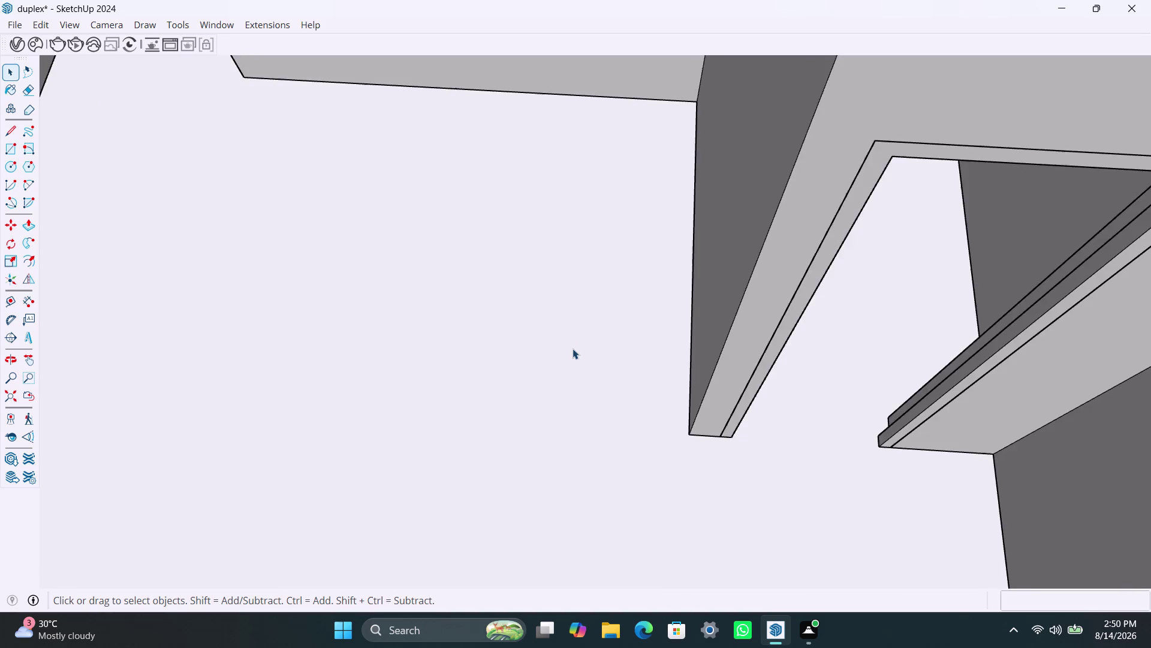
Zoom toward the staircase floor, then pick and delete an element there.
scroll(down, 3)
middle_drag(510, 198, 540, 232)
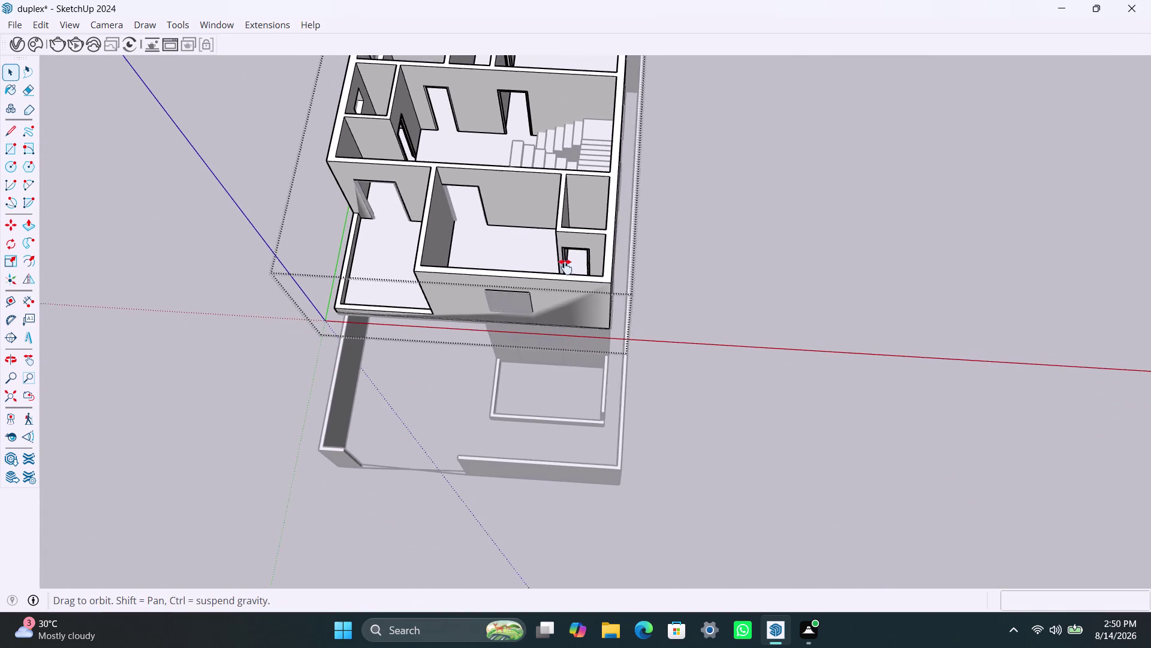
middle_drag(540, 232, 657, 521)
scroll(up, 3)
scroll(up, 3)
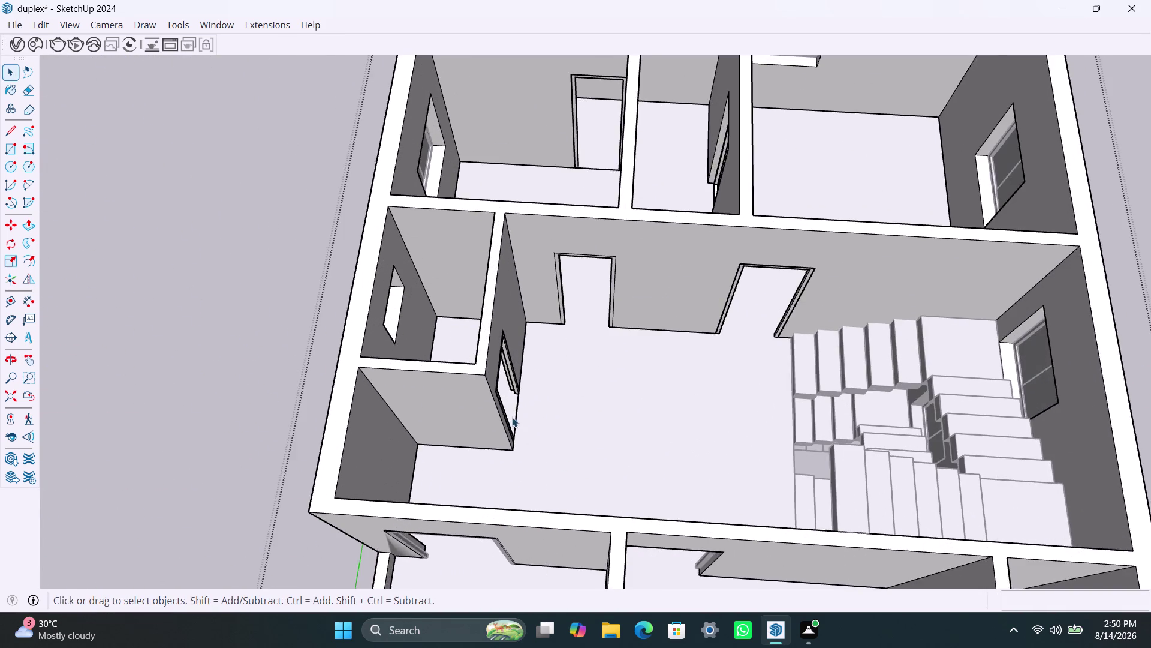
scroll(up, 3)
triple_click(535, 405)
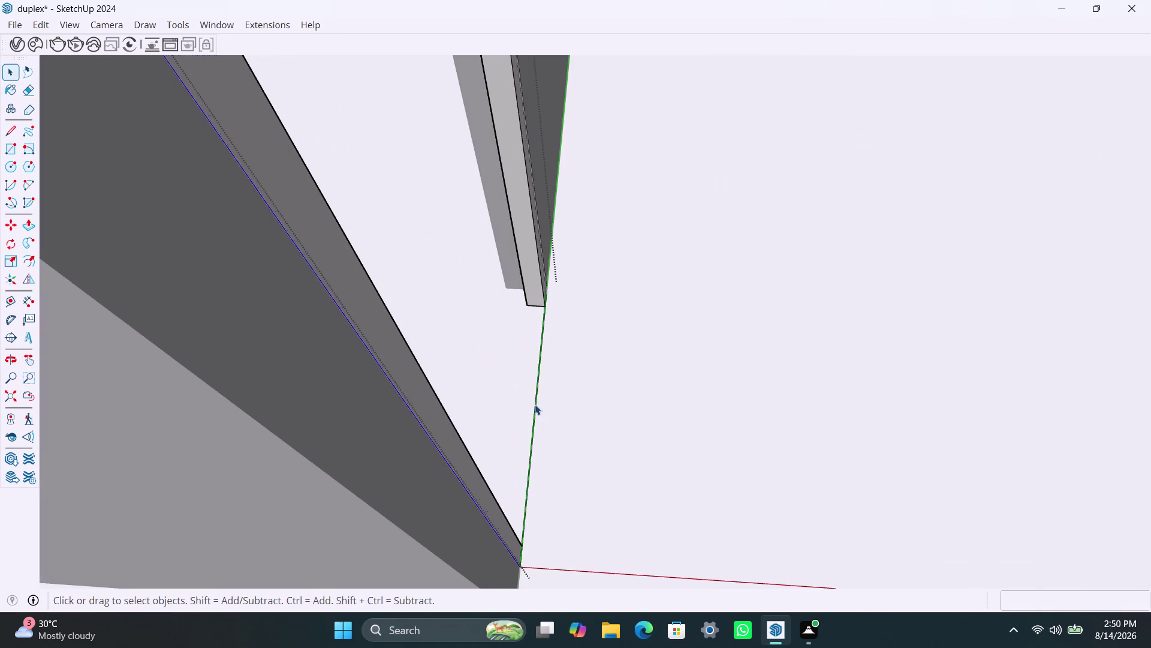
click(534, 404)
click(536, 407)
click(536, 407)
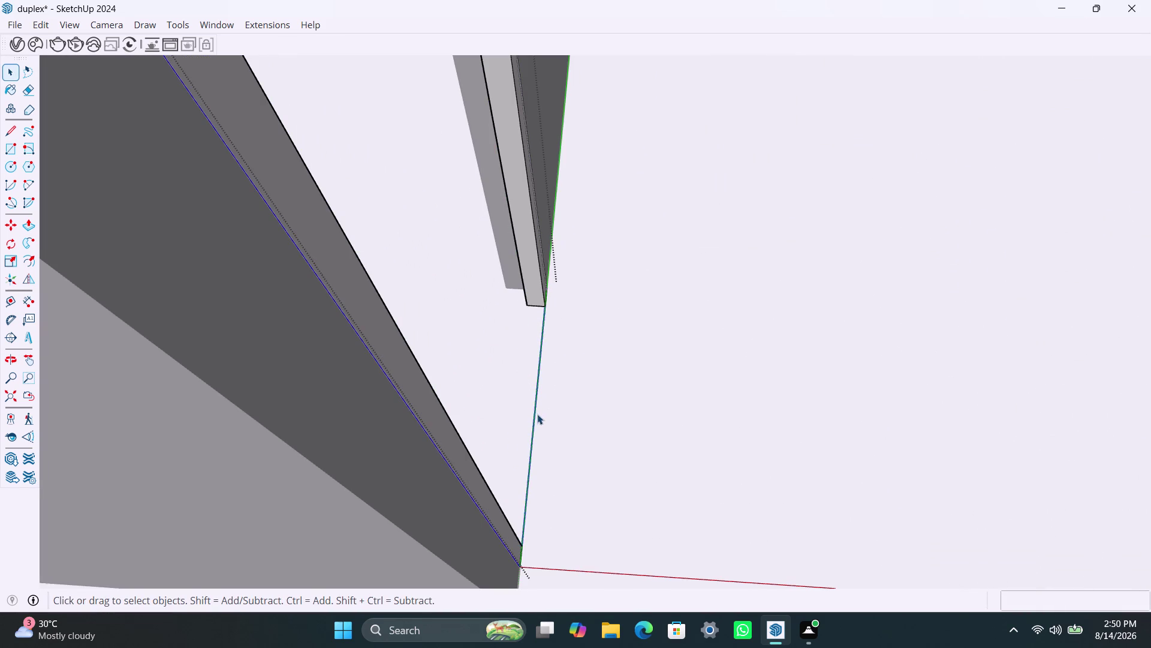
scroll(up, 3)
key(Delete)
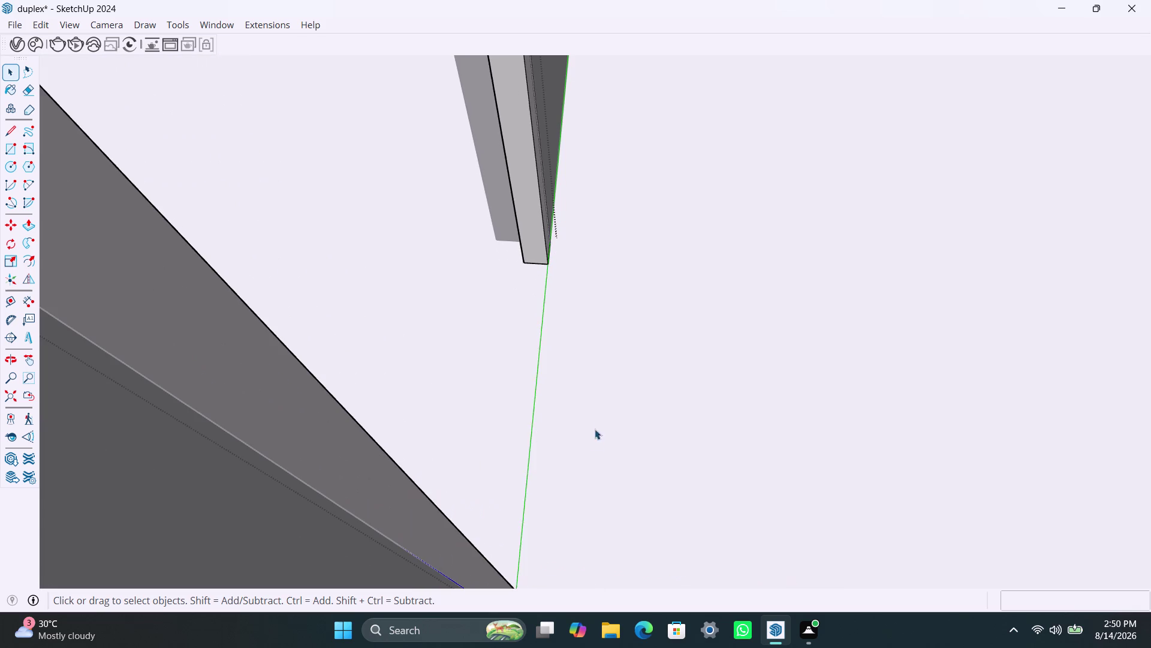
Delete the floor edge between the two wall ends in the upper rooms.
scroll(down, 3)
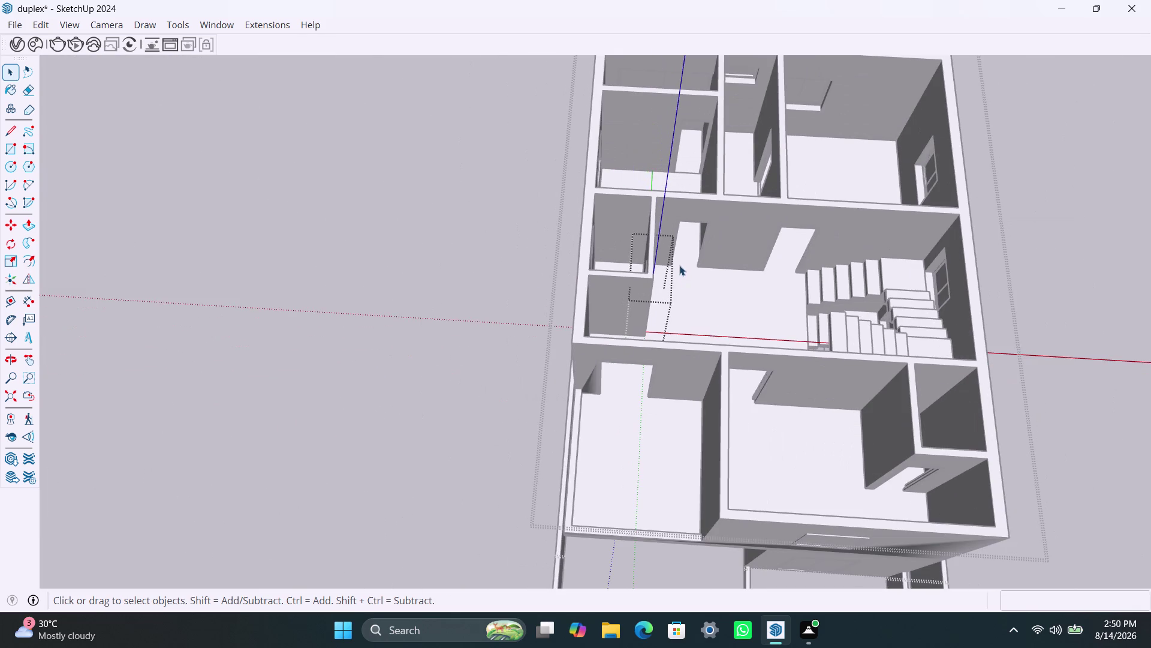
scroll(up, 3)
middle_drag(683, 245, 533, 431)
scroll(up, 3)
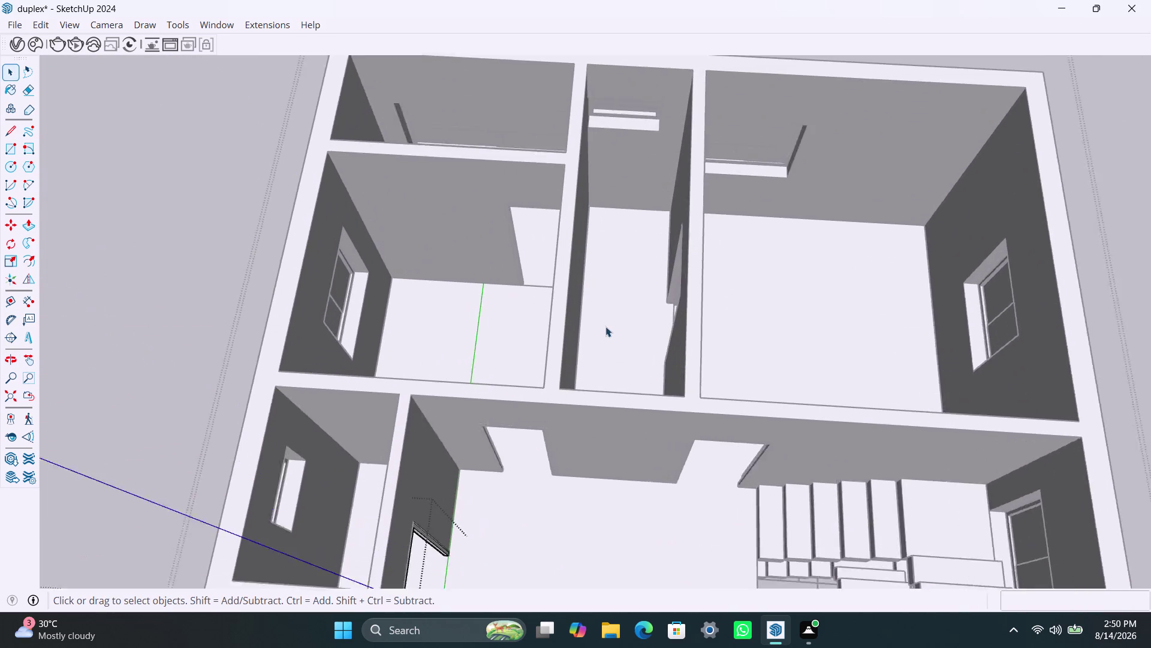
scroll(up, 3)
scroll(up, 3)
triple_click(502, 262)
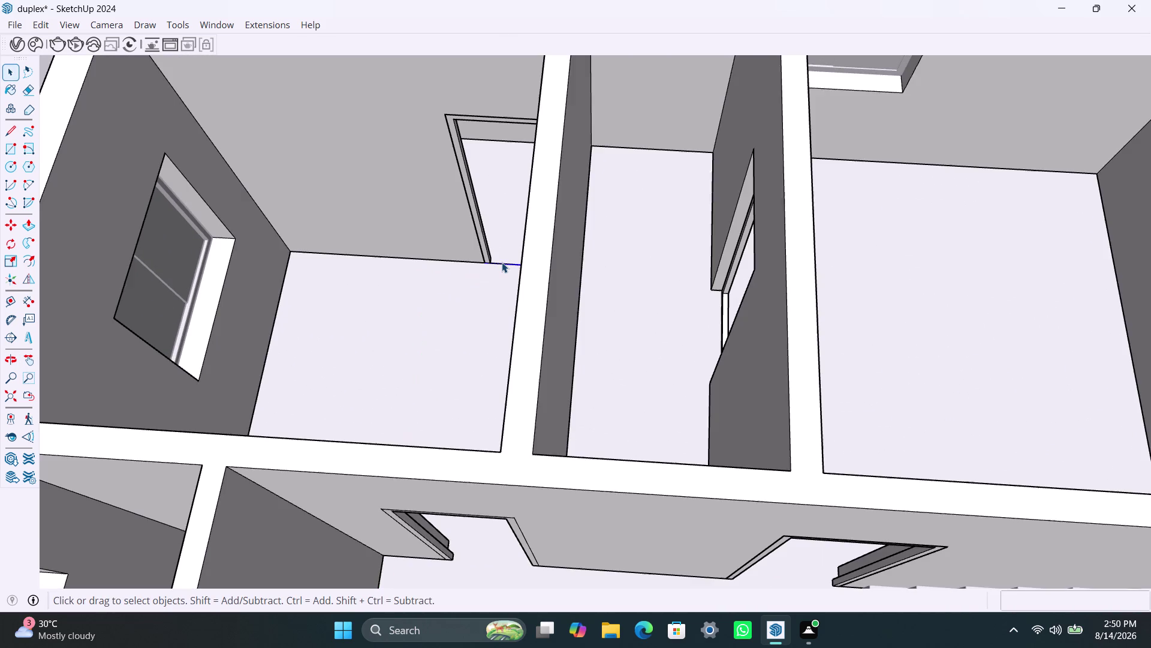
click(502, 262)
scroll(up, 3)
click(504, 264)
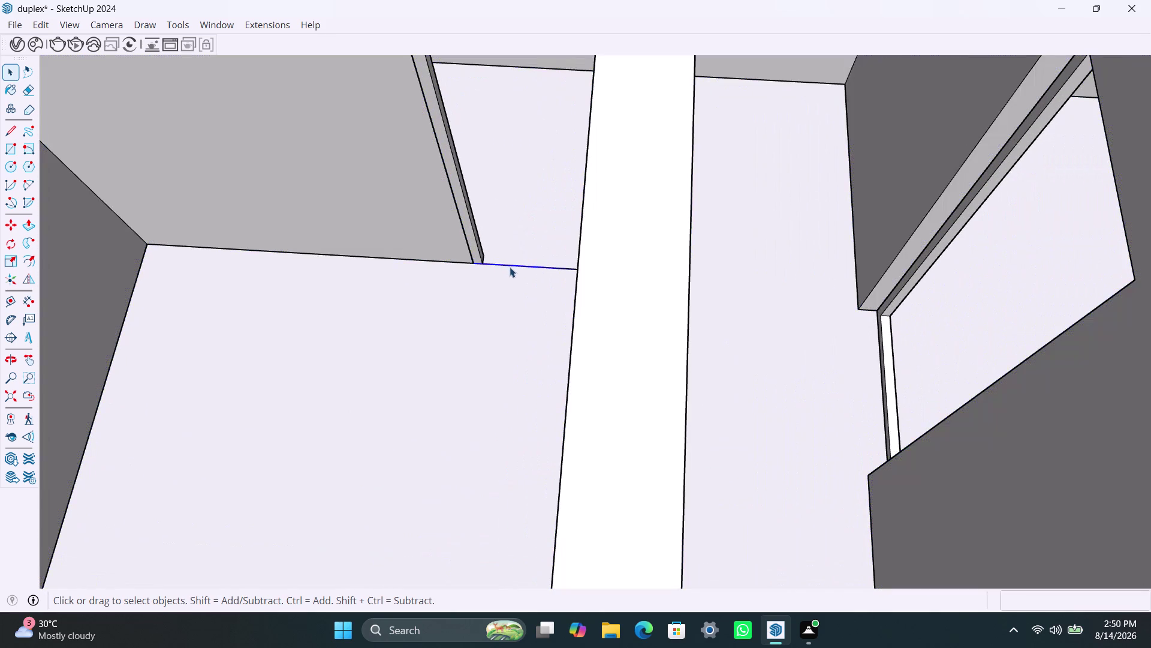
click(510, 267)
scroll(up, 3)
key(Delete)
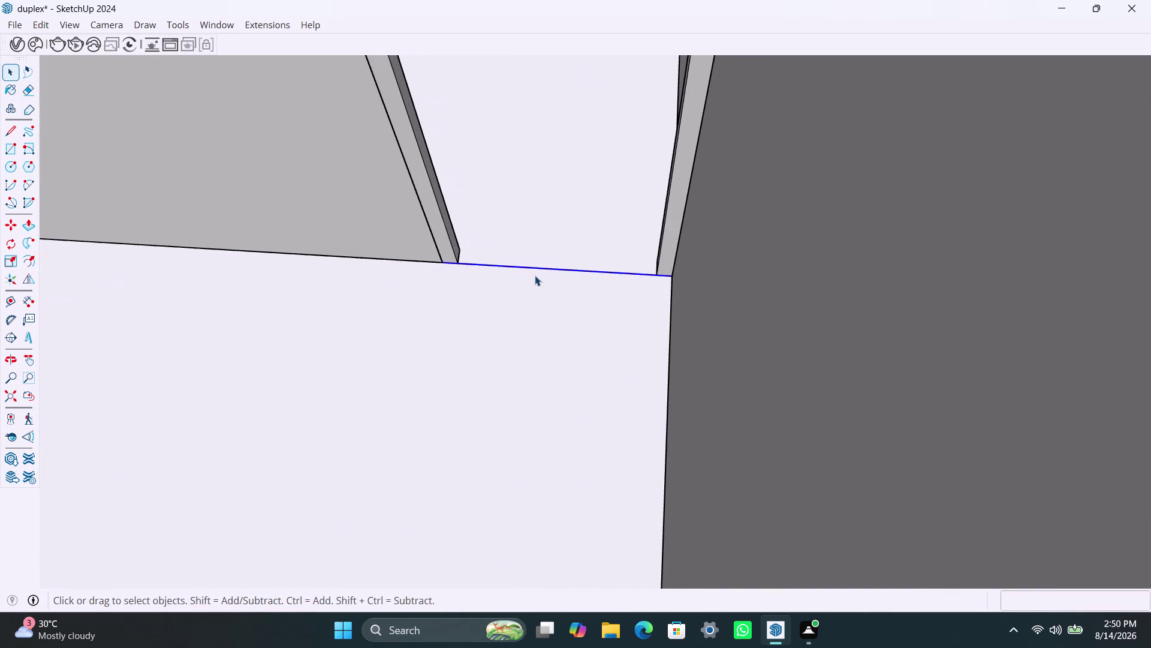
key(Delete)
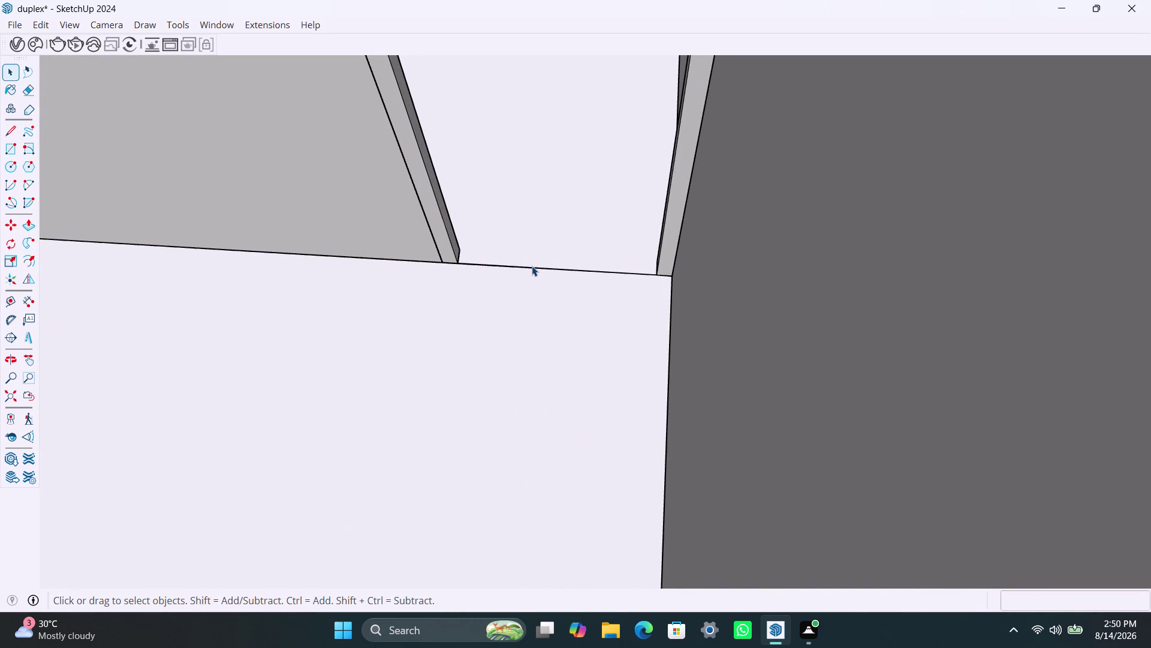
Delete the remaining floor edge pieces beside the connected wall faces.
click(532, 265)
triple_click(532, 266)
click(534, 270)
scroll(up, 3)
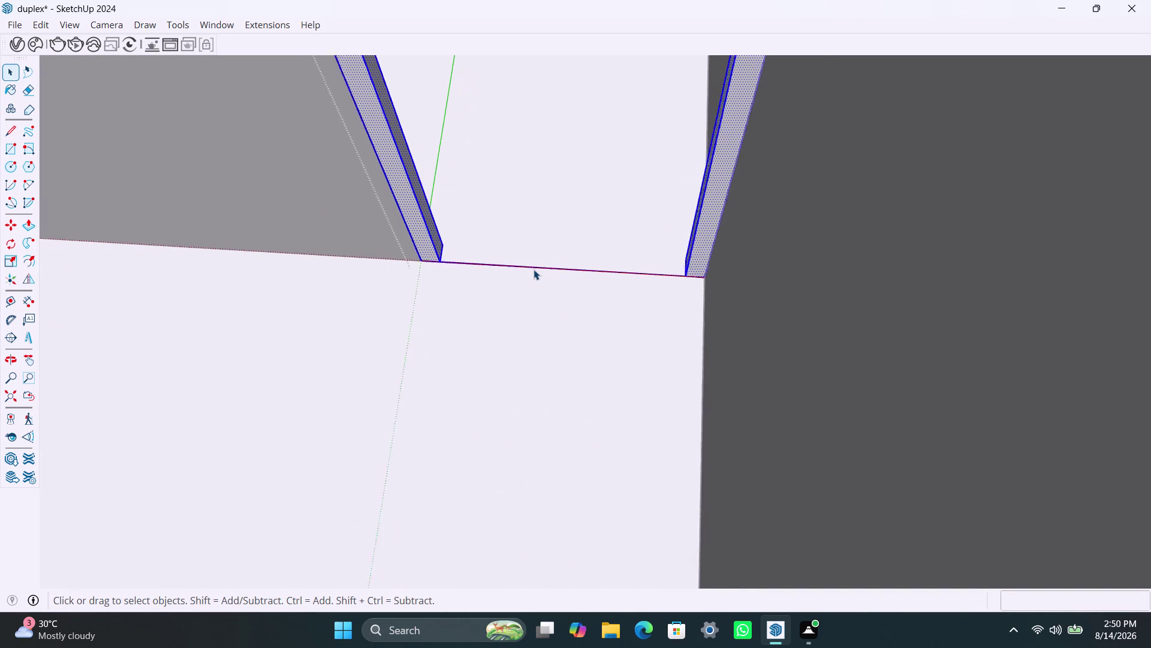
click(530, 269)
click(523, 267)
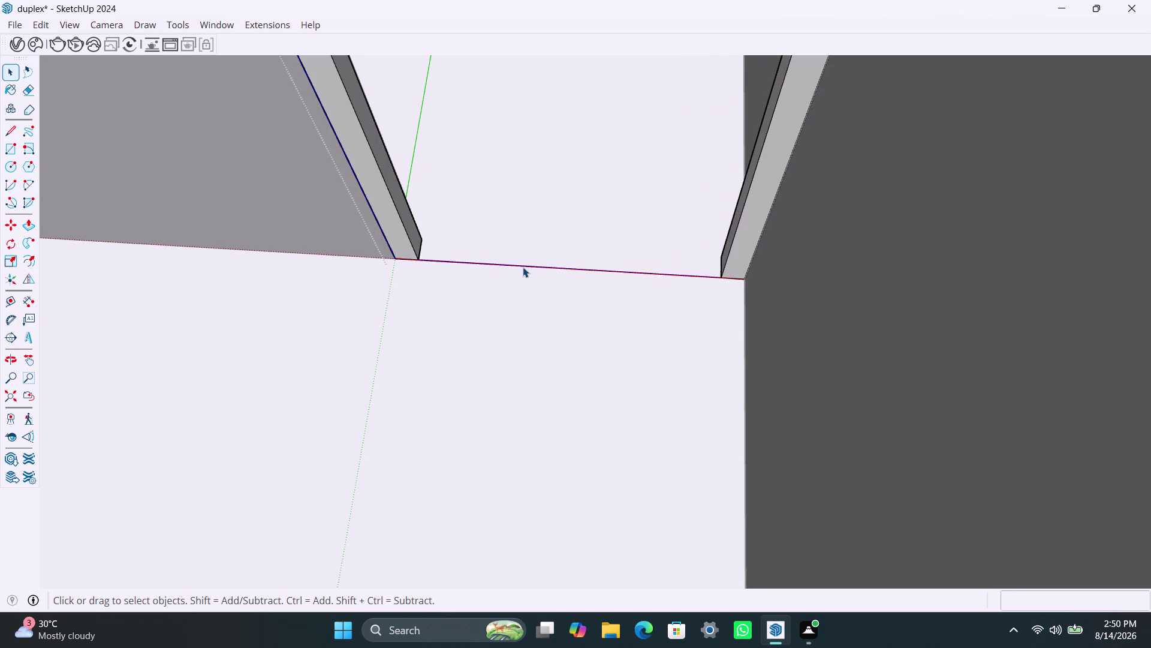
click(523, 266)
scroll(up, 3)
click(513, 262)
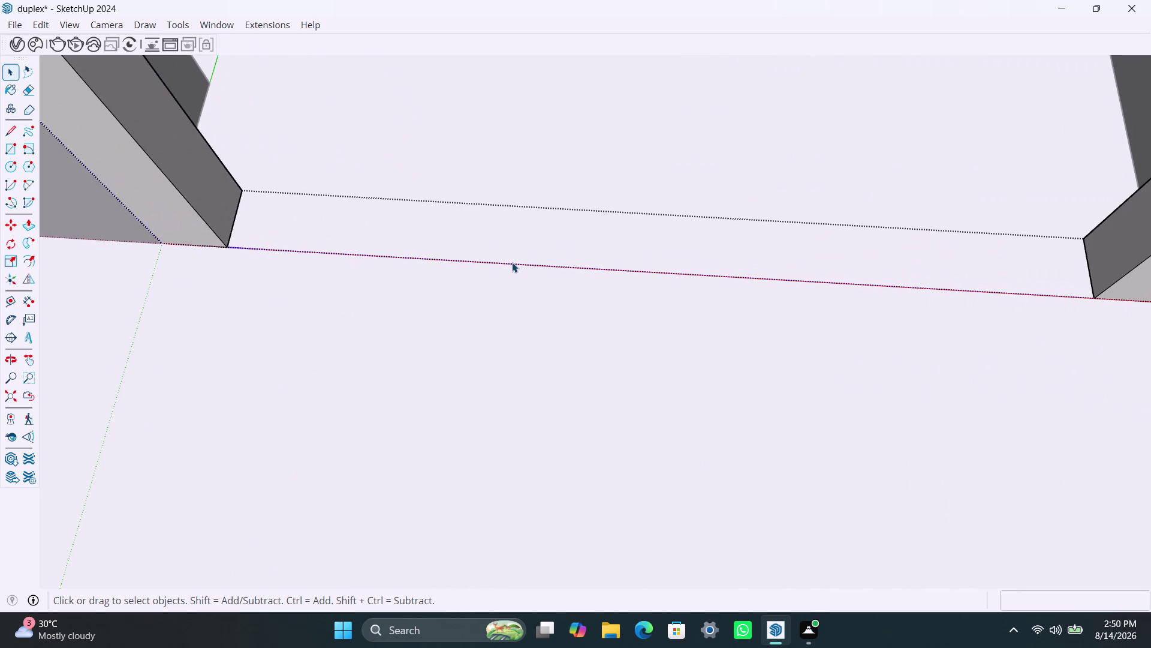
key(Delete)
Select the entire upper-floor wall group from the floor plan, then clear the selection.
scroll(down, 3)
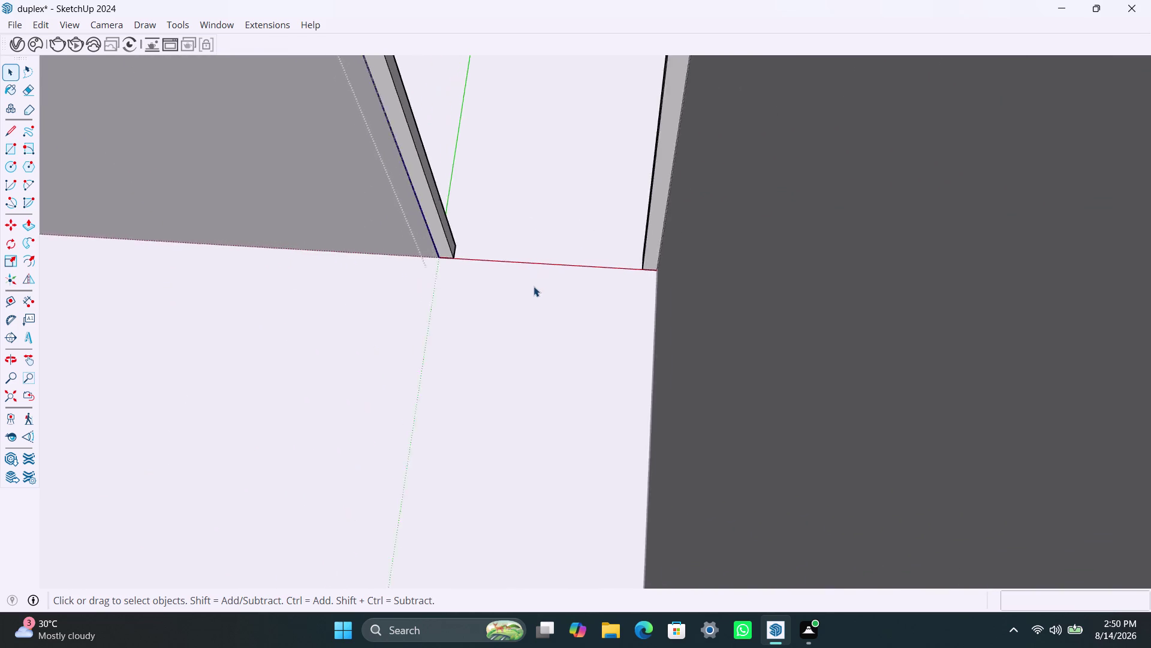
scroll(down, 3)
scroll(down, 3)
scroll(down, 3)
middle_drag(604, 314, 586, 331)
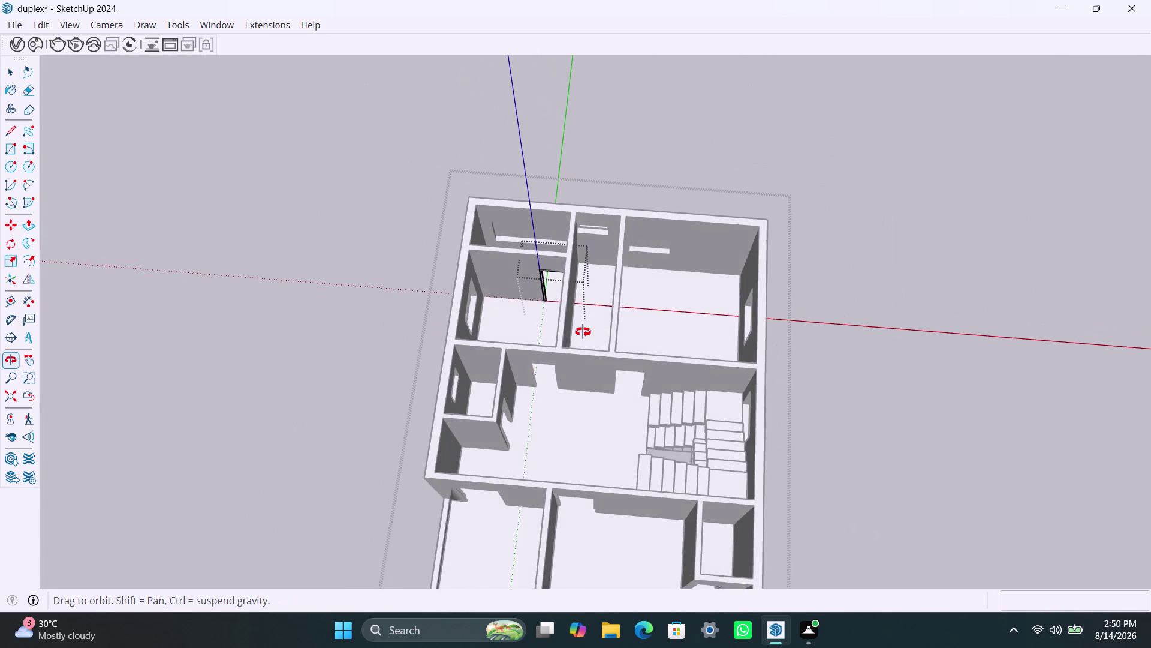
middle_drag(585, 331, 74, 368)
scroll(up, 3)
scroll(up, 3)
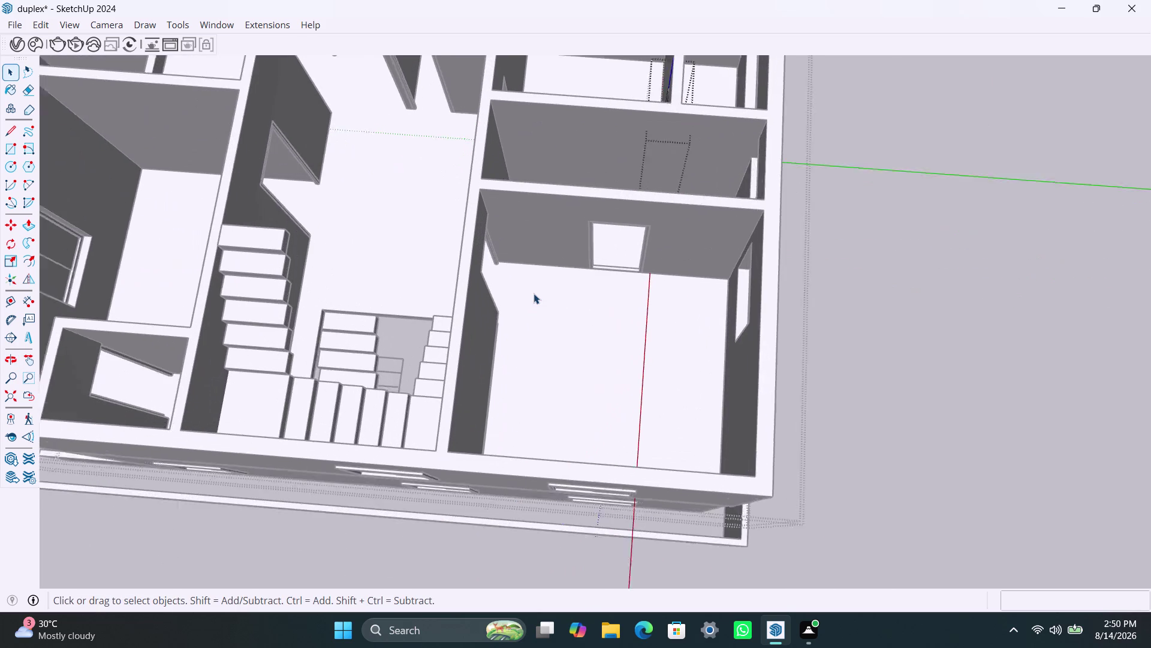
scroll(up, 3)
click(537, 291)
scroll(down, 3)
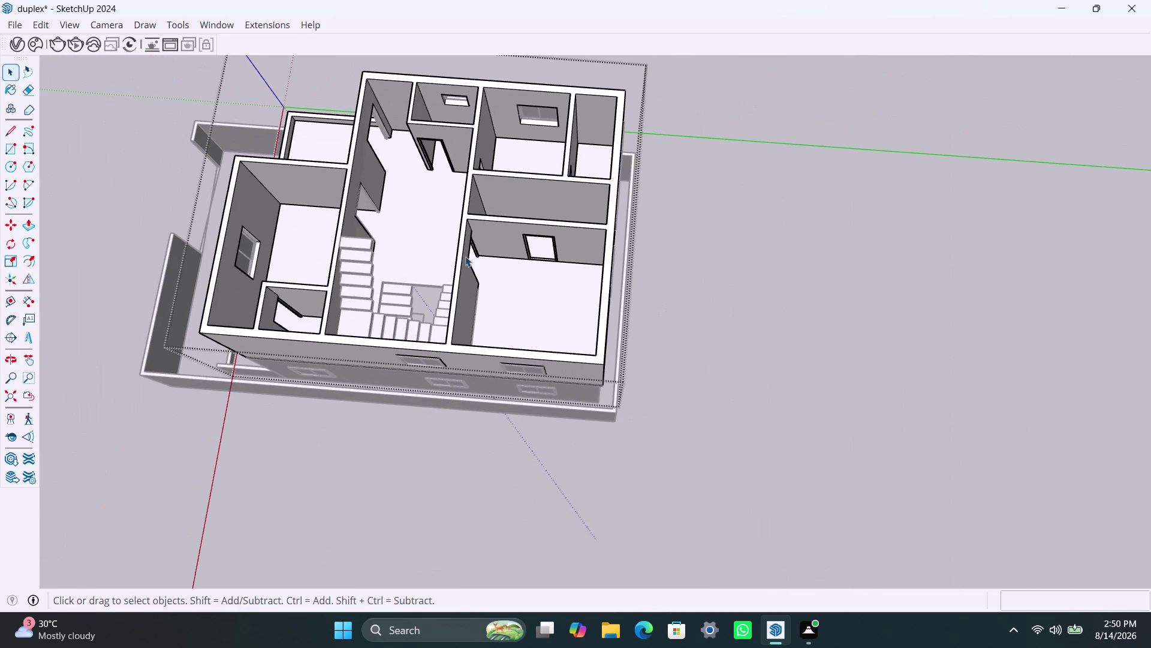
triple_click(597, 333)
click(596, 332)
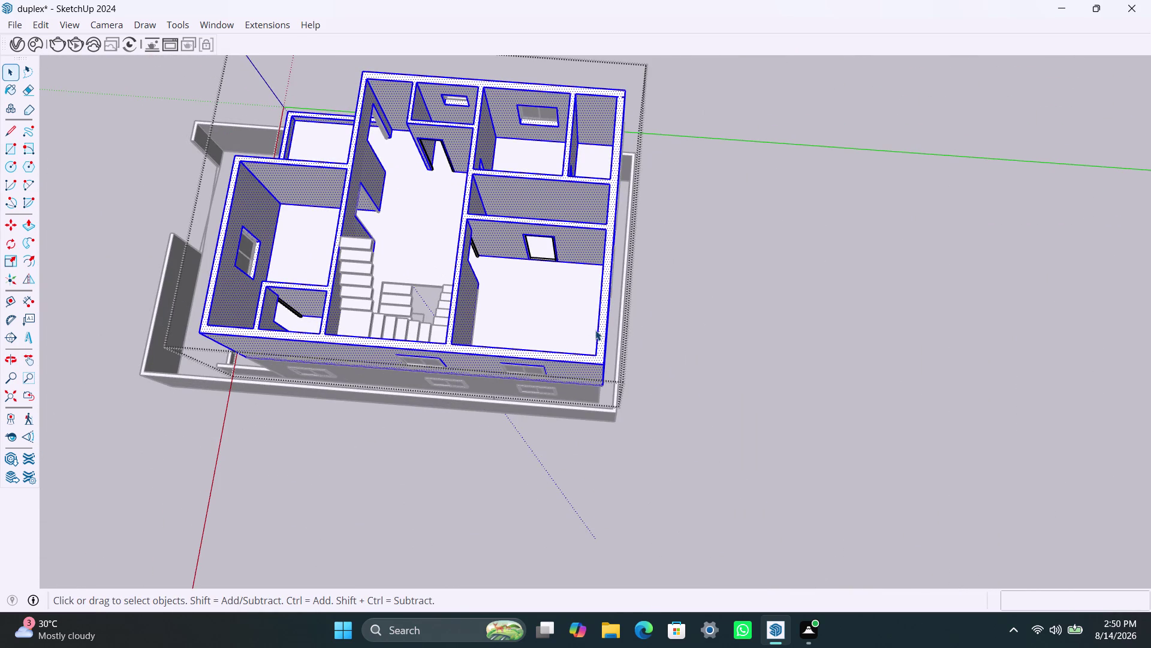
click(811, 297)
click(807, 296)
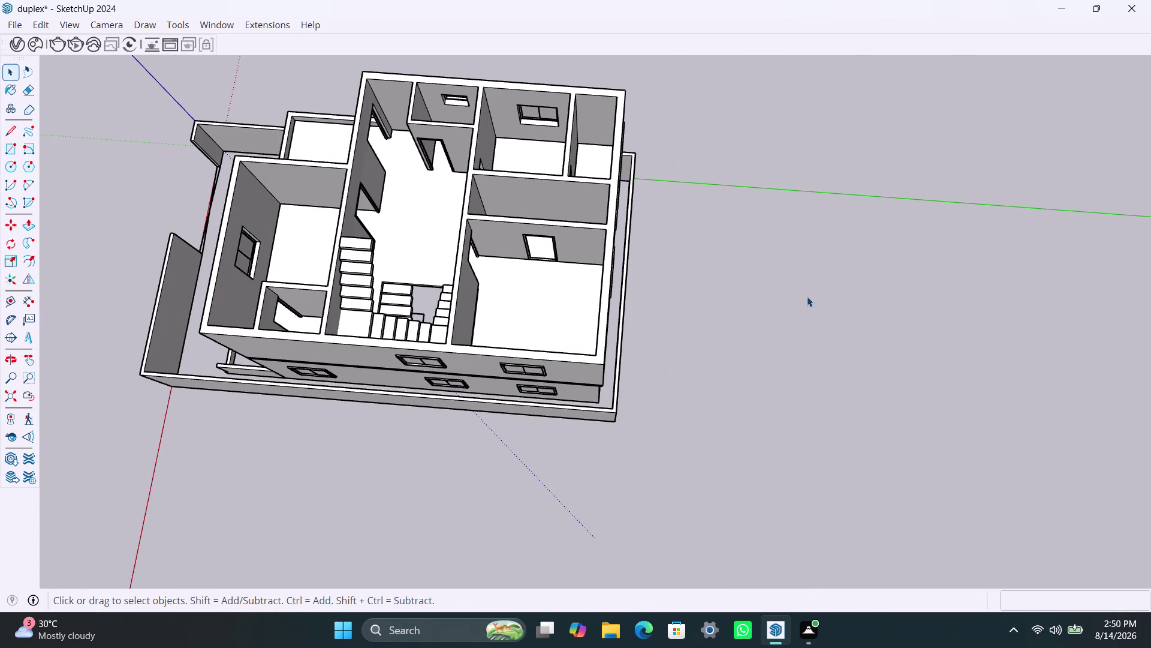
click(807, 296)
Orbit around the house to inspect the plan, front facade and balcony underside.
scroll(down, 3)
middle_drag(313, 449, 709, 352)
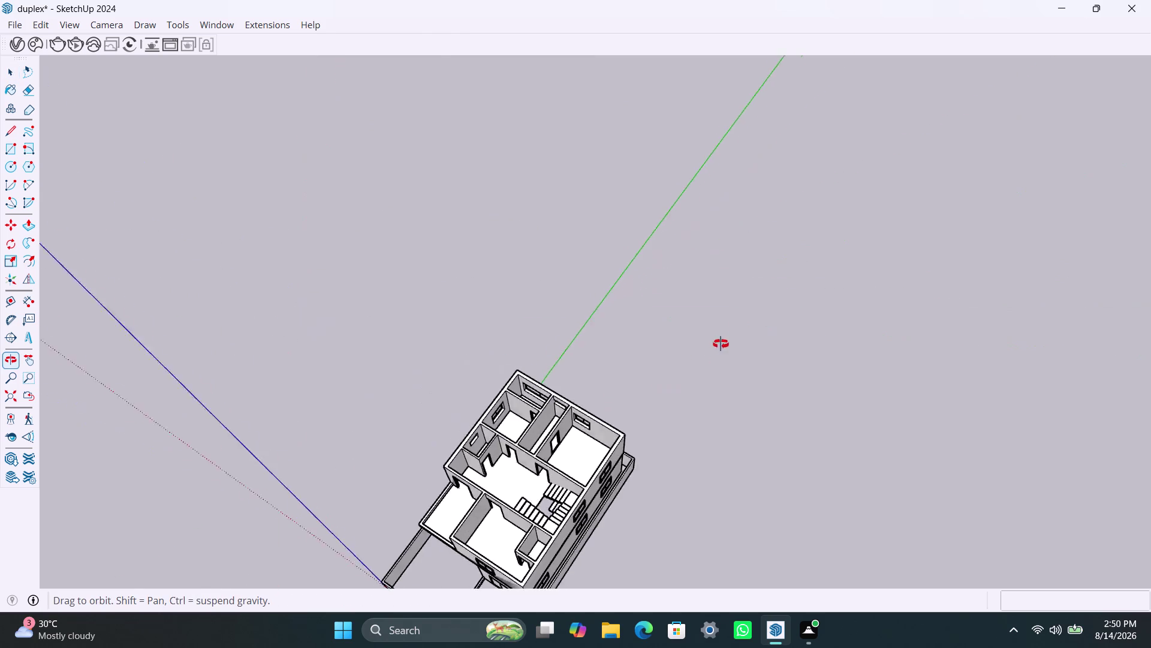
middle_drag(709, 352, 795, 293)
scroll(down, 3)
middle_drag(521, 474, 621, 444)
scroll(up, 3)
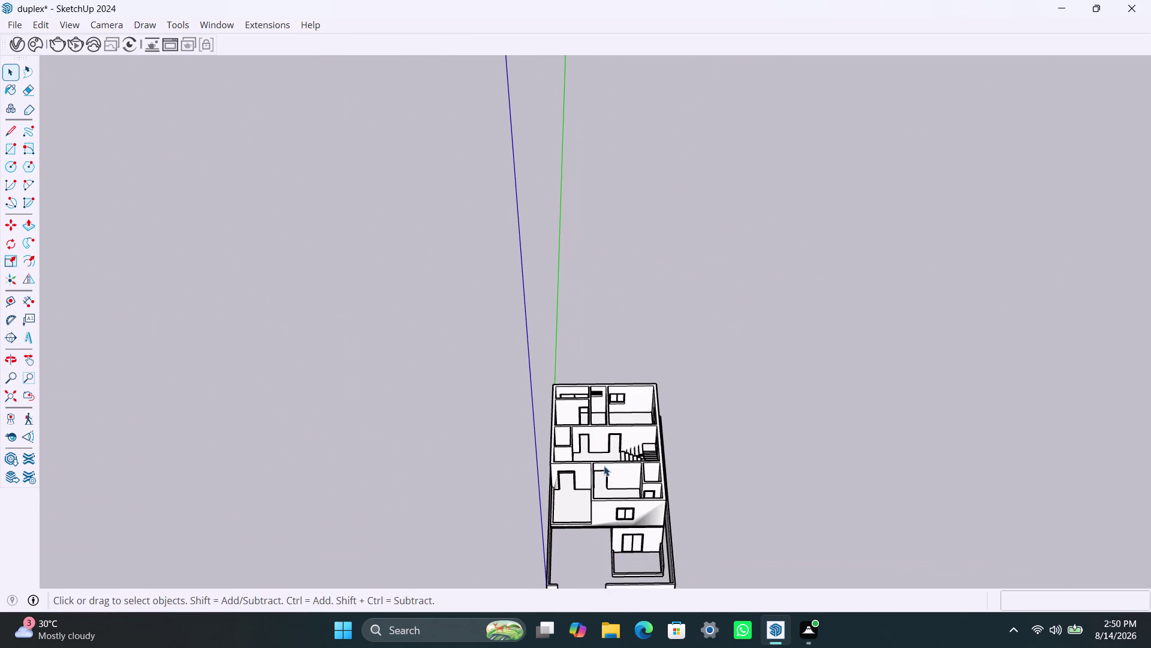
middle_drag(603, 465, 560, 251)
scroll(up, 3)
middle_drag(576, 325, 603, 509)
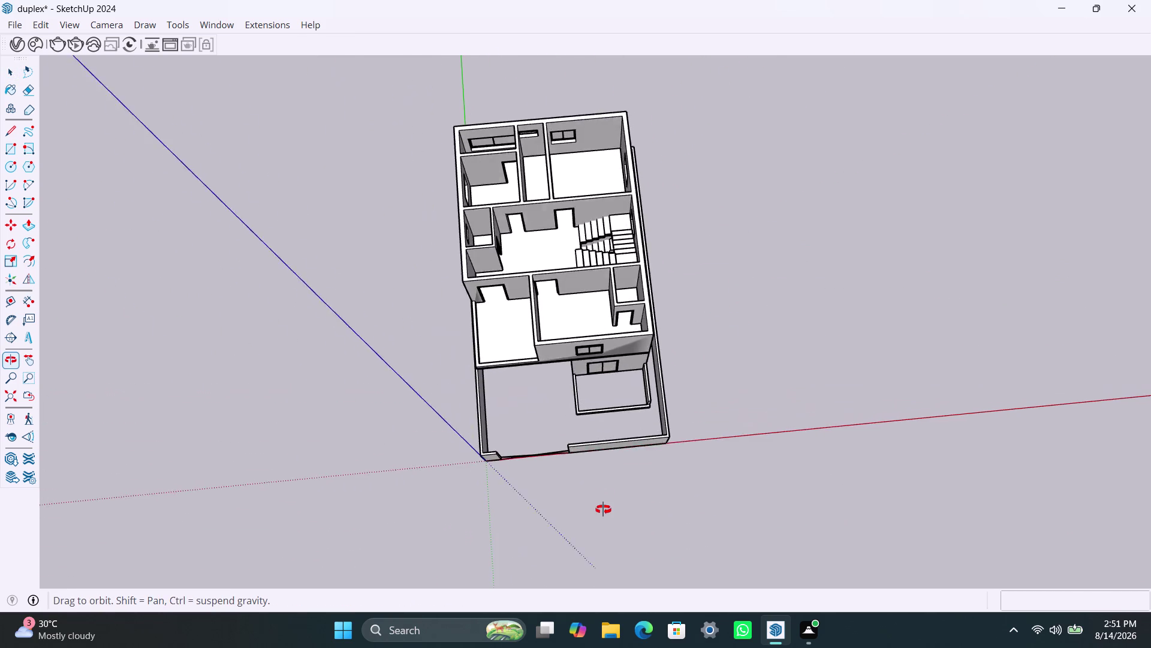
middle_drag(603, 509, 626, 216)
scroll(up, 3)
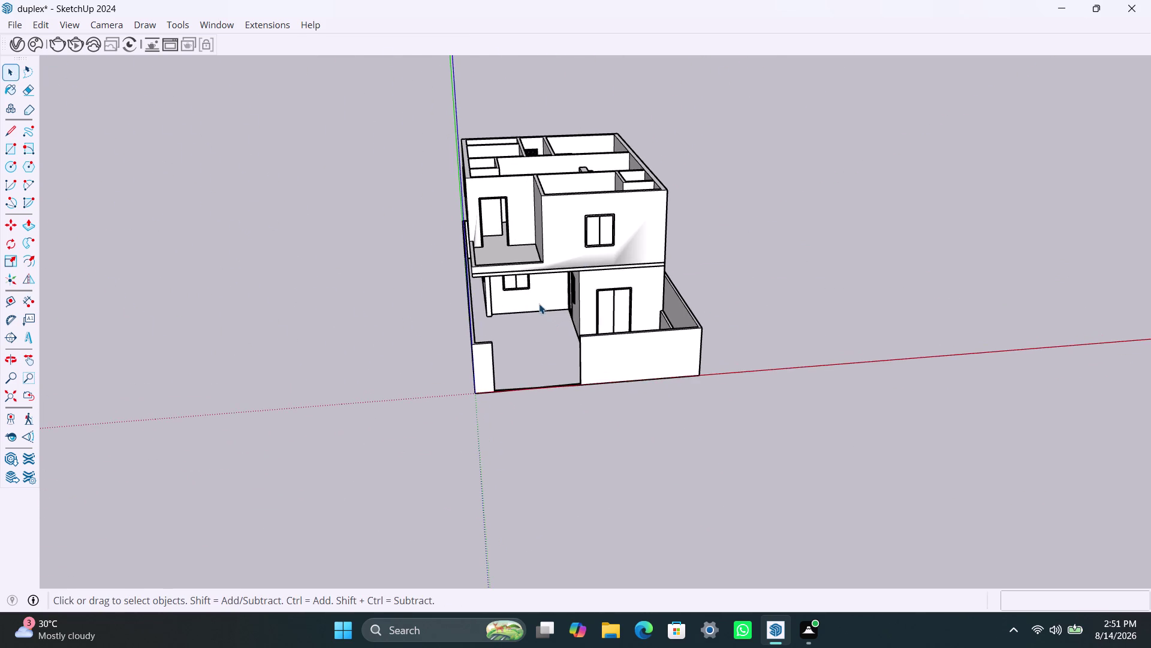
scroll(up, 3)
middle_drag(506, 285, 569, 166)
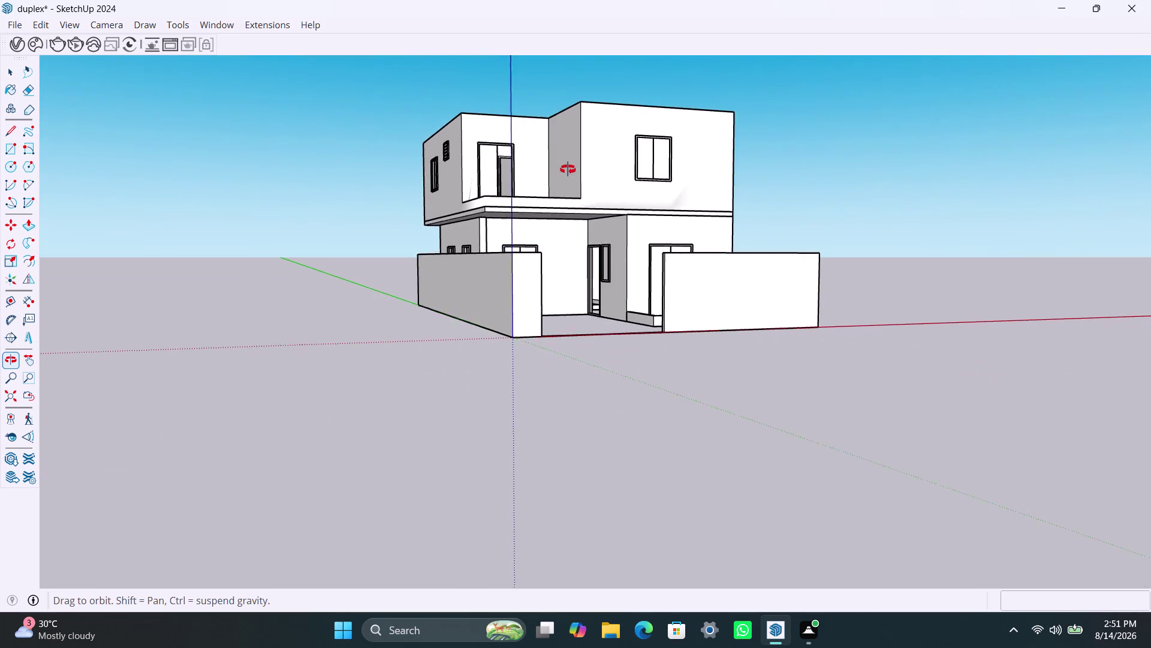
middle_drag(569, 167, 467, 206)
scroll(up, 3)
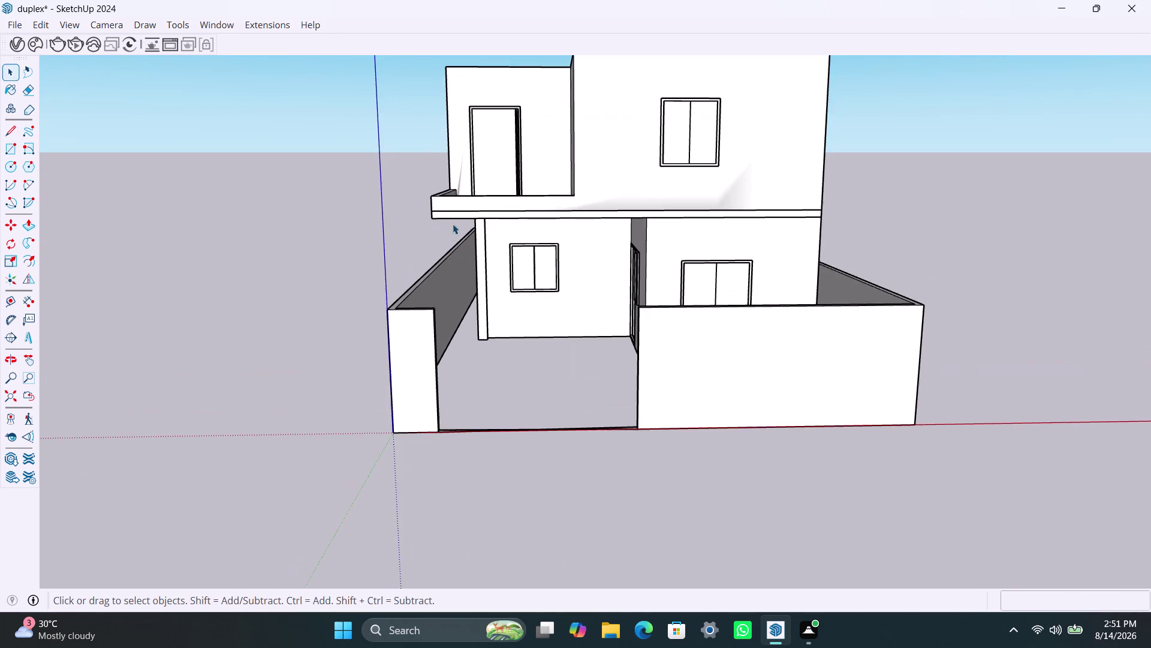
middle_drag(455, 221, 589, 163)
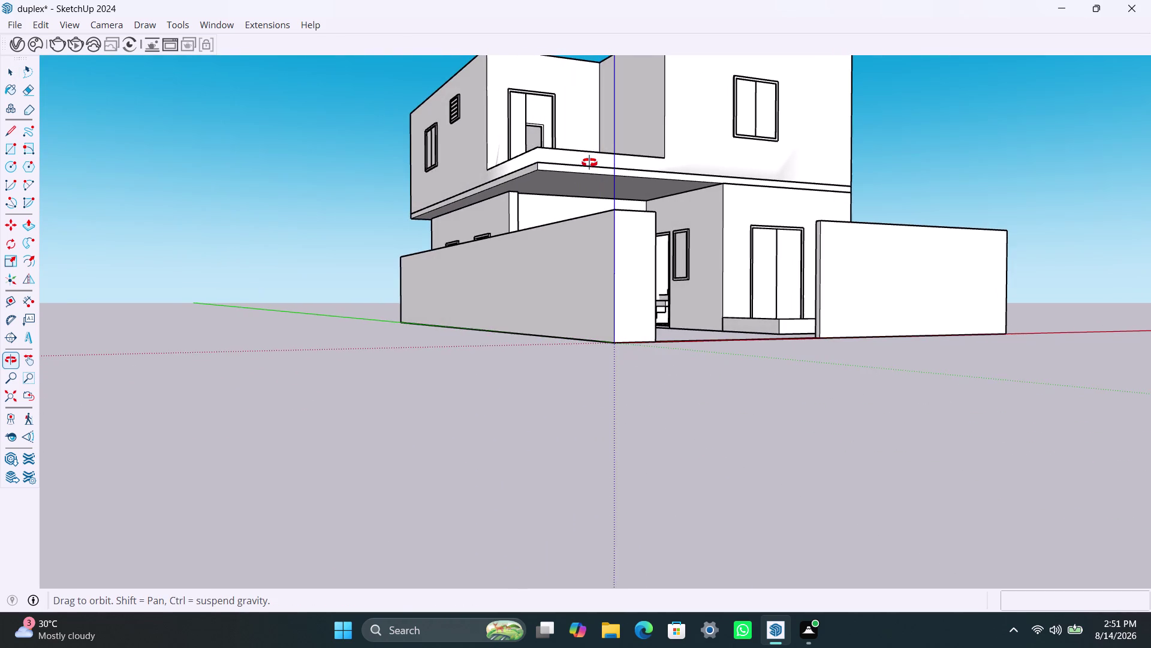
middle_drag(590, 162, 708, 161)
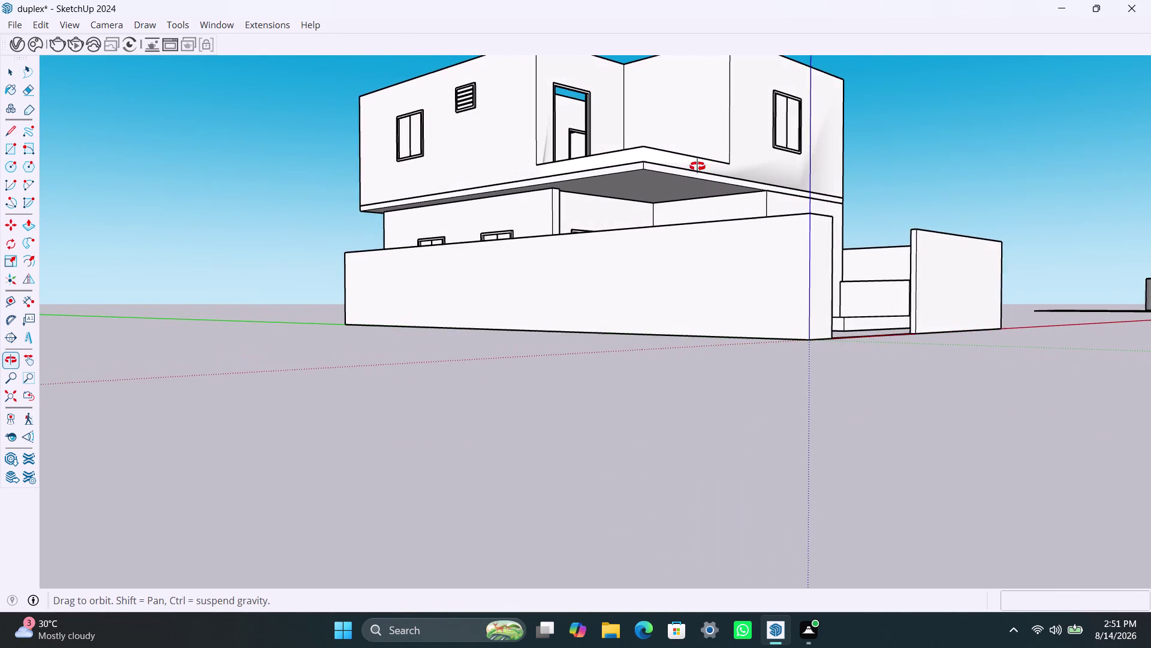
middle_drag(709, 161, 413, 257)
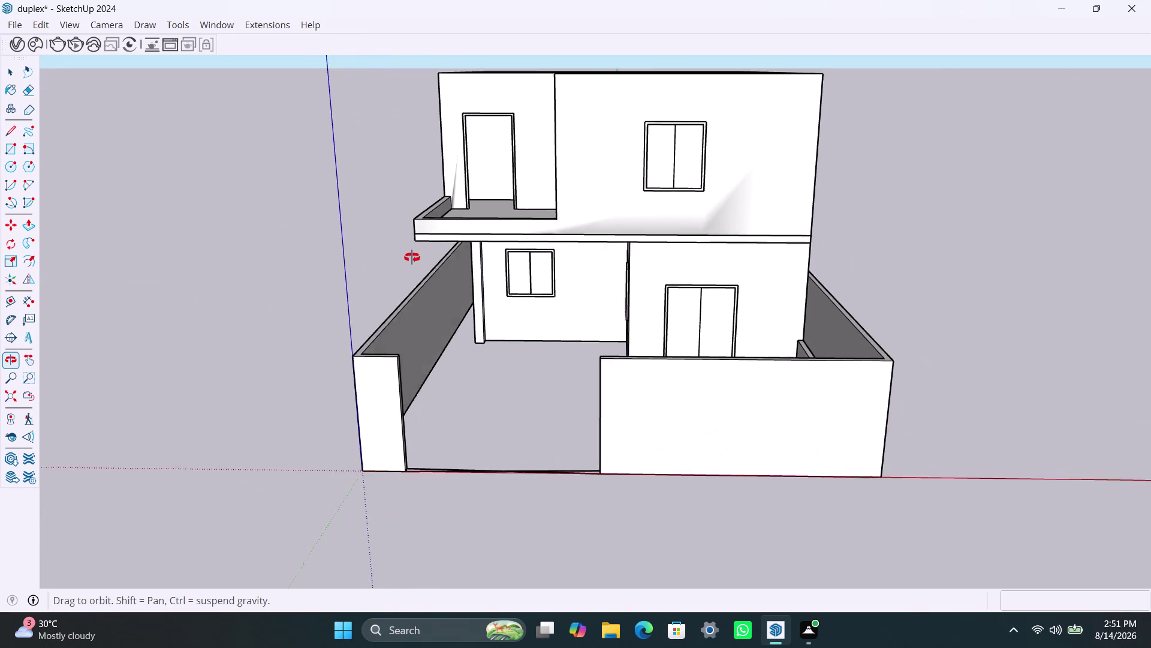
middle_drag(412, 257, 412, 256)
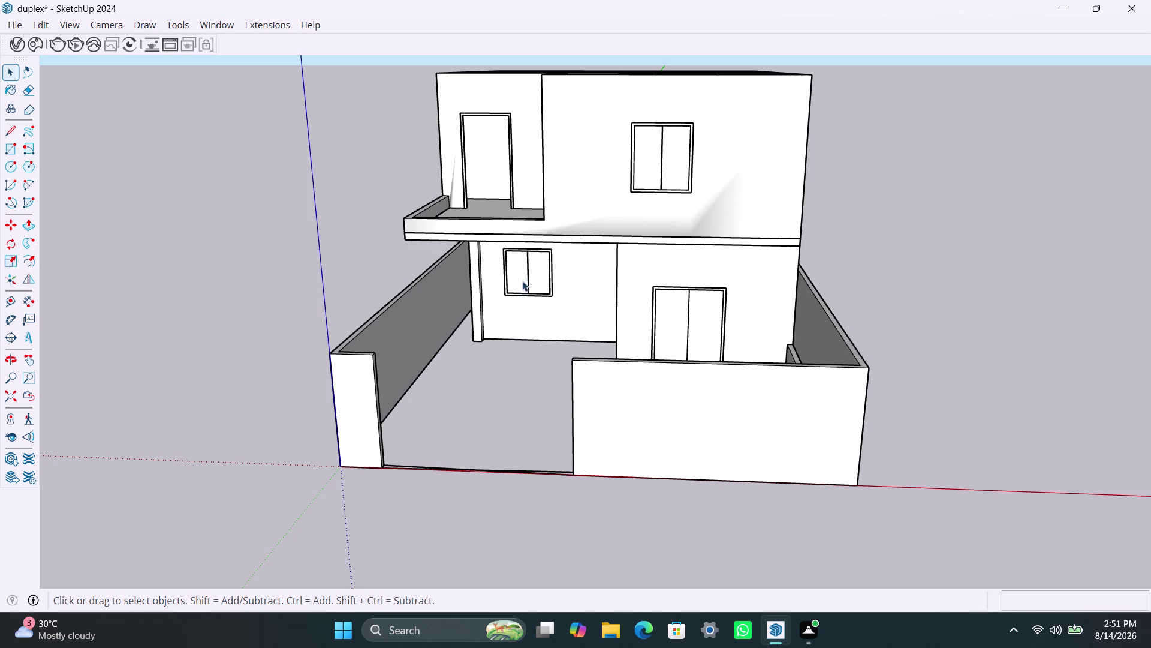
Look down into the upper-floor stairwell, framing the wall beside the top steps.
scroll(down, 3)
middle_drag(556, 308, 579, 505)
scroll(up, 3)
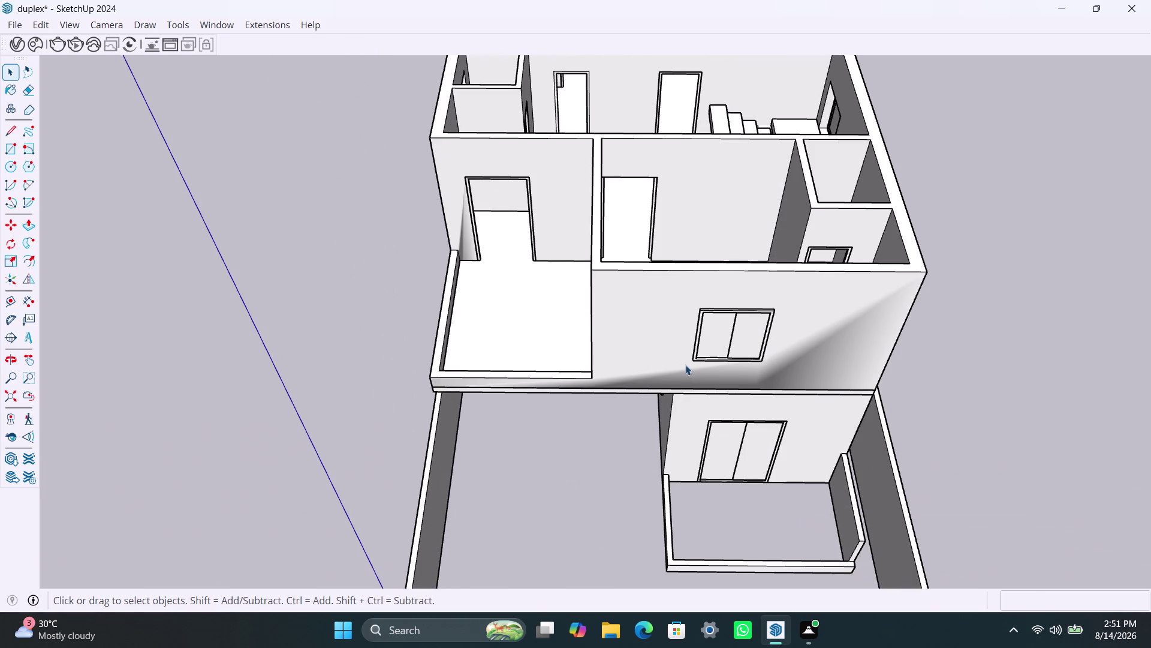
scroll(down, 3)
middle_drag(616, 363, 605, 409)
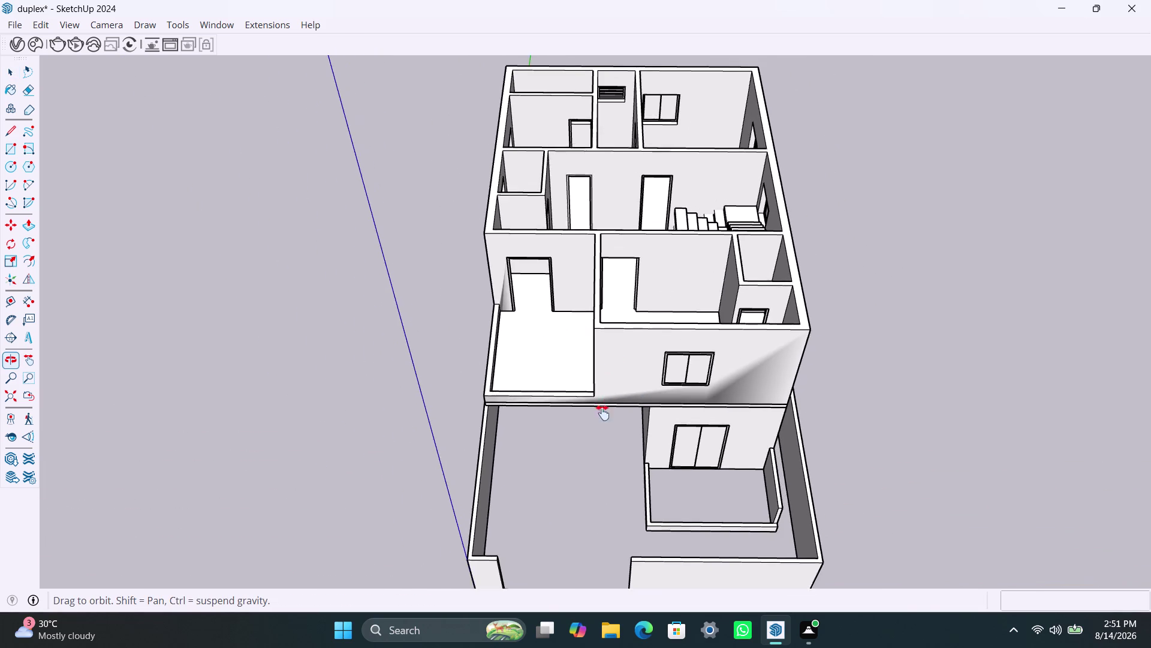
middle_drag(604, 408, 586, 452)
click(847, 343)
scroll(up, 3)
scroll(up, 3)
middle_drag(676, 268, 682, 298)
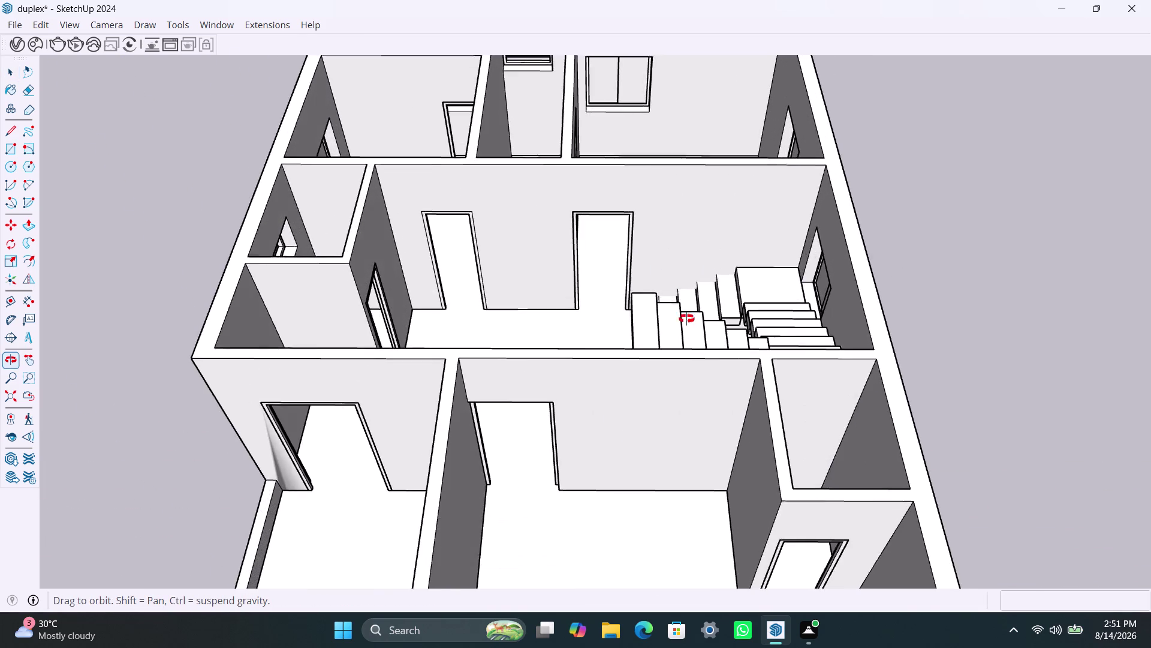
middle_drag(682, 298, 894, 400)
scroll(up, 3)
middle_drag(689, 435, 898, 447)
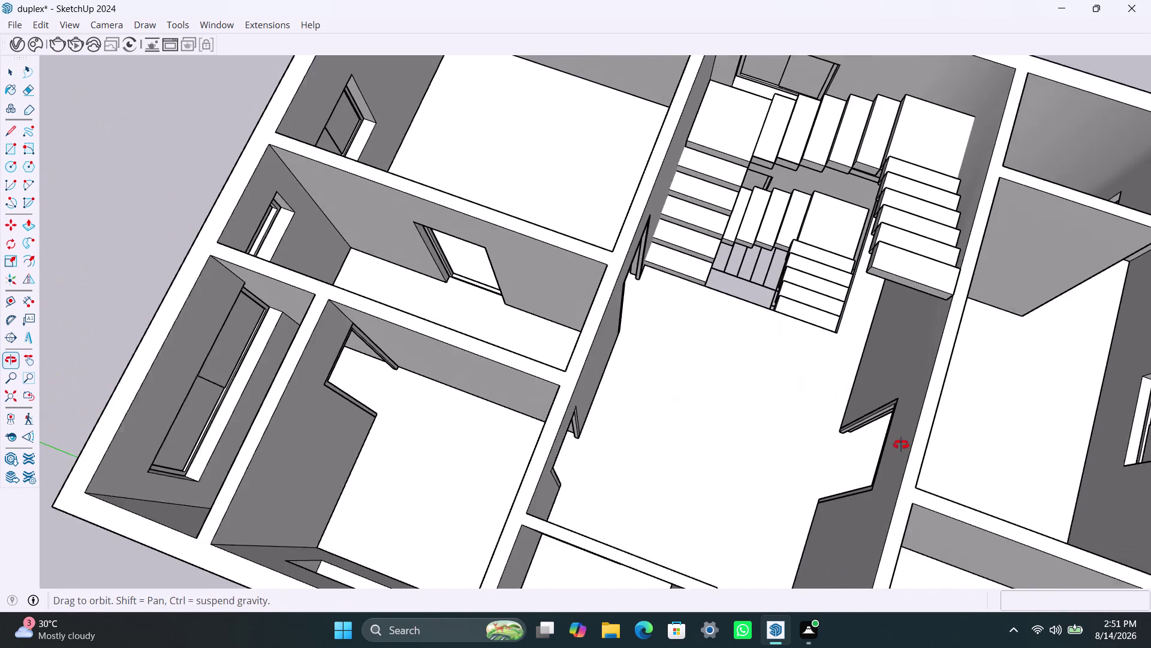
middle_drag(898, 446, 903, 444)
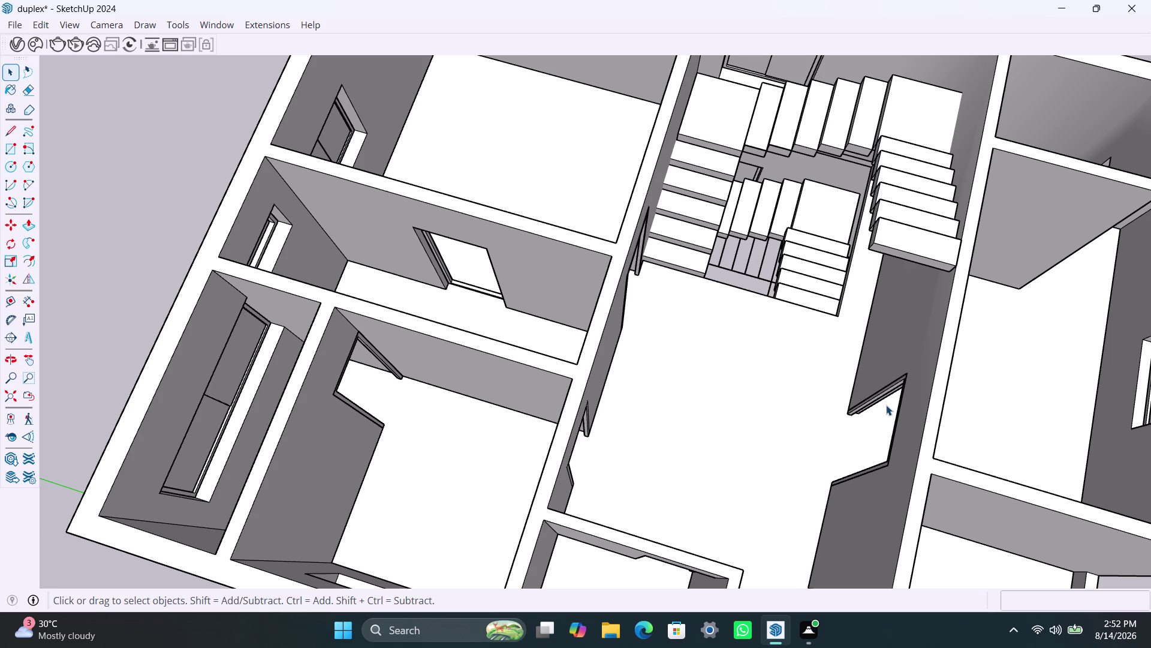
scroll(down, 3)
scroll(down, 3)
middle_drag(810, 441, 473, 362)
scroll(up, 3)
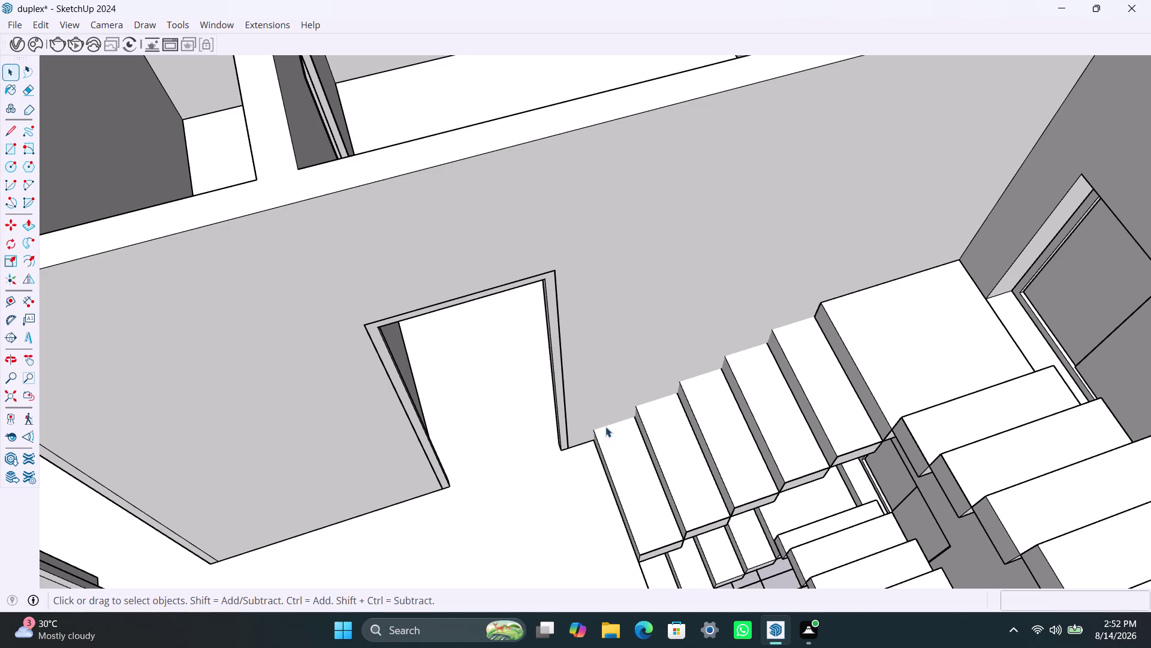
Start the stepped line at the wall corner, with a 6-inch first tread segment.
key(l)
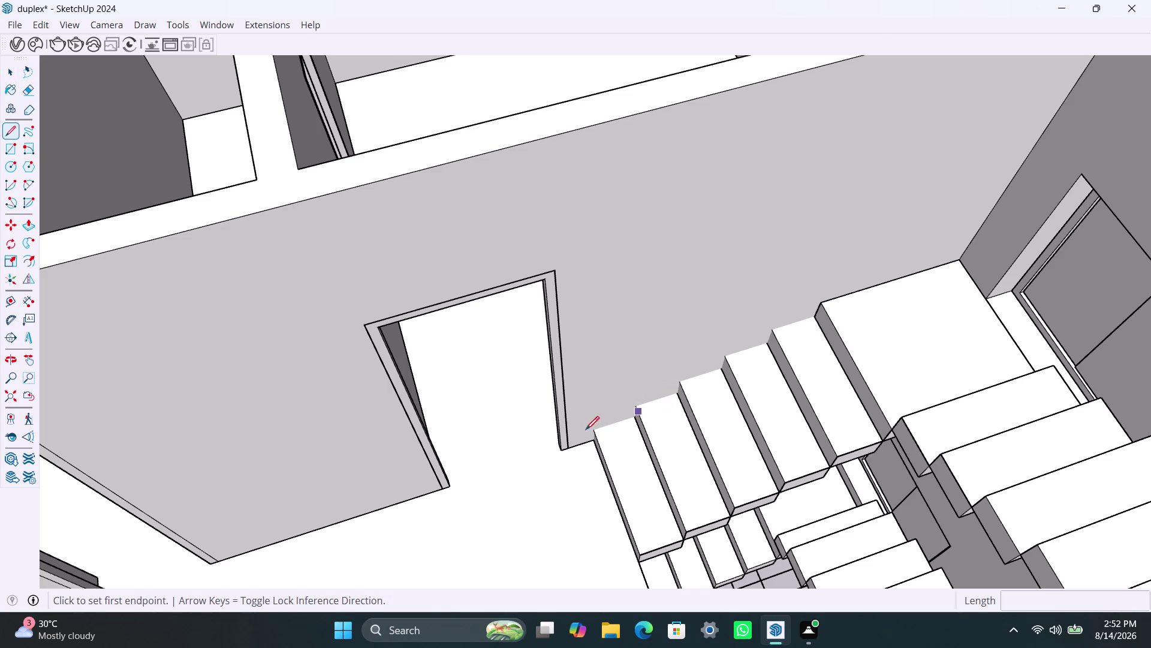
click(591, 413)
click(636, 404)
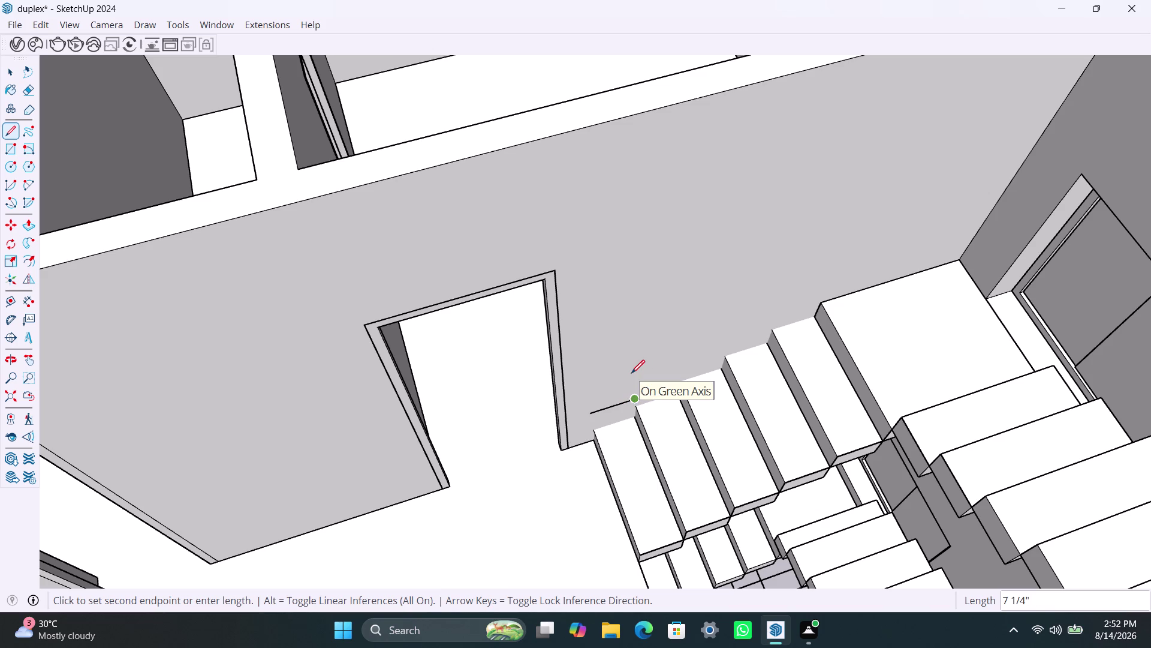
key(6)
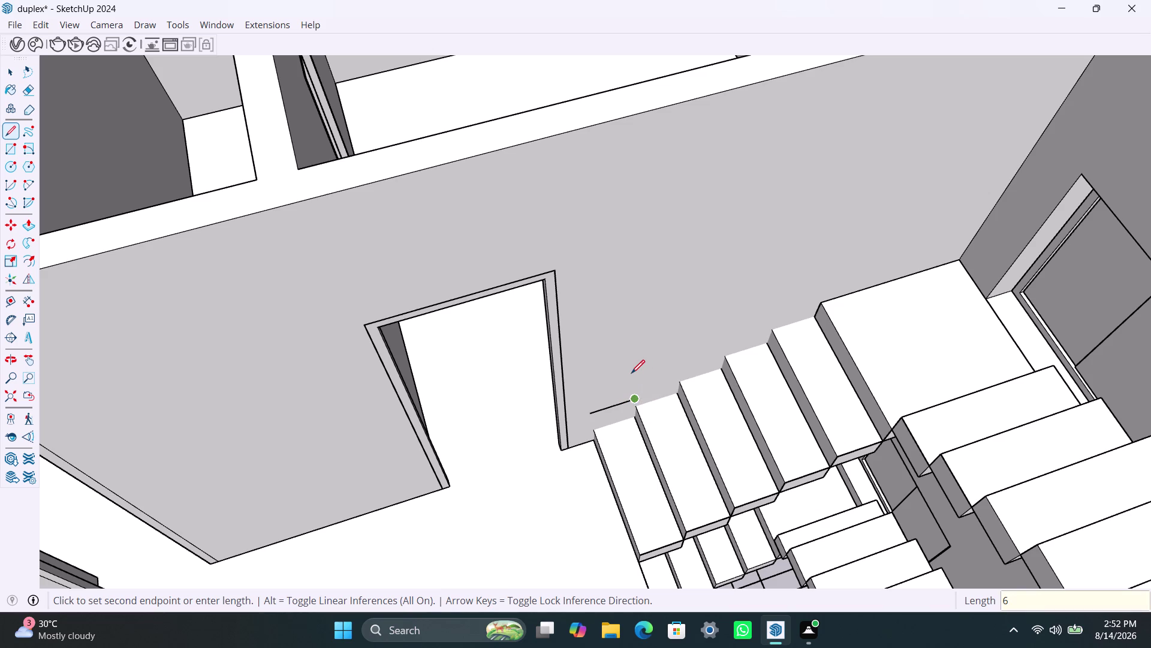
key(shift+quotedbl)
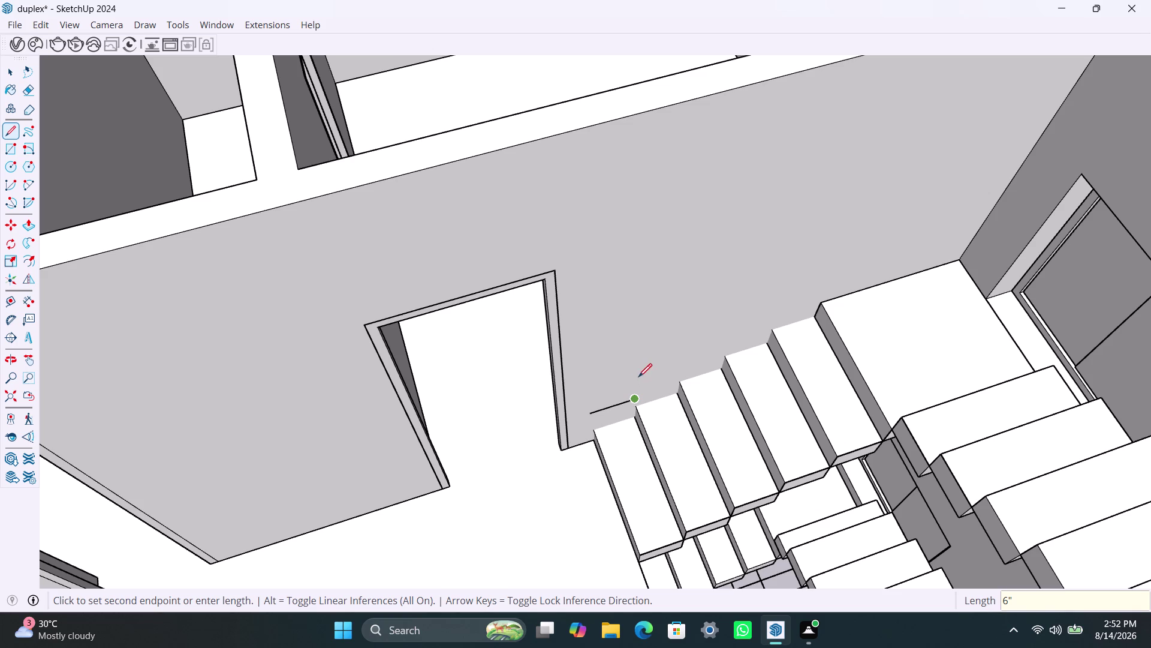
click(637, 371)
click(628, 376)
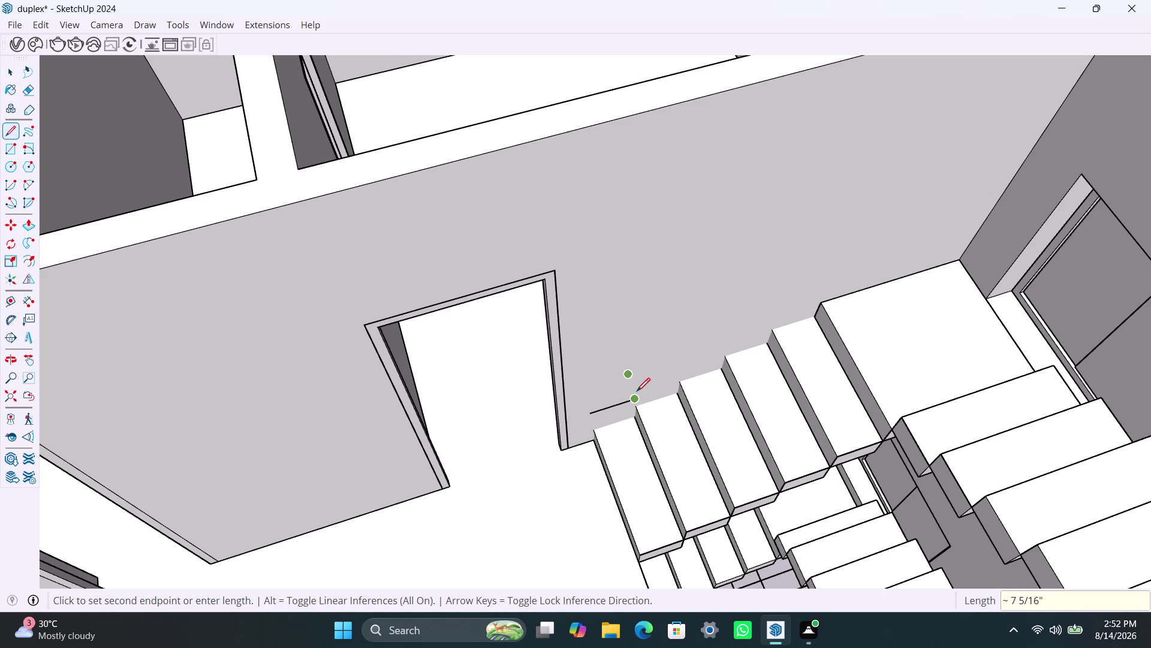
click(637, 394)
click(631, 369)
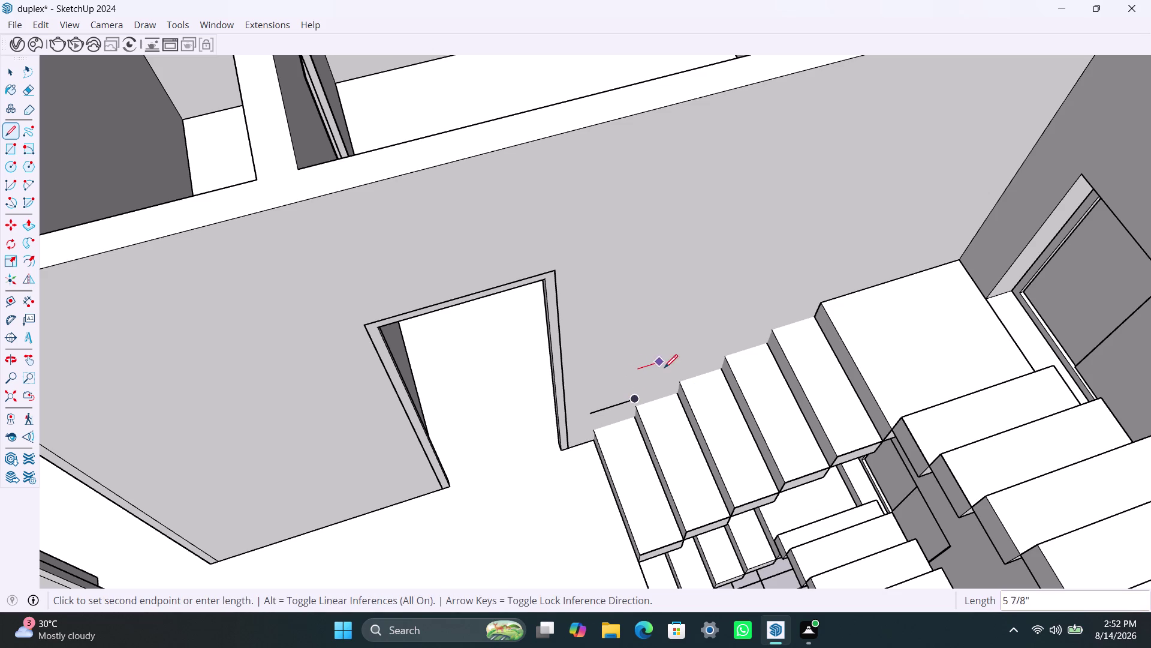
click(685, 357)
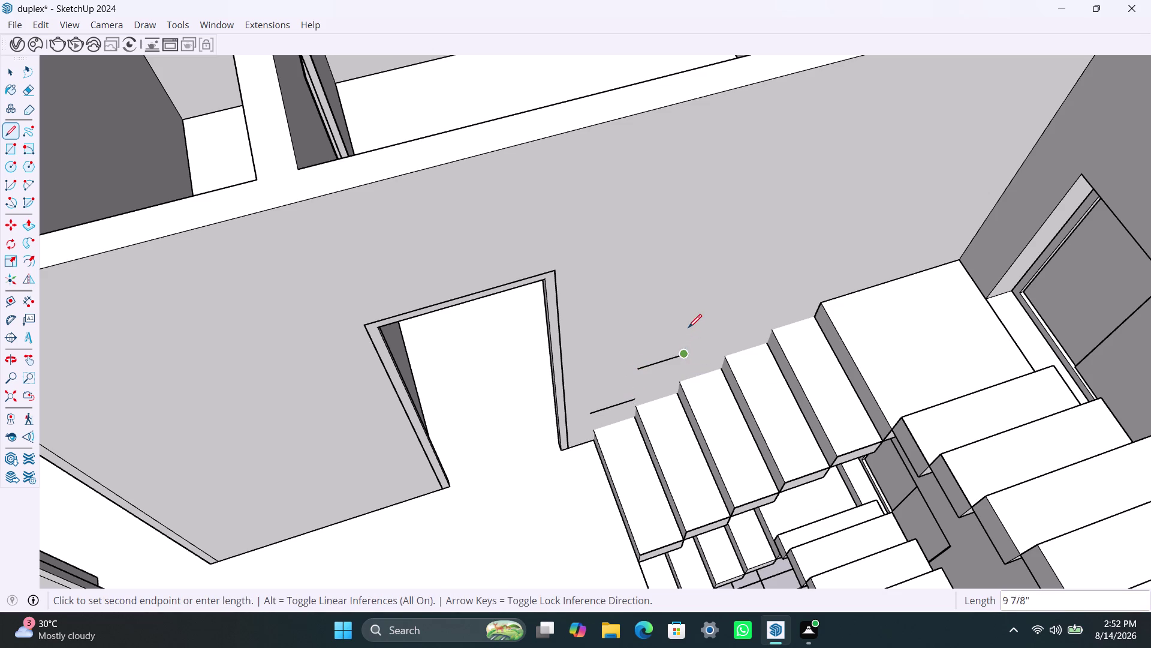
Trace the remaining steps on the wall and run the line to the far corner.
click(689, 324)
click(736, 312)
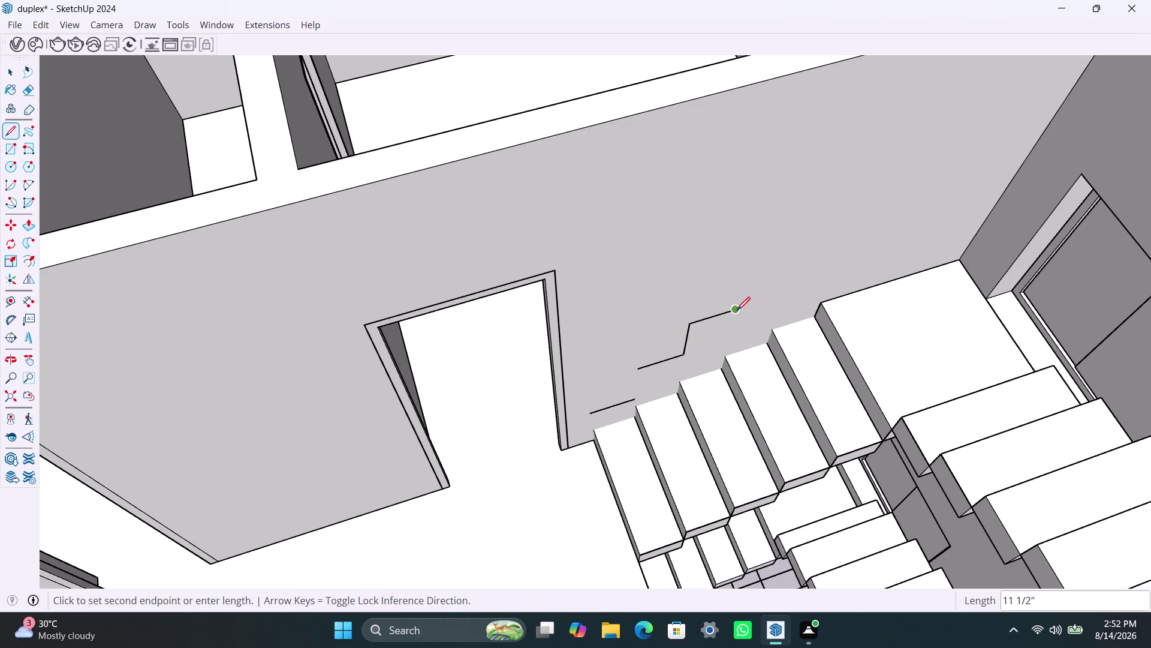
click(748, 280)
click(796, 269)
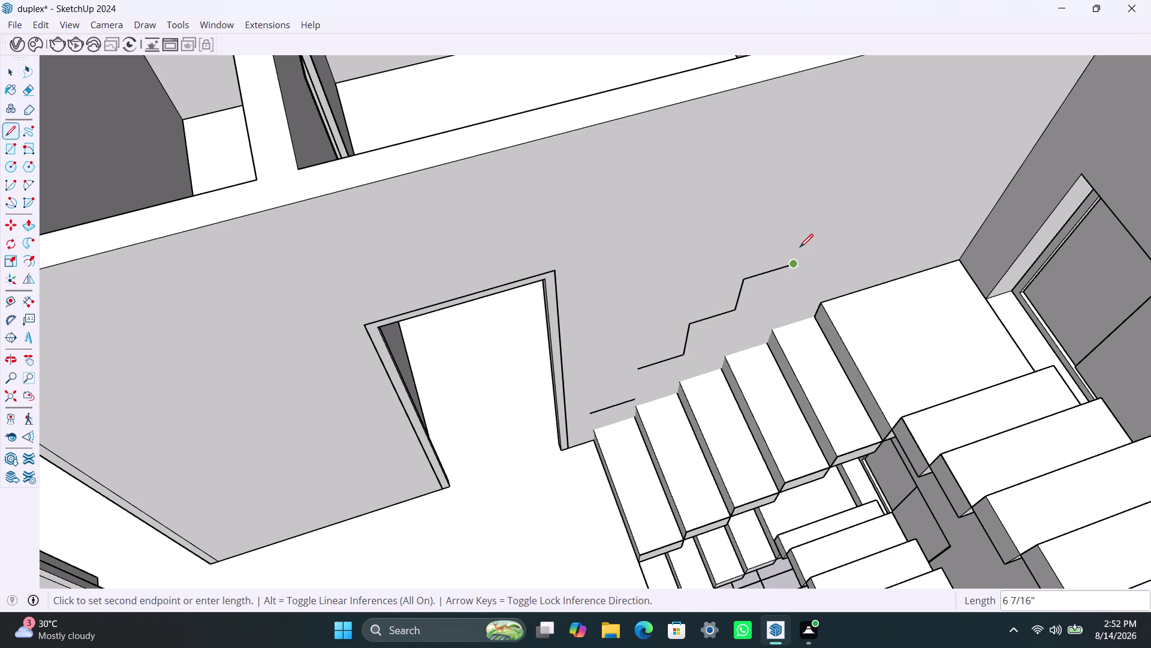
click(799, 241)
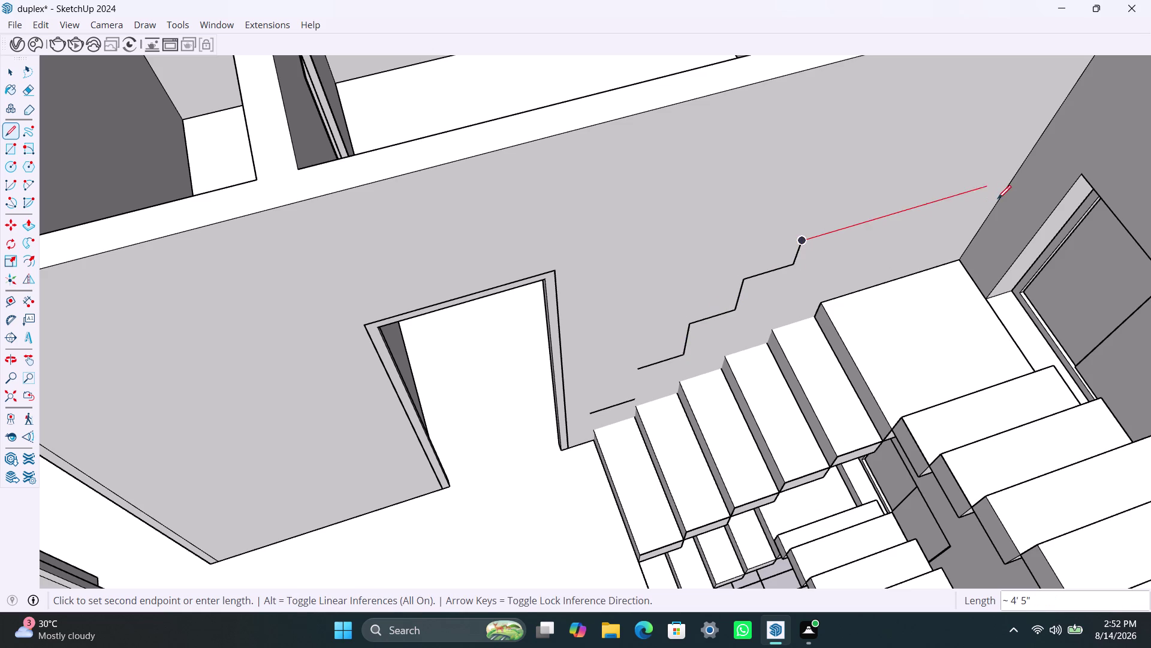
click(1011, 180)
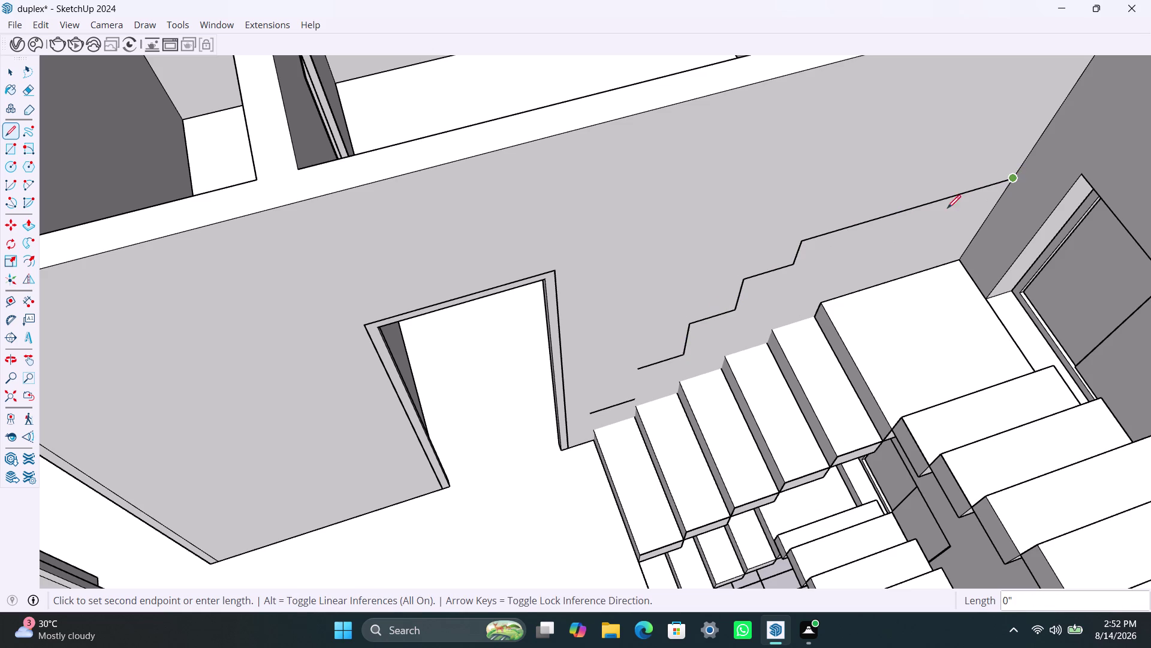
key(space)
Draw a sloping line back down the wall, then exit the Line tool.
click(641, 369)
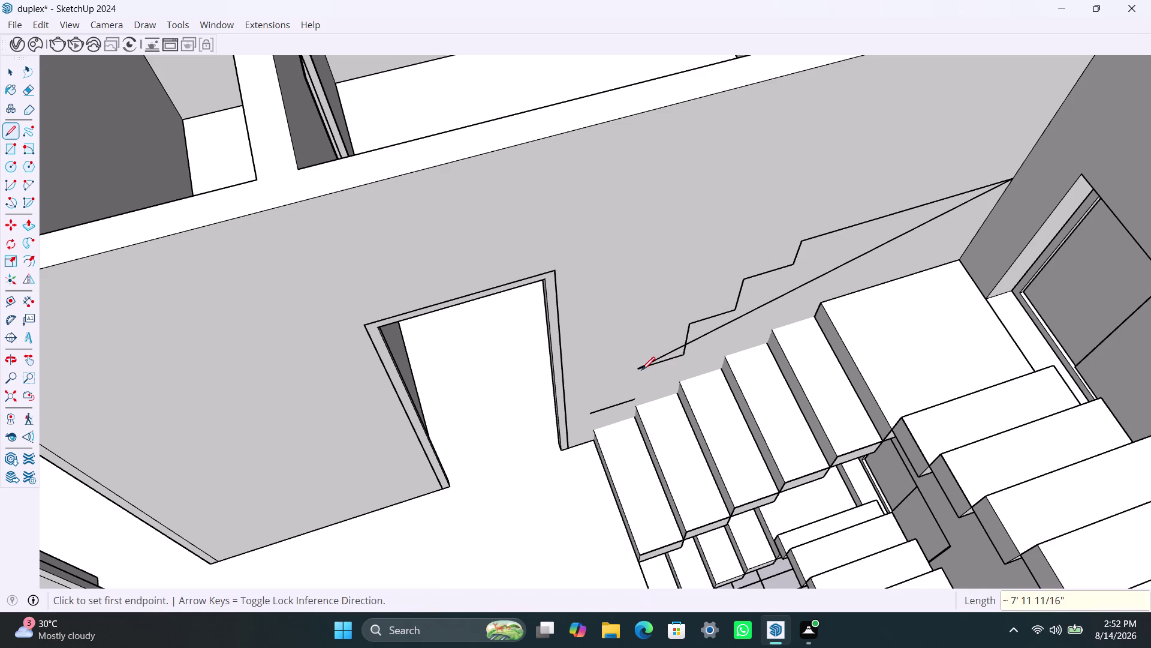
click(632, 400)
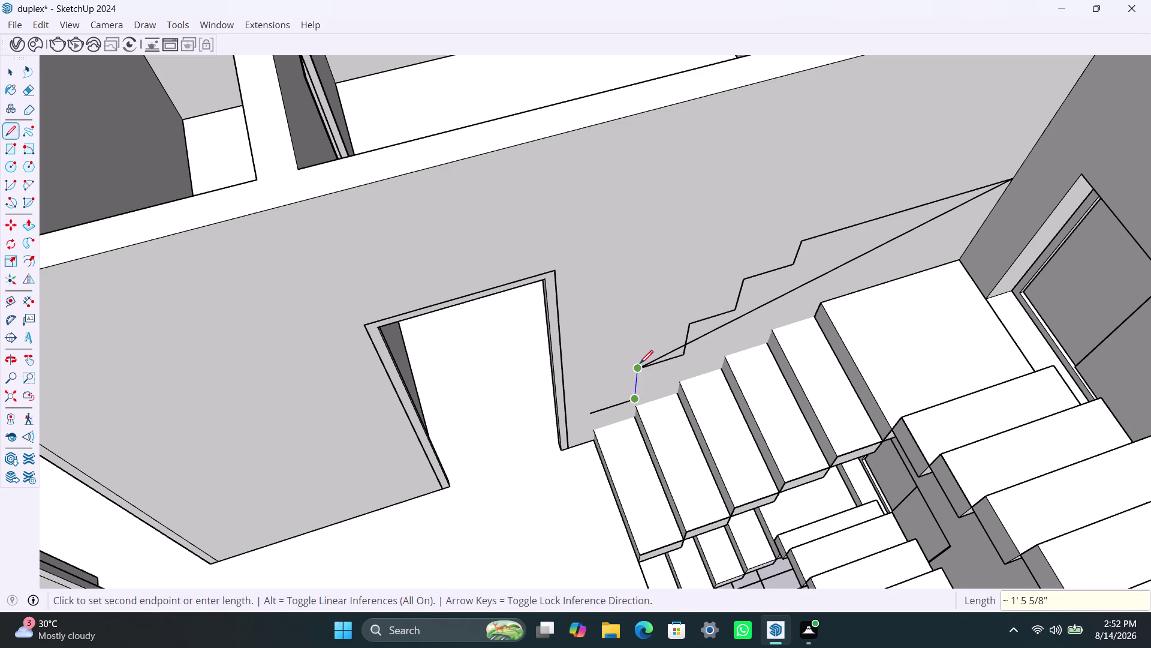
click(640, 364)
key(space)
key(space)
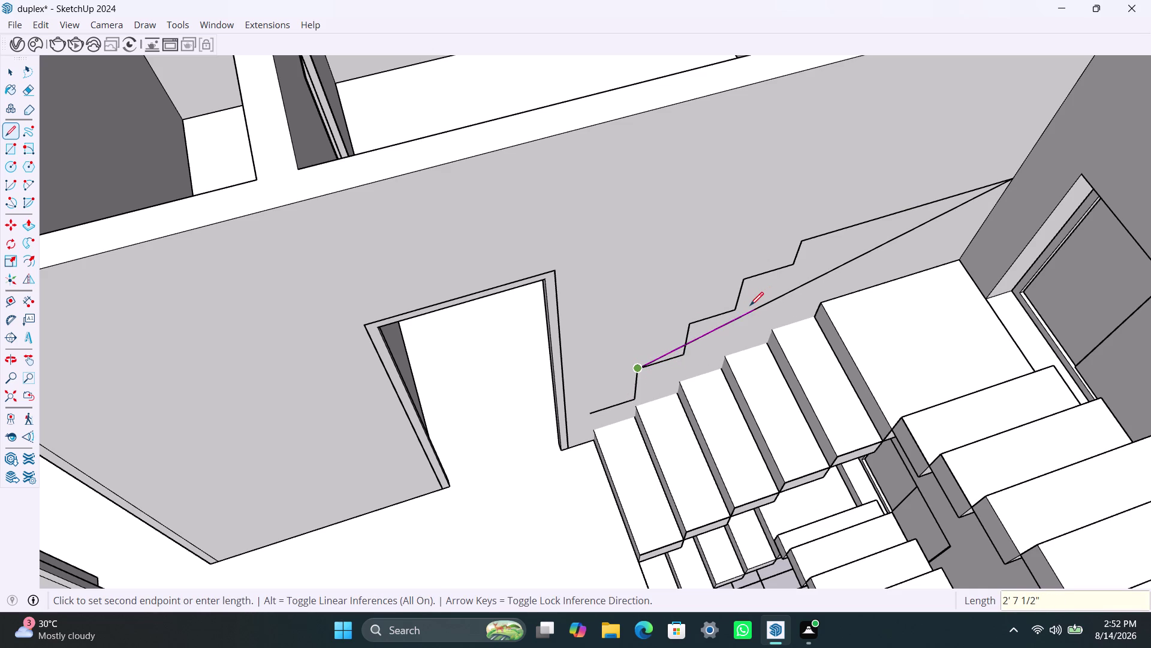
key(space)
key(space)
key(space)
key(space)
key(space)
key(Escape)
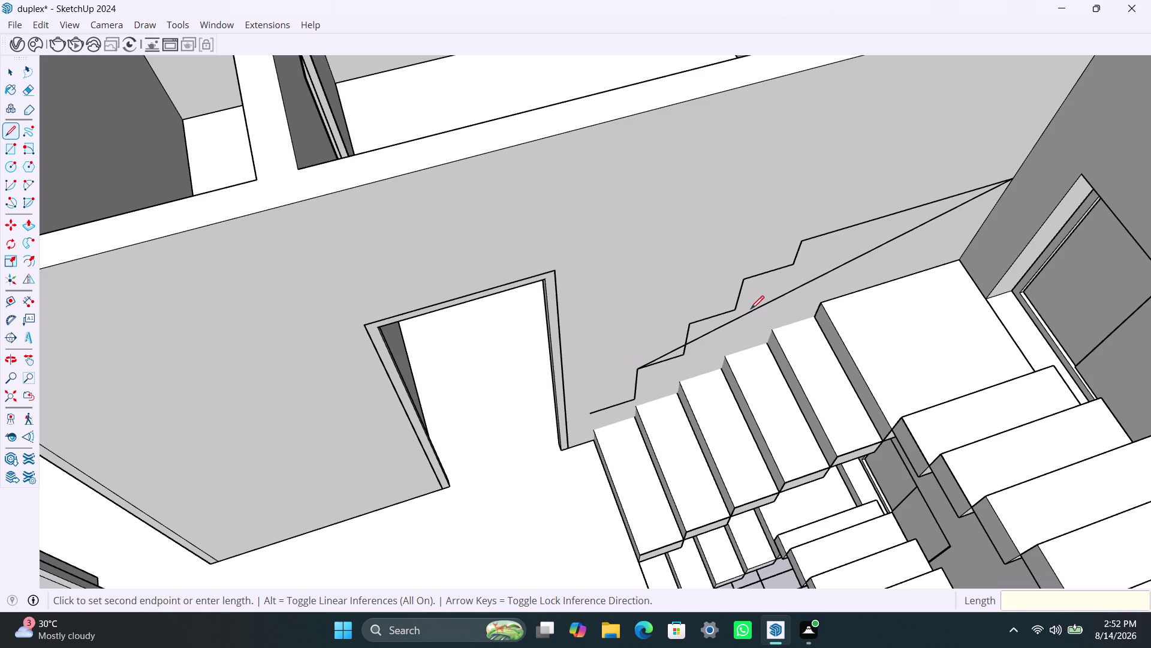
key(Escape)
key(Escape)
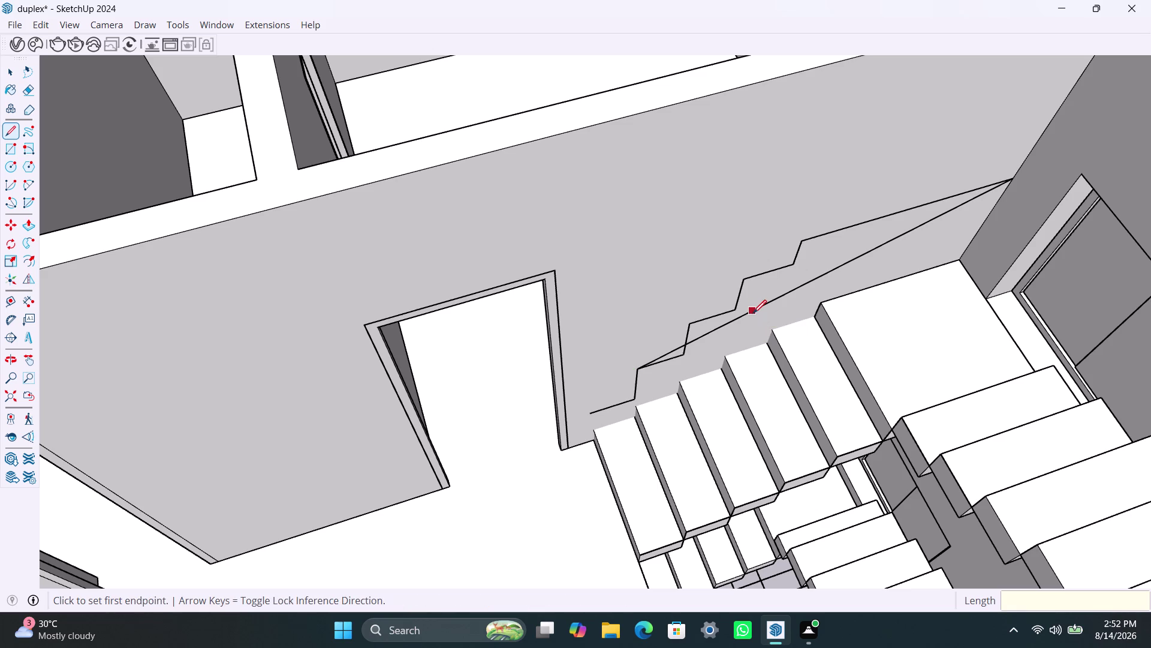
key(Escape)
key(space)
key(space)
key(space)
key(space)
key(space)
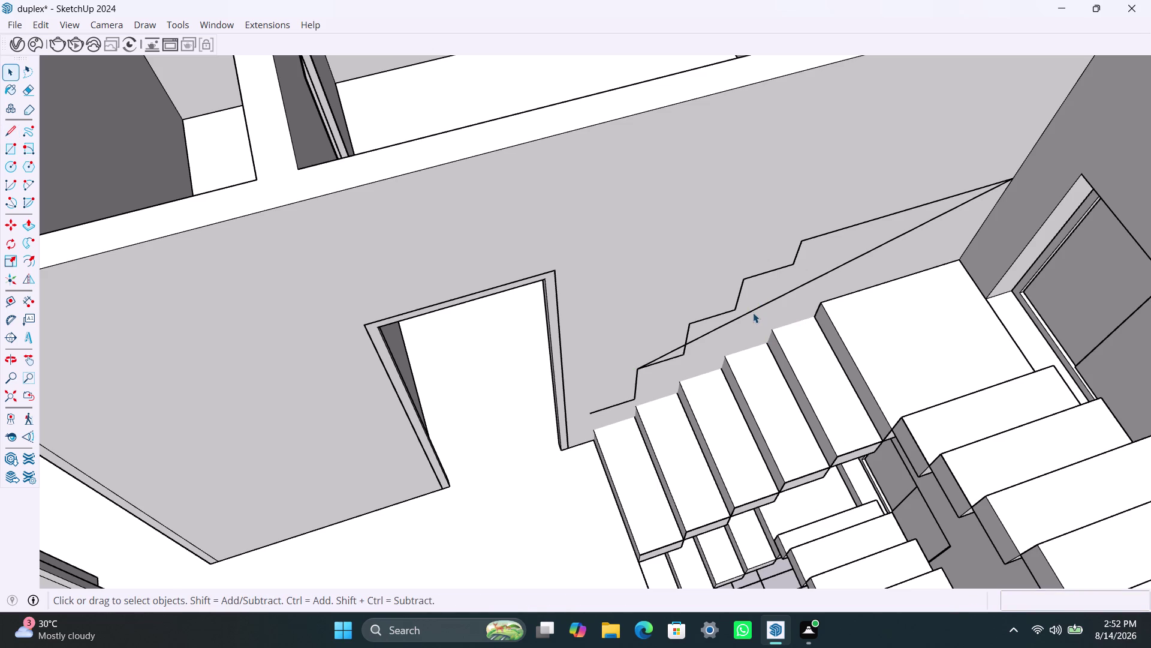
Delete the long sloping line and the short stray diagonal line from the wall.
click(753, 310)
key(Delete)
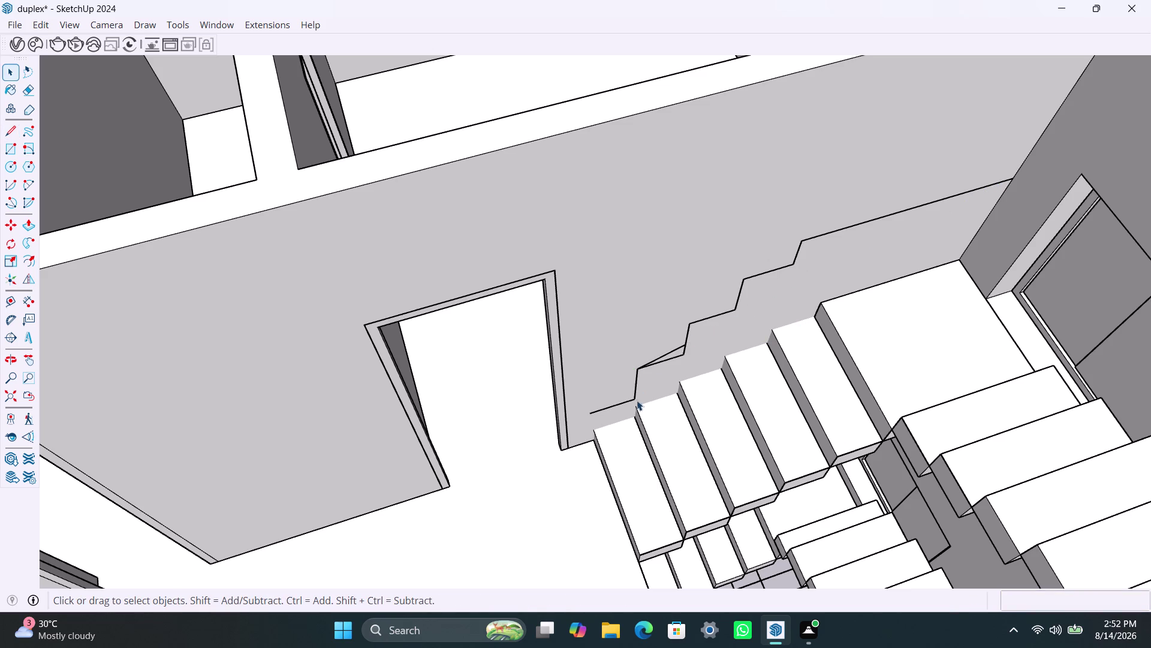
scroll(up, 3)
click(672, 353)
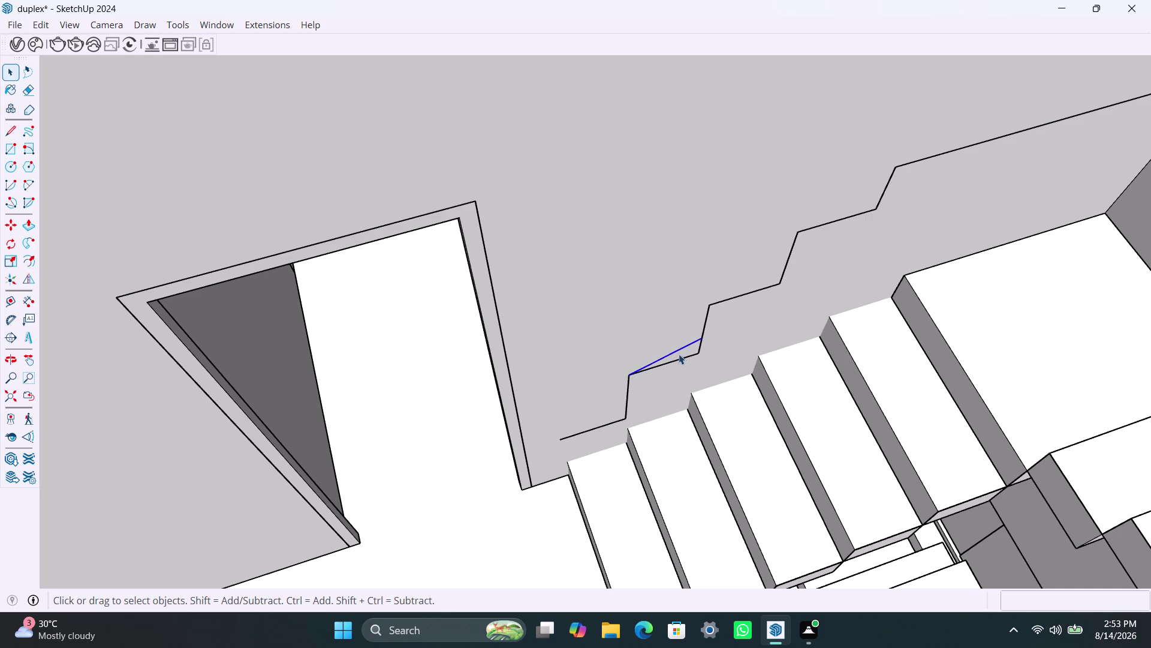
key(Delete)
click(559, 436)
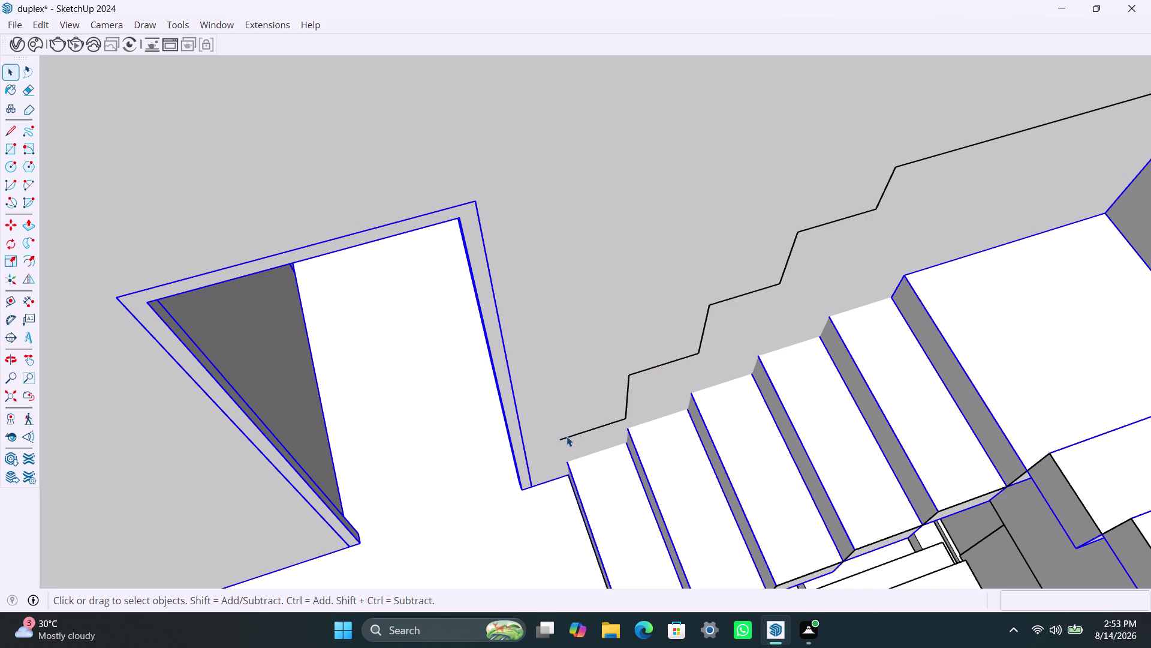
Start the railing outline with a vertical line from the bottom step up beside the doorway.
click(567, 436)
click(575, 436)
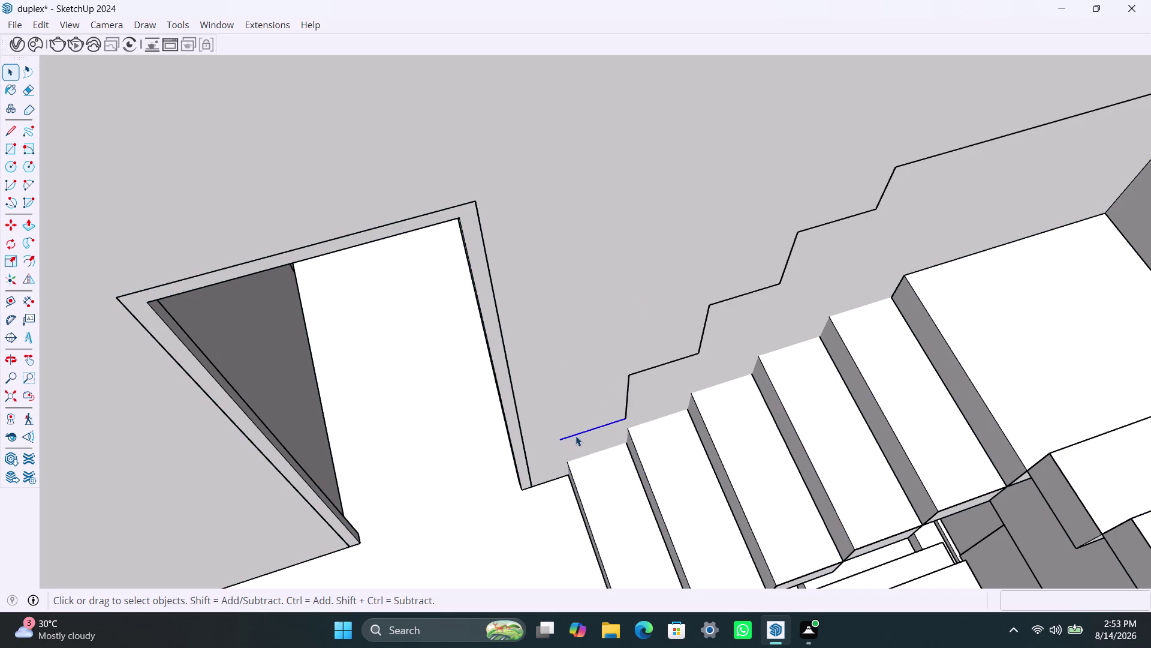
key(l)
click(563, 435)
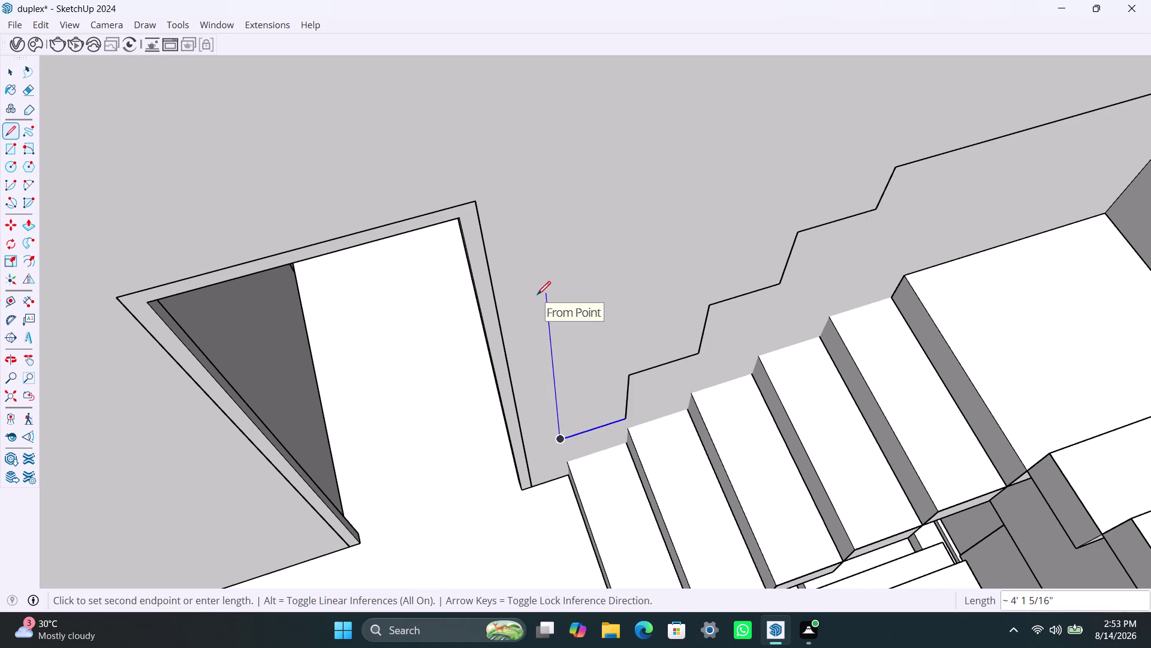
click(537, 275)
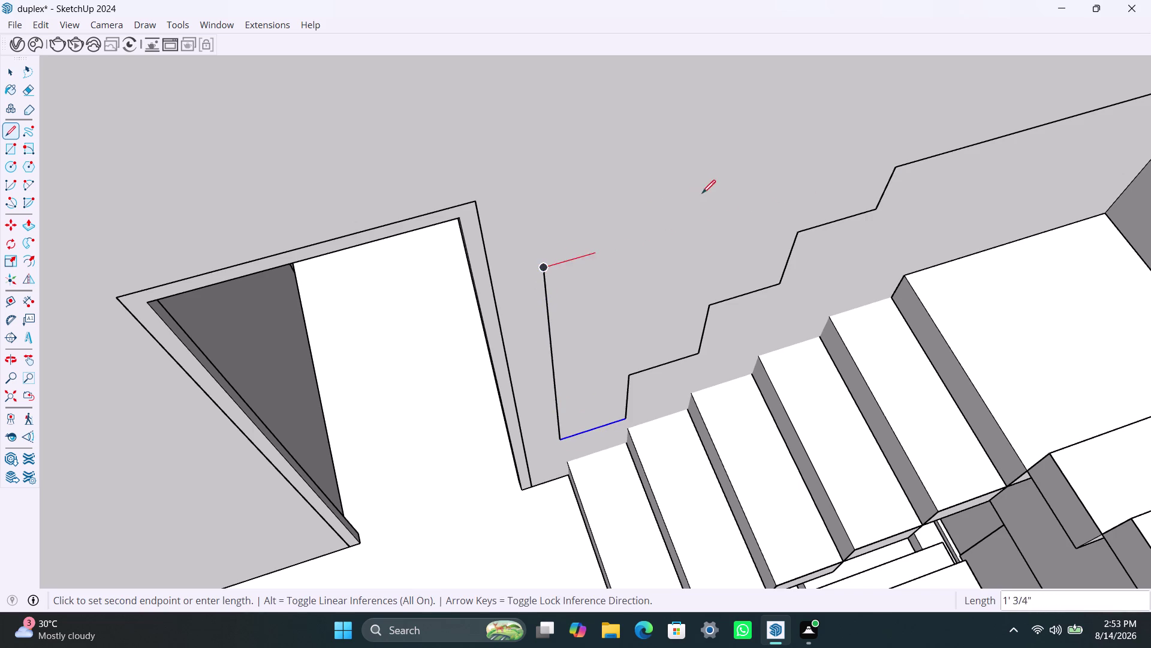
Add the sloping top edge to the far wall corner, close the outline, and select the new face.
scroll(down, 3)
scroll(down, 3)
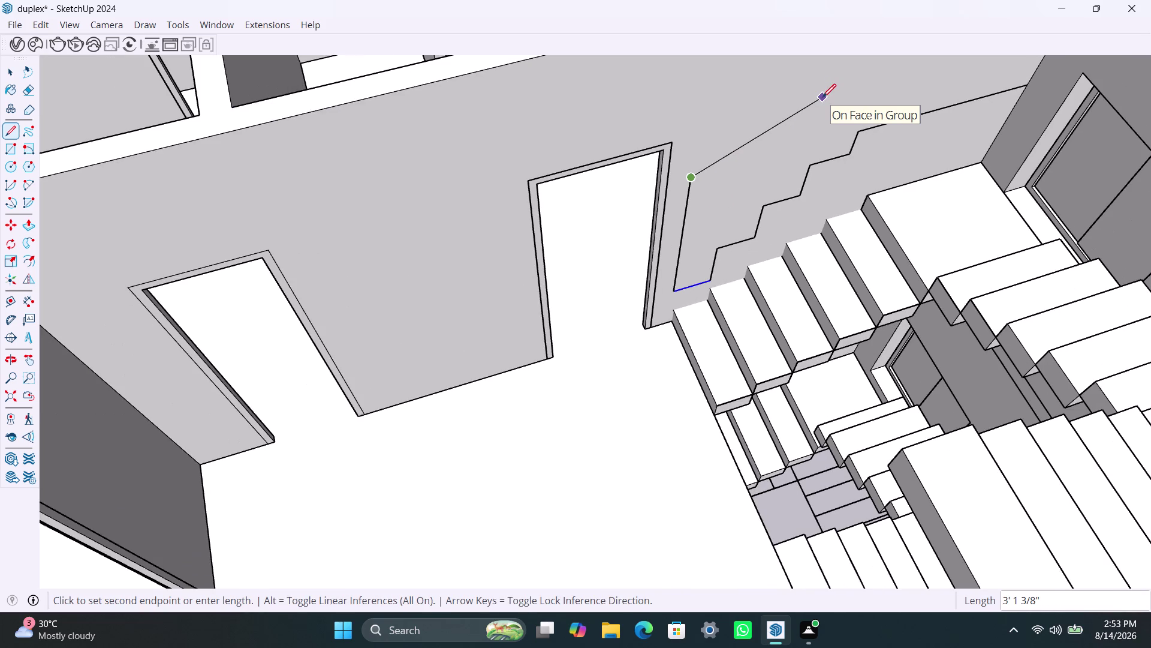
middle_drag(823, 97, 608, 279)
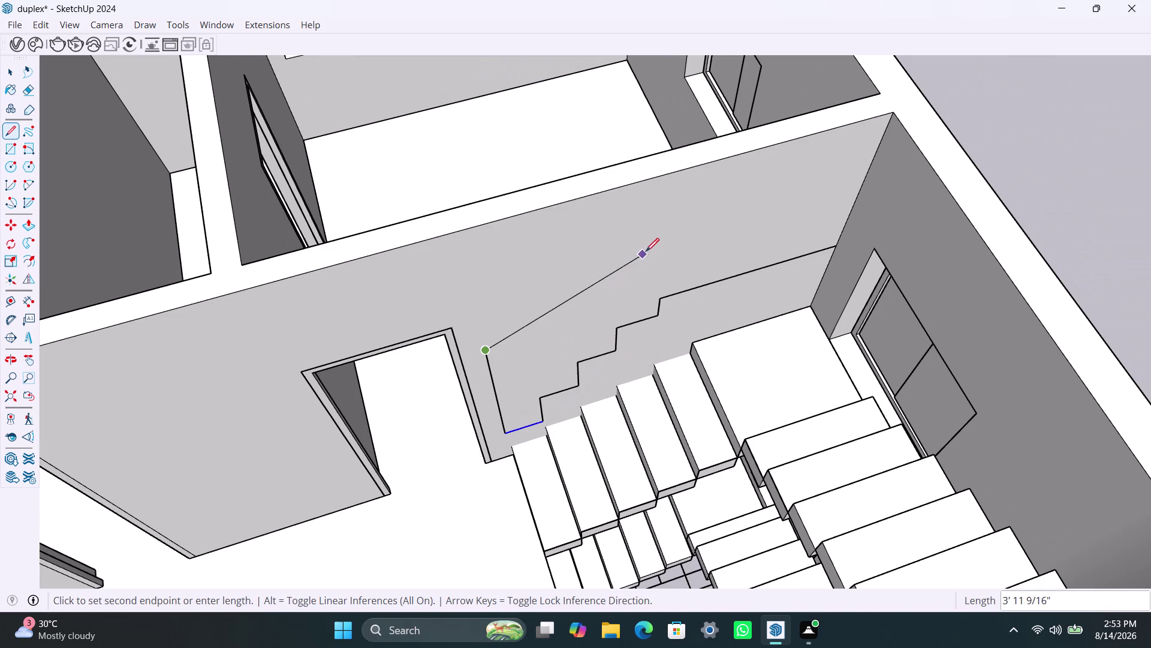
click(650, 244)
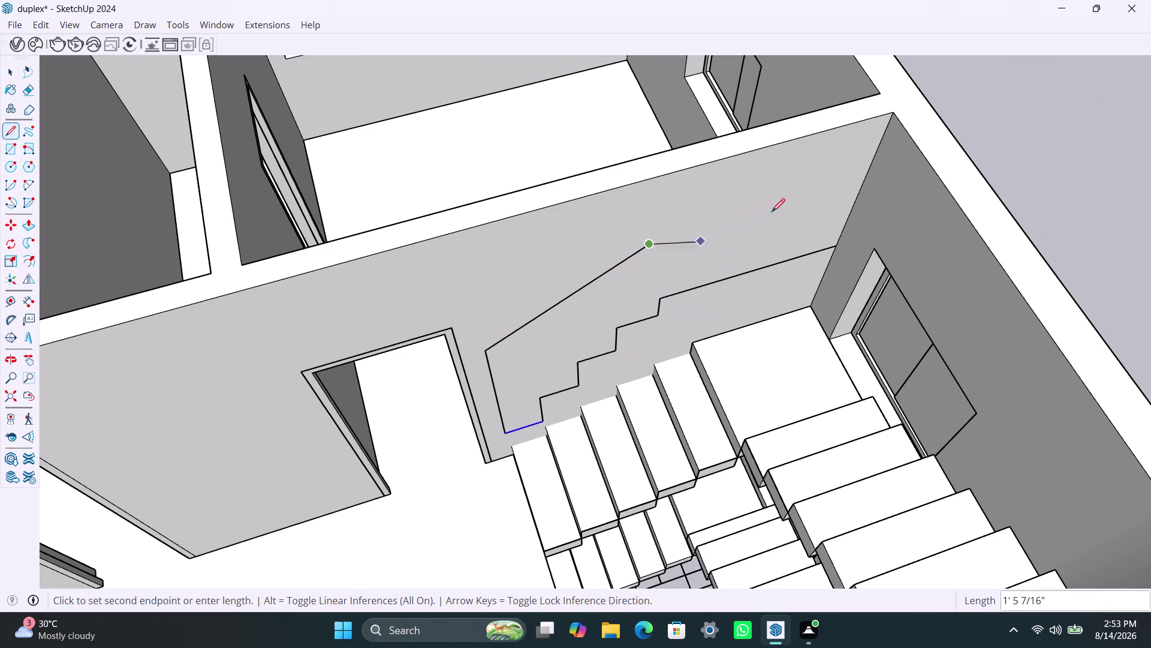
click(855, 190)
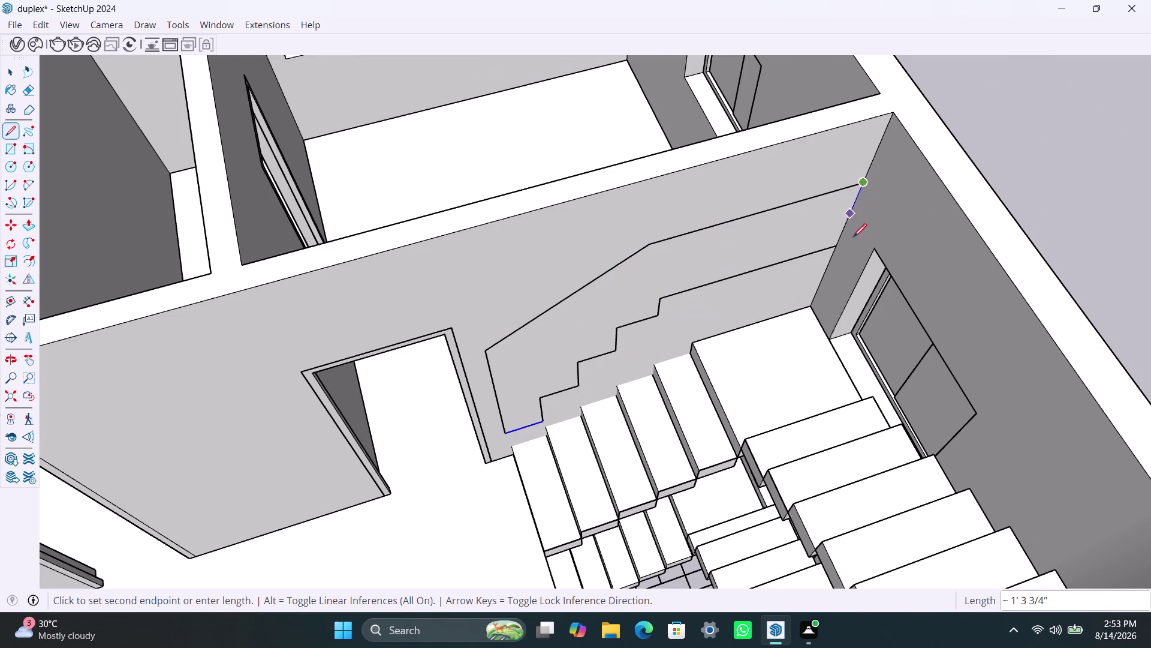
click(838, 244)
key(space)
click(777, 238)
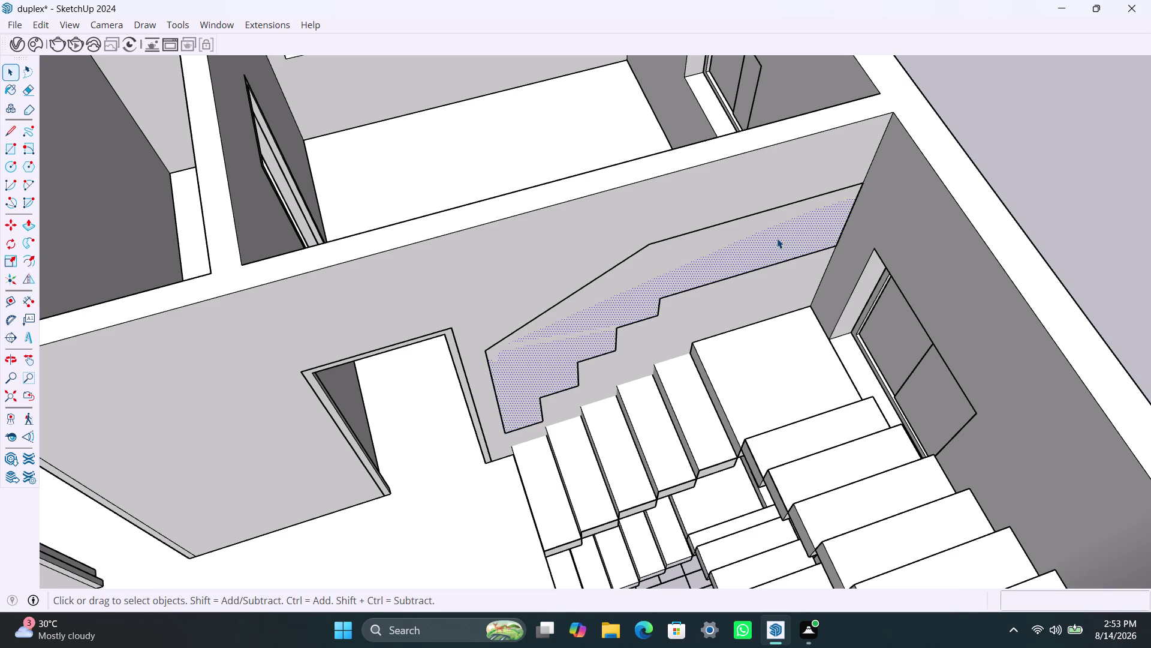
Push/pull the stepped face into a 2 1/2-inch-thick panel.
right_click(776, 238)
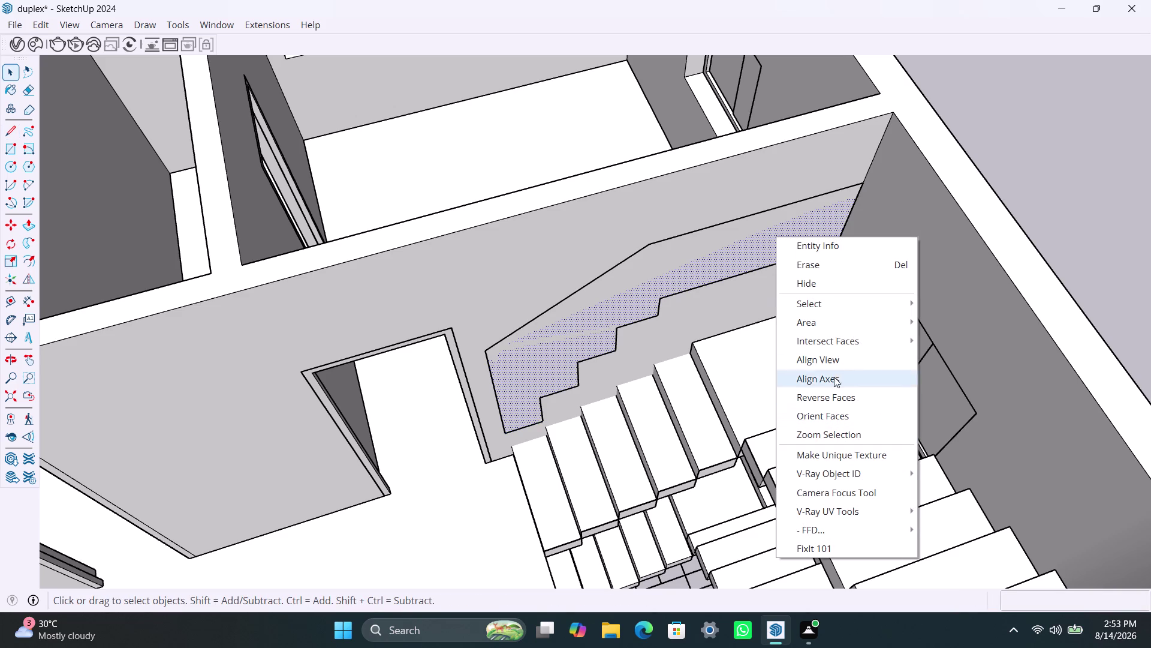
key(p)
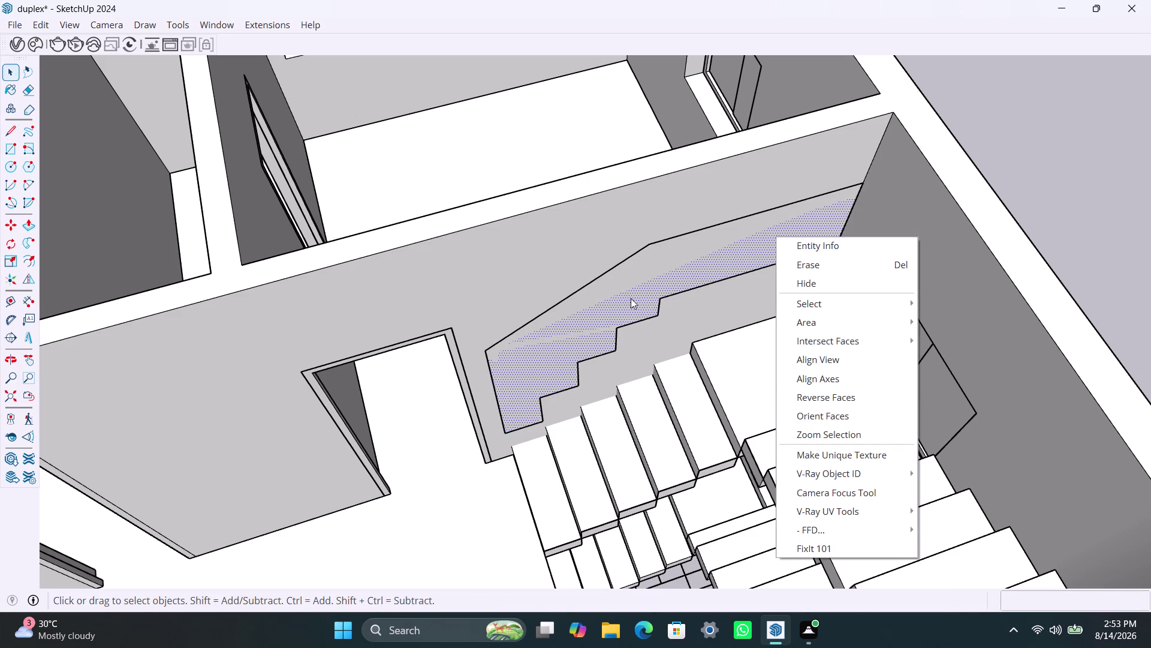
click(628, 295)
double_click(639, 301)
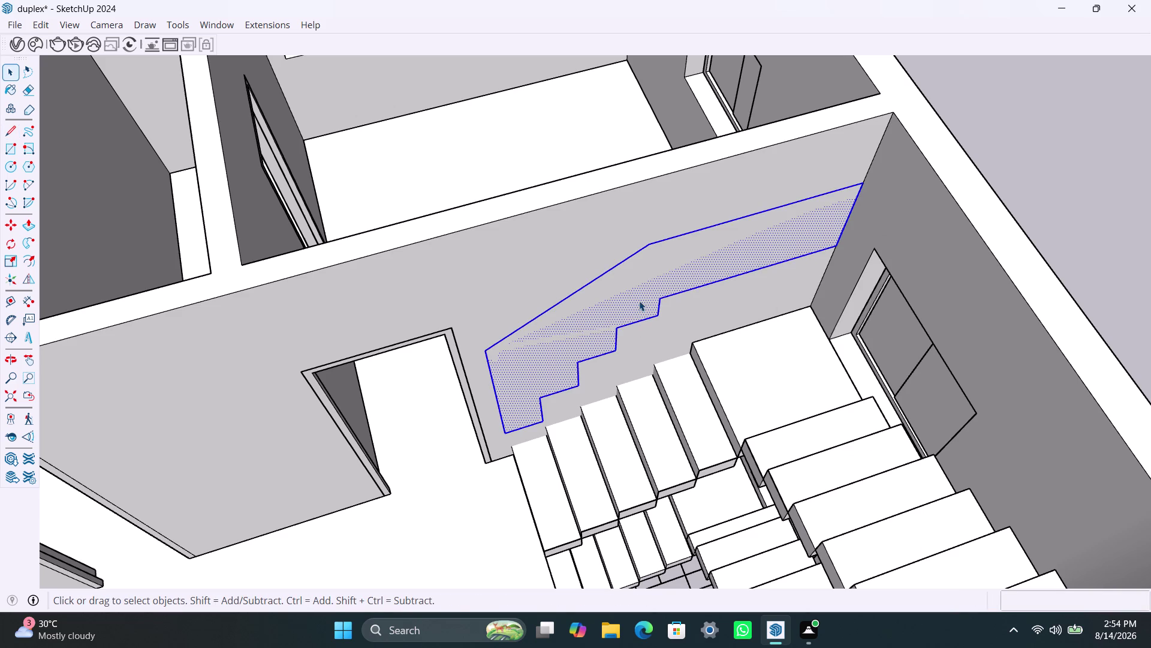
key(p)
click(639, 300)
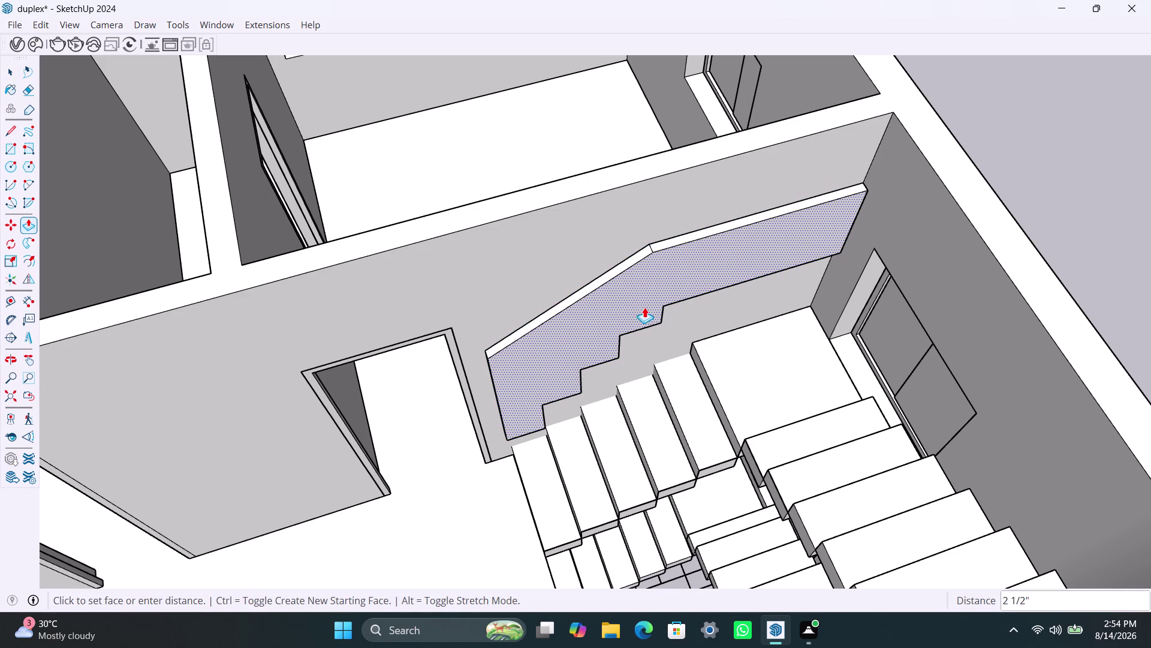
click(645, 307)
key(space)
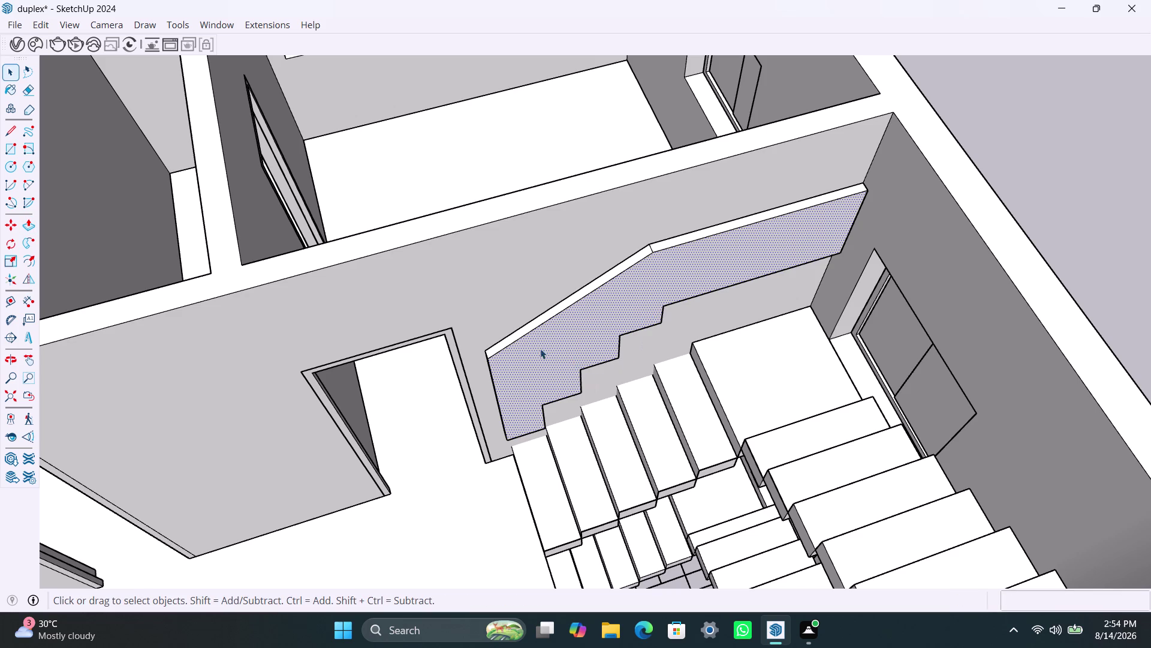
Select the whole panel solid and pick it up to move it off the wall.
click(510, 346)
double_click(506, 346)
triple_click(510, 351)
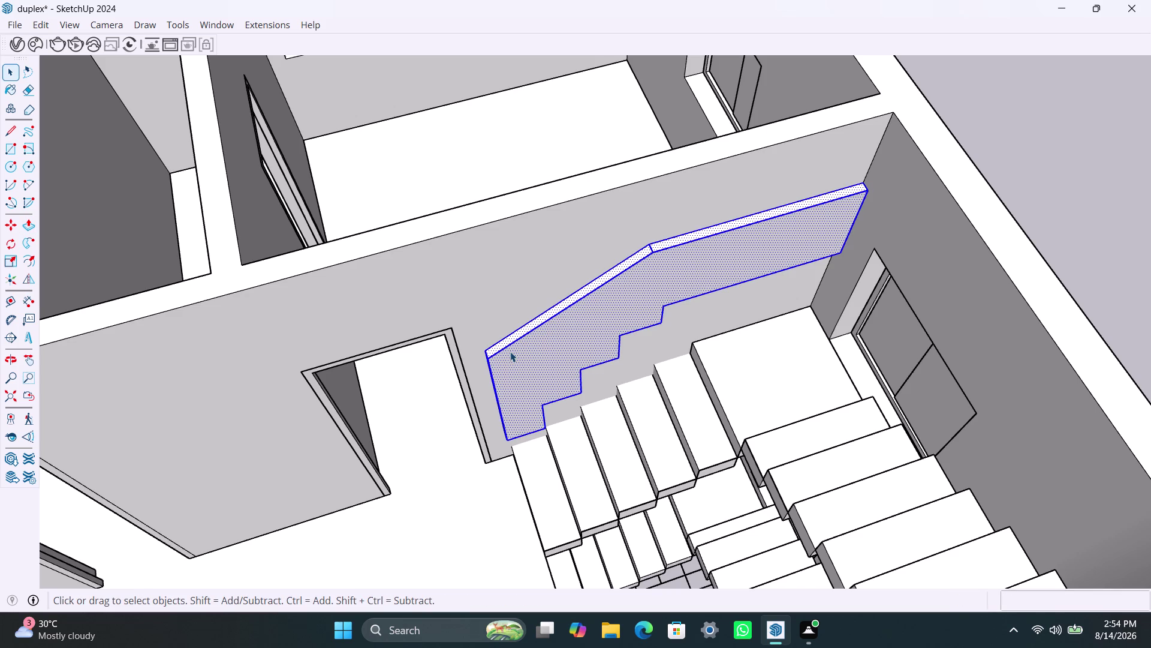
key(m)
click(511, 353)
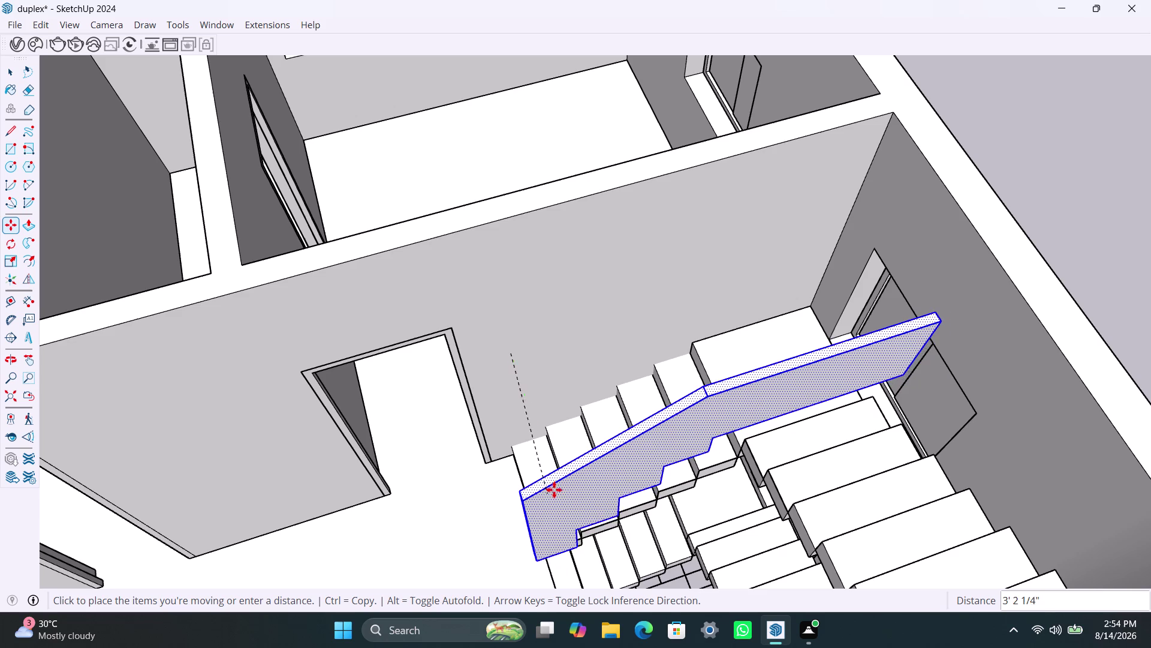
Drop the panel out over the stairs and orbit in on its lower end.
click(555, 481)
key(space)
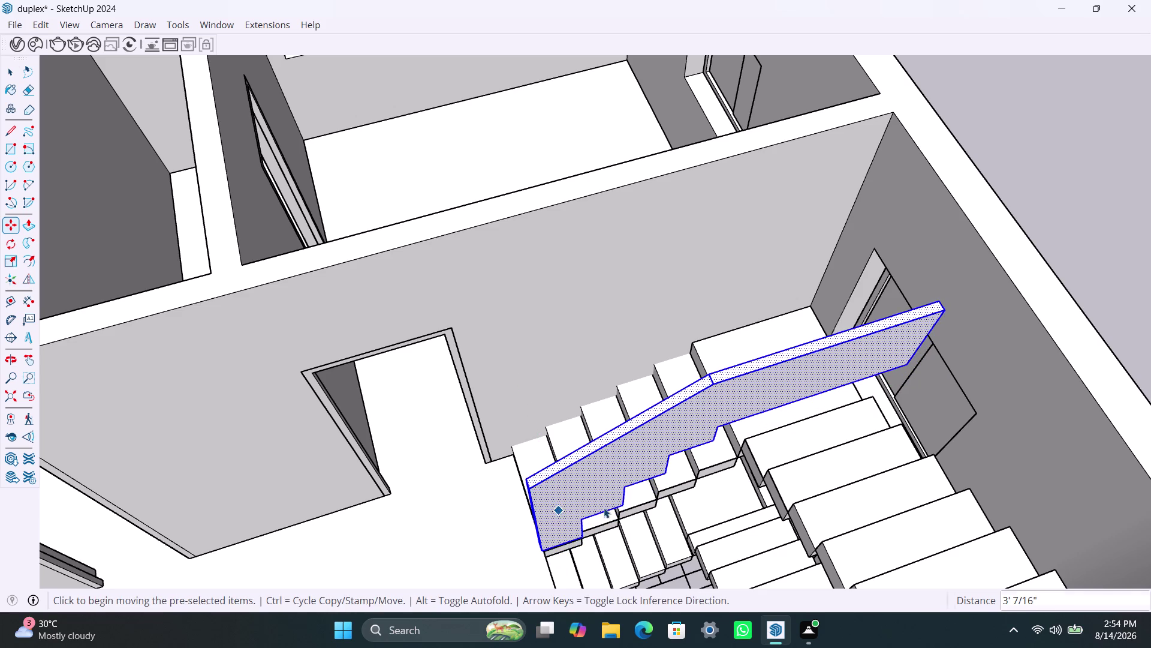
scroll(up, 3)
middle_drag(606, 517, 507, 382)
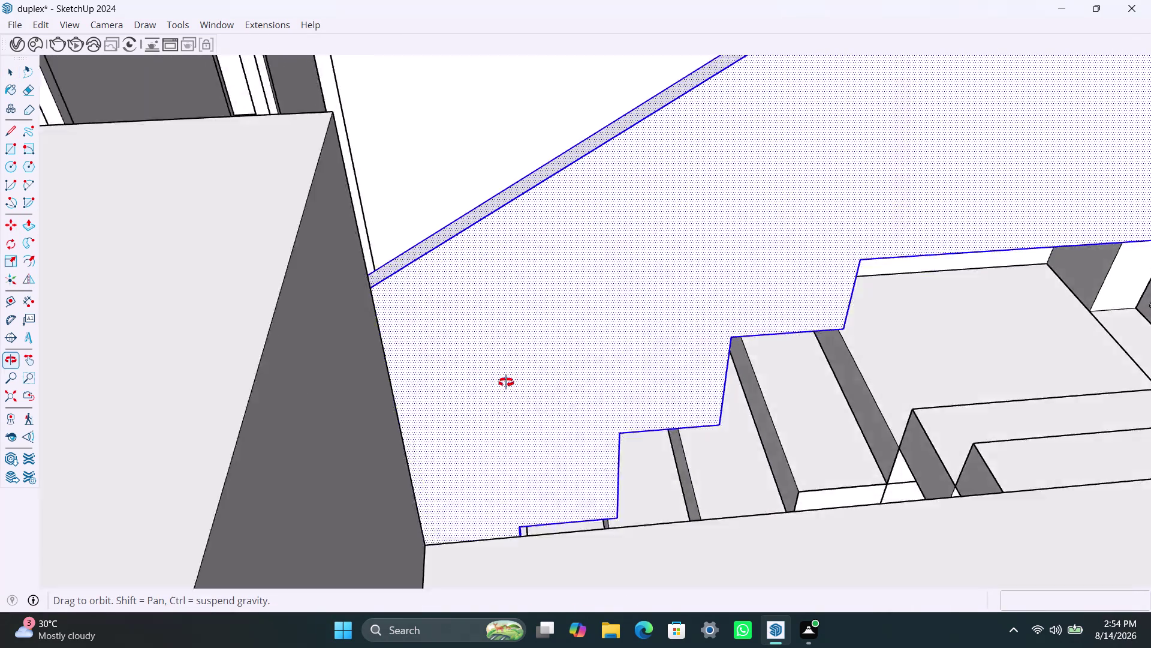
middle_drag(508, 382, 506, 382)
middle_drag(575, 313, 813, 470)
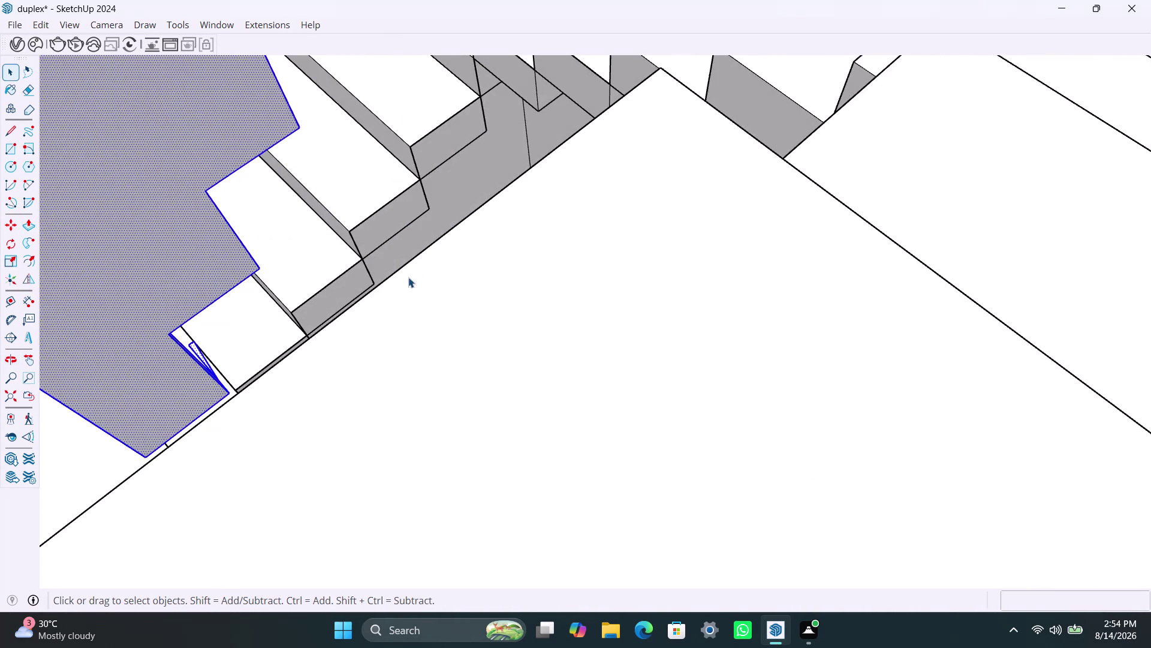
scroll(down, 3)
middle_drag(294, 294, 606, 292)
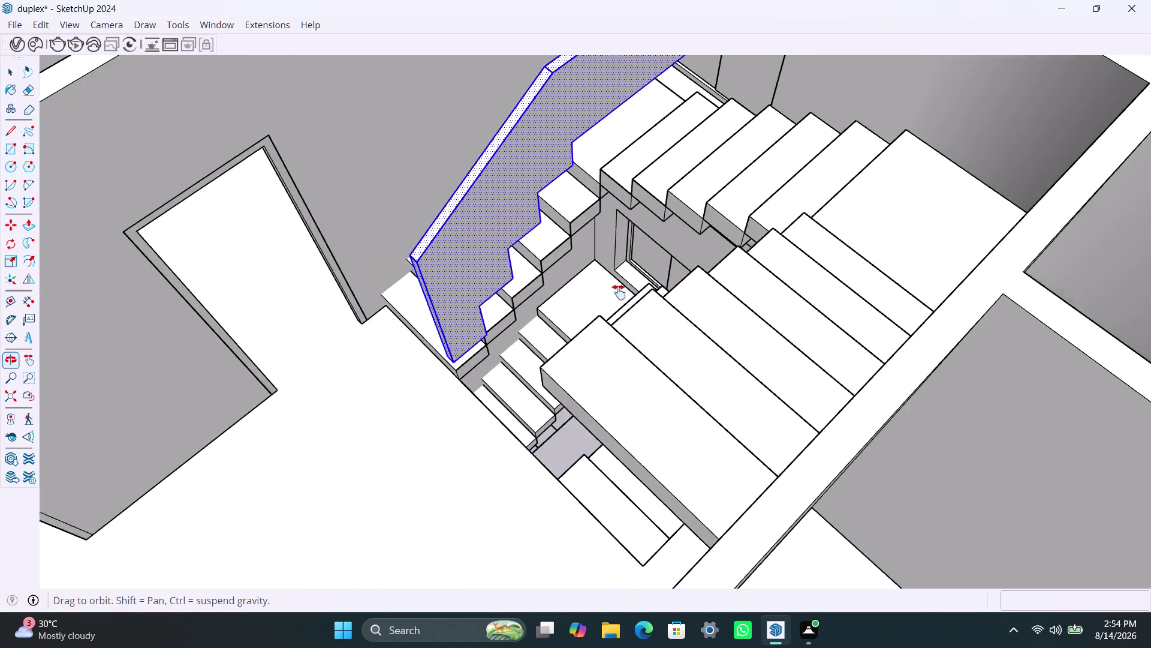
middle_drag(607, 292, 653, 292)
scroll(up, 3)
scroll(up, 3)
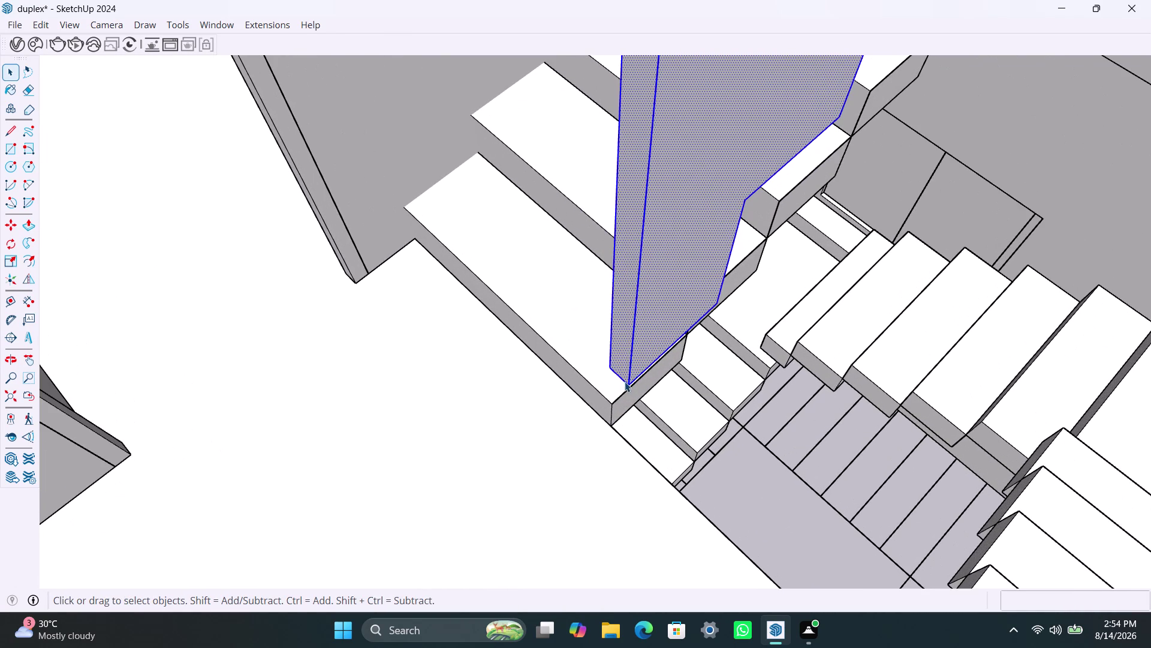
Snap the panel's bottom corner onto the stair edge and orbit around to check its position.
key(m)
click(629, 386)
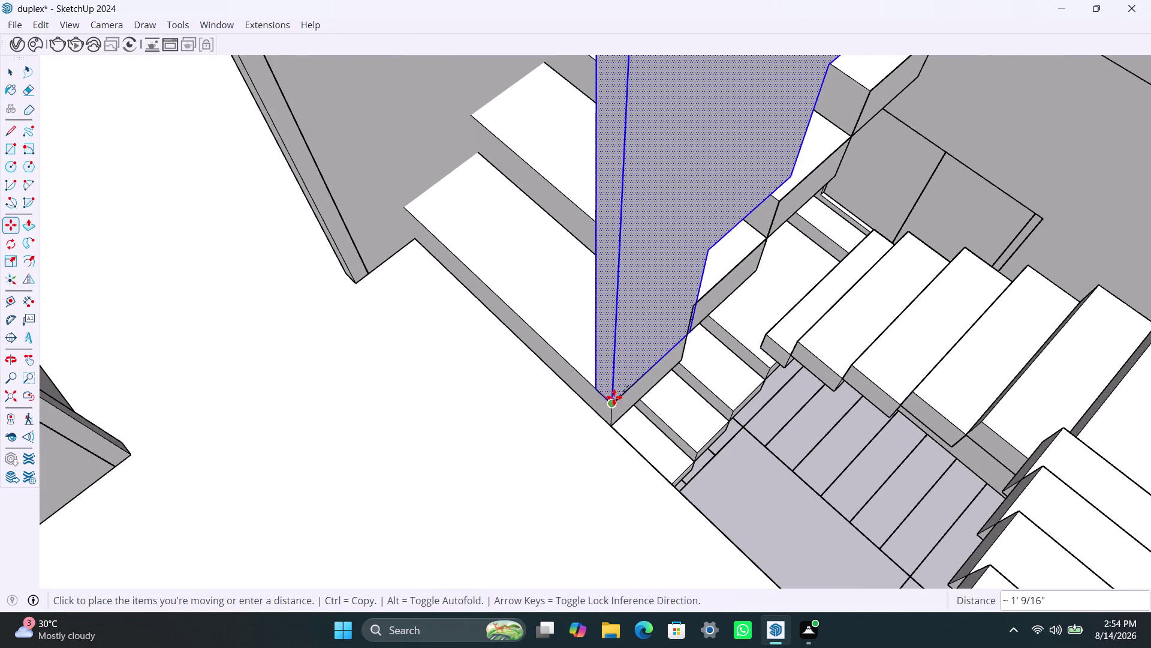
click(614, 397)
key(space)
scroll(down, 3)
middle_drag(704, 319, 552, 299)
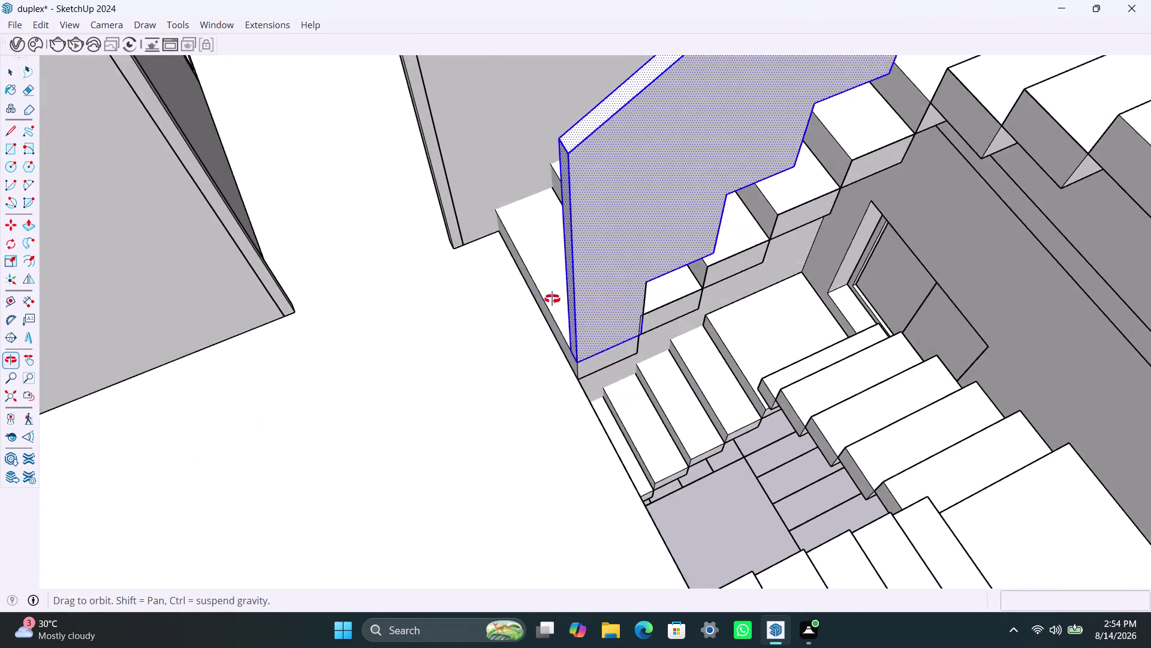
middle_drag(553, 299, 391, 340)
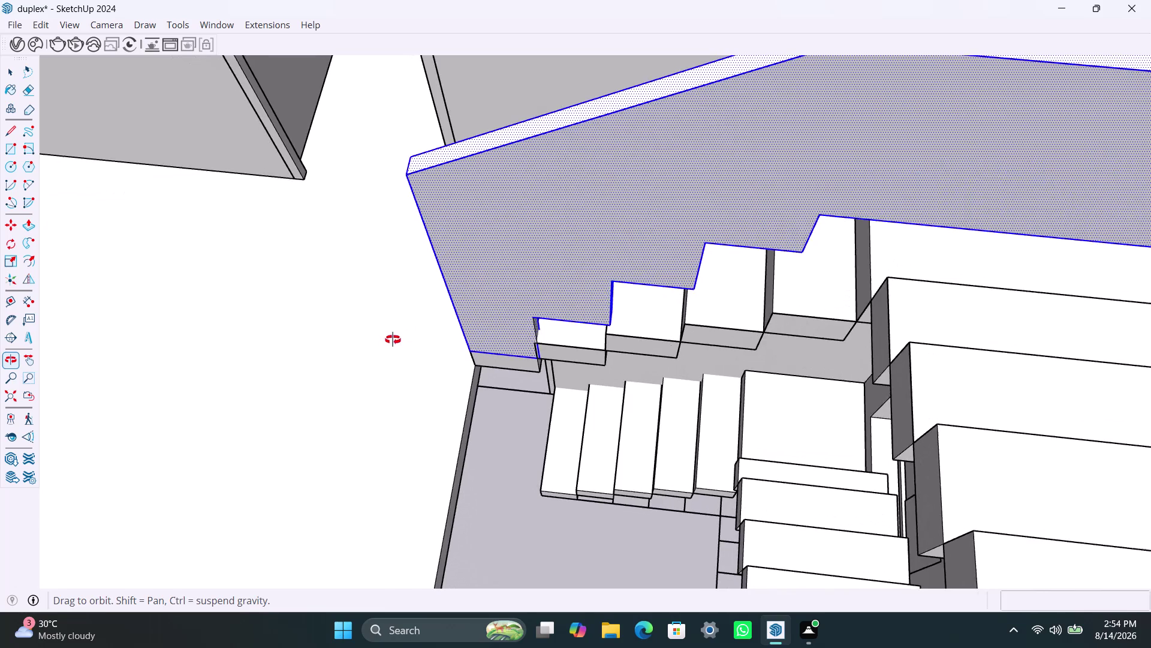
middle_drag(391, 339, 396, 339)
scroll(up, 3)
scroll(up, 3)
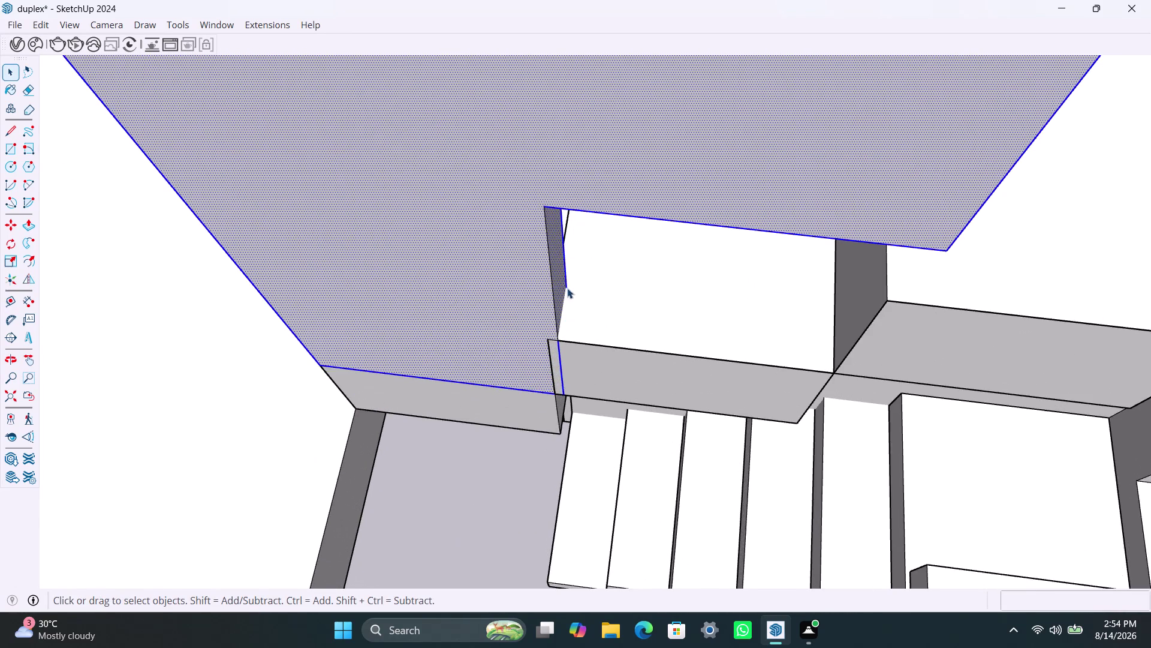
middle_drag(570, 289, 523, 291)
click(568, 275)
Push/pull the panel's narrow end face, then orbit along the stair steps to inspect it.
double_click(564, 273)
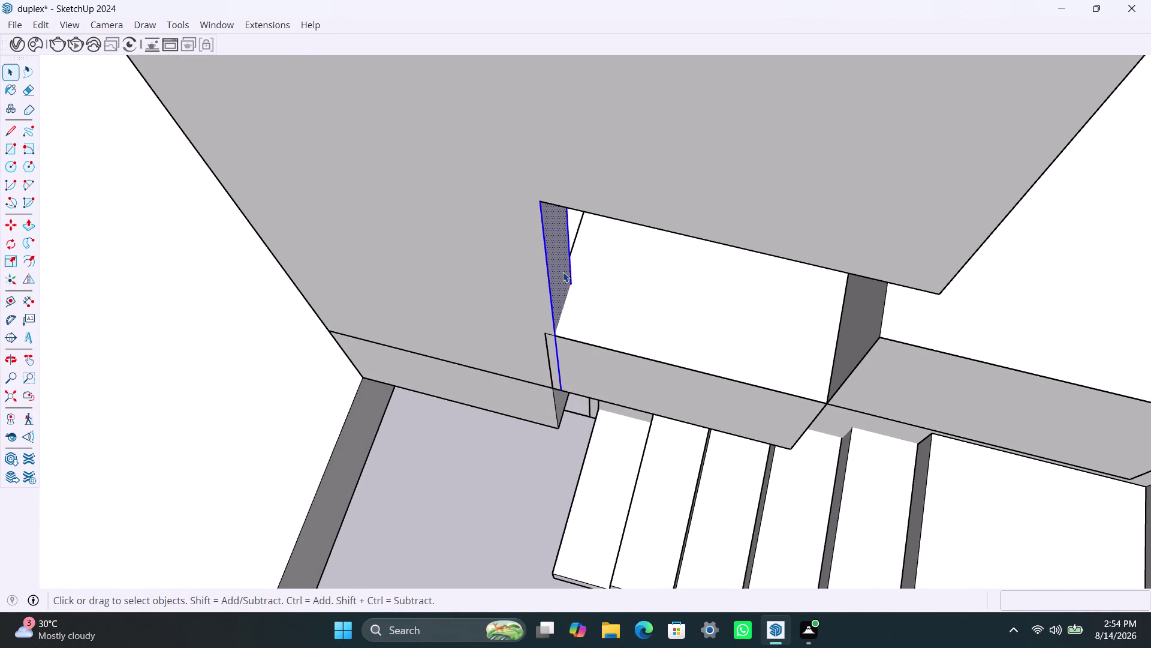
key(p)
click(563, 272)
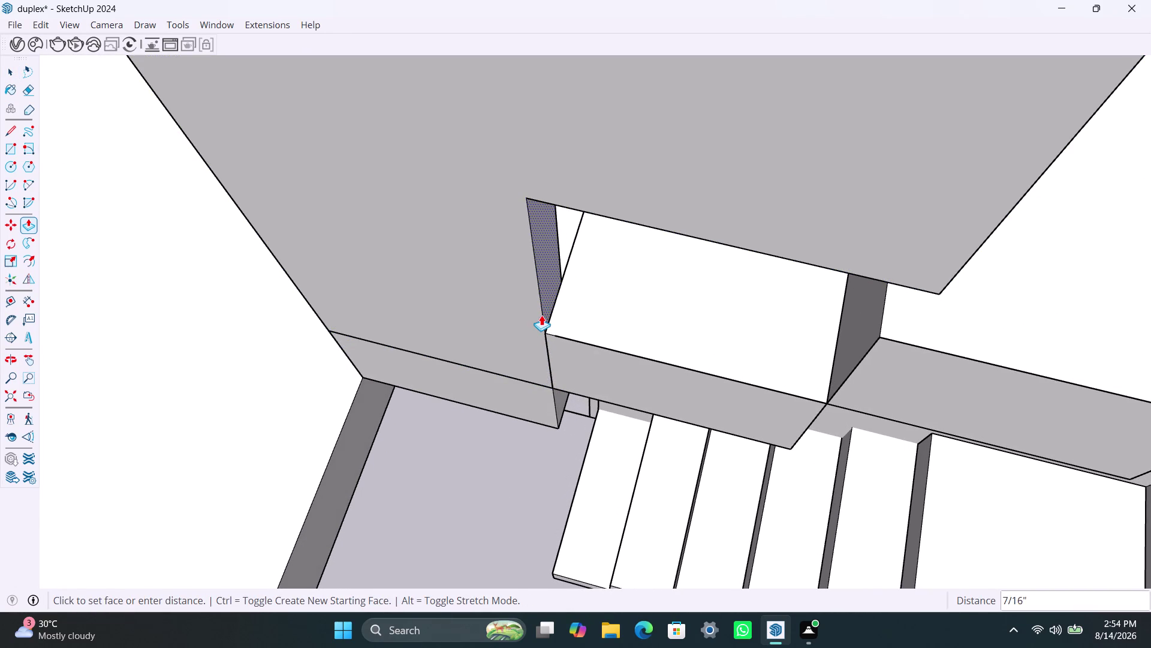
click(543, 345)
middle_drag(650, 266, 665, 186)
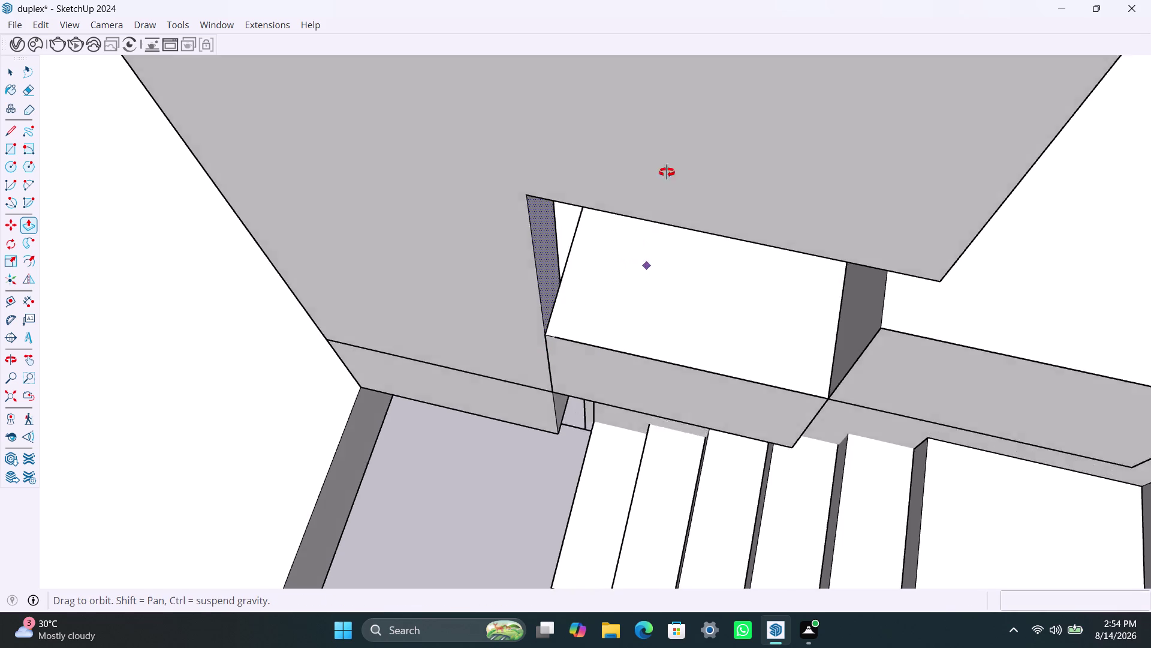
middle_drag(665, 185, 700, 0)
scroll(up, 3)
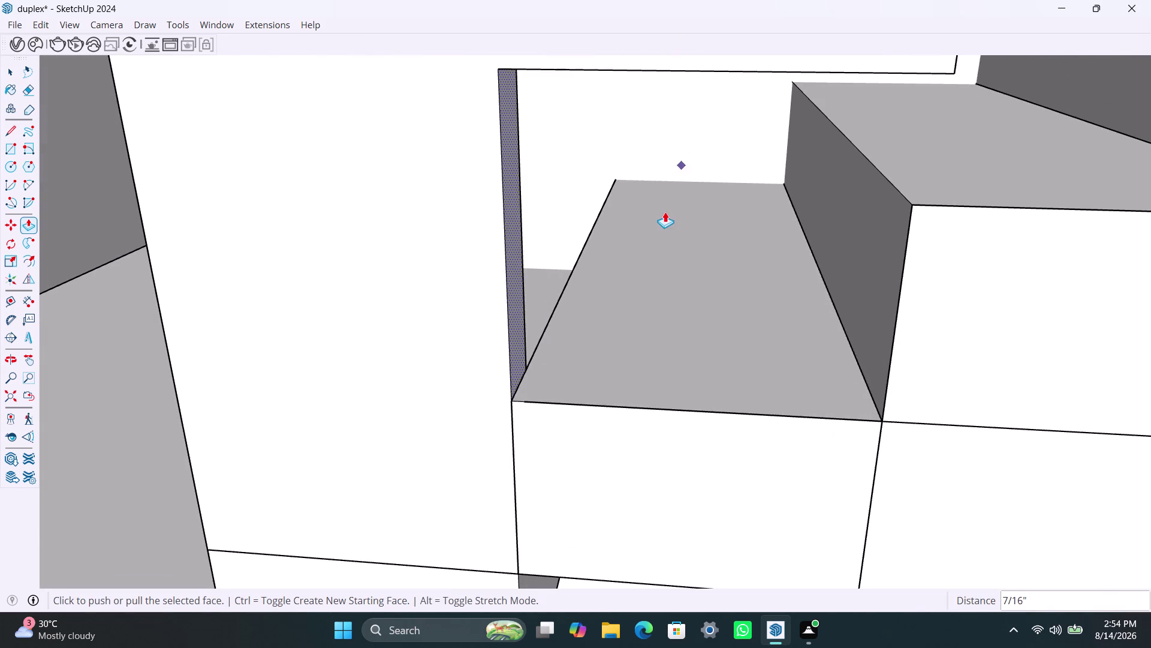
scroll(down, 3)
scroll(down, 3)
scroll(down, 3)
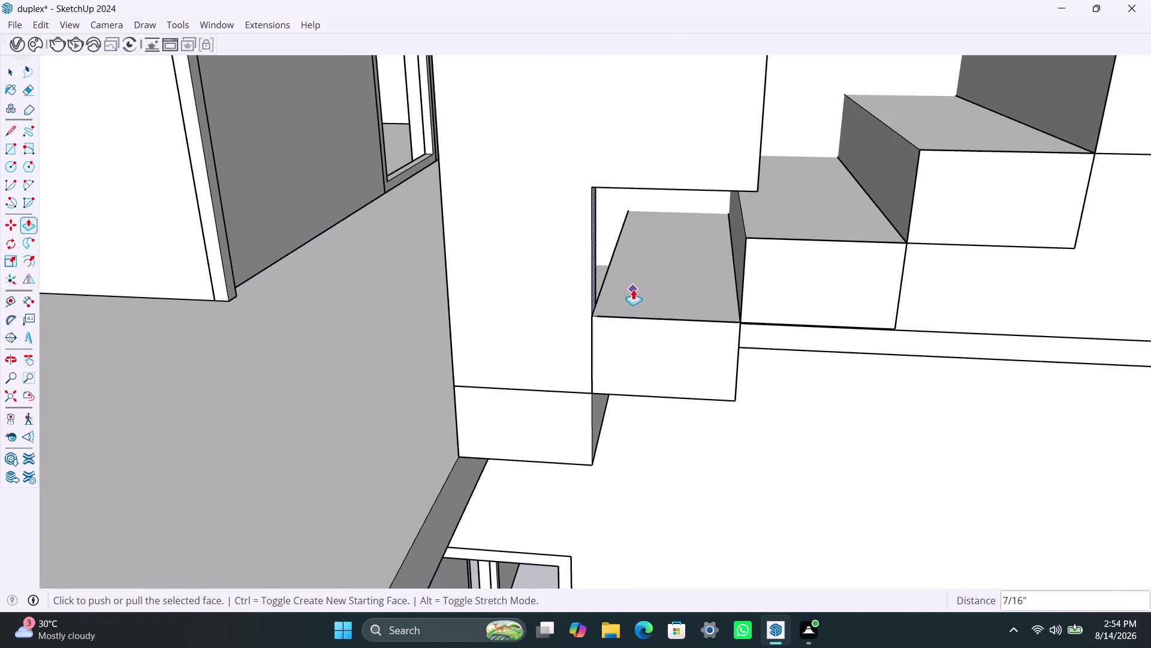
middle_drag(634, 289, 567, 402)
scroll(up, 3)
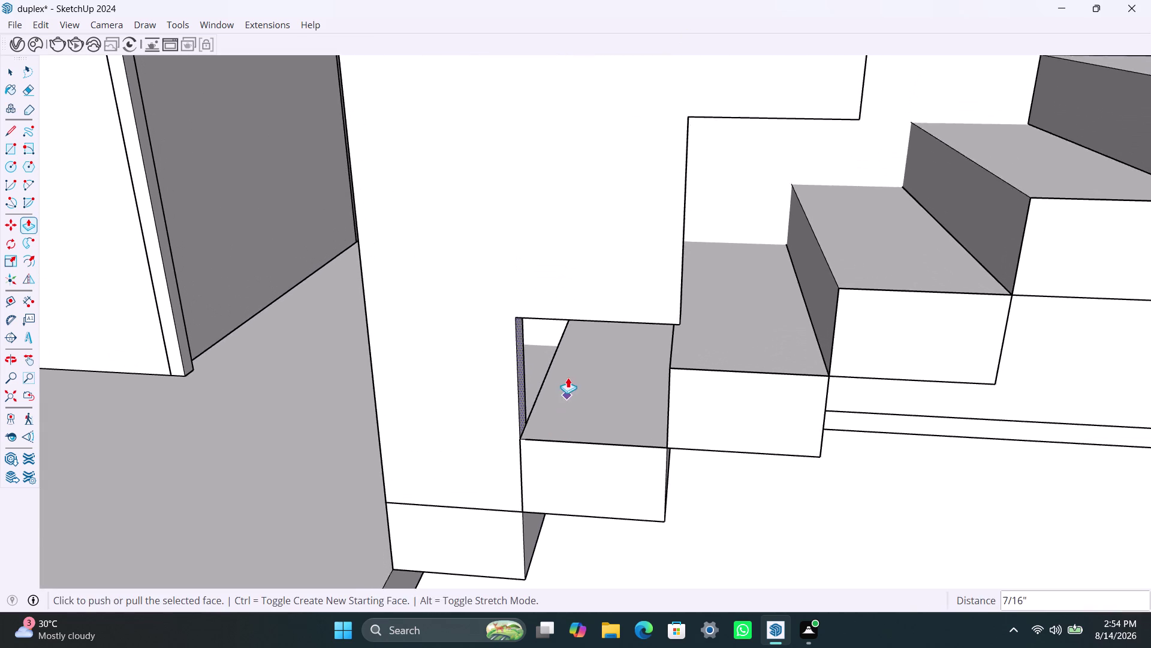
middle_drag(571, 365, 636, 182)
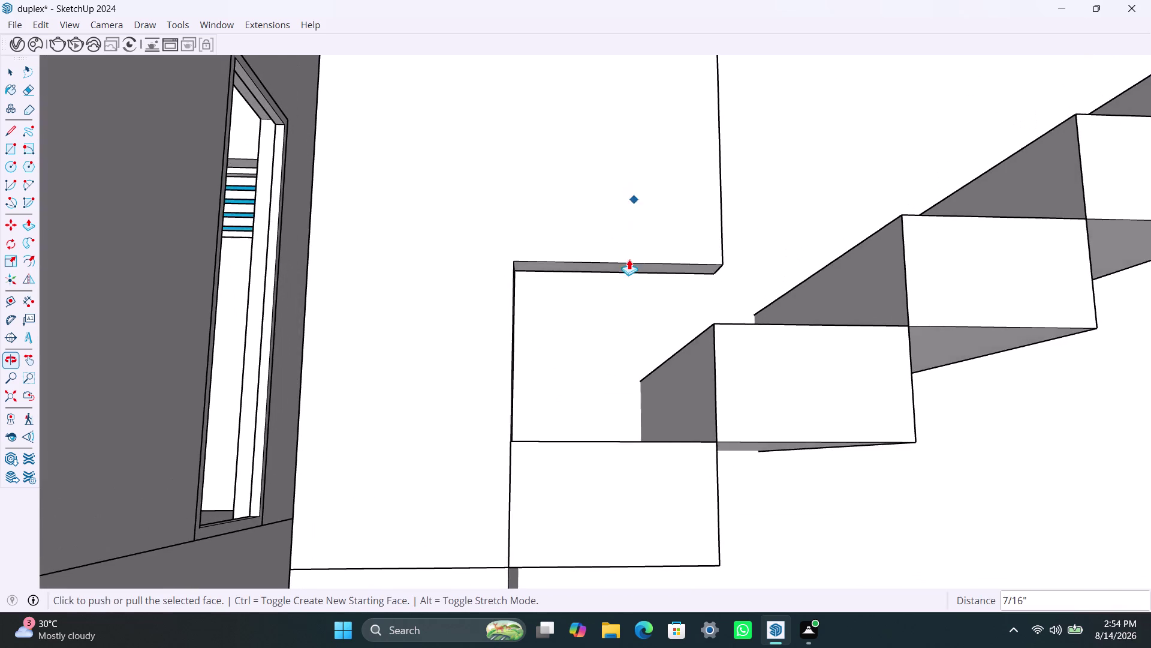
scroll(up, 3)
scroll(up, 3)
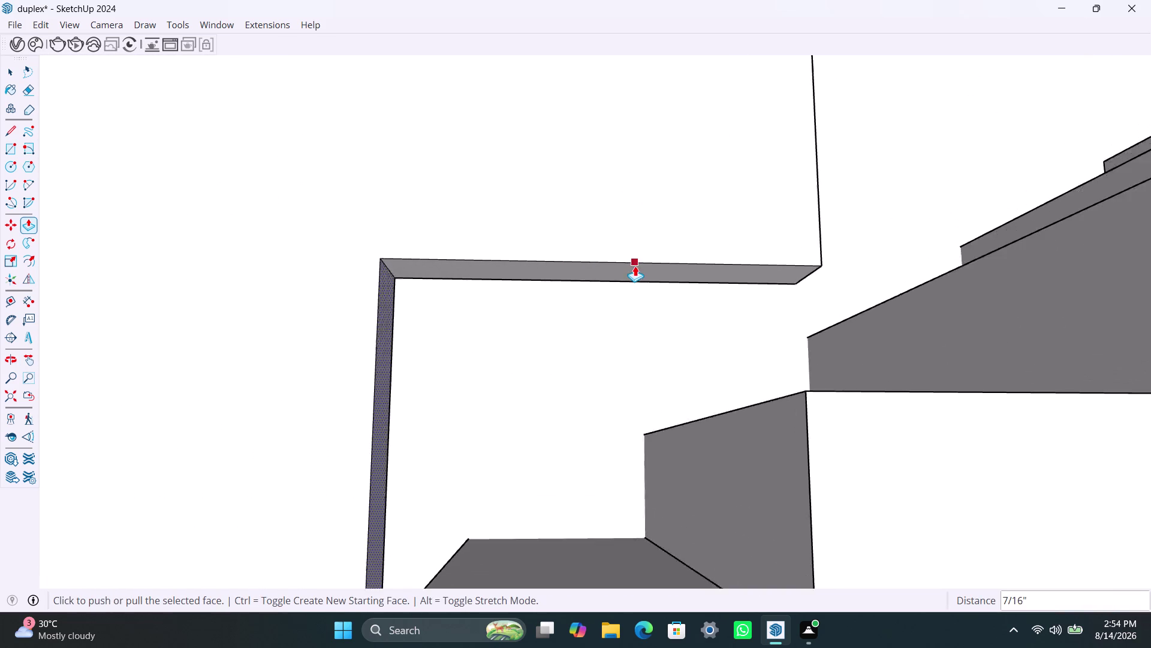
scroll(up, 3)
Select the panel's thin cap face and pull it further outward.
key(space)
click(688, 271)
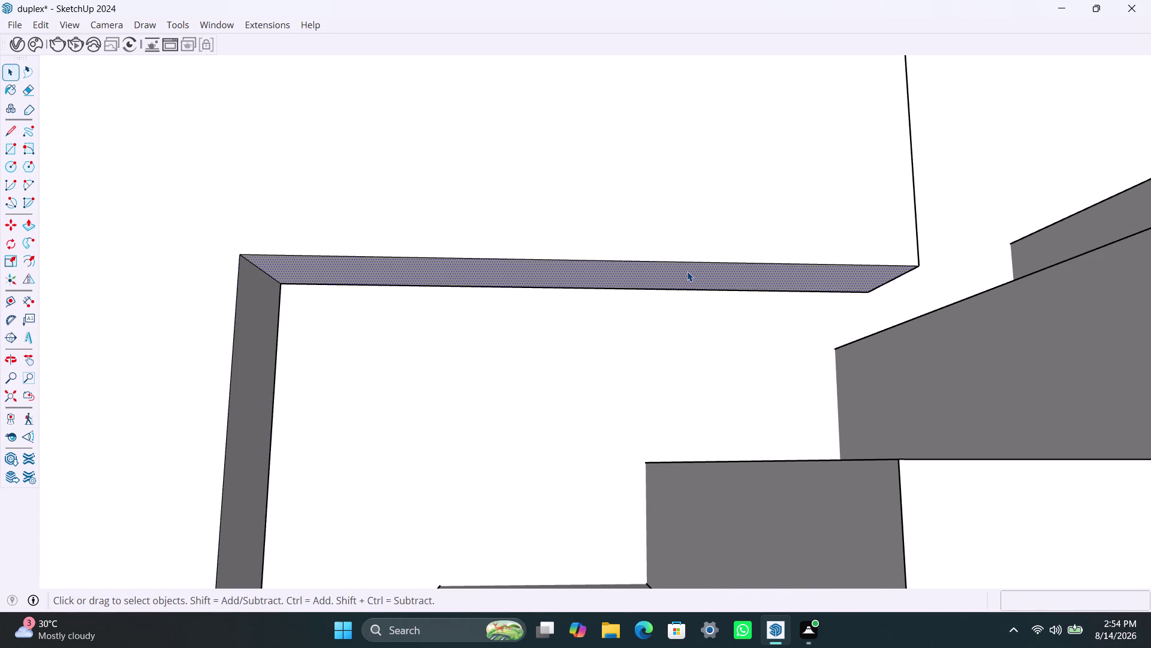
key(p)
click(684, 276)
scroll(down, 3)
scroll(down, 3)
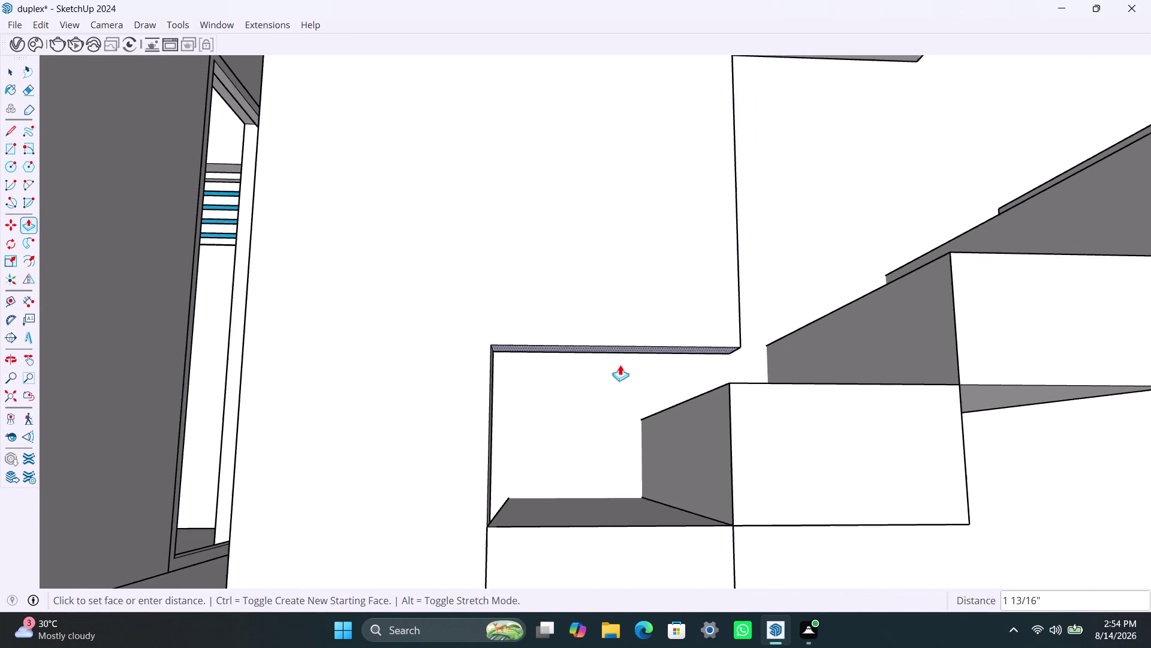
scroll(down, 3)
click(613, 481)
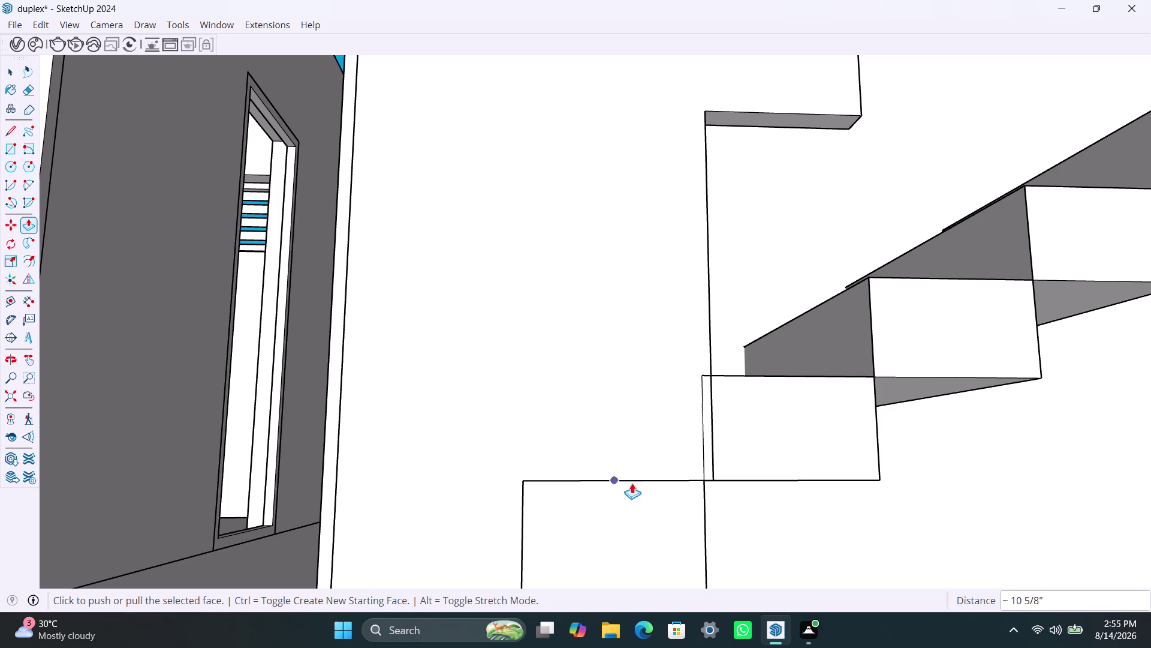
key(space)
Reframe the view back onto the house and zoom into the stairwell.
scroll(down, 3)
middle_drag(752, 357, 747, 368)
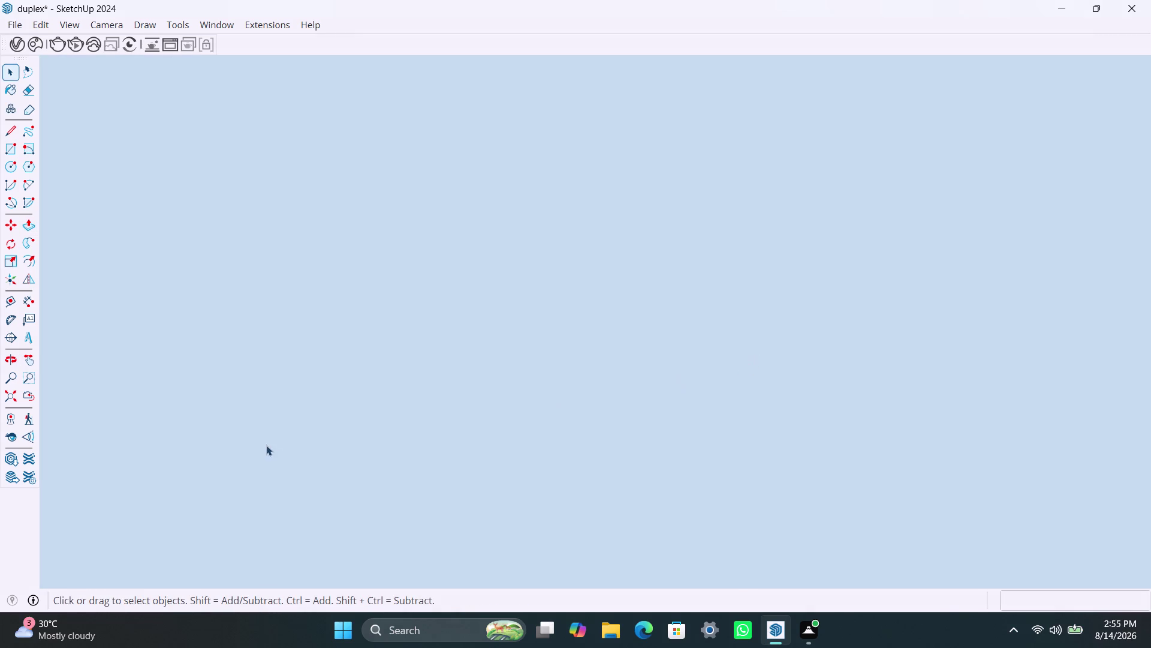
click(7, 392)
scroll(down, 3)
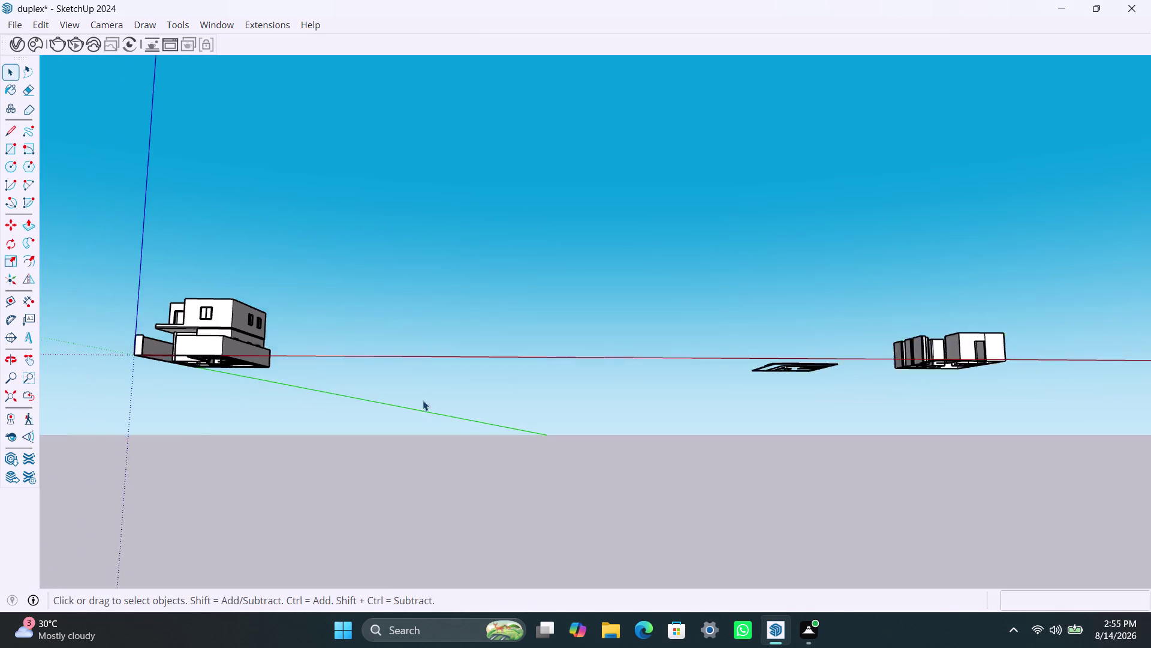
middle_drag(354, 381, 341, 640)
scroll(up, 3)
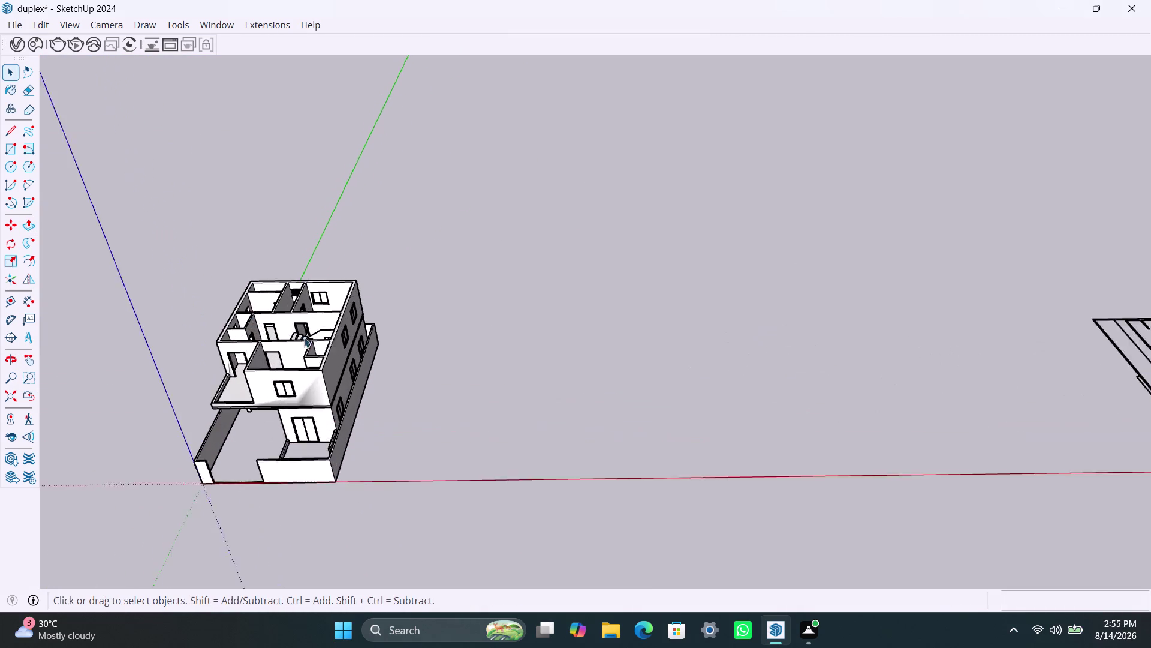
scroll(up, 3)
middle_drag(299, 367, 368, 476)
scroll(up, 3)
scroll(up, 3)
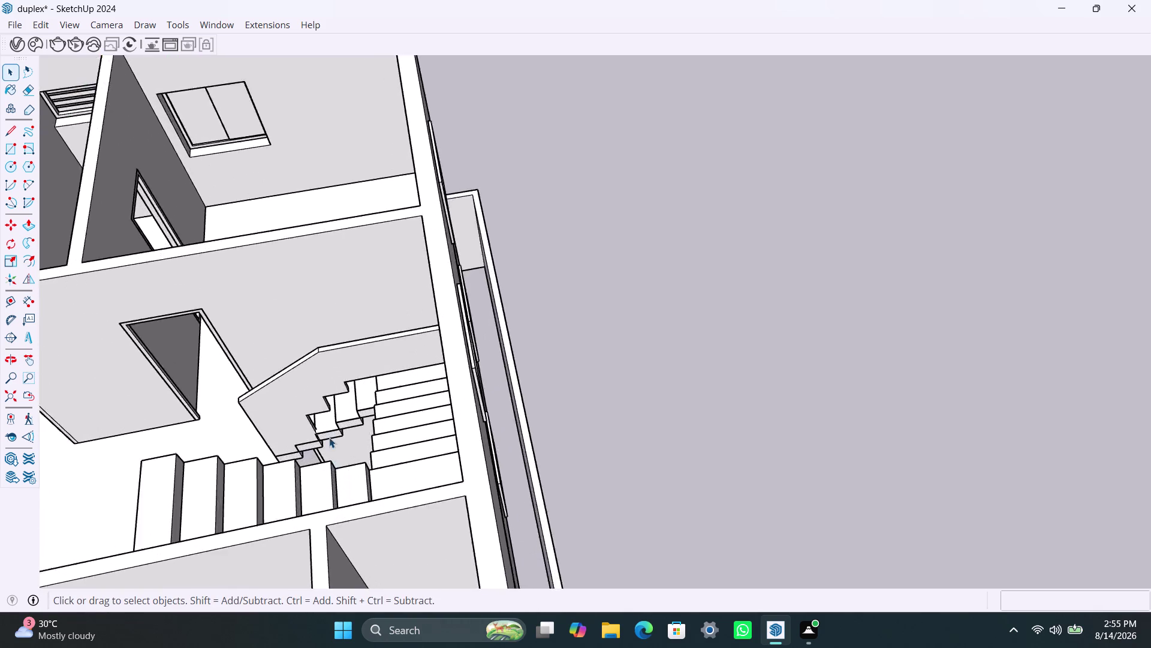
scroll(up, 3)
middle_drag(321, 404, 331, 439)
scroll(up, 3)
Extend the panel's angled end face 5/8" to the steps, then select its top face.
click(275, 410)
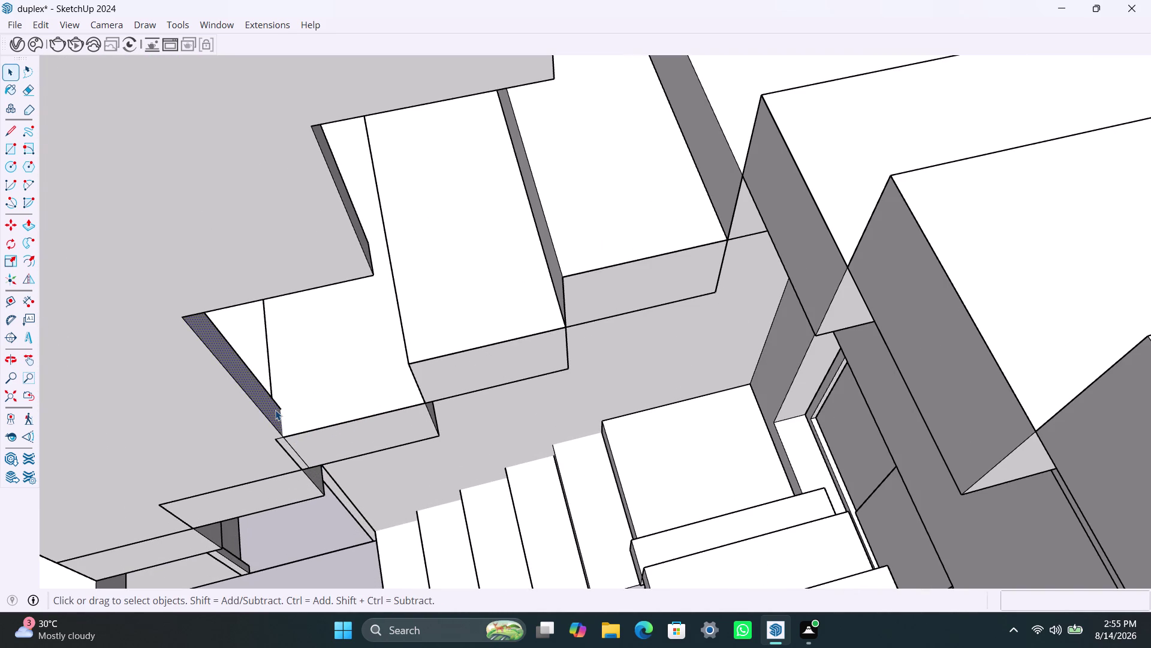
key(p)
click(275, 410)
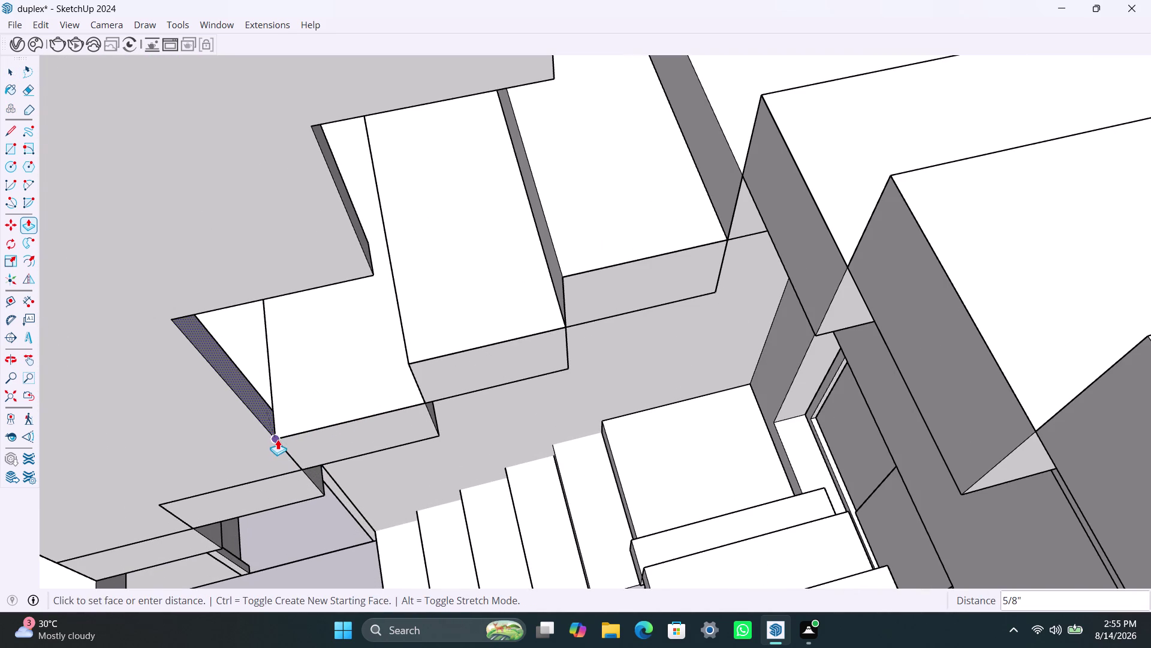
click(278, 439)
middle_drag(285, 335, 175, 157)
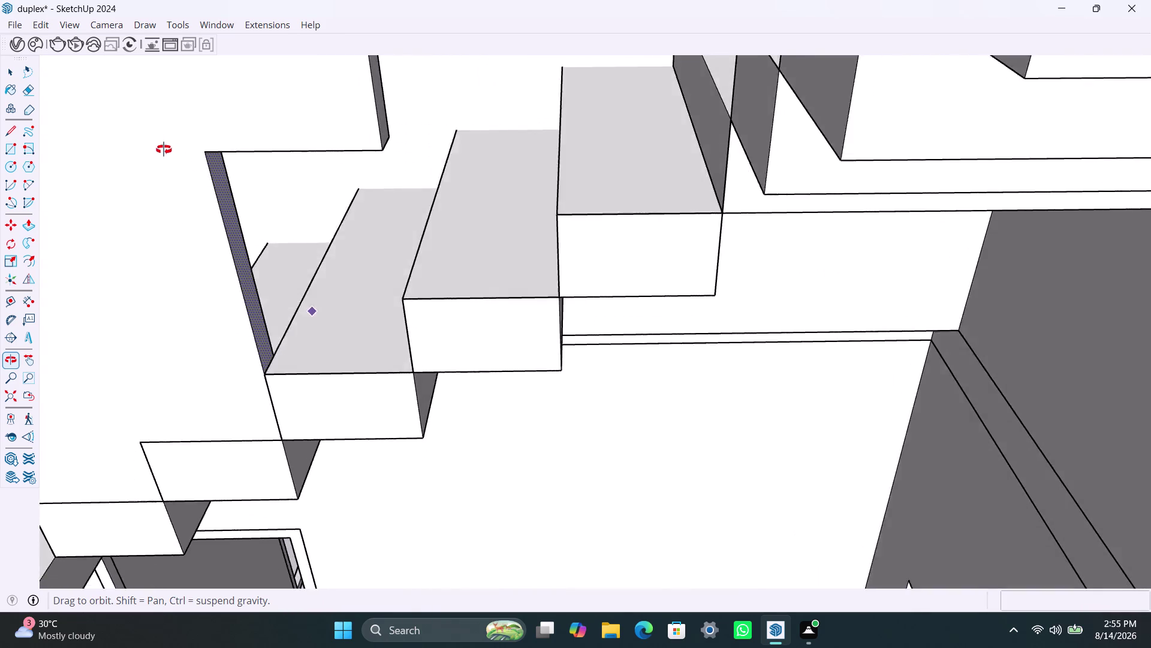
middle_drag(175, 157, 196, 53)
scroll(up, 3)
middle_drag(308, 135, 332, 81)
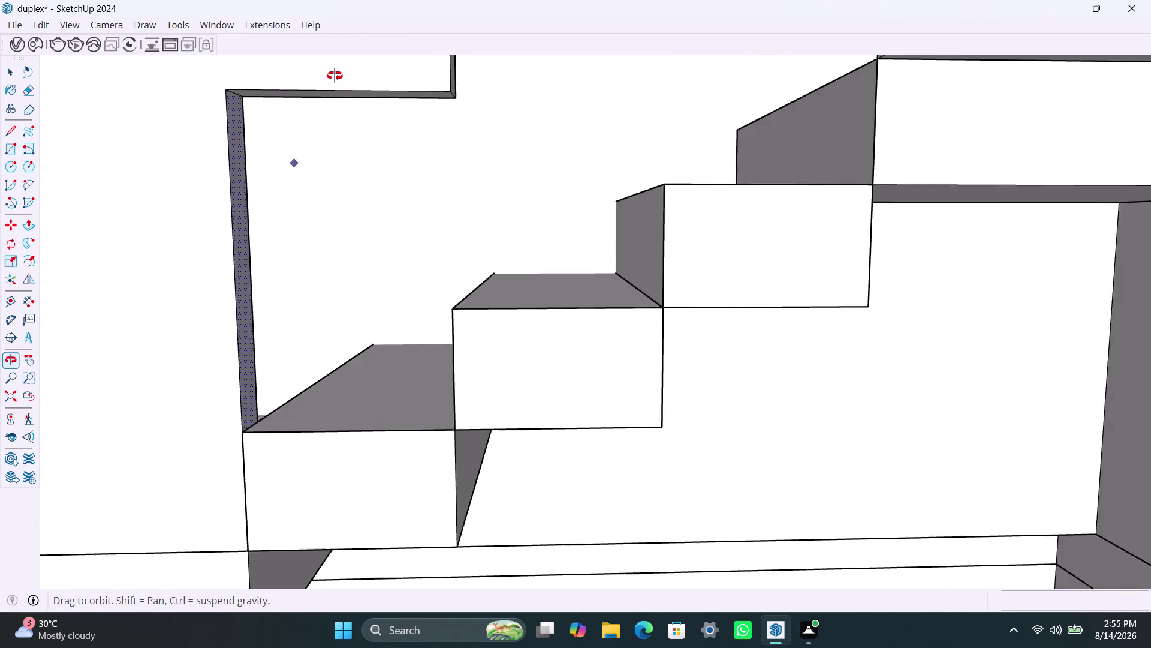
middle_drag(333, 81, 336, 71)
scroll(up, 3)
key(space)
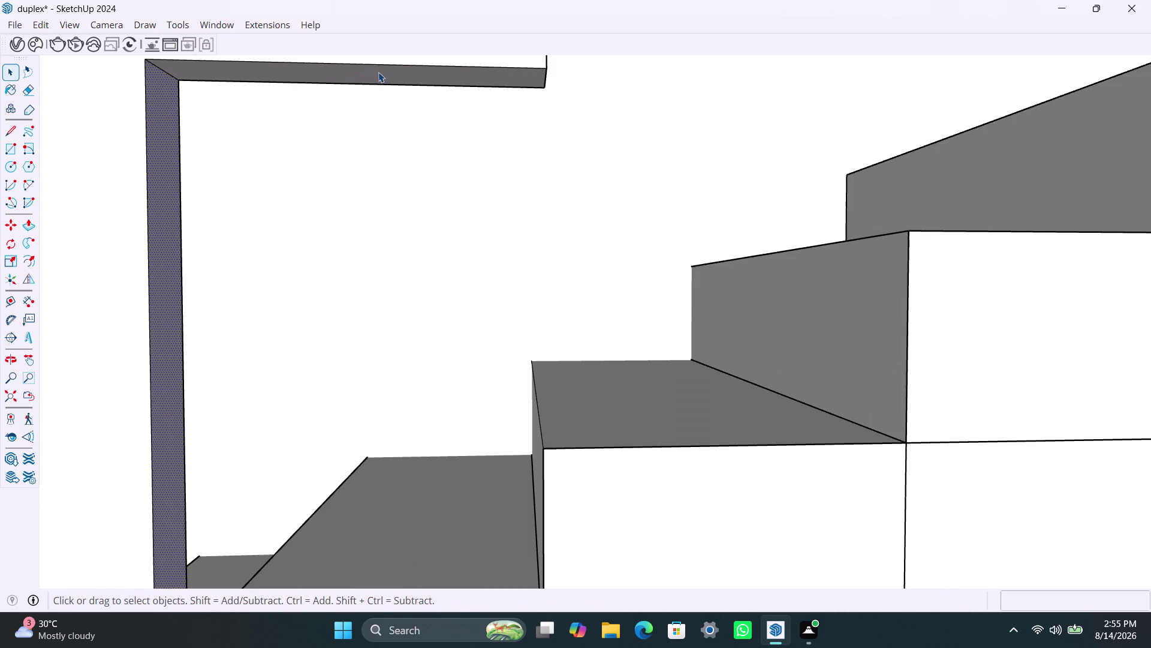
click(378, 72)
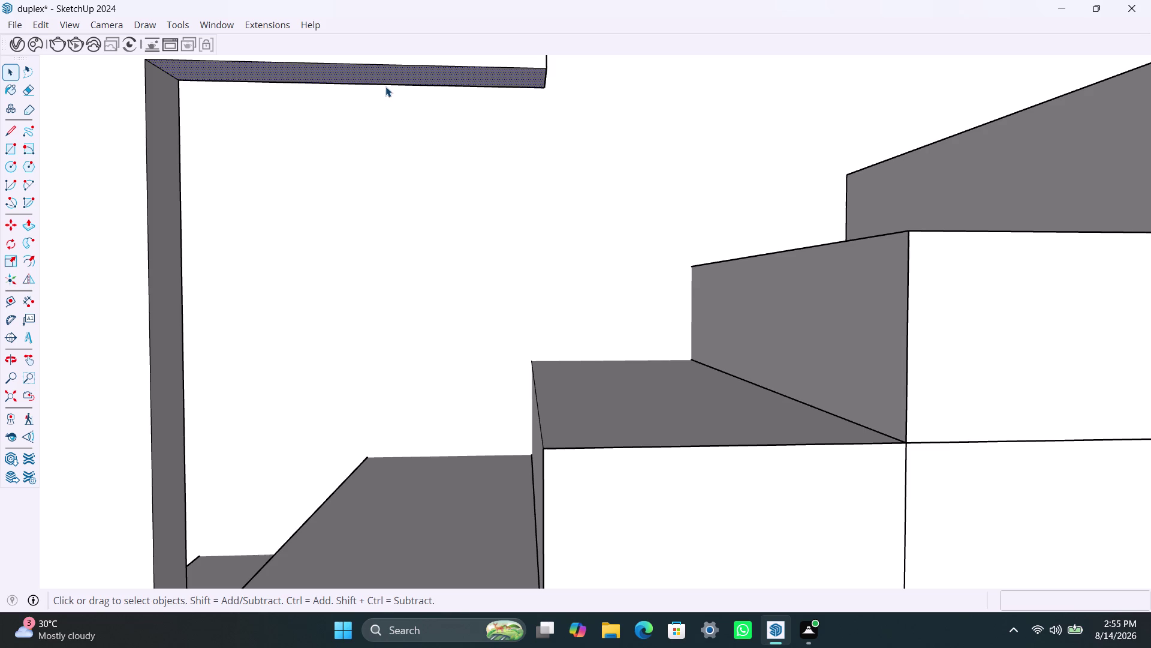
Push the railing panel's top face down to line up with the stair steps.
key(p)
click(377, 70)
scroll(down, 3)
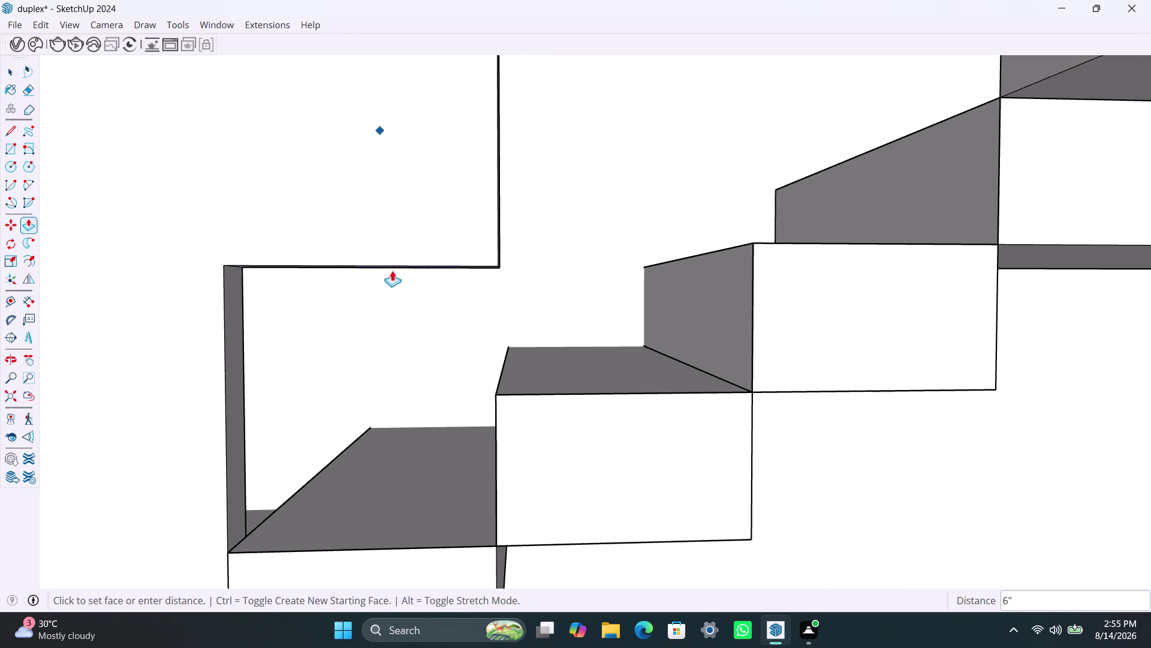
click(380, 548)
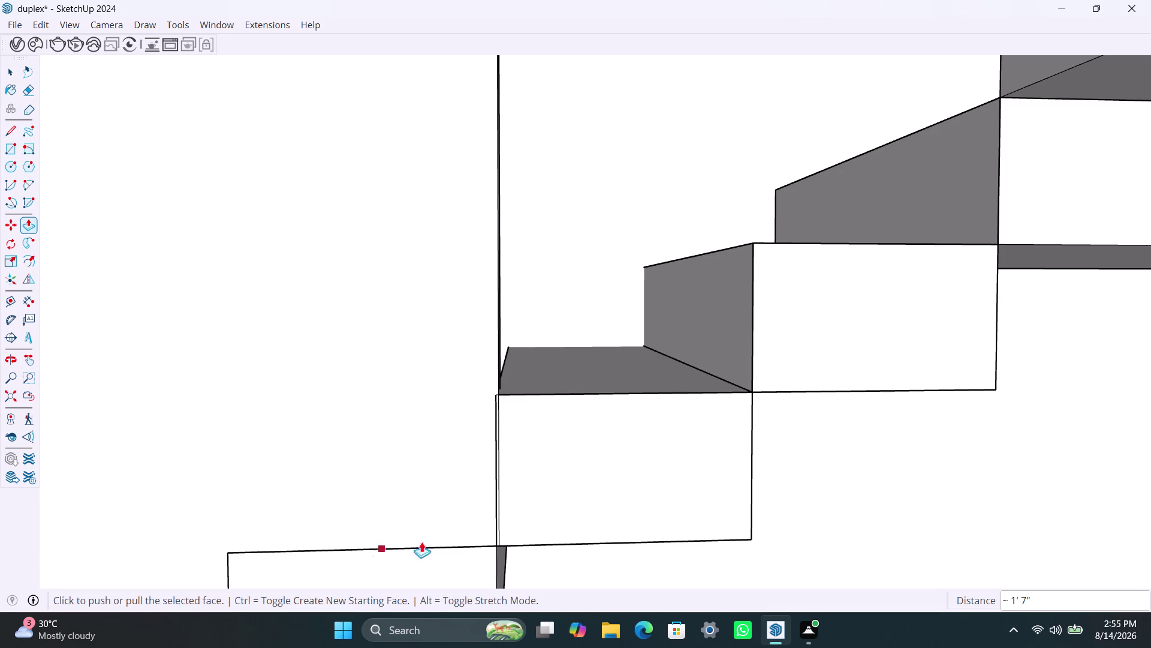
scroll(down, 3)
middle_drag(568, 379, 426, 408)
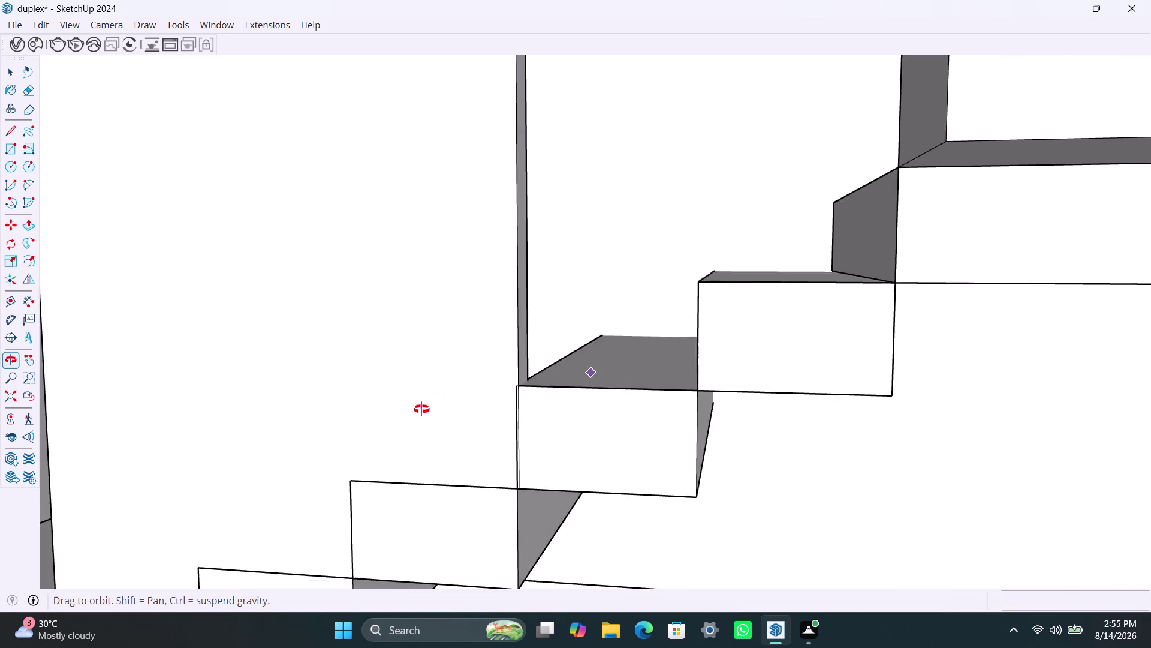
middle_drag(426, 409, 368, 417)
Pull the panel's thin vertical face out 1/8".
key(space)
click(543, 335)
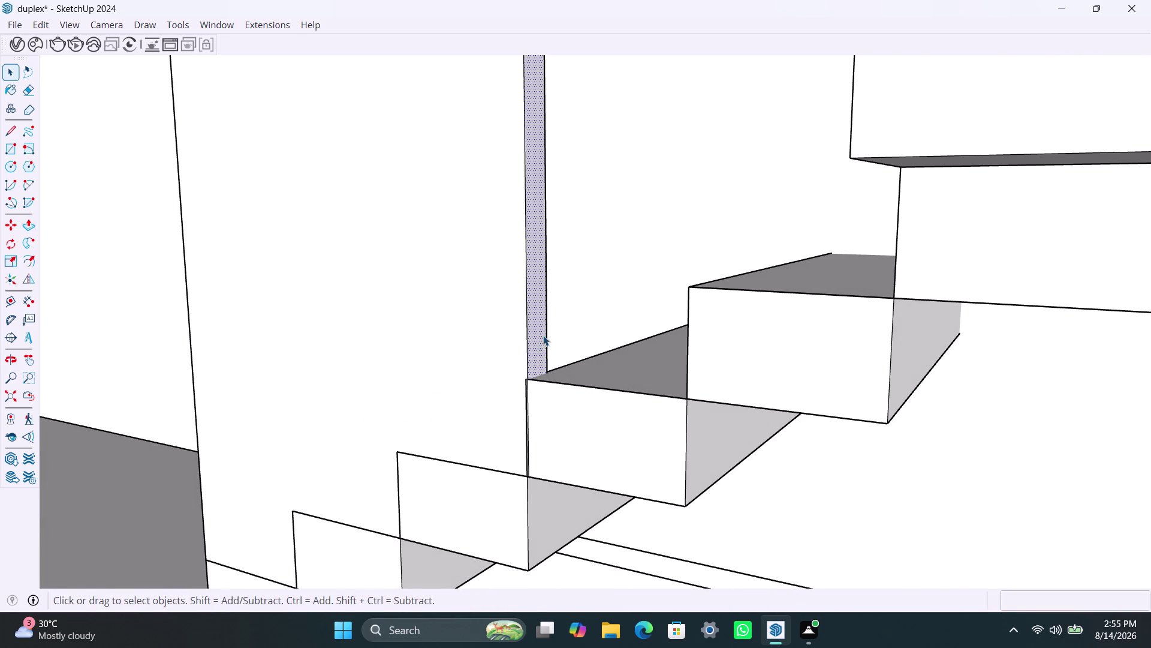
key(p)
click(536, 340)
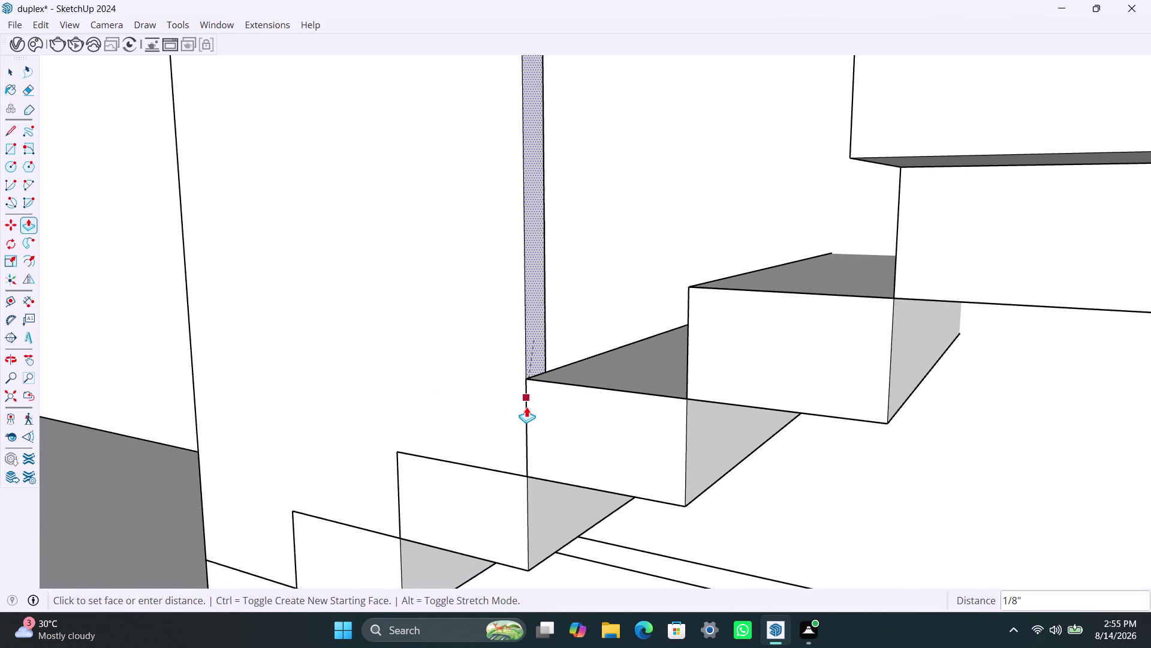
click(526, 414)
scroll(down, 3)
Orbit around the whole house and down into the stairwell toward the railing.
middle_drag(545, 346, 559, 355)
scroll(up, 3)
click(6, 390)
scroll(down, 3)
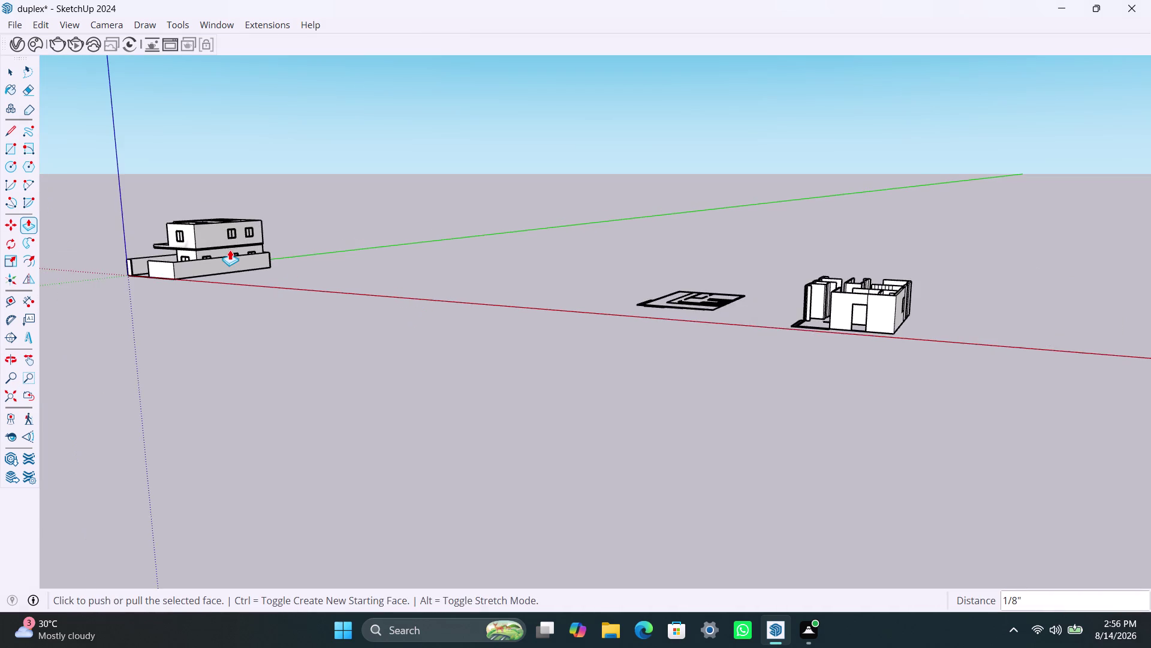
scroll(up, 3)
middle_drag(204, 239, 361, 370)
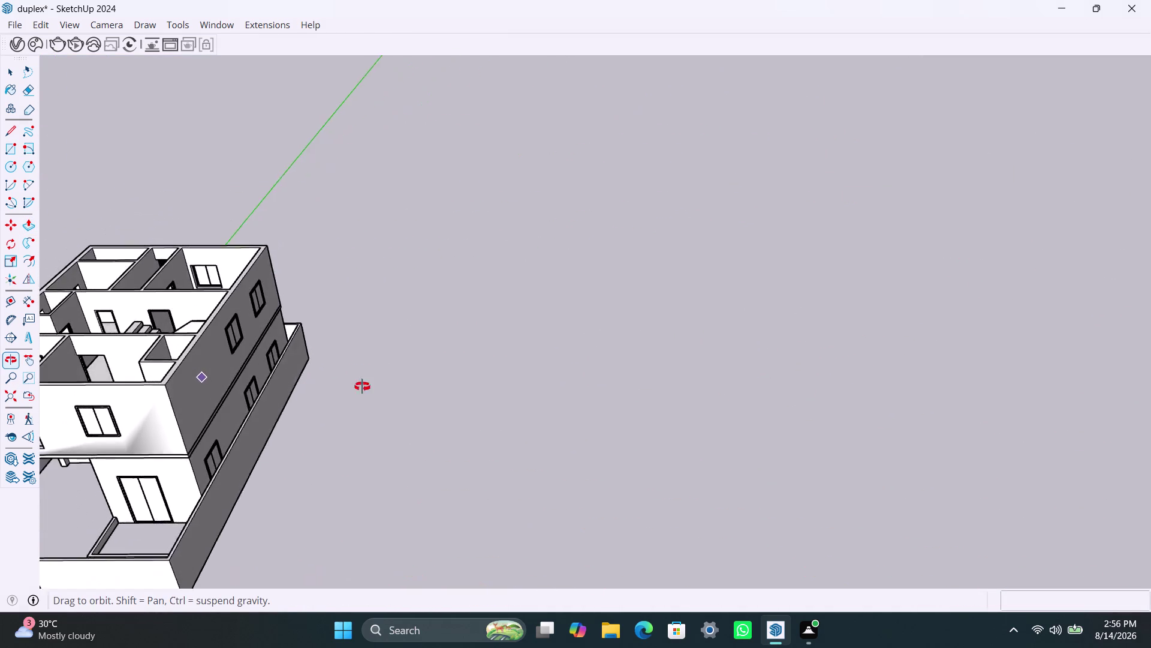
middle_drag(361, 370, 505, 507)
scroll(up, 3)
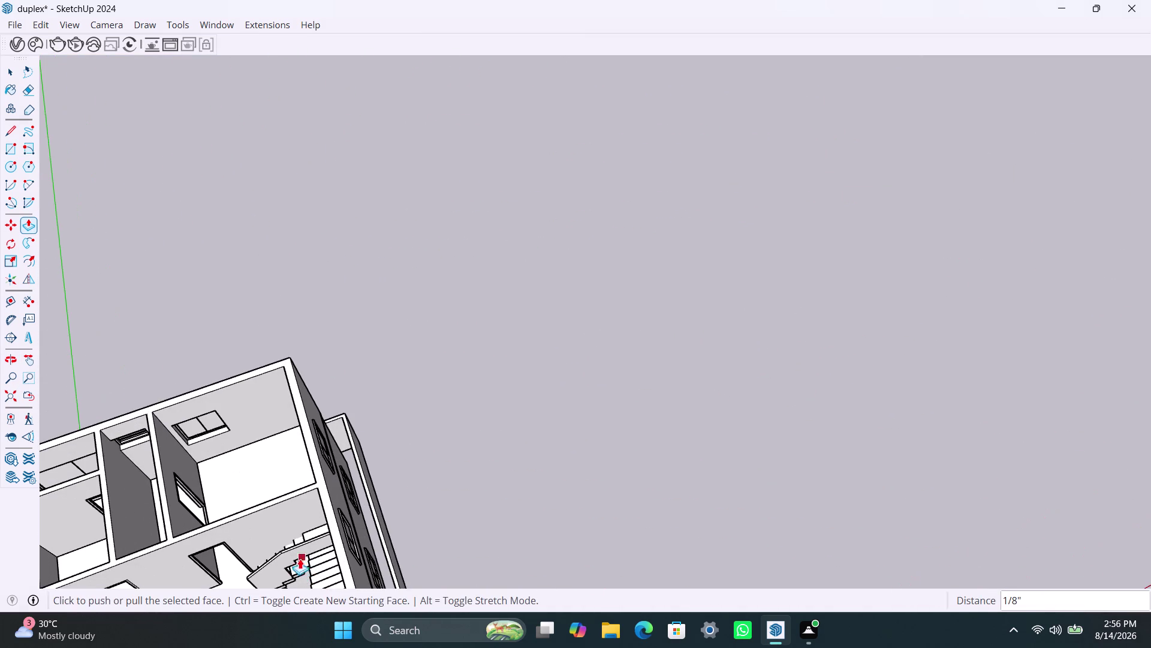
middle_drag(285, 542, 478, 459)
scroll(up, 3)
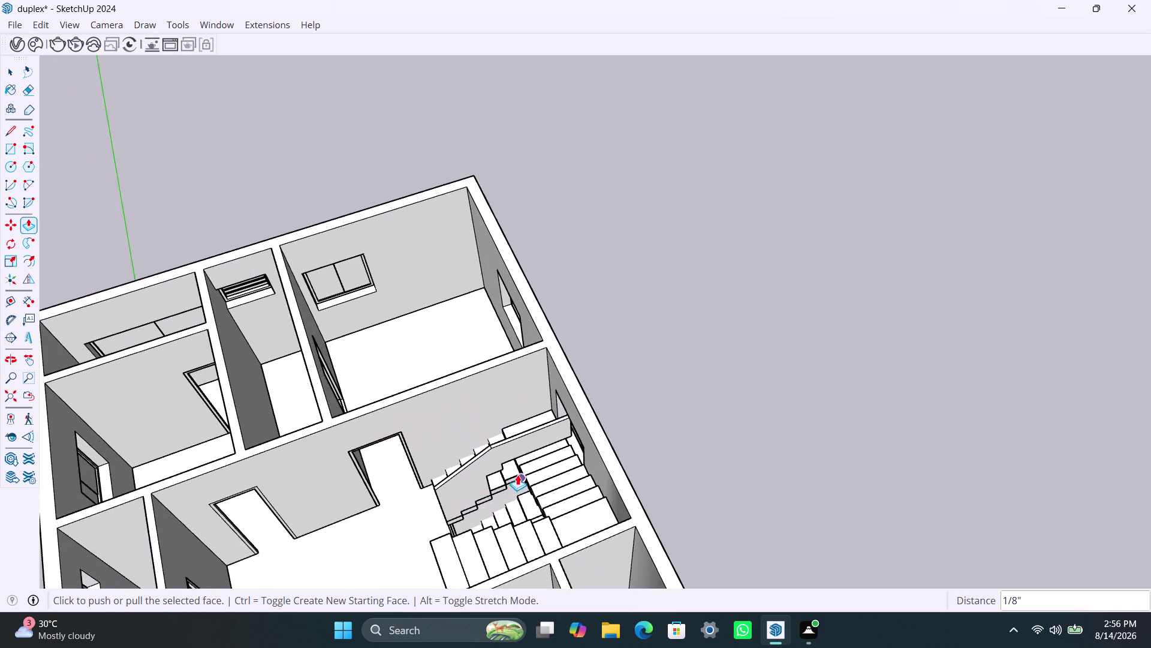
scroll(up, 3)
middle_drag(489, 483, 413, 469)
scroll(up, 3)
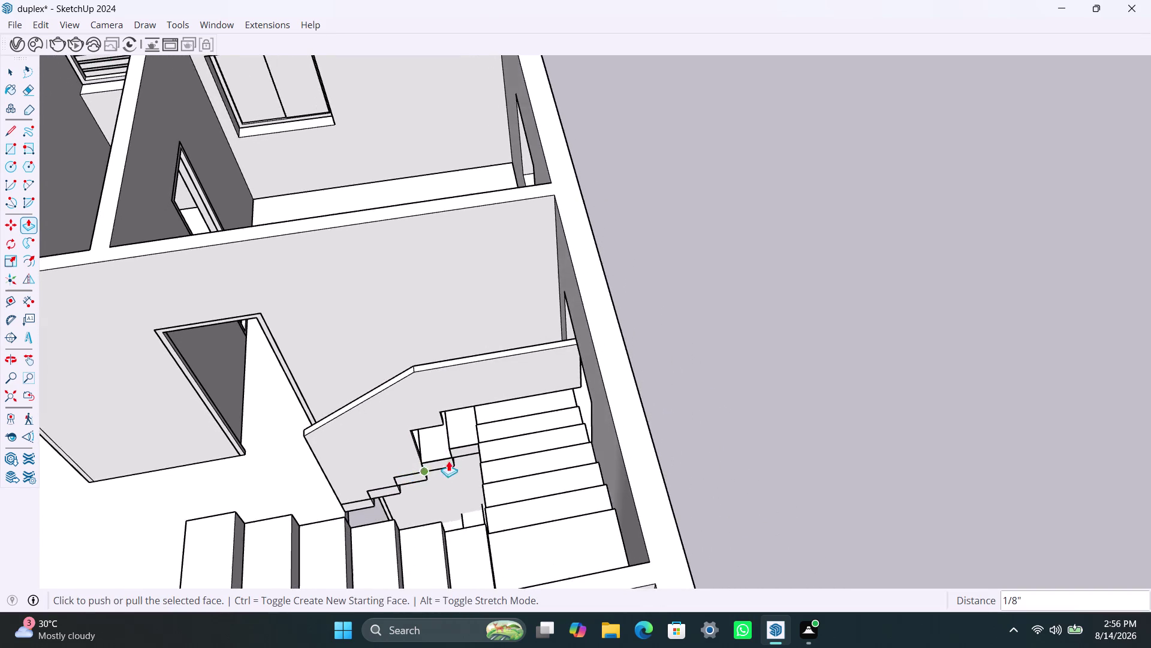
scroll(up, 3)
scroll(up, 3)
scroll(up, 3)
Orbit in to face the panel's top edge beside the steps, back in Select.
middle_drag(425, 416, 427, 402)
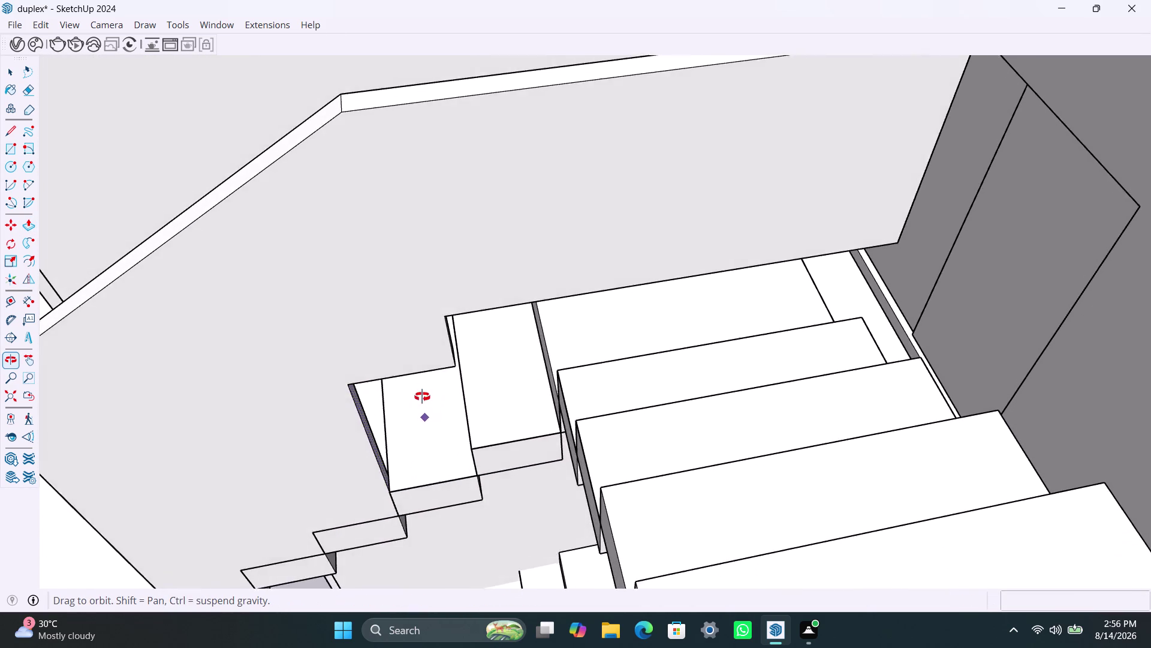
middle_drag(427, 403, 401, 386)
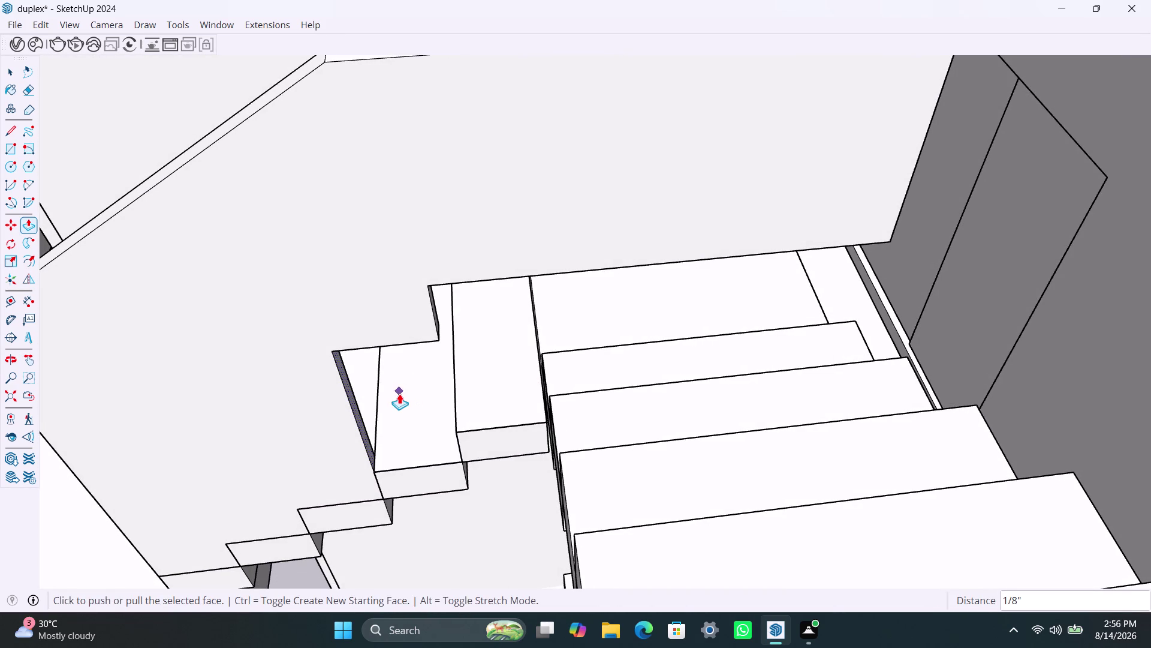
scroll(up, 3)
middle_drag(387, 369, 373, 283)
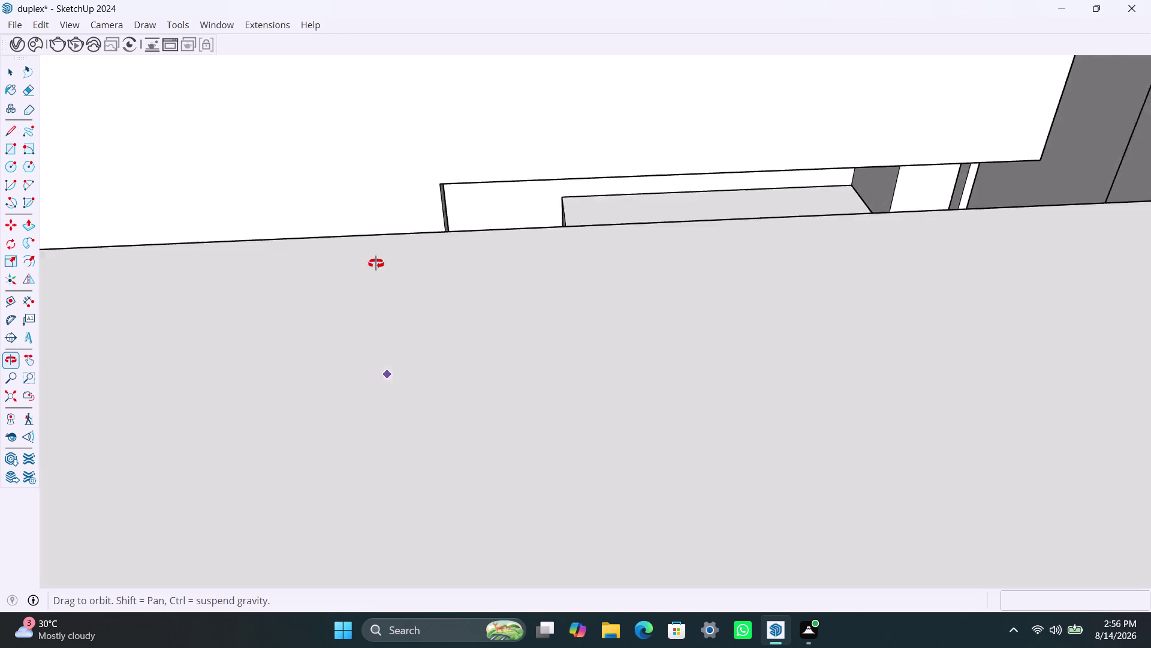
middle_drag(373, 284, 325, 287)
scroll(up, 3)
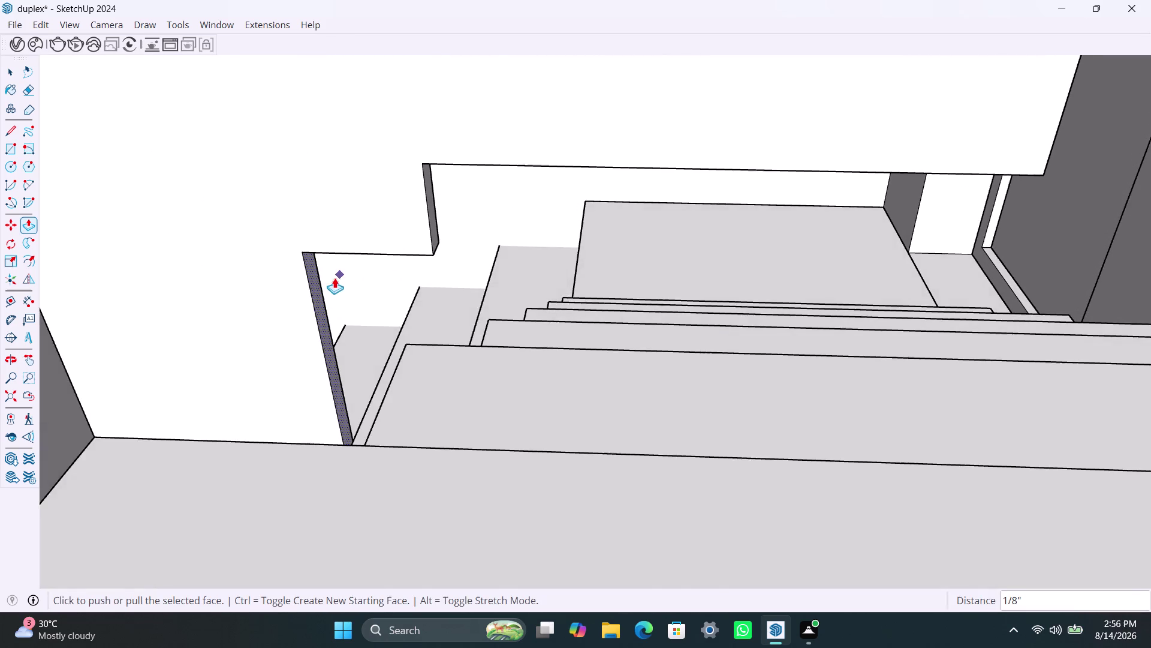
scroll(up, 3)
middle_drag(394, 282, 440, 132)
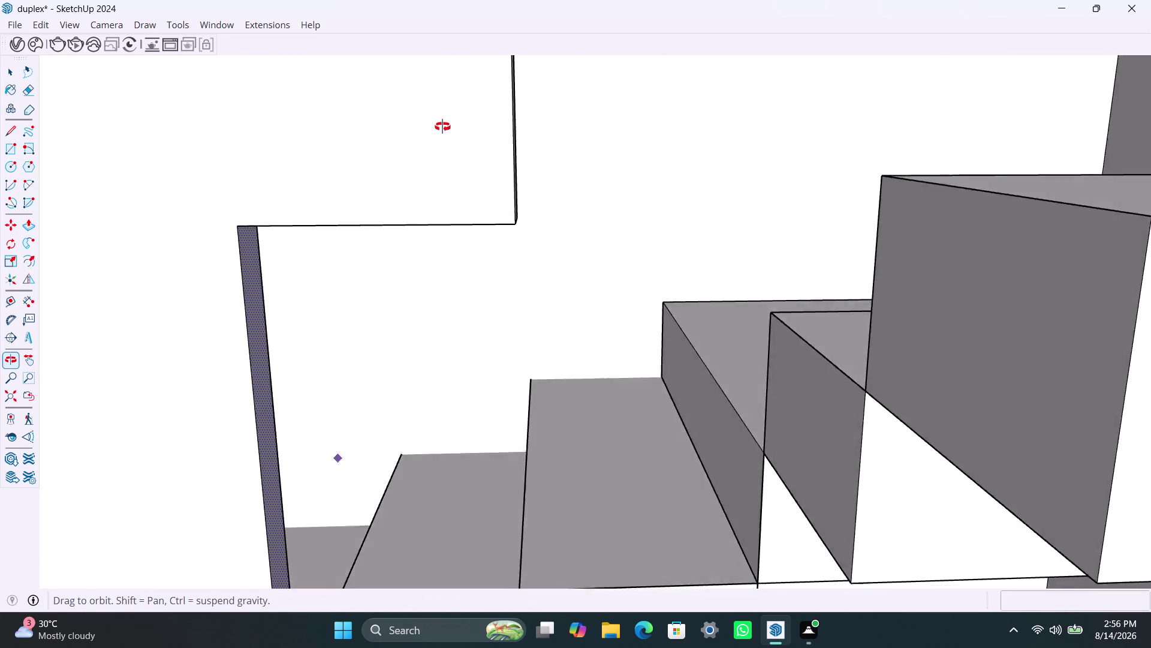
middle_drag(441, 132, 470, 74)
scroll(up, 3)
scroll(up, 3)
scroll(up, 3)
middle_drag(449, 223, 450, 219)
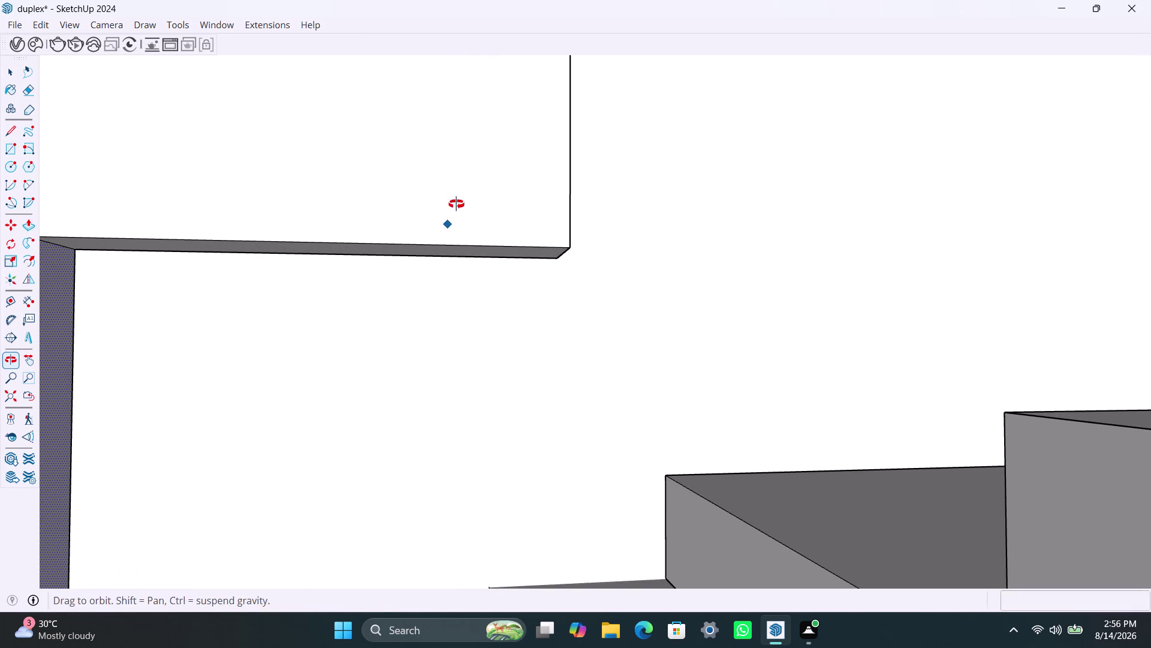
middle_drag(450, 219, 461, 188)
key(space)
click(472, 249)
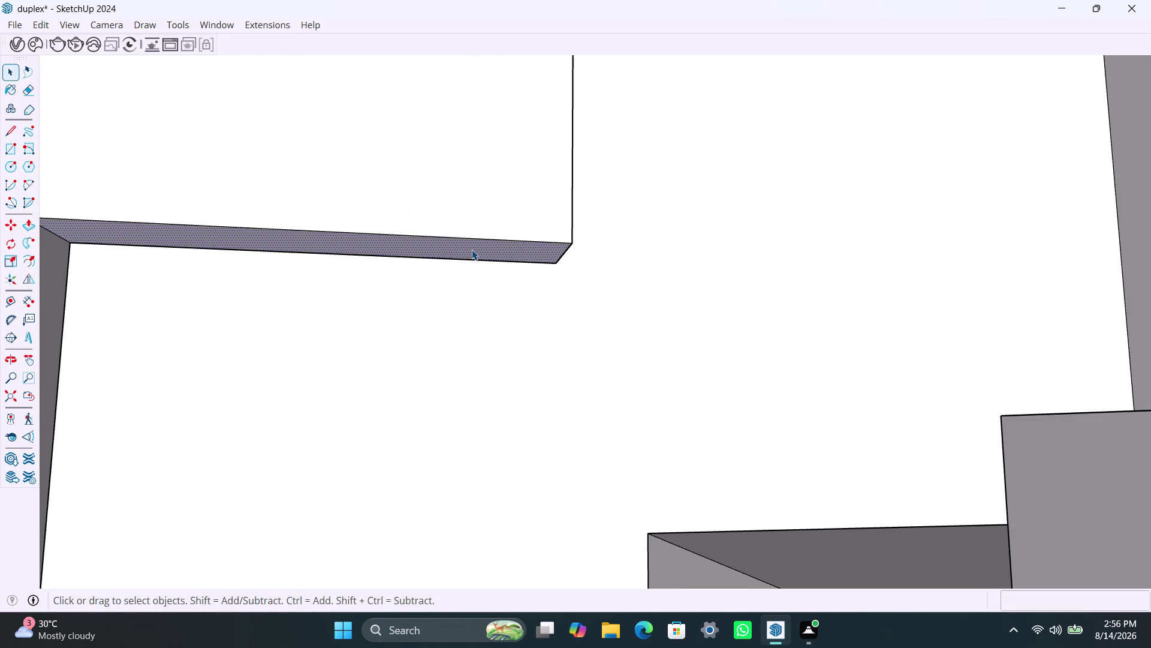
key(p)
click(472, 249)
scroll(down, 3)
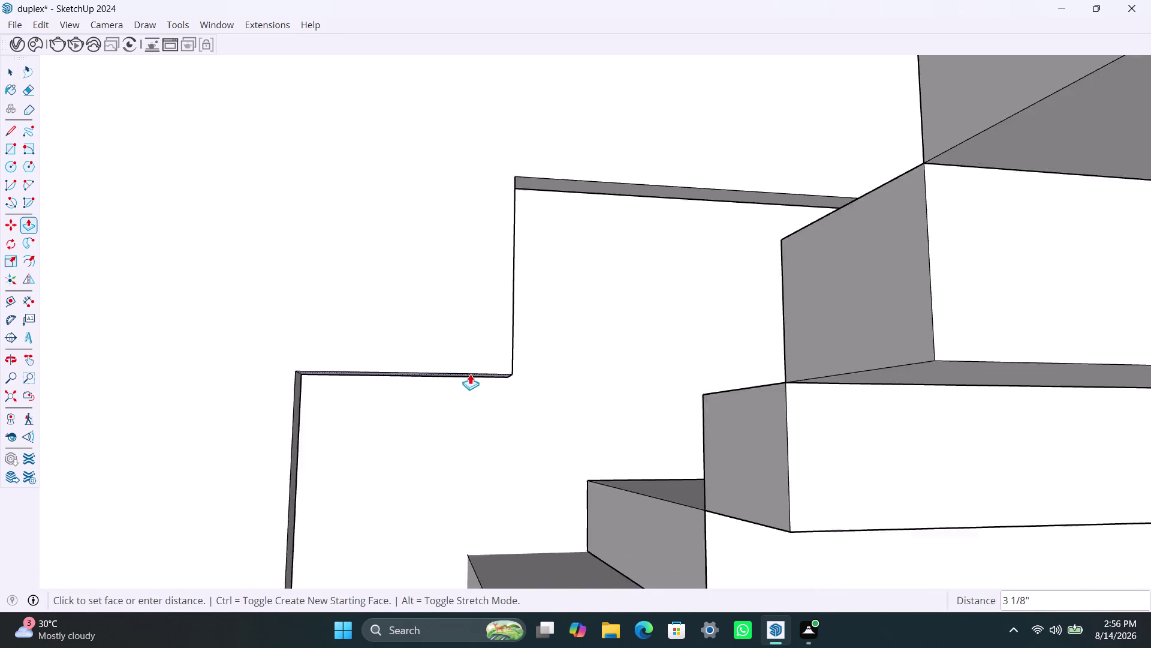
scroll(down, 3)
scroll(down, 3)
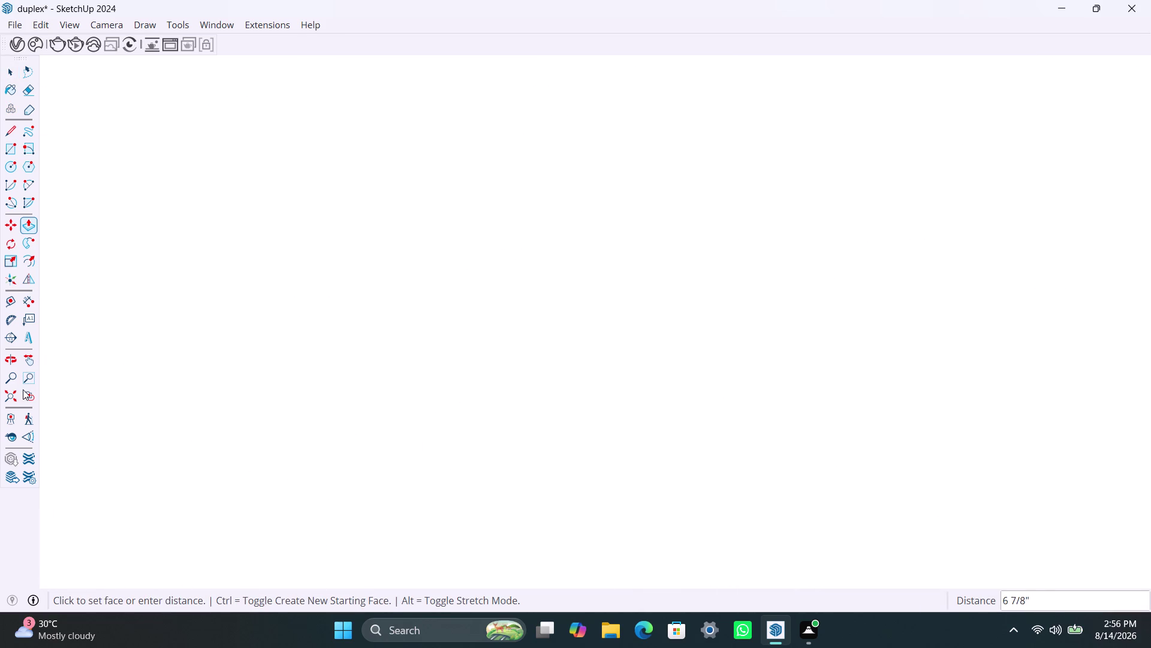
click(14, 389)
middle_drag(219, 269, 159, 509)
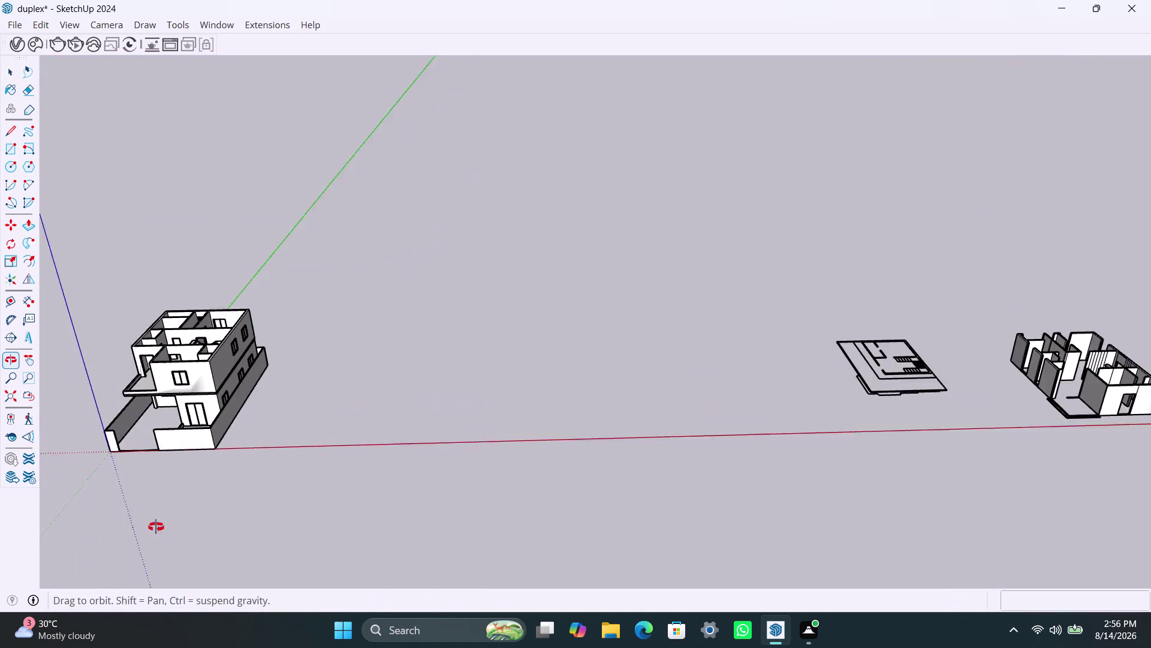
middle_drag(159, 509, 155, 532)
scroll(up, 3)
middle_drag(215, 330, 259, 429)
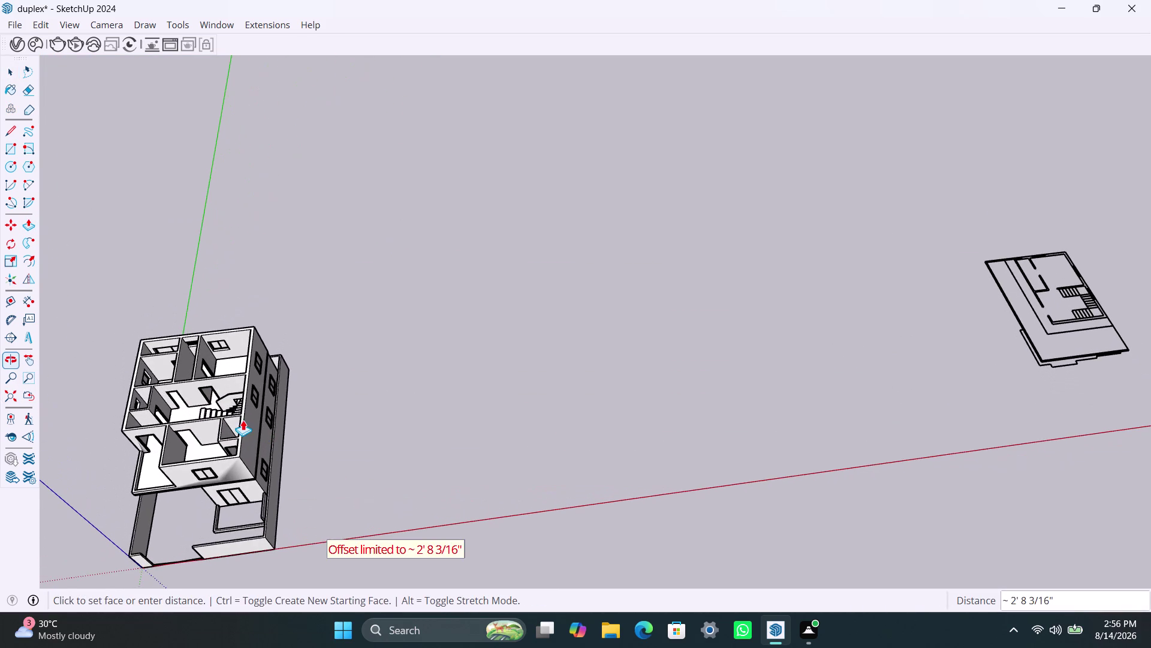
scroll(up, 3)
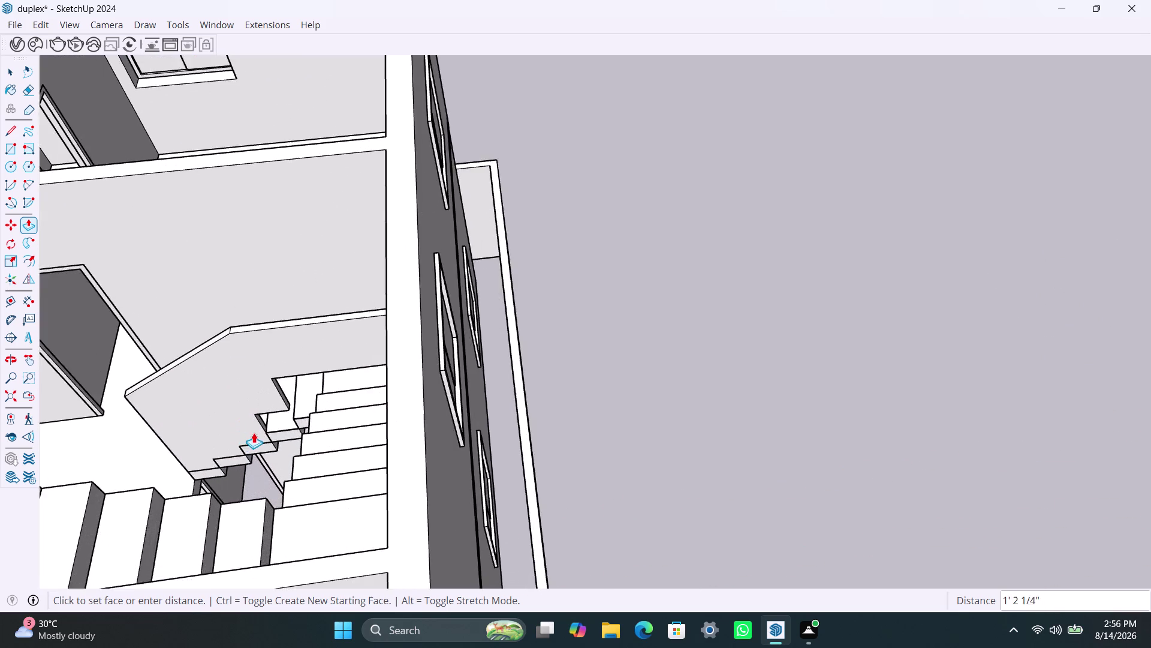
scroll(up, 3)
click(307, 427)
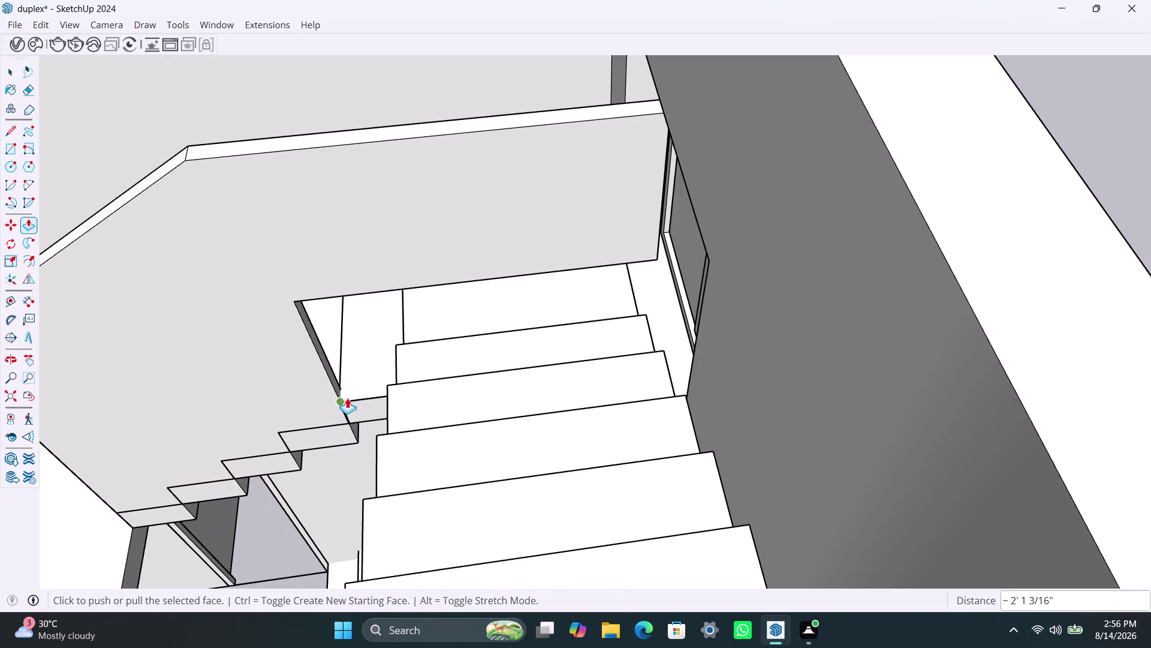
scroll(up, 3)
key(space)
click(326, 371)
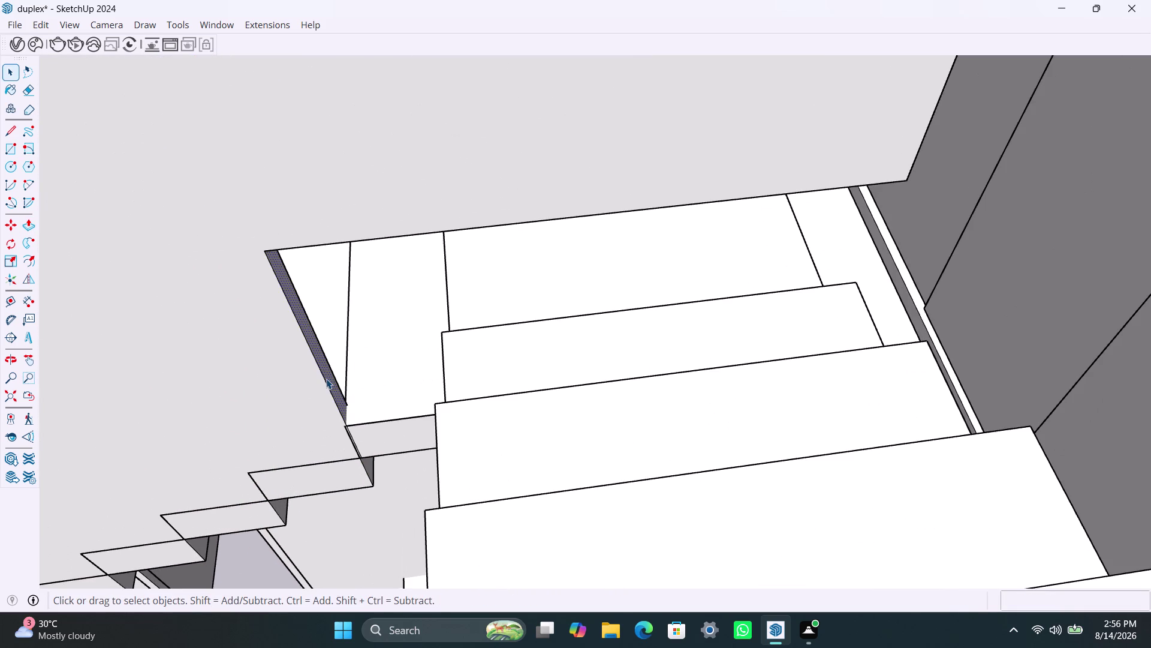
key(p)
click(335, 368)
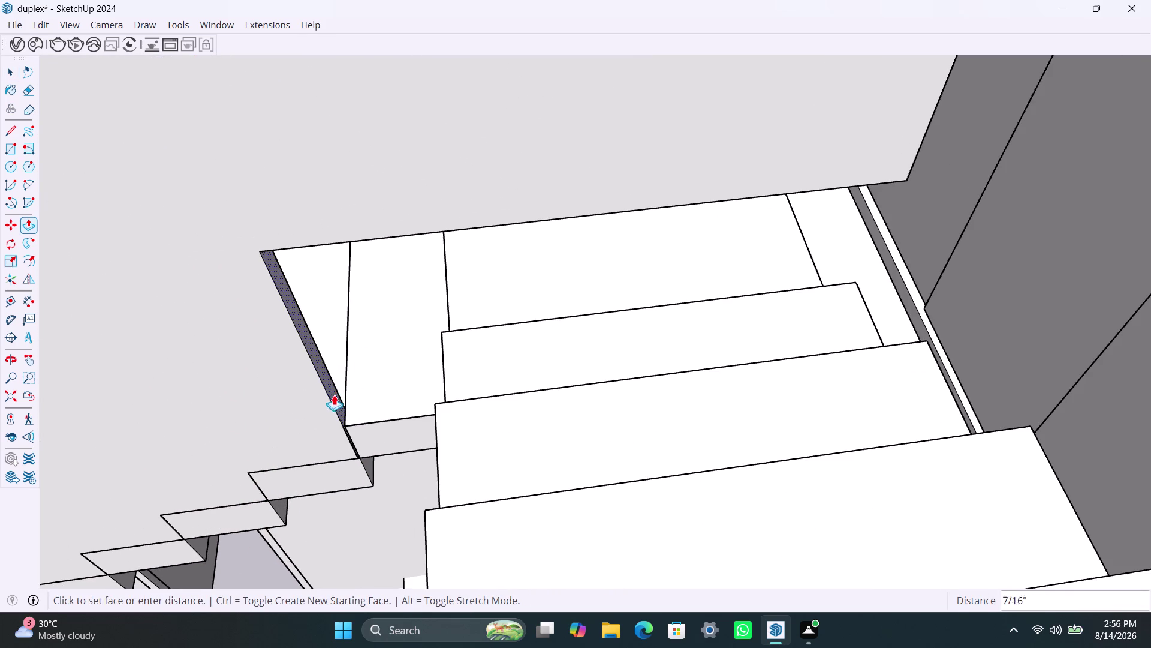
click(344, 436)
key(space)
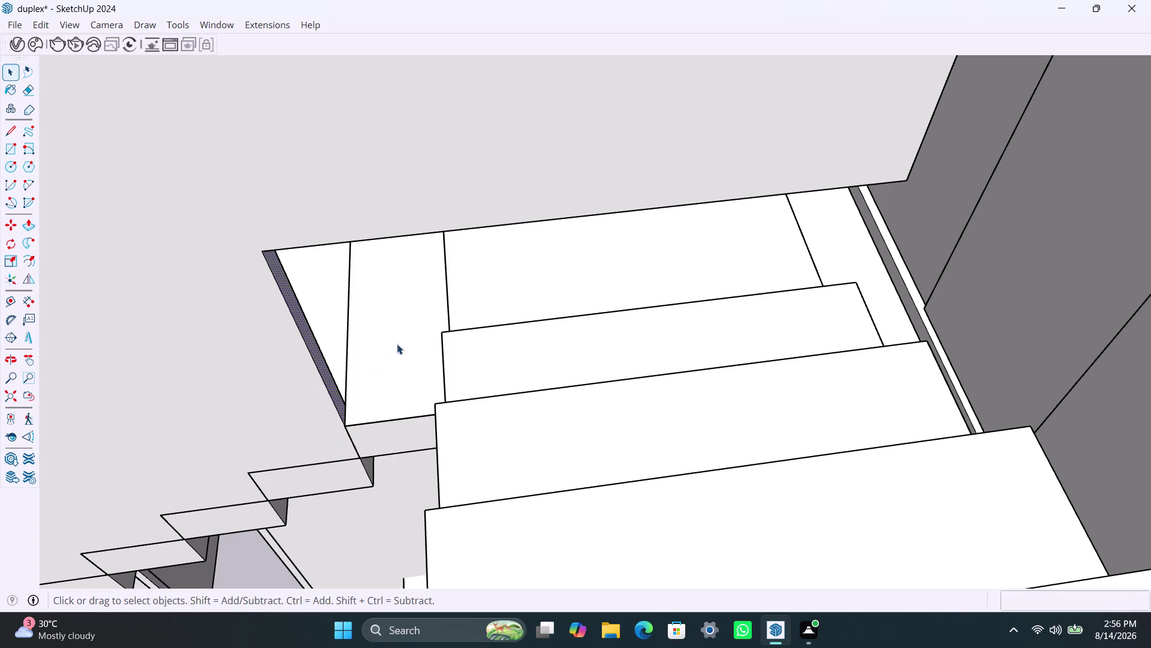
scroll(down, 3)
middle_drag(508, 347, 610, 256)
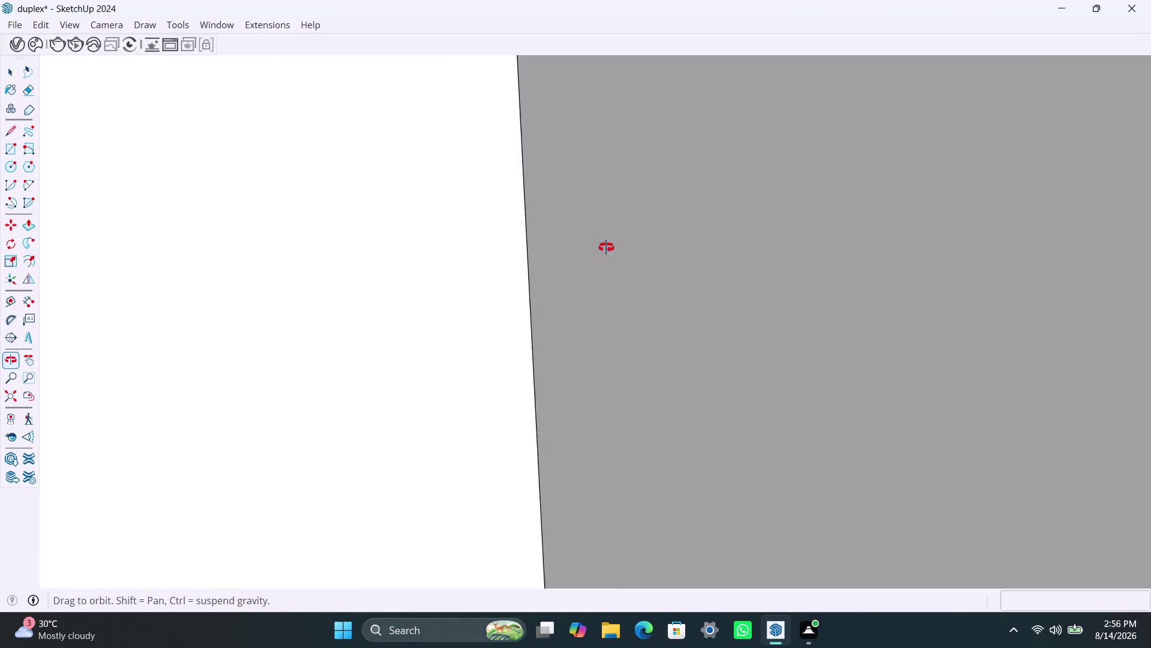
middle_drag(610, 256, 697, 326)
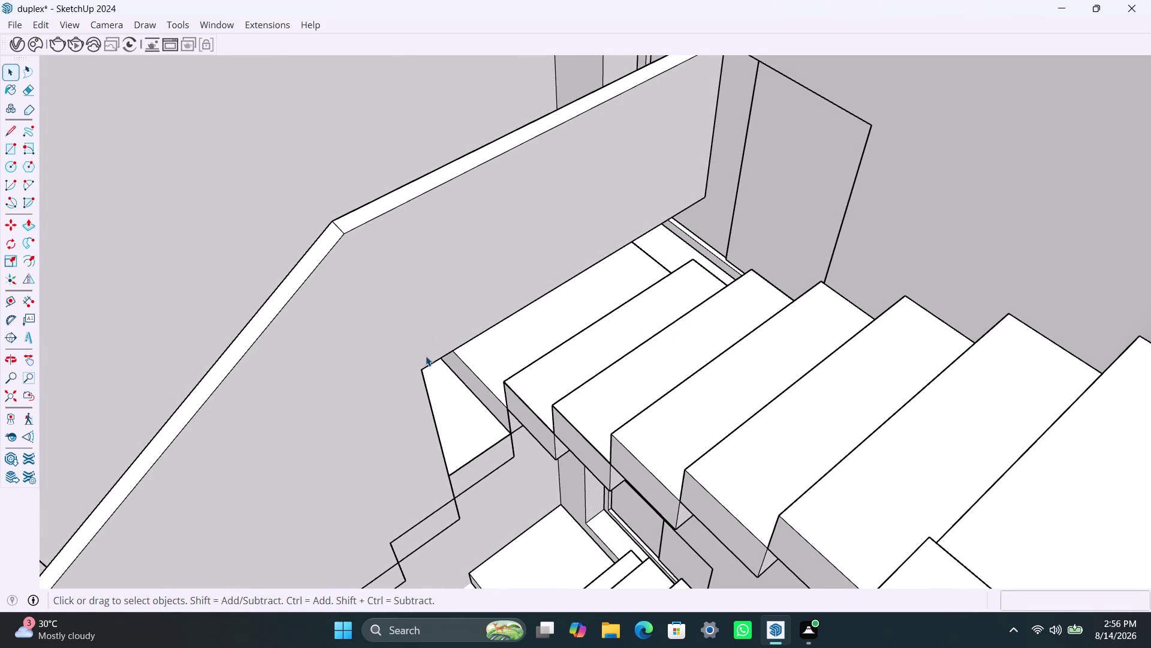
middle_drag(440, 384, 477, 355)
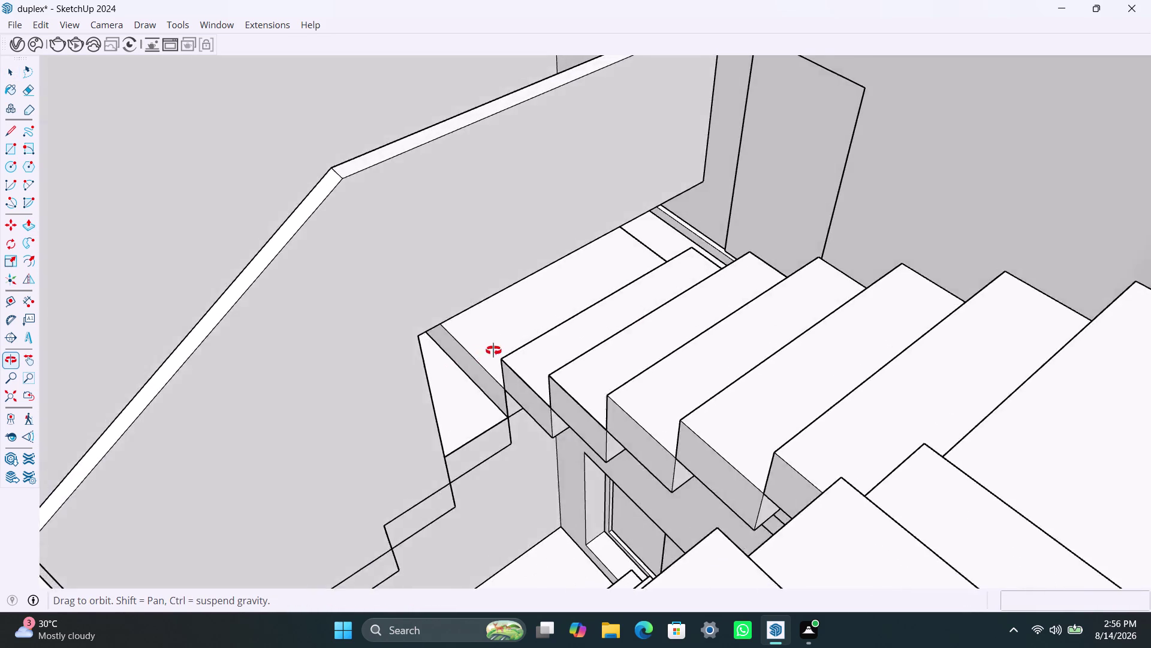
middle_drag(477, 355, 766, 347)
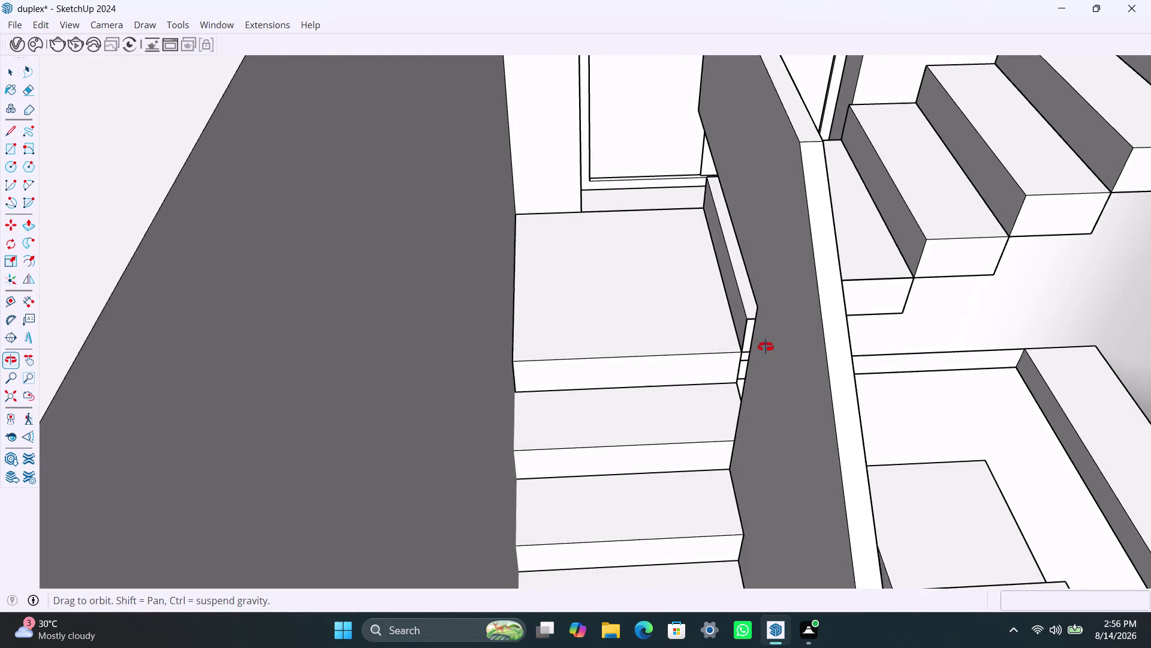
middle_drag(766, 346, 346, 348)
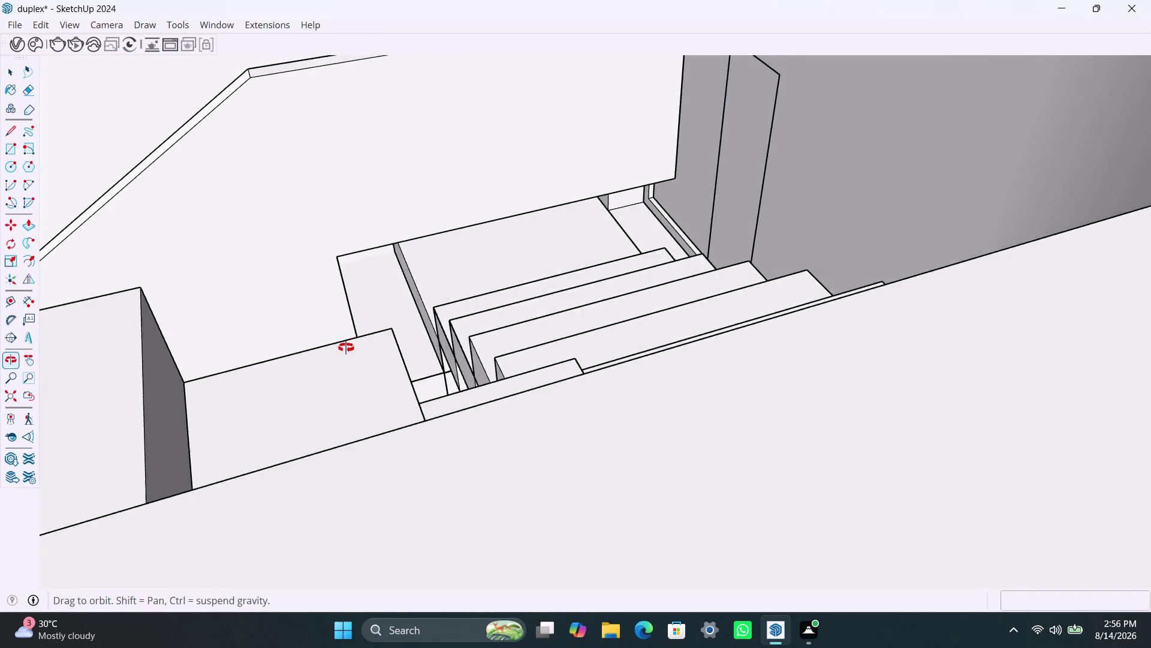
middle_drag(346, 347, 374, 394)
scroll(down, 3)
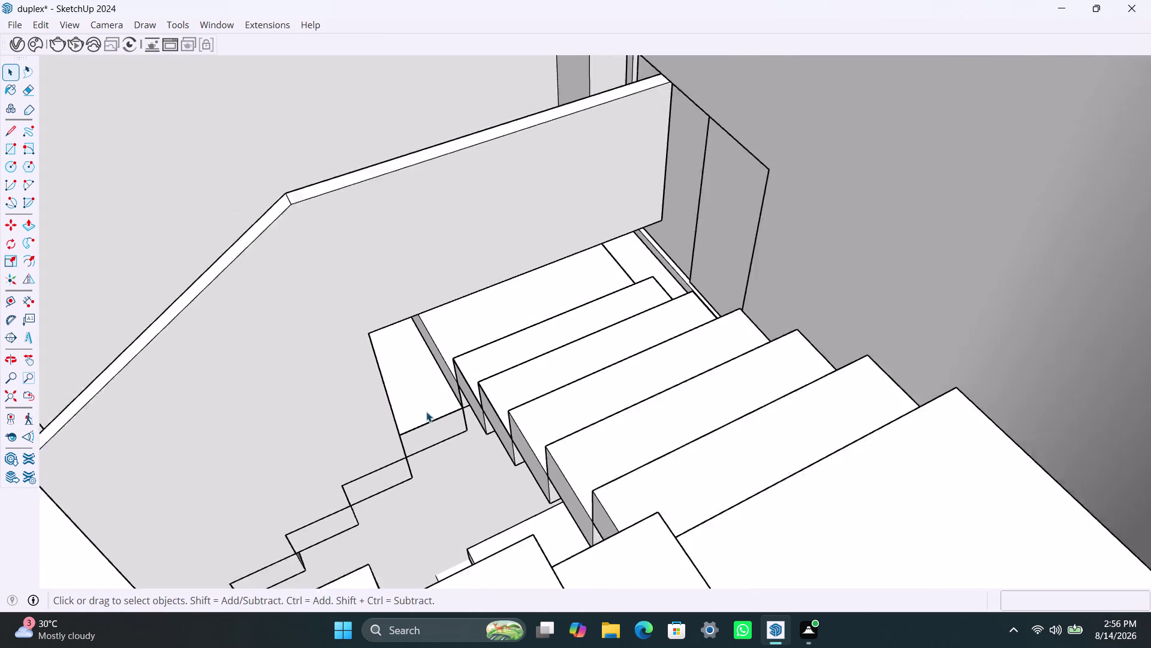
middle_drag(432, 421, 317, 458)
scroll(up, 3)
middle_drag(394, 347, 408, 305)
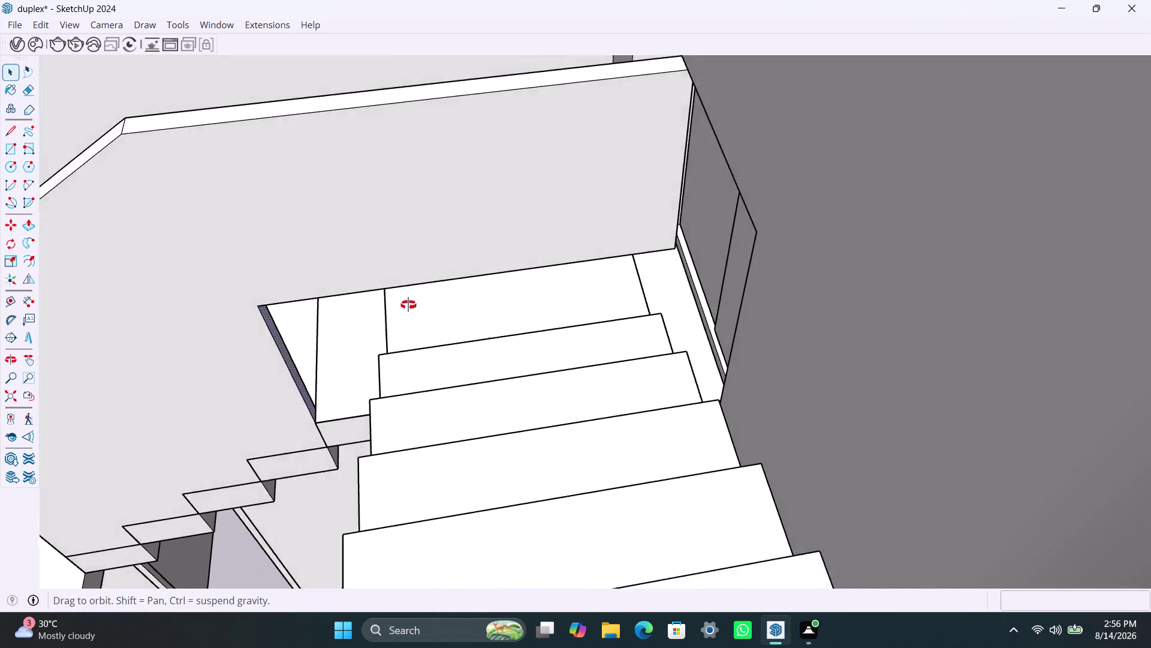
middle_drag(408, 305, 409, 244)
middle_drag(408, 245, 372, 335)
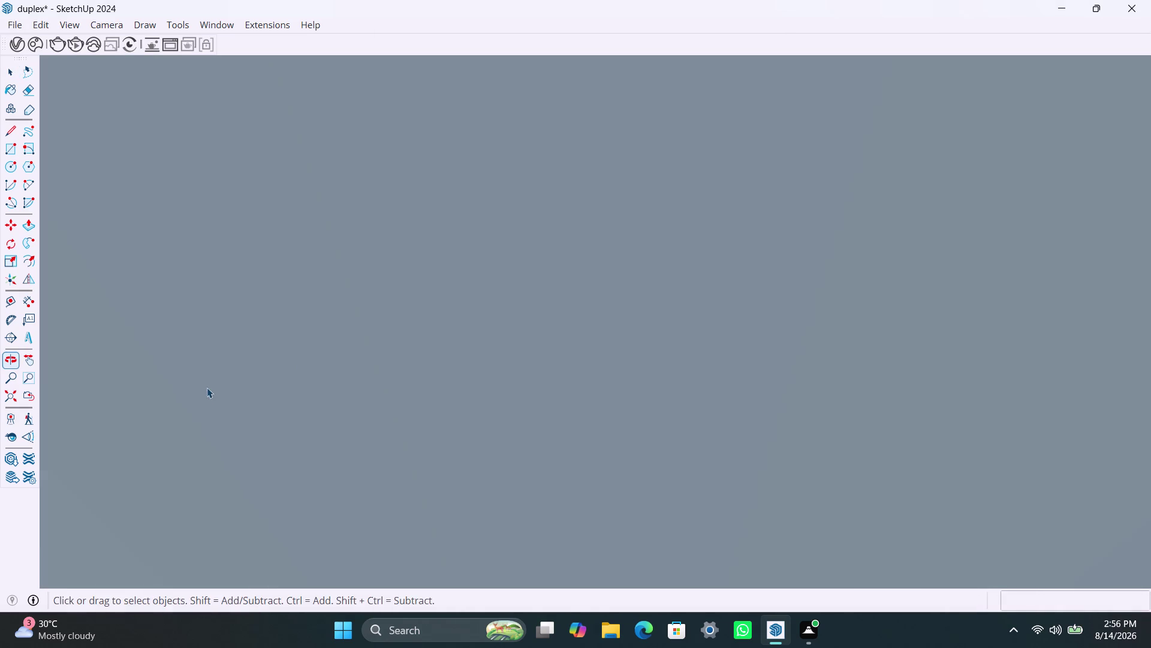
Zoom out to the whole model and enter the house group to reach the upper storey.
click(17, 397)
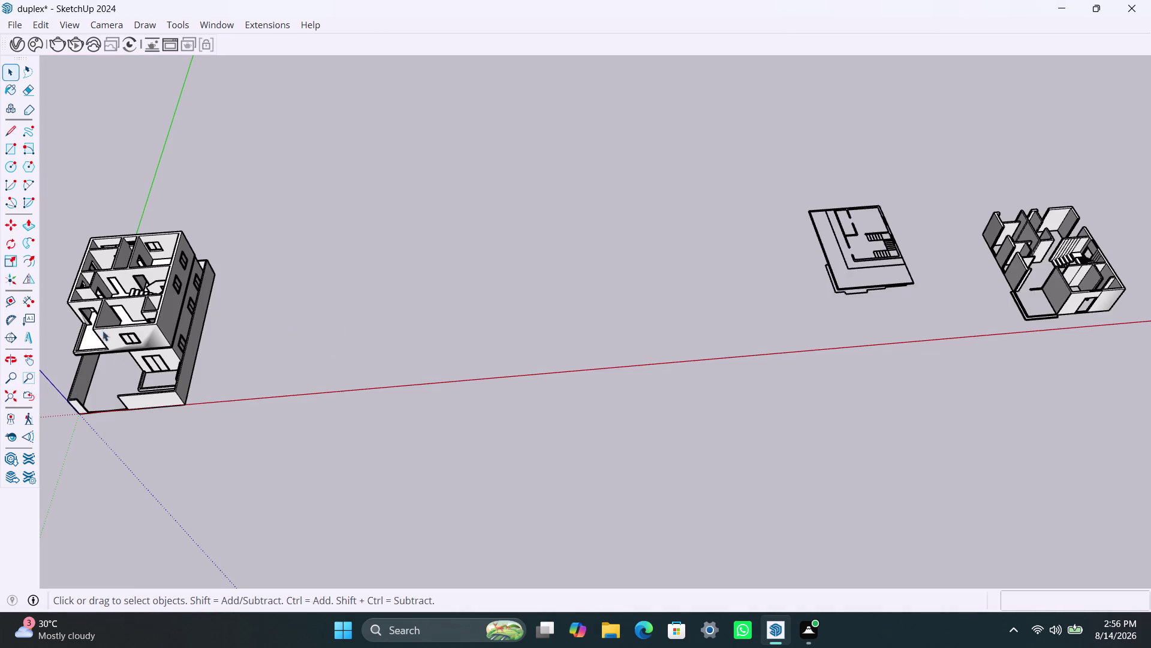
scroll(up, 3)
click(235, 361)
double_click(236, 361)
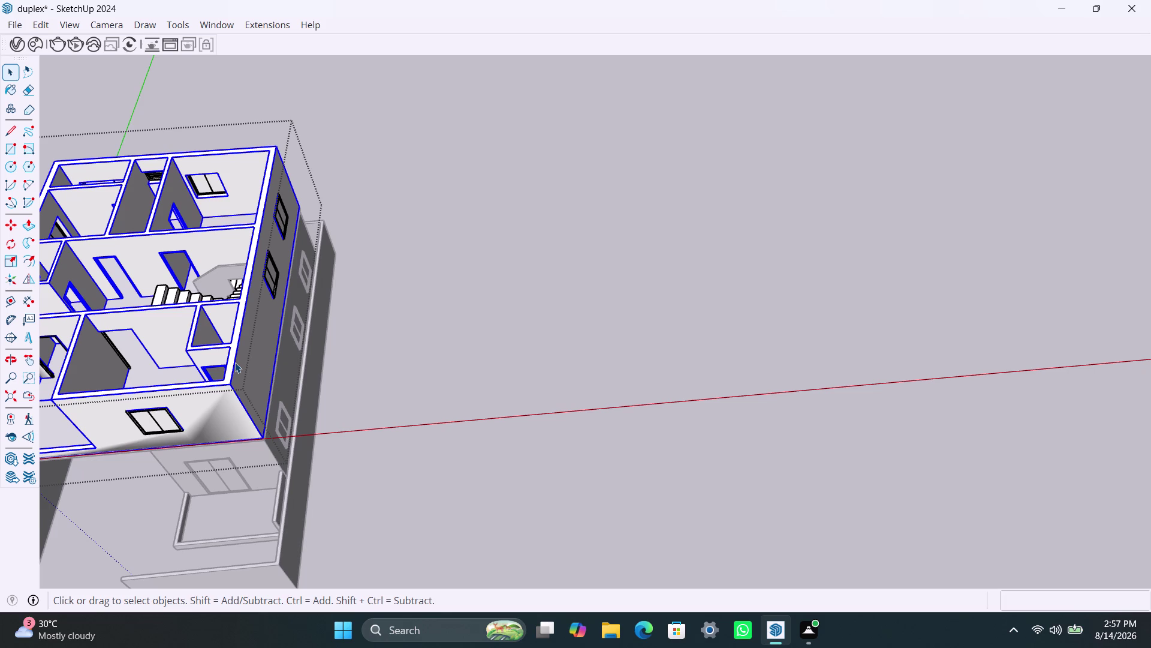
Move the upper storey off to the side of the house and deselect it.
key(m)
click(236, 363)
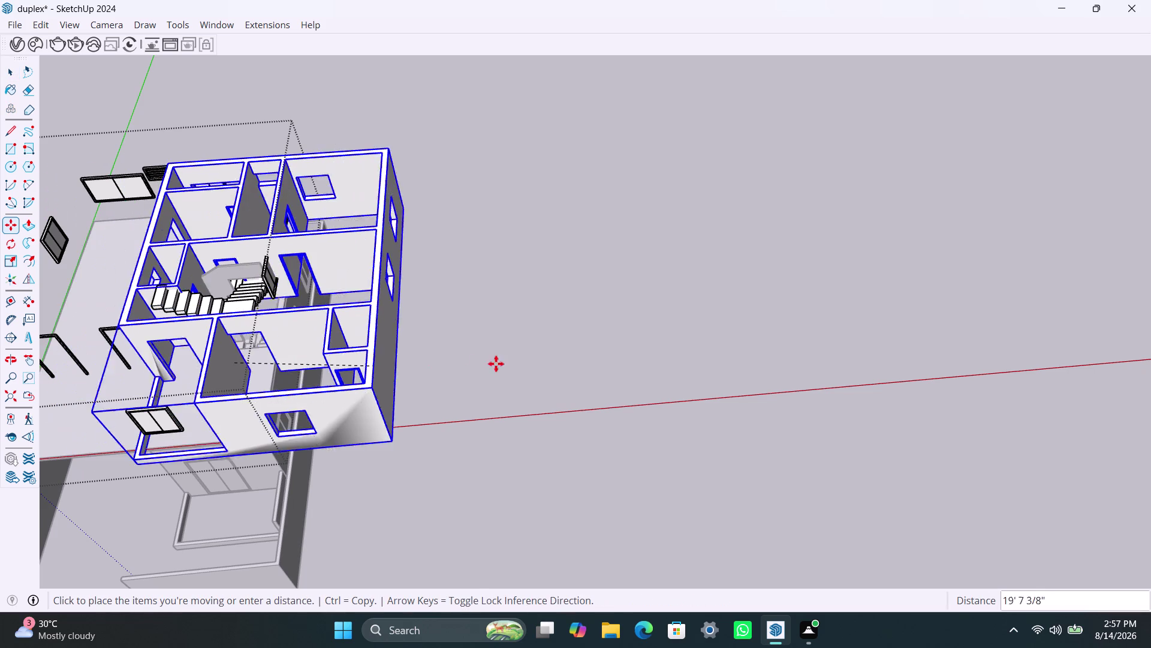
click(770, 314)
key(space)
click(580, 469)
Orbit toward the exposed stair opening down to floor level.
scroll(up, 3)
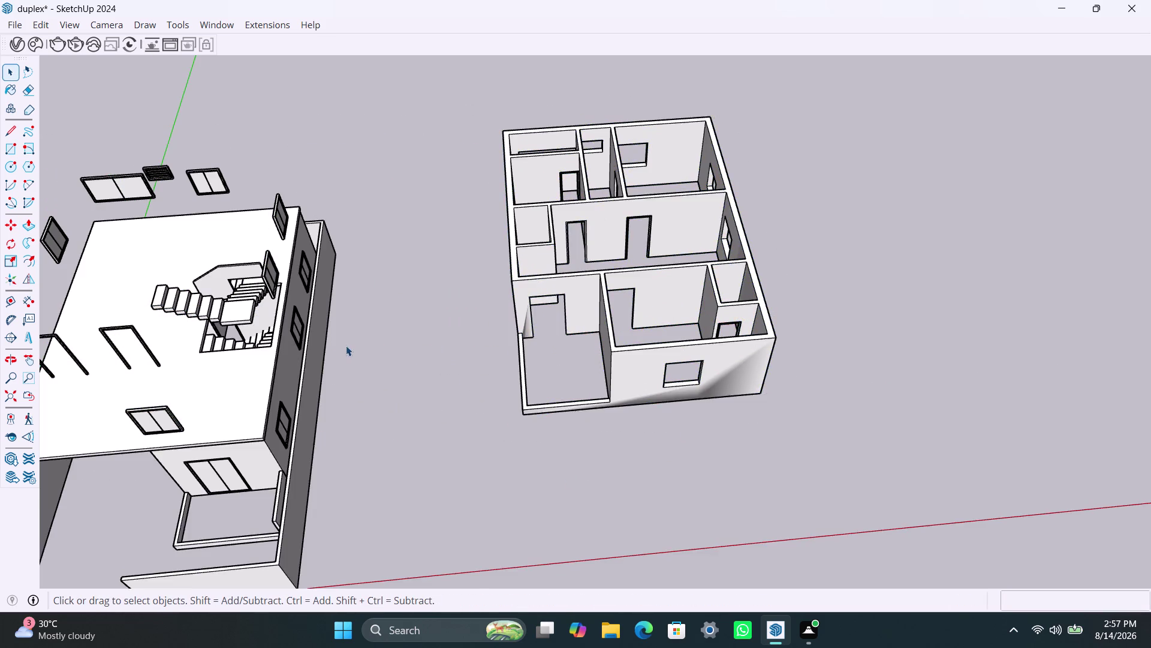
scroll(up, 3)
scroll(up, 3)
middle_drag(212, 372, 402, 394)
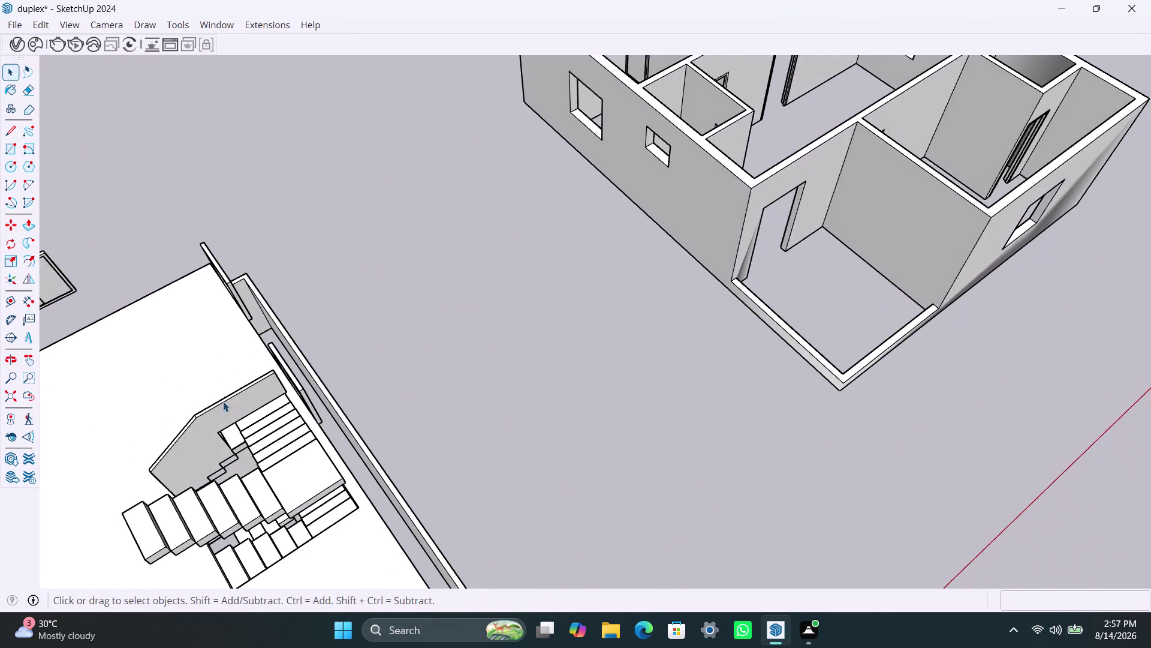
scroll(up, 3)
middle_drag(260, 439, 89, 374)
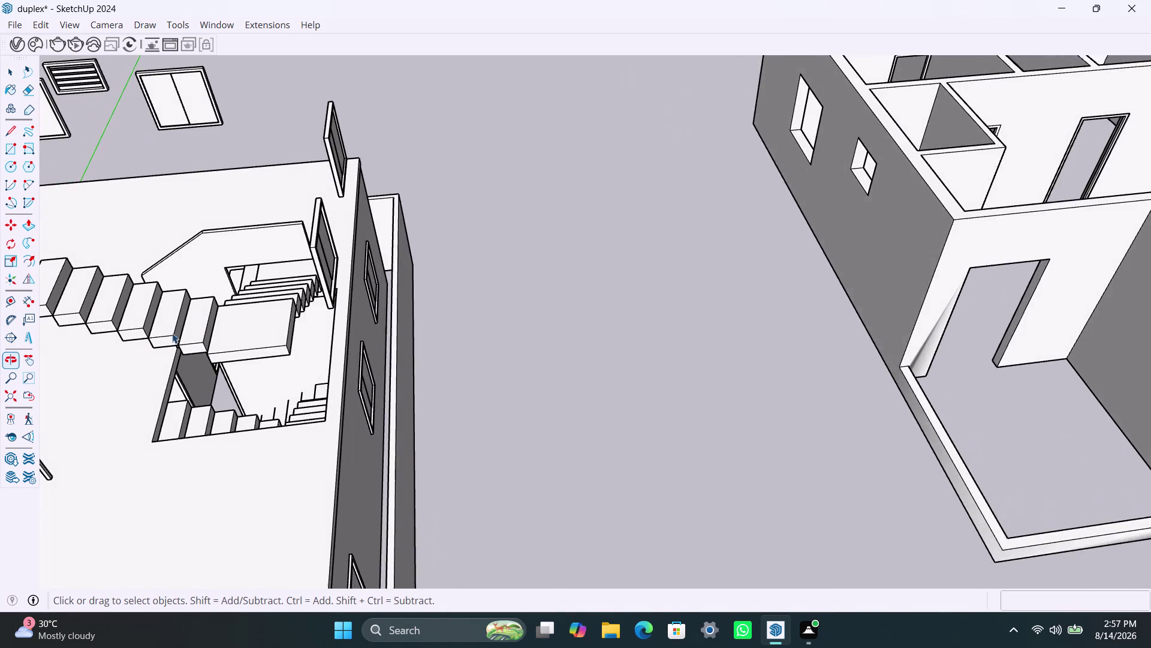
scroll(up, 3)
middle_drag(290, 273, 387, 81)
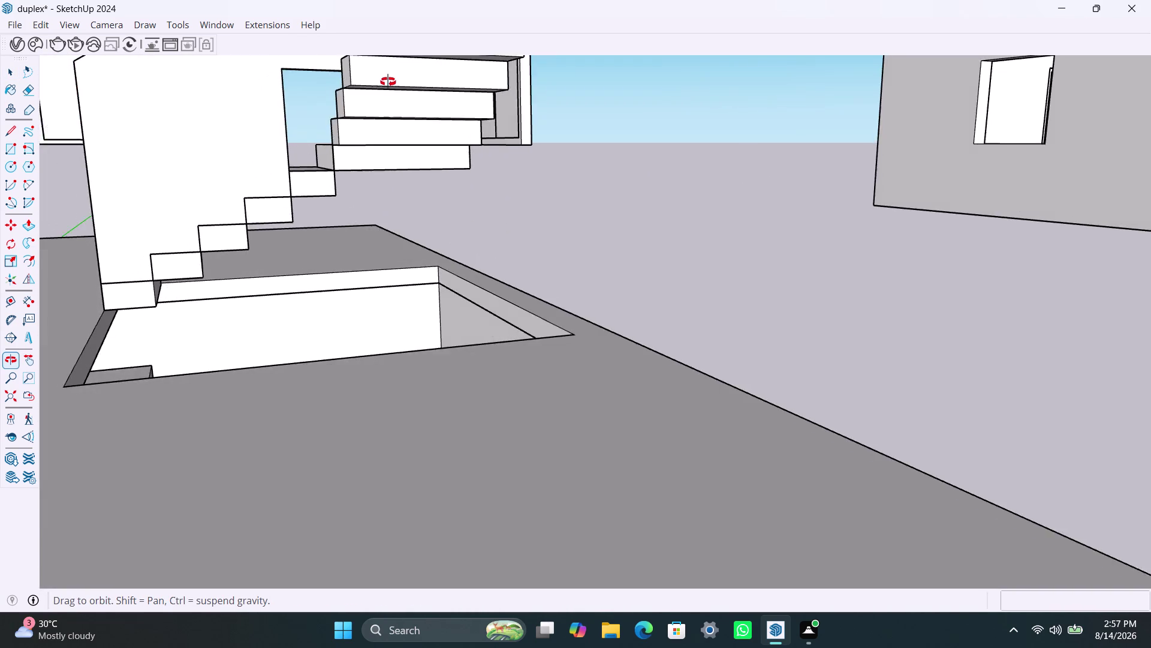
middle_drag(386, 81, 389, 85)
Orbit beneath the stair flight to look up at the tread undersides.
scroll(up, 3)
scroll(down, 3)
middle_drag(330, 126, 333, 75)
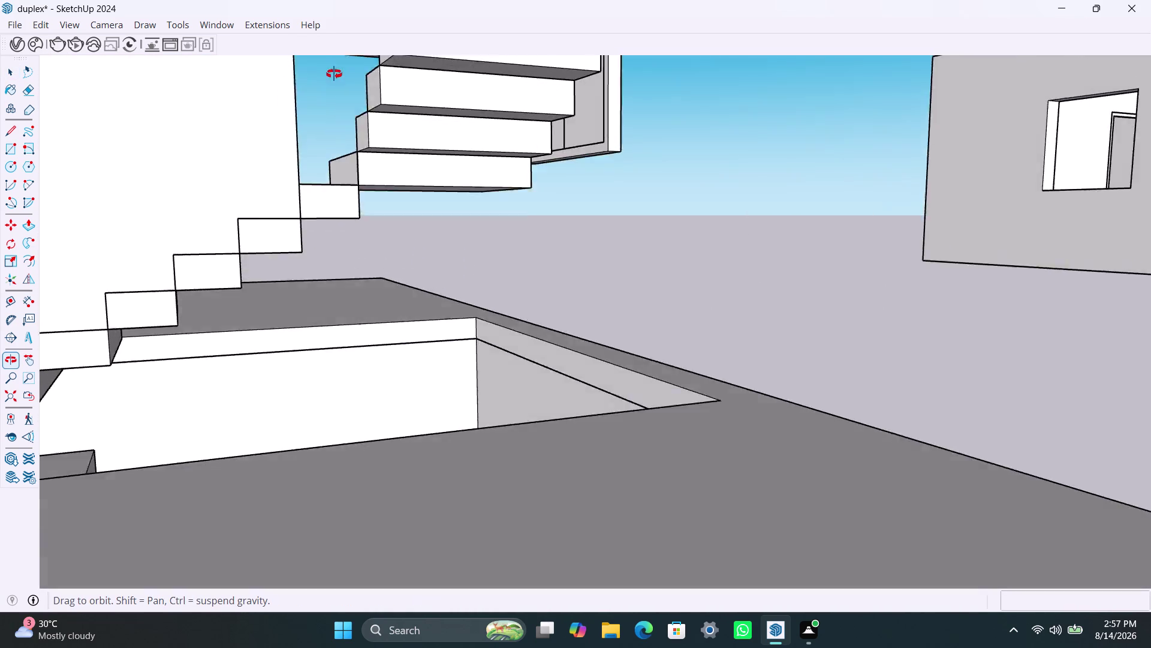
middle_drag(333, 75, 353, 318)
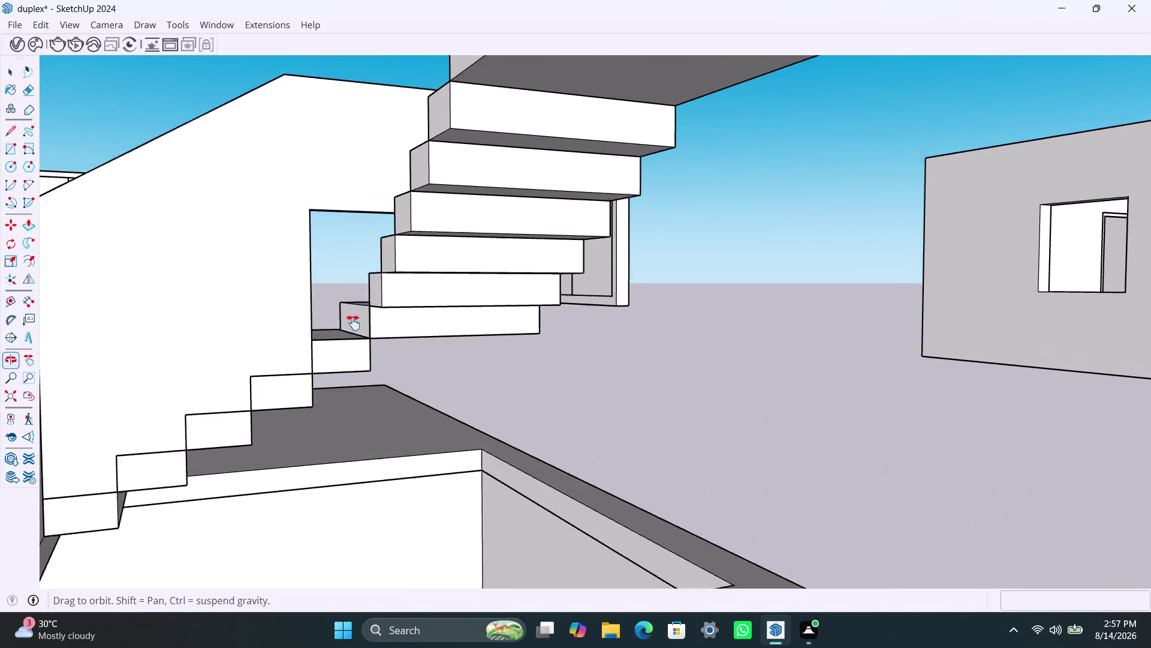
middle_drag(353, 318, 354, 327)
scroll(up, 3)
middle_drag(373, 198, 421, 52)
scroll(up, 3)
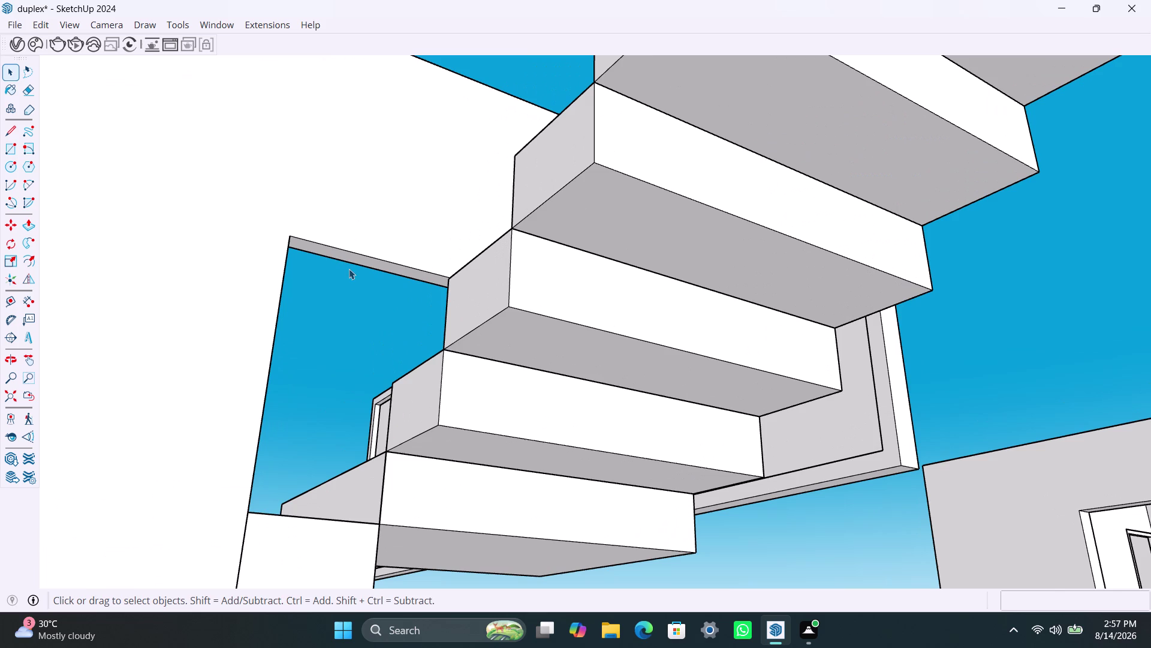
Push the cheek panel's thin top strip down to the tread.
click(342, 255)
click(341, 255)
key(p)
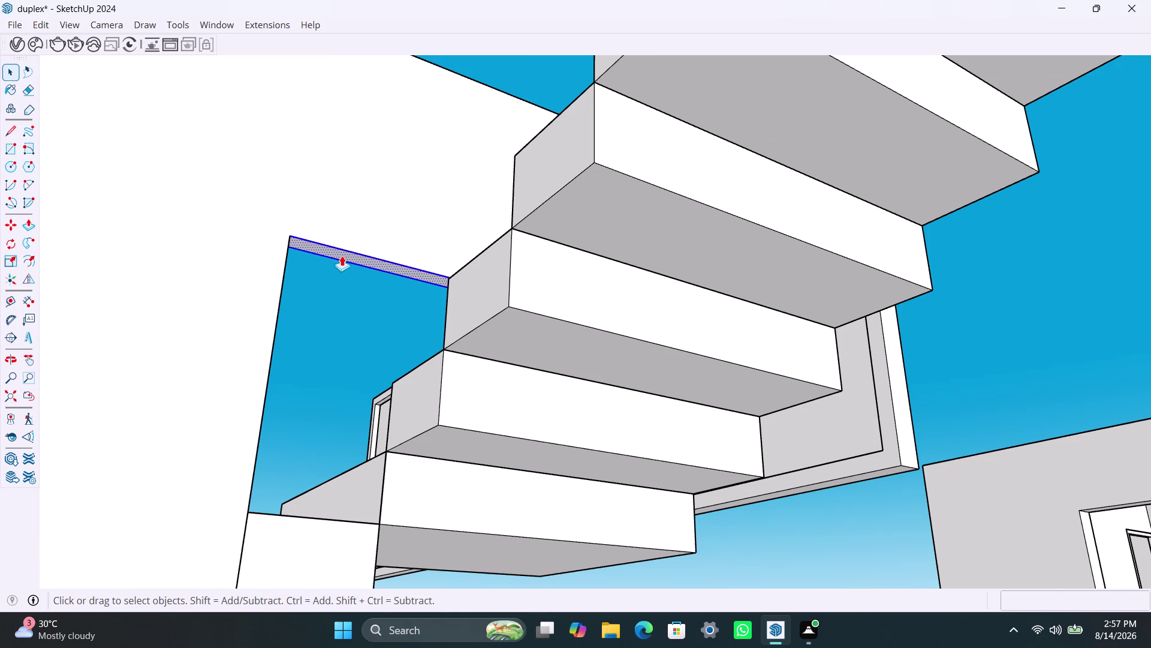
click(341, 255)
click(357, 519)
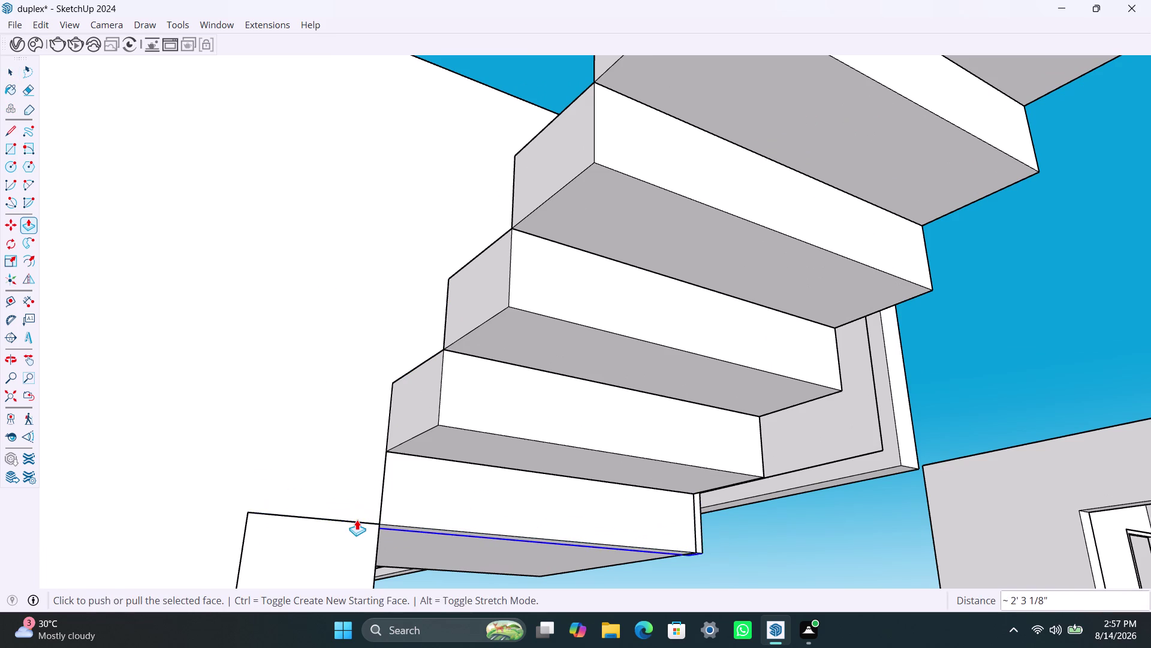
key(space)
Orbit over the landing to look down beside the staircase.
scroll(down, 3)
middle_drag(354, 311, 342, 529)
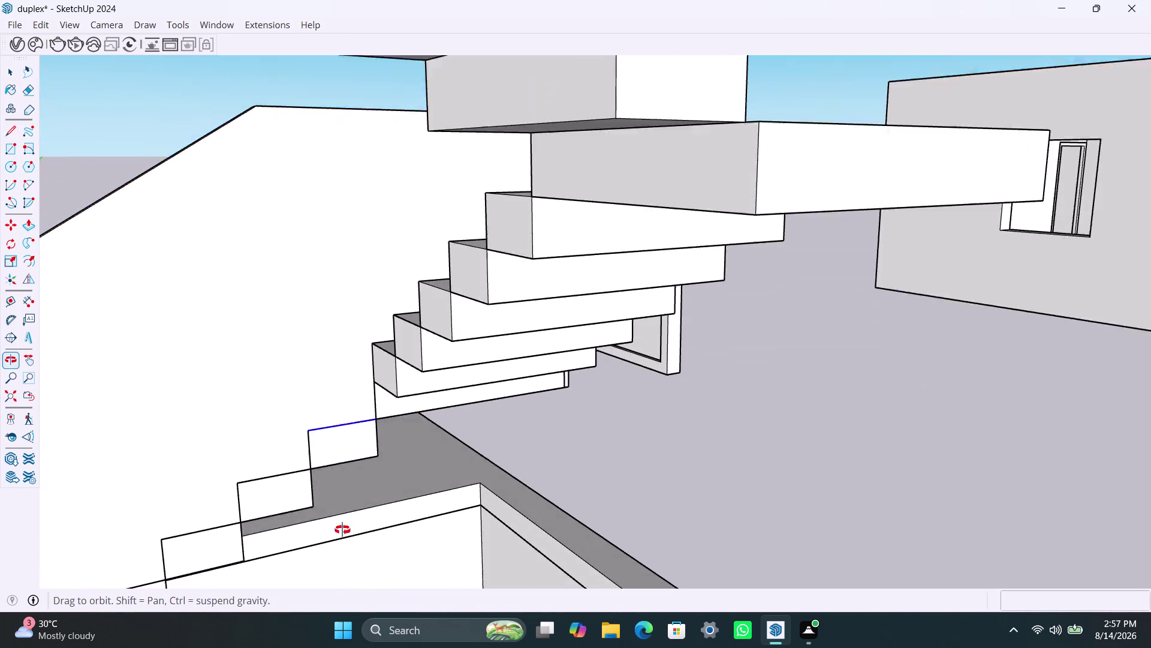
middle_drag(342, 530, 342, 530)
scroll(down, 3)
scroll(down, 3)
middle_drag(495, 251, 429, 323)
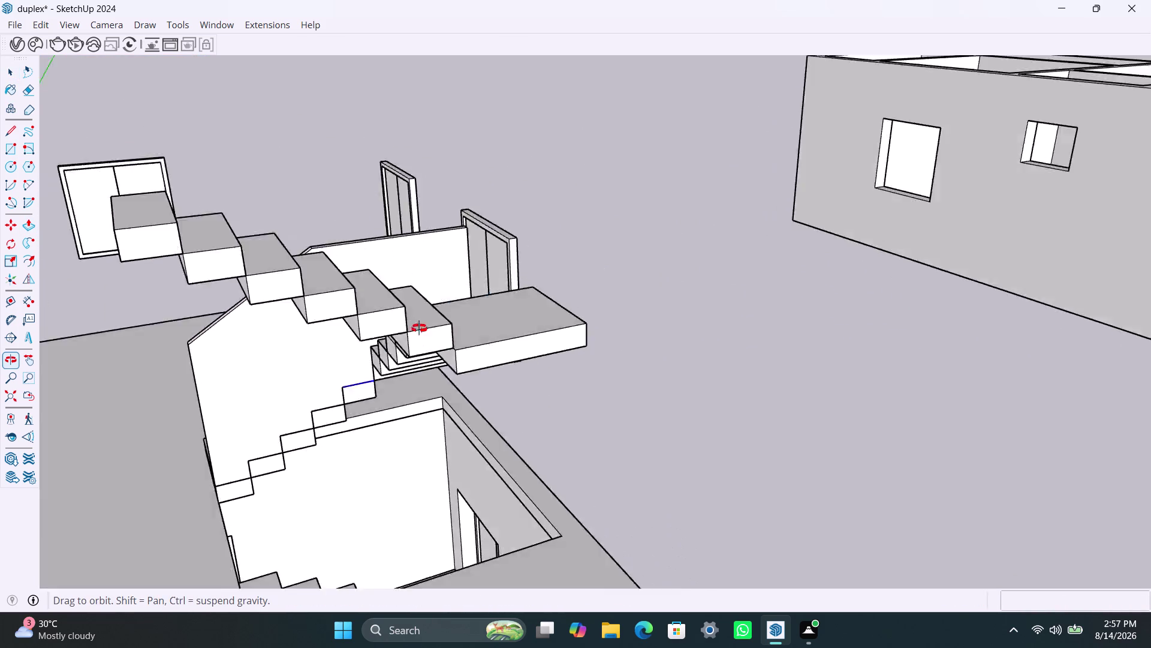
middle_drag(429, 322, 275, 389)
scroll(up, 3)
middle_drag(451, 232, 251, 404)
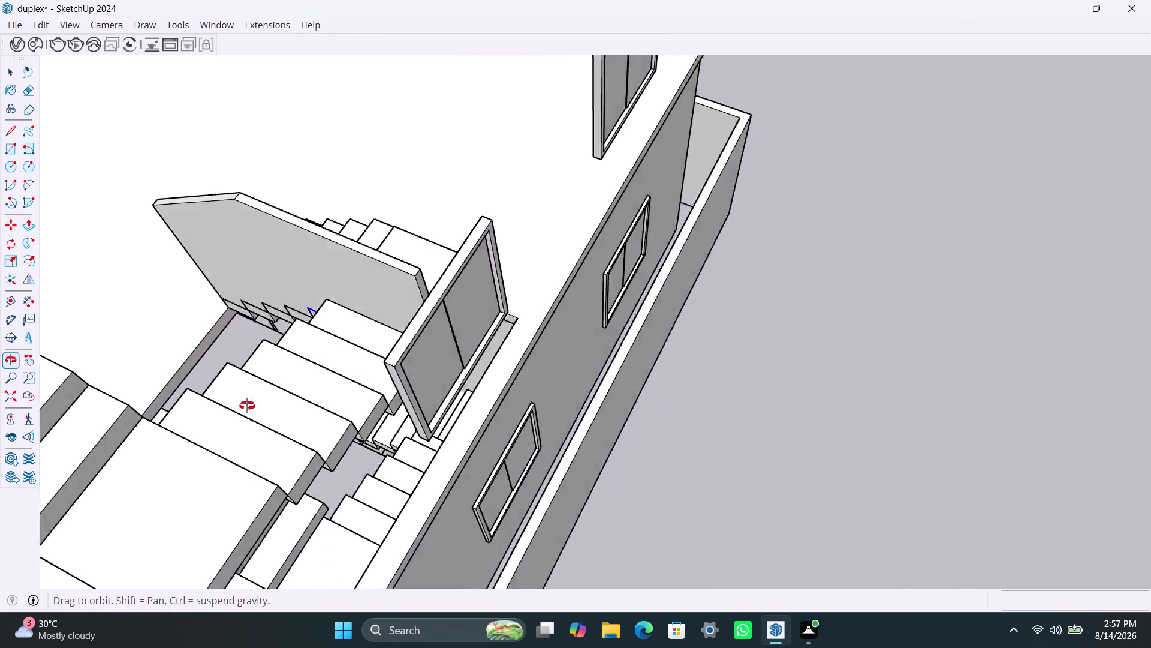
middle_drag(251, 404, 220, 419)
Push the cheek block's thin bottom face to its new depth.
drag(230, 408, 343, 309)
scroll(up, 3)
middle_drag(429, 234, 262, 326)
scroll(up, 3)
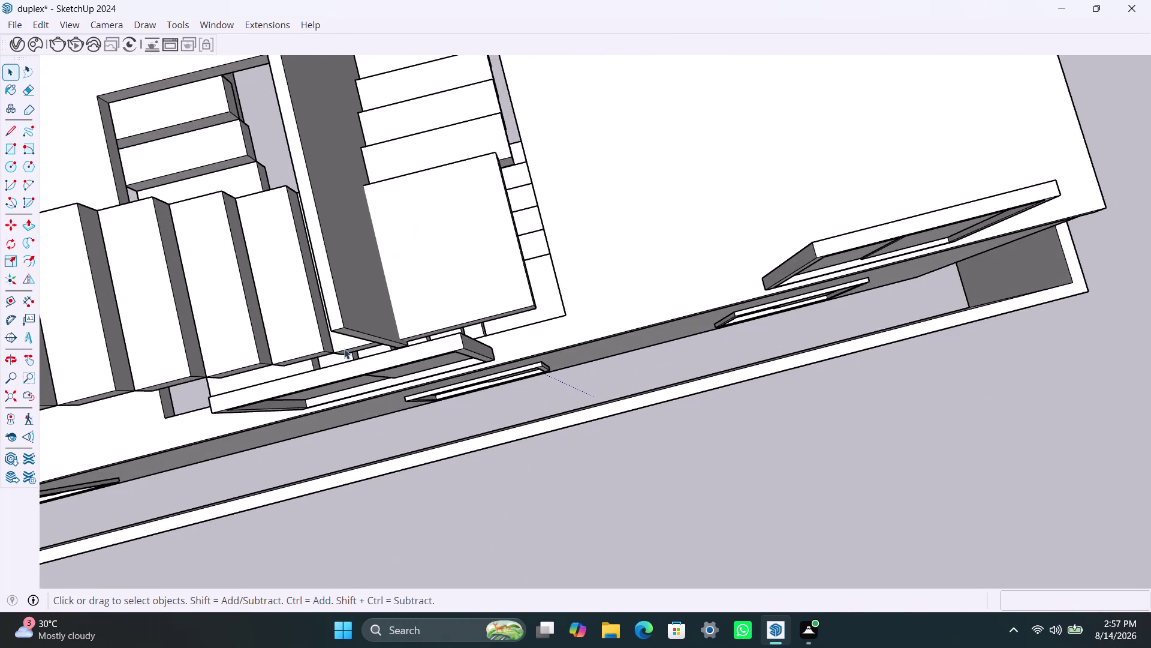
scroll(up, 3)
click(356, 327)
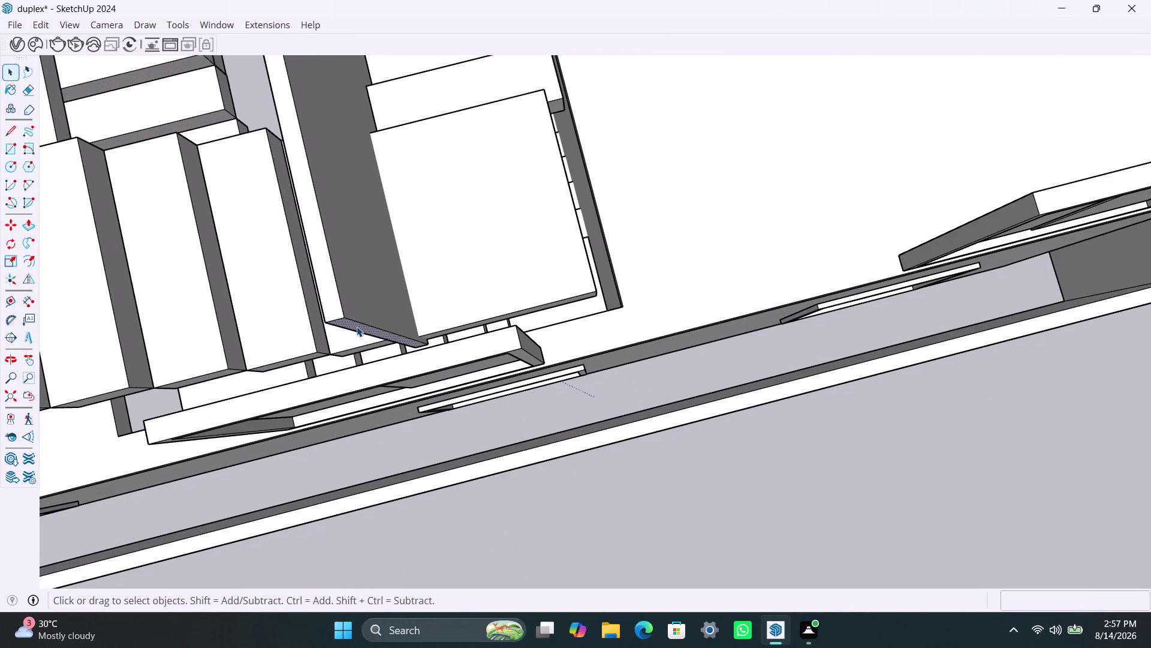
key(p)
click(357, 326)
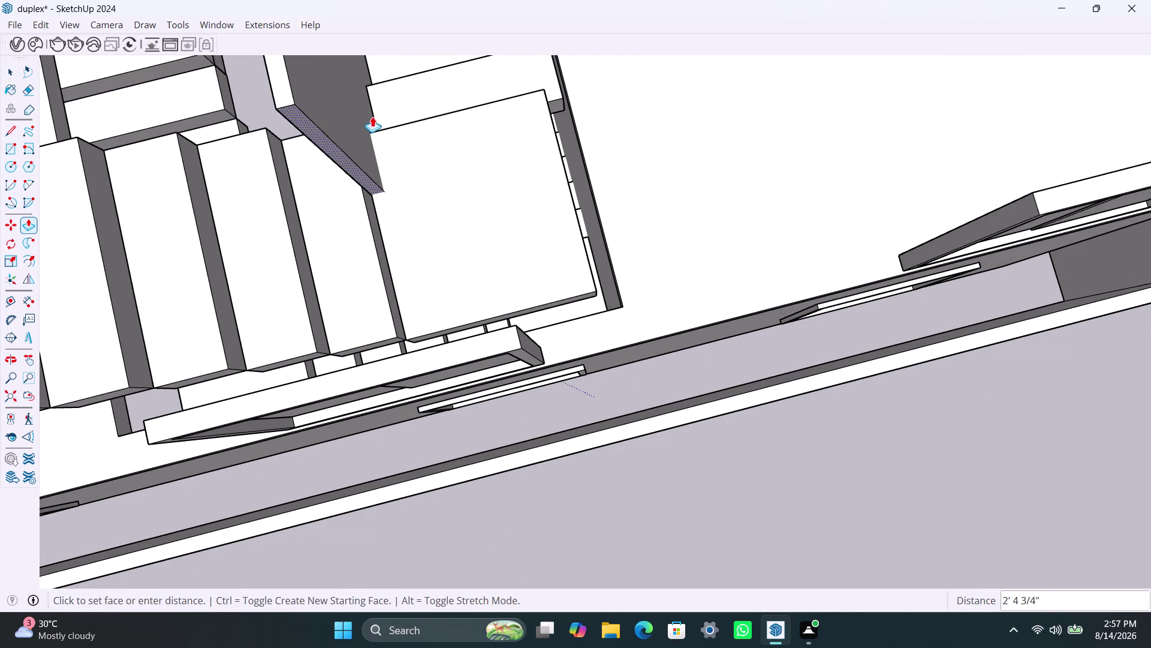
click(407, 123)
key(space)
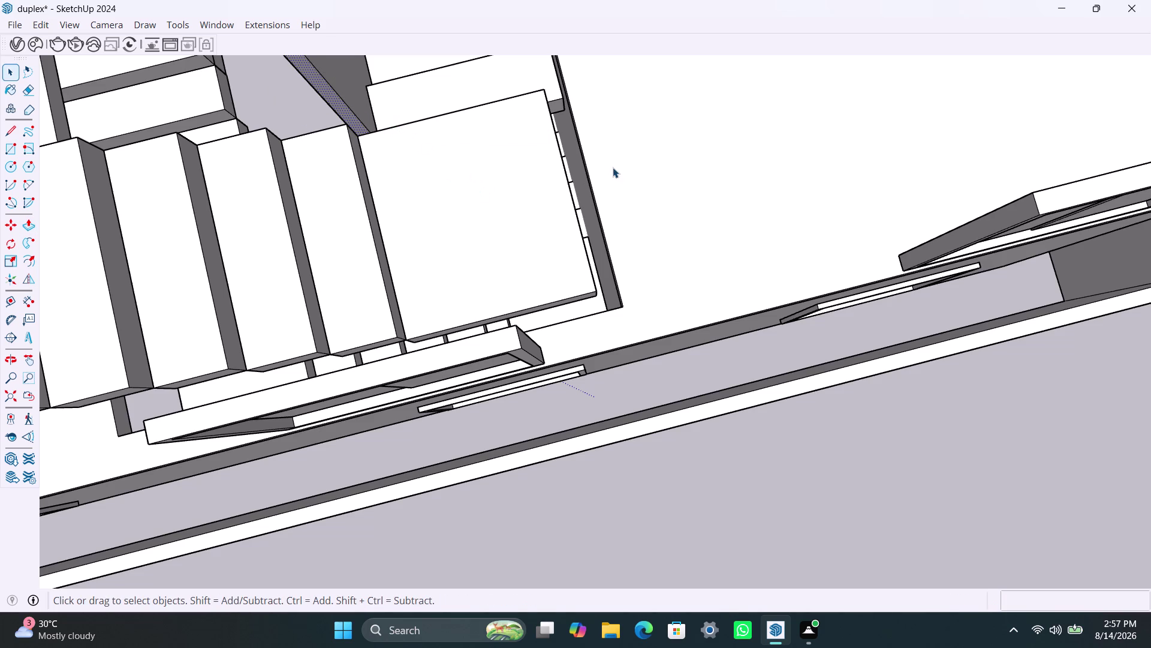
Orbit over the stair opening to view the panel between the flights.
click(612, 167)
scroll(down, 3)
scroll(down, 3)
middle_drag(553, 188, 231, 186)
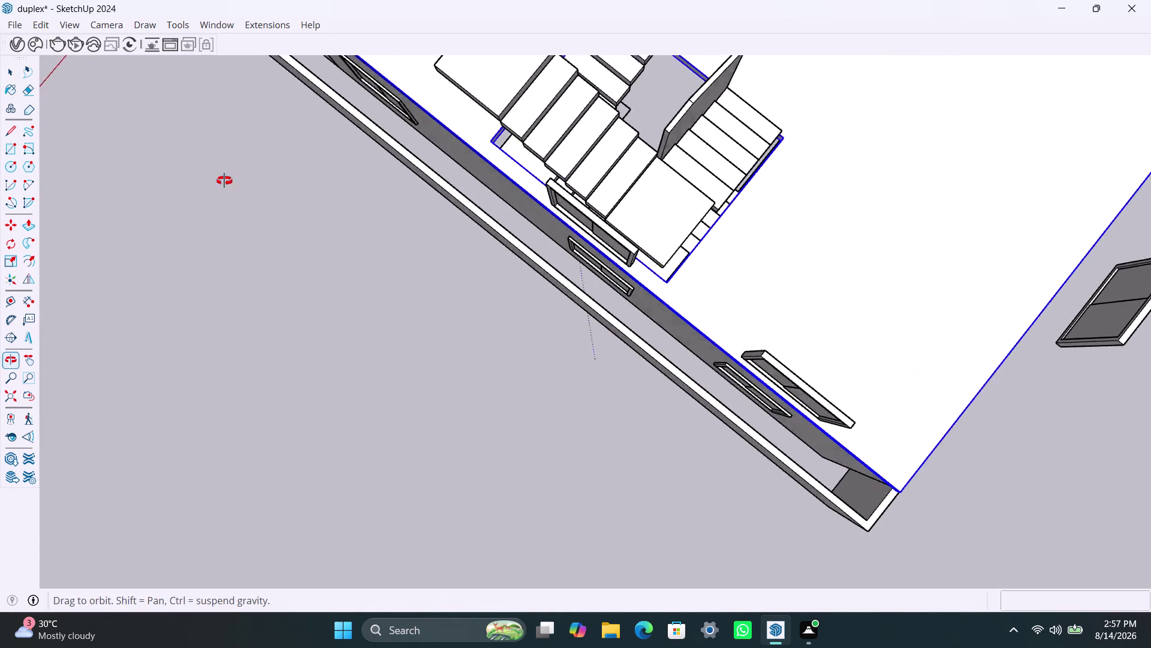
middle_drag(230, 186, 224, 180)
scroll(down, 3)
middle_drag(713, 244, 358, 198)
scroll(up, 3)
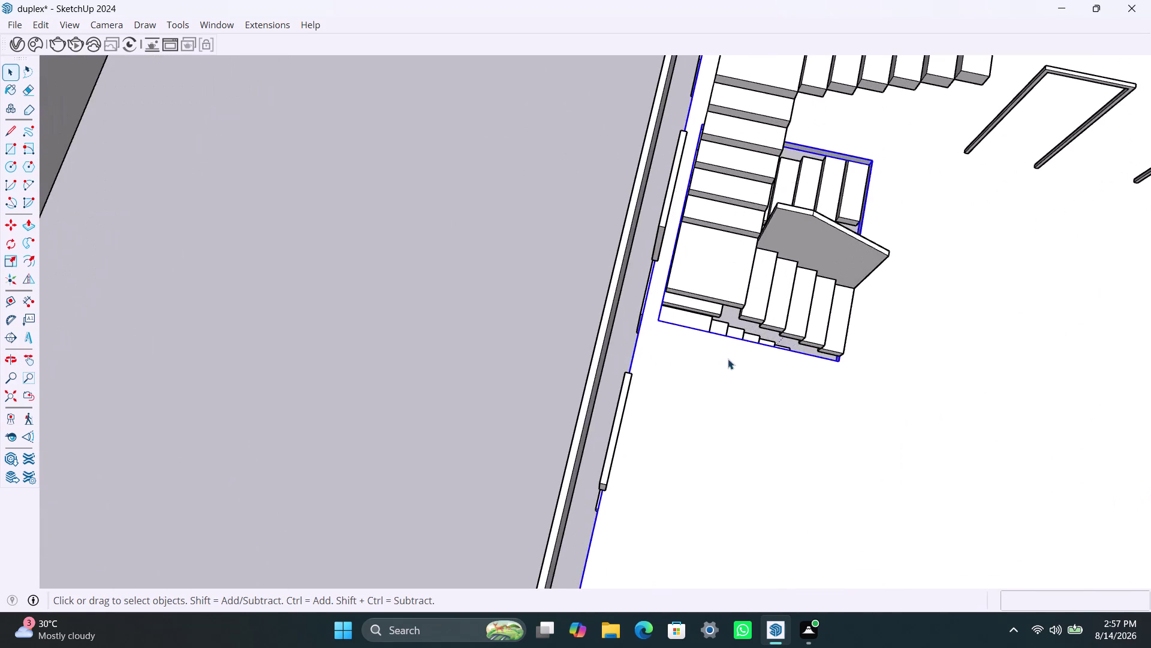
middle_drag(729, 358, 492, 259)
scroll(up, 3)
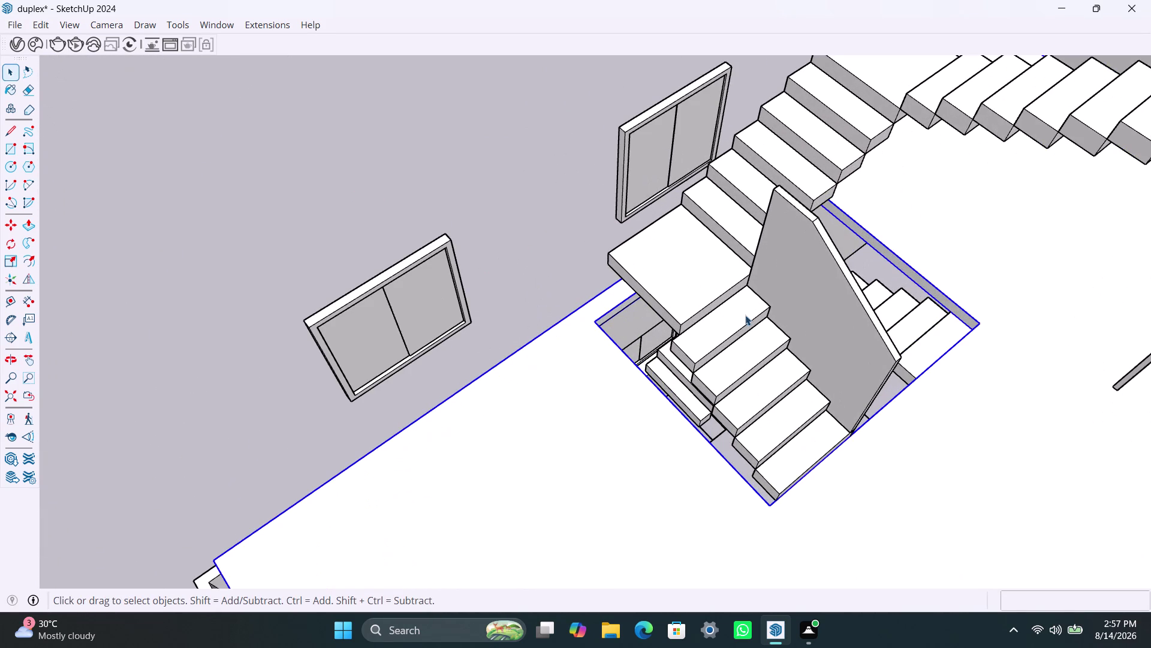
scroll(down, 3)
middle_drag(723, 279, 887, 329)
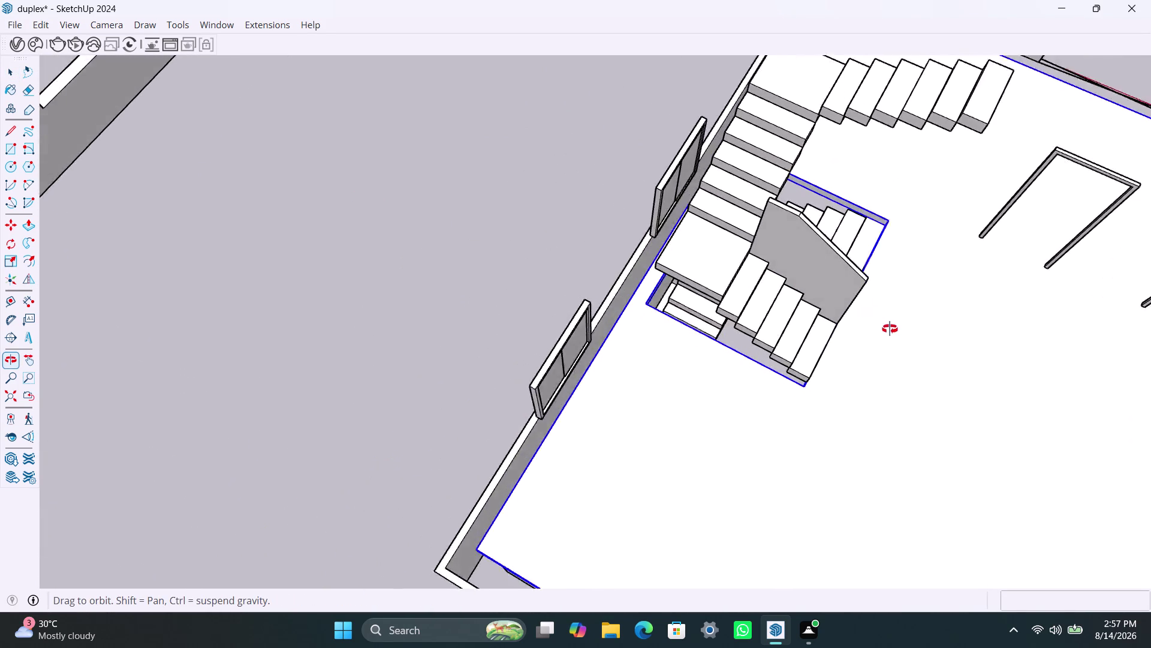
middle_drag(888, 329, 890, 329)
middle_drag(834, 286, 468, 254)
scroll(up, 3)
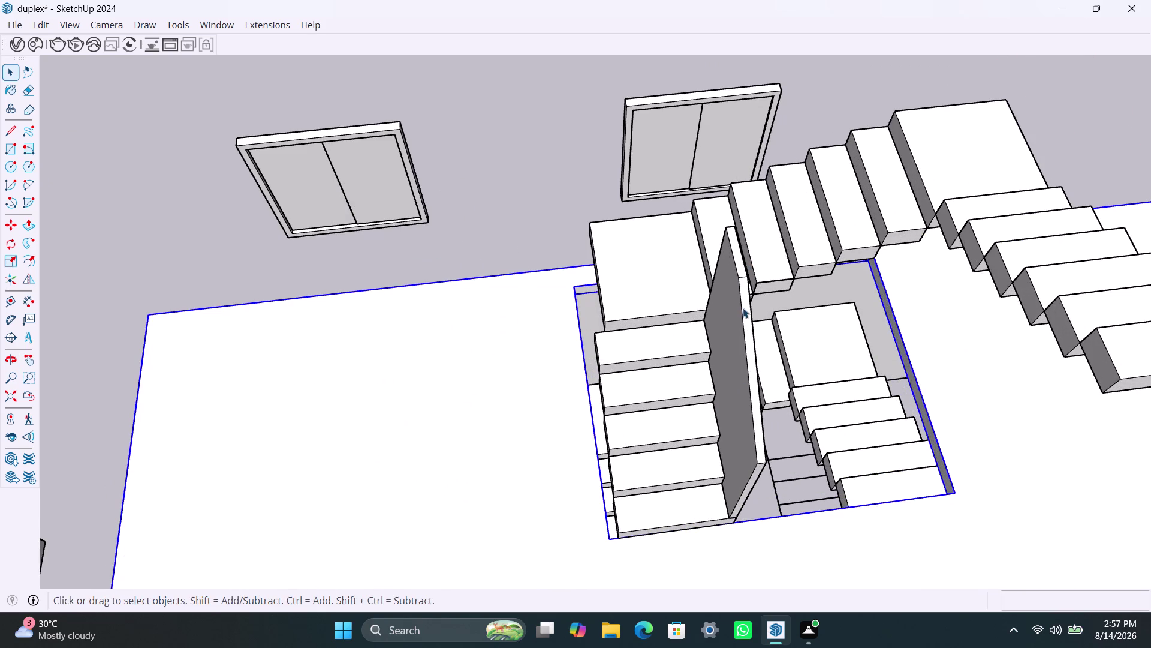
Pull the stepped panel's narrow side face out 3/8".
click(746, 308)
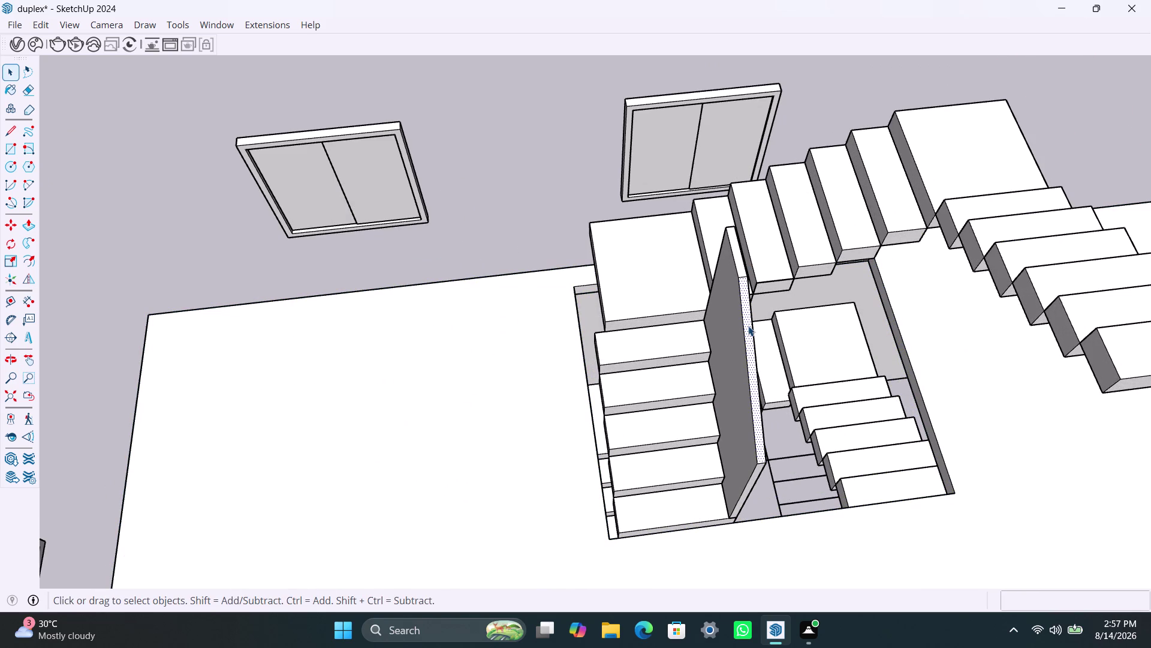
key(p)
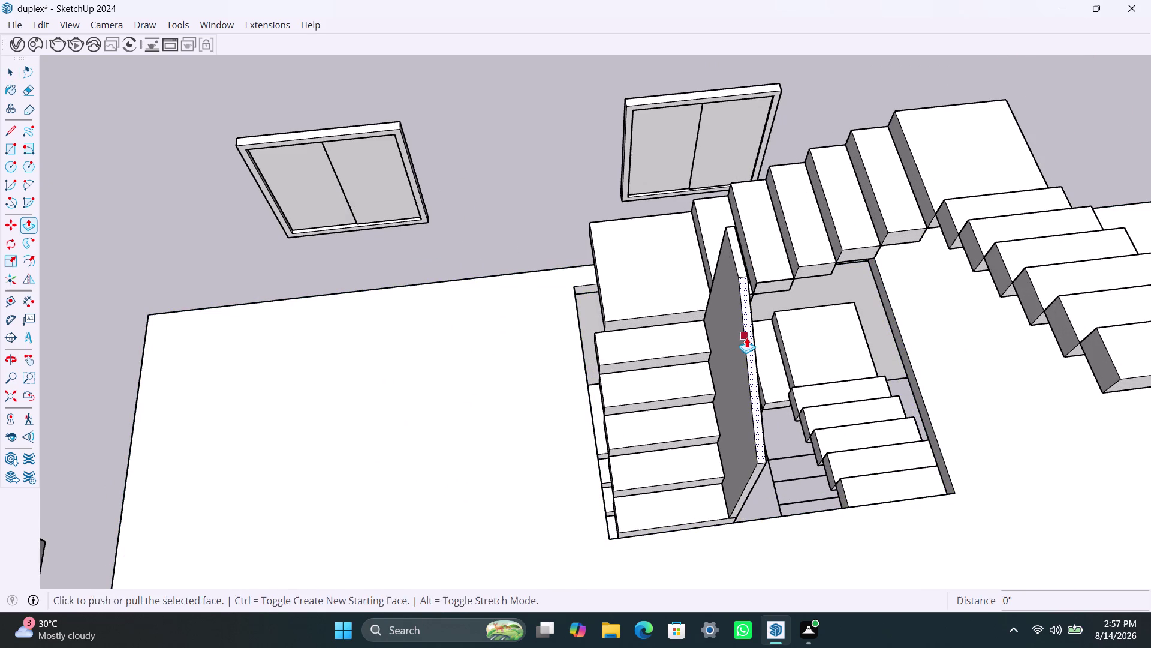
click(747, 337)
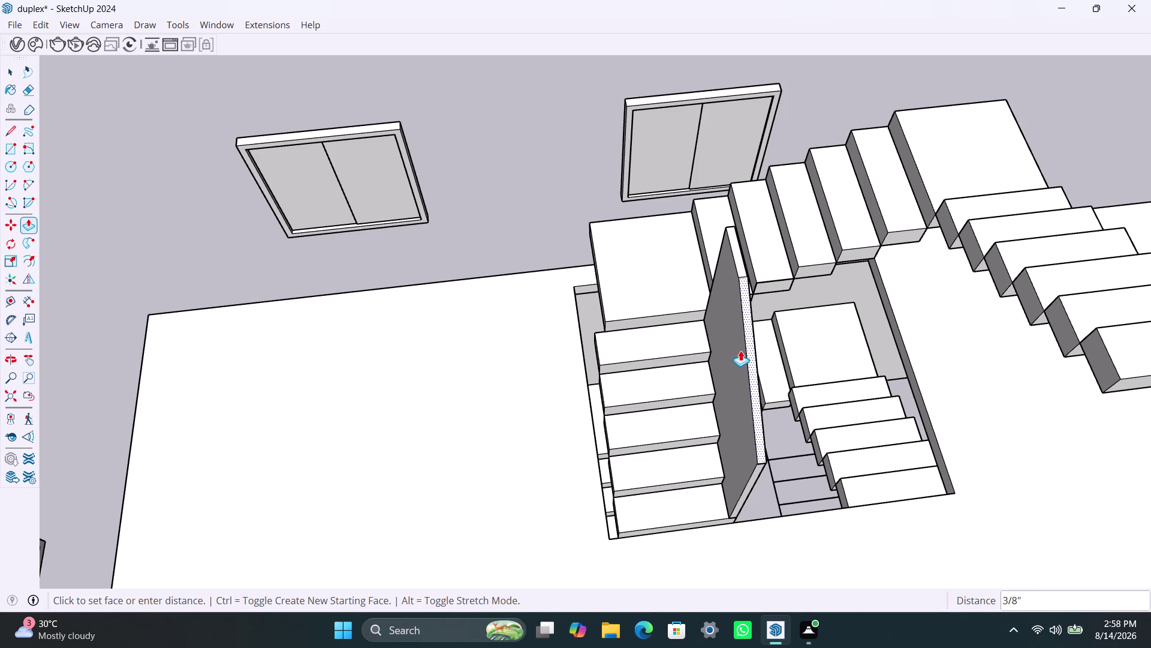
key(Escape)
key(space)
Pull the panel's sloped top face out about 1 9/16" and reselect the panel.
scroll(up, 3)
middle_drag(756, 481, 750, 481)
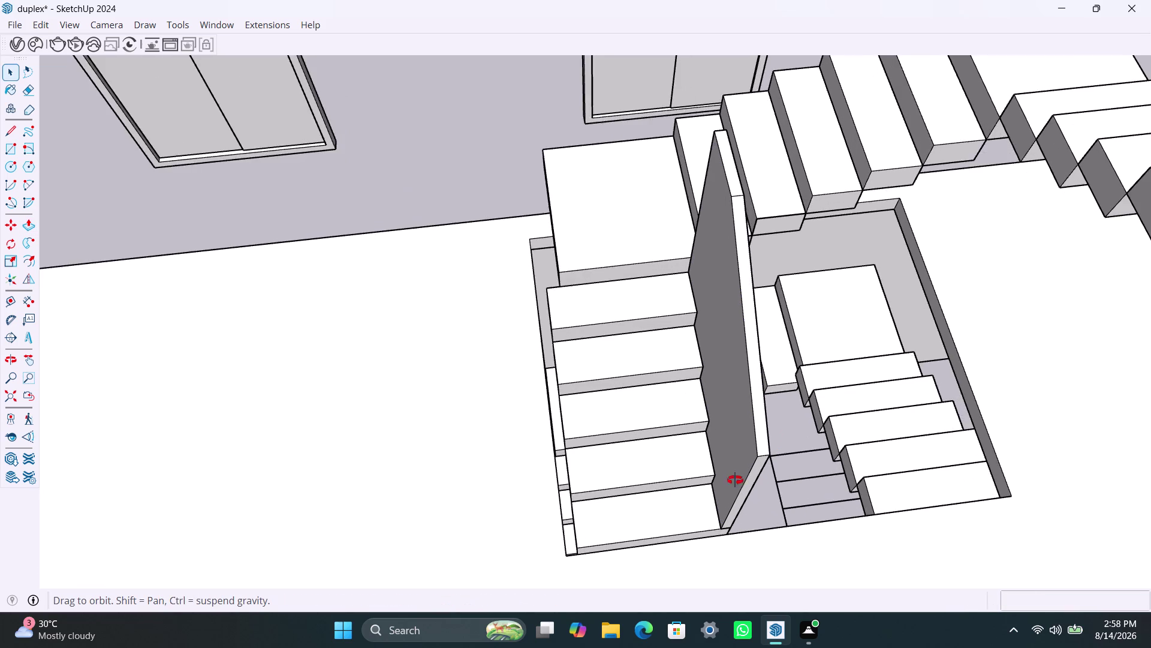
middle_drag(750, 482, 331, 416)
scroll(down, 3)
middle_drag(553, 187, 534, 307)
scroll(up, 3)
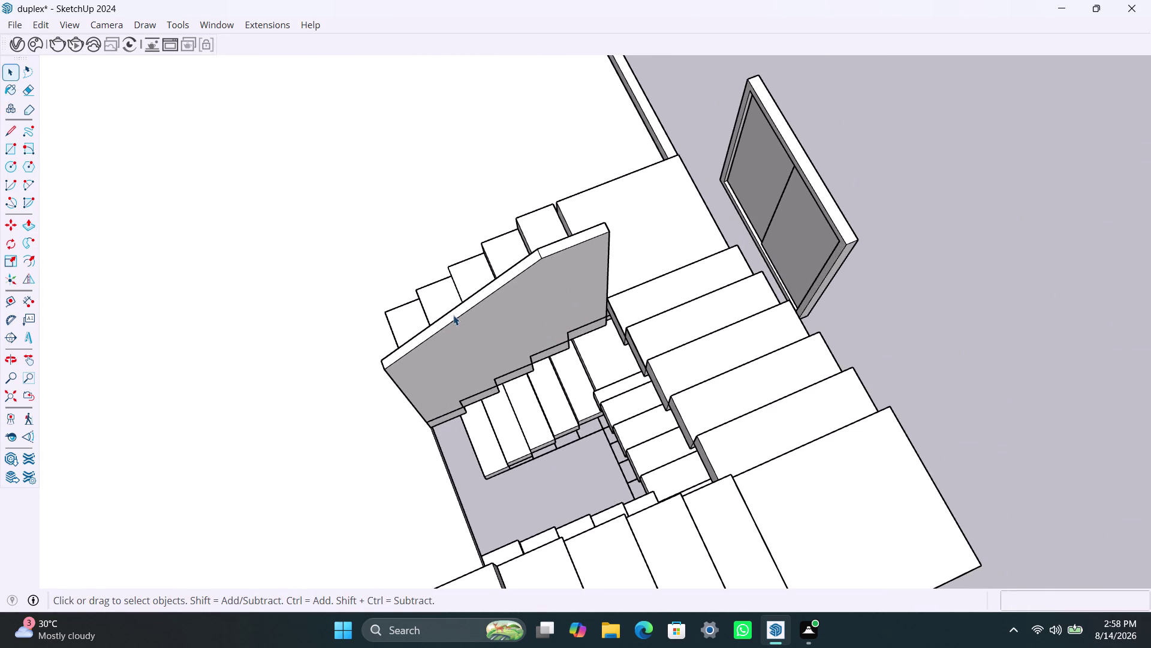
click(453, 315)
key(p)
click(454, 315)
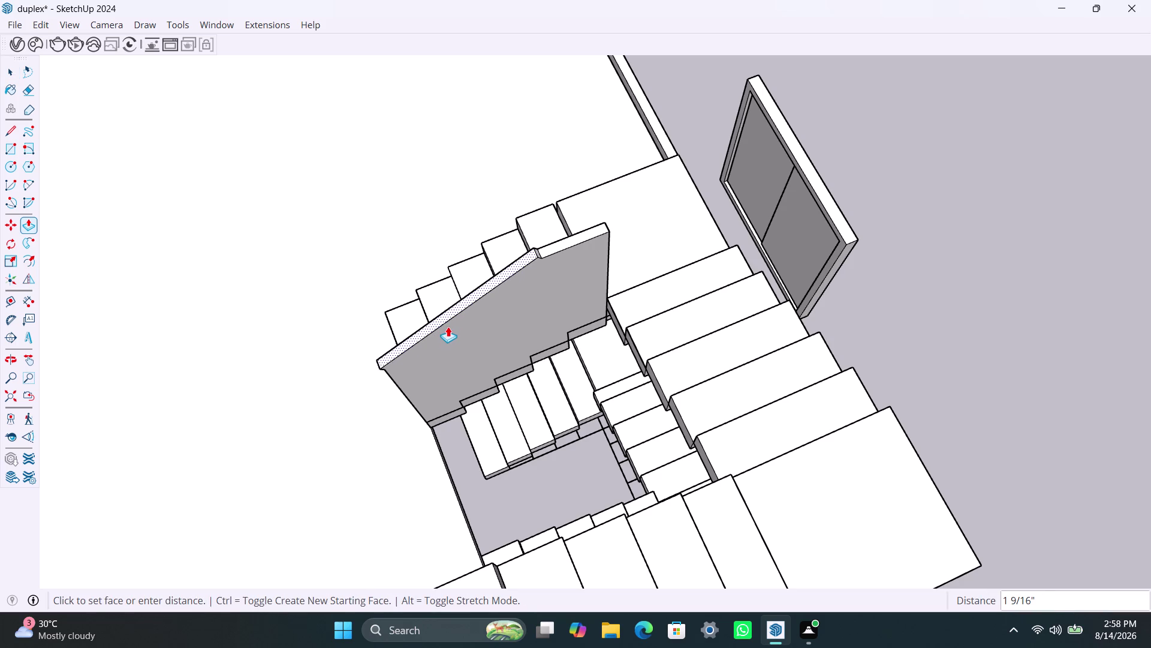
key(Escape)
key(space)
scroll(down, 3)
click(525, 305)
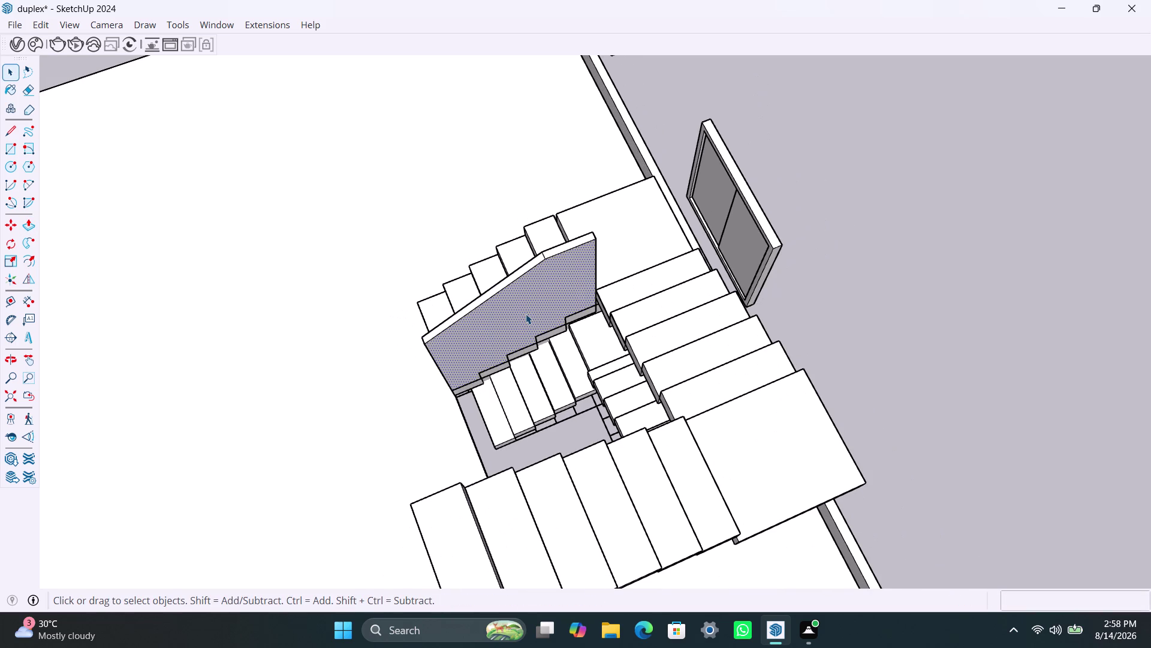
Copy the whole stepped stair panel with Move and Ctrl.
double_click(526, 313)
click(526, 314)
key(m)
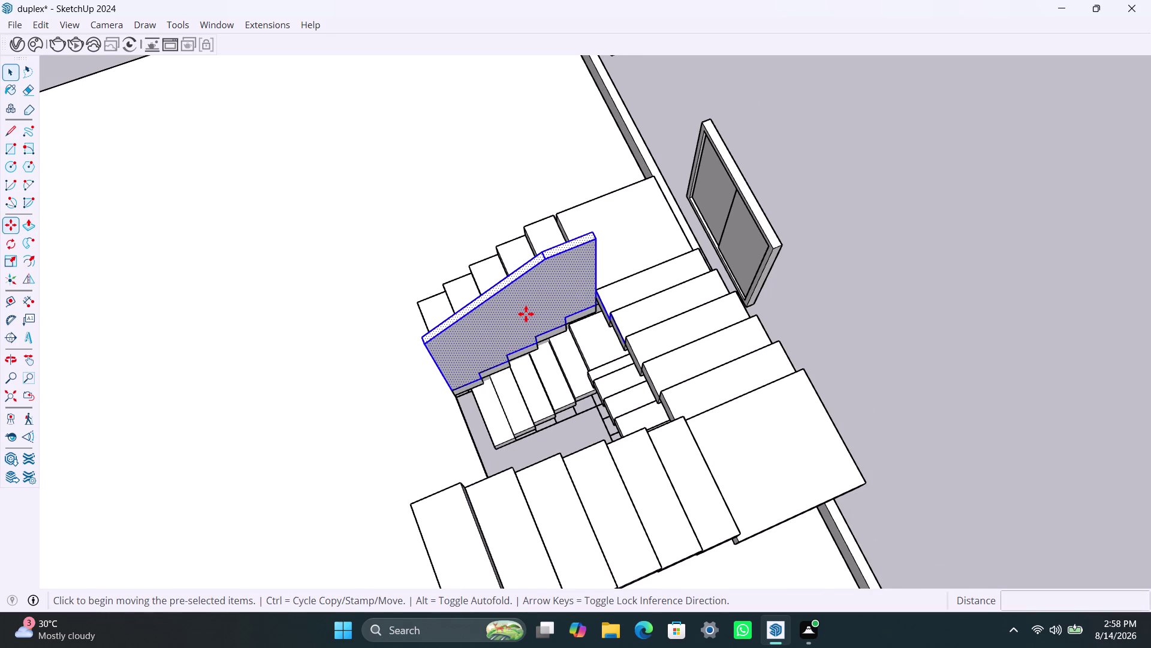
click(527, 314)
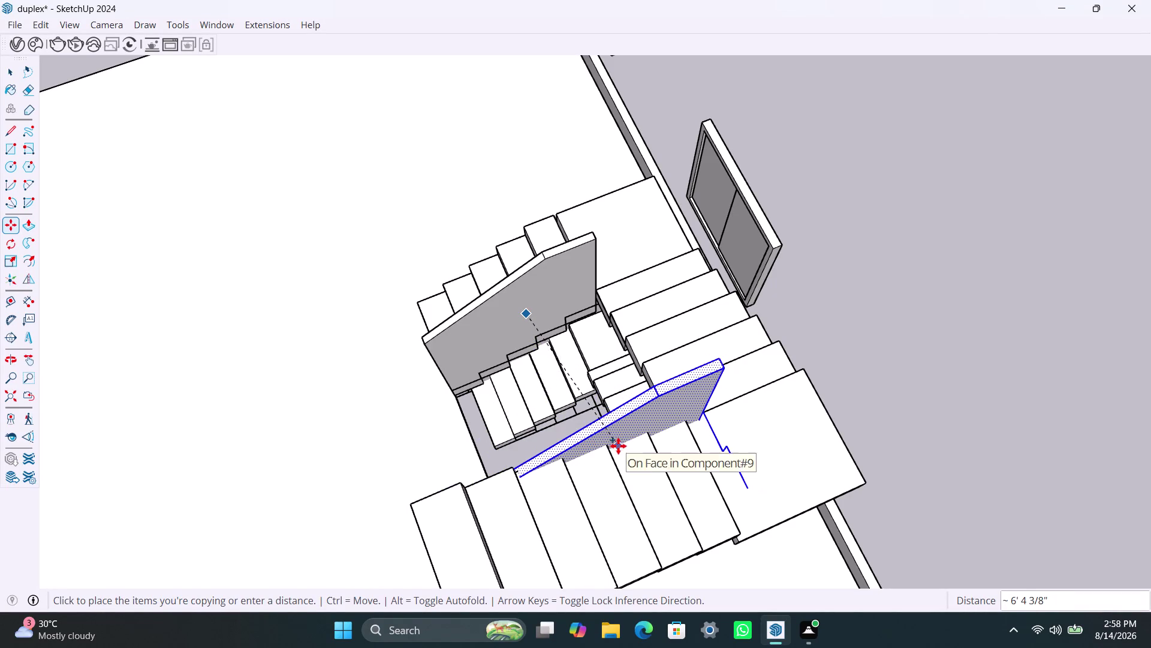
click(618, 446)
Shift the panel copy about 6' 1 9/16" onto the floor by the upper flight.
scroll(down, 3)
middle_drag(430, 473, 886, 472)
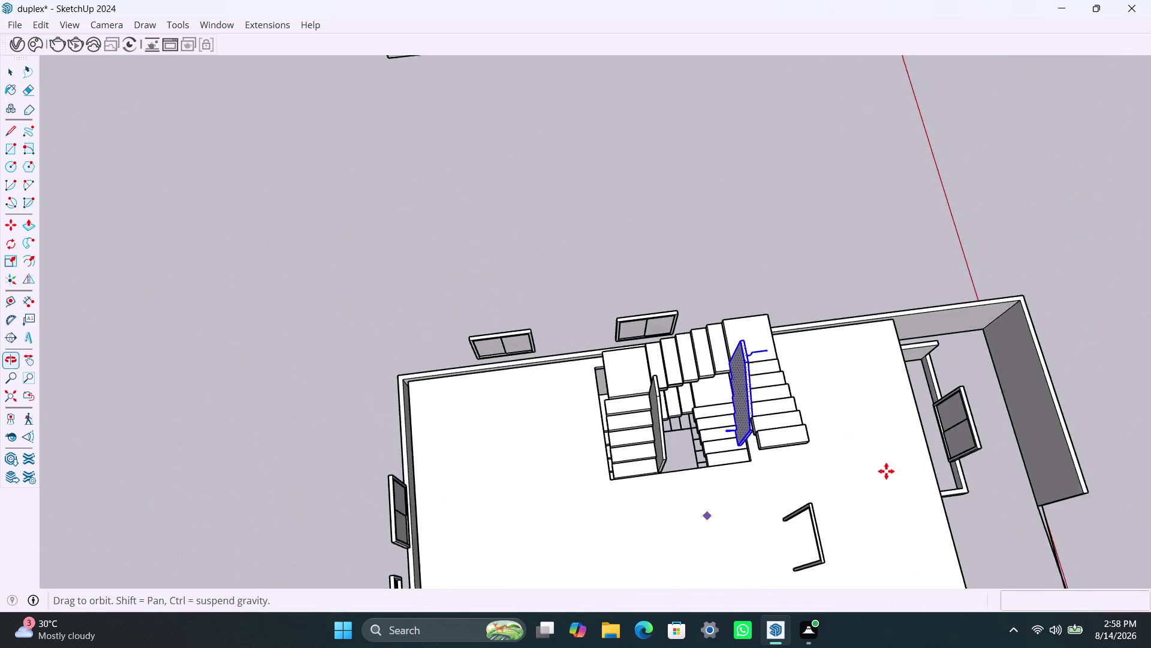
scroll(up, 3)
middle_drag(711, 457, 955, 425)
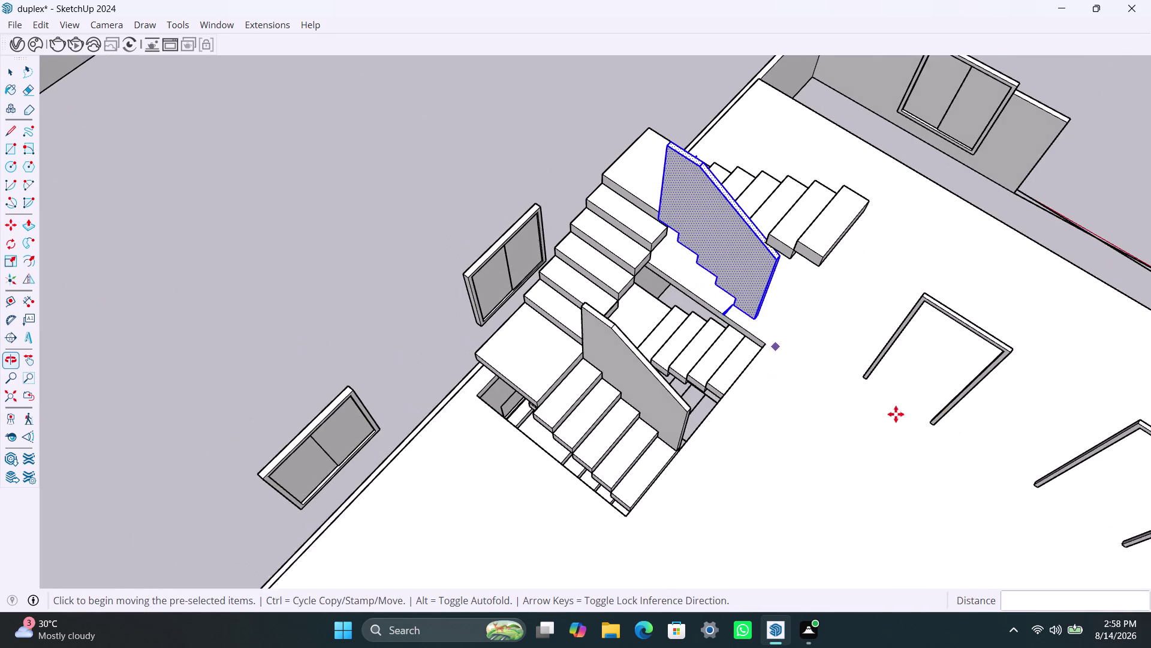
scroll(up, 3)
key(space)
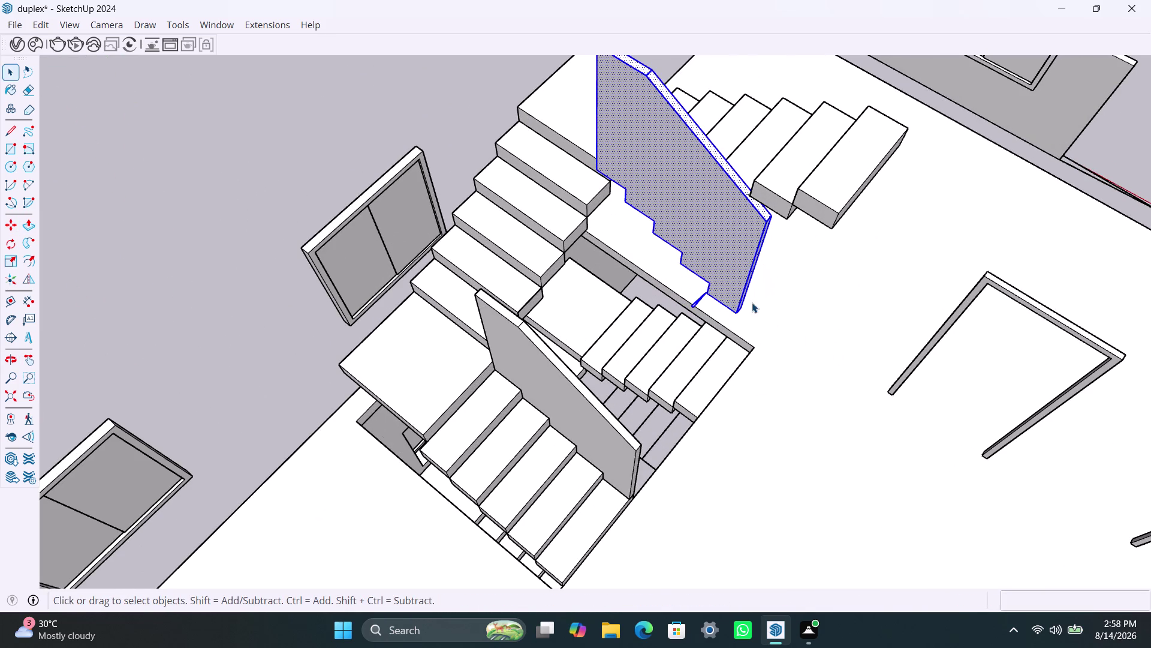
key(m)
click(735, 317)
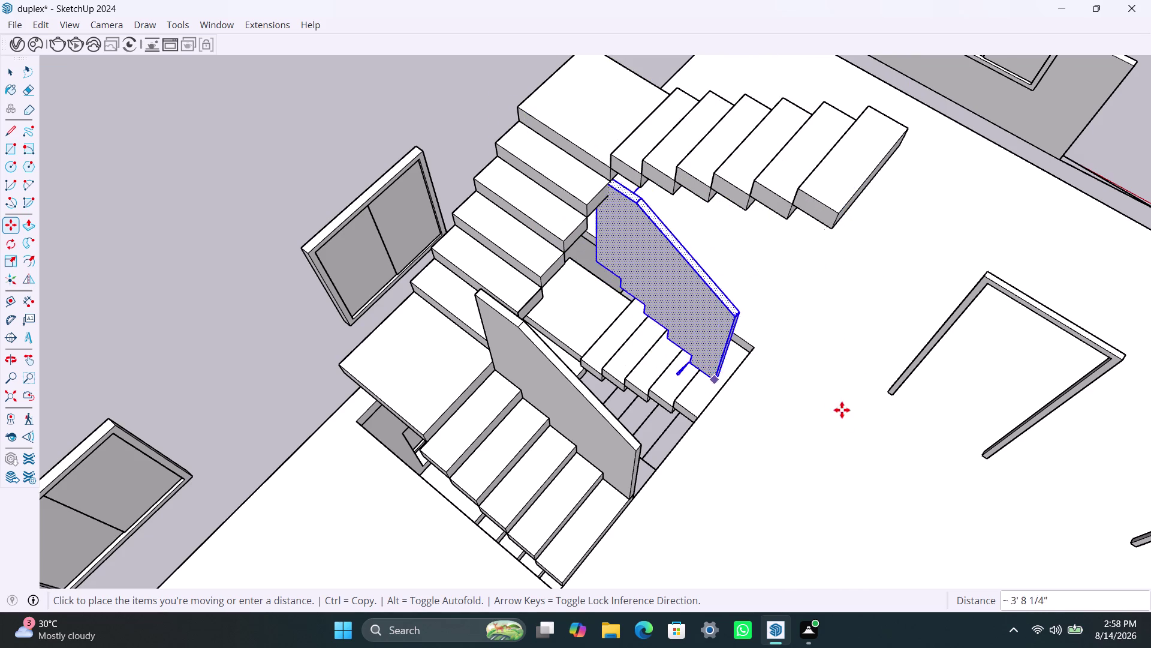
click(841, 439)
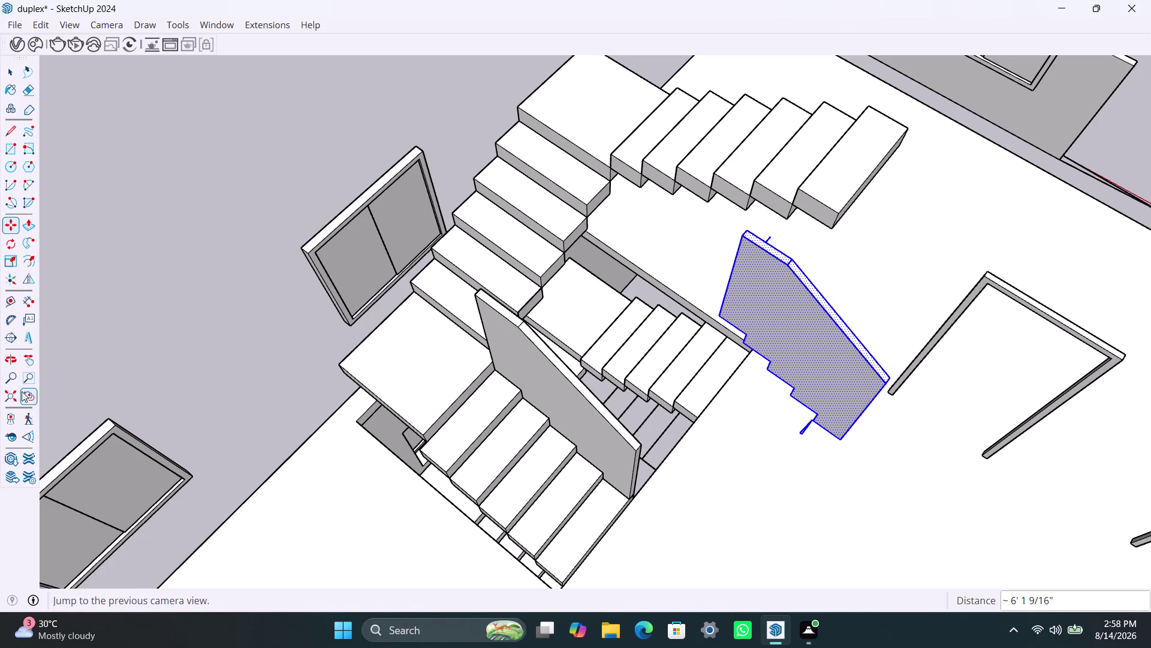
Rotate the panel copy 90 degrees about its base to face the stairs.
click(14, 245)
click(844, 442)
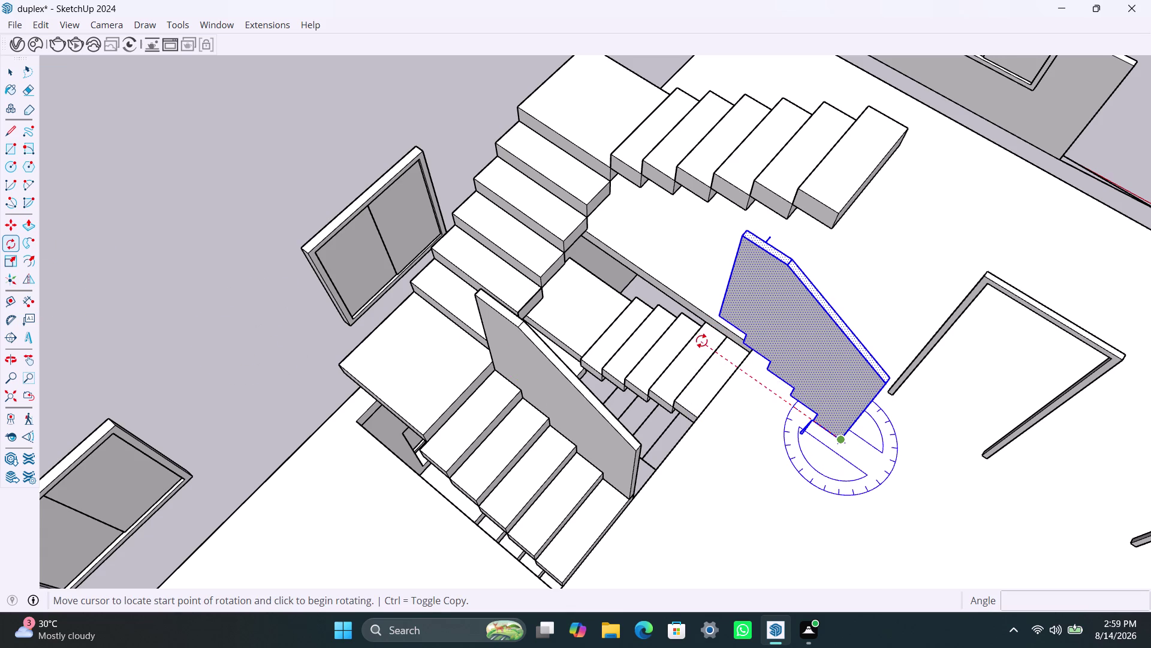
click(722, 312)
drag(723, 311, 728, 437)
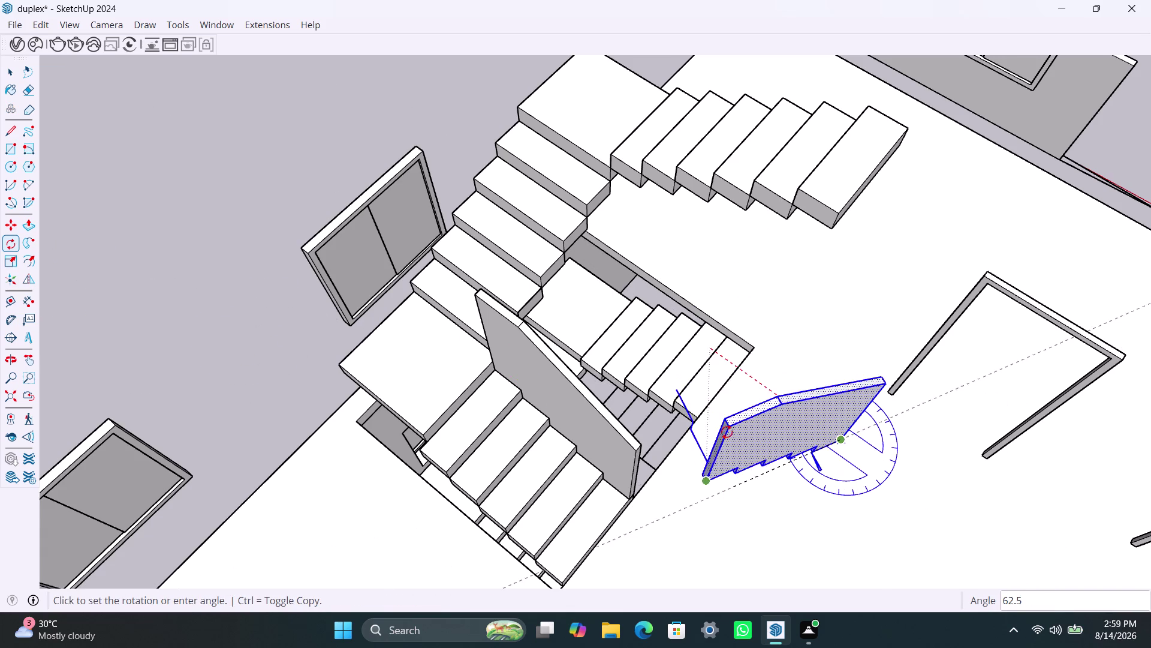
drag(728, 437, 840, 265)
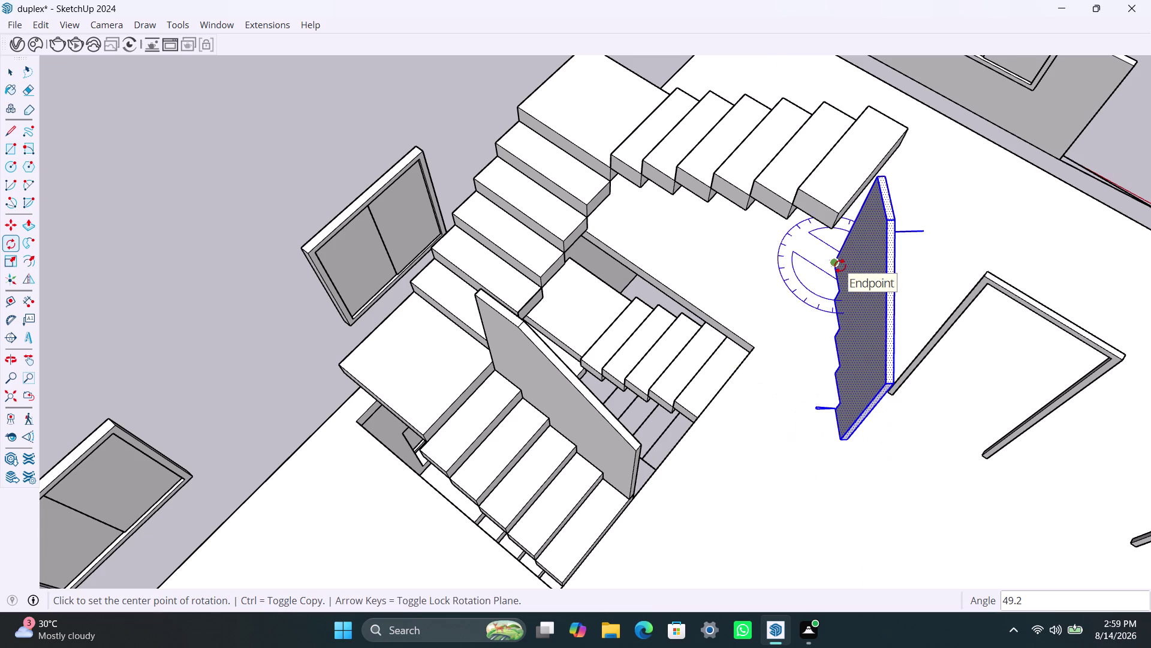
text(90)
key(Return)
key(space)
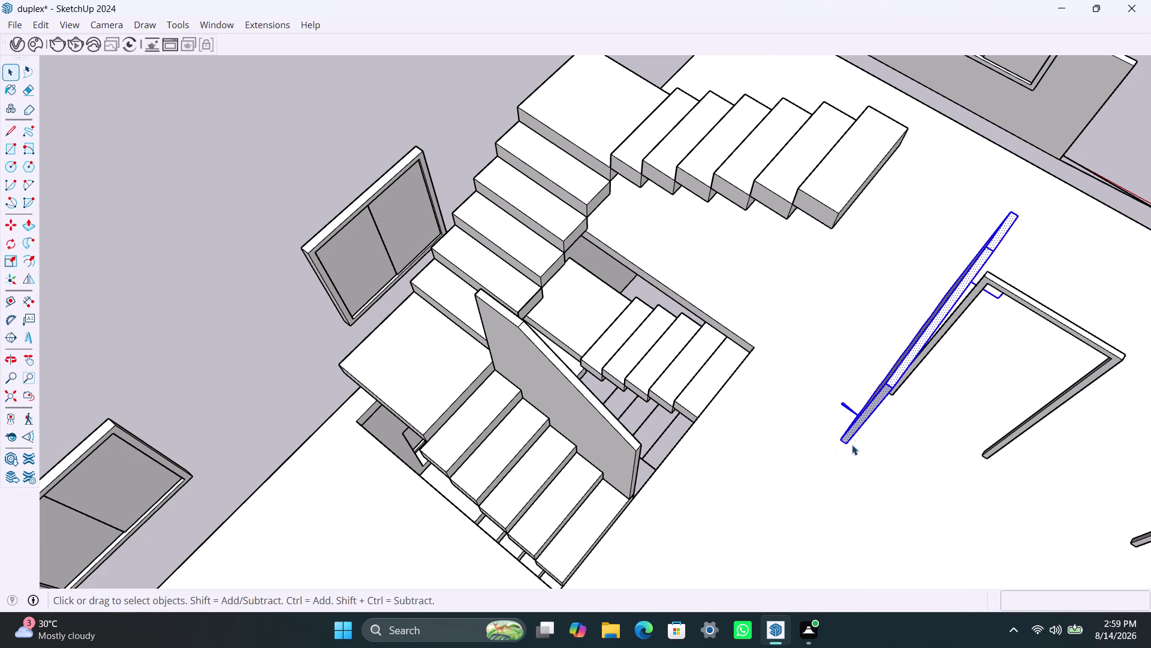
Select the whole rotated panel together with its edges.
scroll(down, 3)
middle_drag(788, 477, 953, 522)
scroll(up, 3)
scroll(up, 3)
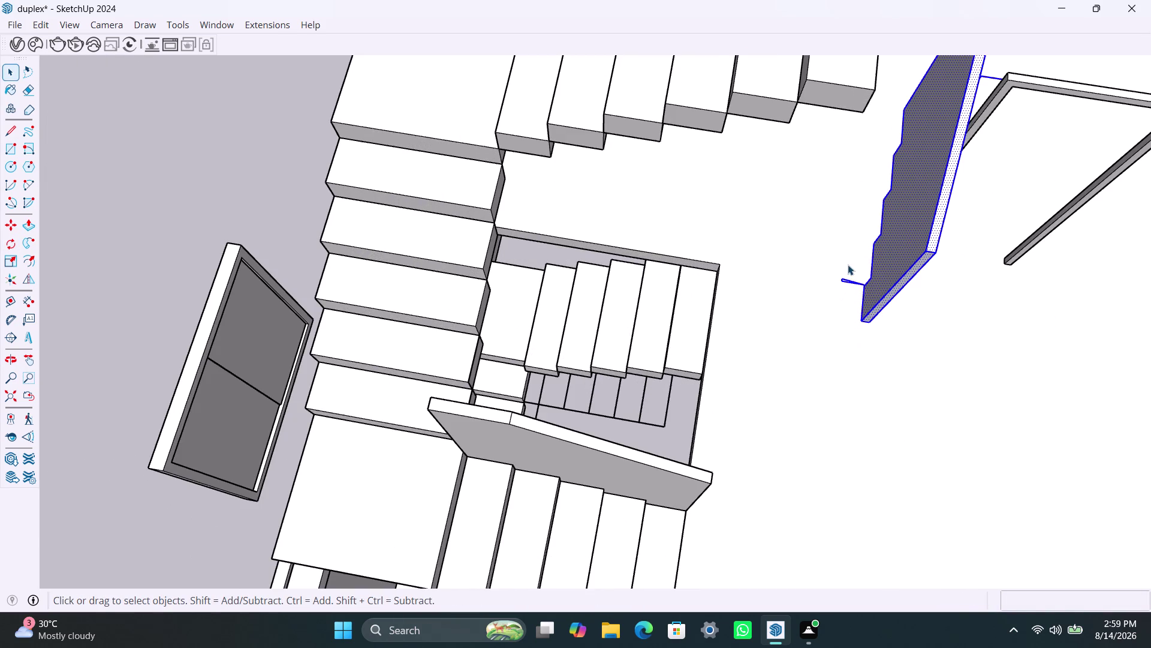
click(850, 279)
click(878, 311)
triple_click(874, 308)
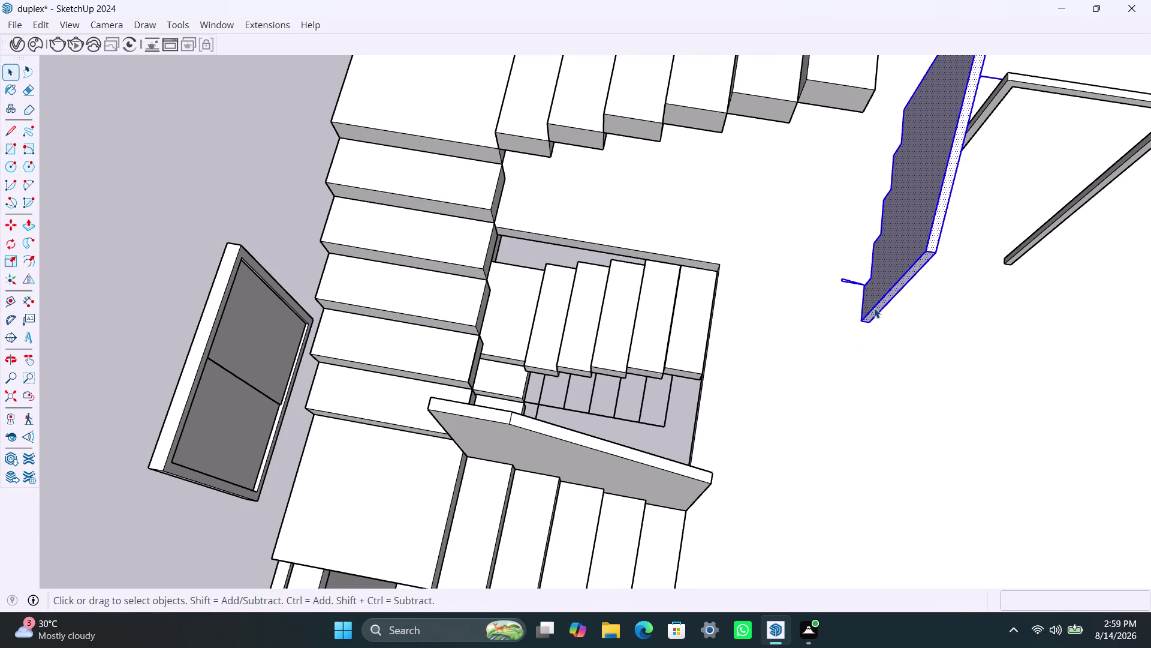
Move the rotated panel by its bottom corner against the landing cheek.
key(m)
click(875, 307)
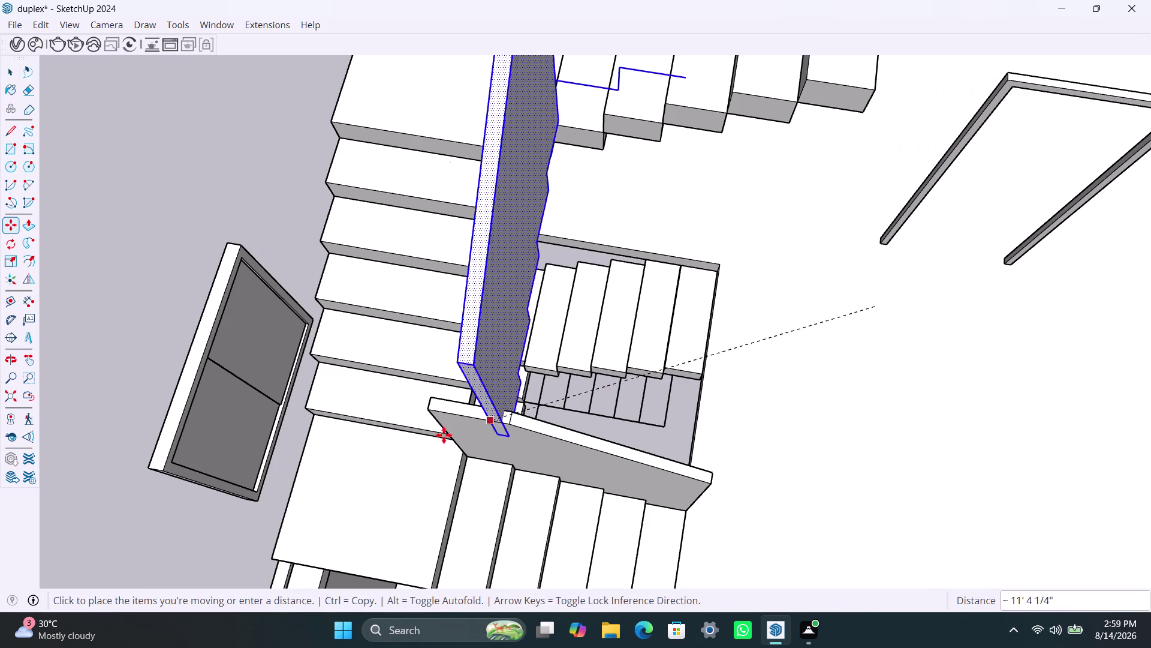
scroll(down, 3)
middle_drag(443, 404, 534, 419)
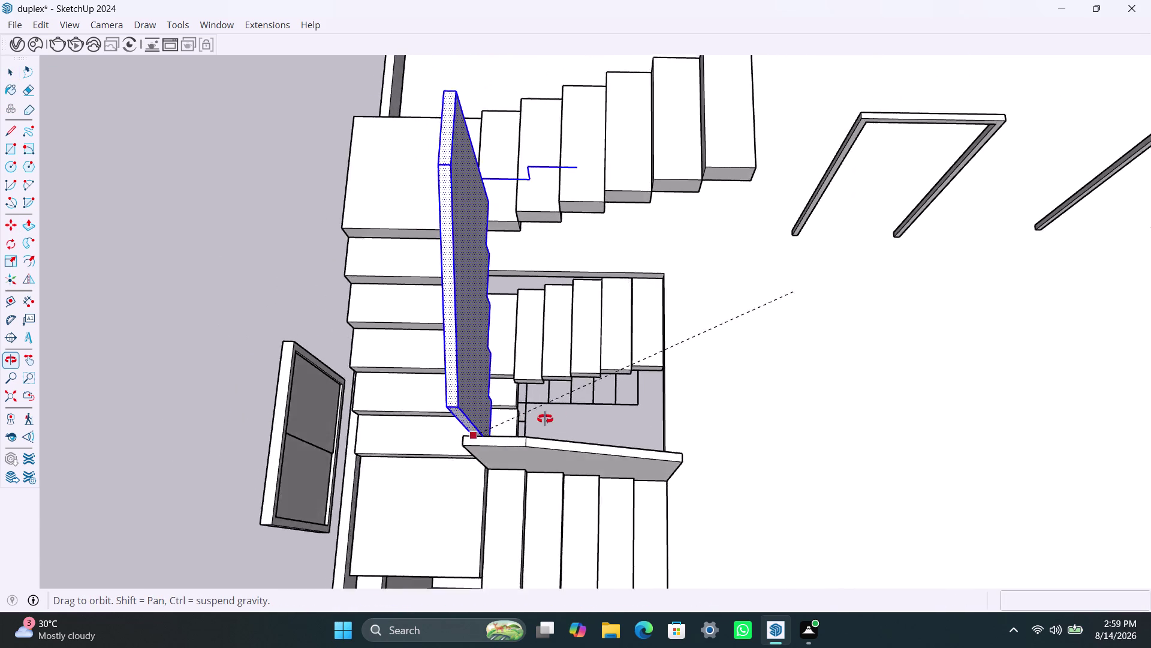
middle_drag(534, 419, 766, 366)
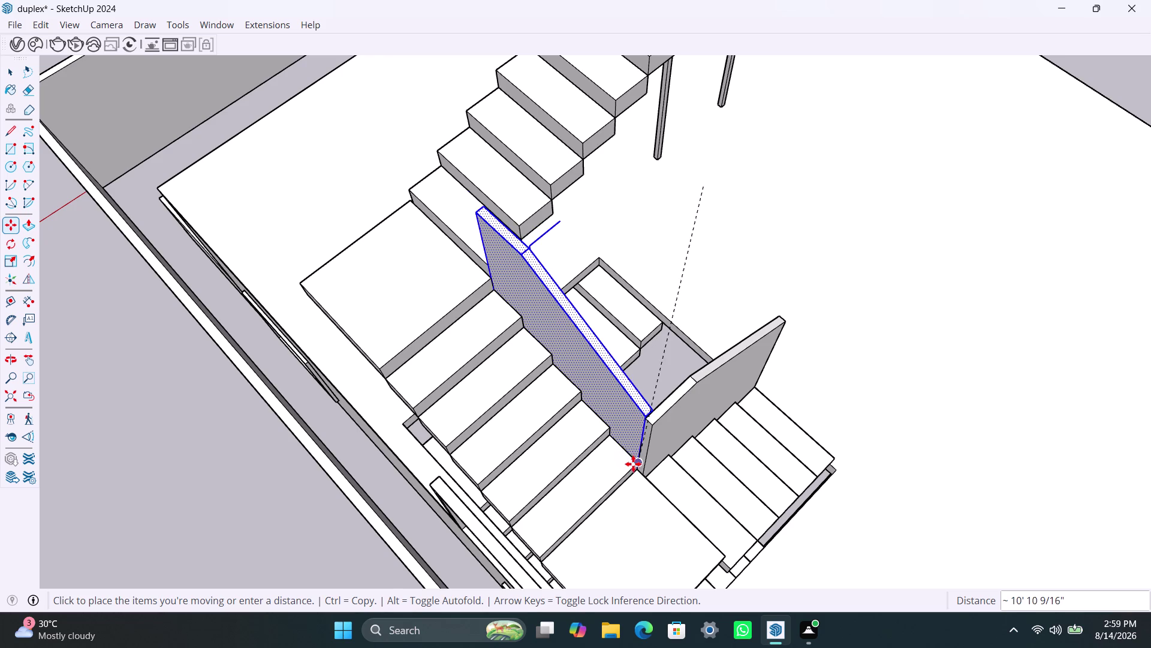
scroll(up, 3)
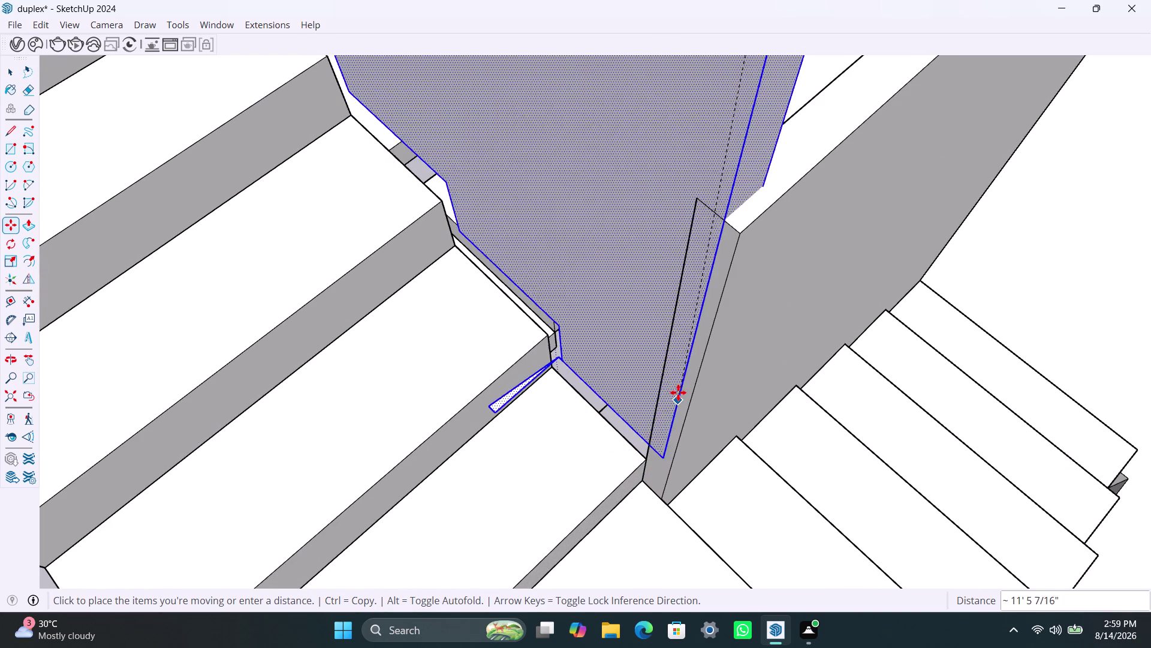
click(656, 362)
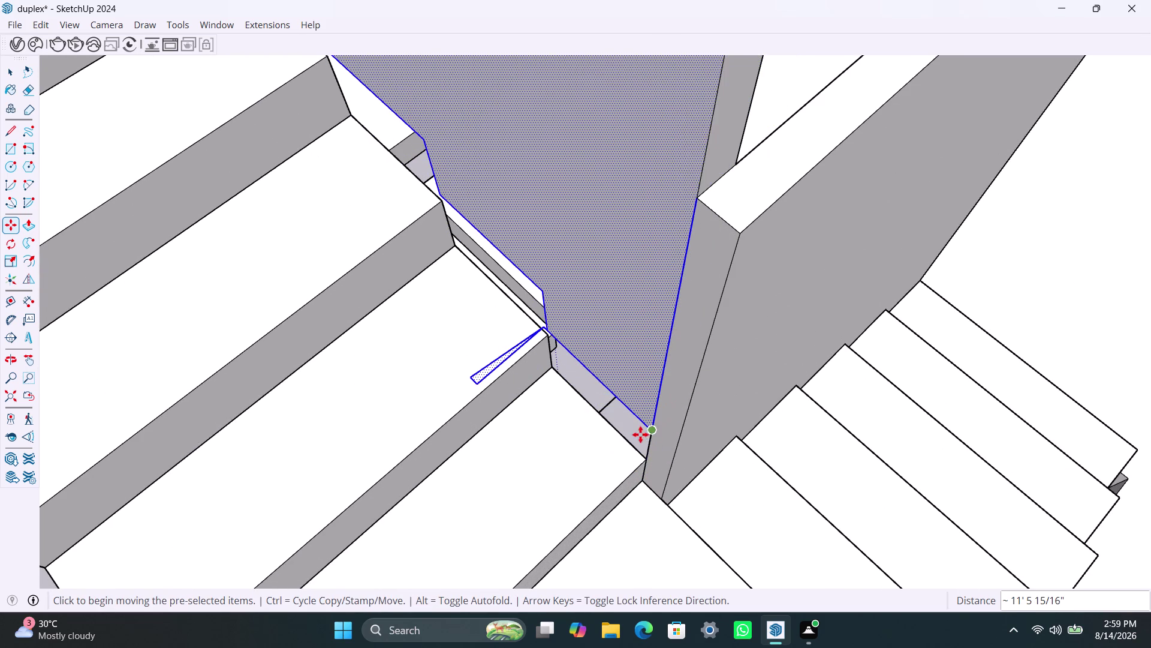
click(650, 429)
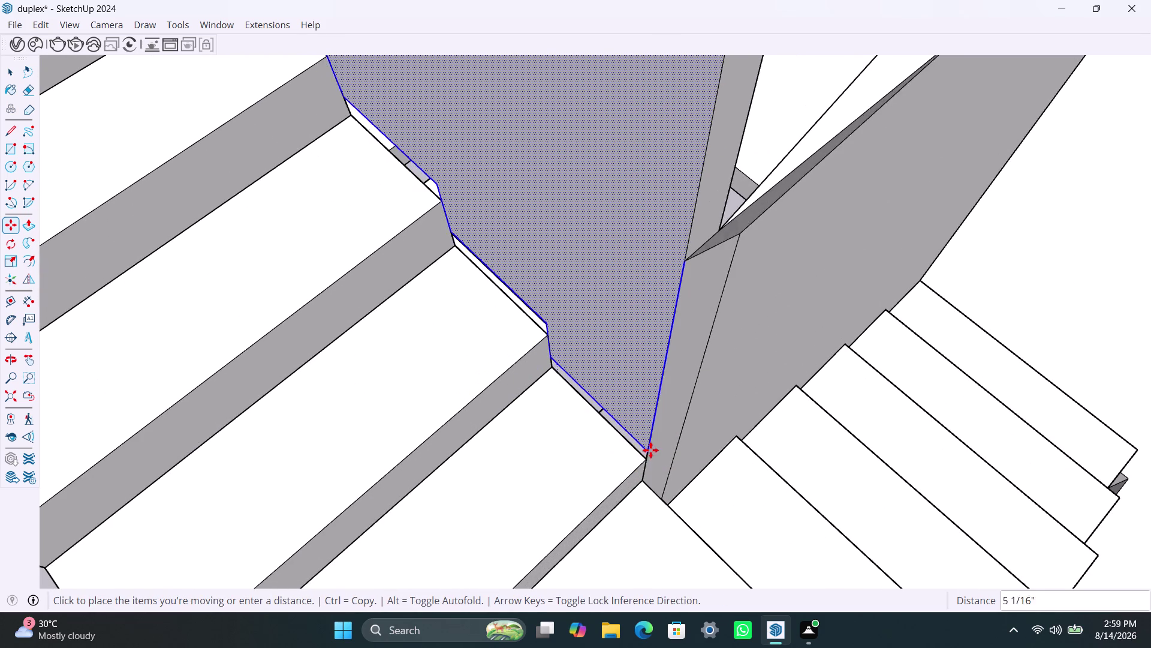
key(Escape)
Snap the panel's lower corner onto the cheek edge, then undo it.
scroll(up, 3)
middle_drag(593, 434, 647, 457)
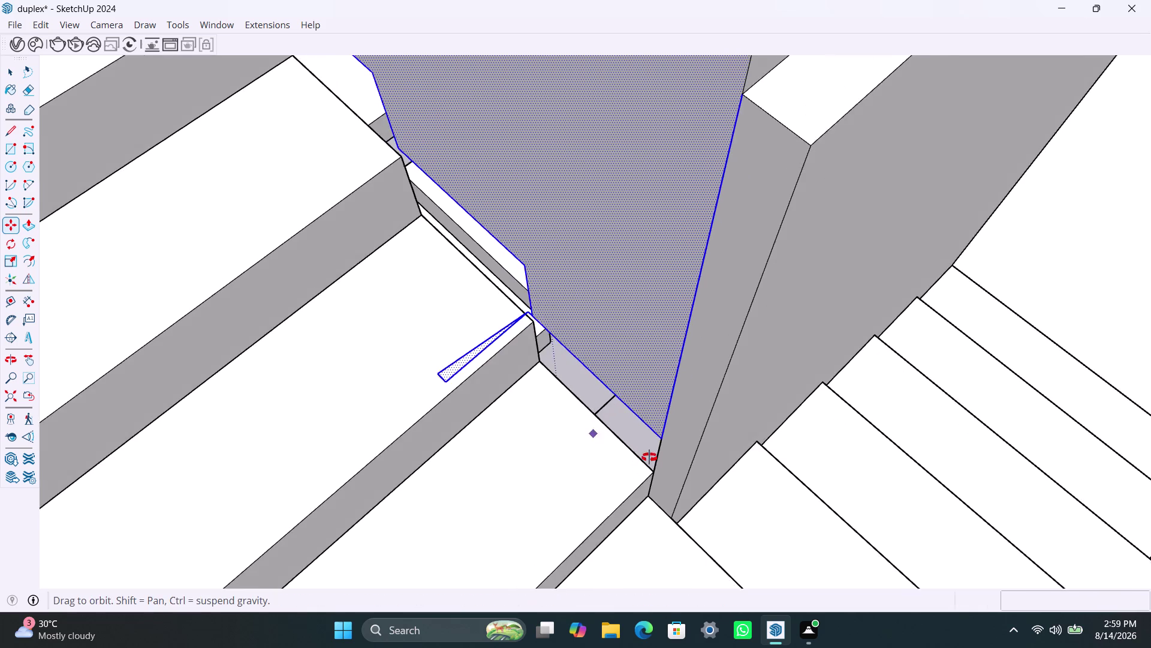
middle_drag(648, 457, 723, 474)
click(747, 431)
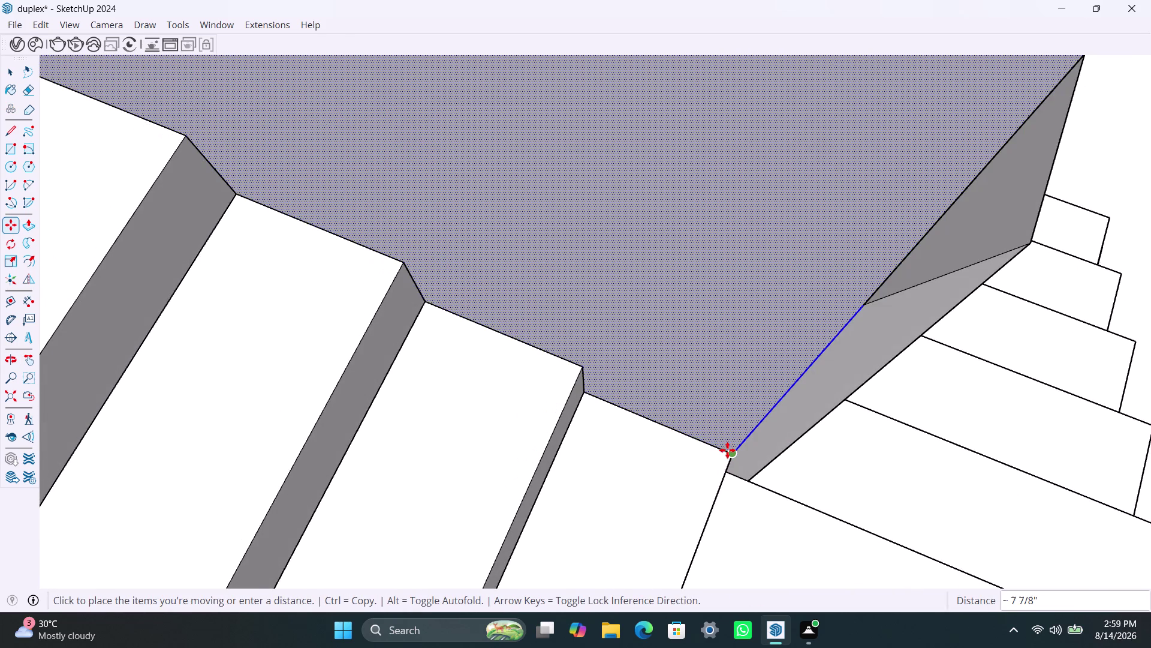
click(727, 450)
key(space)
scroll(down, 3)
middle_drag(752, 498, 744, 502)
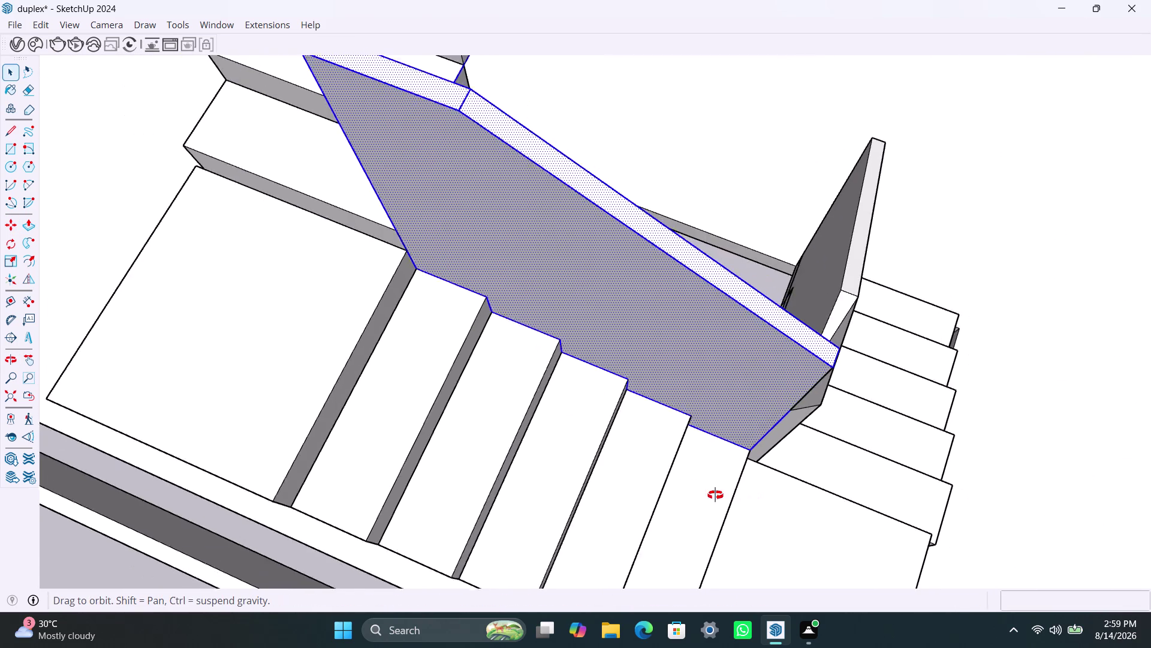
middle_drag(745, 502, 413, 448)
key(ctrl+z)
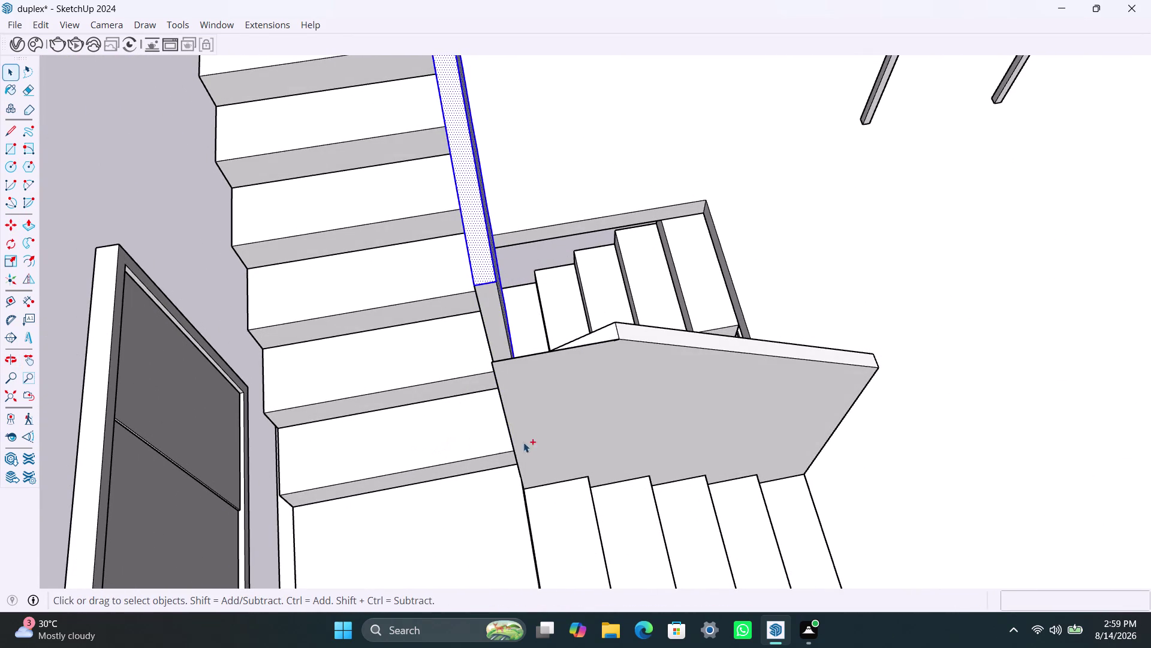
Try selecting the landing cheek and moving the thin railing panel, then cancel.
triple_click(487, 318)
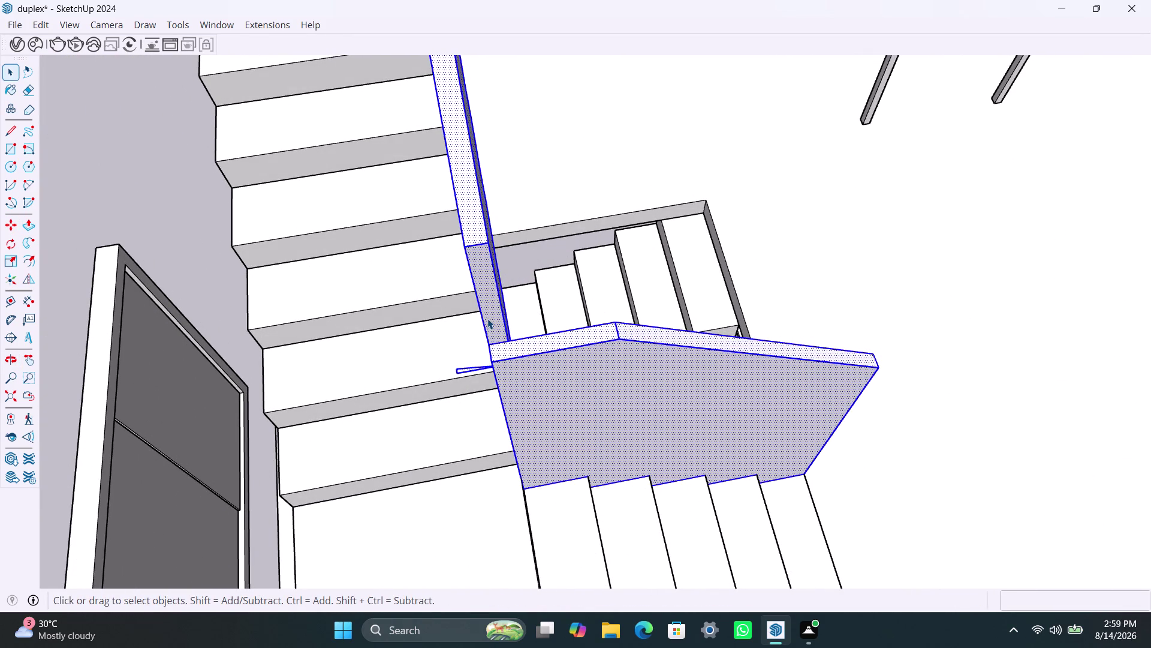
click(488, 318)
triple_click(493, 313)
key(ctrl+z)
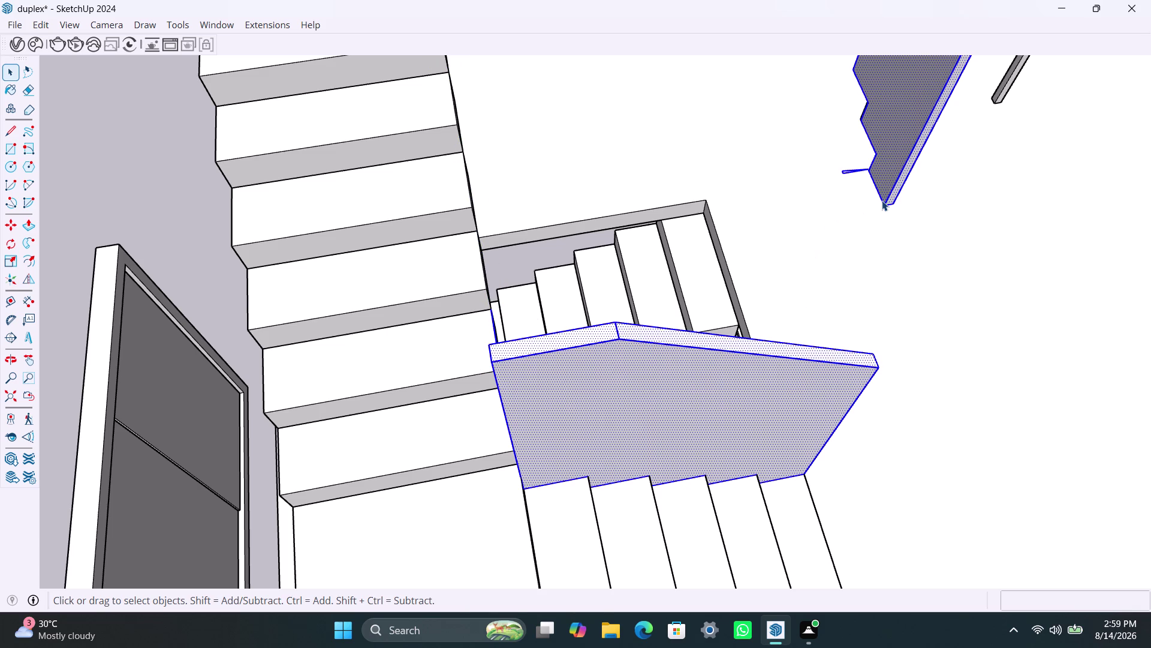
key(m)
click(884, 200)
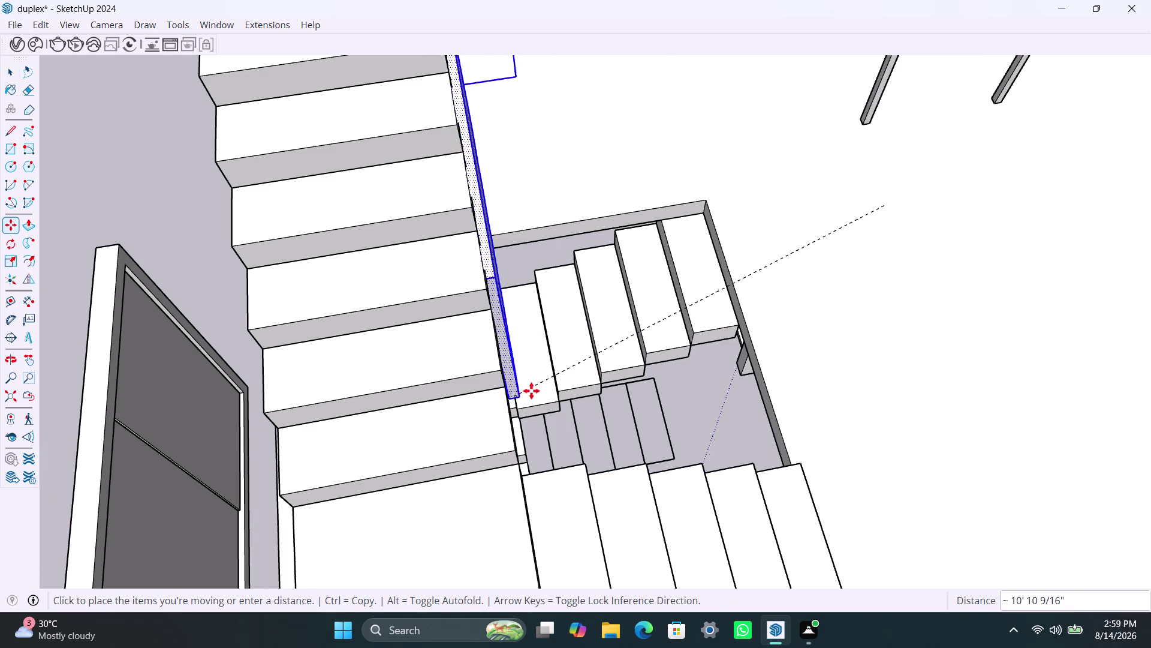
key(Escape)
key(space)
Move the stepped cheek panel by its bottom corner against the stair flight.
click(884, 242)
double_click(882, 206)
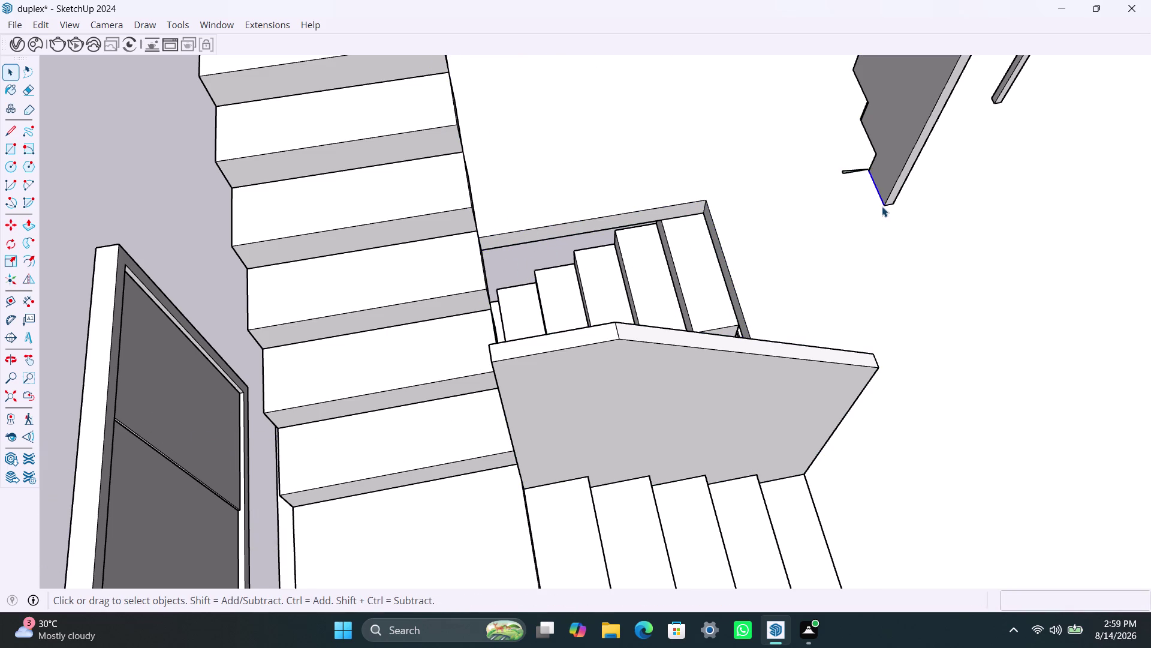
triple_click(884, 200)
key(m)
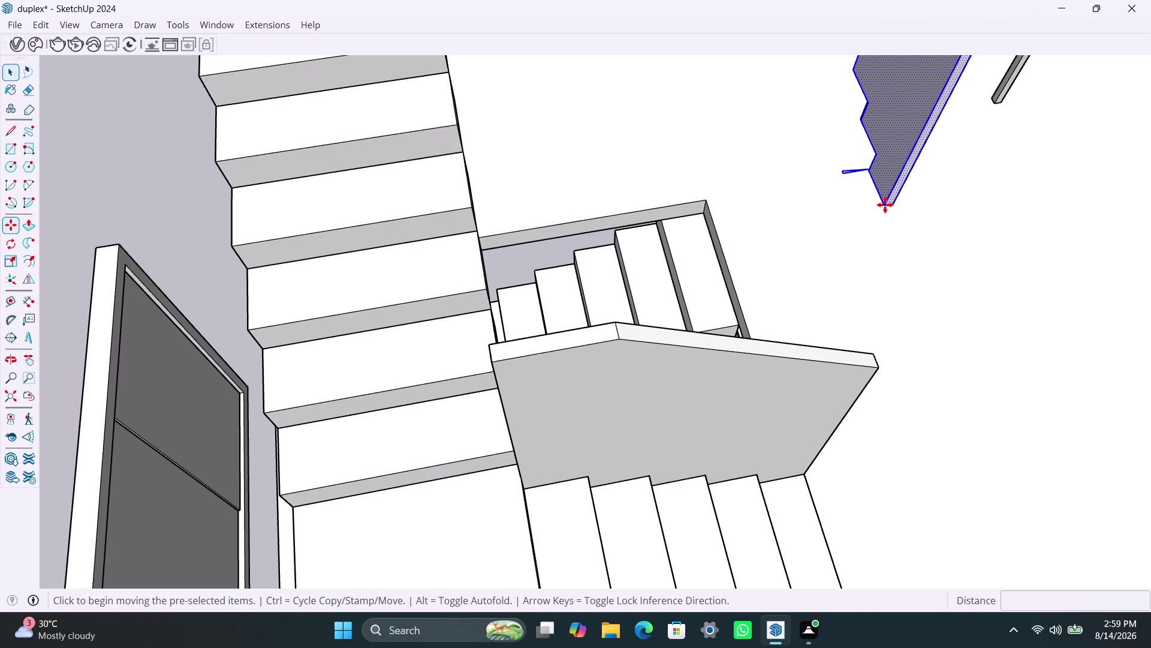
click(885, 205)
scroll(down, 3)
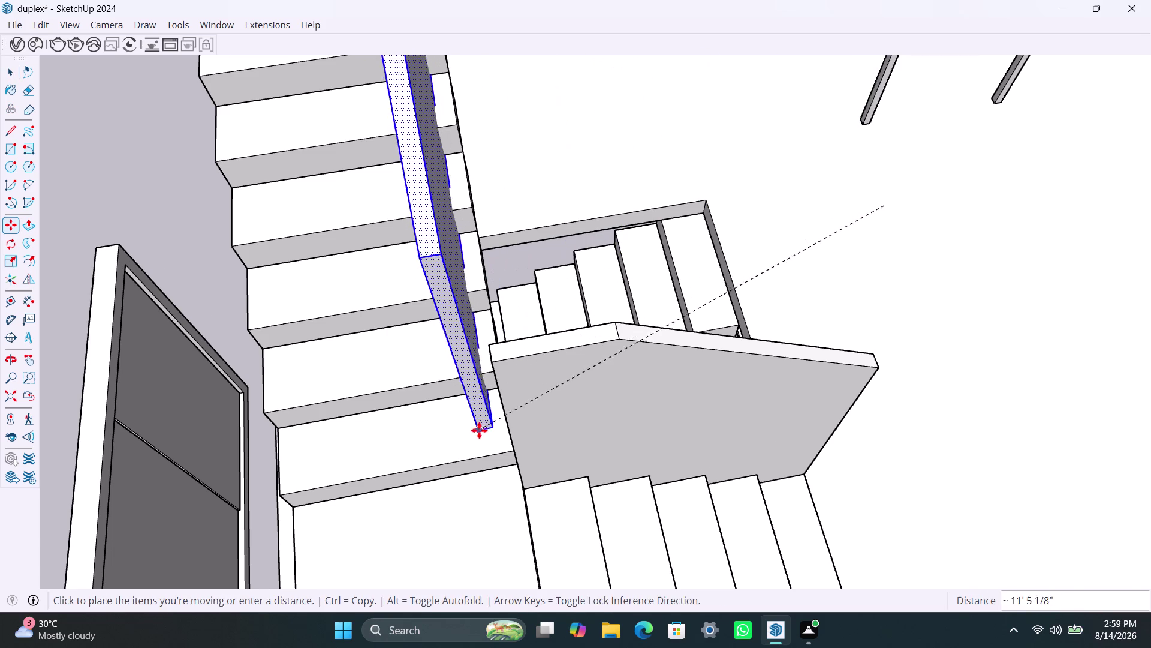
middle_drag(482, 433, 663, 421)
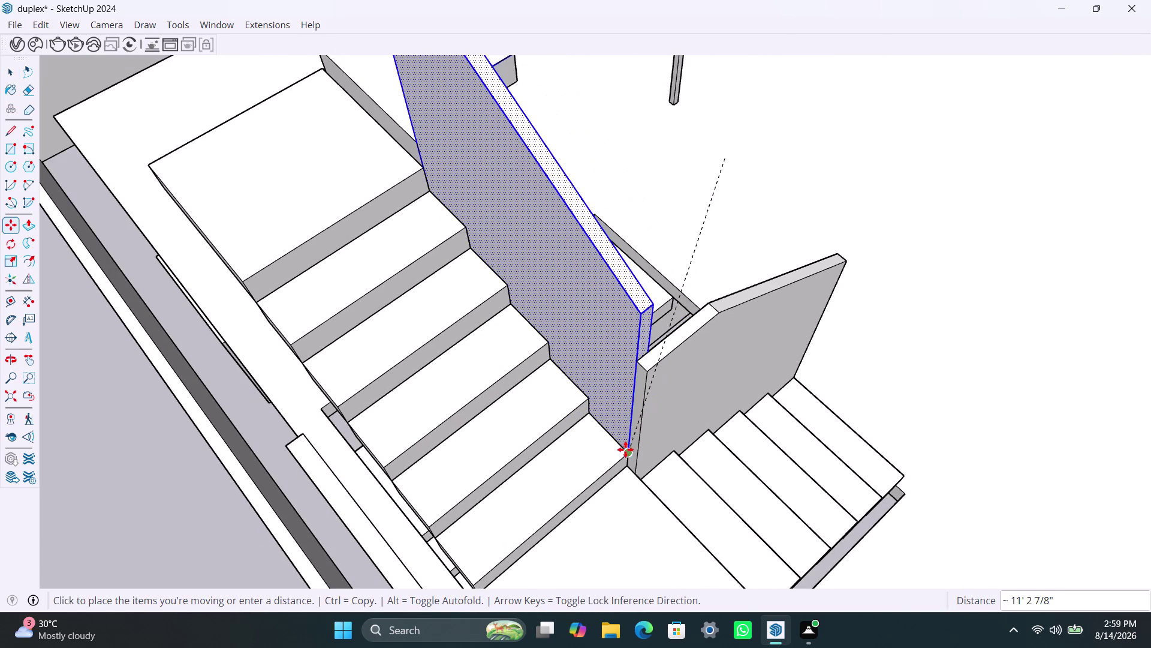
click(625, 450)
key(space)
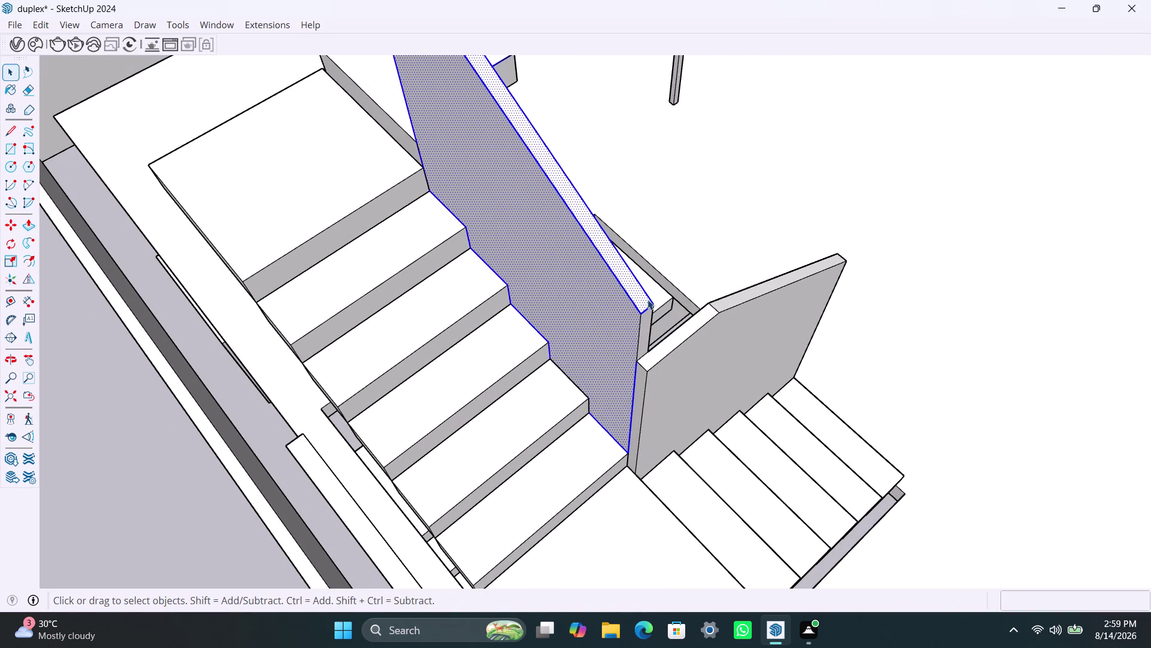
Start Push/Pull on the cheek panel's face at the landing junction.
click(647, 301)
click(646, 301)
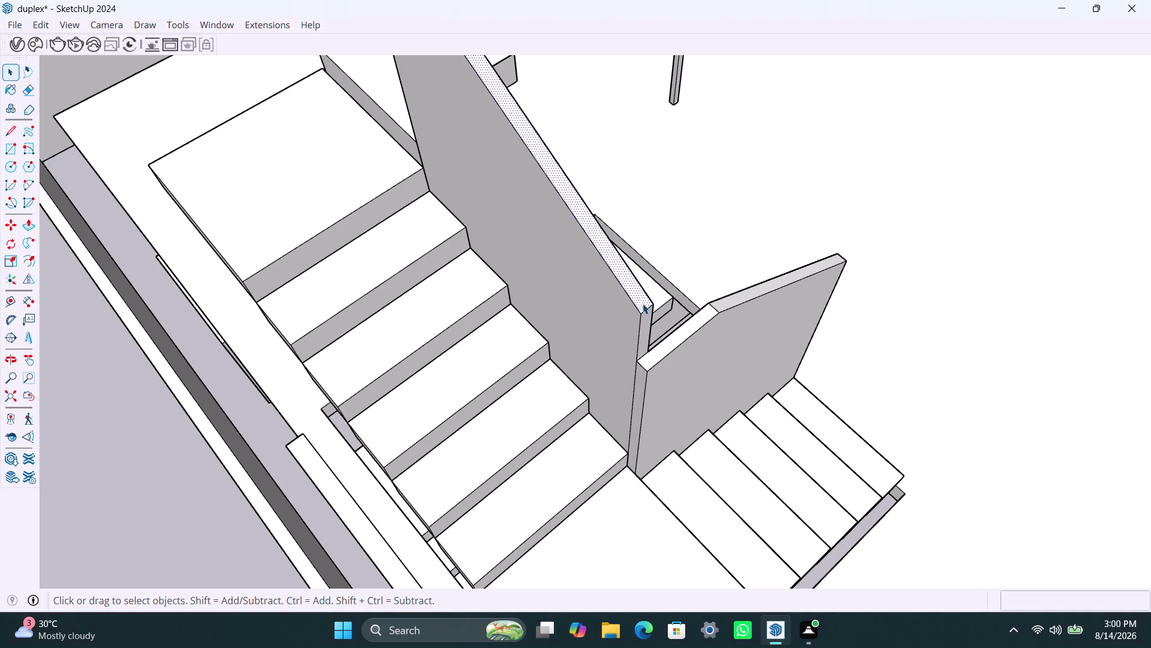
double_click(643, 304)
key(p)
click(643, 303)
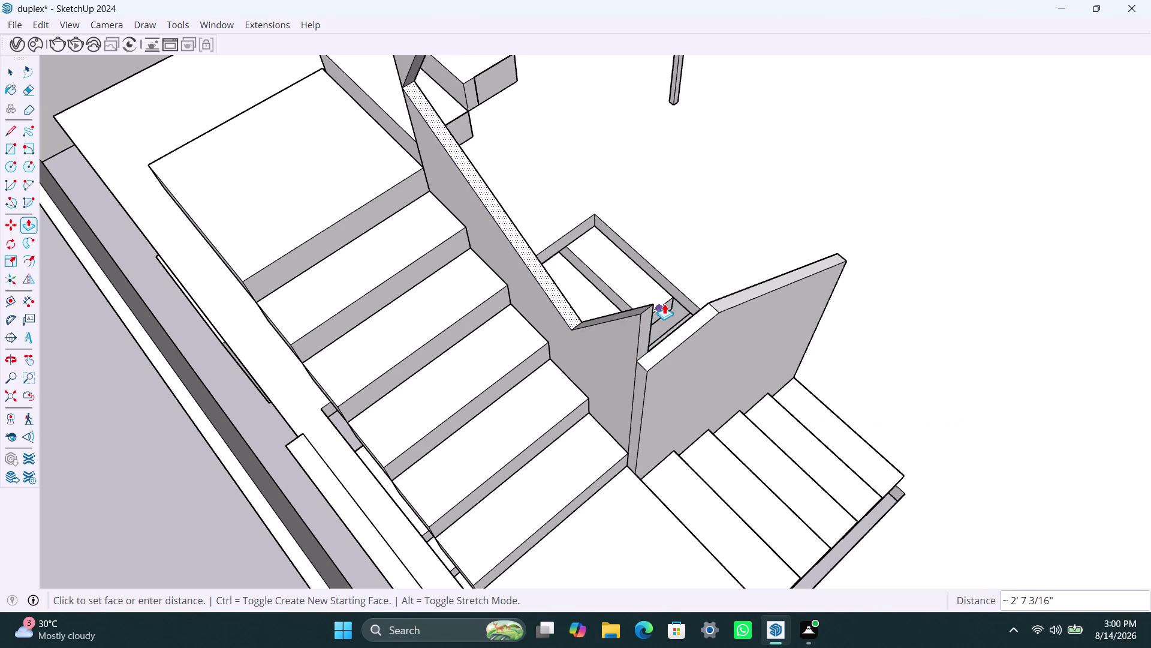
Finish the landing push and snap the cheek's top edge onto the post corner.
key(Escape)
key(space)
key(space)
key(space)
scroll(up, 3)
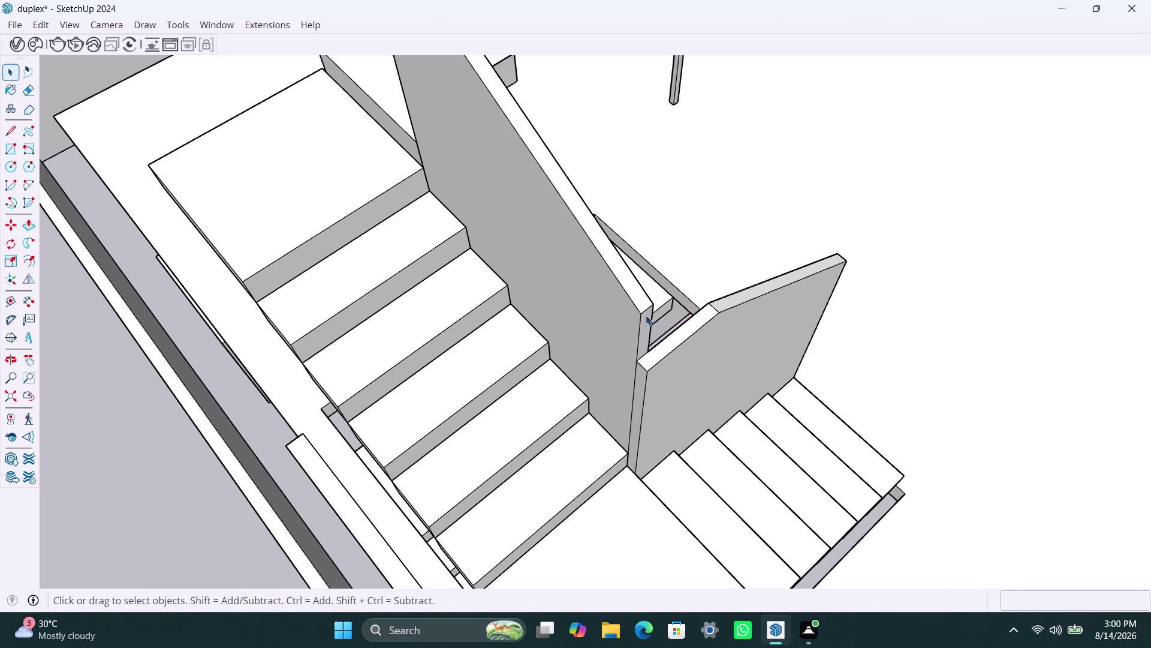
scroll(up, 3)
click(640, 308)
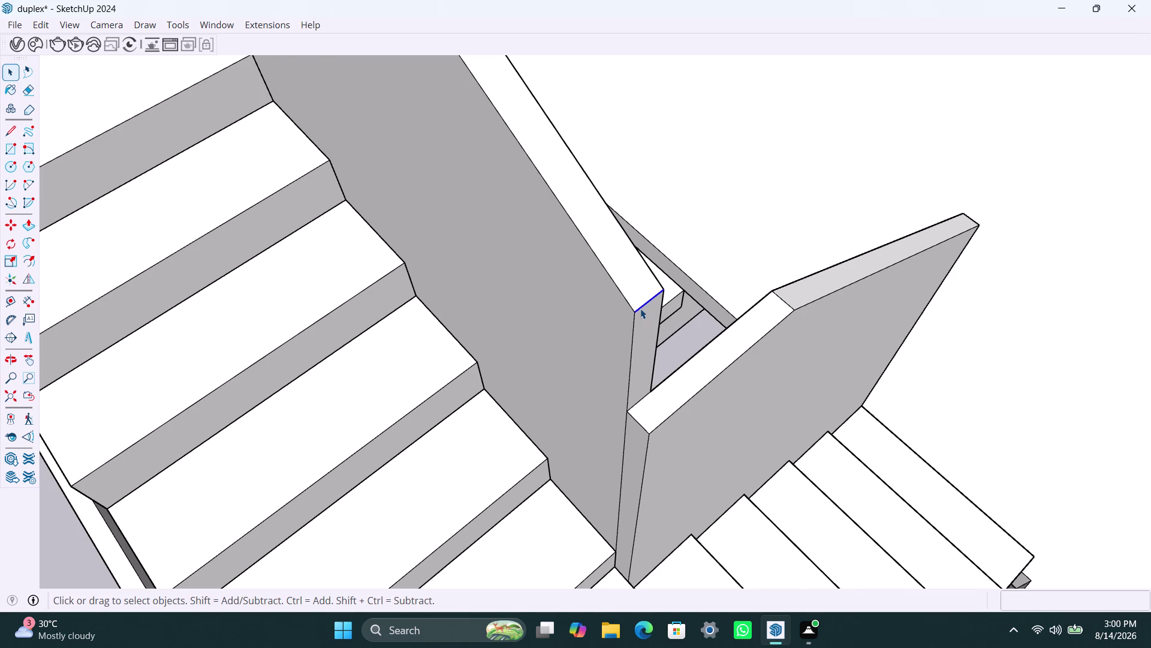
key(m)
click(635, 311)
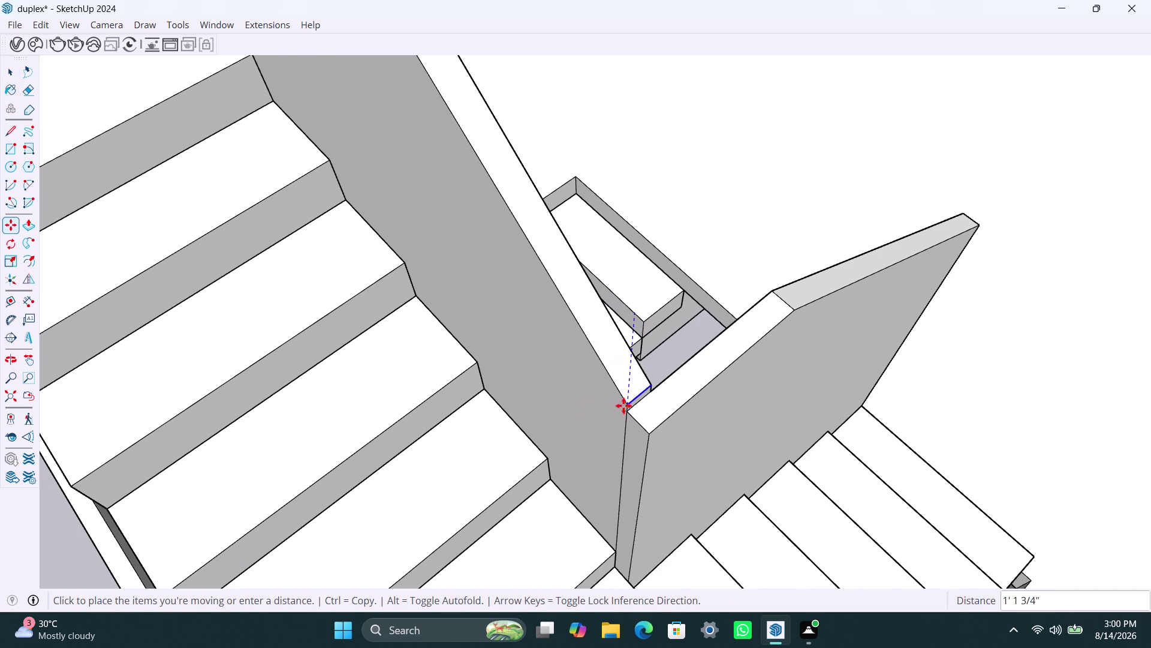
click(626, 408)
key(space)
Select the narrow board beside the lower flight, delete it, and undo the deletion.
scroll(down, 3)
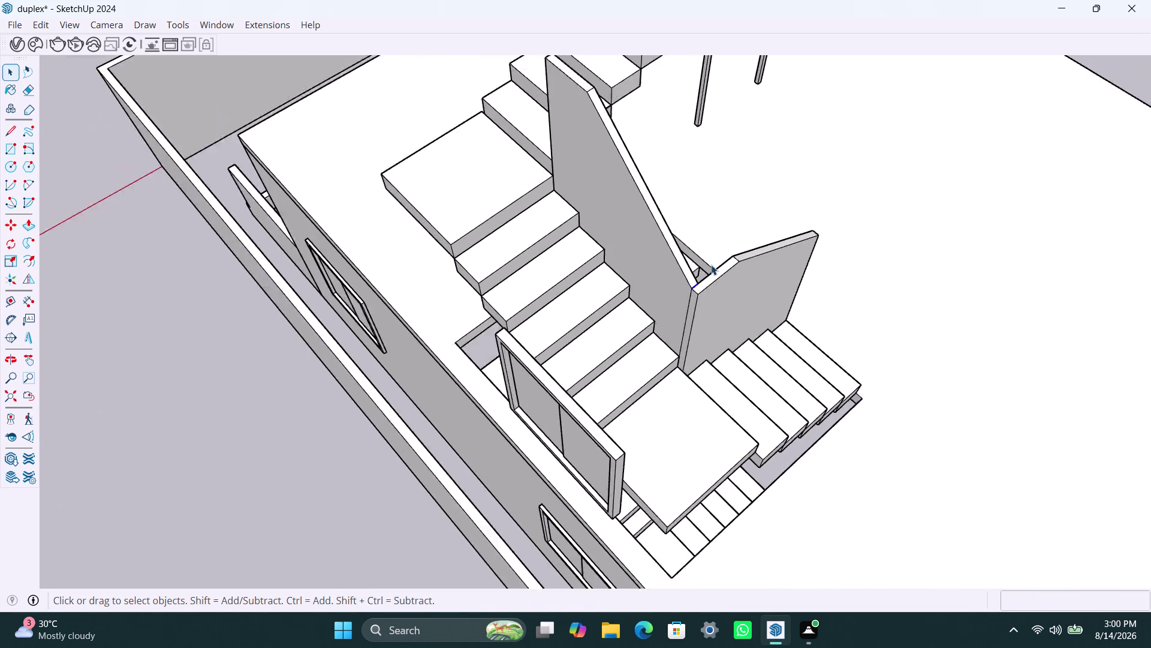
middle_drag(696, 314, 267, 352)
scroll(up, 3)
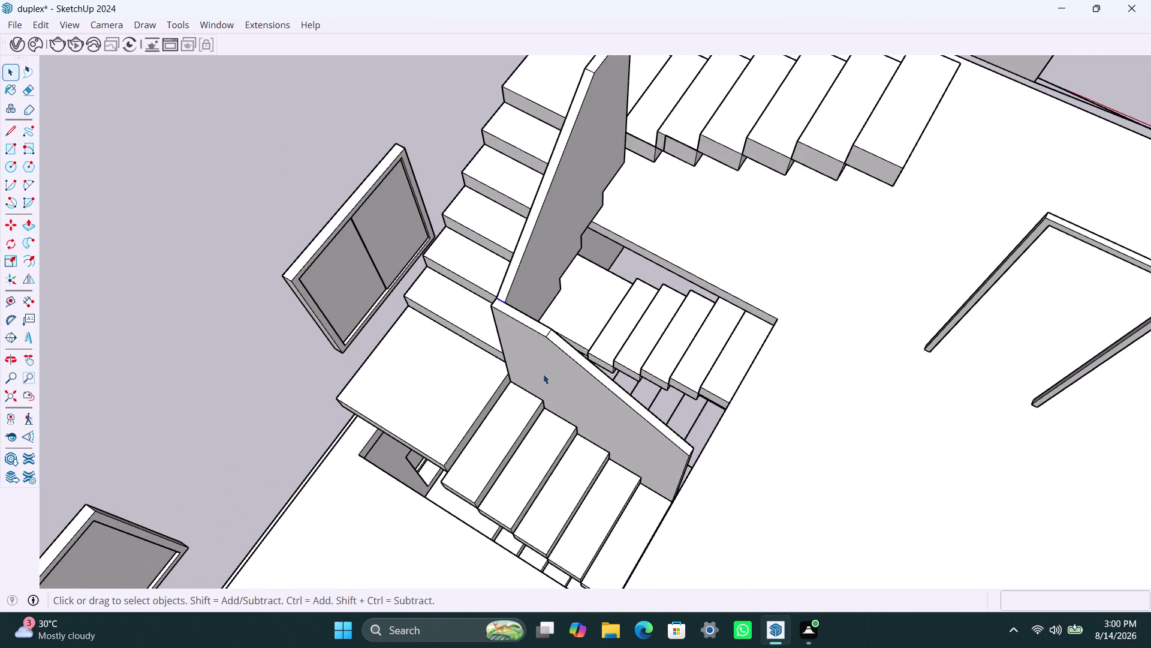
middle_drag(548, 378, 349, 389)
scroll(up, 3)
scroll(up, 3)
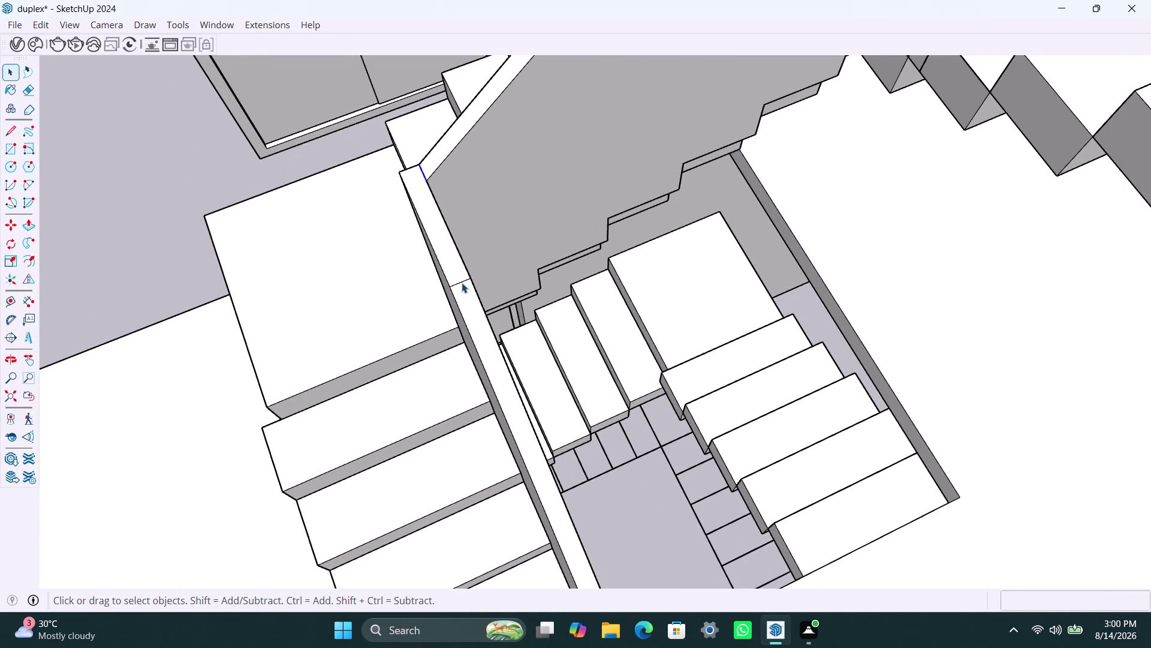
click(462, 283)
key(Delete)
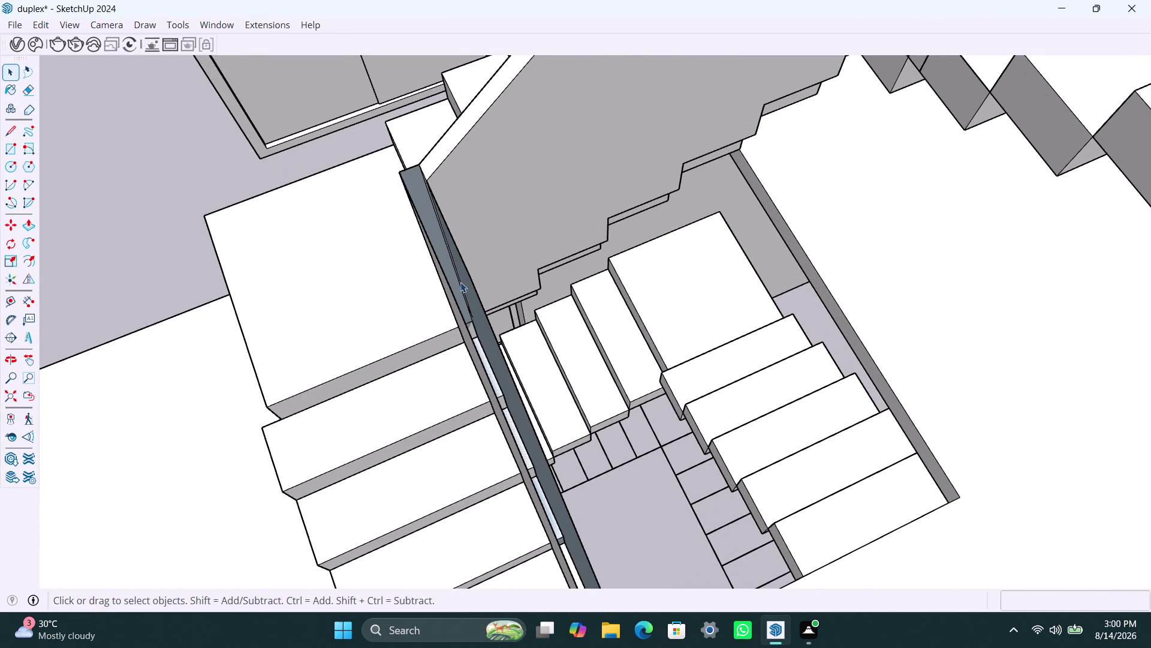
key(ctrl+z)
click(453, 272)
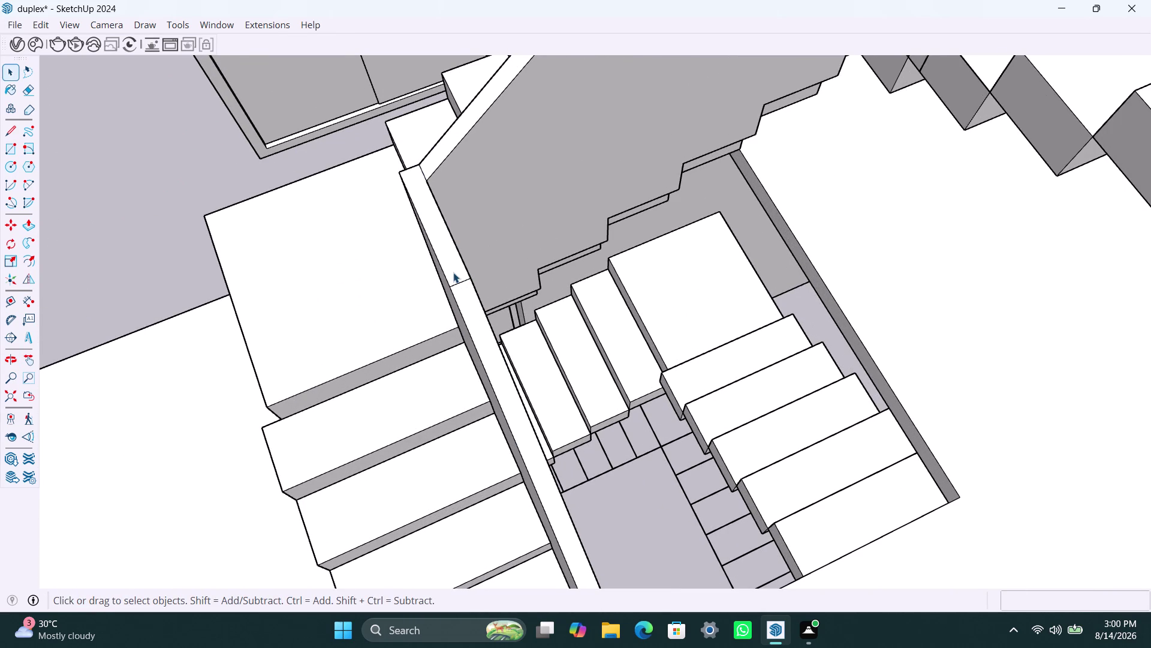
Pull the thin edge face beside the flight out about 2 5/16".
scroll(down, 3)
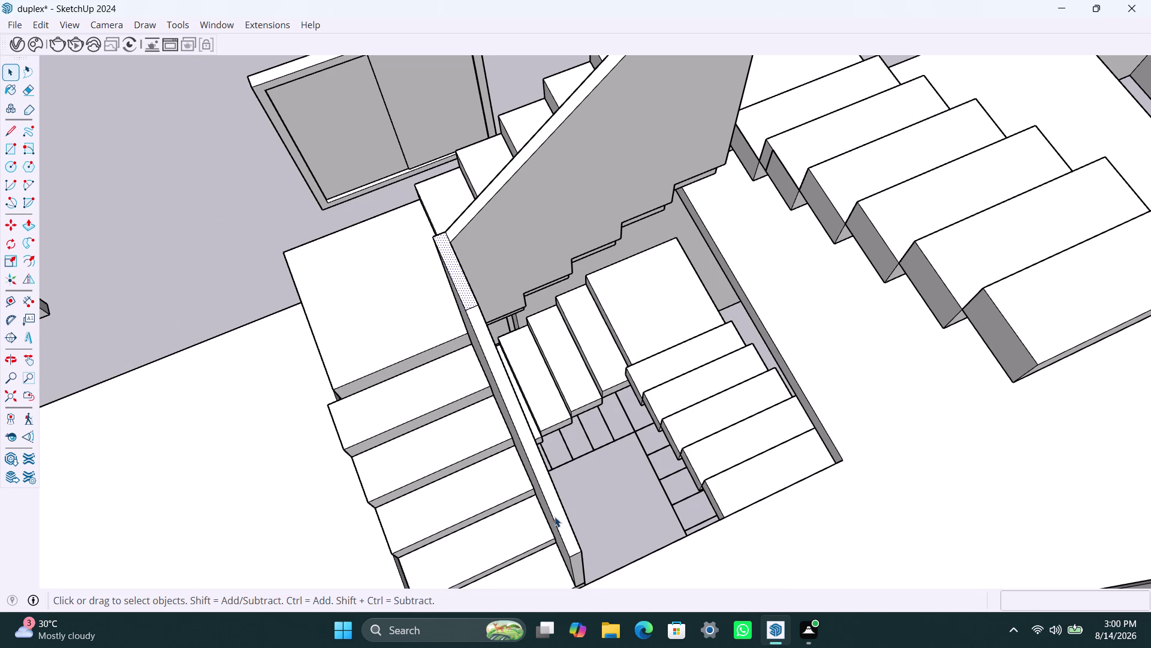
key(p)
click(458, 285)
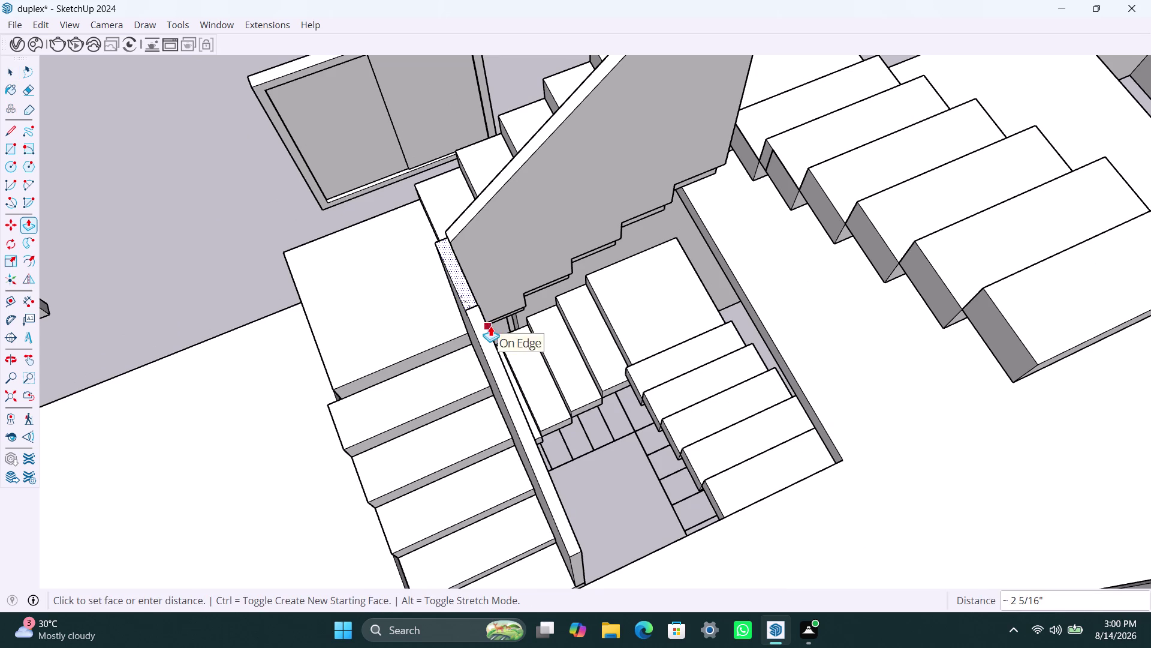
key(Escape)
scroll(down, 3)
middle_drag(351, 313, 351, 314)
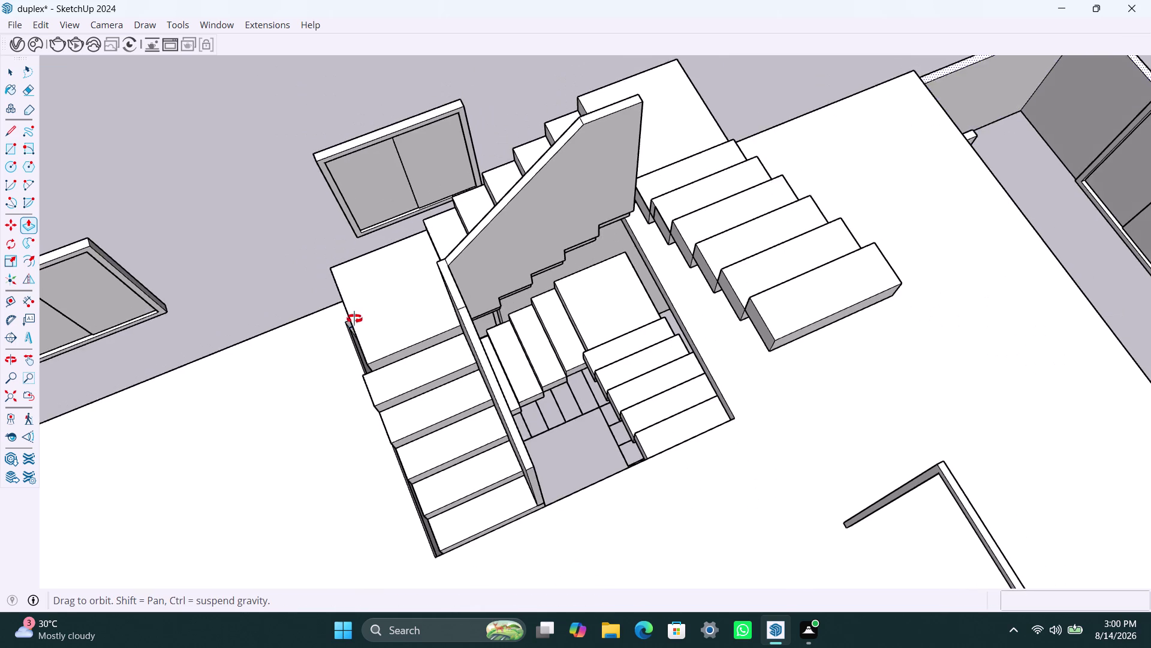
middle_drag(350, 313, 630, 290)
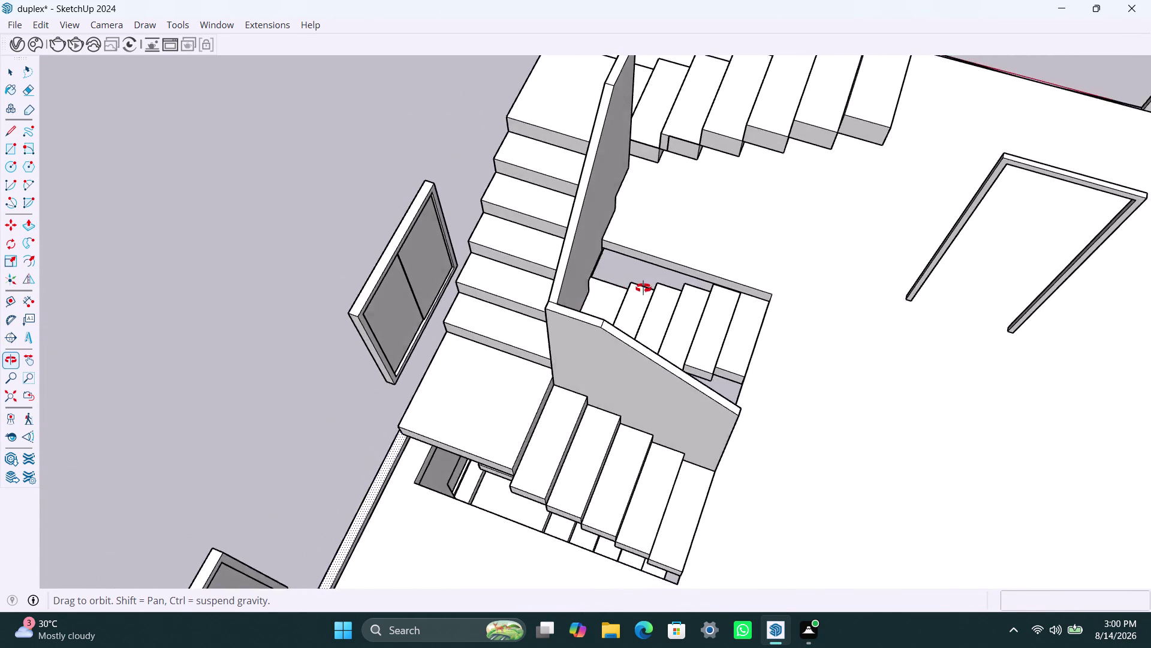
middle_drag(630, 290, 755, 297)
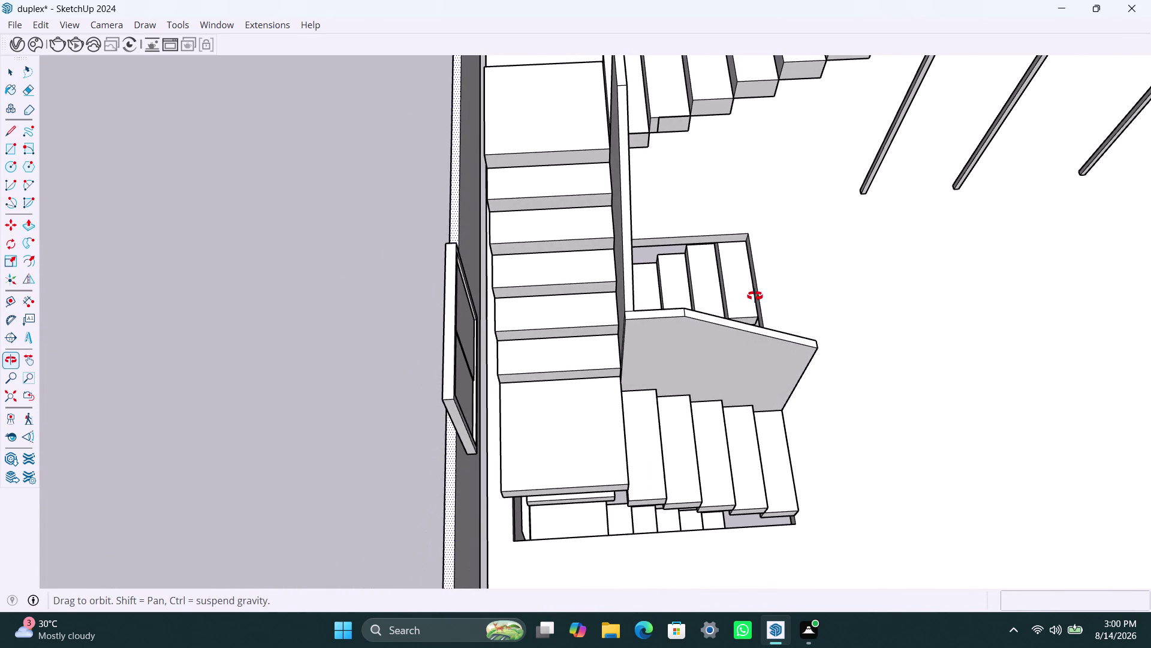
middle_drag(754, 296, 294, 266)
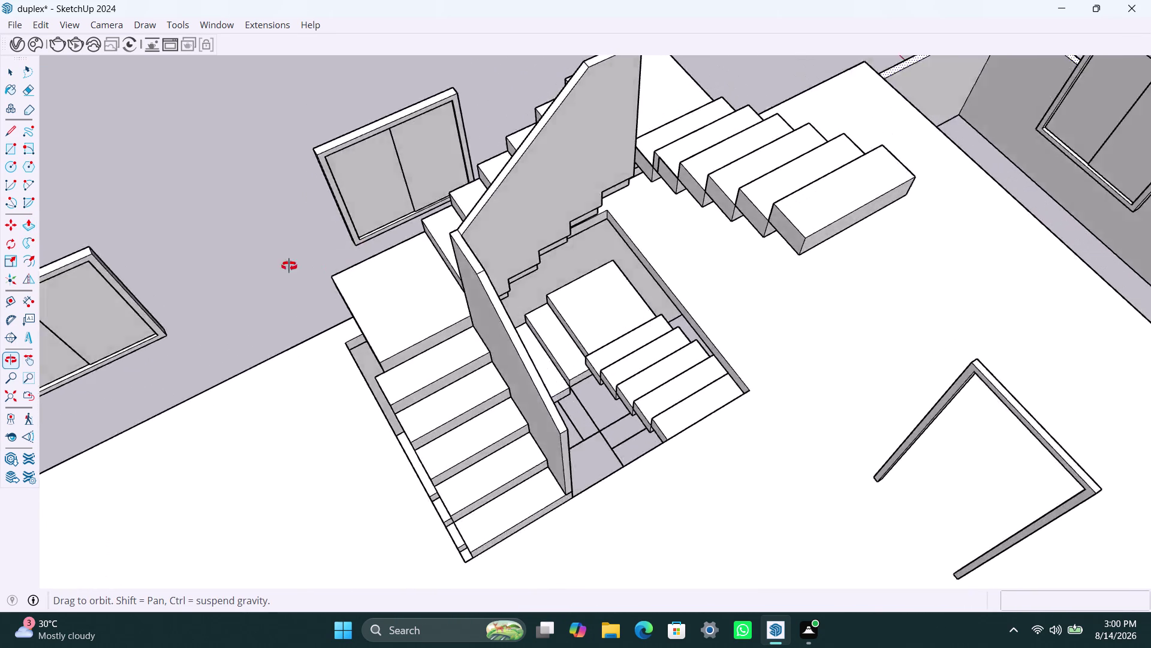
middle_drag(294, 266, 0, 238)
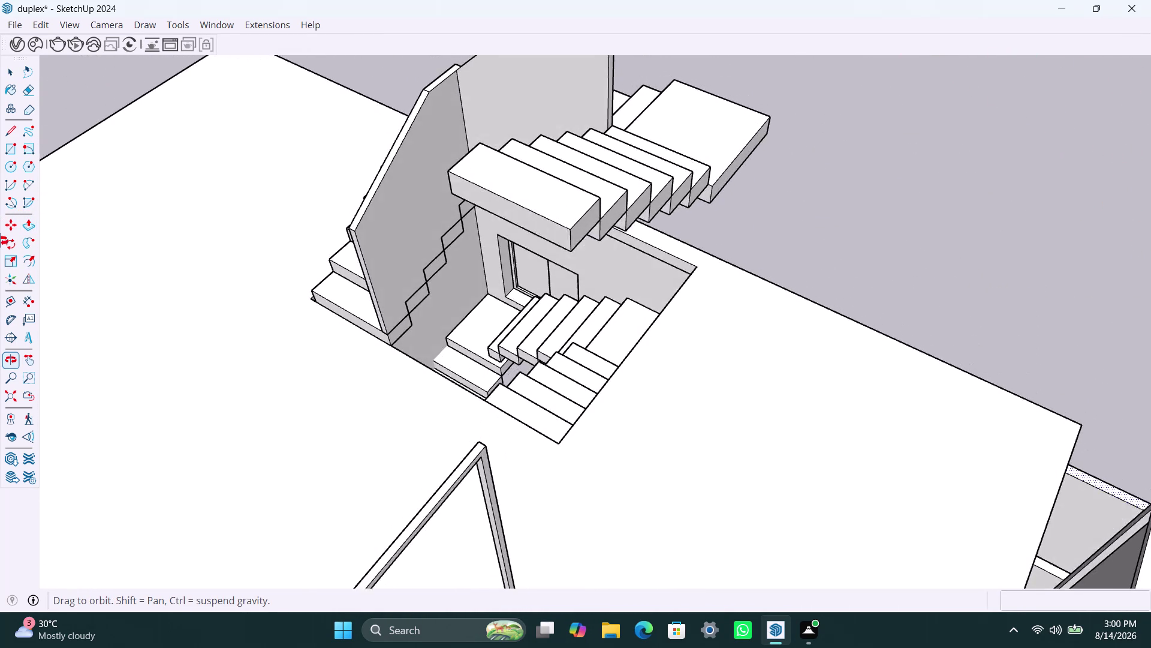
middle_drag(0, 238, 966, 284)
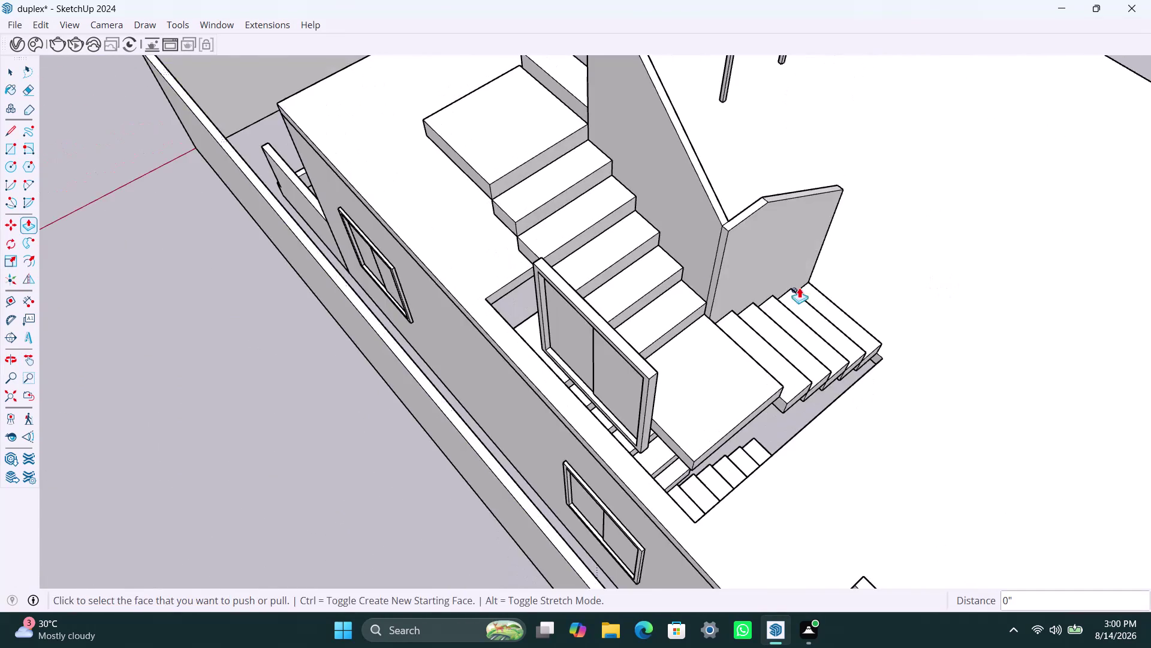
scroll(down, 3)
middle_drag(615, 248, 904, 281)
scroll(up, 3)
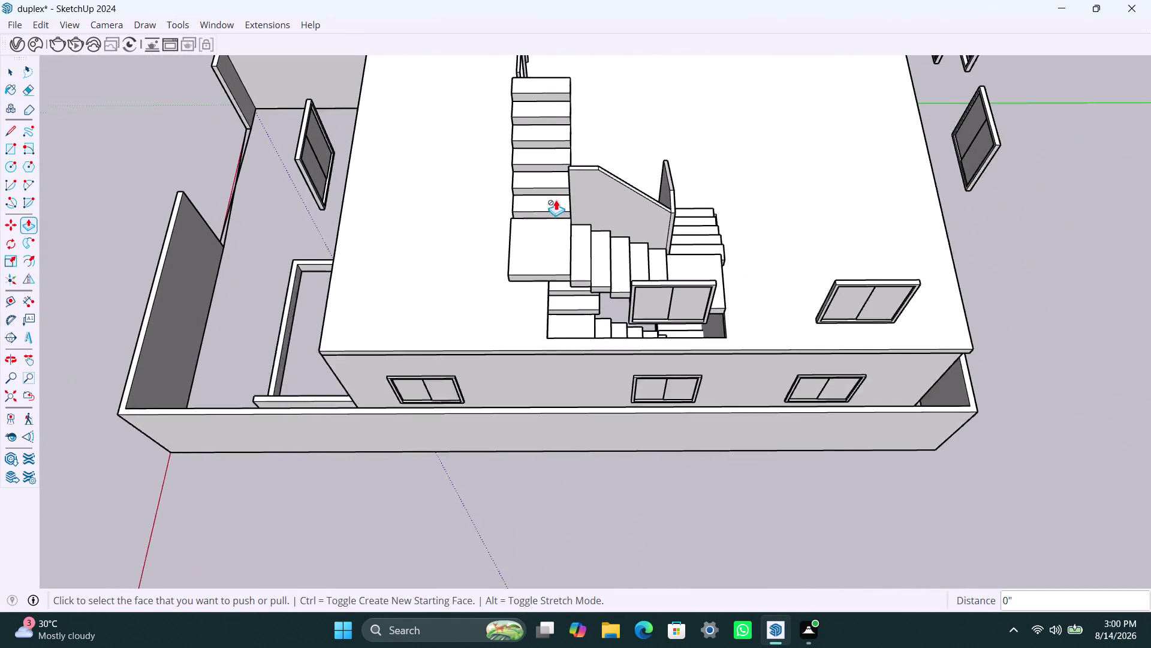
middle_drag(560, 202, 774, 256)
scroll(up, 3)
key(space)
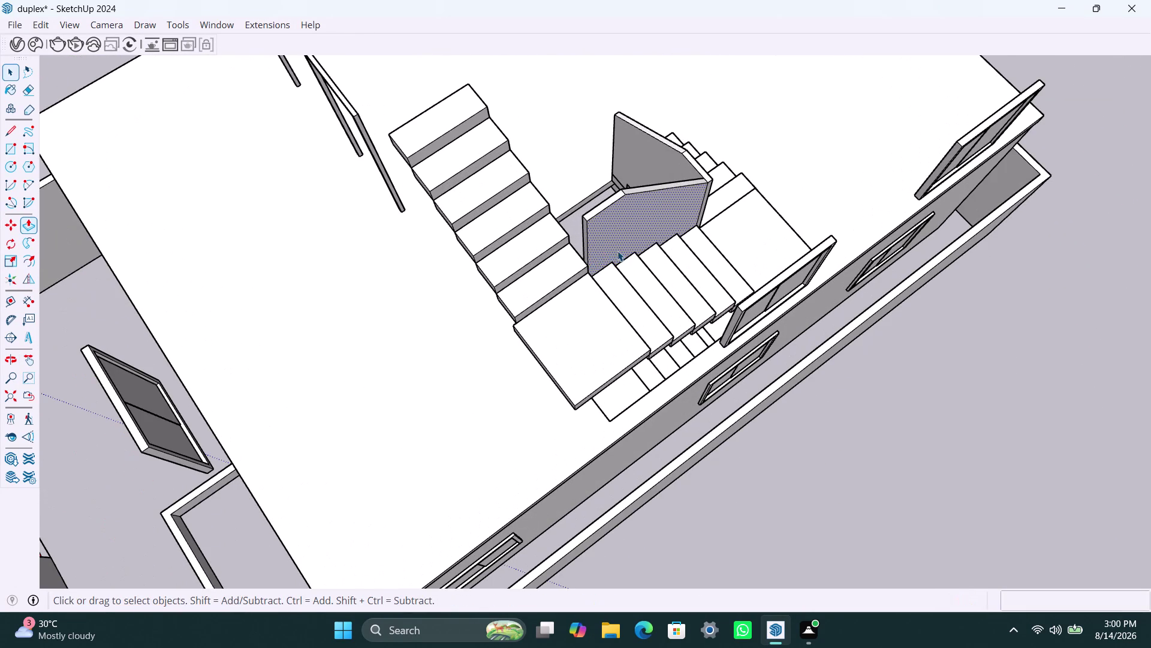
Select the connected angled railing panels at the stair landing.
click(622, 231)
triple_click(622, 231)
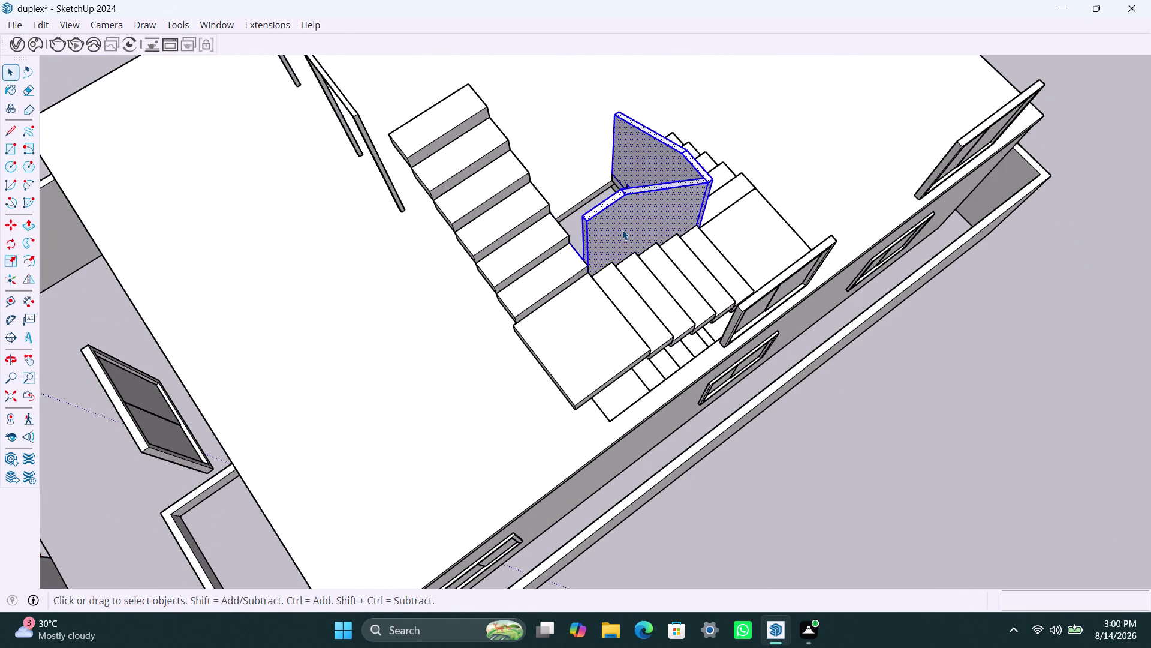
triple_click(622, 230)
triple_click(622, 229)
click(622, 229)
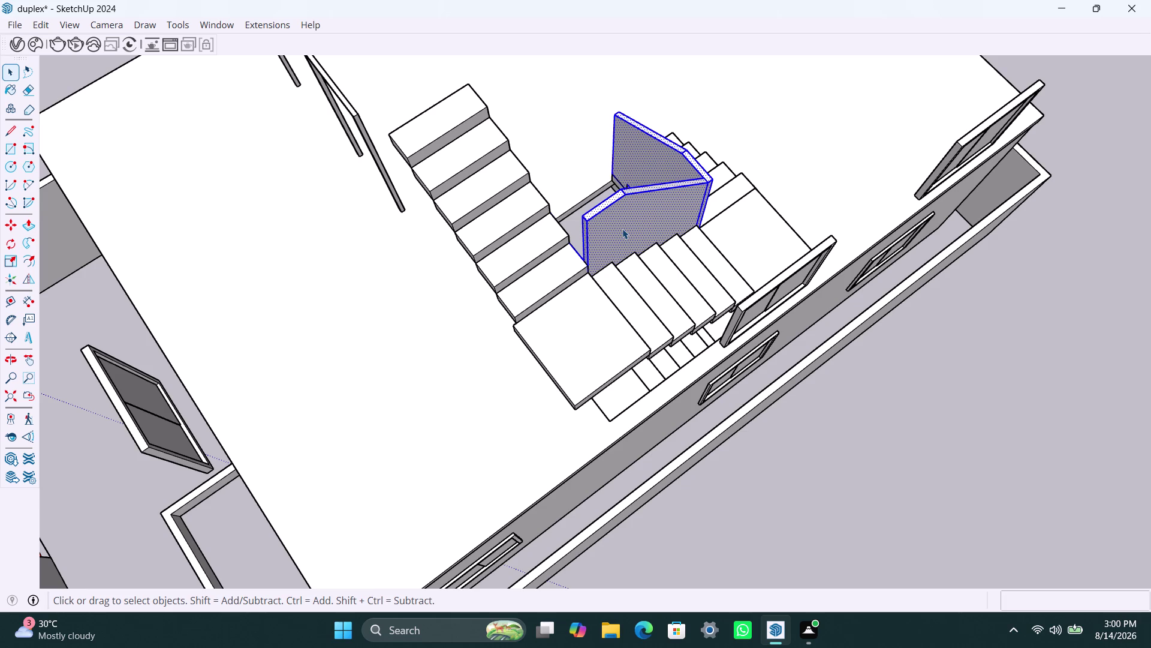
triple_click(622, 228)
click(620, 227)
click(604, 98)
double_click(625, 224)
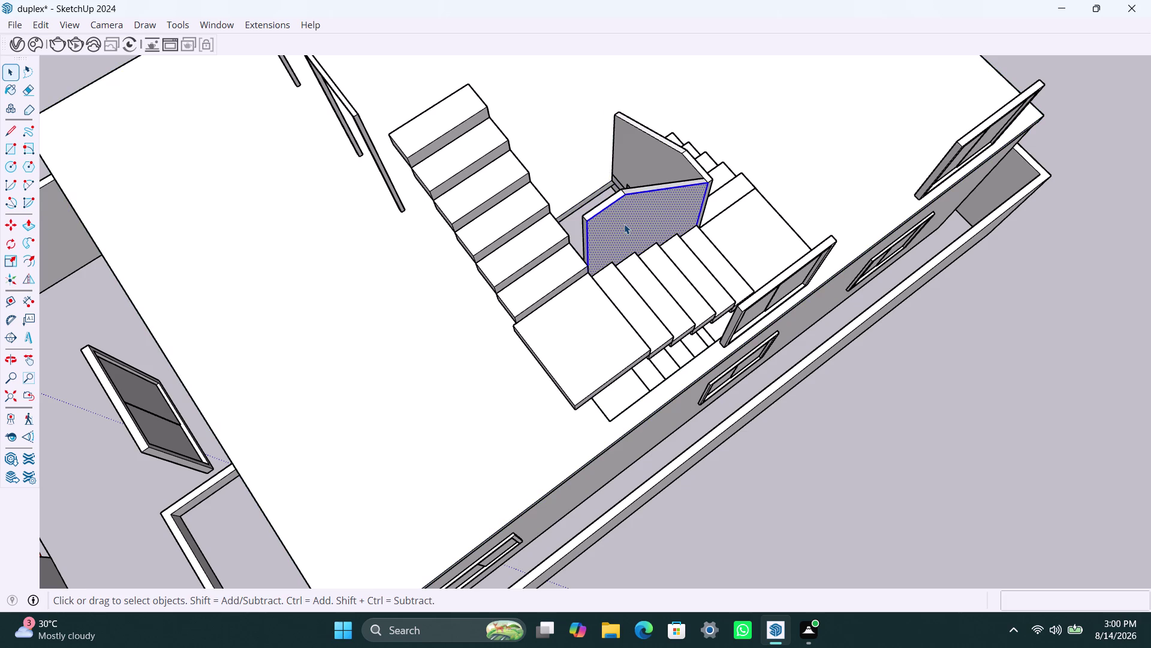
click(624, 224)
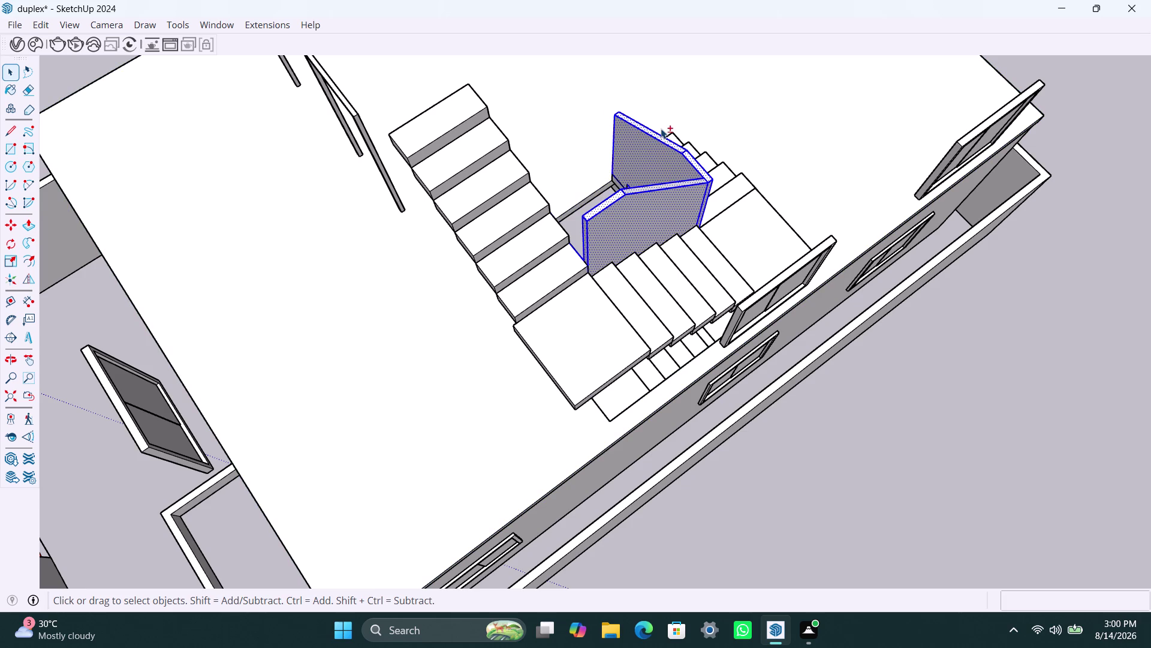
triple_click(662, 143)
click(661, 144)
triple_click(650, 221)
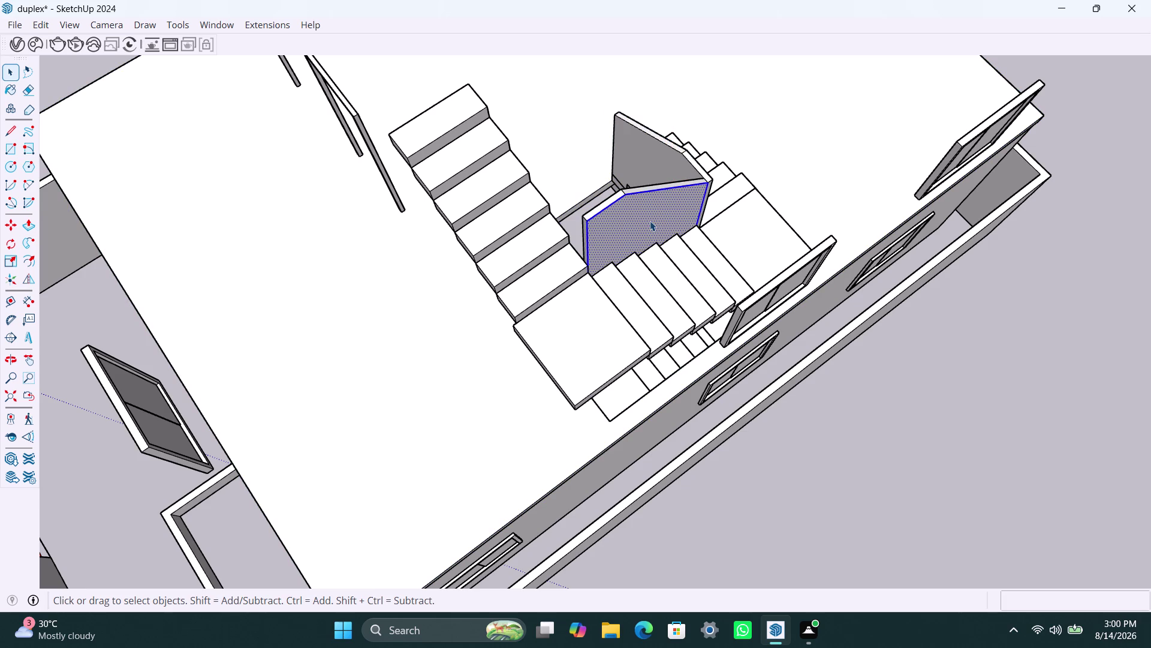
click(650, 221)
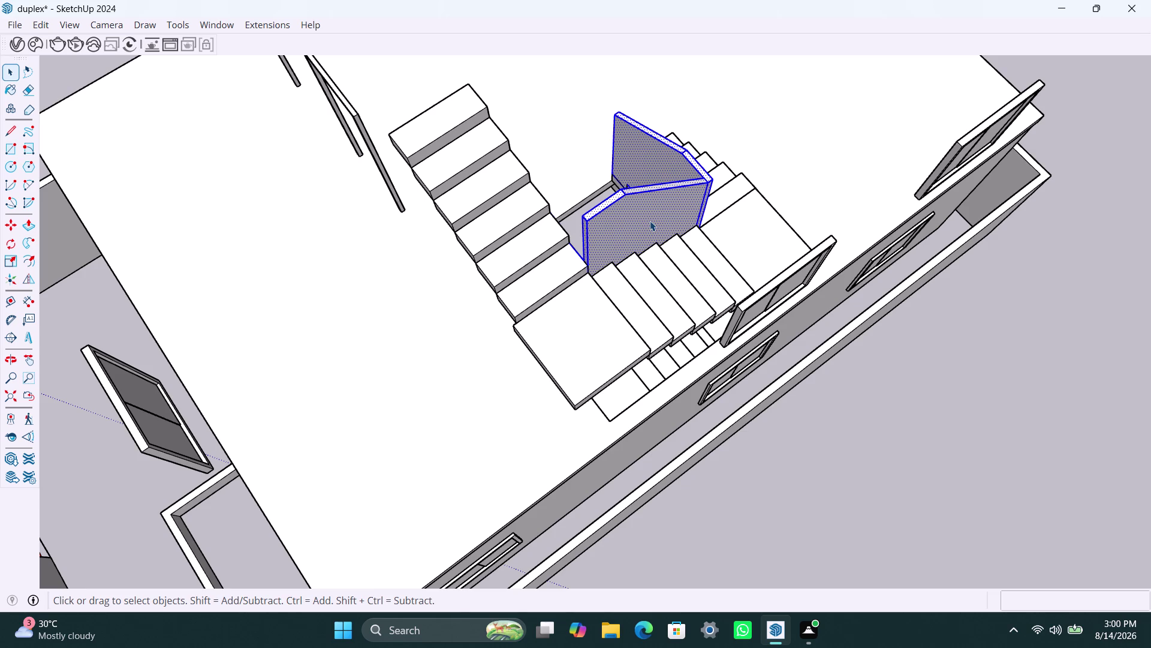
Move the railing panel so it sits against the stair flight.
key(m)
click(650, 219)
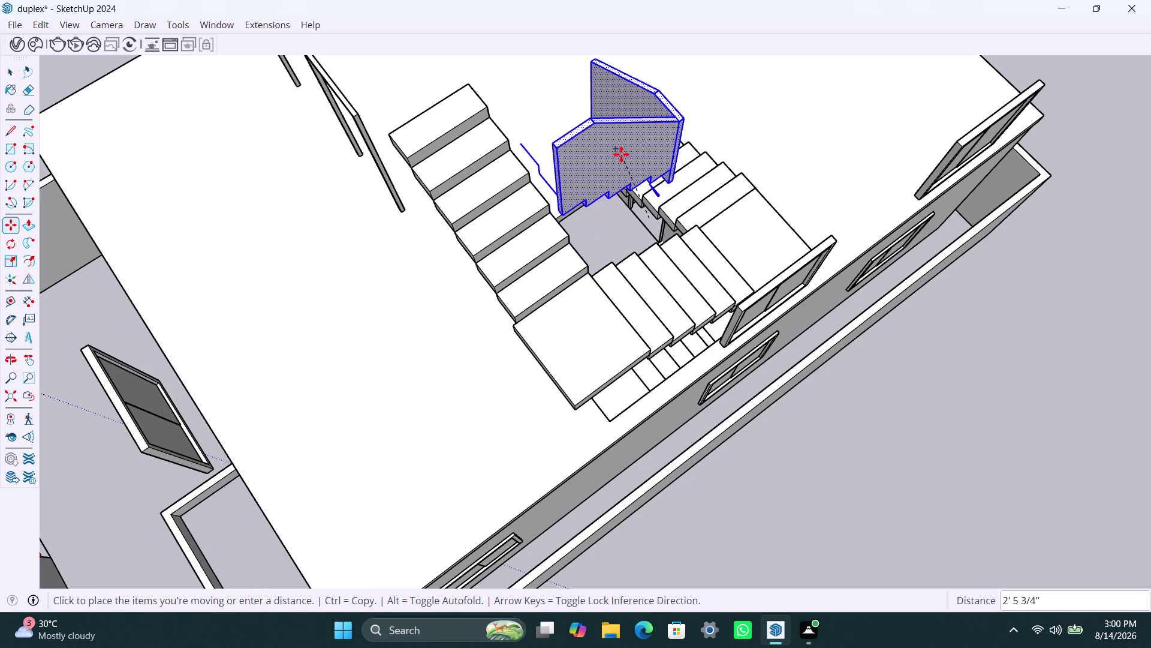
click(595, 104)
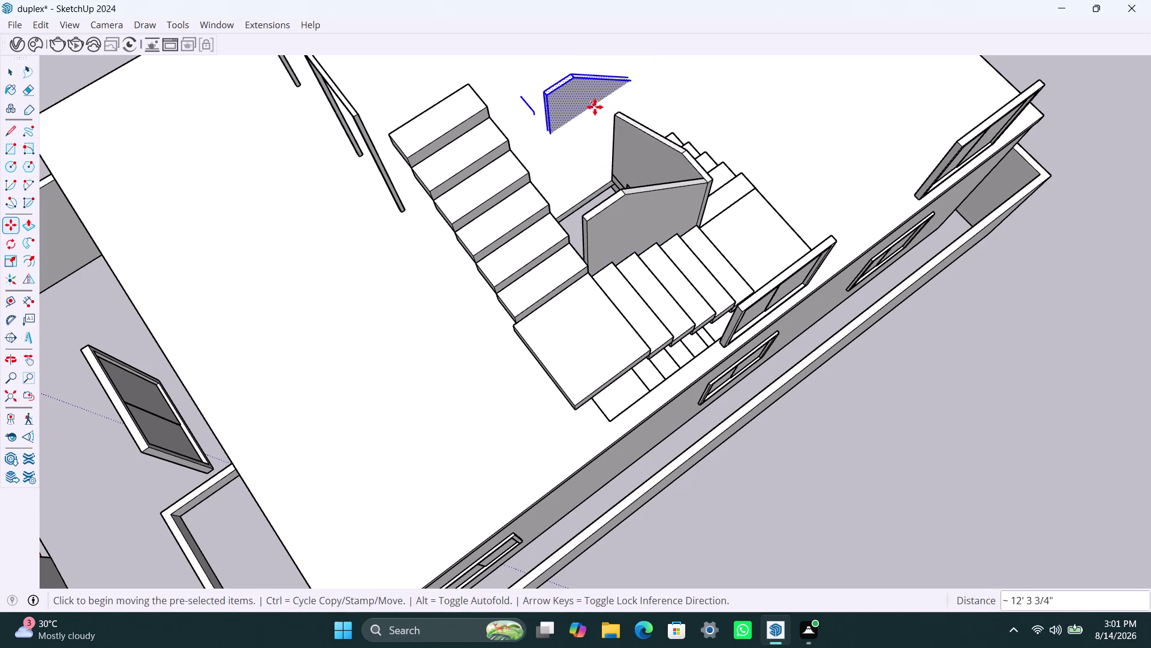
key(space)
scroll(down, 3)
middle_drag(686, 124, 321, 71)
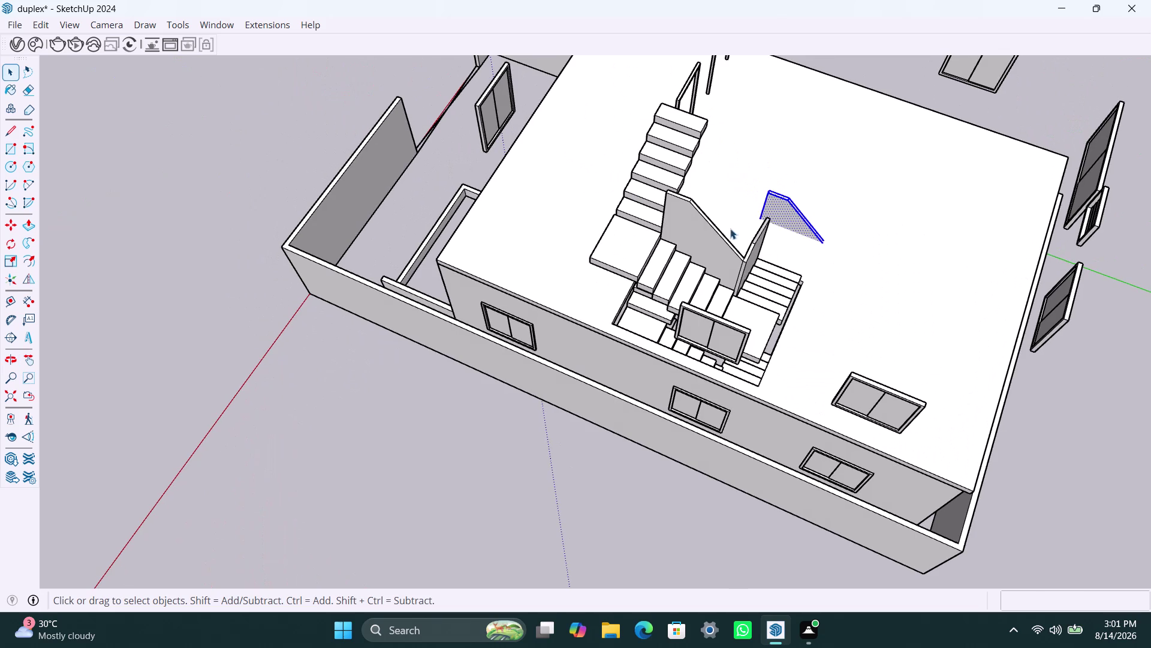
key(m)
click(790, 214)
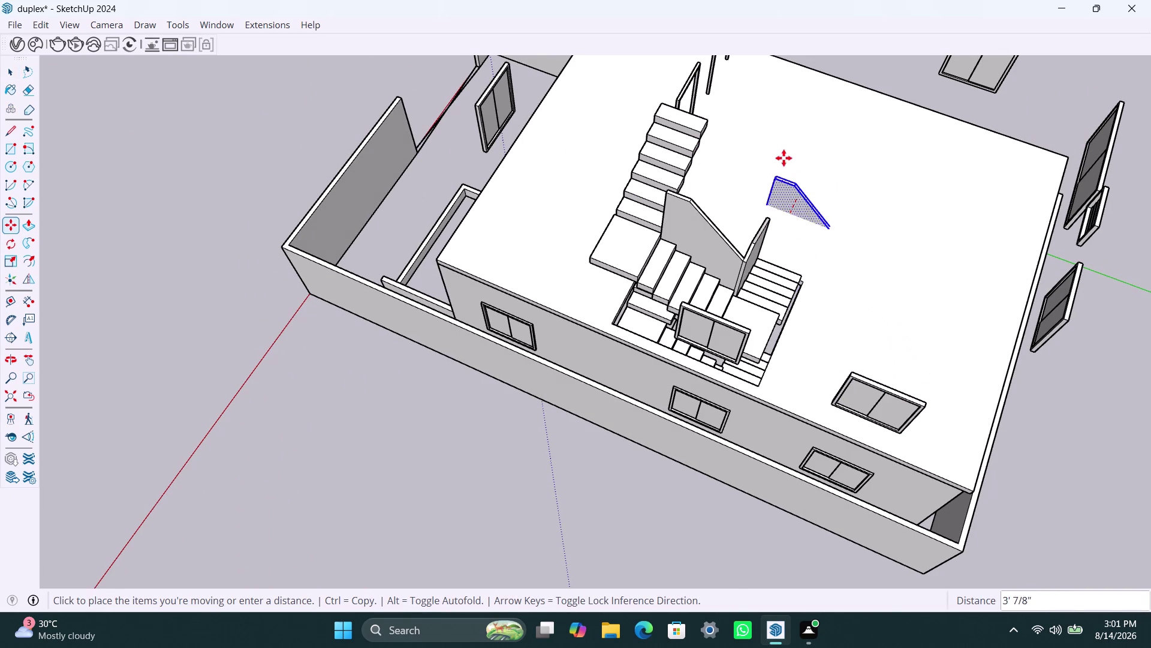
scroll(down, 3)
middle_drag(833, 232, 720, 311)
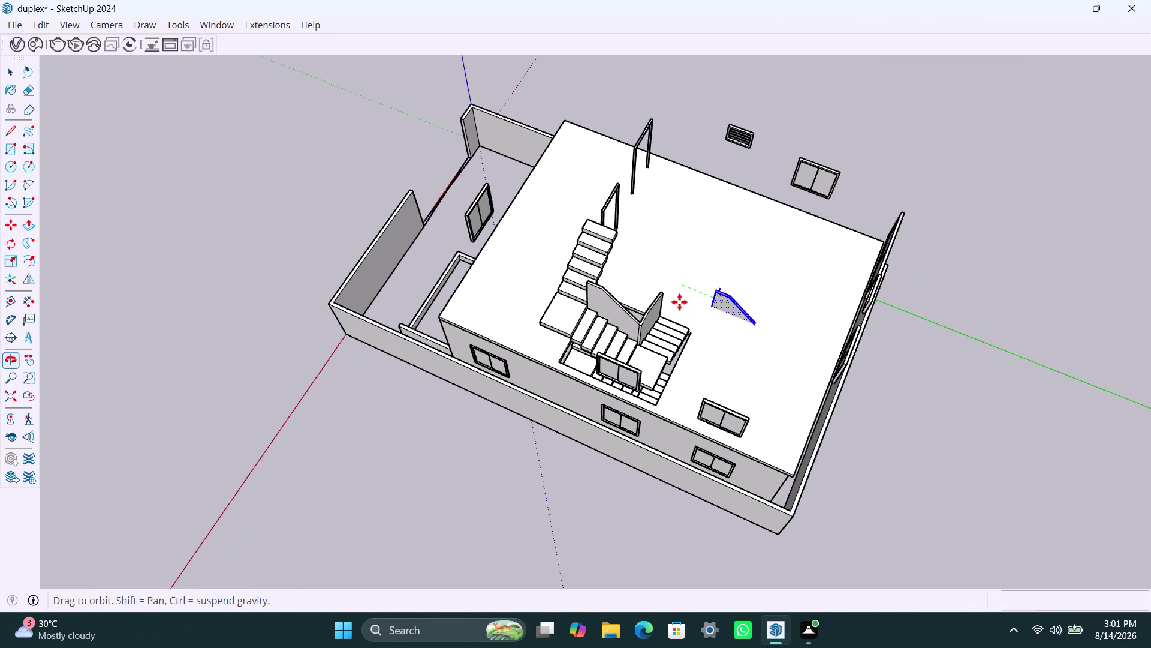
middle_drag(721, 312, 716, 311)
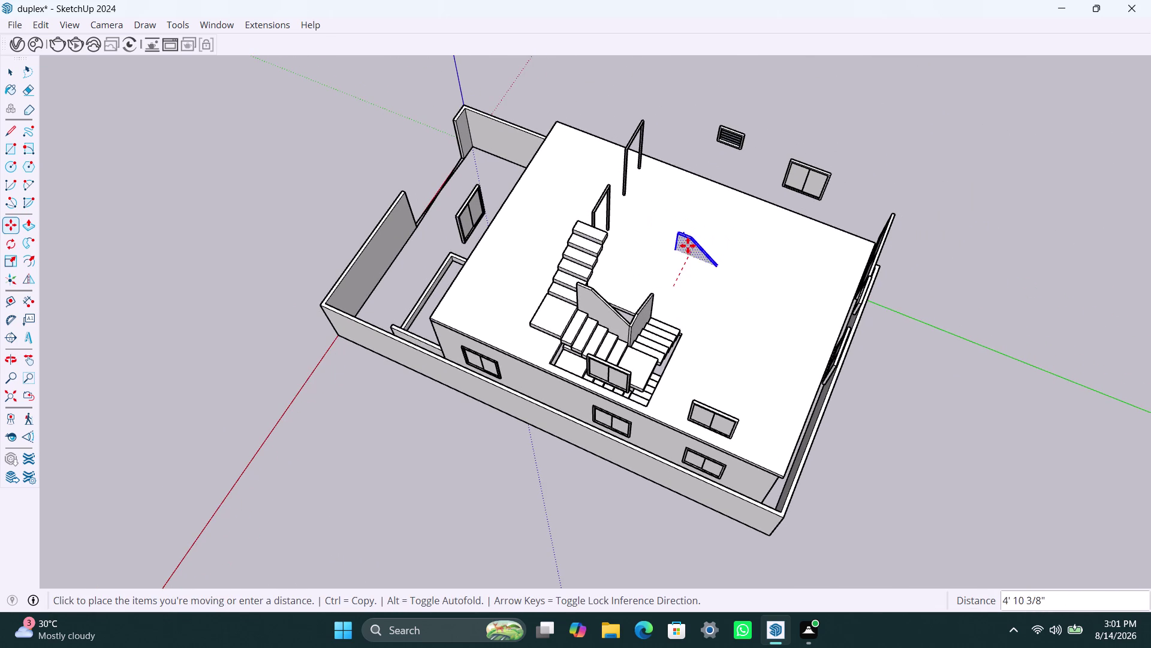
key(Escape)
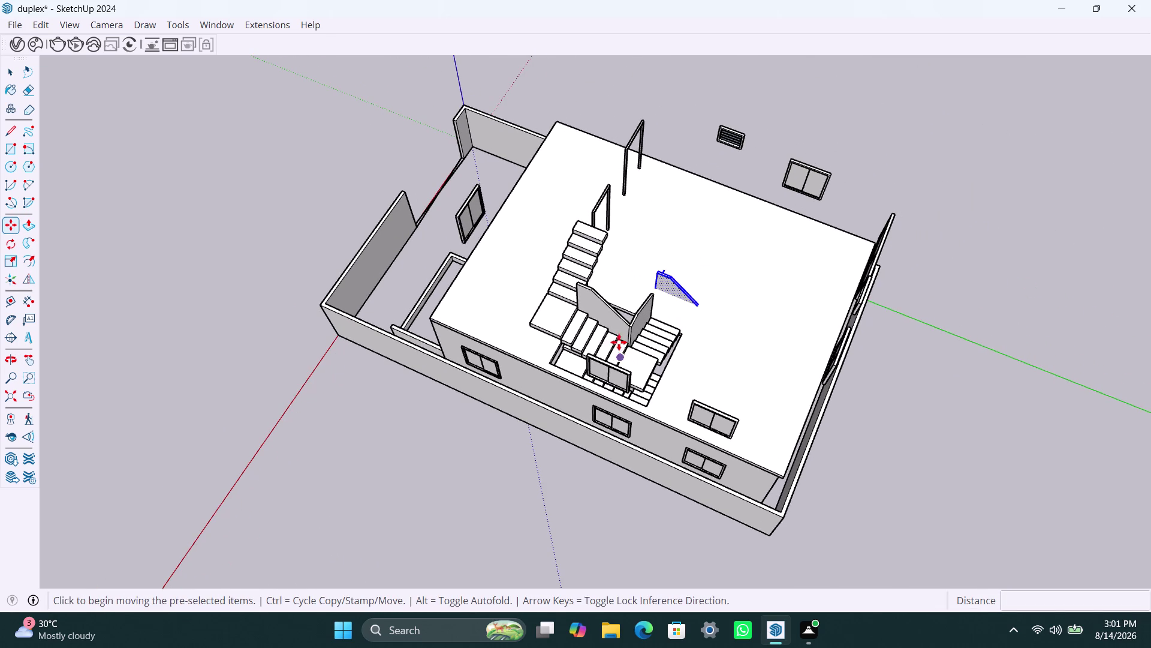
key(space)
key(ctrl+z)
click(619, 314)
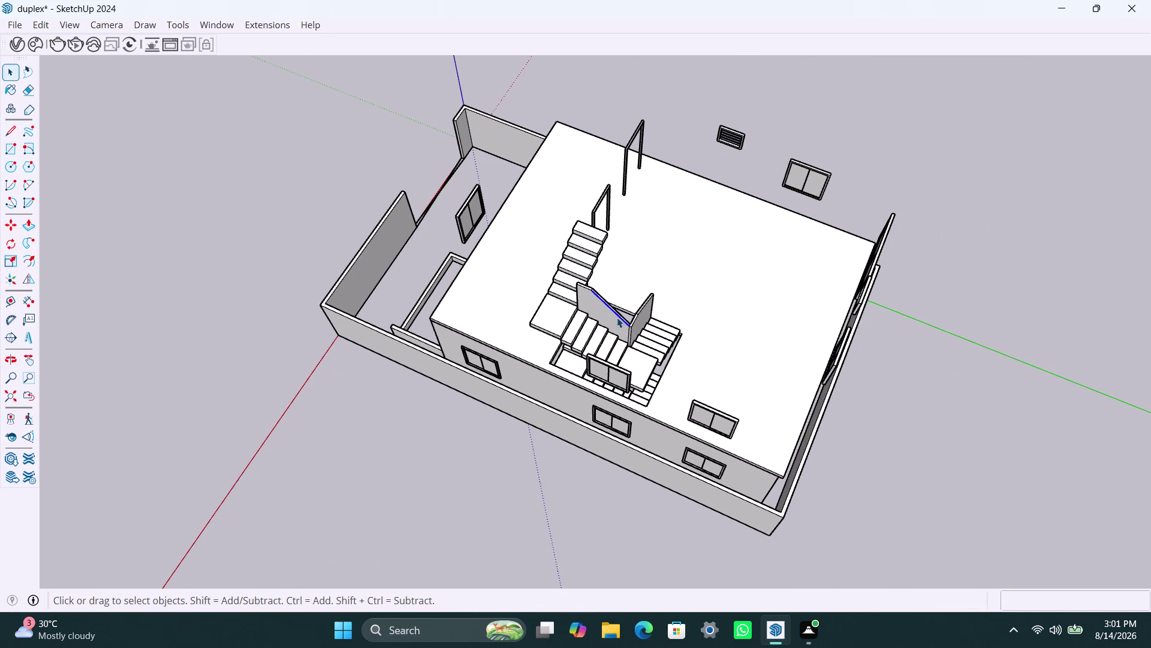
double_click(616, 318)
Orbit around and under the stairs to check how the stepped panel fits the treads.
scroll(up, 3)
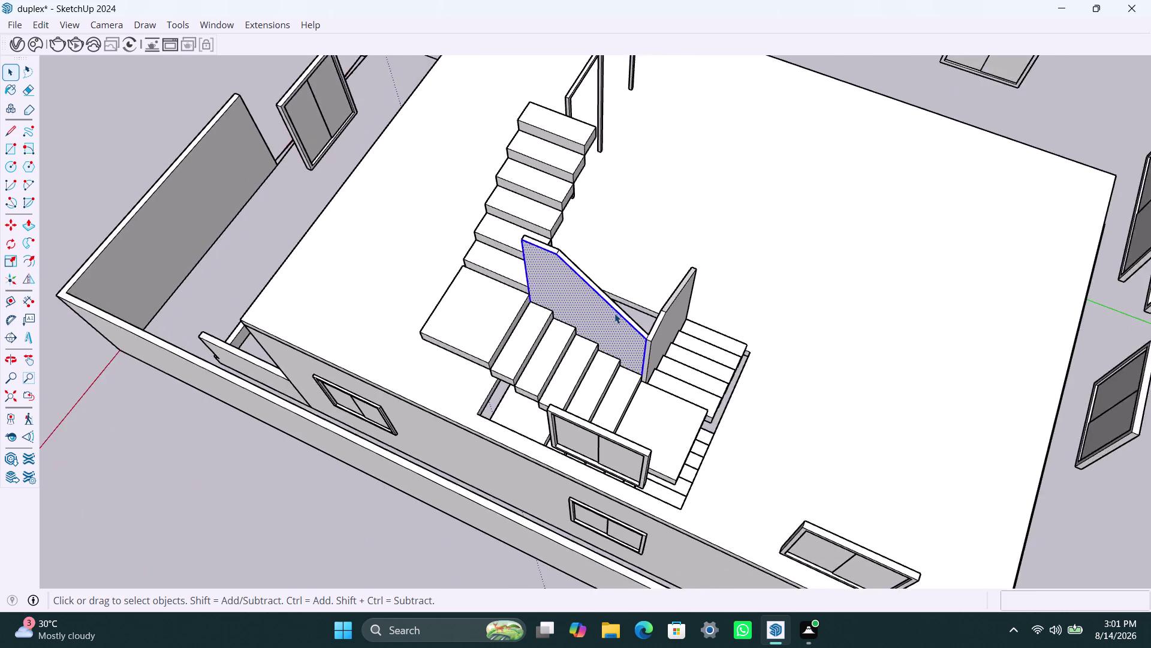
scroll(up, 3)
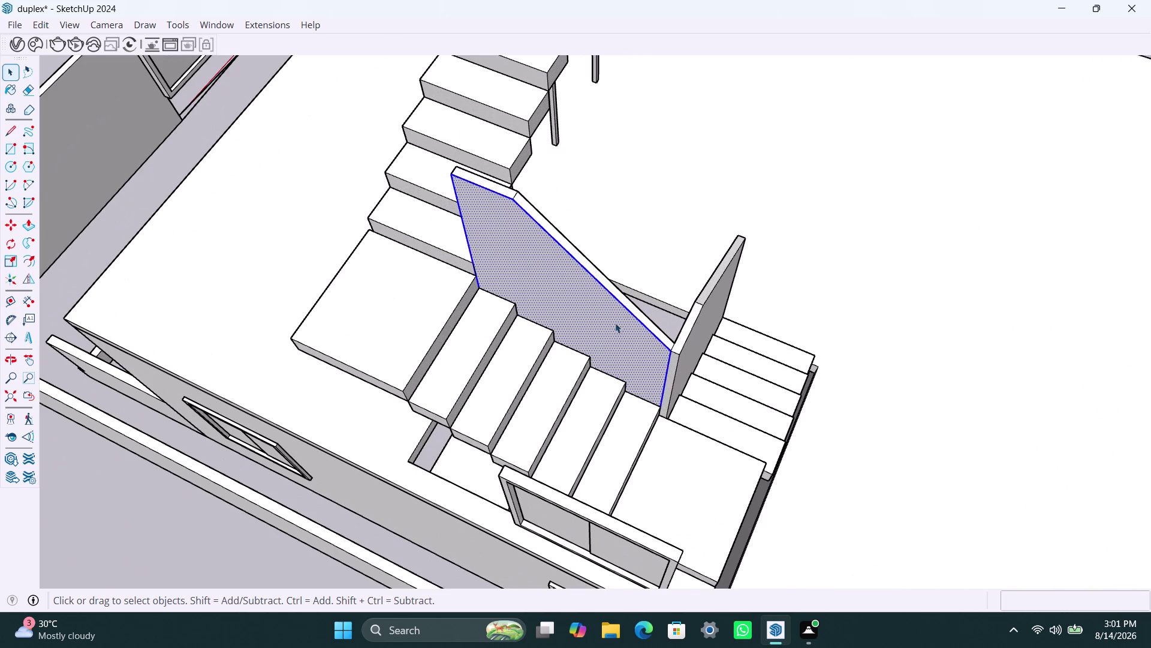
scroll(down, 3)
middle_drag(621, 331, 96, 336)
scroll(up, 3)
scroll(up, 3)
middle_drag(562, 292, 288, 231)
scroll(up, 3)
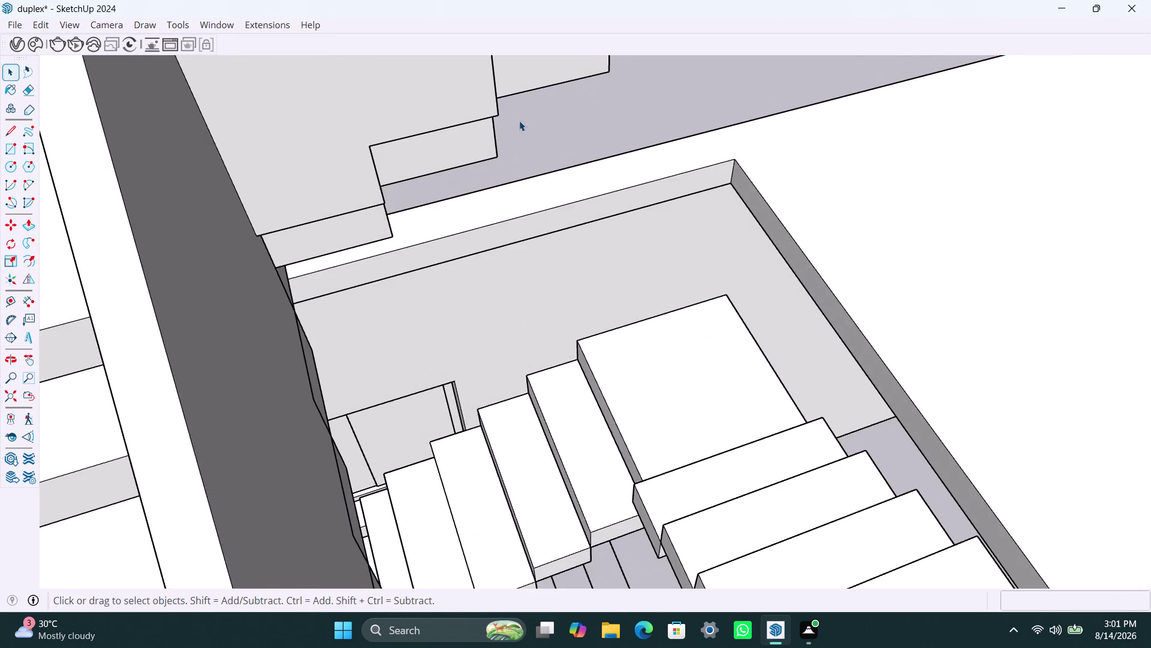
scroll(up, 3)
scroll(down, 3)
scroll(down, 3)
middle_drag(466, 206, 883, 254)
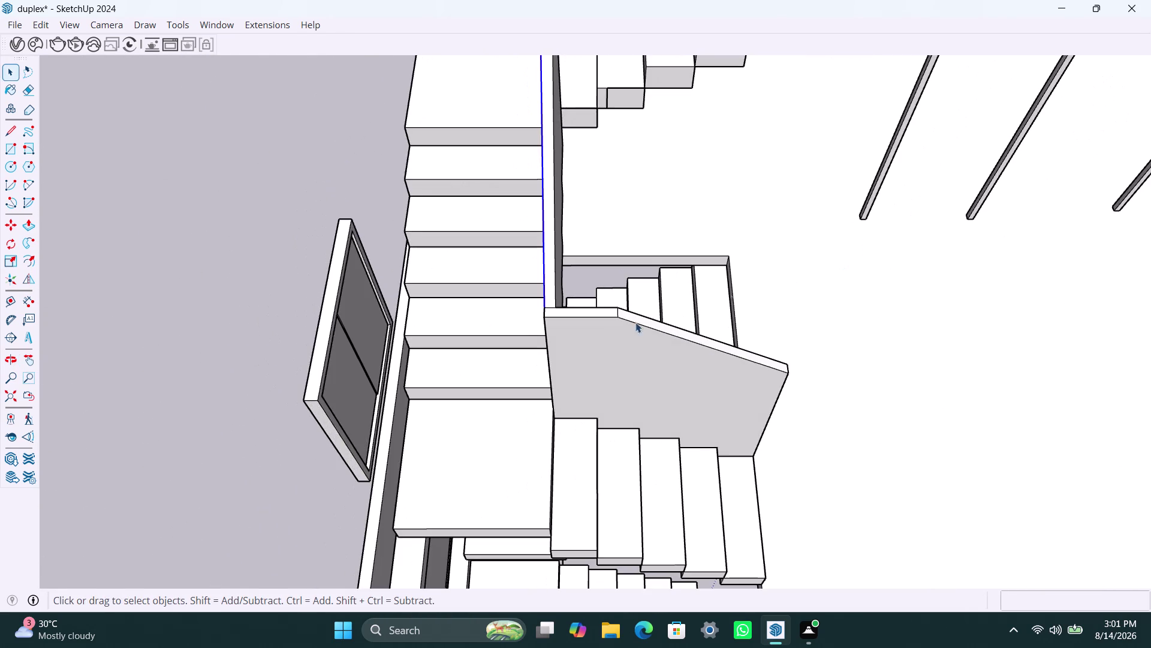
scroll(up, 3)
scroll(up, 3)
middle_drag(555, 299, 720, 264)
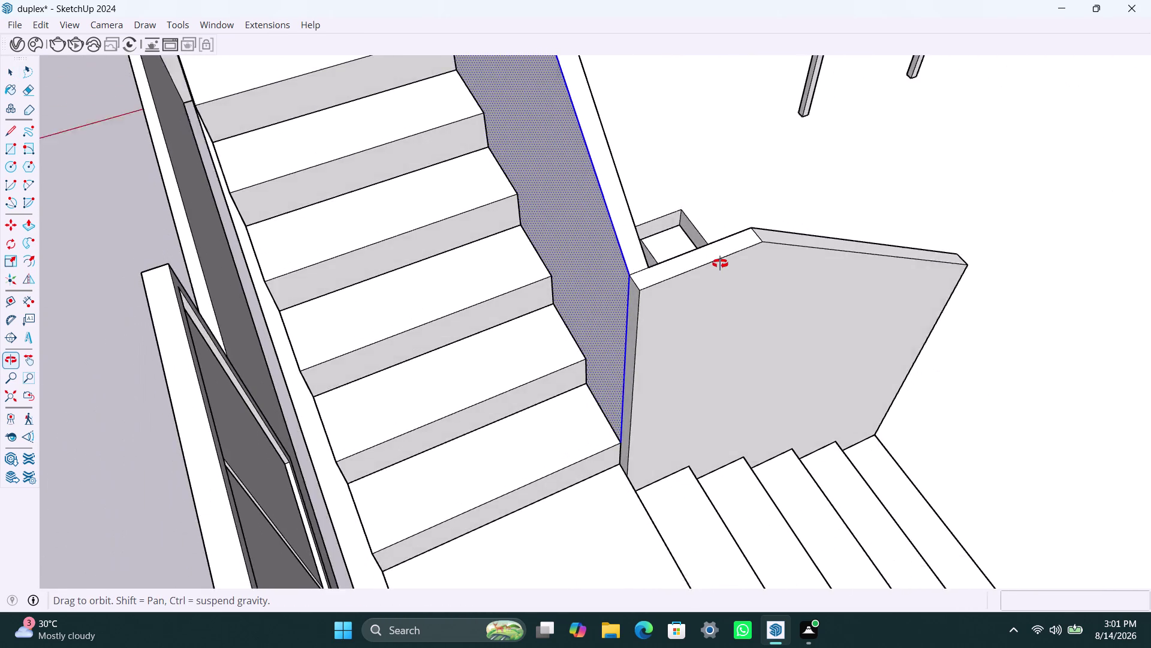
middle_drag(720, 264, 190, 301)
scroll(up, 3)
middle_drag(599, 366, 463, 285)
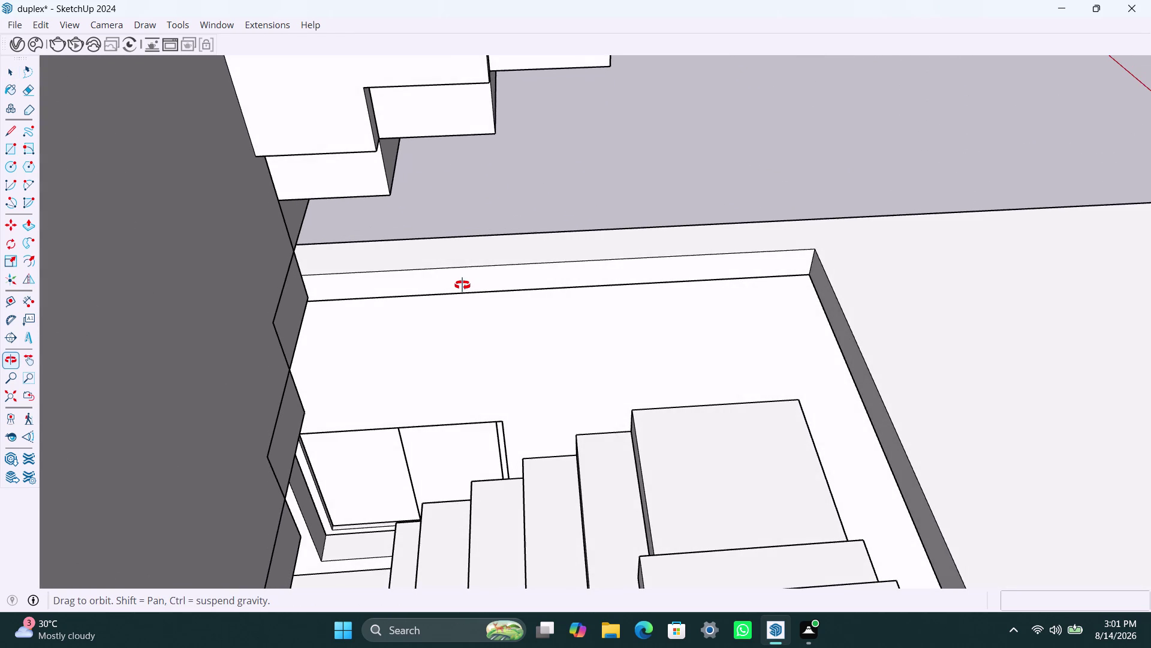
middle_drag(462, 284, 578, 557)
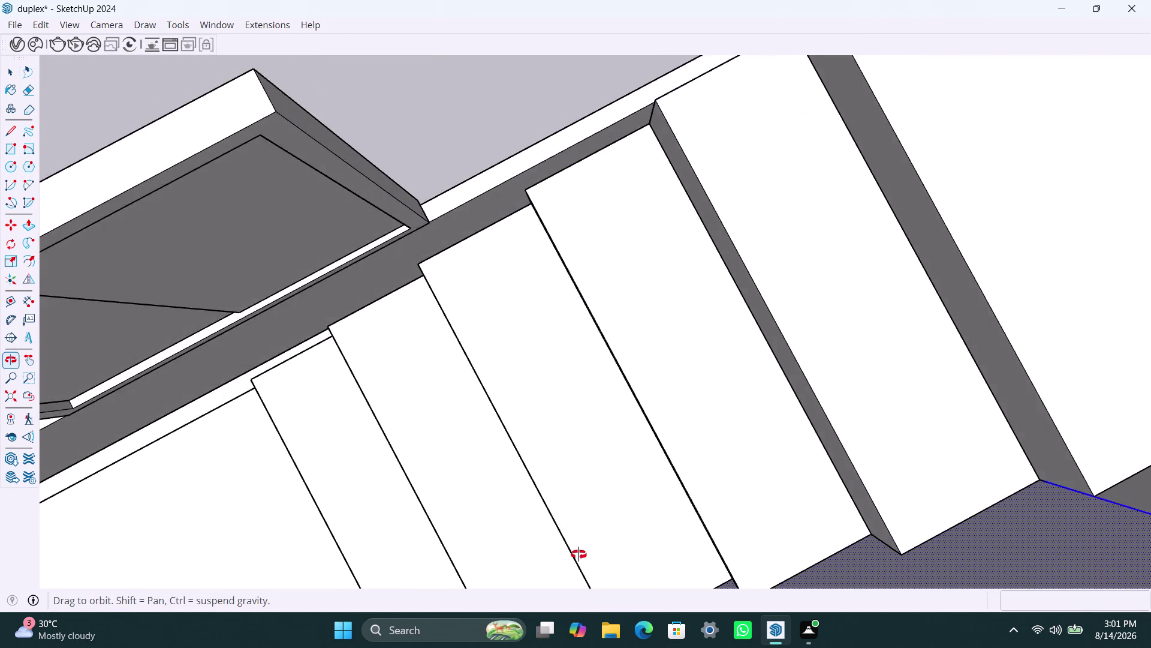
middle_drag(579, 557, 742, 430)
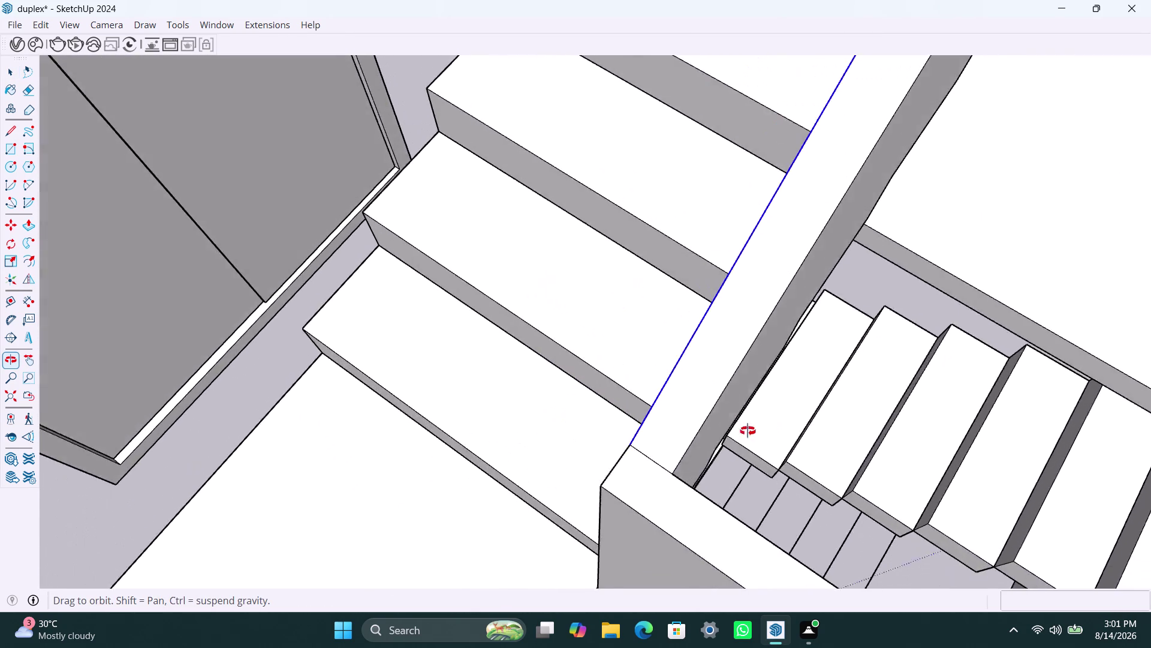
middle_drag(742, 430, 753, 425)
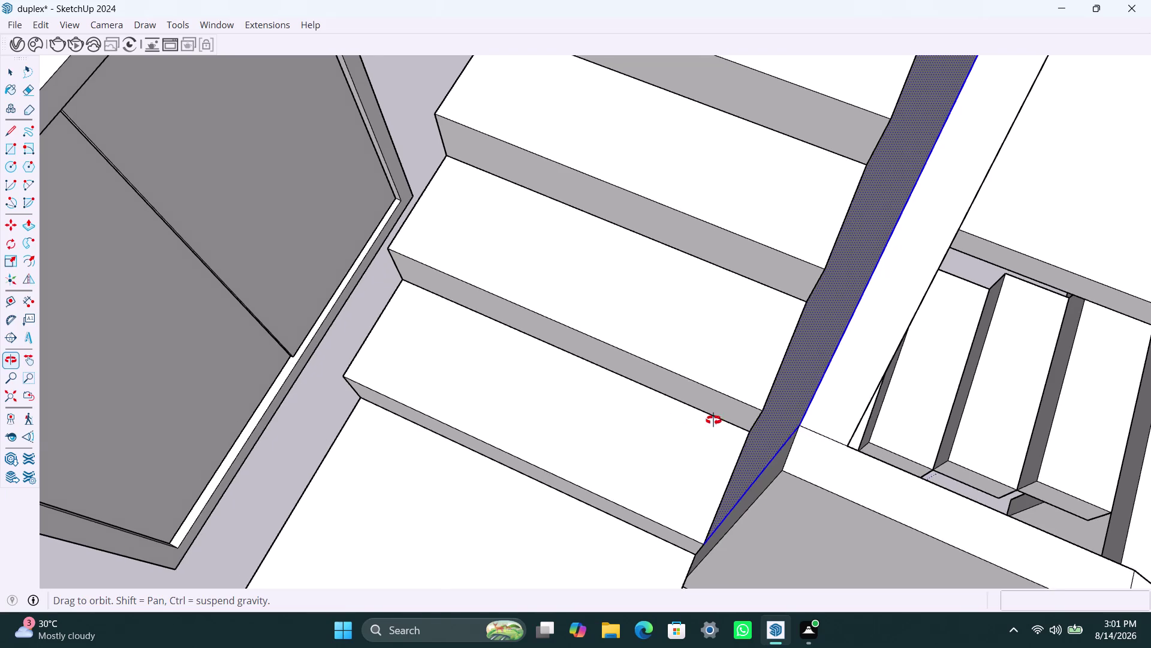
middle_drag(753, 425, 466, 414)
scroll(down, 3)
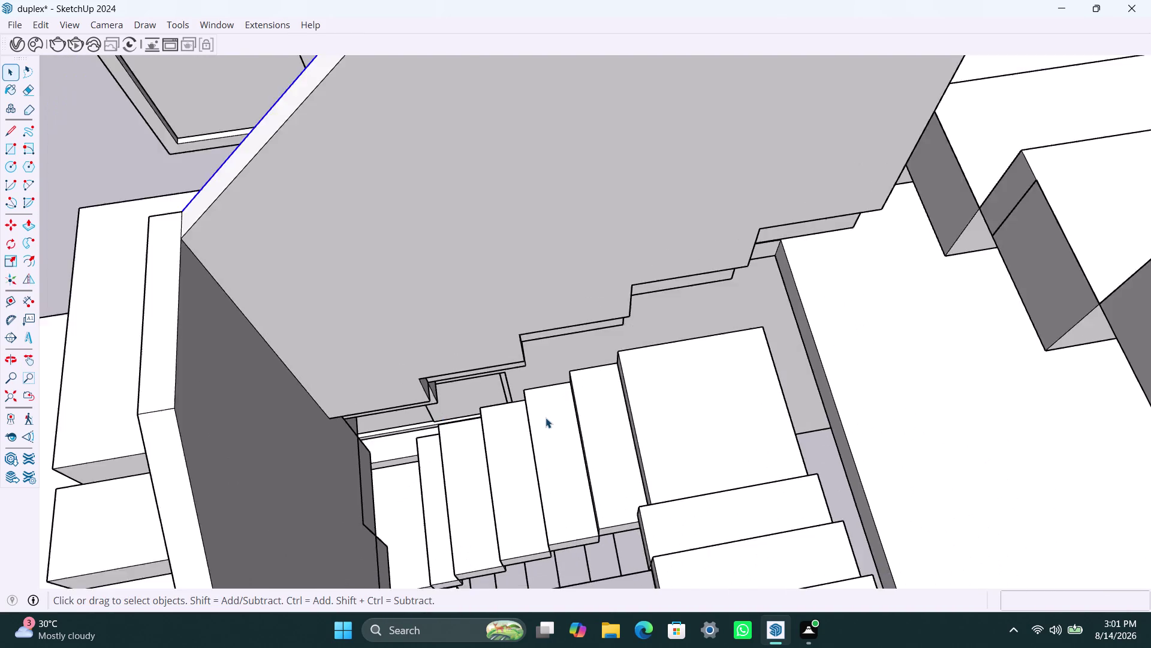
scroll(down, 3)
click(486, 339)
Push/pull the stepped panel's front face, then undo when the panel disappears.
double_click(486, 338)
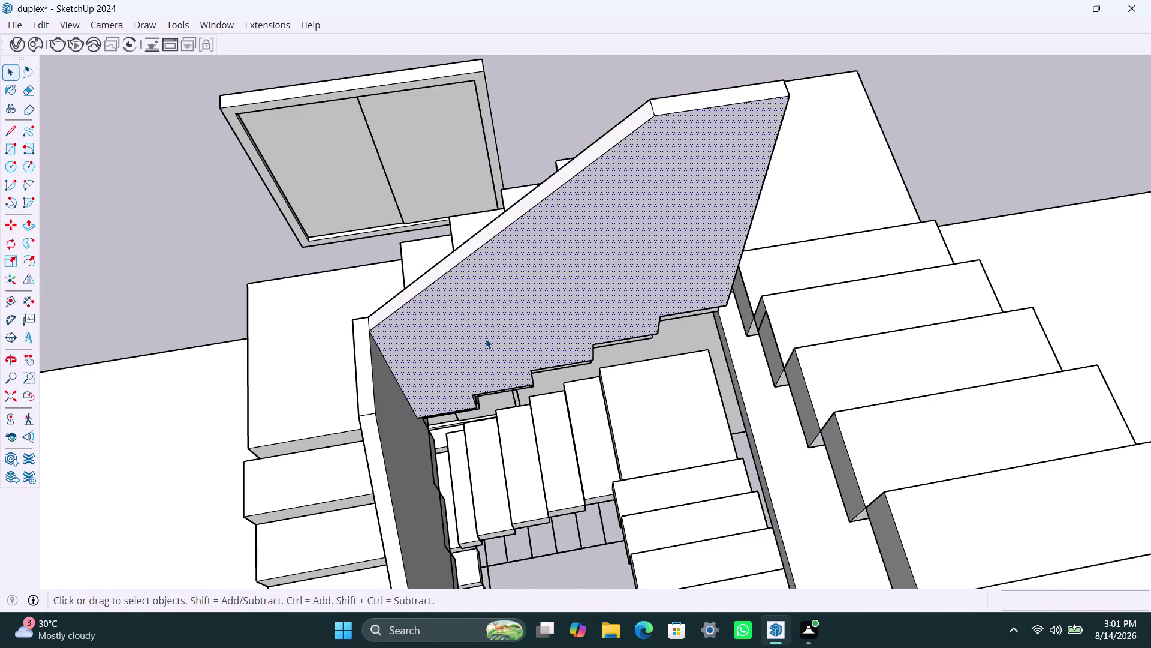
triple_click(486, 338)
click(486, 338)
double_click(485, 338)
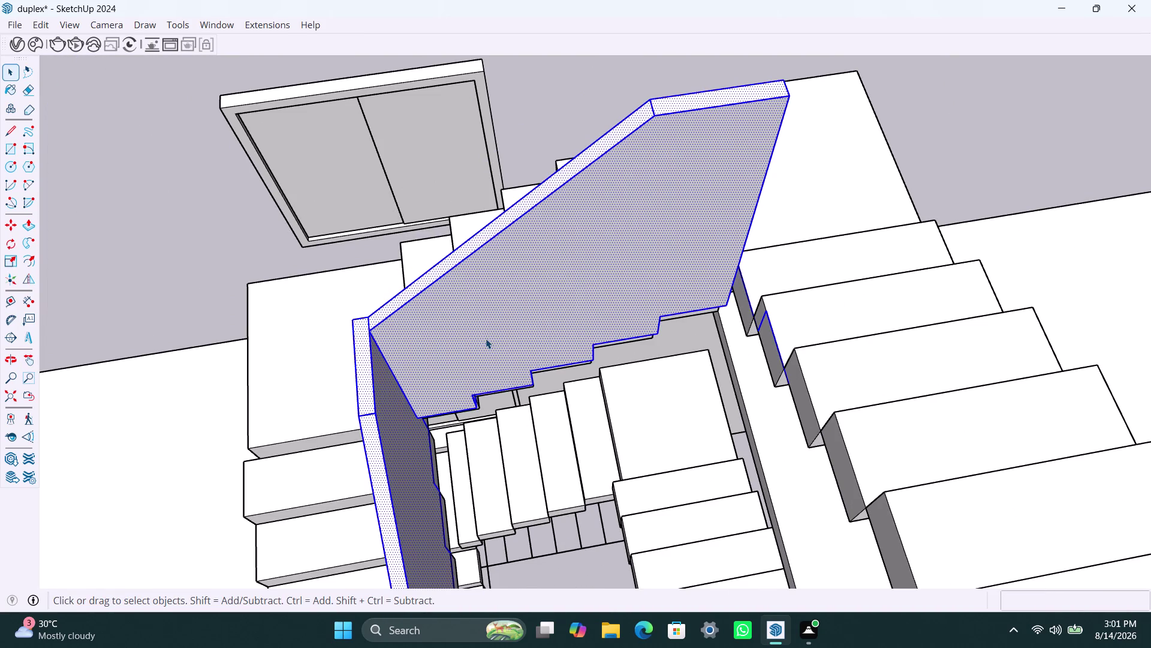
scroll(up, 3)
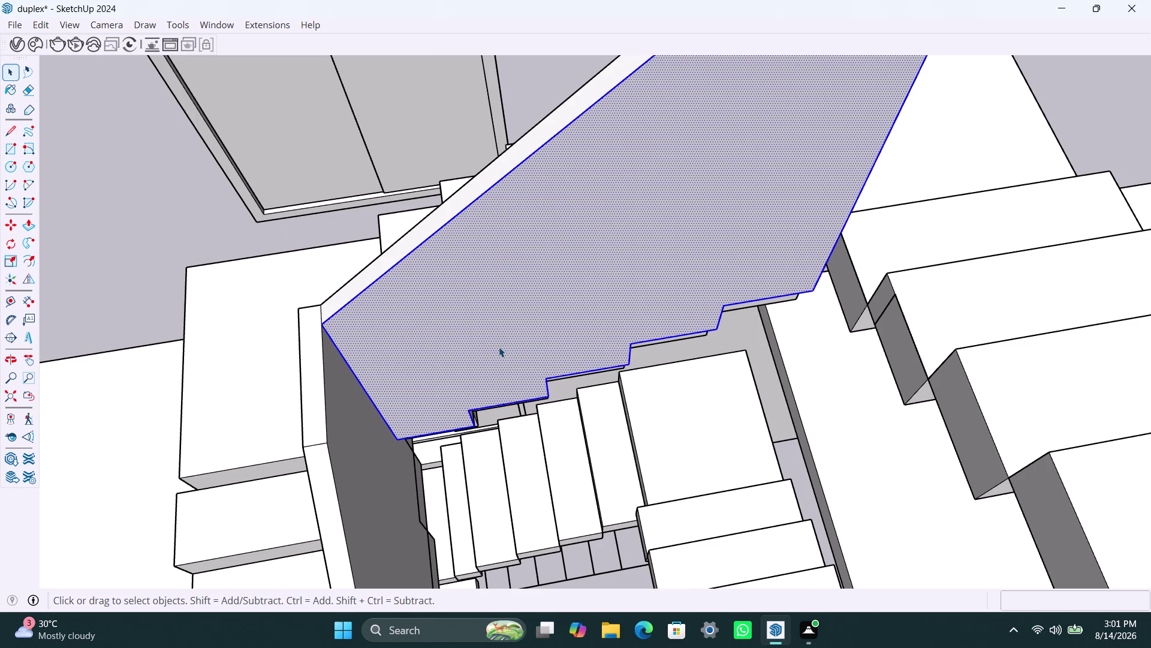
key(p)
click(499, 332)
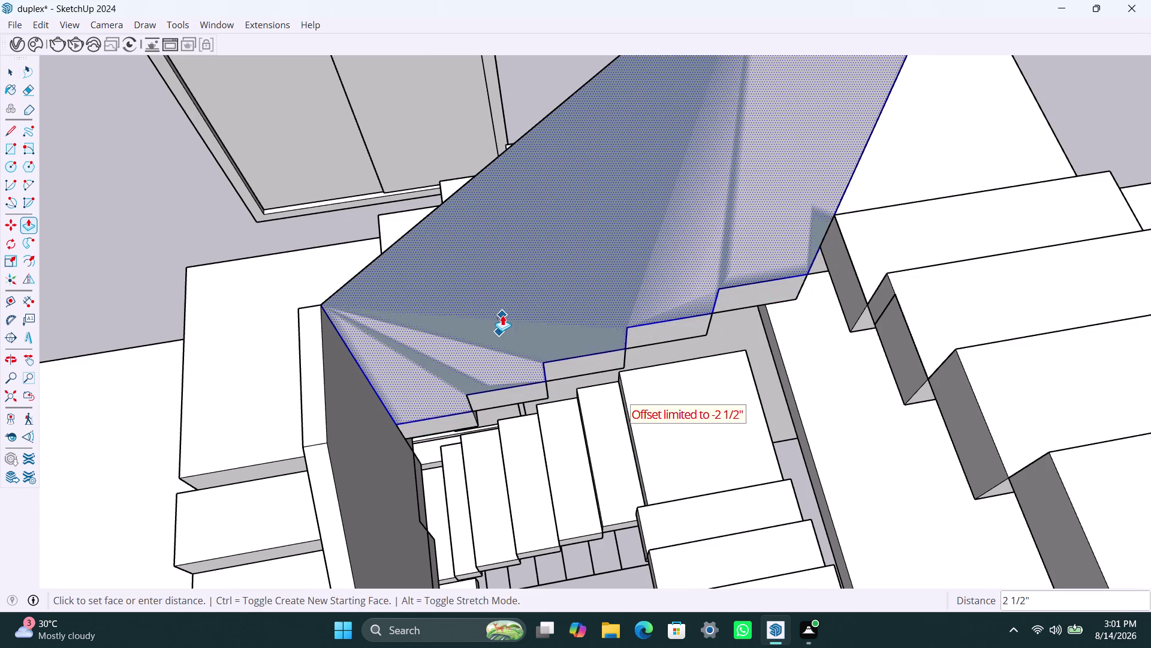
click(503, 315)
key(space)
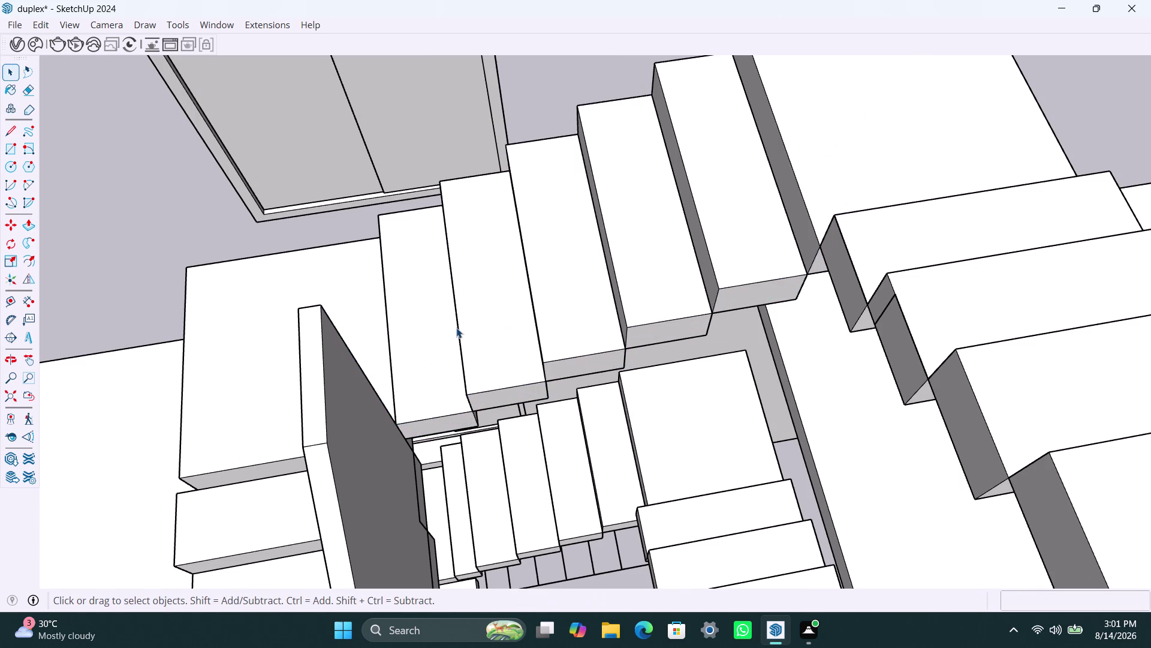
key(ctrl+z)
Push/pull the panel's narrow edge face to a new depth.
scroll(down, 3)
middle_drag(363, 313, 499, 363)
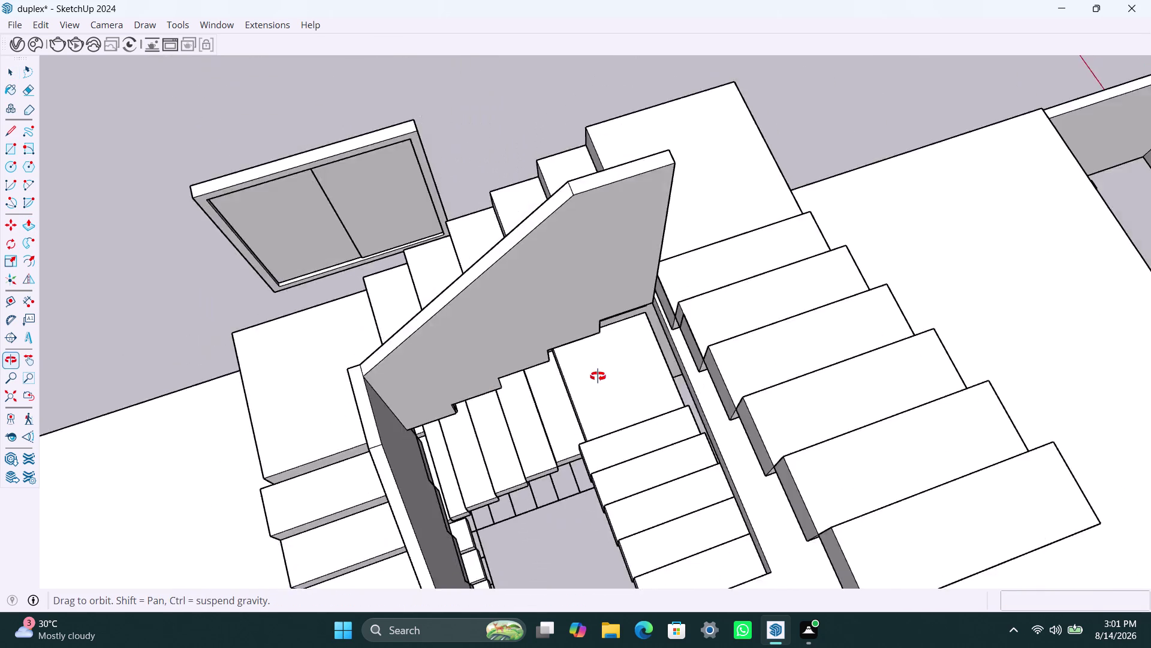
middle_drag(499, 364, 925, 359)
scroll(up, 3)
click(651, 259)
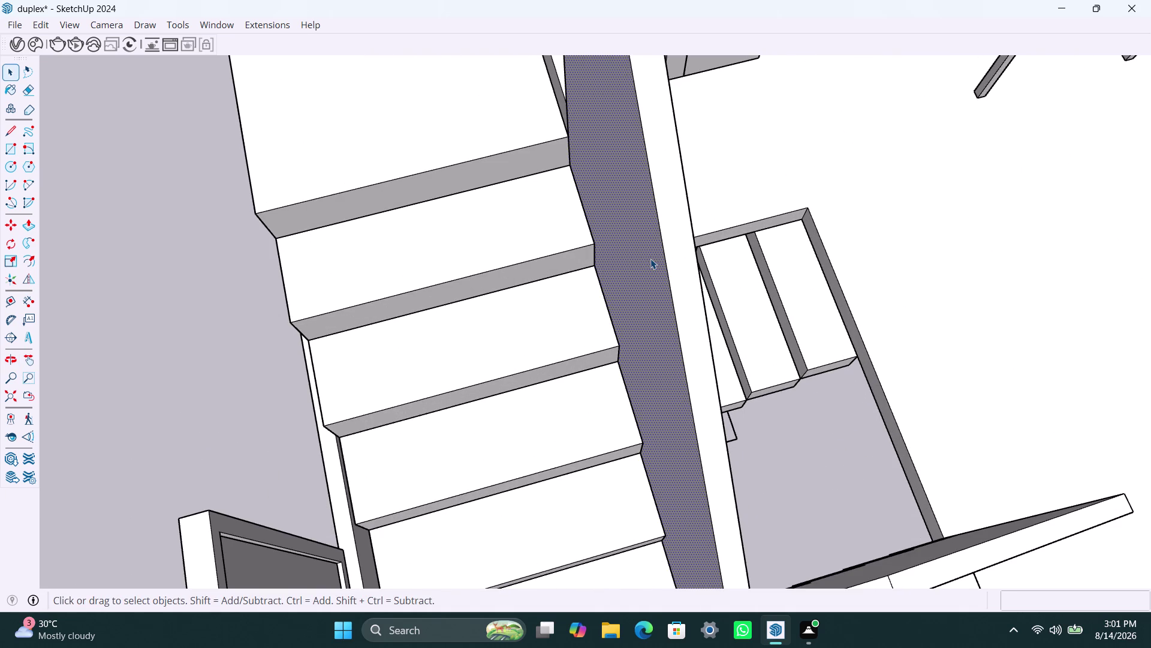
key(p)
click(650, 258)
key(space)
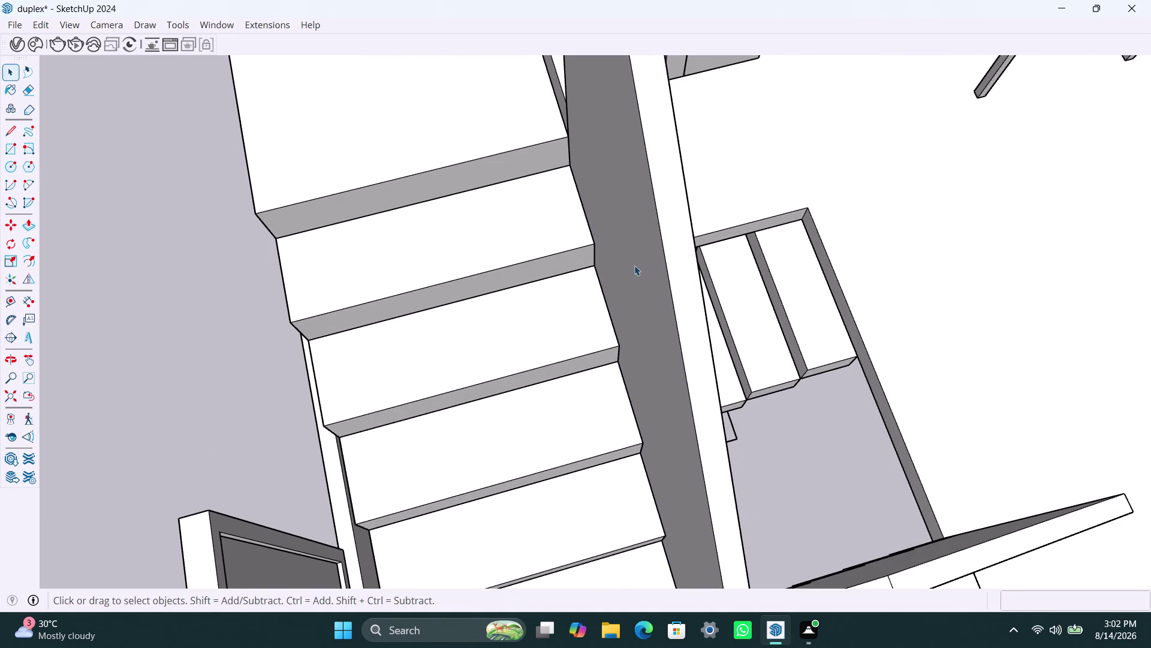
click(634, 265)
key(p)
click(637, 272)
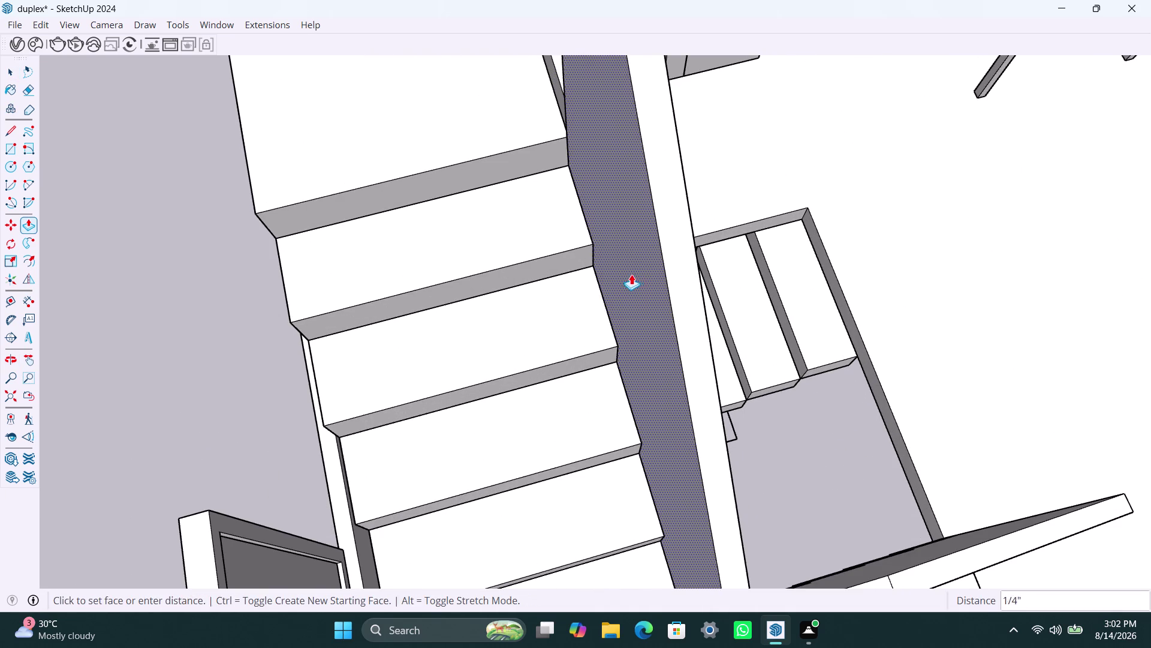
click(626, 276)
key(space)
Push/pull the panel's main face to set its new thickness.
click(765, 153)
scroll(down, 3)
middle_drag(786, 326, 592, 314)
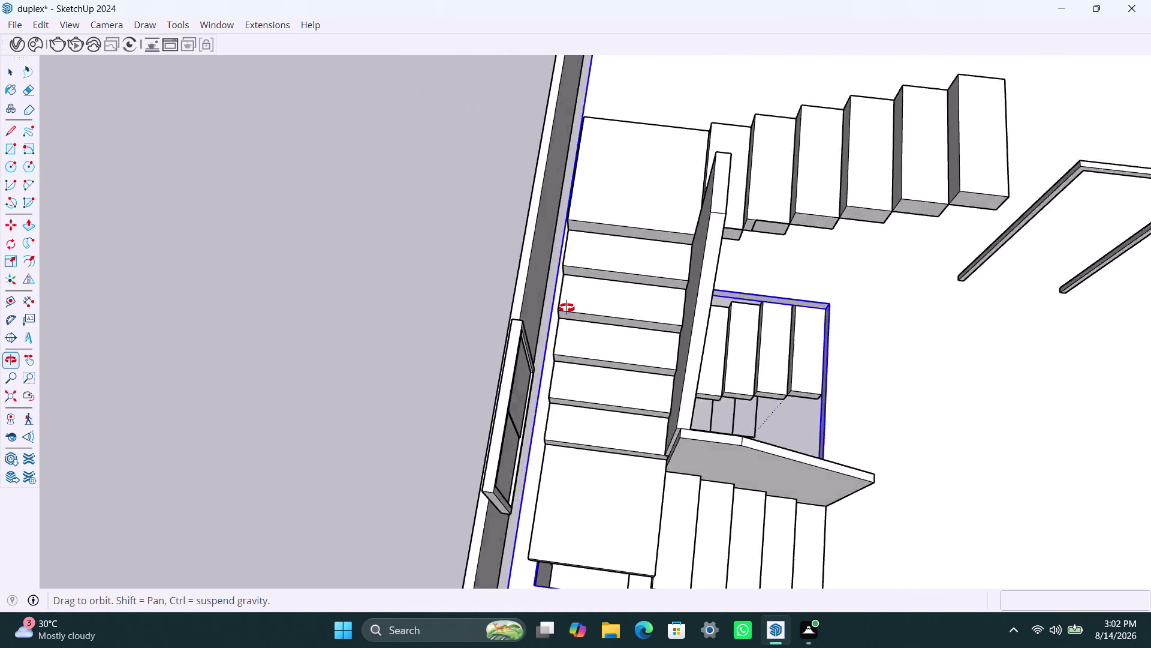
middle_drag(592, 314, 271, 278)
scroll(up, 3)
click(559, 278)
key(p)
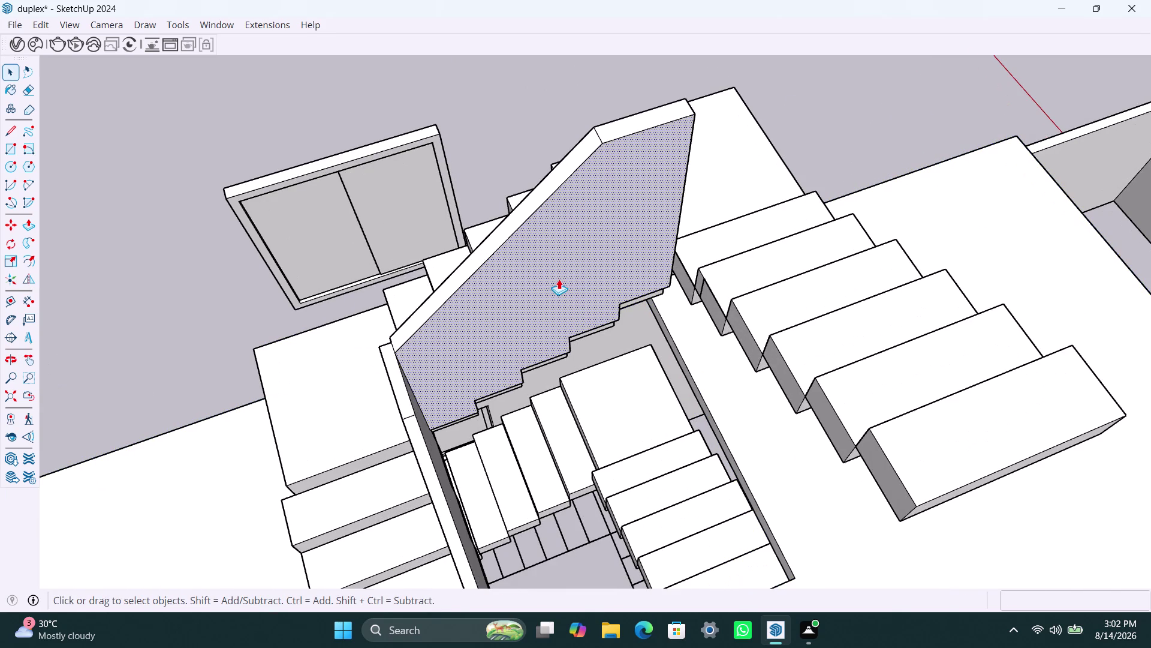
click(559, 279)
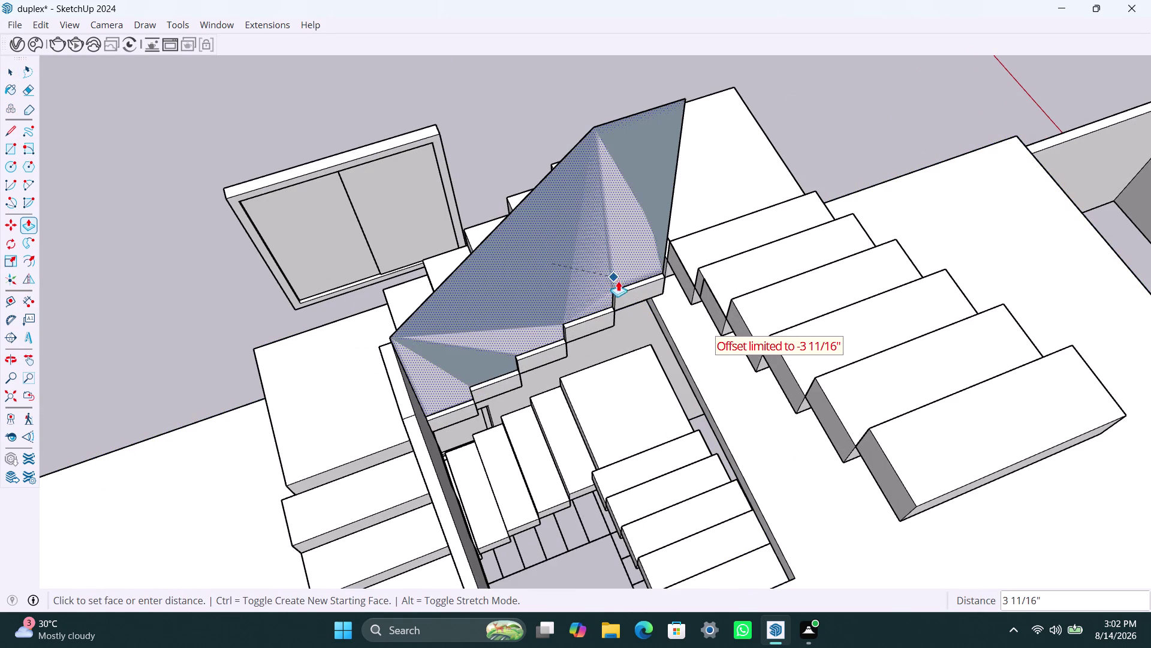
click(625, 288)
key(space)
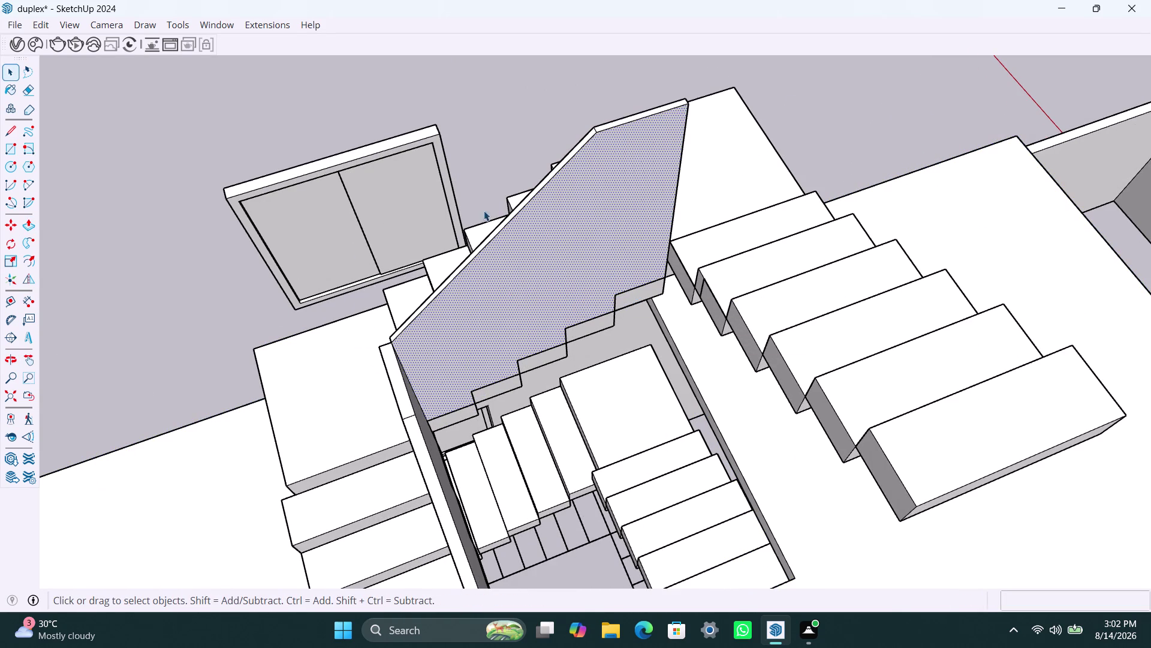
scroll(down, 3)
middle_drag(373, 370, 662, 377)
Push/pull the sloped landing panel face out about 1 1/4".
scroll(up, 3)
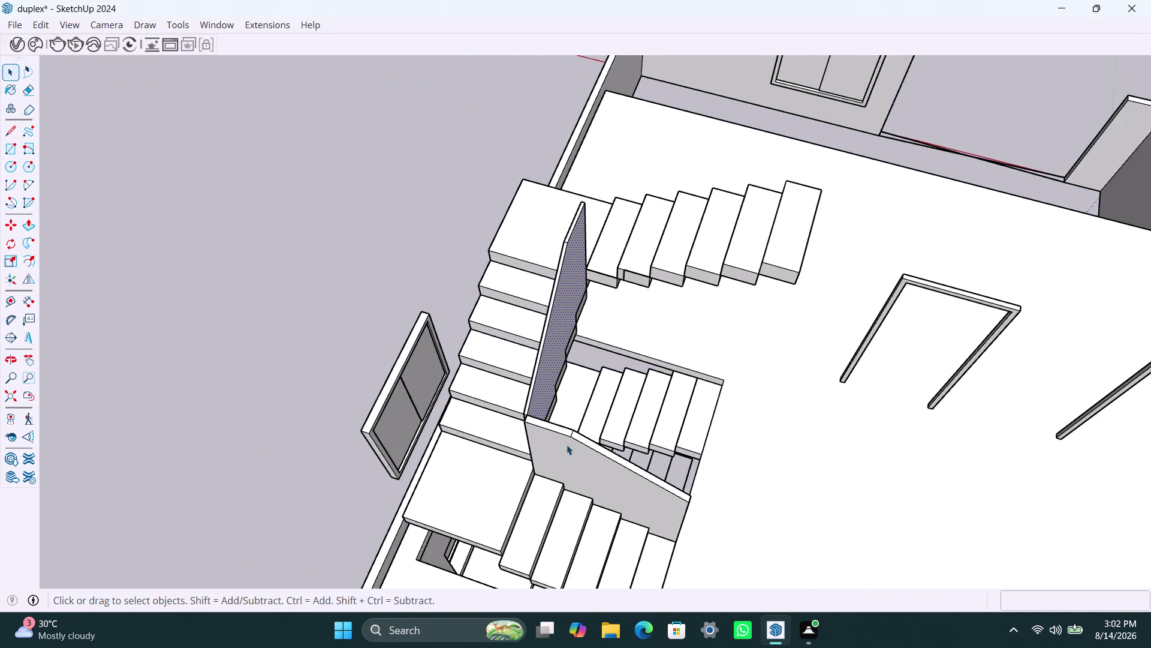
scroll(up, 3)
click(577, 468)
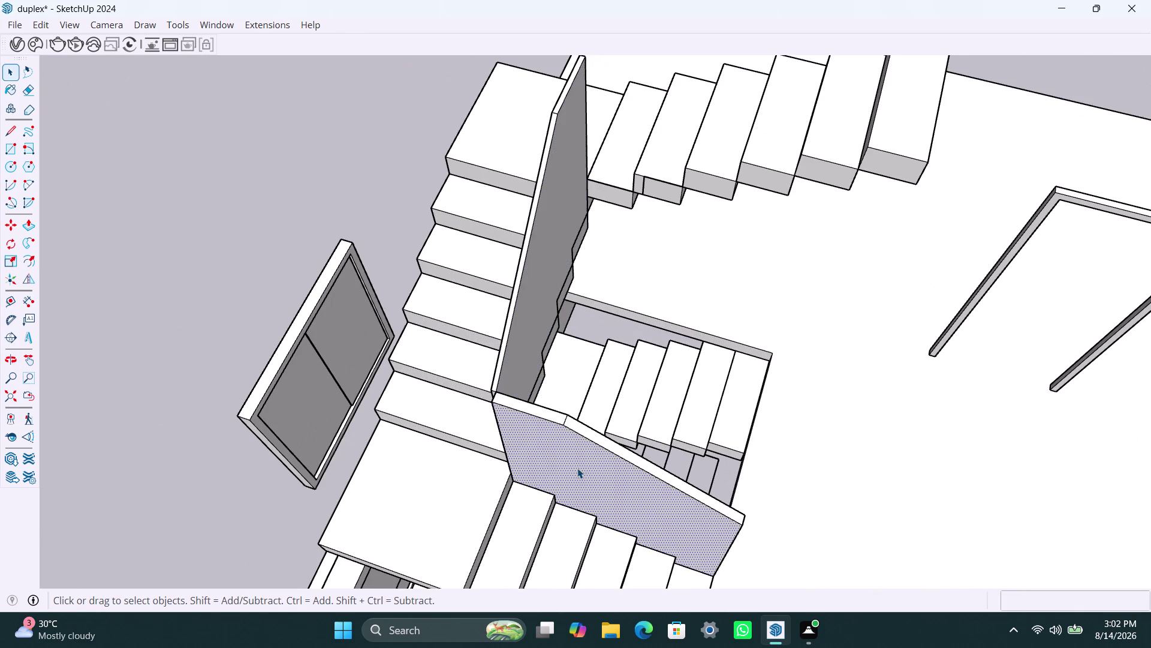
key(p)
click(578, 468)
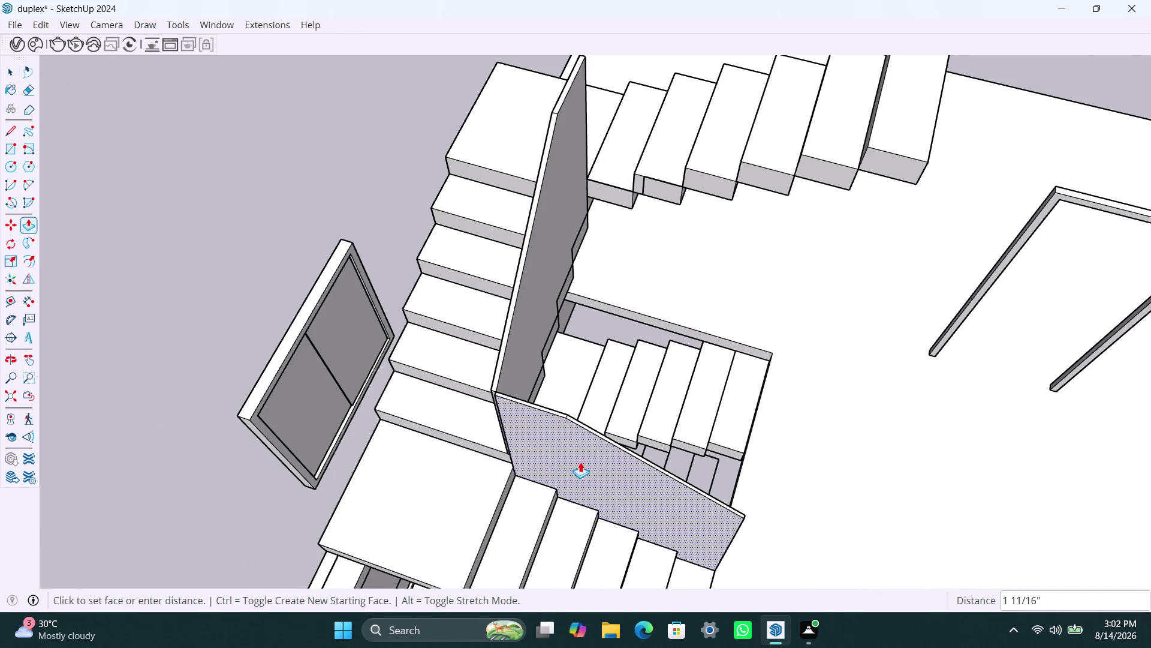
double_click(577, 462)
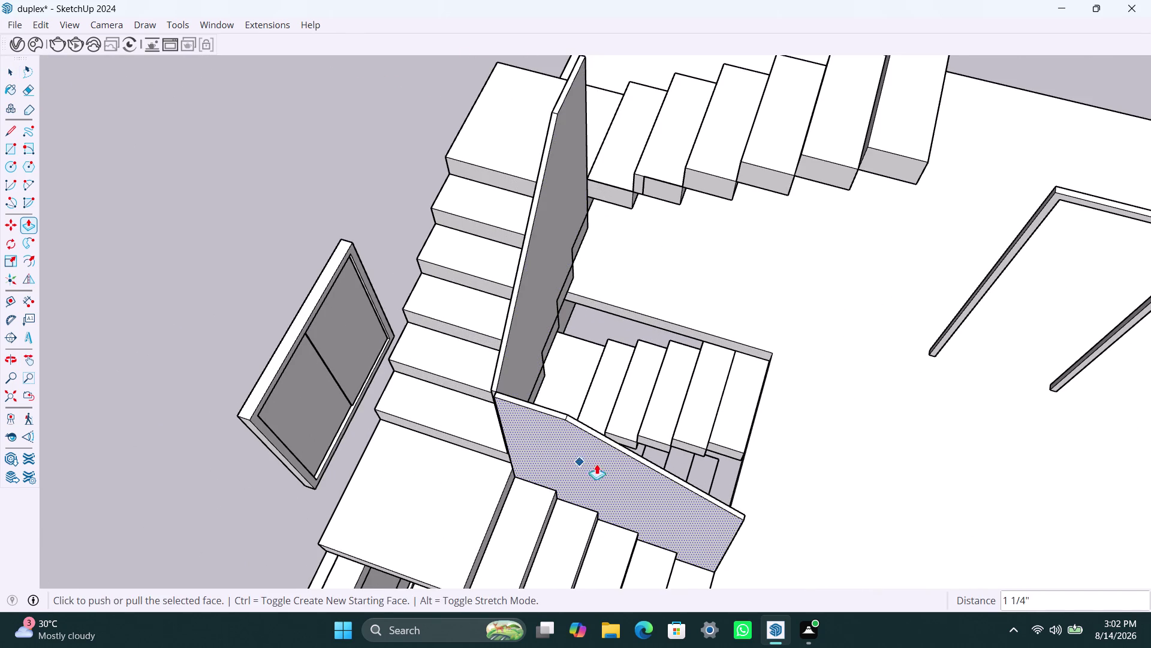
key(space)
click(726, 461)
Pull the panel's thin side face out about 1 1/8".
scroll(up, 3)
scroll(up, 3)
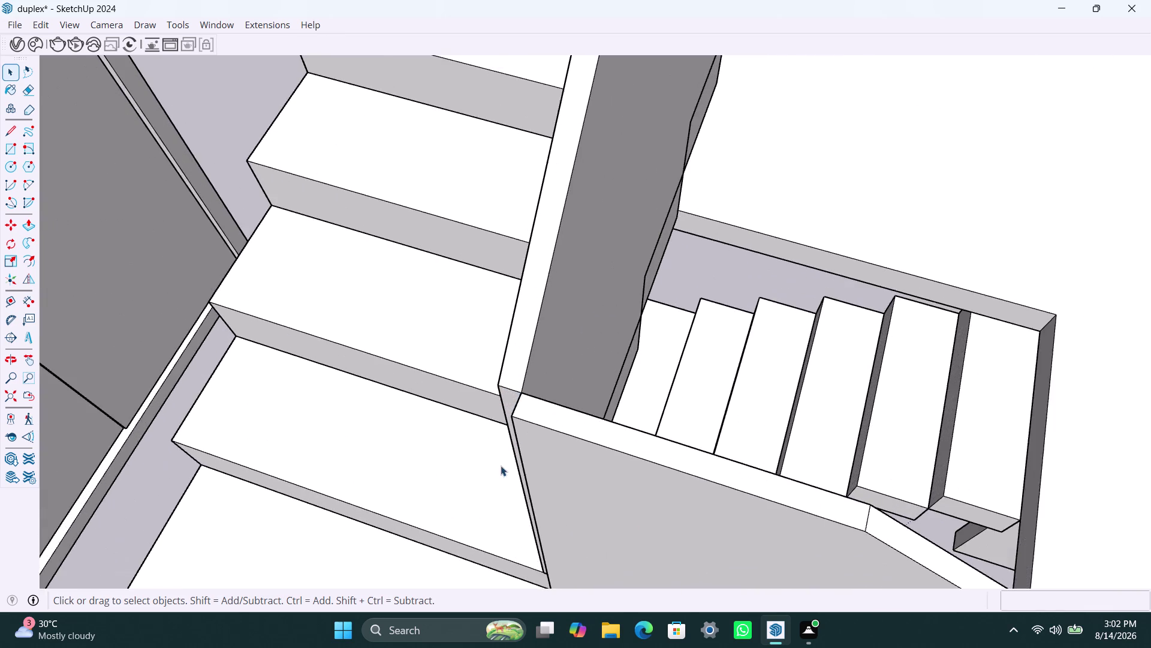
middle_drag(513, 469, 673, 468)
scroll(up, 3)
click(685, 405)
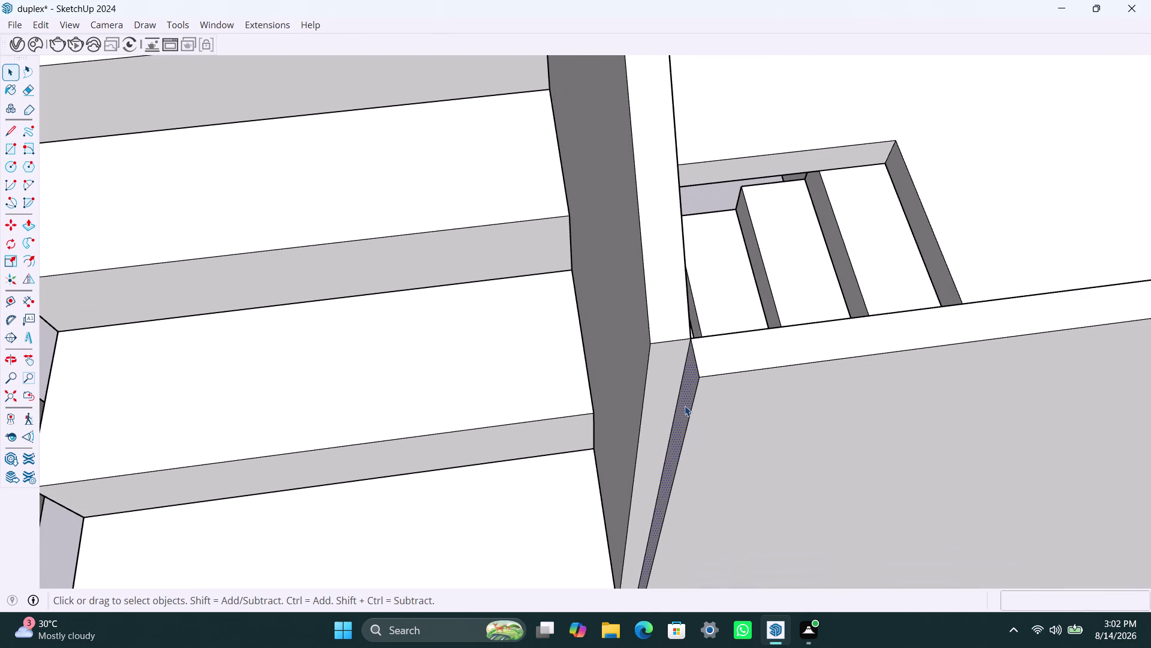
key(p)
click(685, 404)
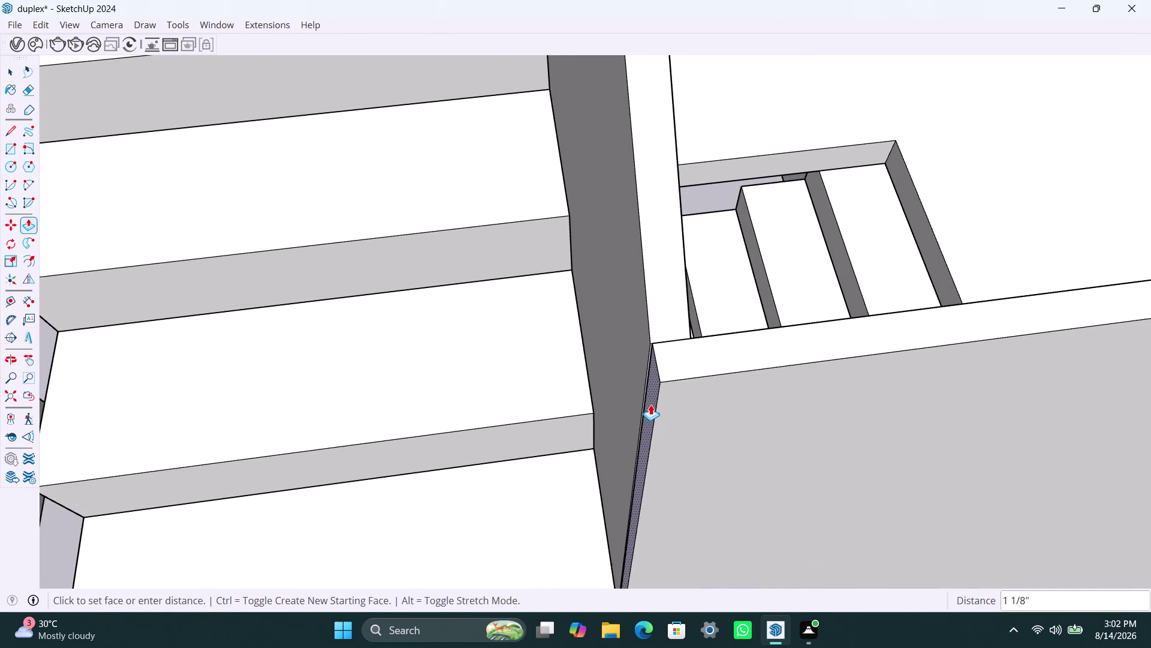
click(644, 351)
key(space)
scroll(up, 3)
scroll(down, 3)
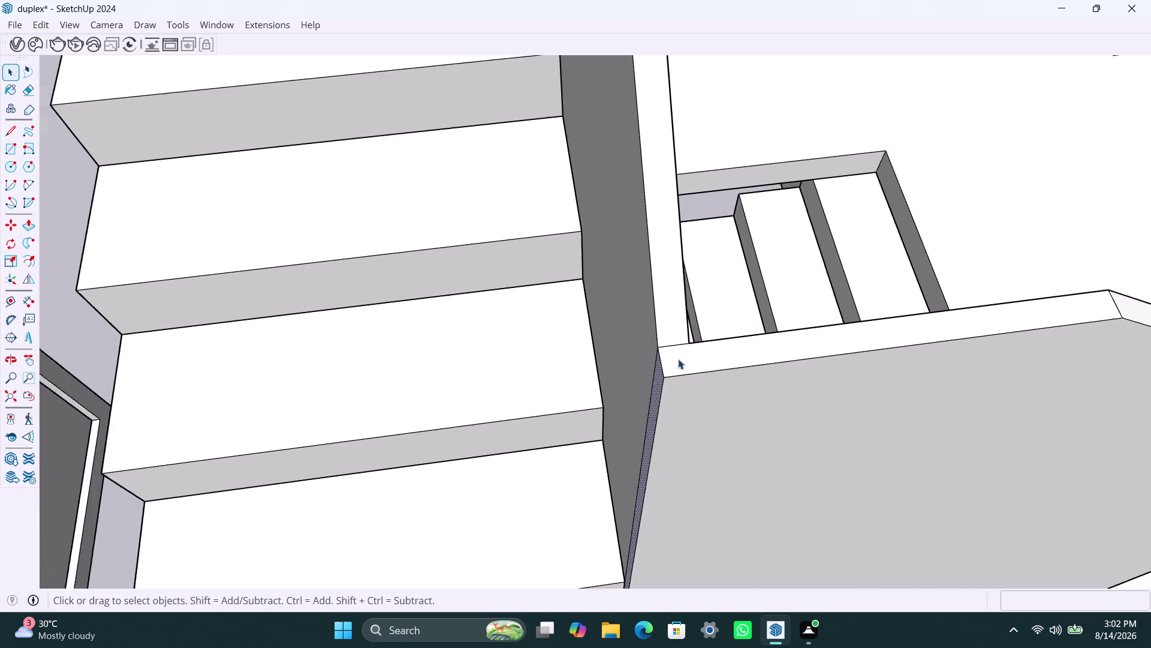
scroll(down, 3)
scroll(down, 3)
scroll(up, 3)
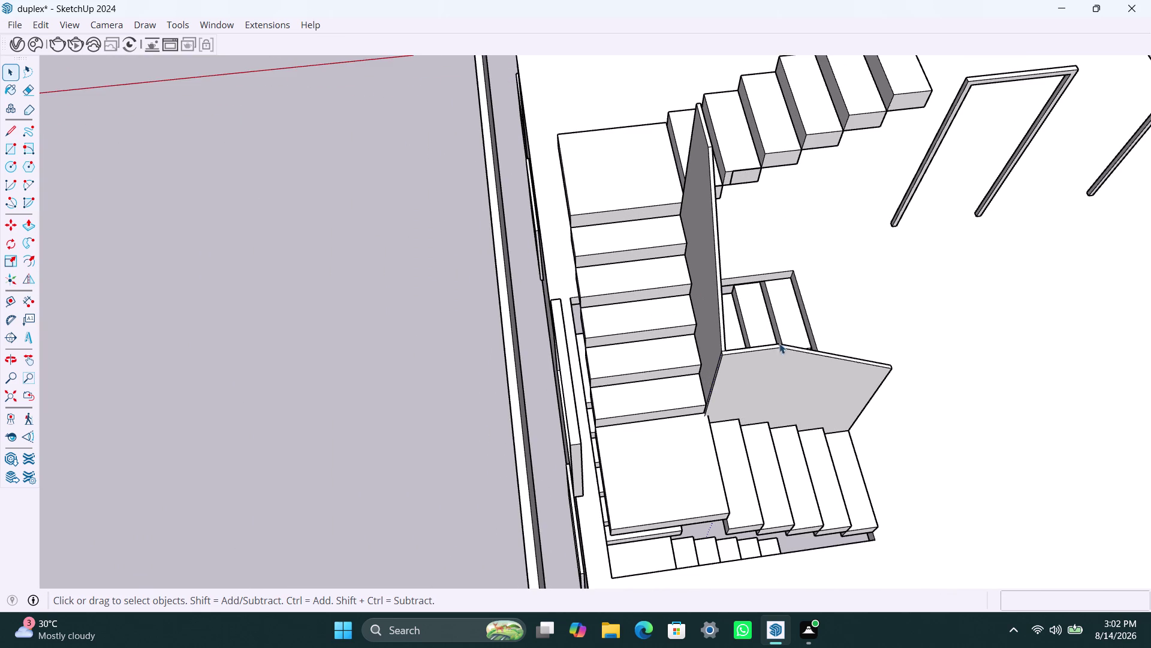
scroll(down, 3)
Orbit around the house to view the stairwell from beneath.
middle_drag(785, 372, 378, 332)
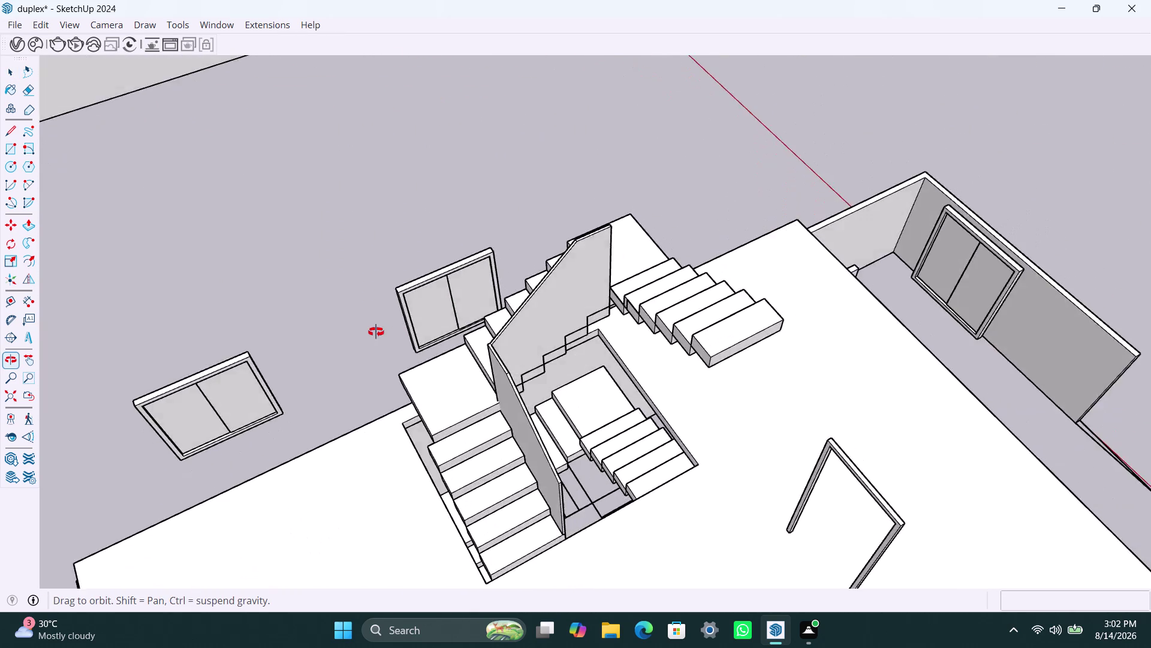
middle_drag(377, 332, 436, 311)
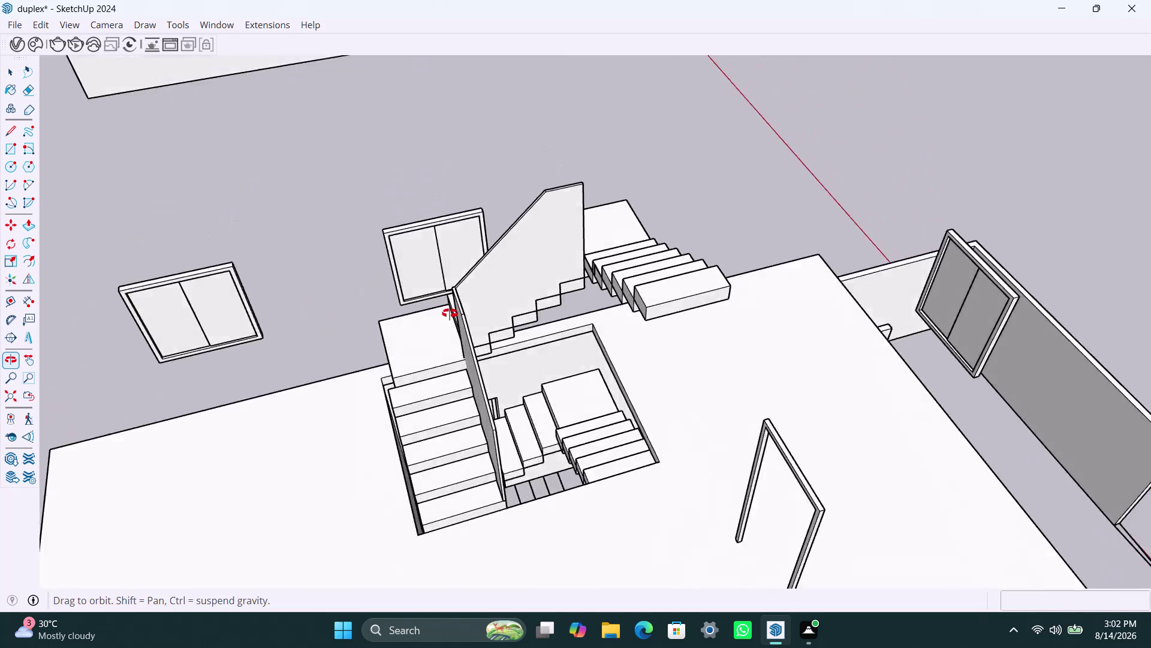
middle_drag(435, 311, 834, 364)
scroll(down, 3)
middle_drag(711, 337, 859, 381)
scroll(up, 3)
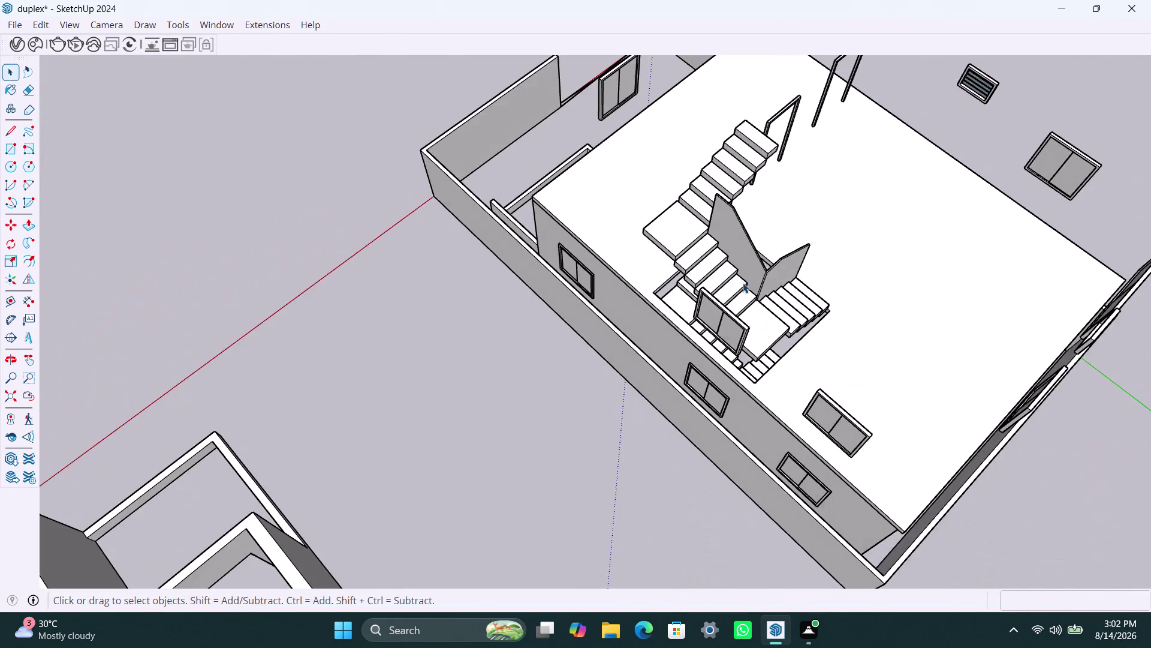
scroll(up, 3)
middle_drag(672, 193, 891, 290)
scroll(up, 3)
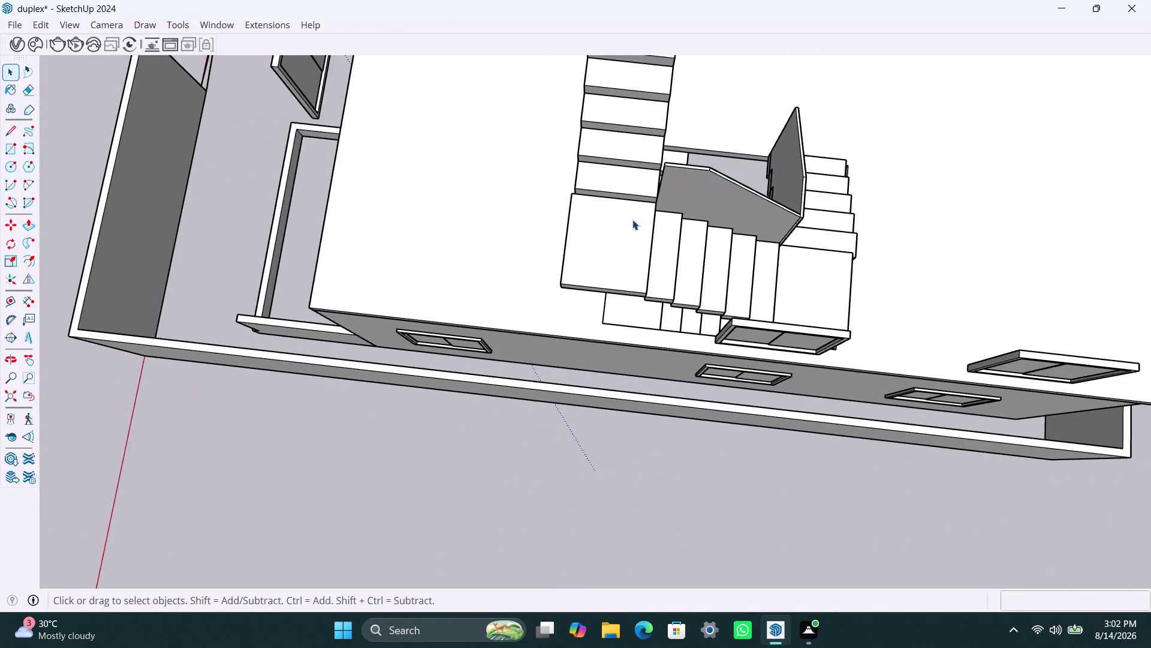
middle_drag(635, 223, 764, 254)
Select the angled landing panel and Move-copy it beside the upper flight.
click(751, 123)
double_click(740, 127)
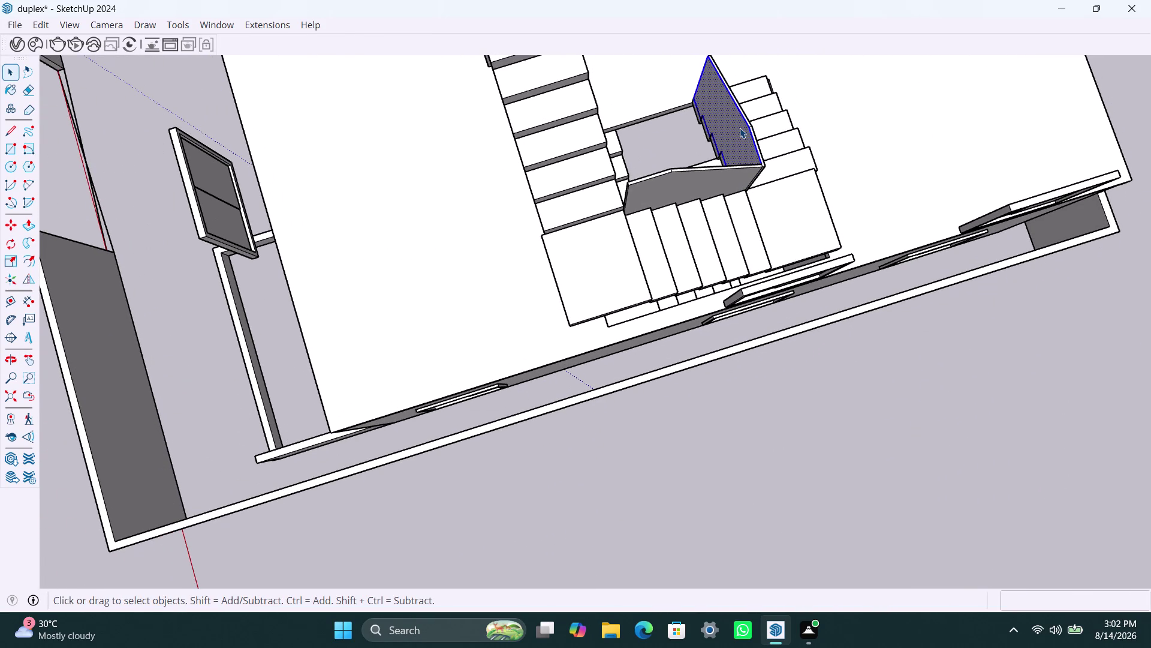
double_click(639, 199)
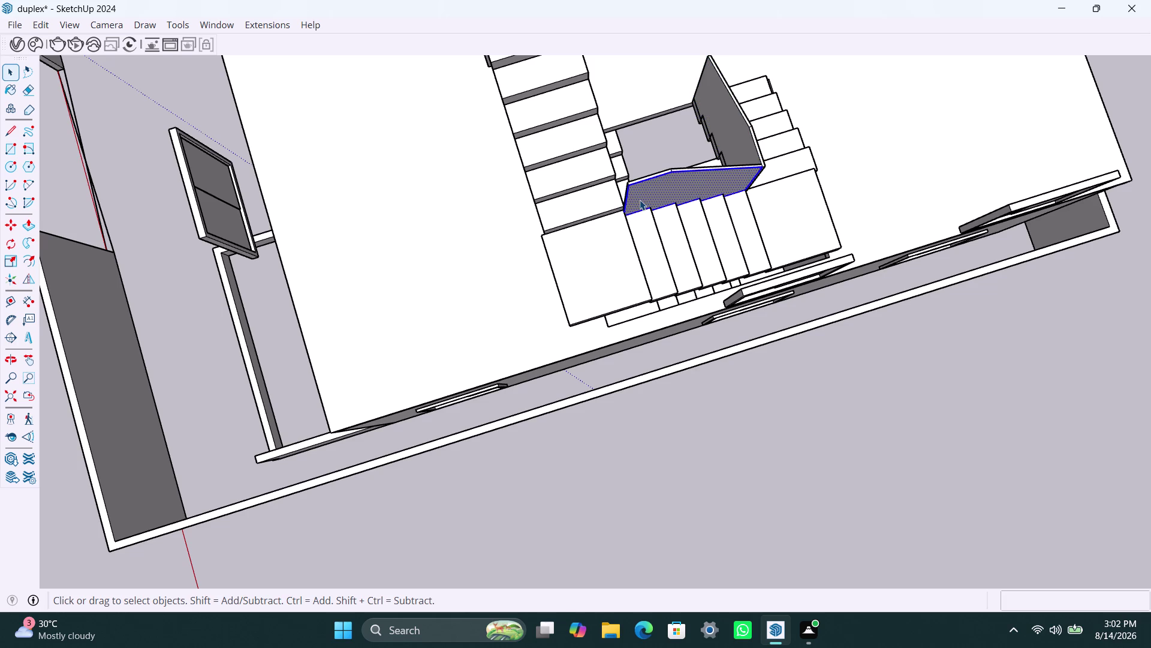
key(m)
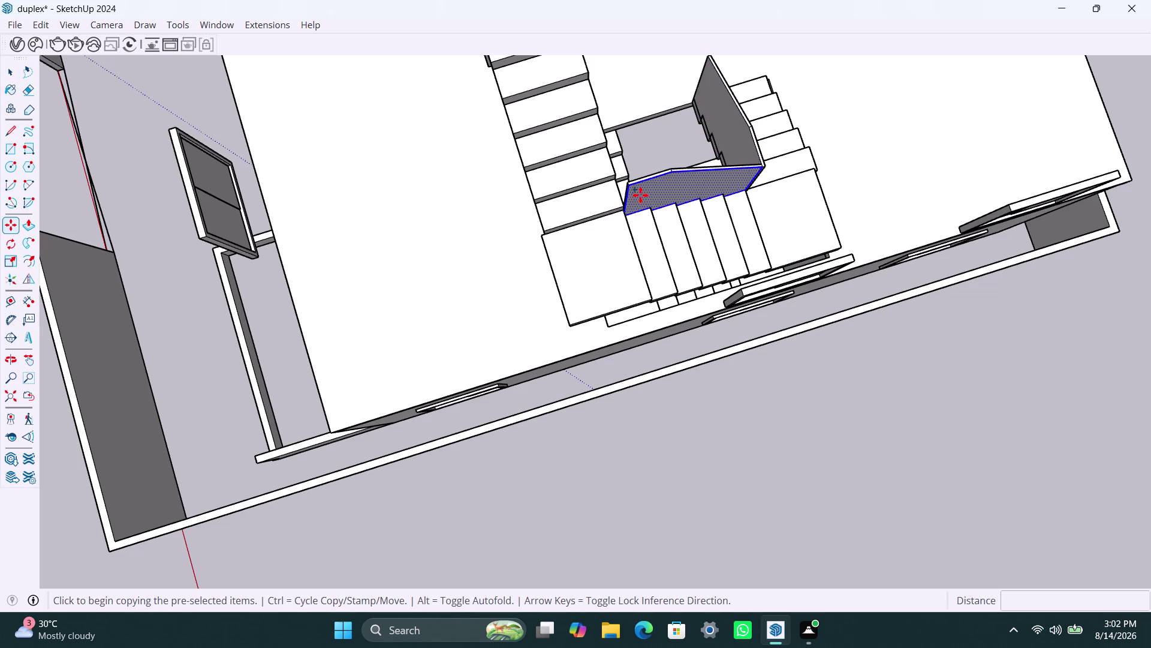
click(630, 187)
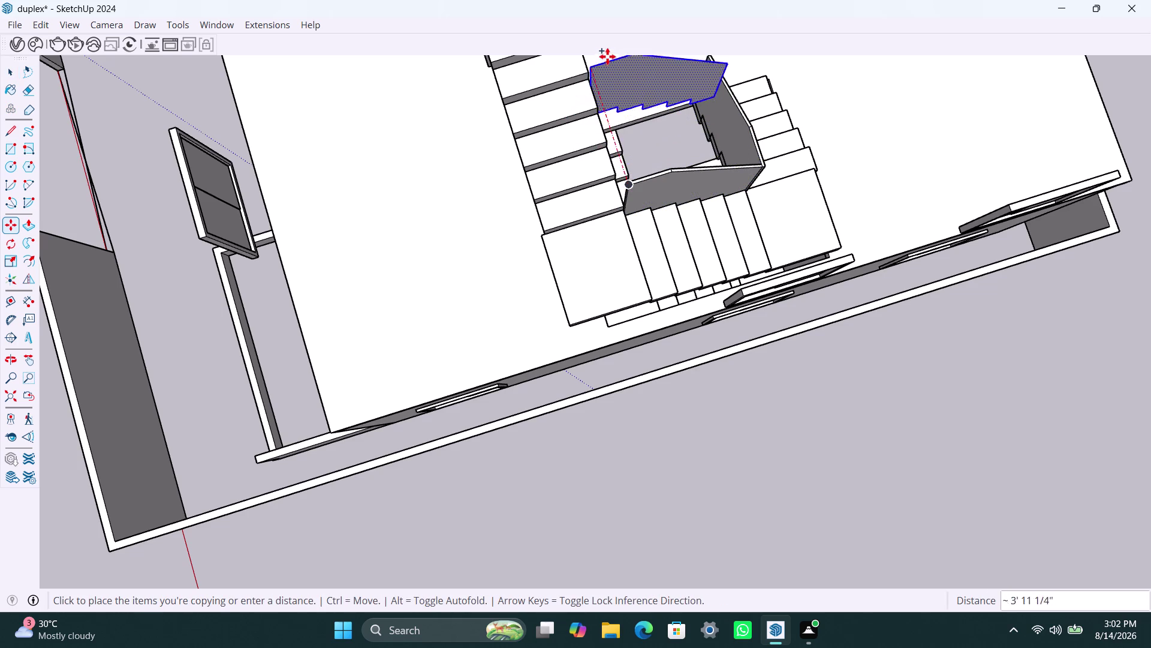
click(592, 76)
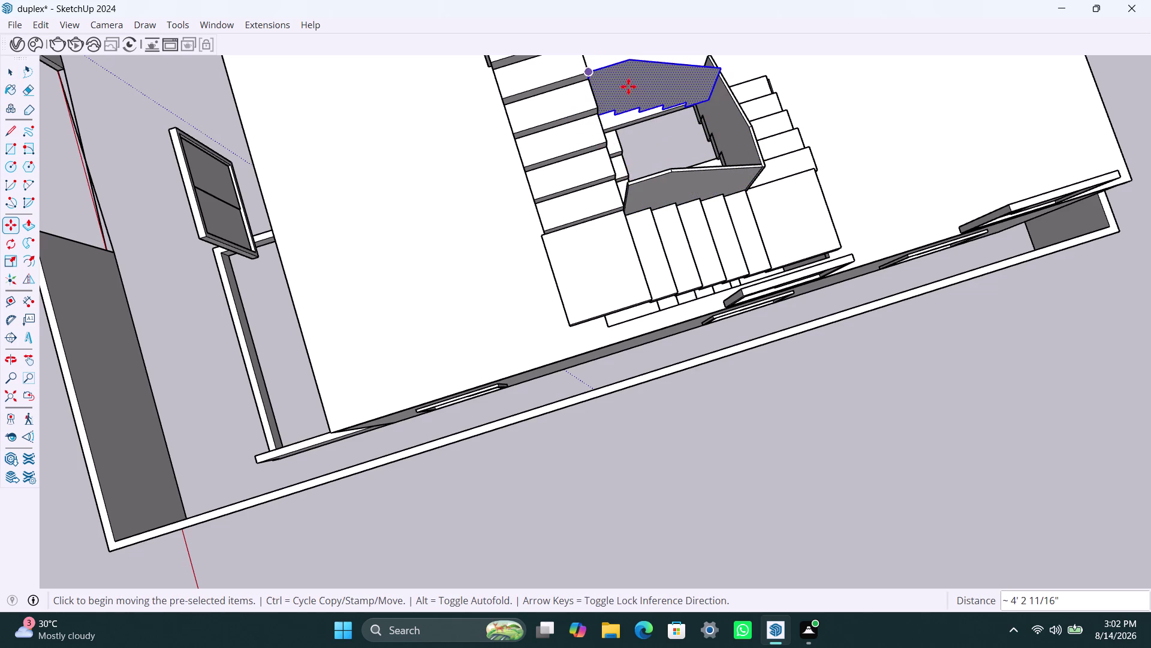
click(703, 94)
scroll(down, 3)
middle_click(654, 124)
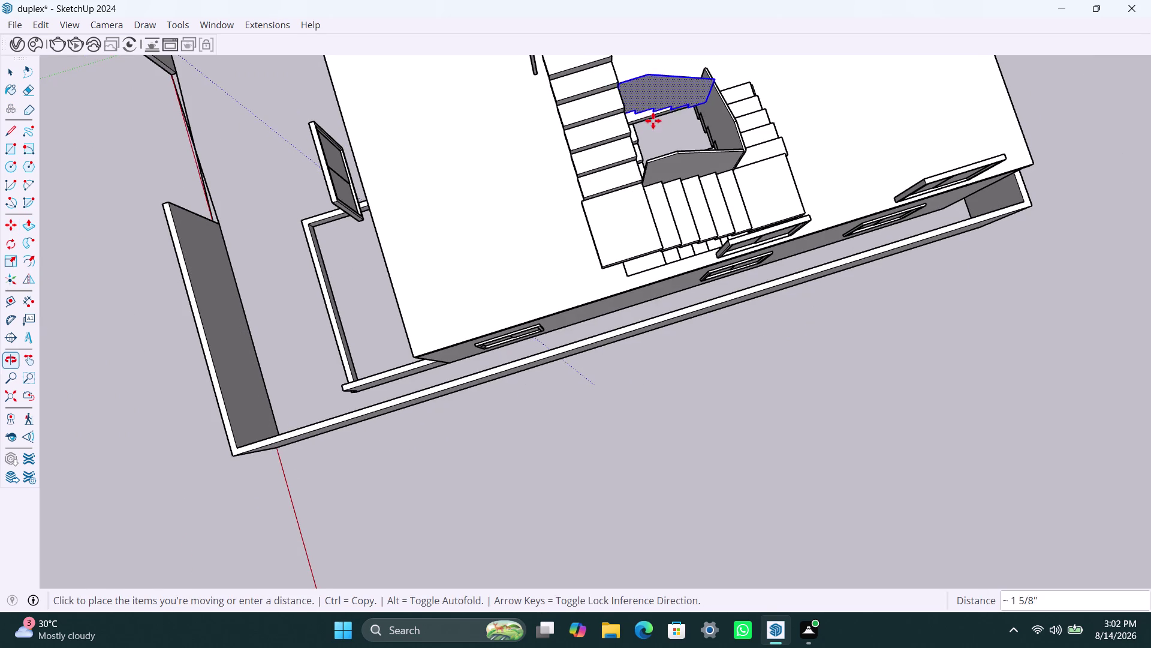
key(space)
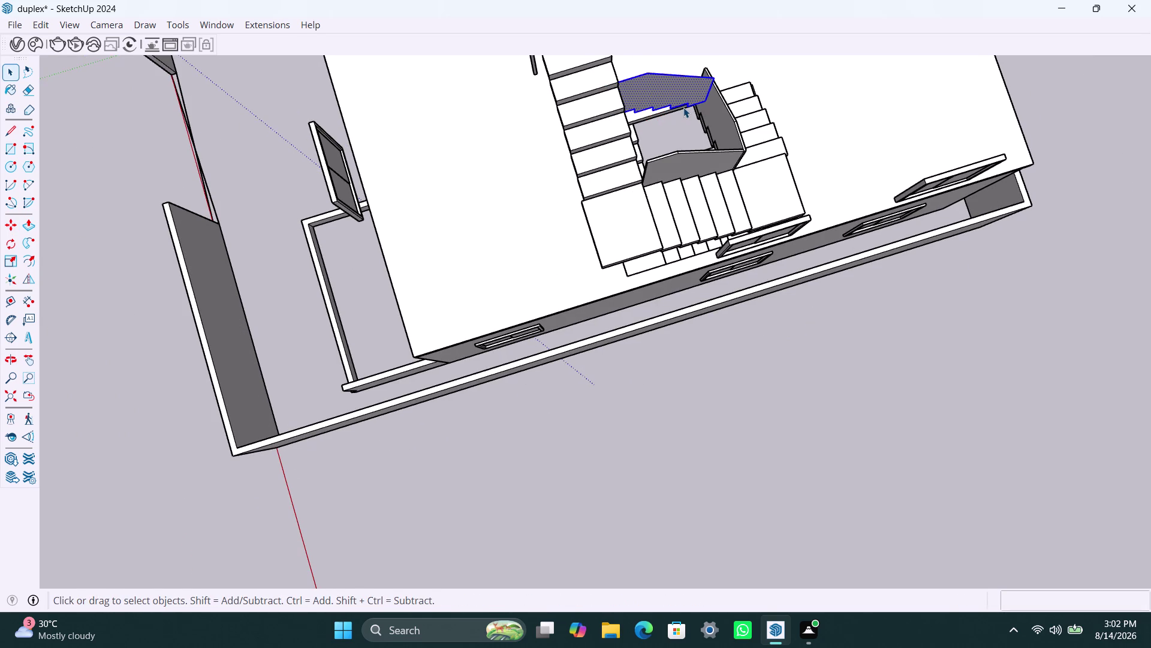
key(r)
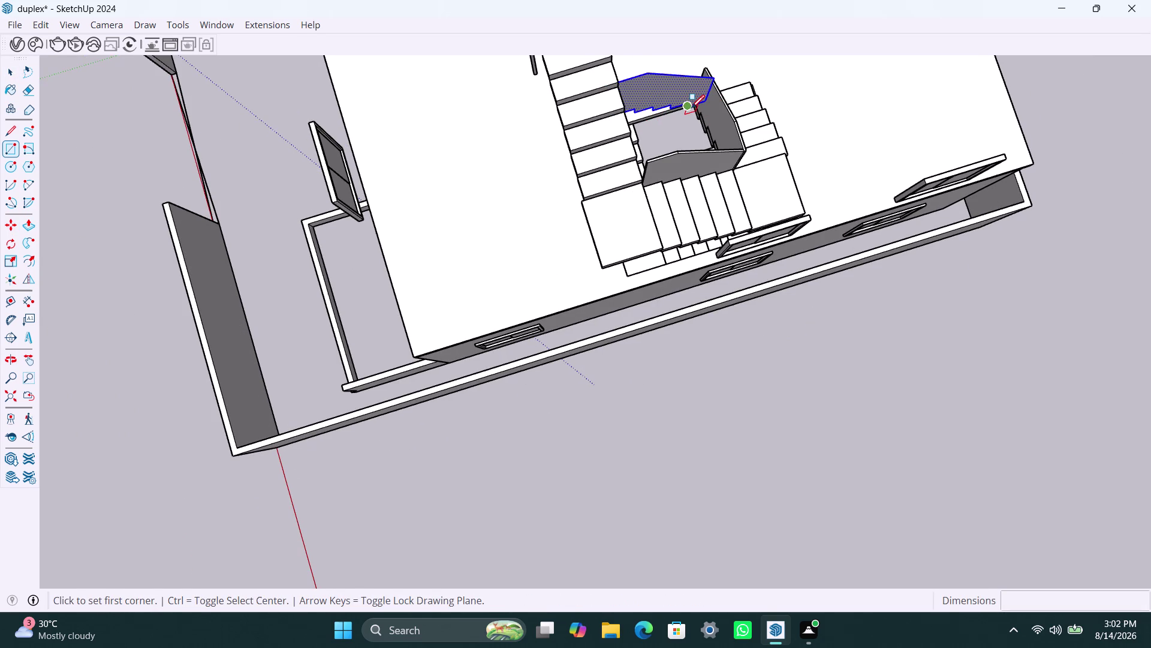
key(space)
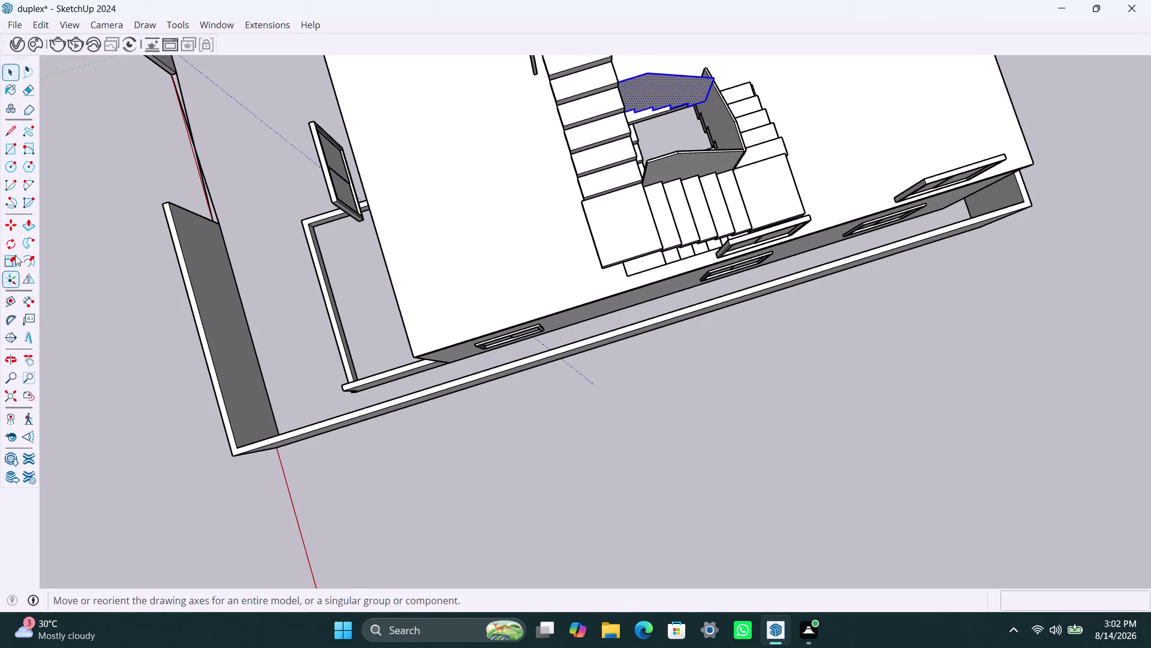
Rotate the copied panel 90° about its corner.
click(15, 240)
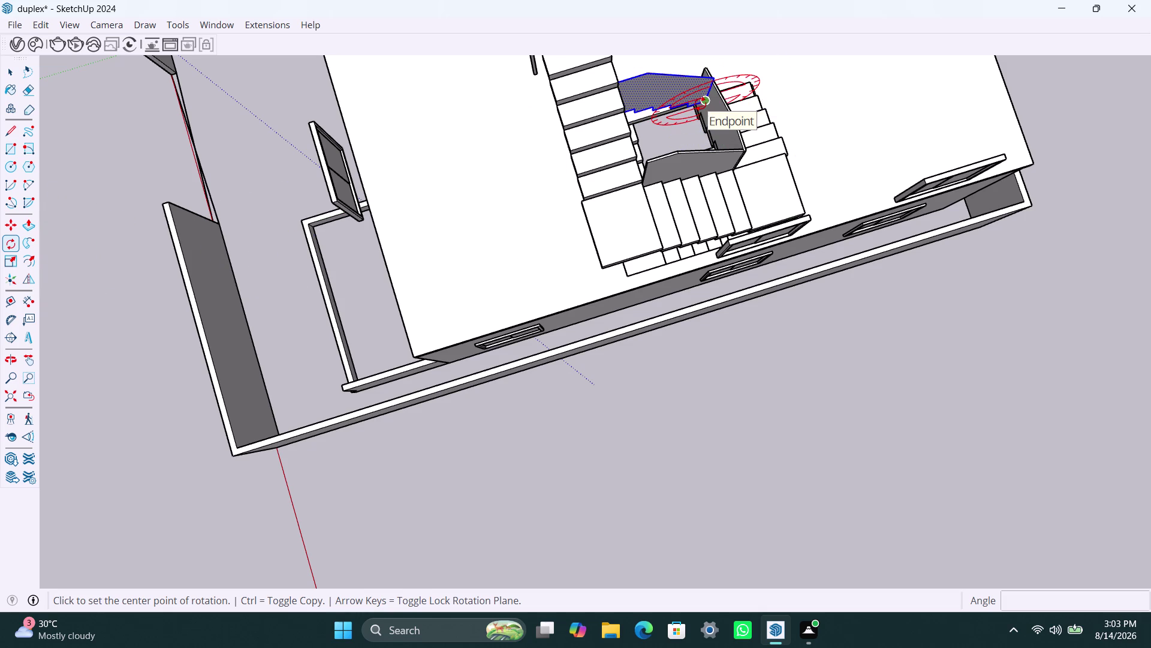
key(Down)
key(Down)
click(700, 103)
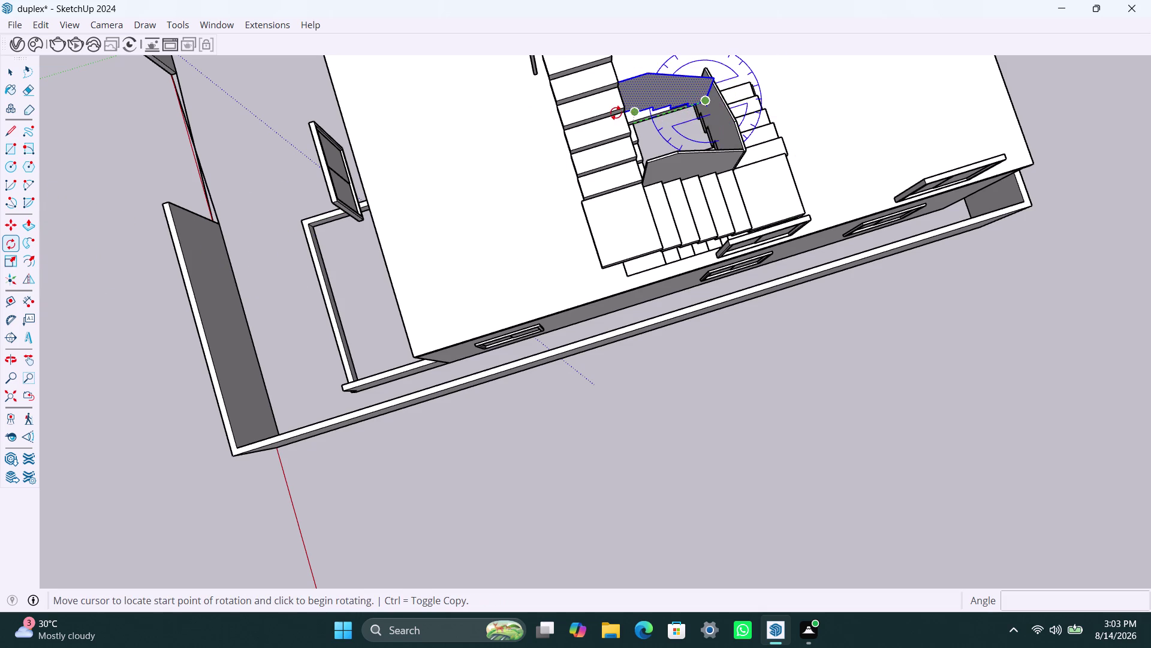
click(614, 113)
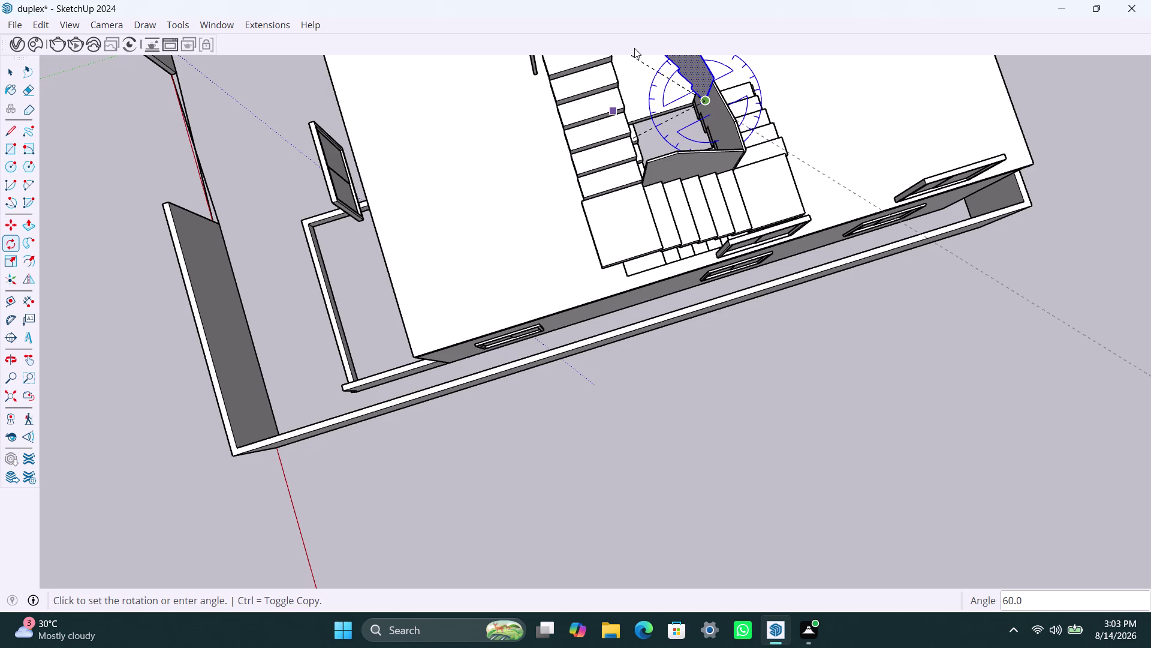
text(90)
key(Return)
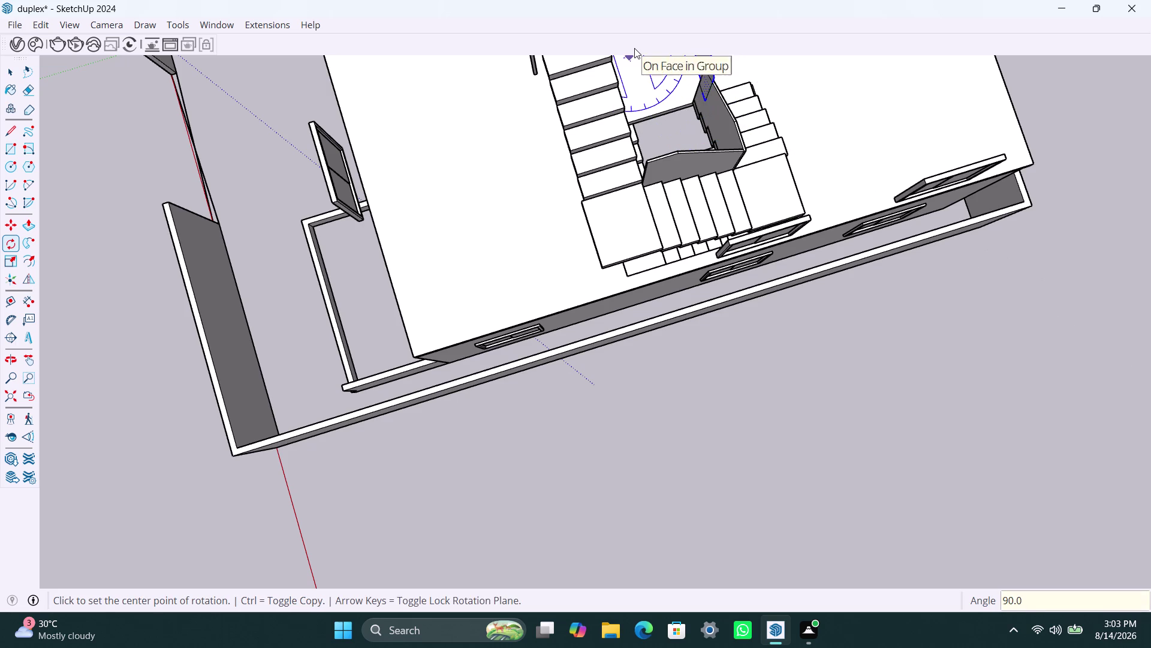
Move the rotated panel toward the stair panel's endpoint, then reselect it with its connected geometry.
key(space)
key(m)
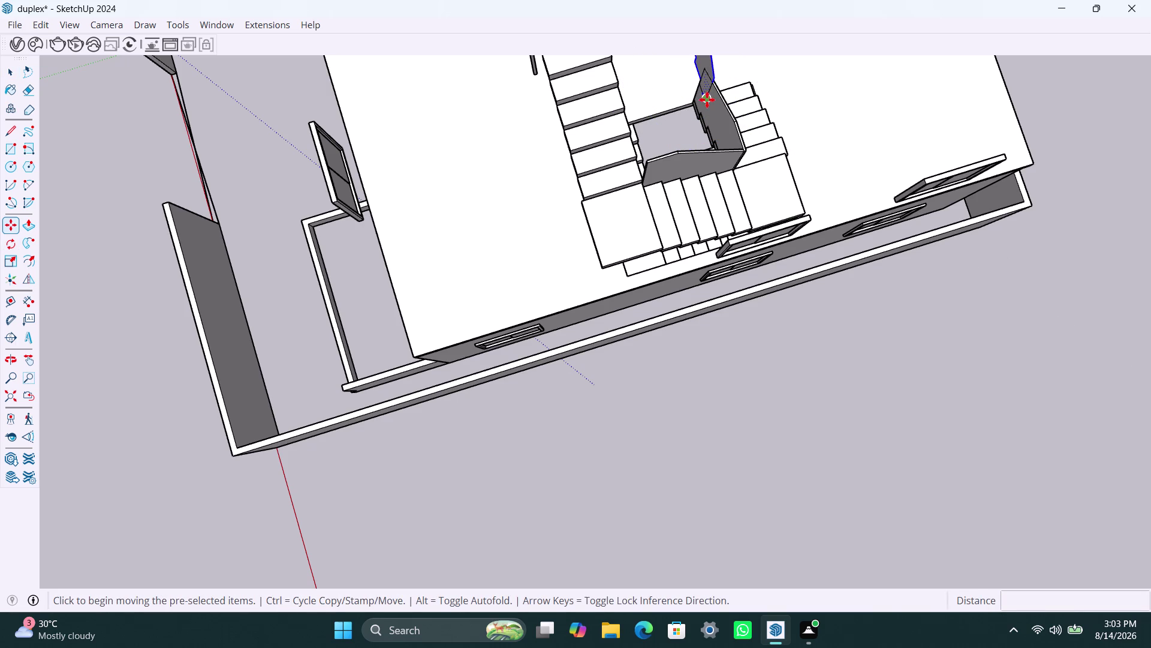
click(707, 99)
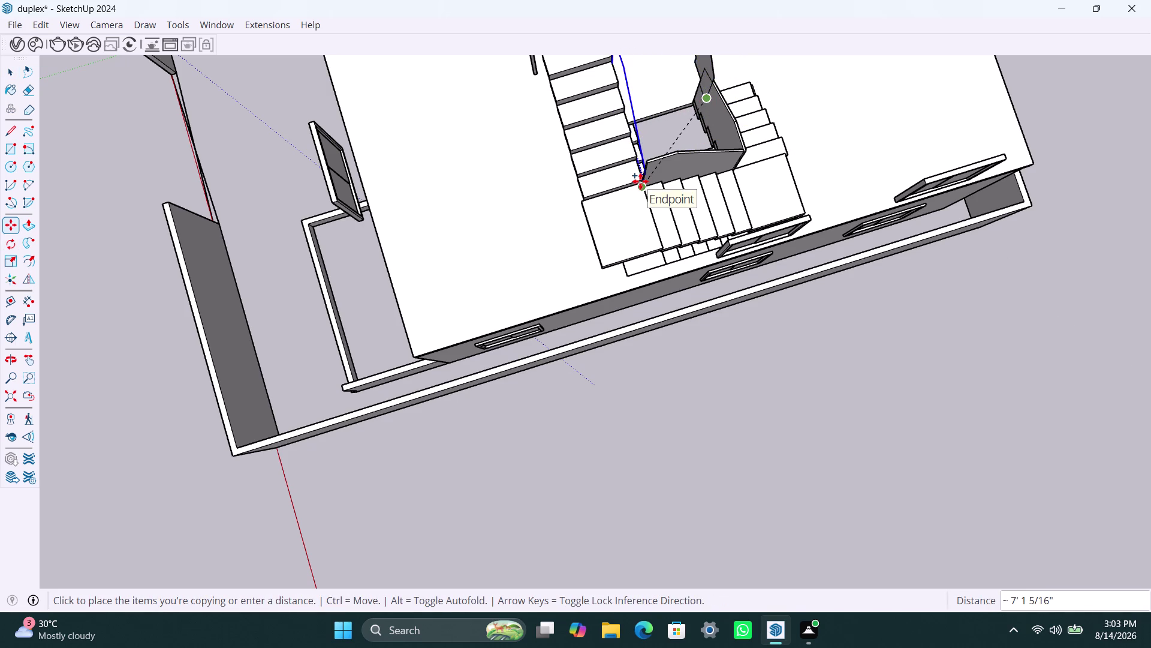
key(Escape)
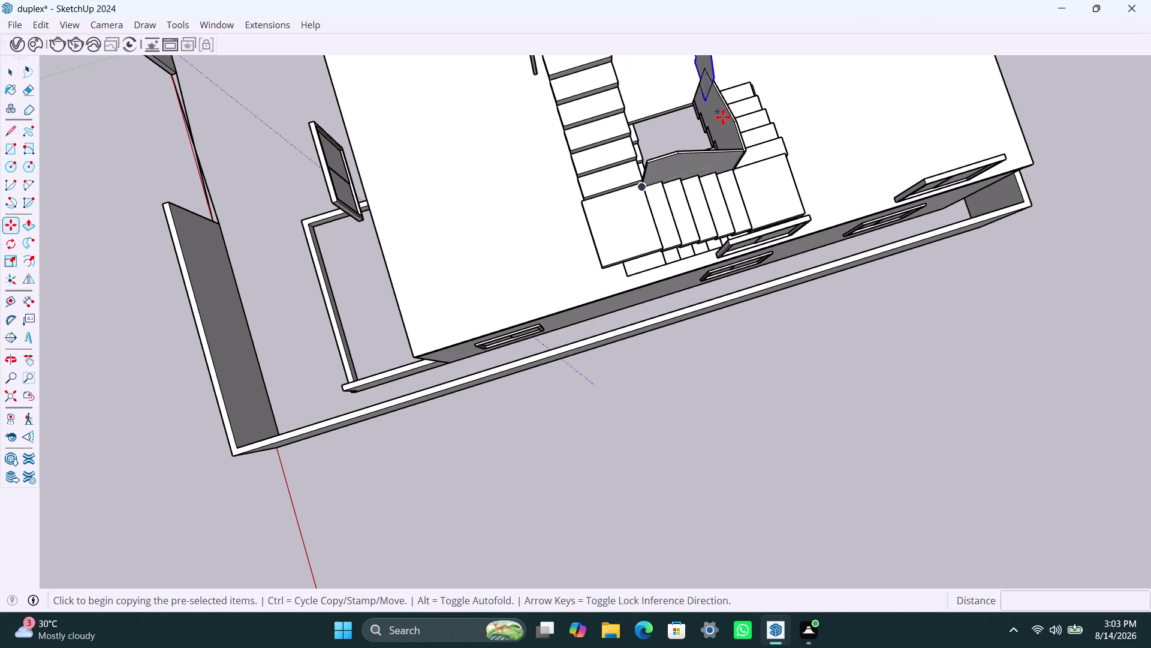
key(space)
triple_click(712, 70)
click(712, 69)
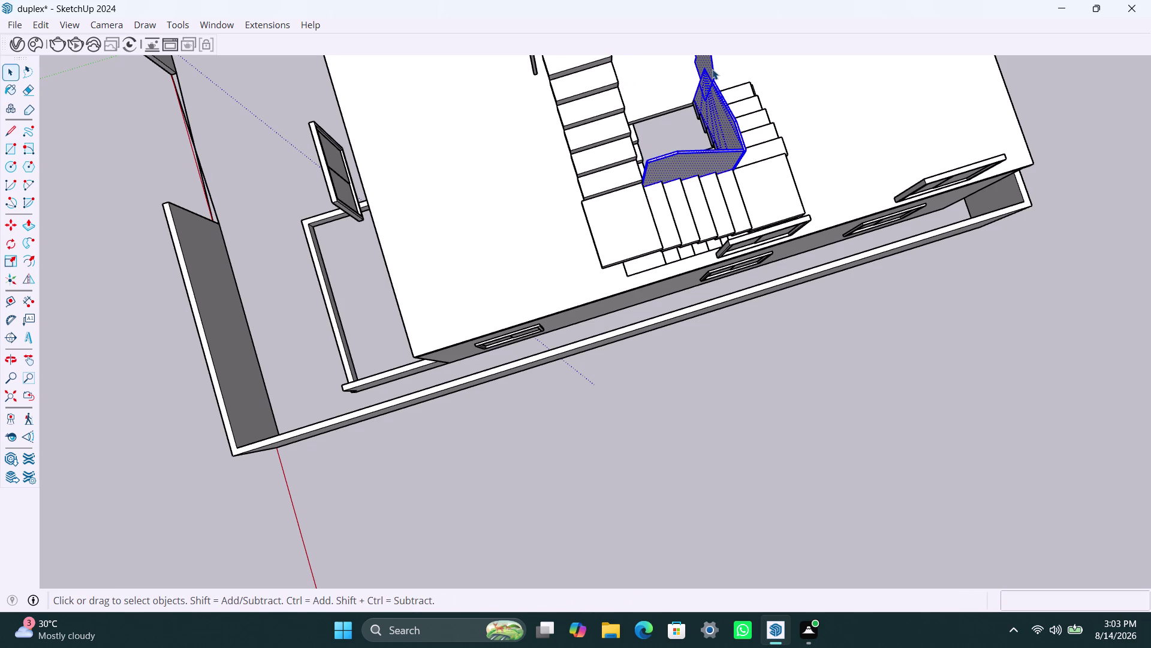
scroll(down, 3)
middle_drag(696, 136, 676, 213)
click(727, 103)
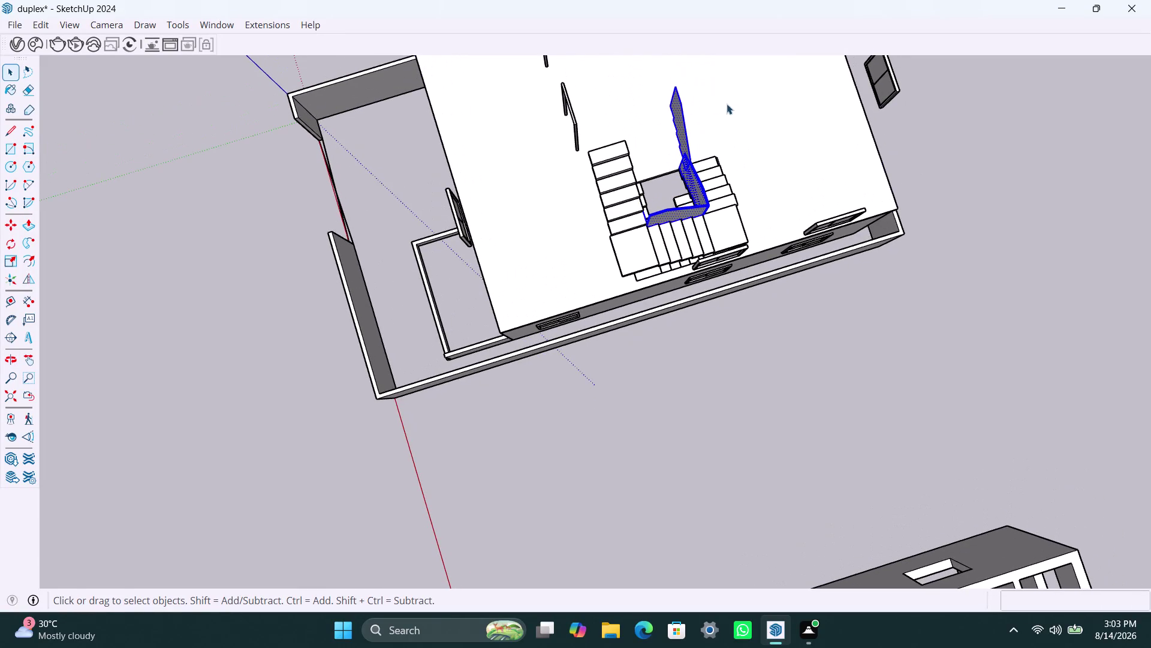
click(687, 120)
double_click(681, 127)
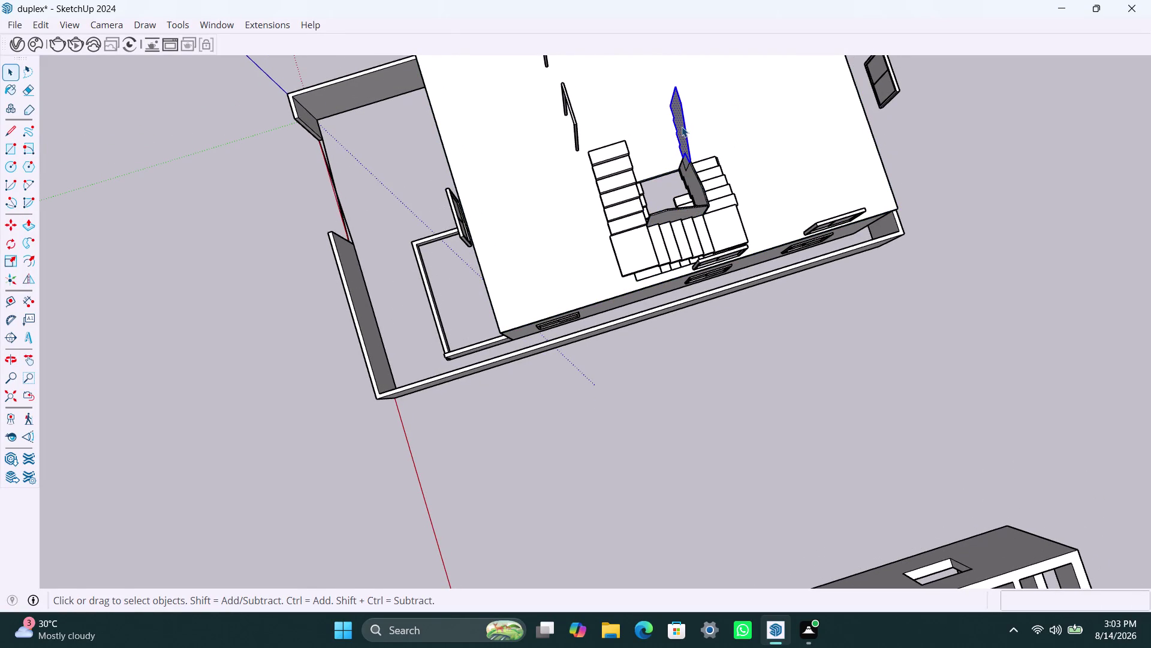
key(m)
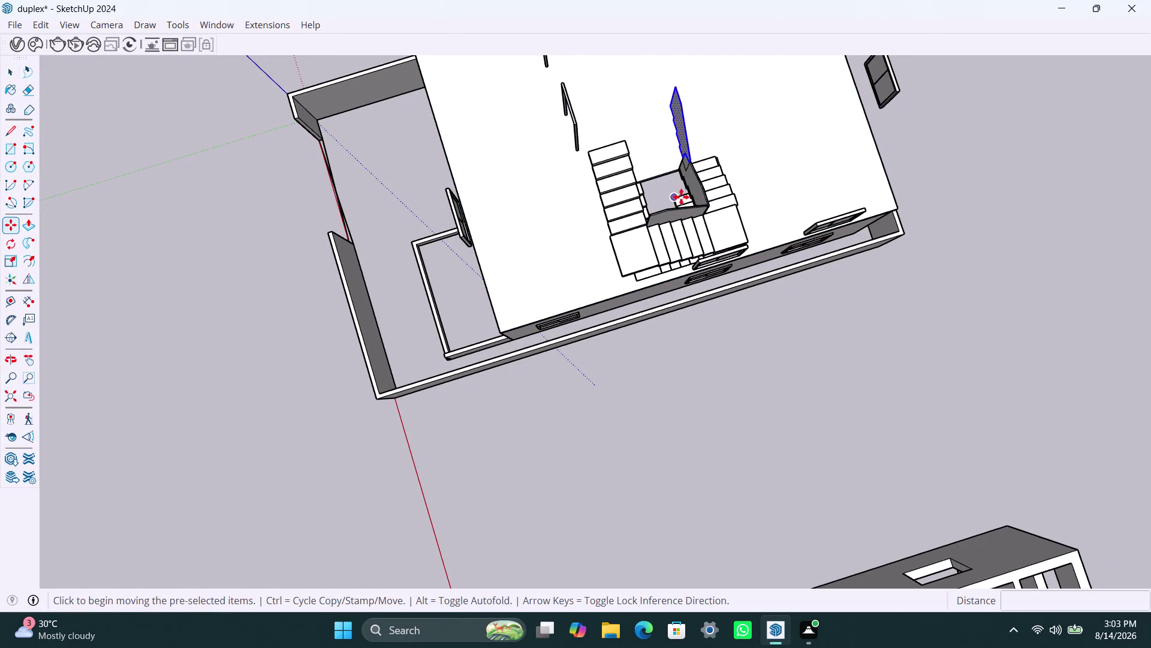
key(Escape)
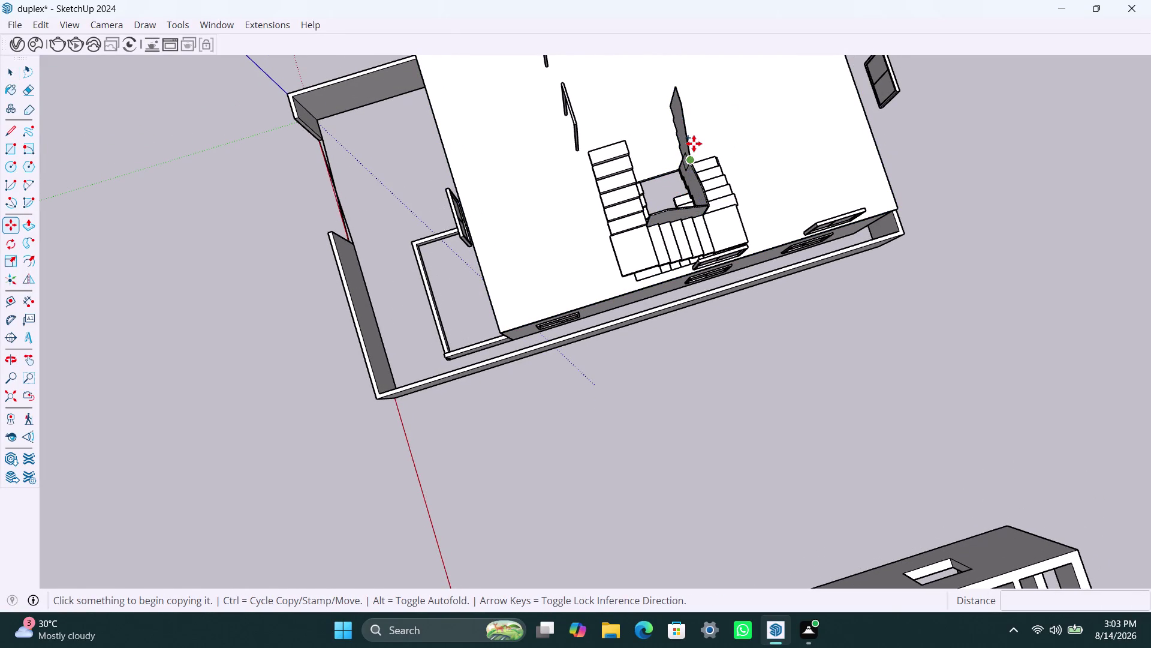
key(m)
key(space)
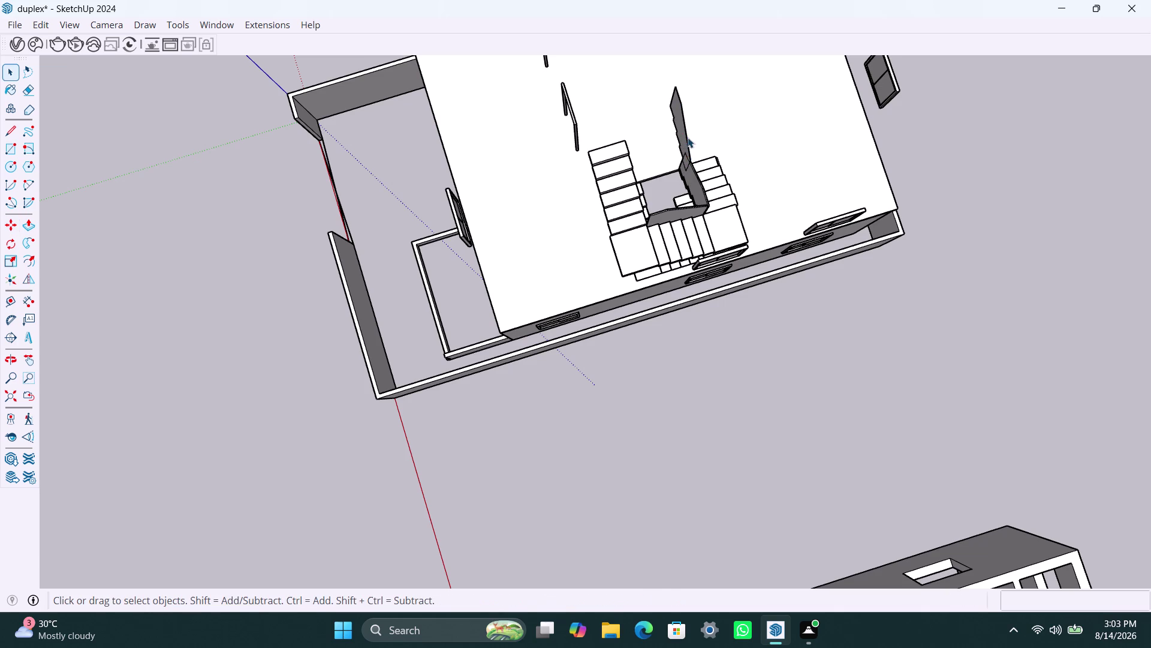
click(689, 135)
double_click(684, 139)
key(m)
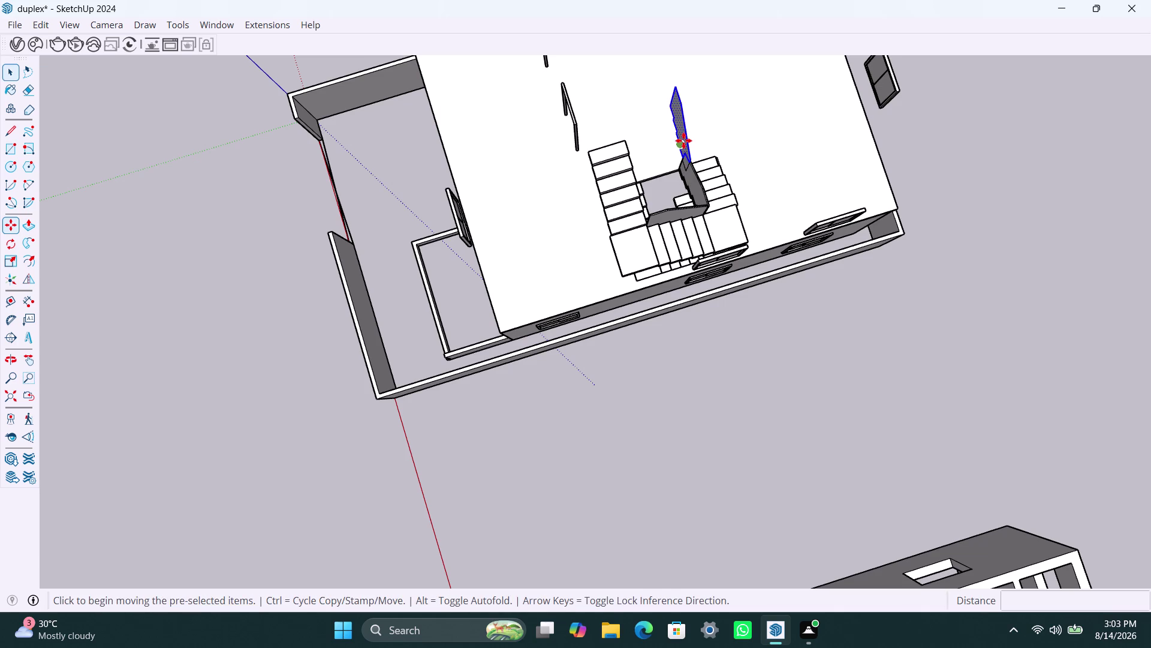
click(684, 166)
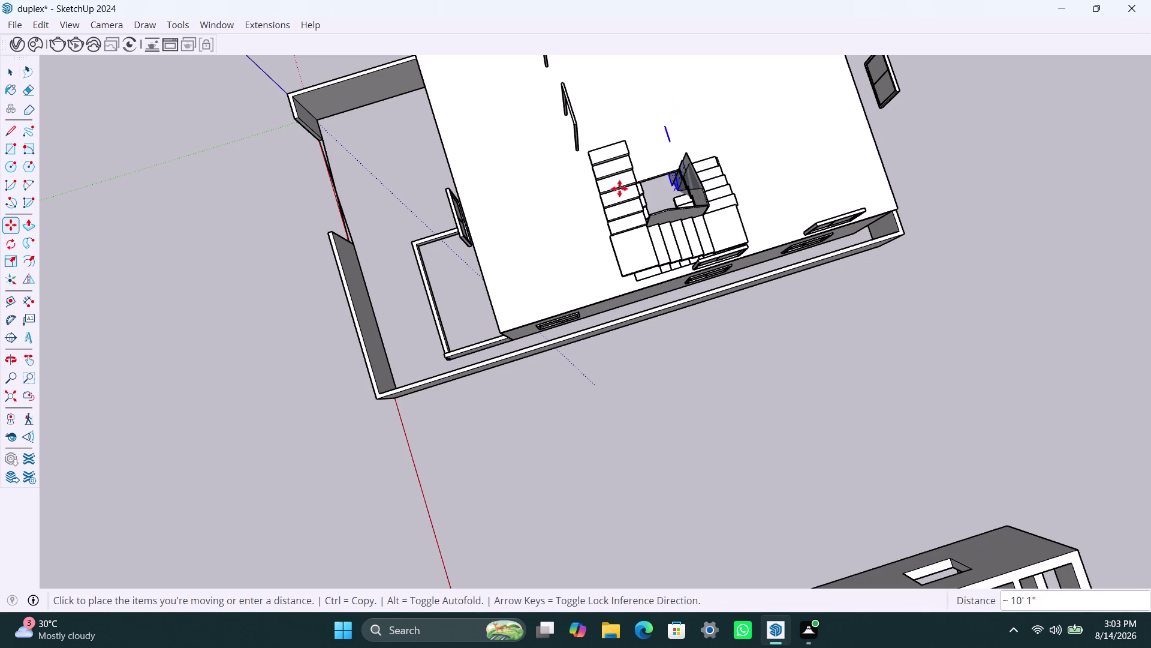
key(Escape)
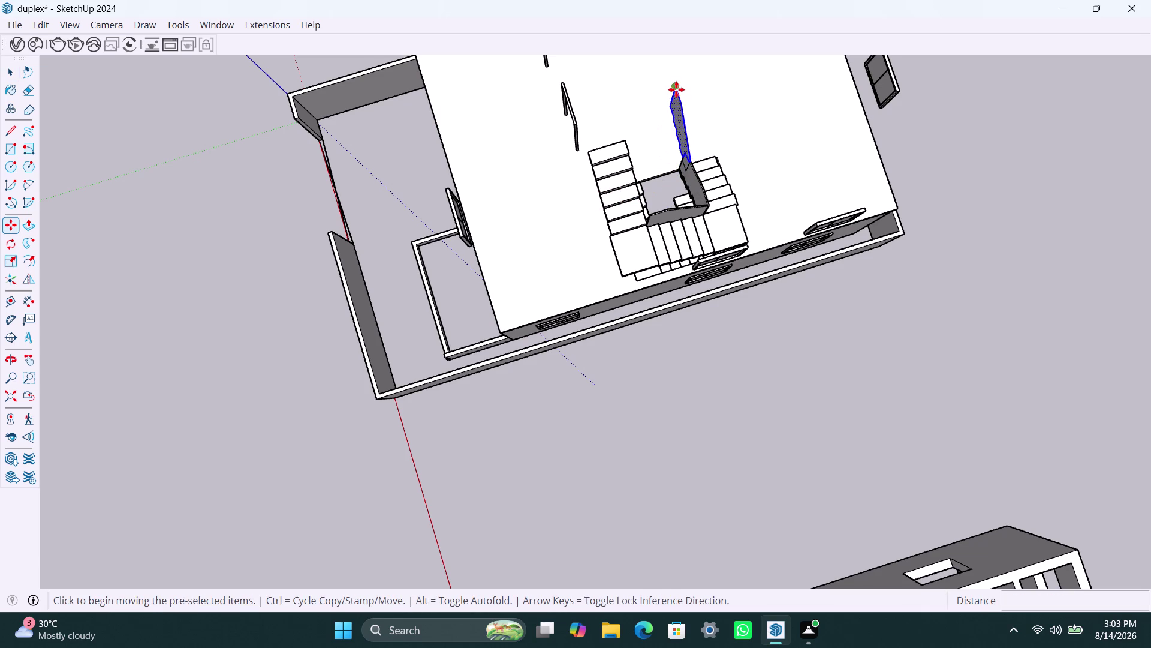
click(677, 89)
key(Escape)
key(space)
key(space)
scroll(up, 3)
key(space)
middle_drag(715, 174, 461, 196)
scroll(up, 3)
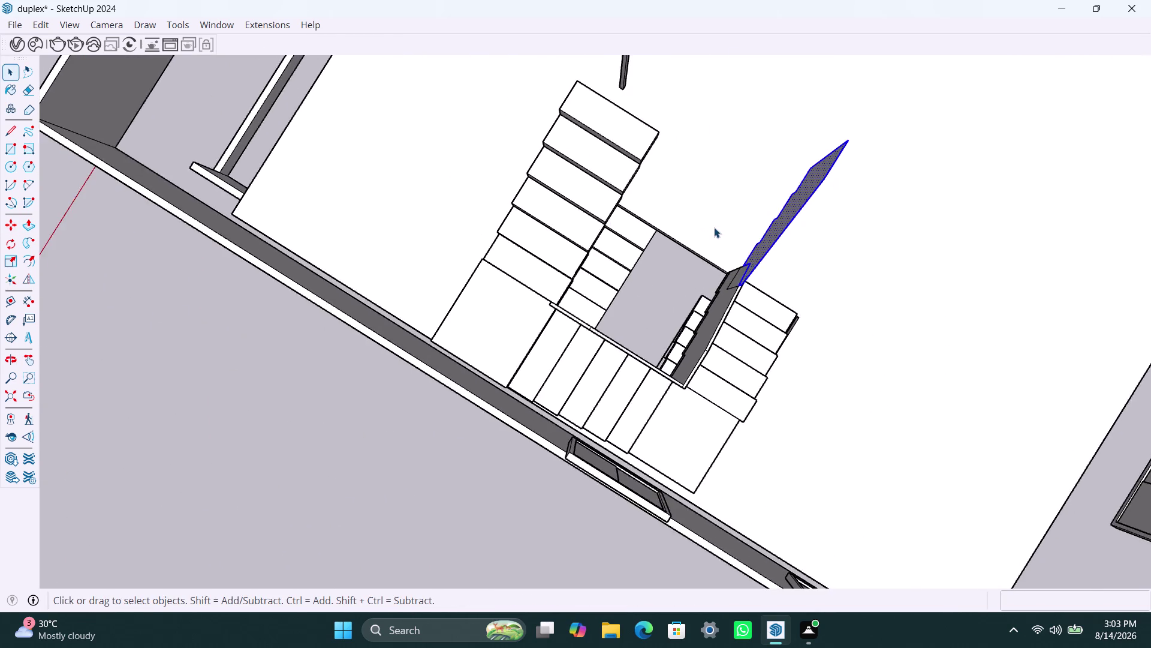
scroll(up, 3)
scroll(up, 3)
scroll(down, 3)
middle_drag(718, 234, 558, 235)
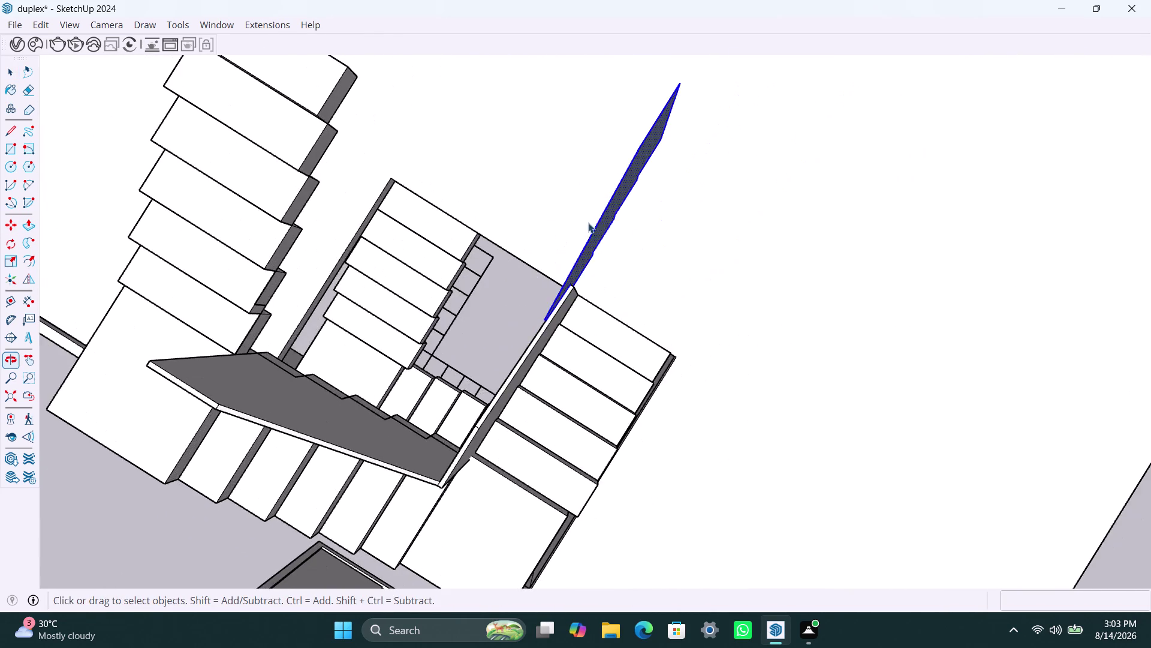
scroll(up, 3)
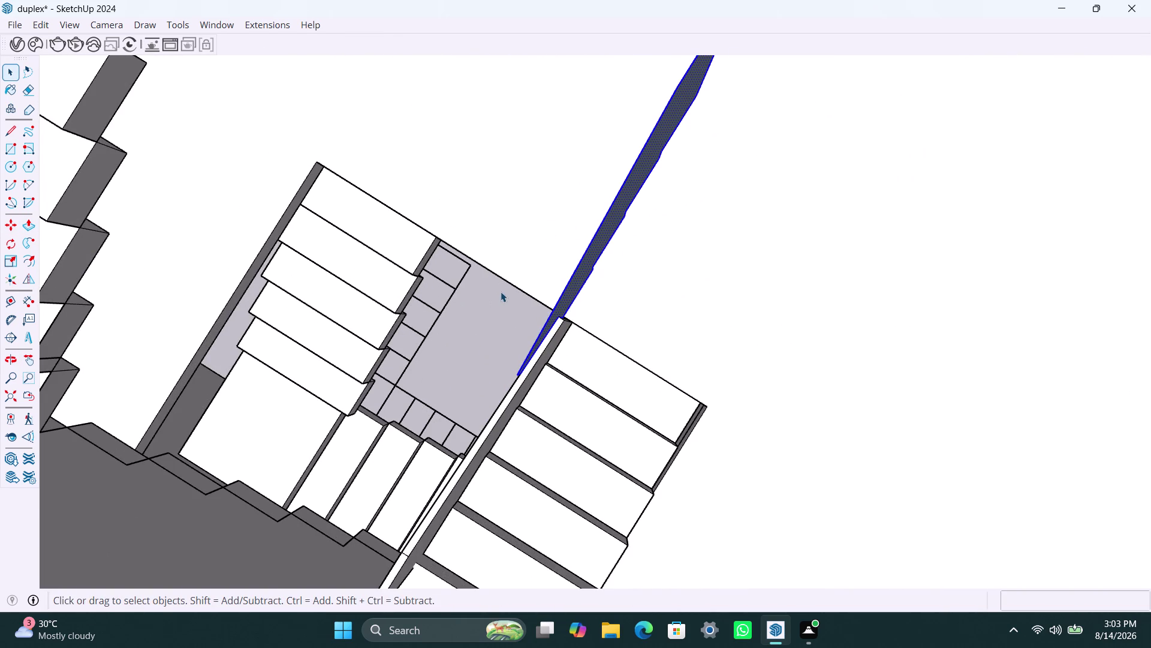
key(m)
click(598, 255)
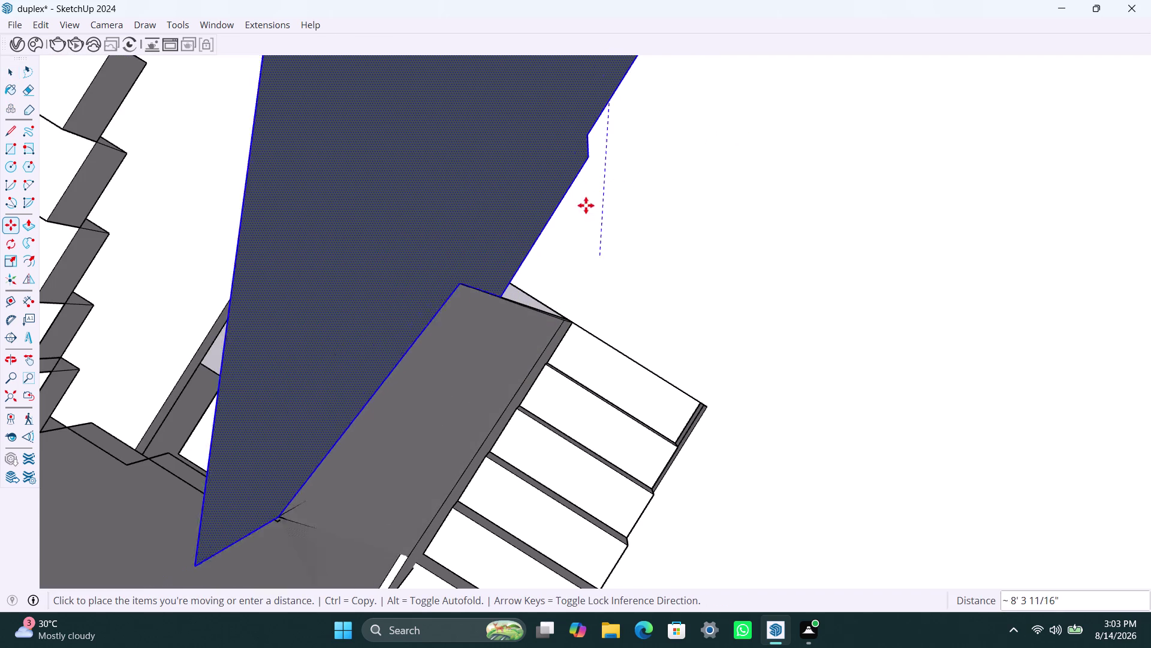
key(Escape)
key(space)
key(space)
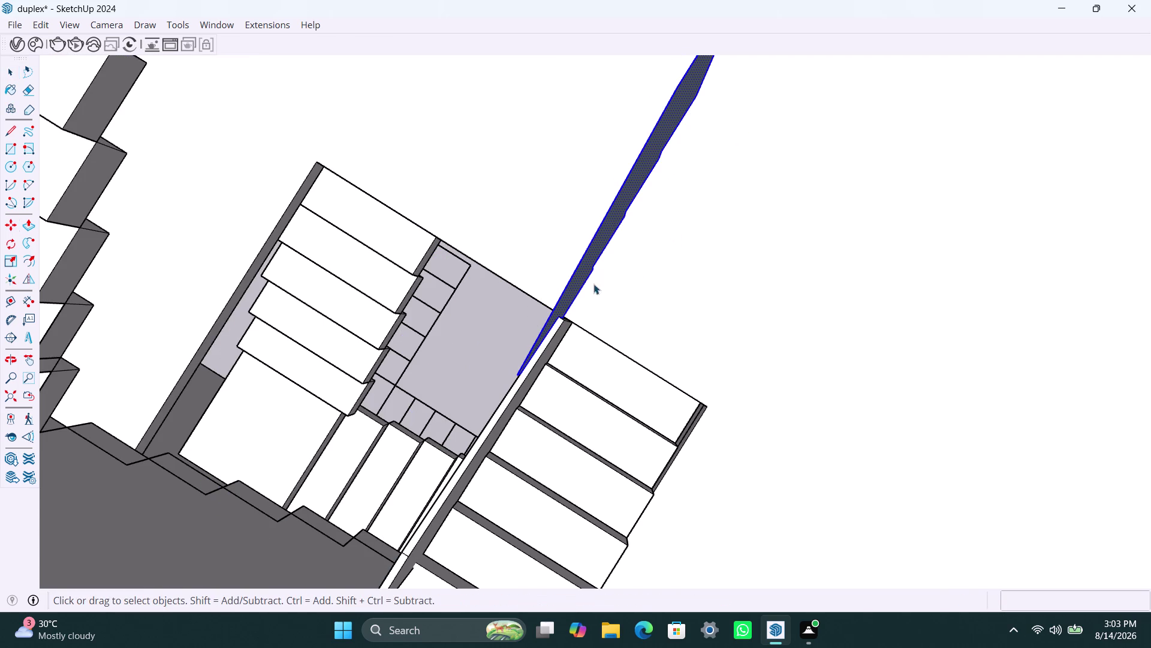
key(space)
scroll(up, 3)
middle_drag(471, 409, 735, 408)
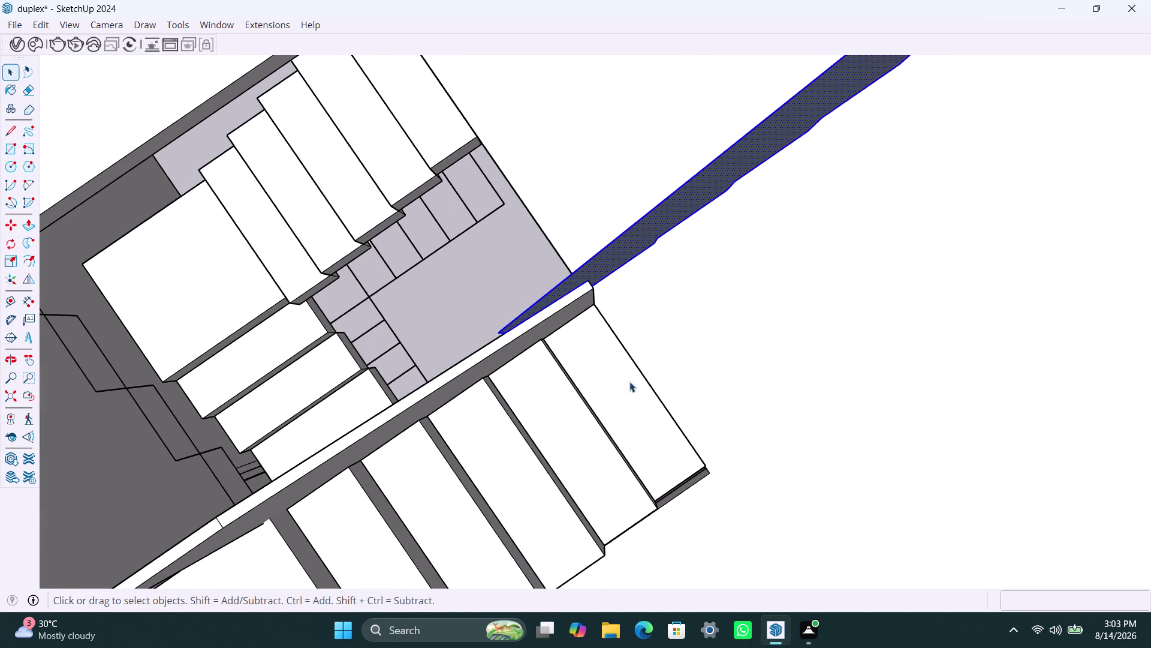
triple_click(515, 333)
double_click(514, 334)
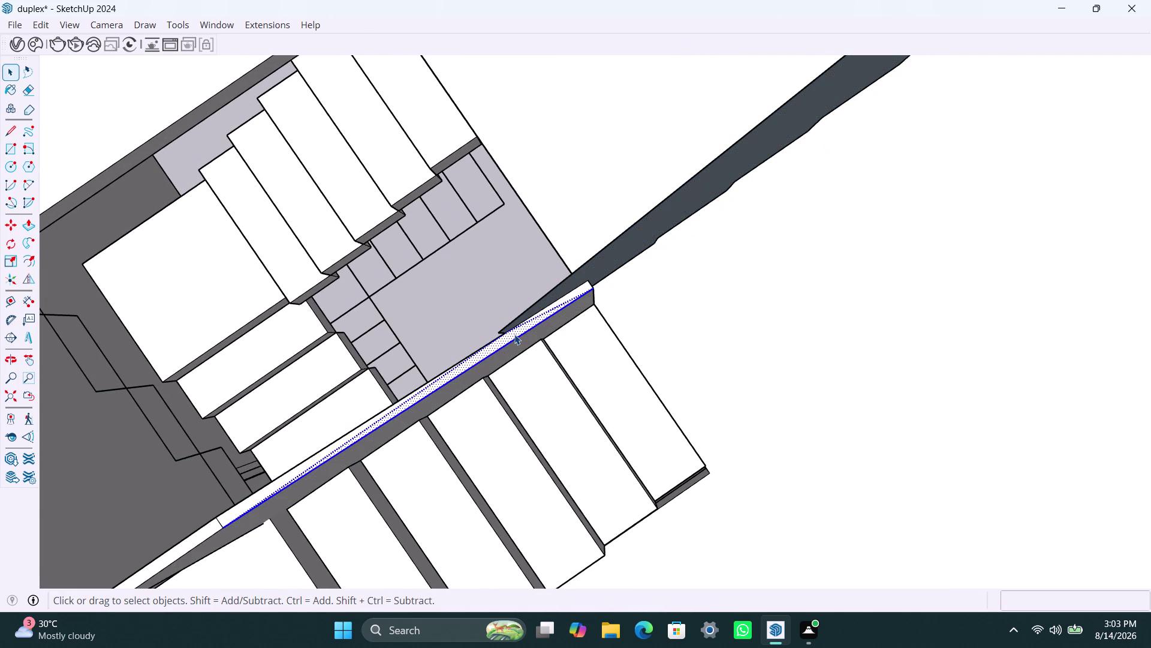
scroll(down, 3)
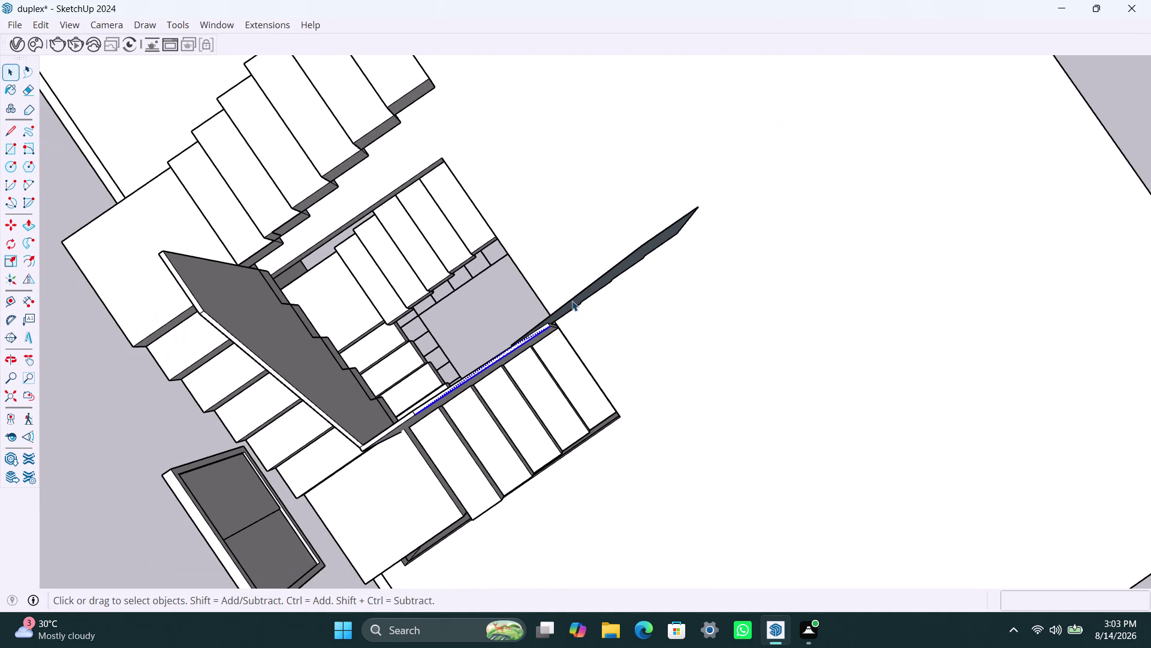
click(572, 301)
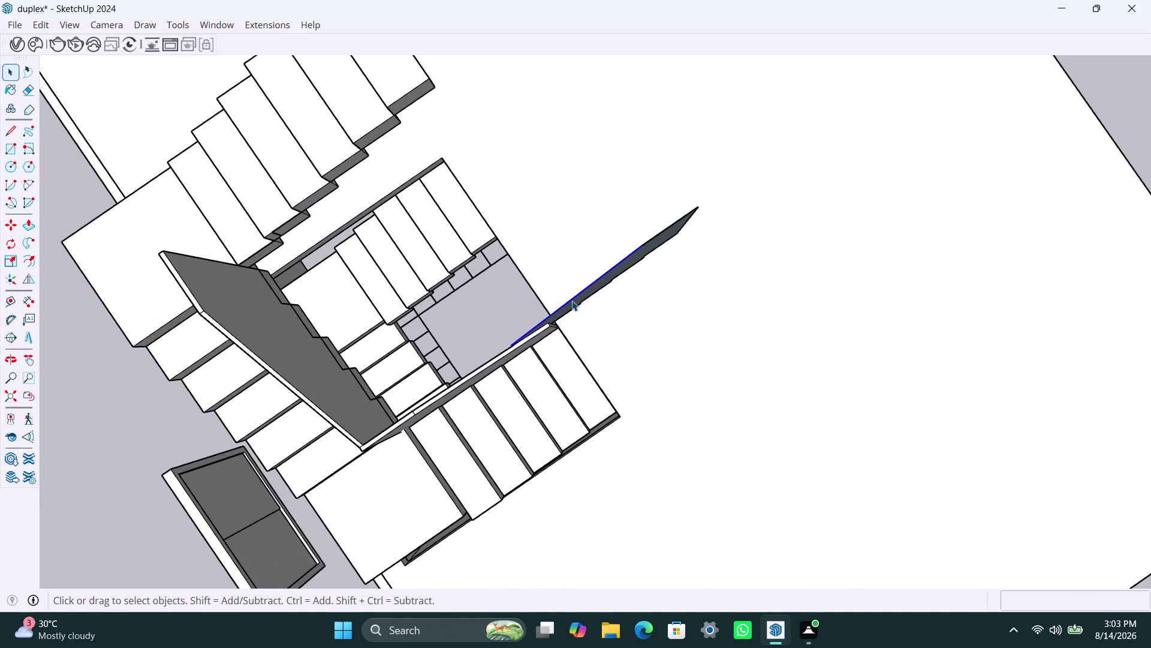
scroll(down, 3)
key(ctrl+z)
scroll(down, 3)
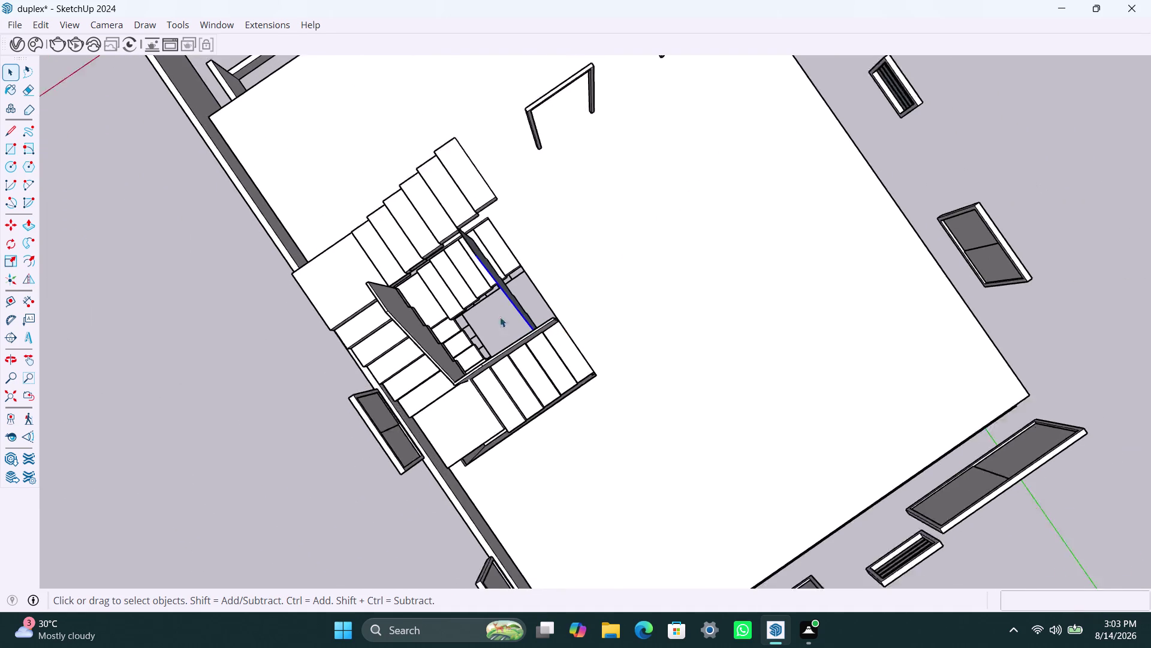
middle_drag(474, 333, 762, 331)
scroll(up, 3)
middle_drag(494, 374, 544, 394)
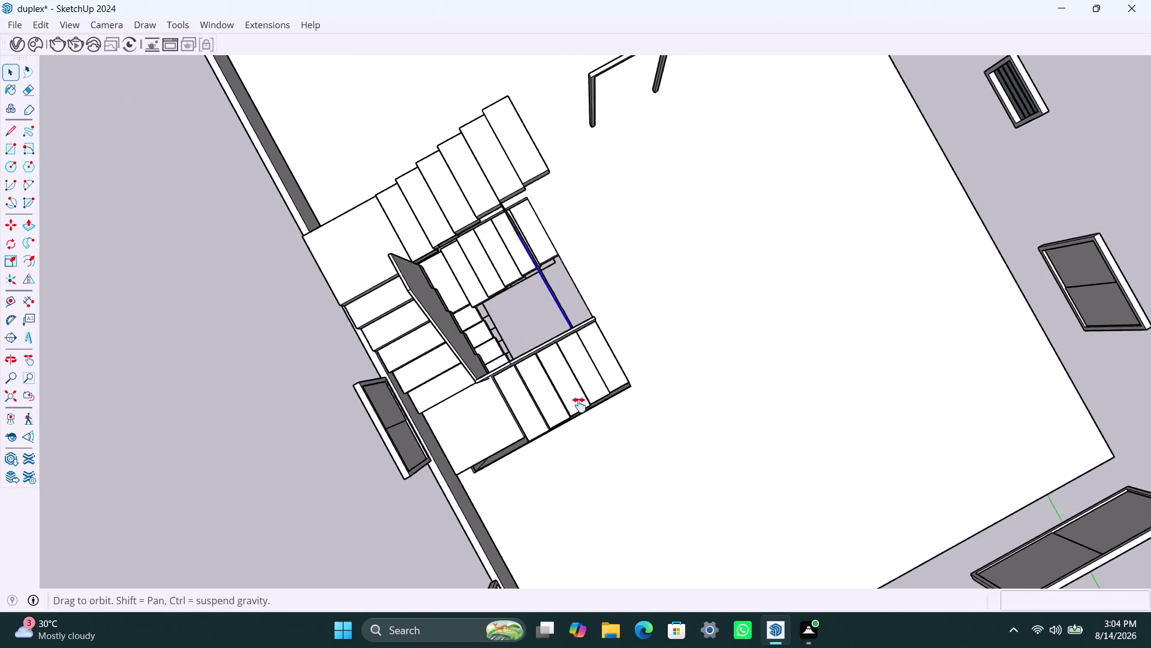
middle_drag(545, 395, 684, 421)
scroll(up, 3)
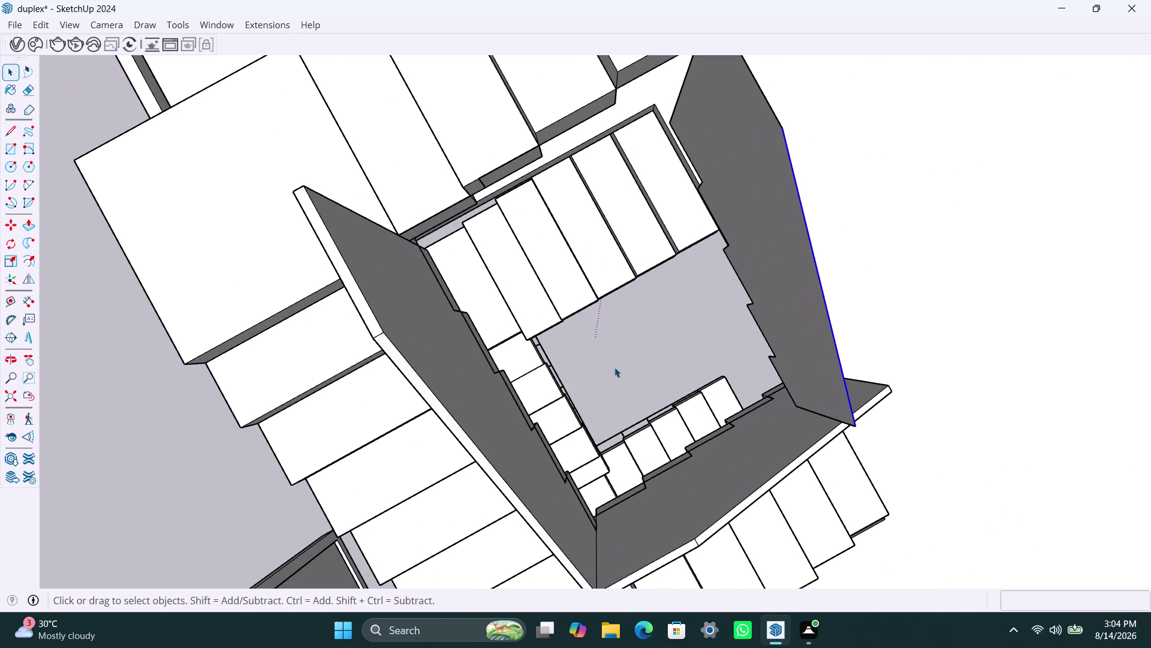
Move the whole stepped cheek panel off to the side, clear of the staircase.
click(755, 221)
double_click(755, 221)
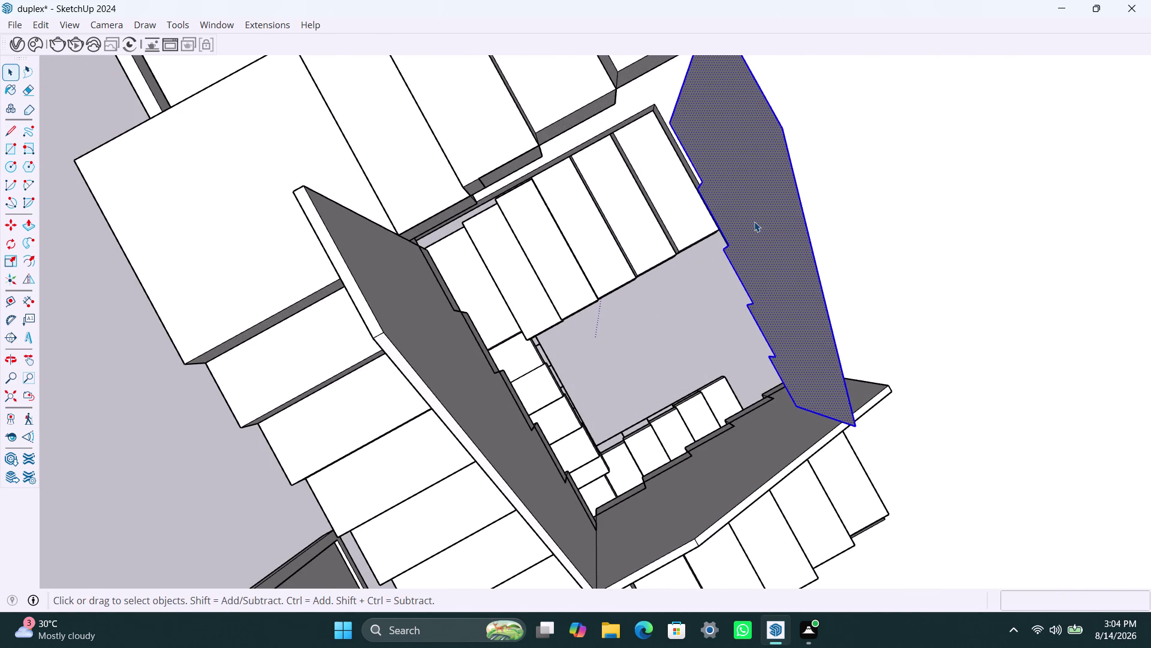
key(m)
click(752, 222)
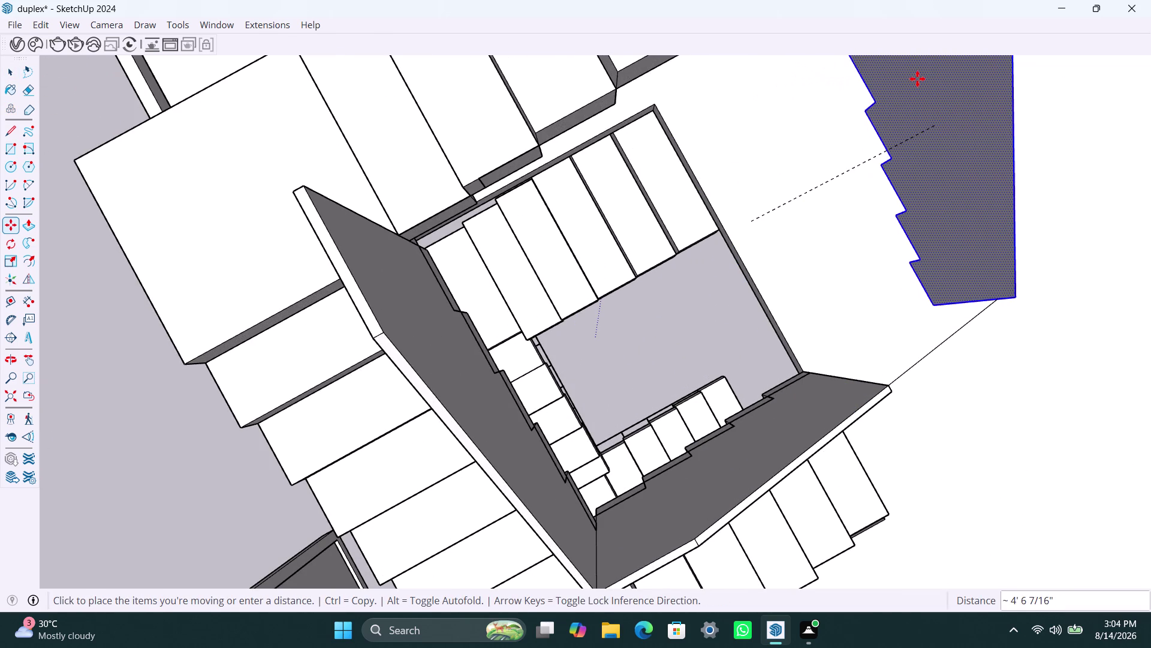
click(918, 79)
Orbit around the relocated panel to check its spot beside the stairs.
scroll(down, 3)
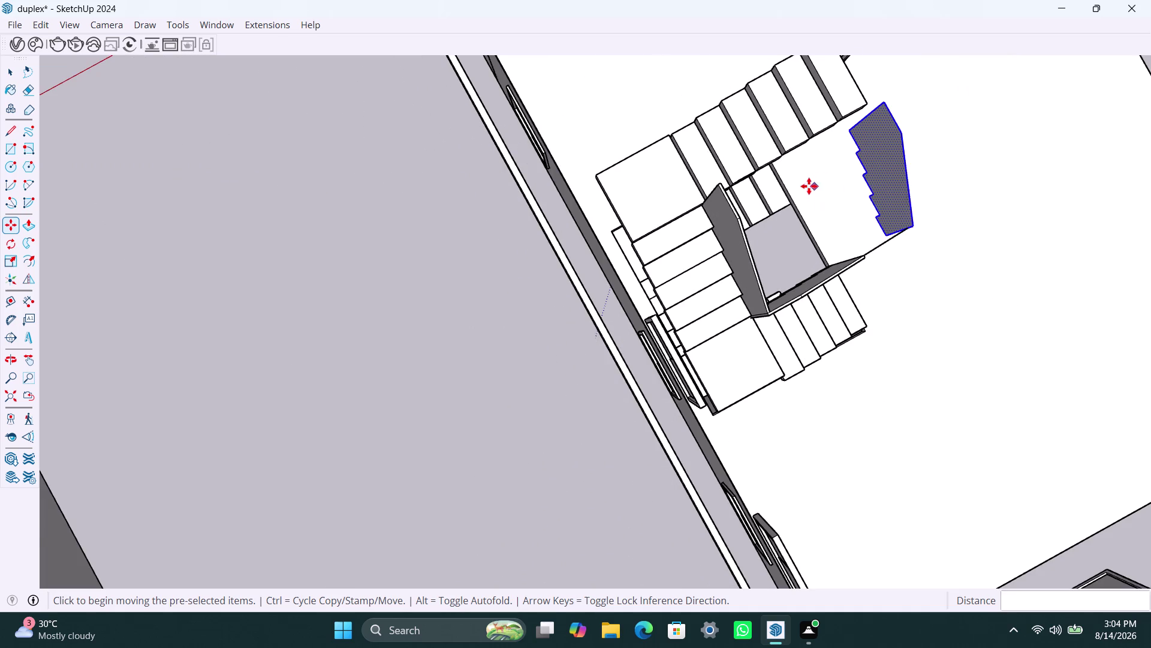
middle_drag(808, 186, 602, 228)
scroll(up, 3)
middle_drag(514, 372, 720, 385)
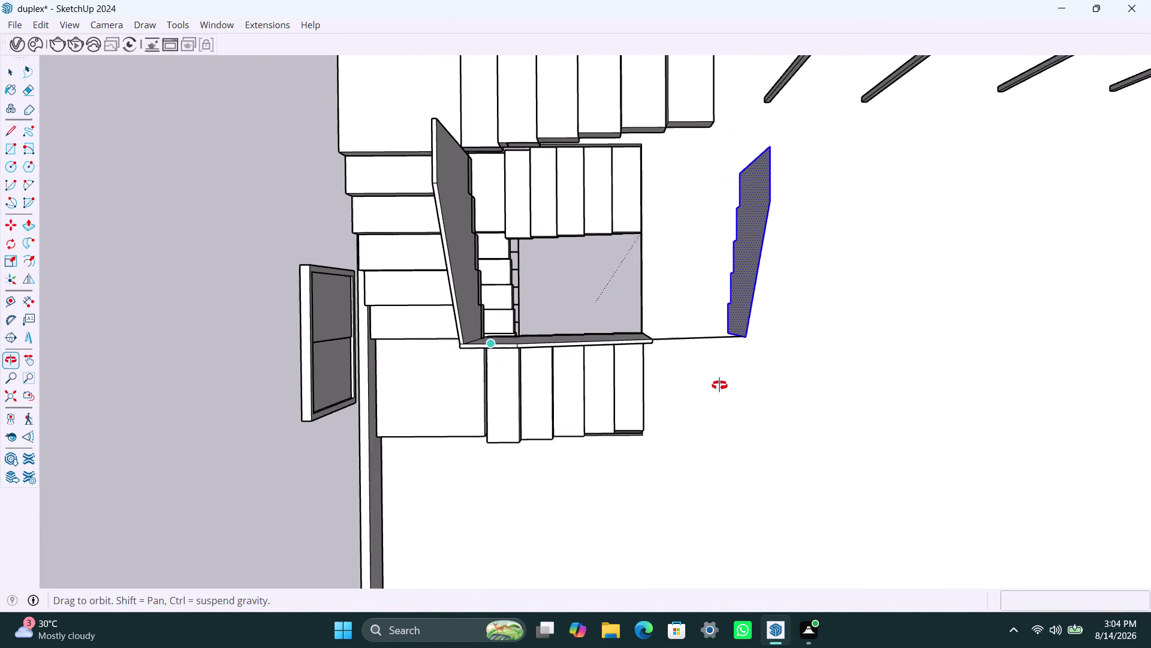
middle_drag(719, 385, 550, 342)
middle_drag(332, 278, 636, 378)
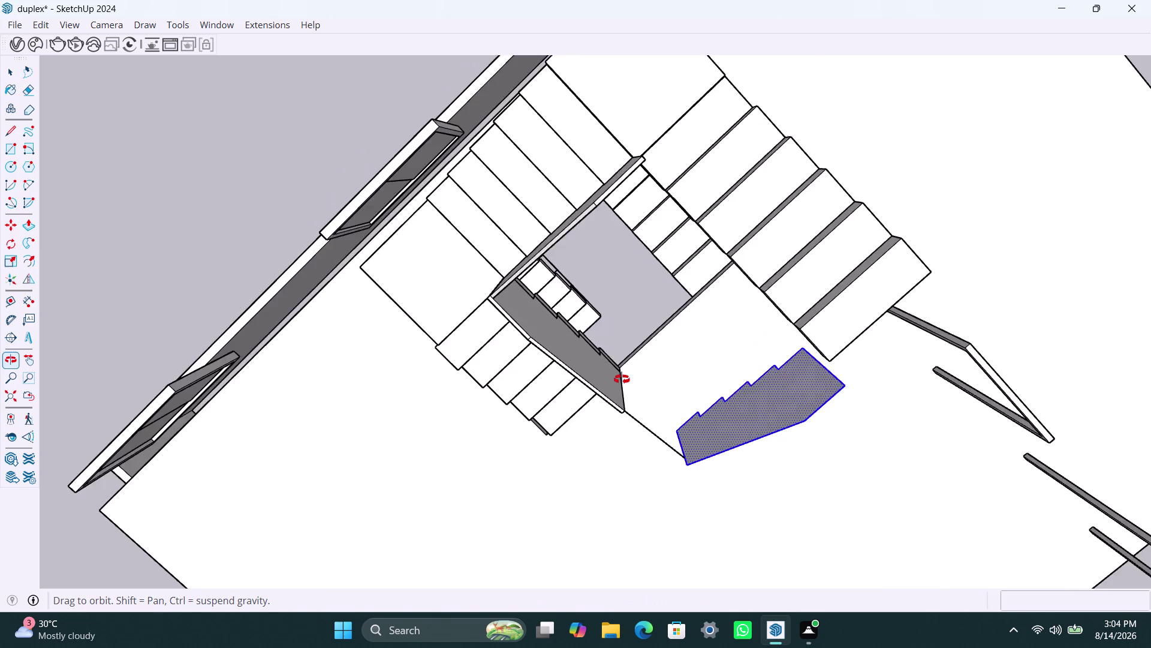
middle_drag(635, 377, 820, 283)
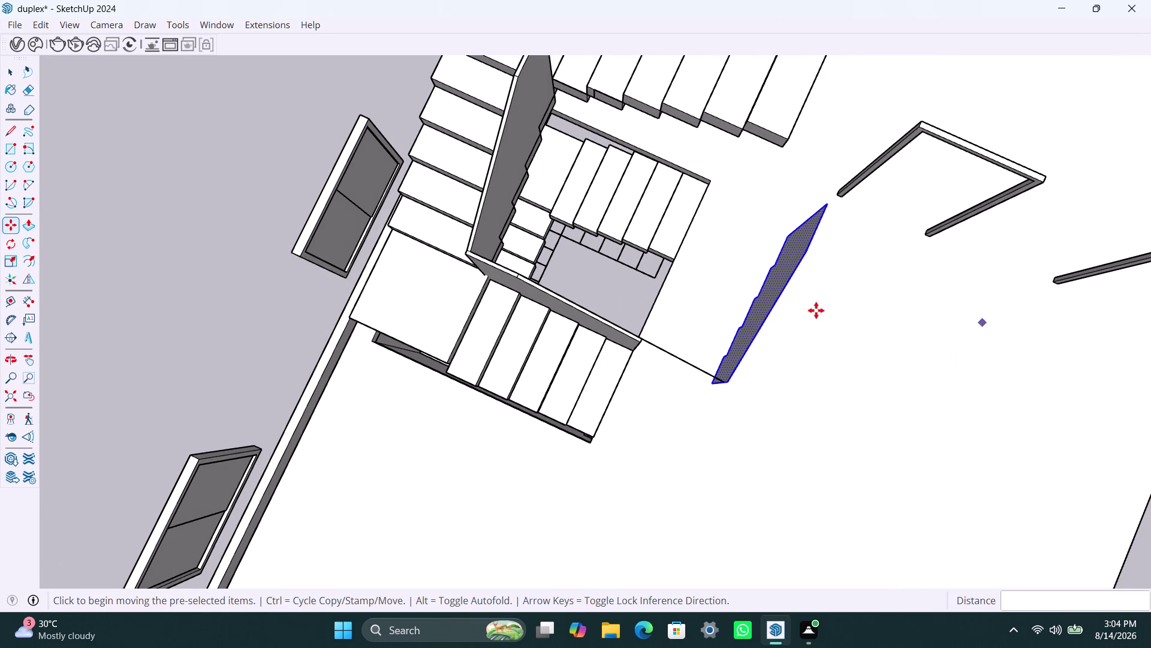
middle_drag(563, 353, 653, 378)
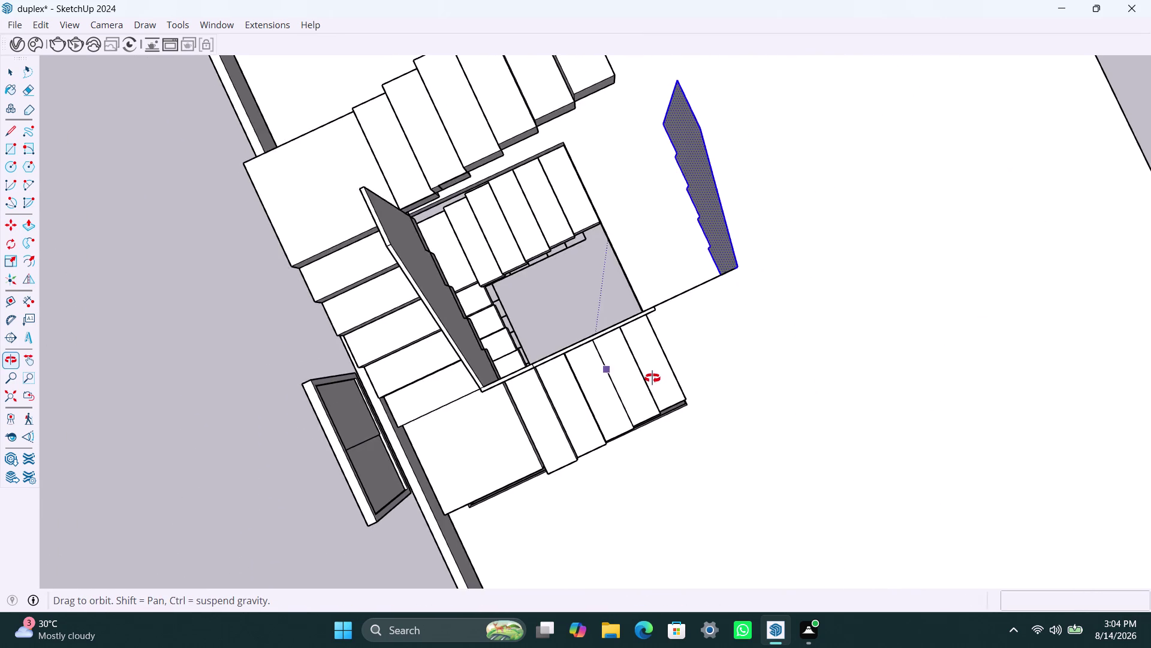
middle_drag(653, 377, 485, 372)
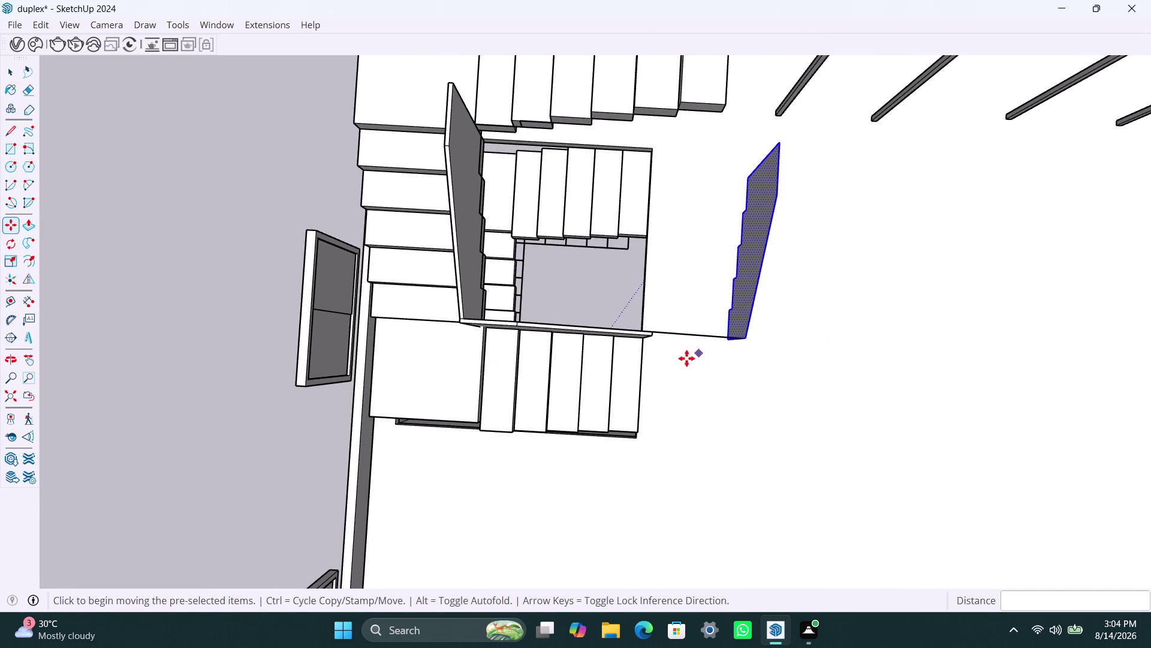
key(space)
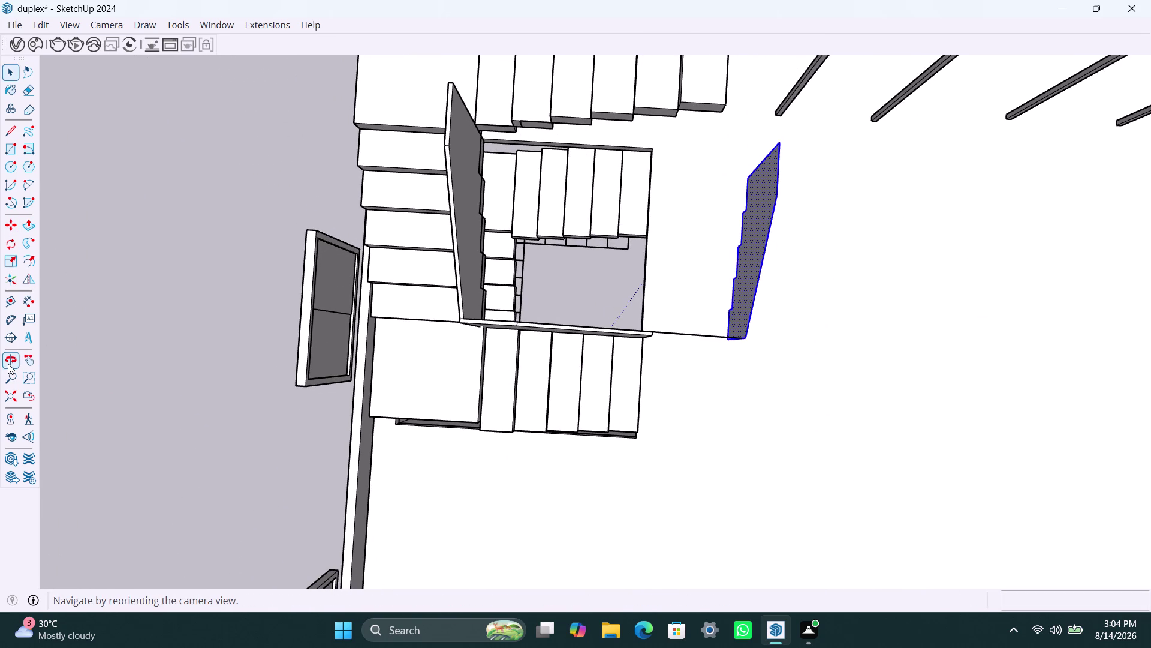
click(8, 364)
click(4, 243)
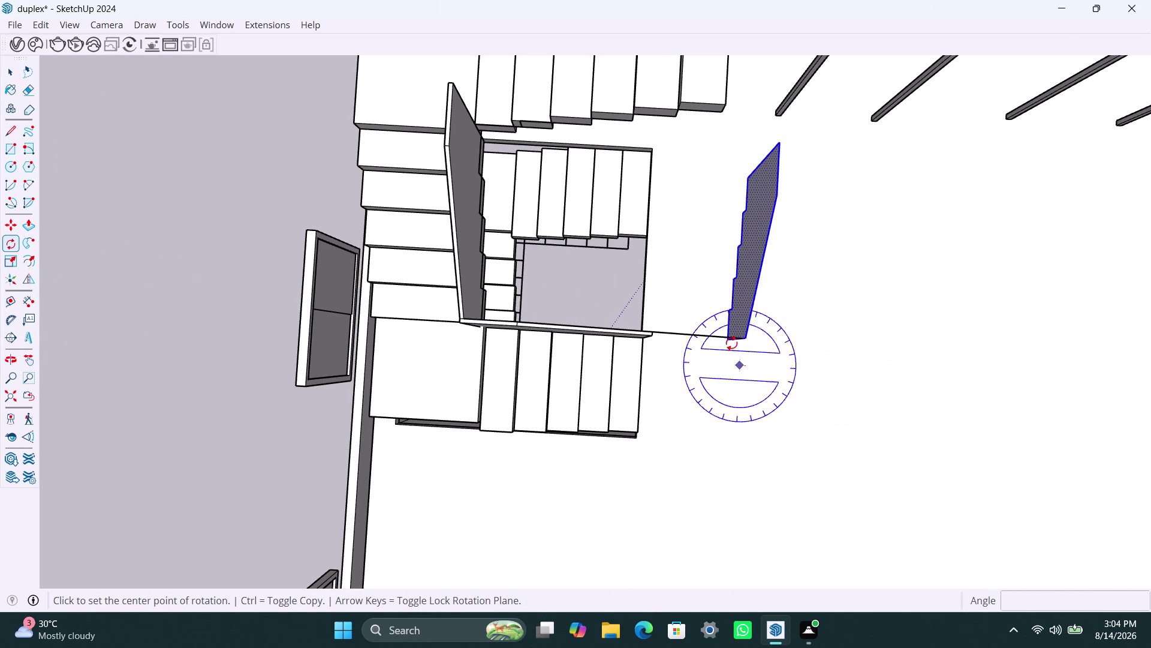
click(726, 339)
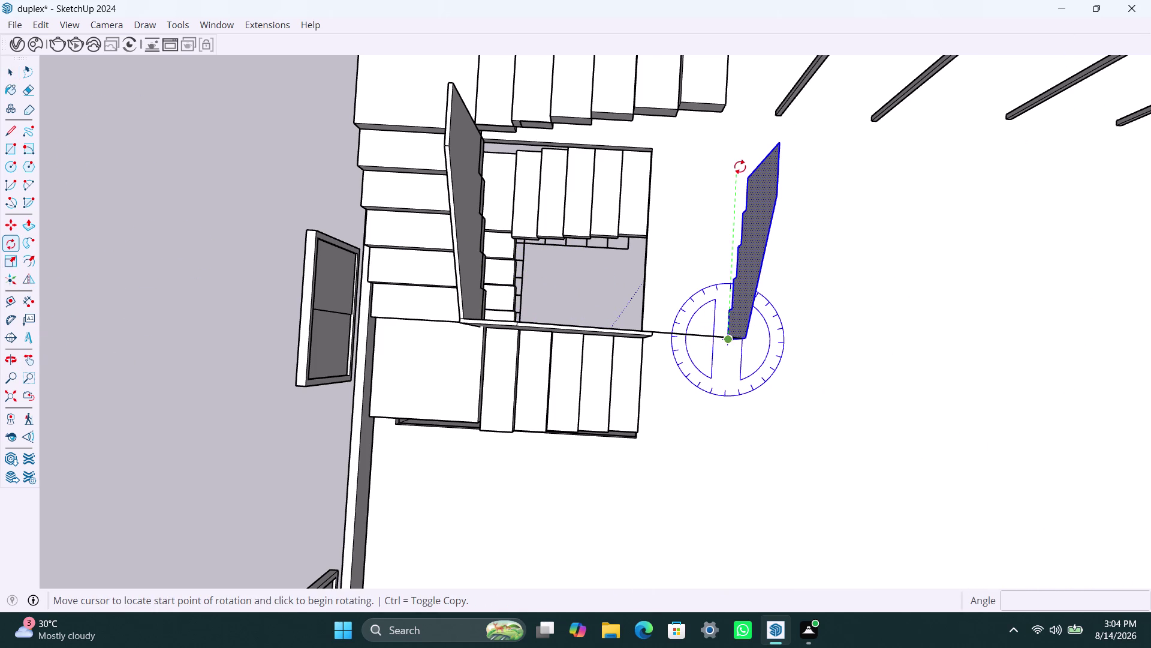
click(749, 179)
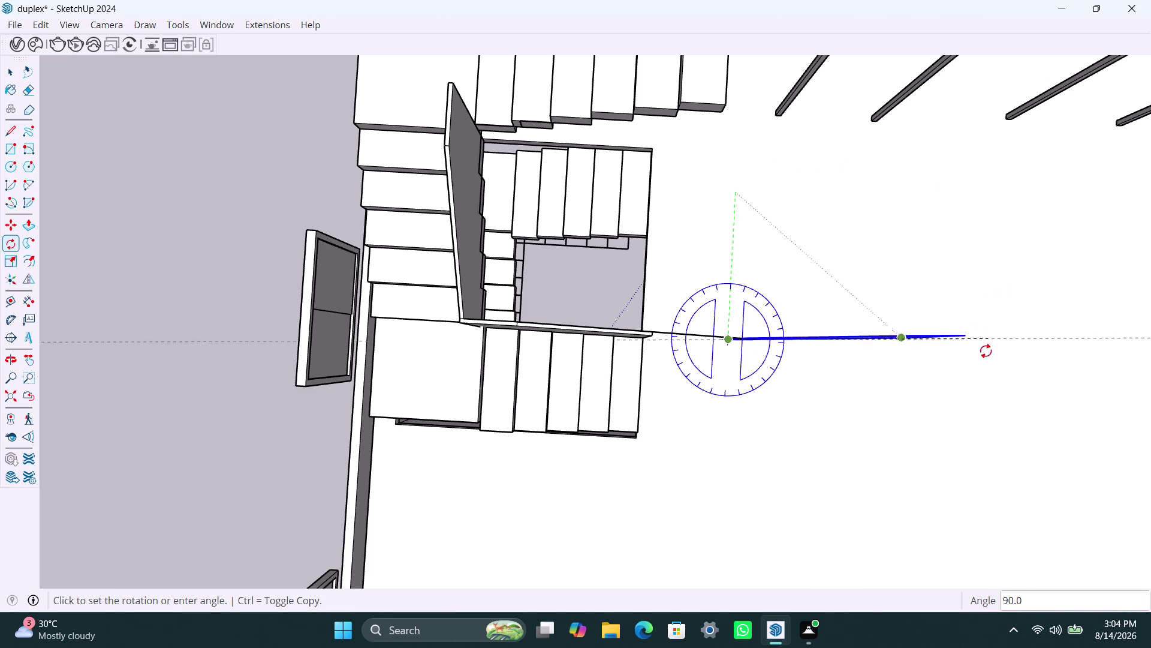
text(90)
key(Return)
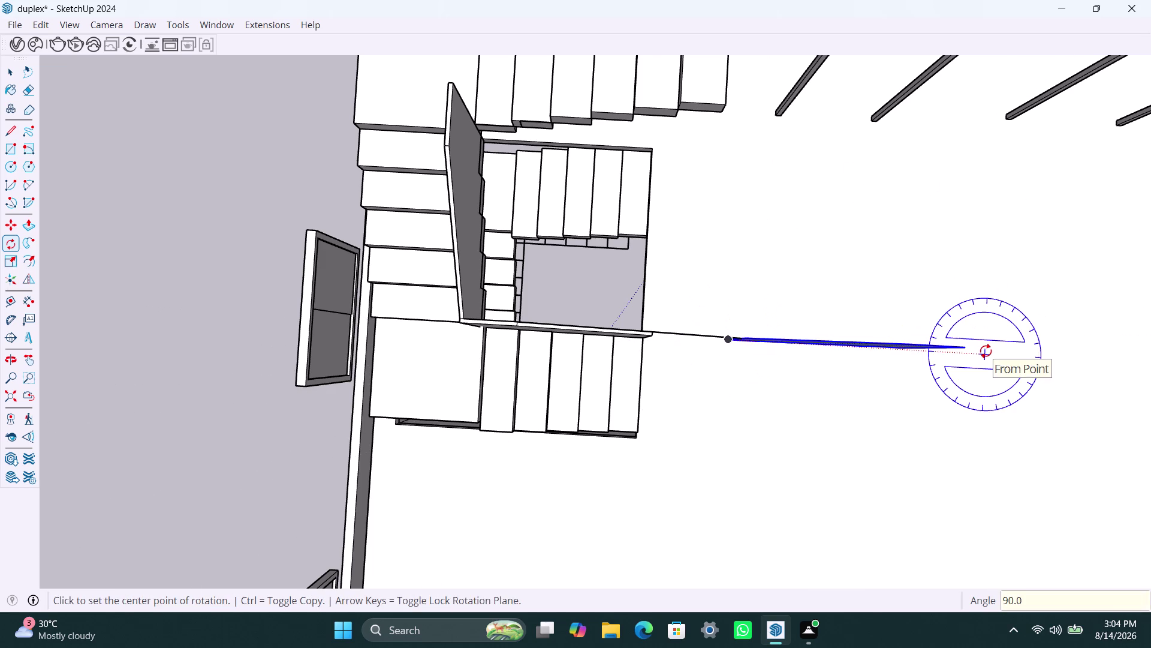
key(space)
scroll(down, 3)
middle_drag(687, 416, 1012, 423)
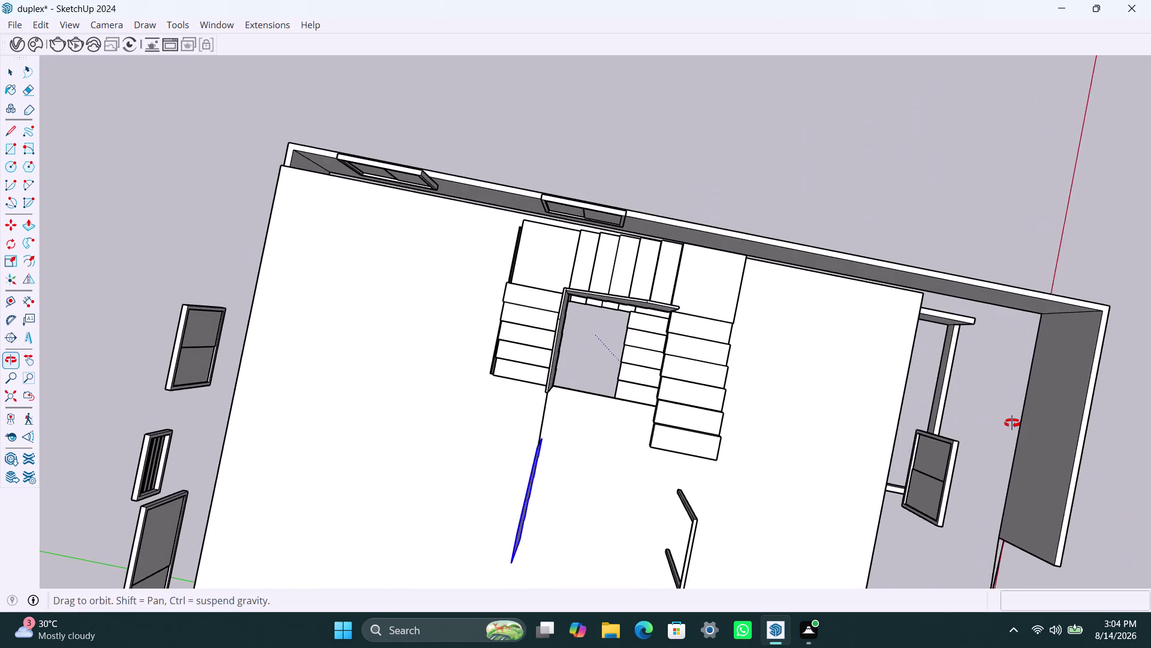
middle_drag(1013, 423, 710, 437)
scroll(up, 3)
middle_drag(866, 534, 798, 534)
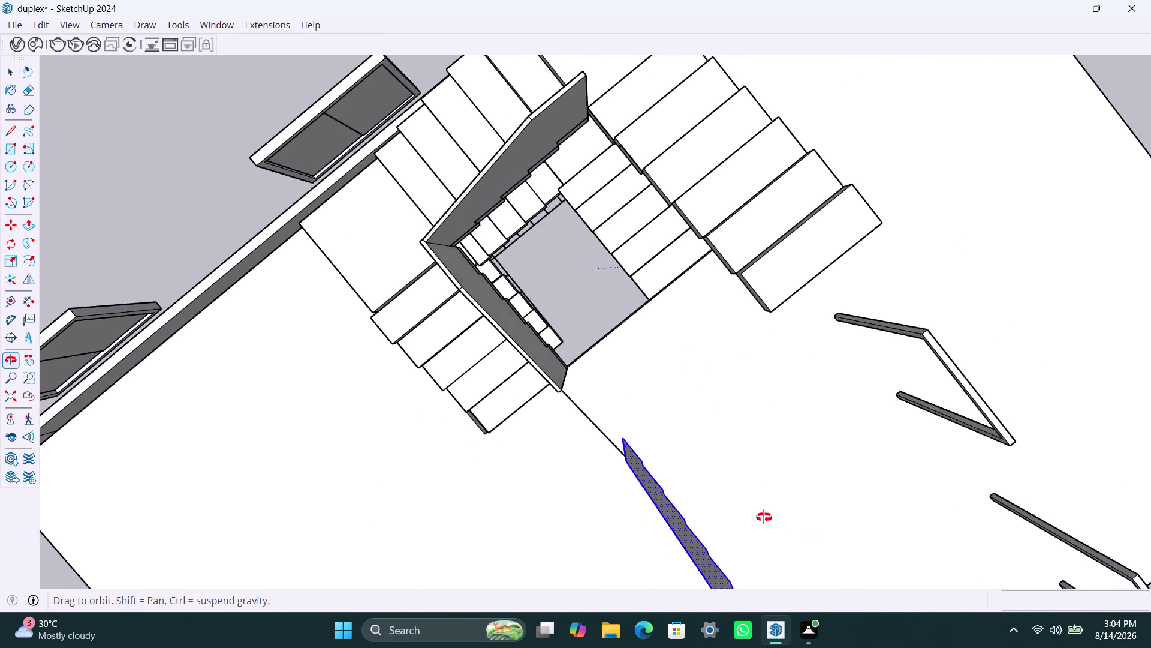
middle_drag(798, 533, 614, 320)
scroll(up, 3)
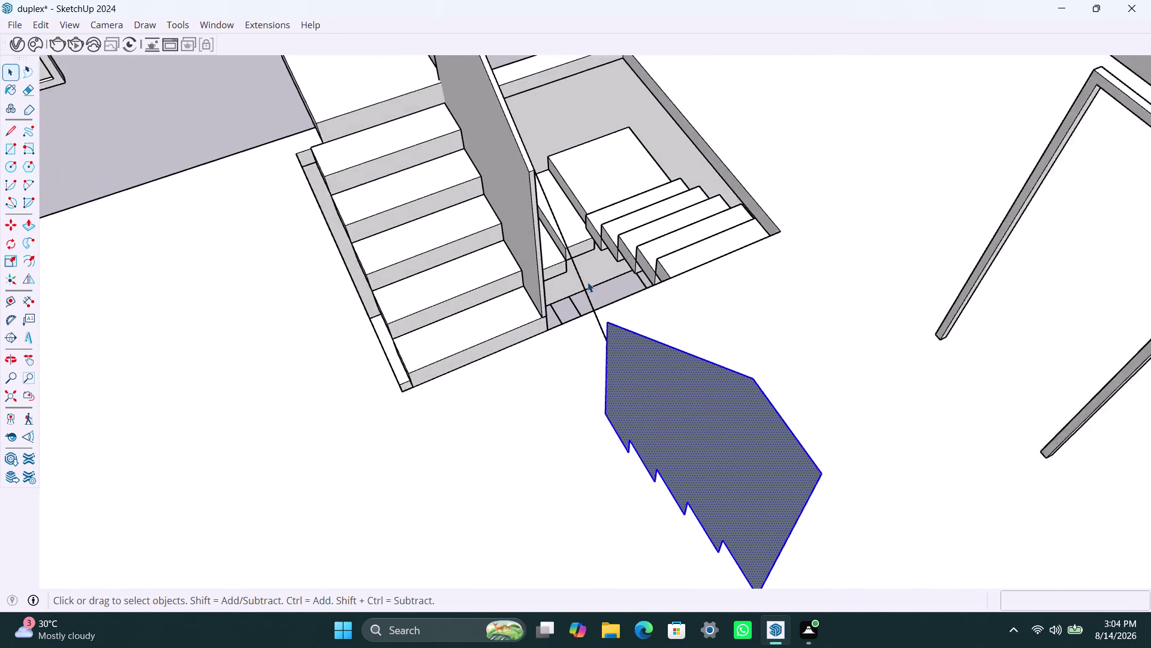
click(587, 297)
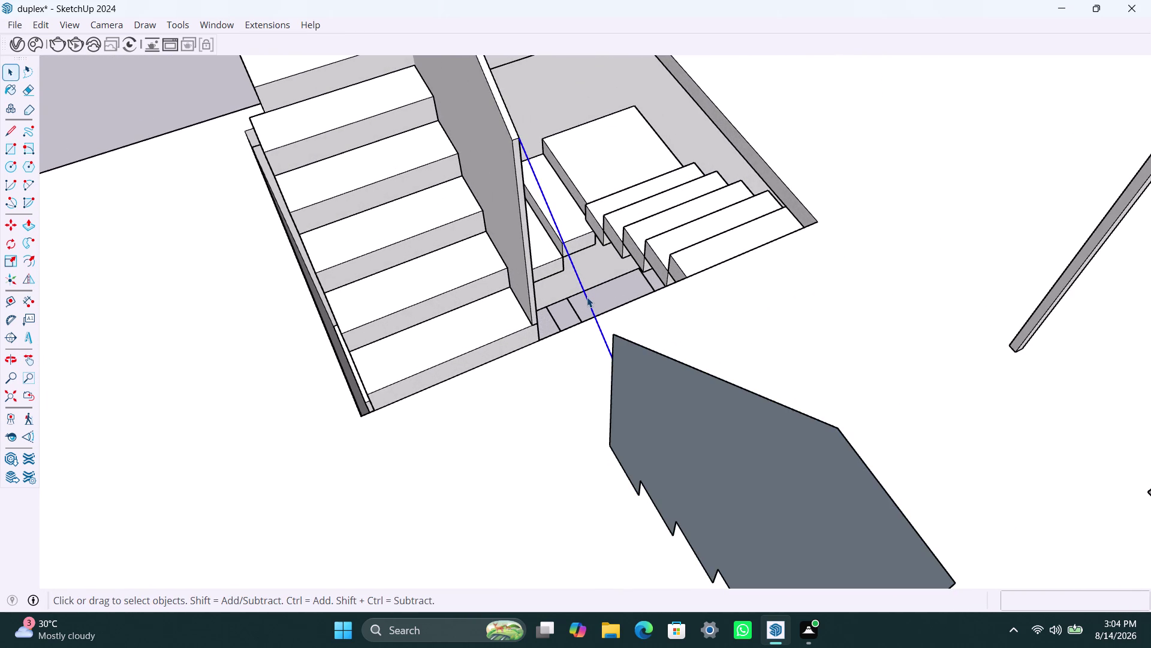
key(Delete)
click(698, 410)
Select the whole stepped panel and orbit out to view the upper storey.
double_click(703, 413)
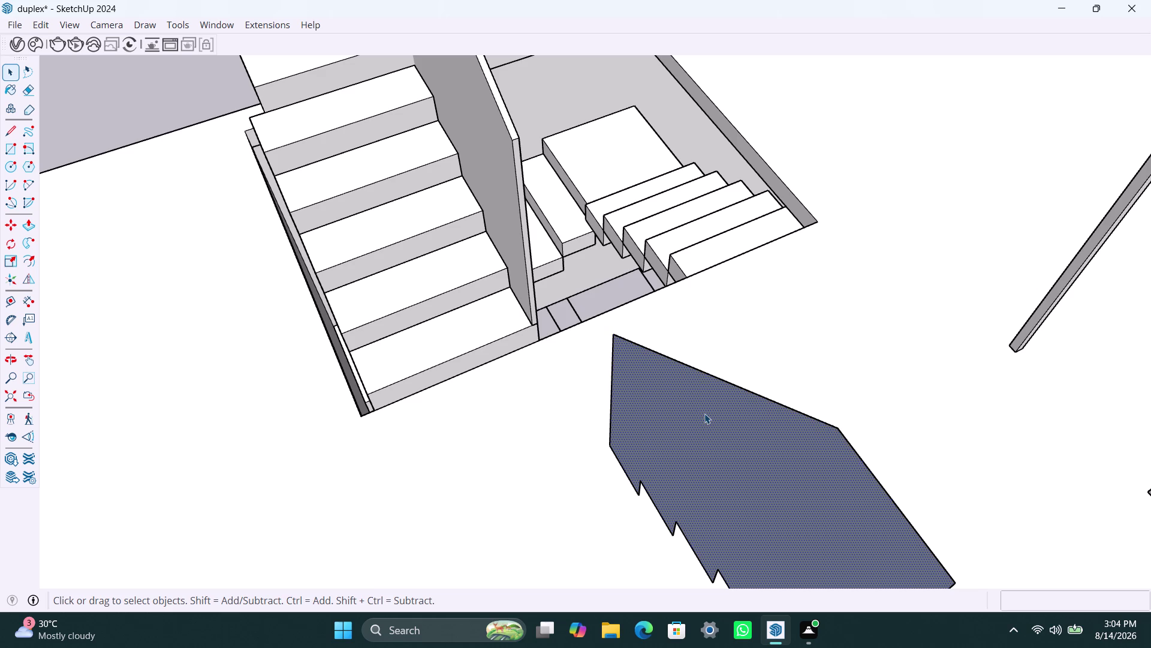
scroll(down, 3)
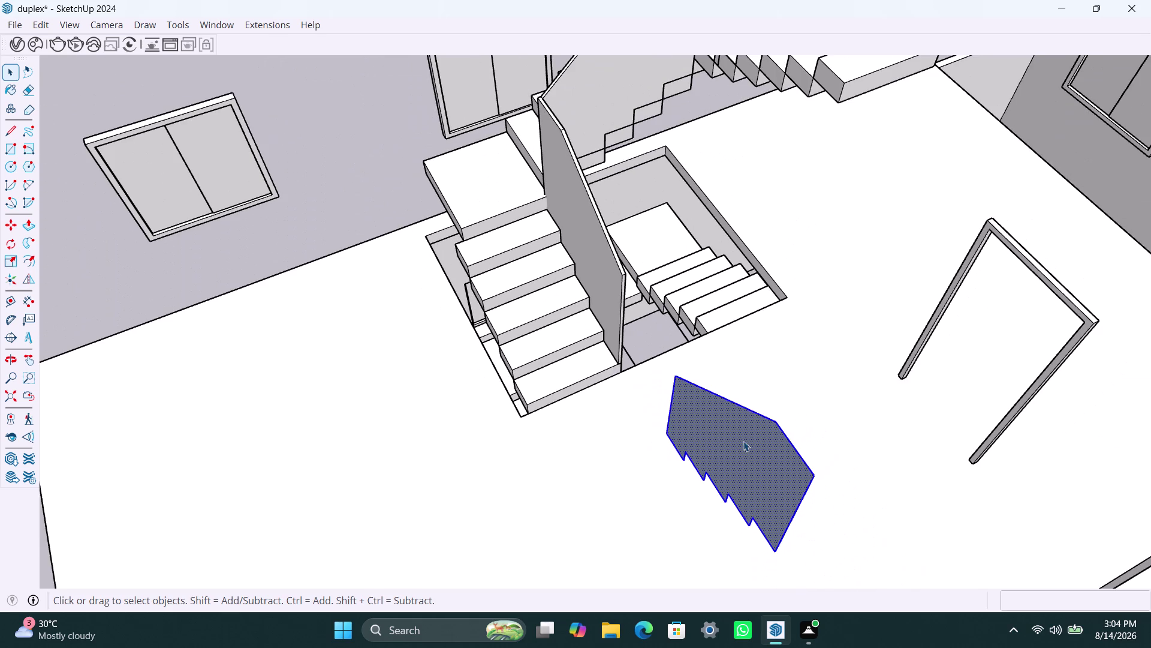
scroll(down, 3)
middle_drag(621, 462, 1002, 505)
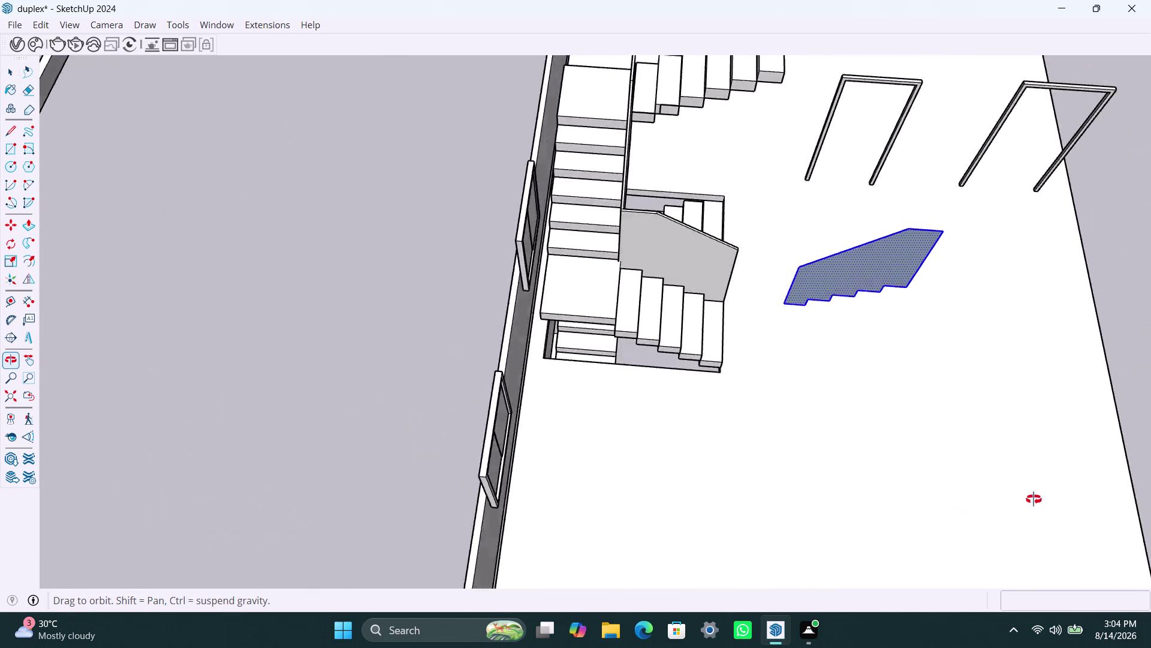
middle_drag(1001, 505, 1103, 468)
scroll(down, 3)
middle_drag(721, 371, 981, 392)
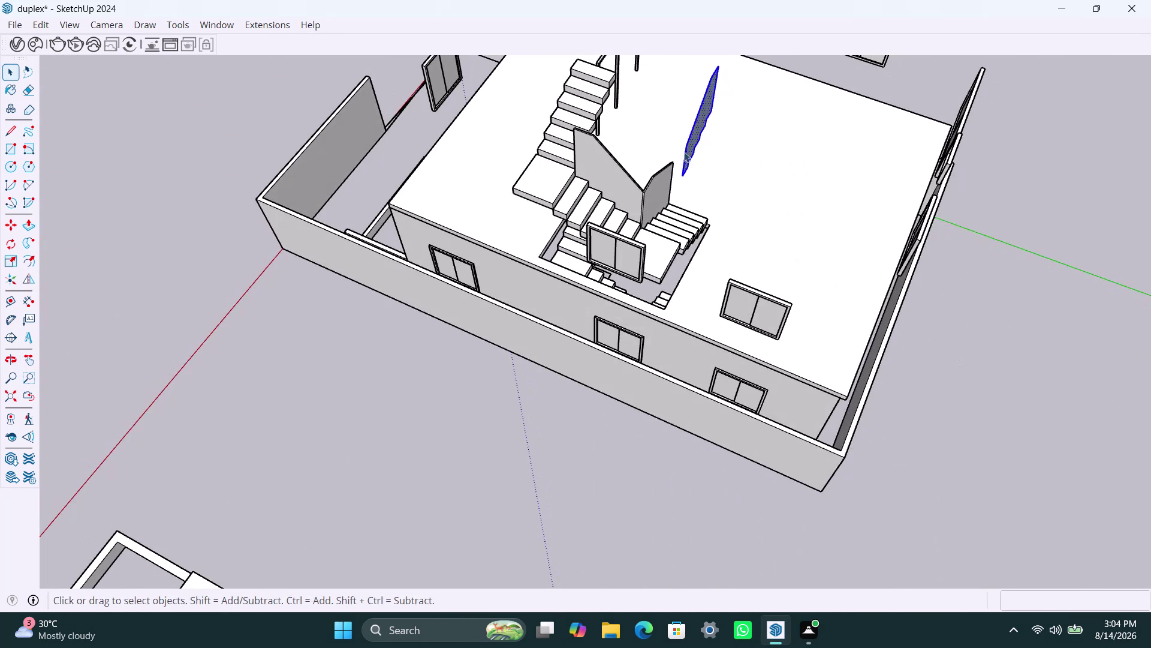
Pick up the stepped panel by its corner and orbit to the stair top.
key(m)
click(689, 174)
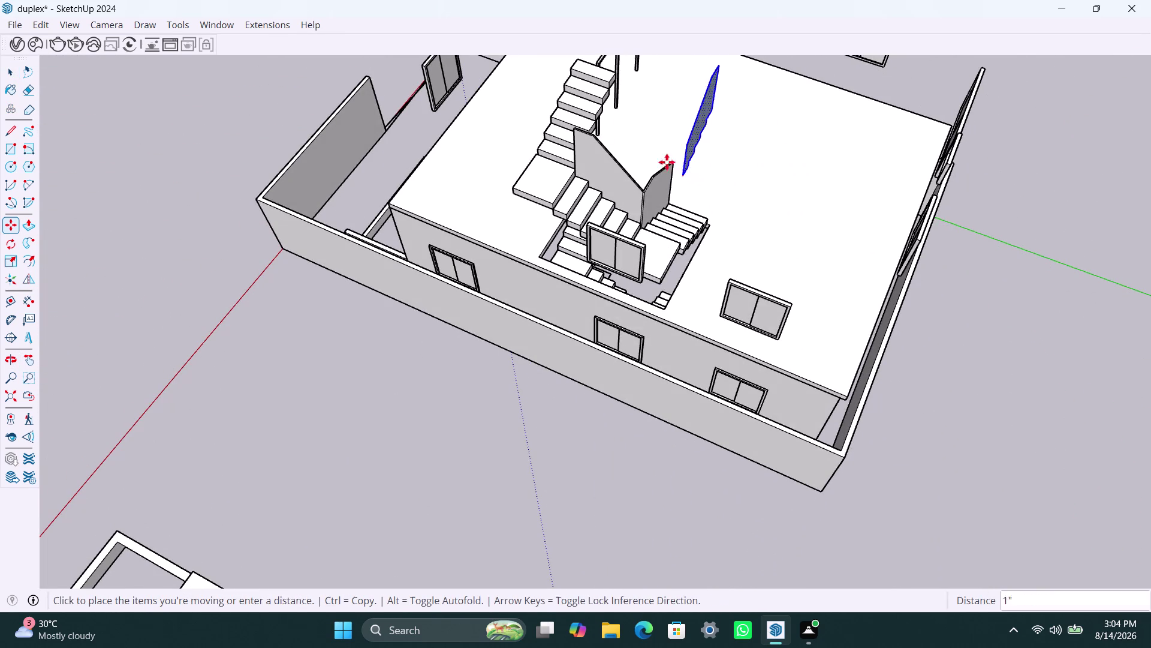
scroll(down, 3)
middle_drag(566, 174, 585, 184)
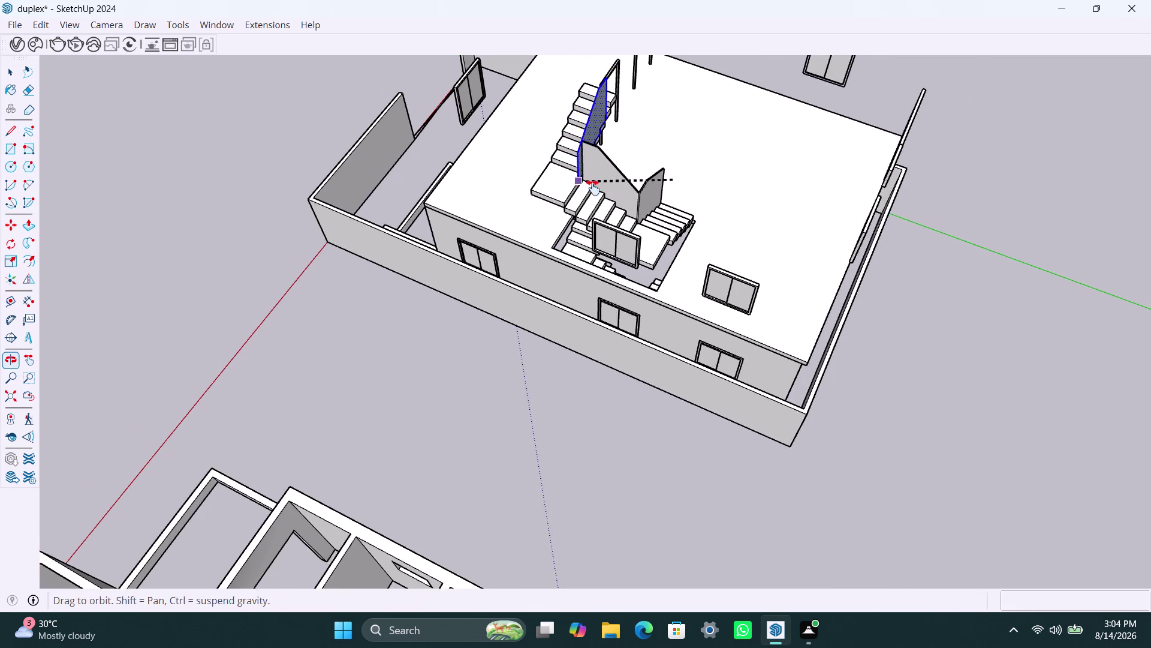
middle_drag(585, 183, 784, 276)
scroll(up, 3)
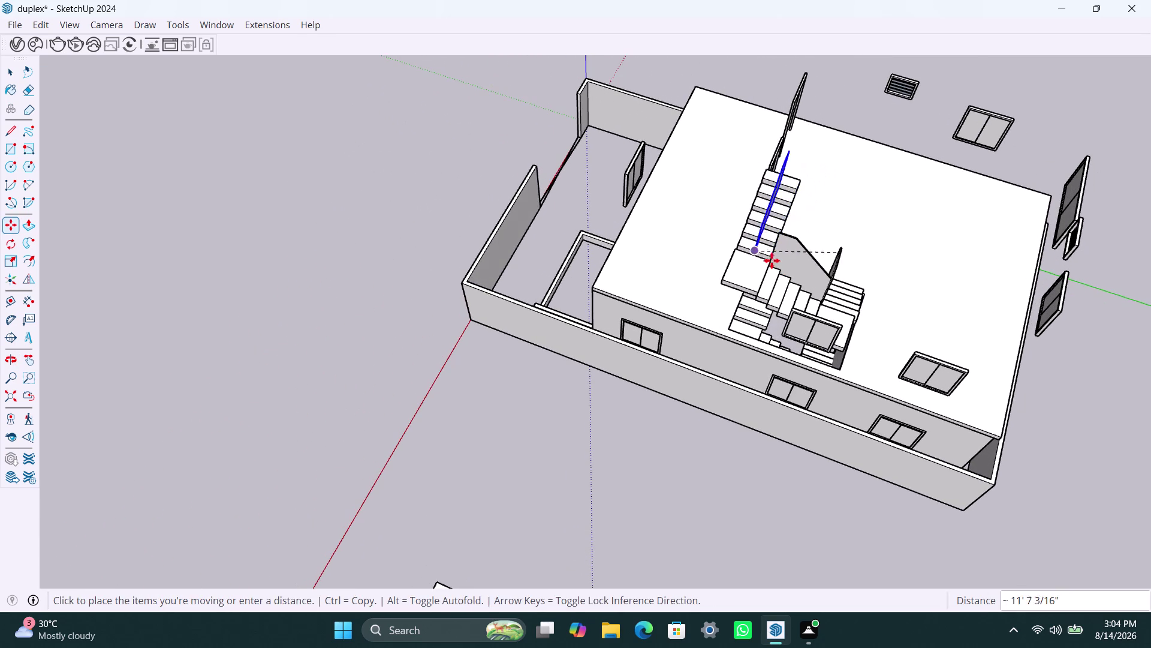
scroll(up, 3)
Snap the panel's corner onto the step endpoint on Component#9.
middle_drag(752, 272, 1002, 285)
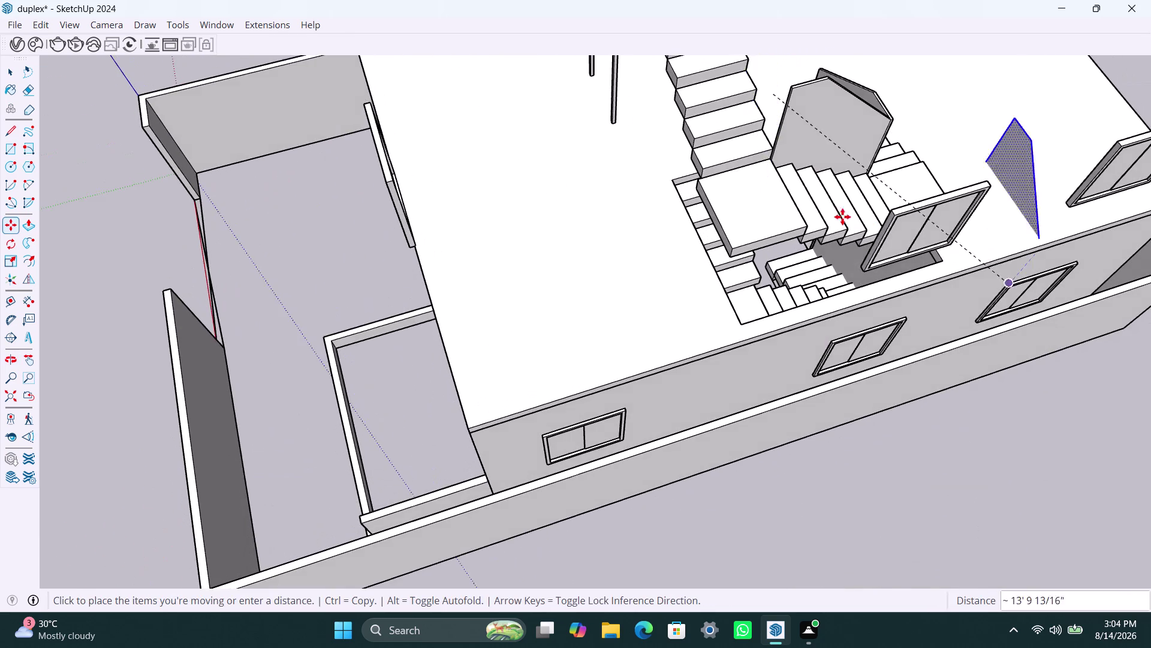
scroll(up, 3)
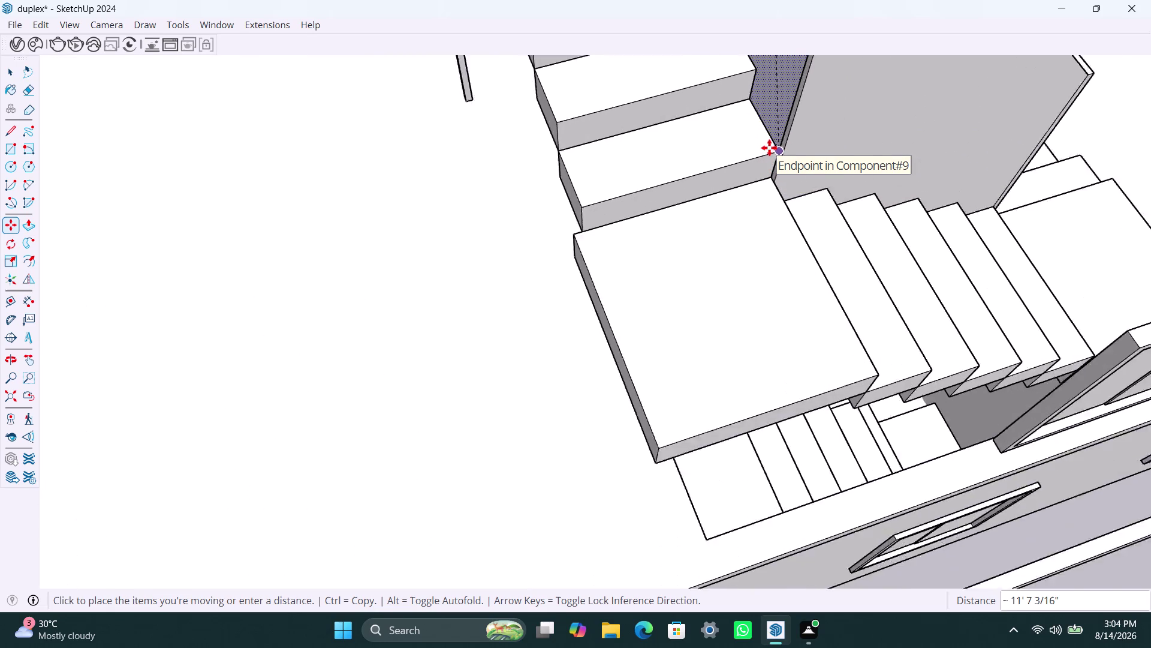
scroll(up, 3)
scroll(up, 3)
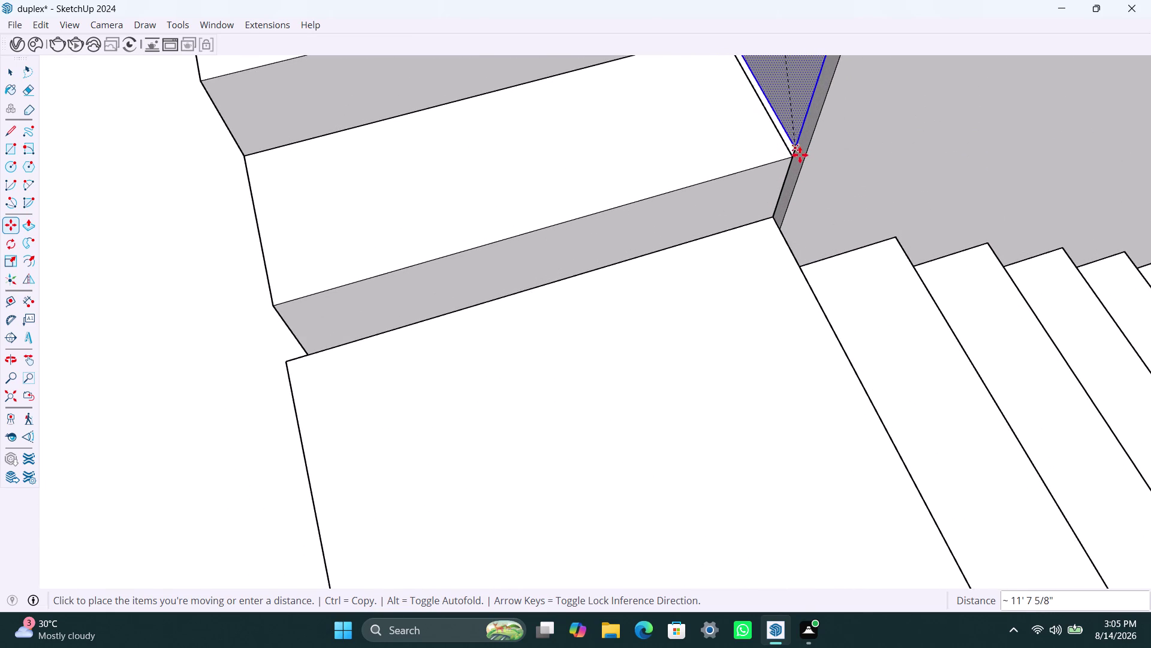
click(797, 159)
key(space)
scroll(down, 3)
key(p)
click(772, 106)
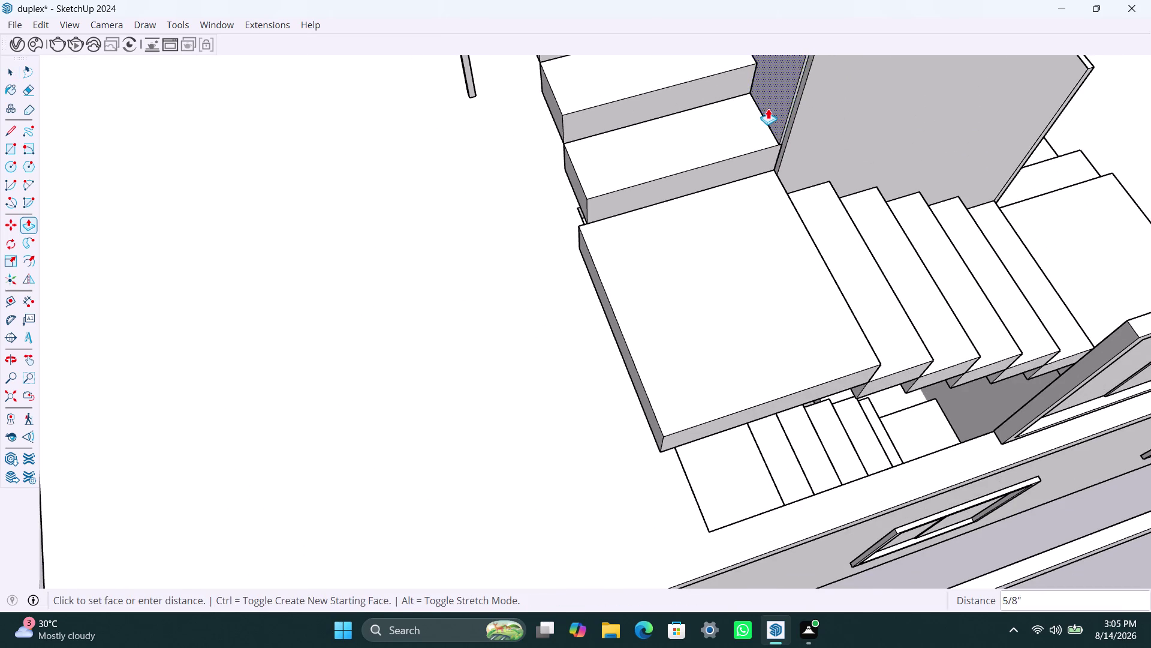
Give the railing panel 5/8" thickness and orbit to the junction underneath.
click(773, 138)
key(v)
key(space)
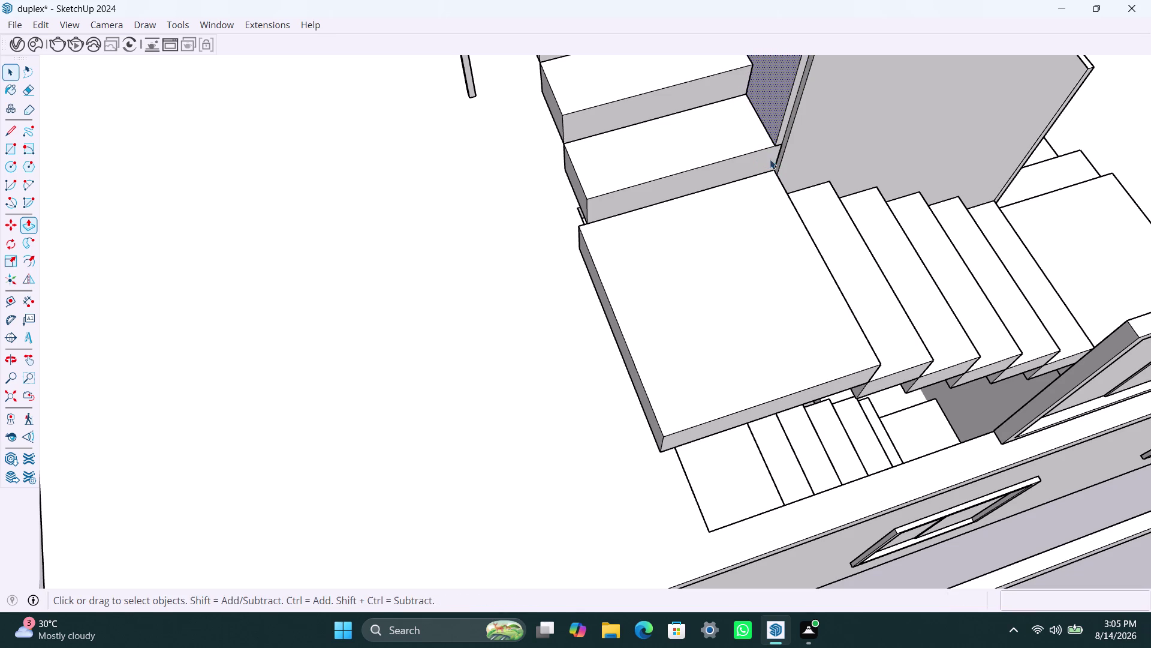
click(770, 183)
scroll(down, 3)
middle_drag(790, 267, 643, 290)
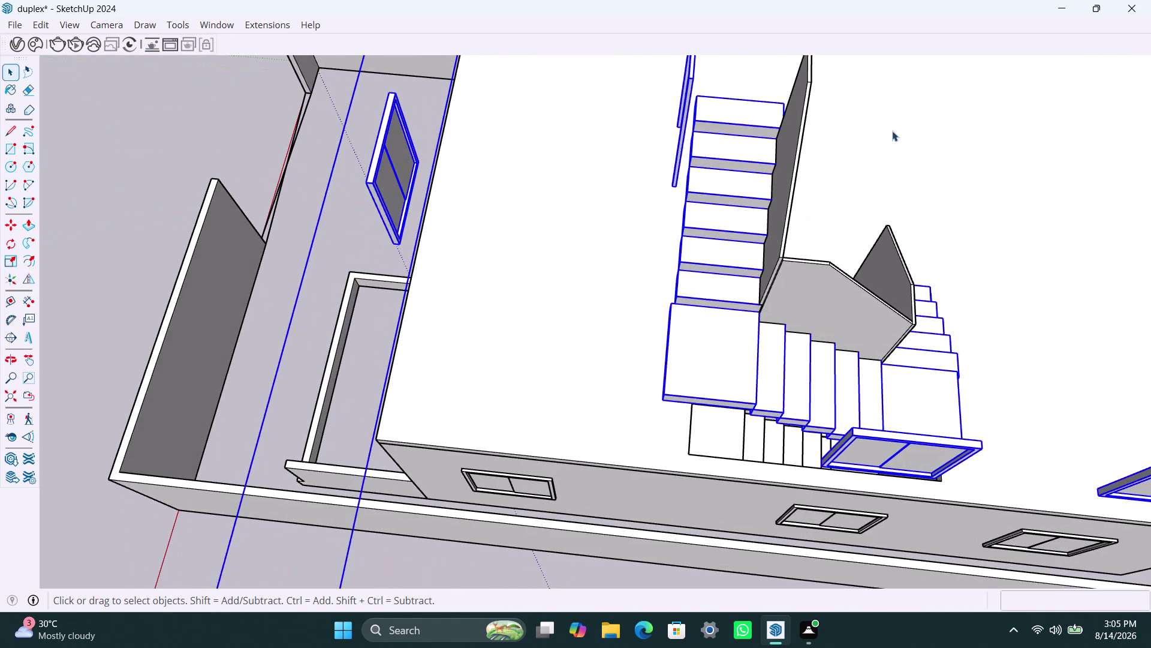
click(892, 130)
scroll(up, 3)
middle_drag(743, 360, 803, 376)
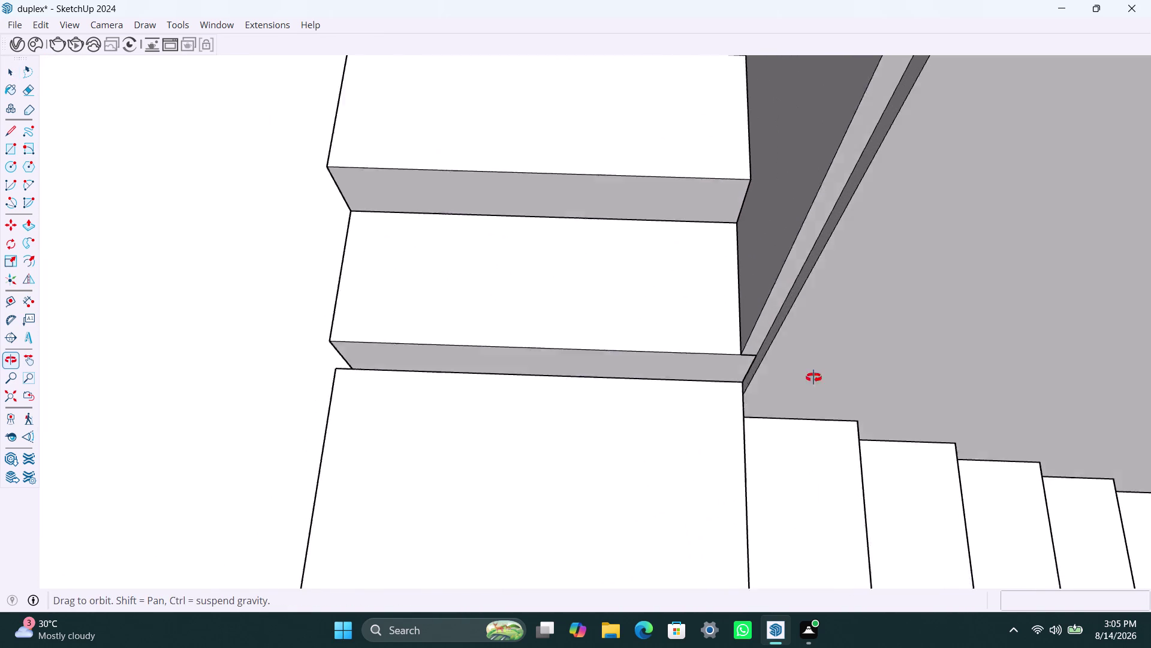
middle_drag(802, 377, 830, 380)
scroll(up, 3)
Push the panel's end face out 1/4".
click(761, 252)
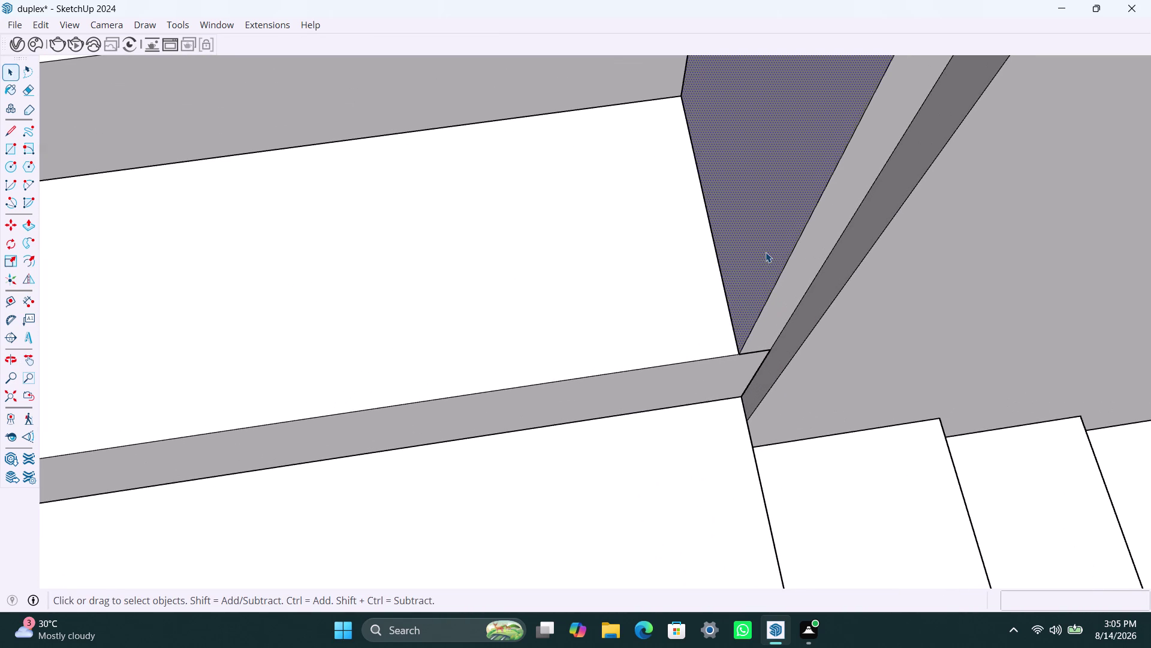
key(p)
click(766, 250)
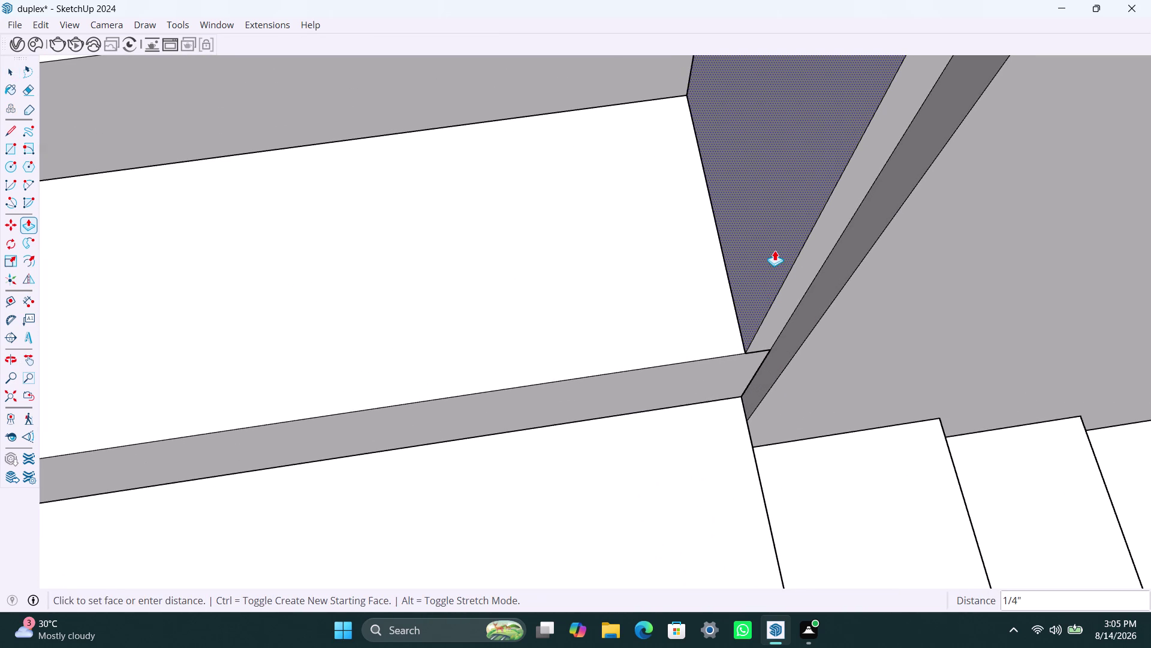
click(771, 252)
key(space)
Push the thin cheek edge face 15/16" so it sits flush.
click(823, 287)
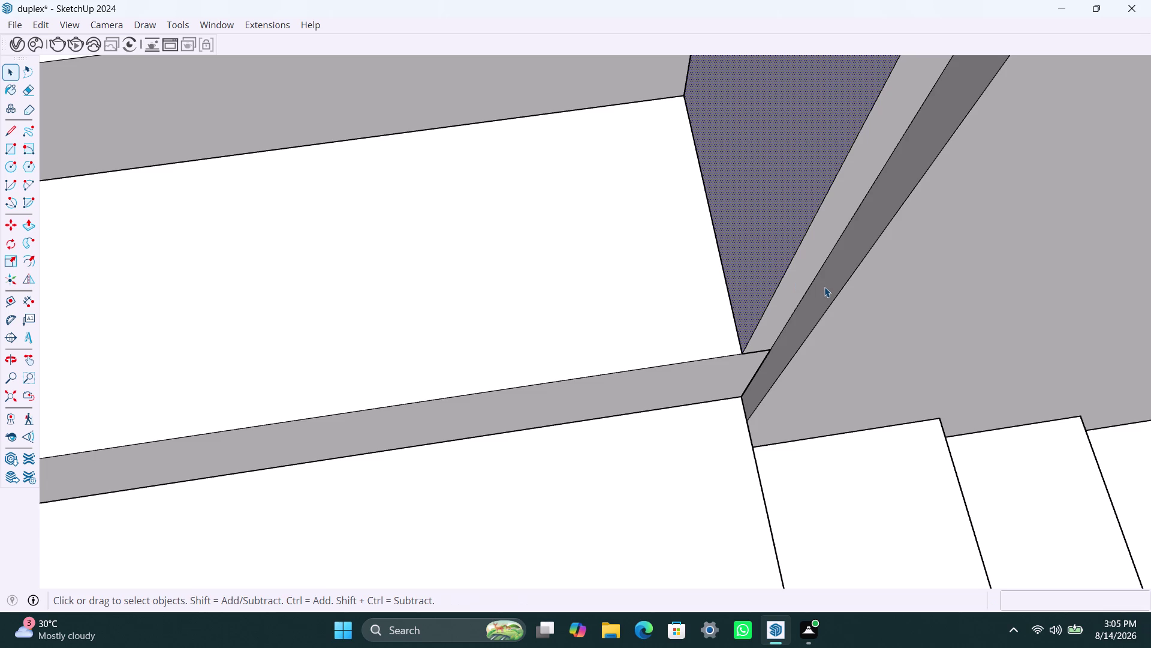
key(p)
click(825, 287)
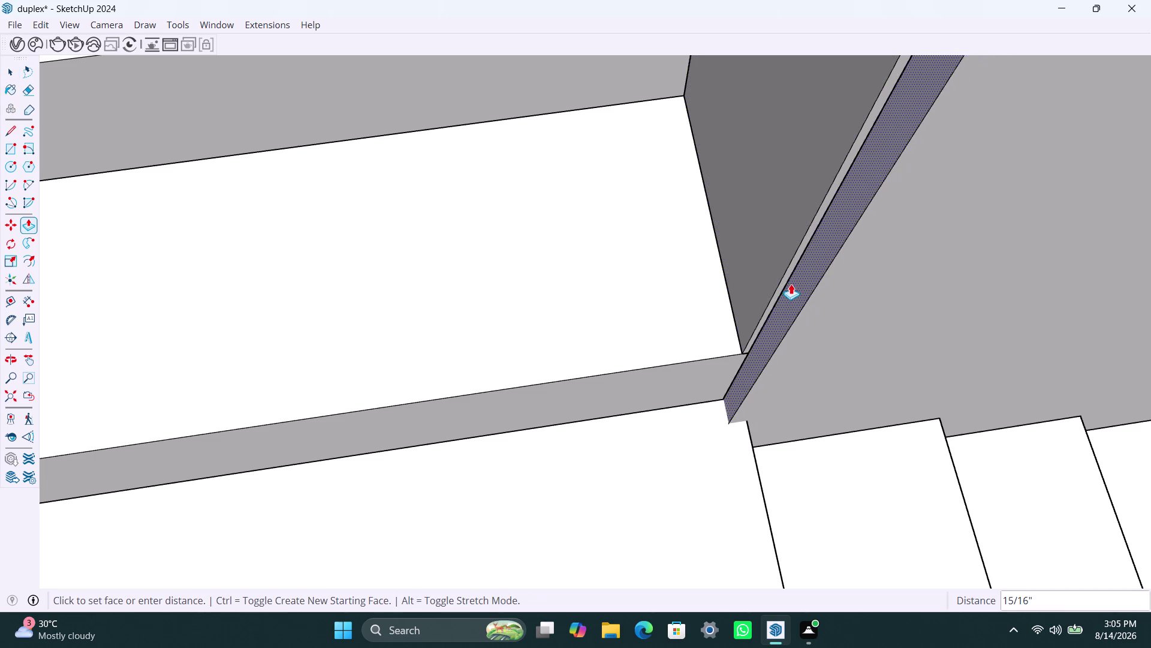
click(780, 278)
key(space)
scroll(down, 3)
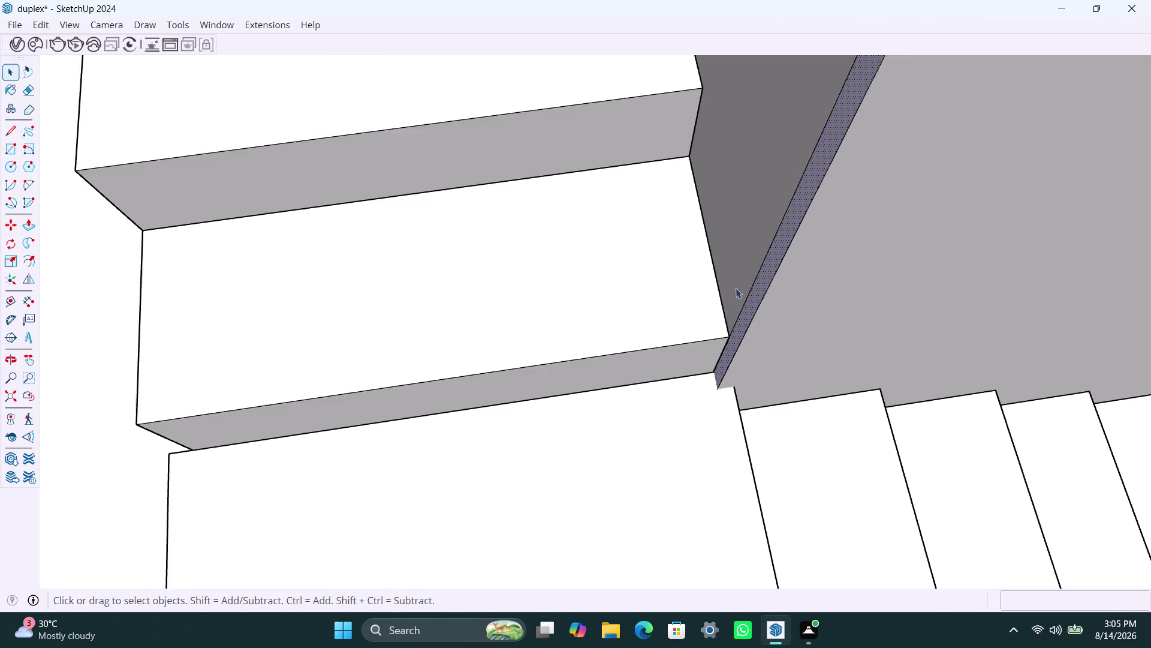
scroll(down, 3)
scroll(up, 3)
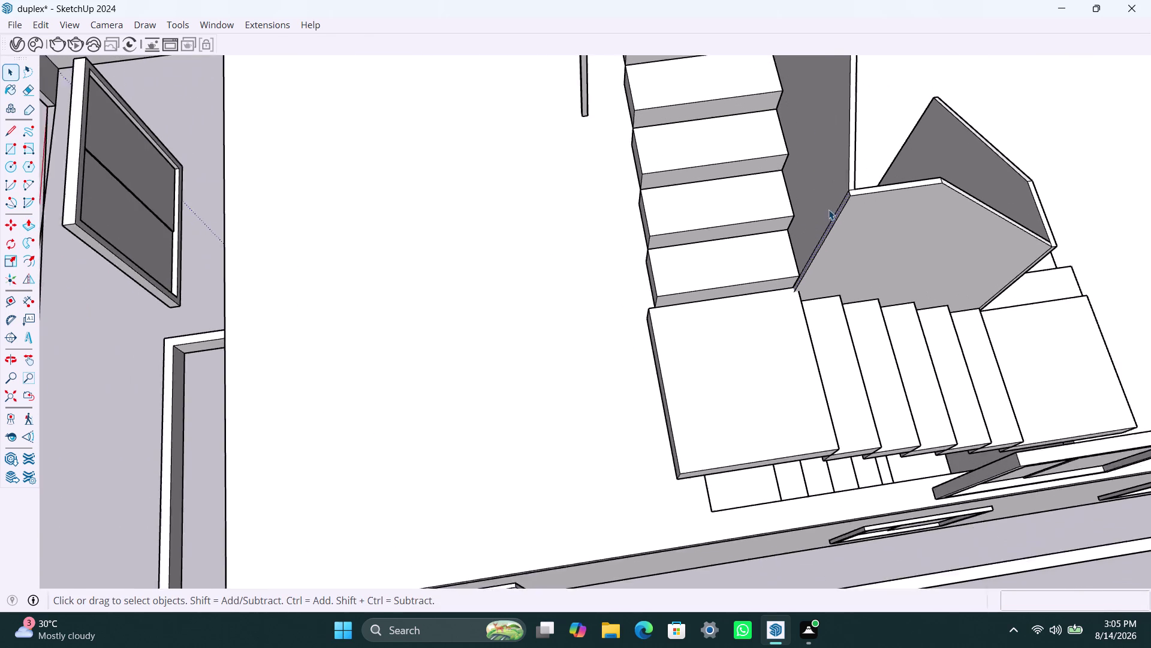
Delete the leftover seam line between the two panels.
click(838, 211)
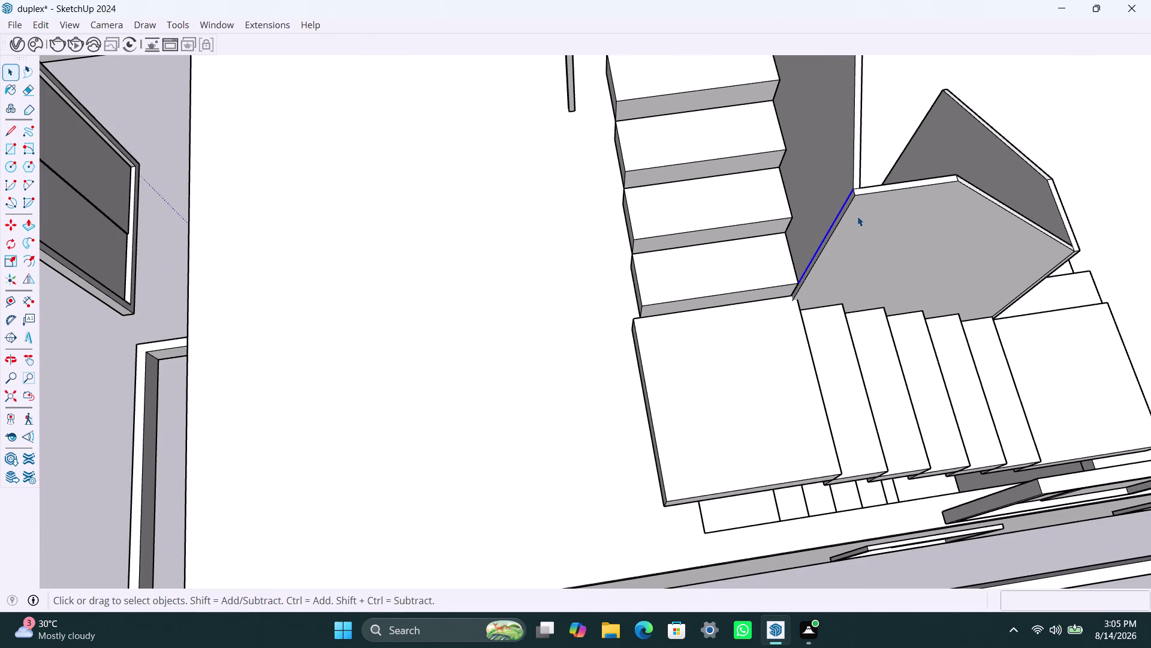
key(Delete)
scroll(down, 3)
scroll(up, 3)
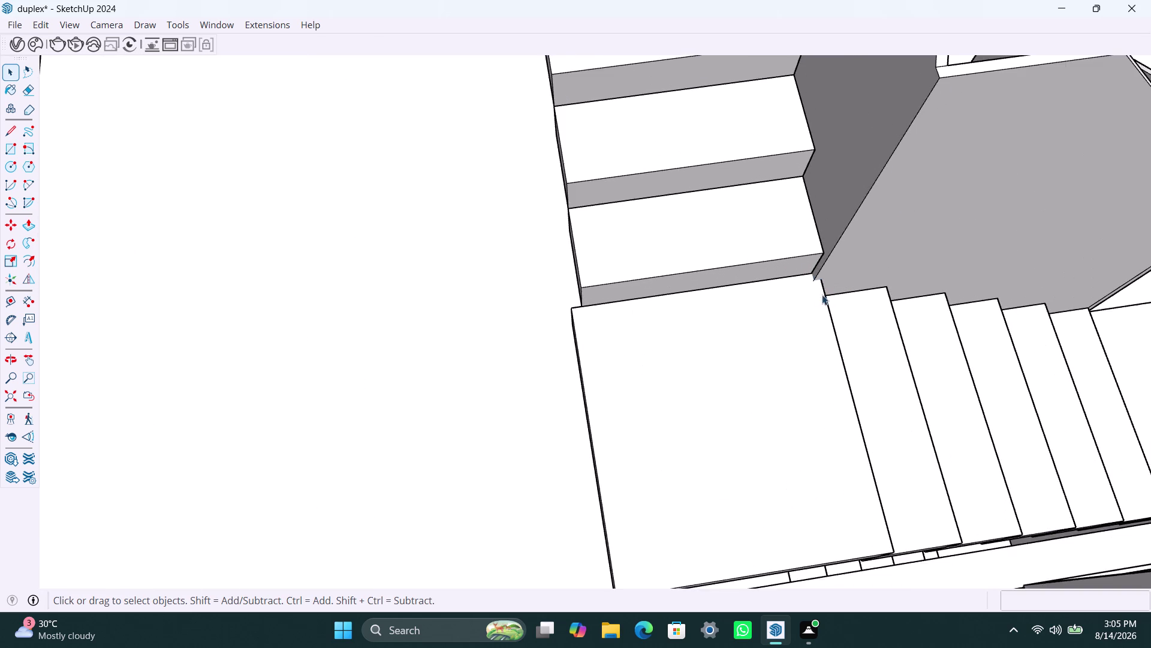
scroll(up, 3)
scroll(down, 3)
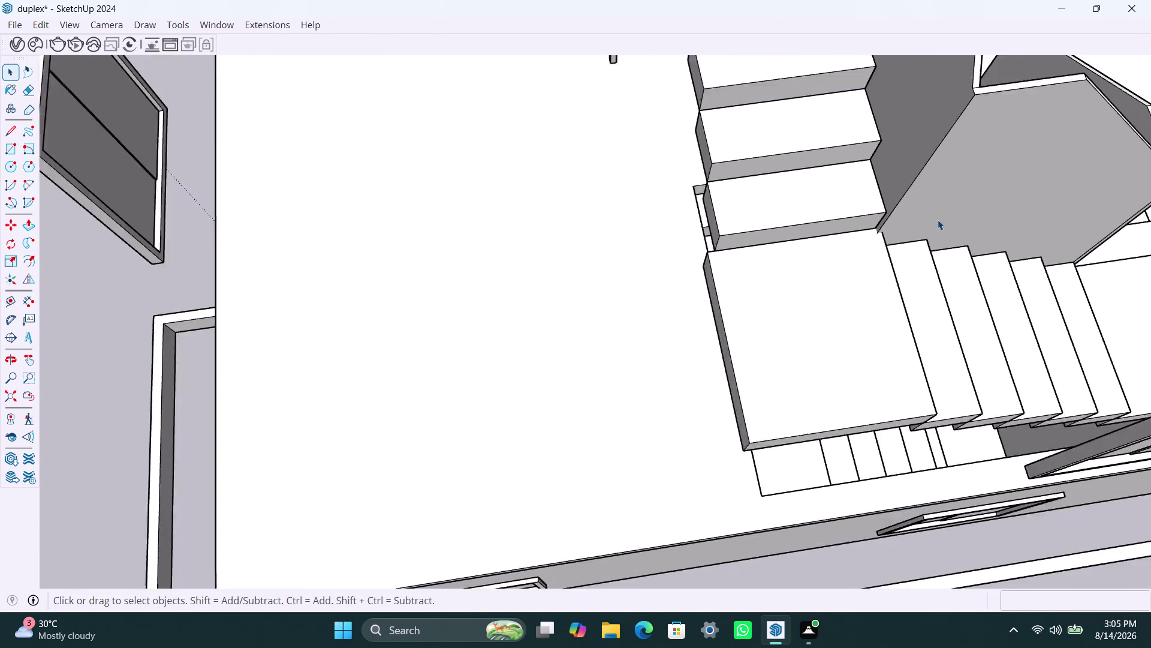
scroll(down, 3)
Orbit back out to view the upper stair run and its railing panel.
middle_drag(975, 261, 498, 134)
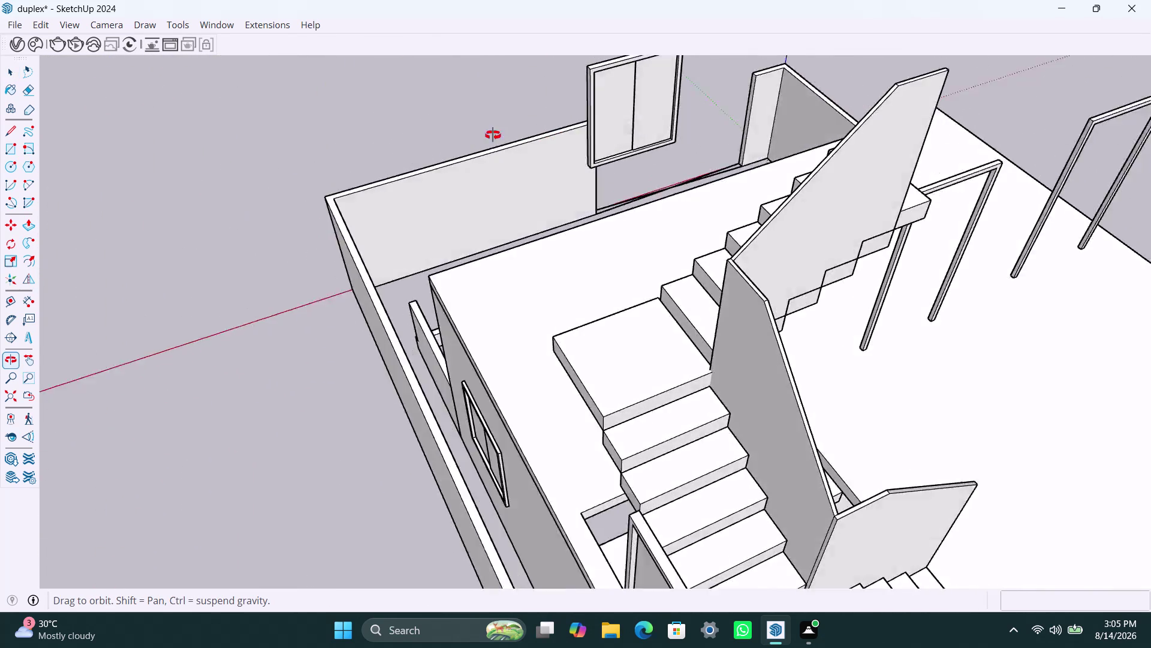
middle_drag(499, 134, 459, 137)
scroll(up, 3)
scroll(down, 3)
scroll(down, 3)
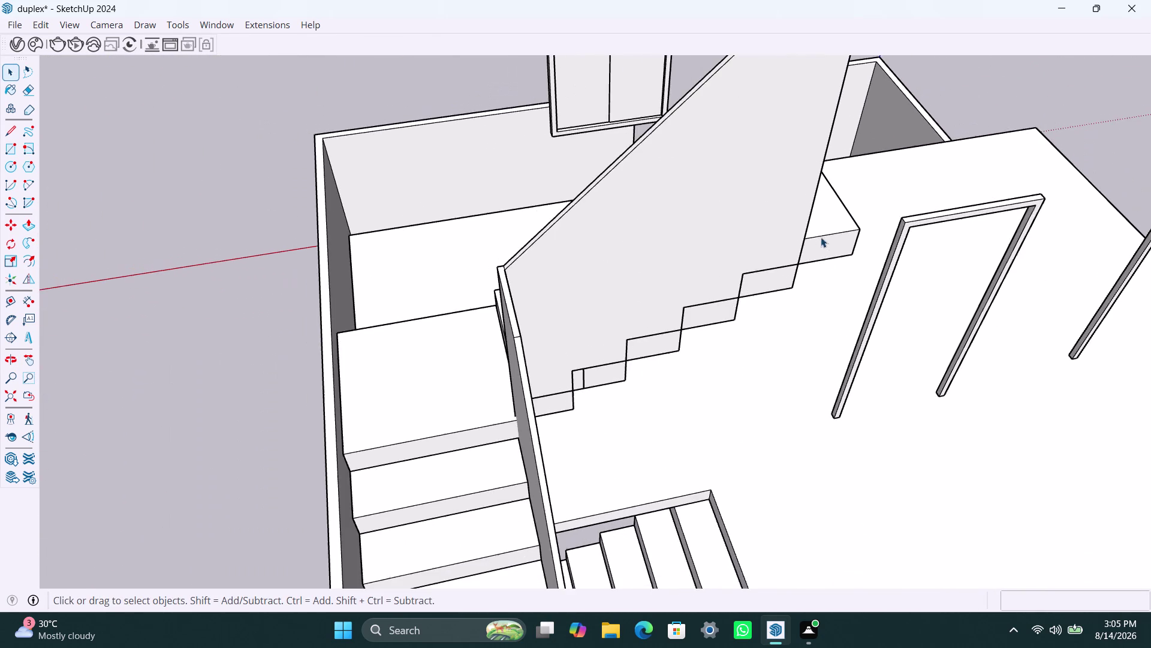
scroll(down, 3)
middle_drag(872, 347, 426, 346)
scroll(up, 3)
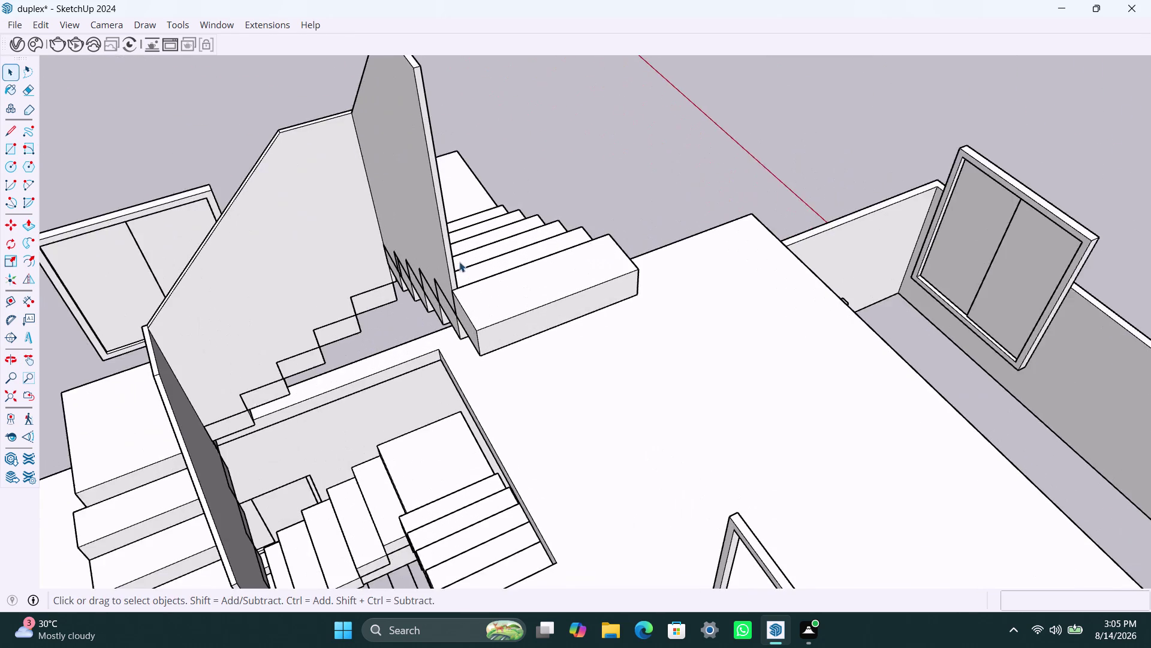
scroll(up, 3)
click(453, 282)
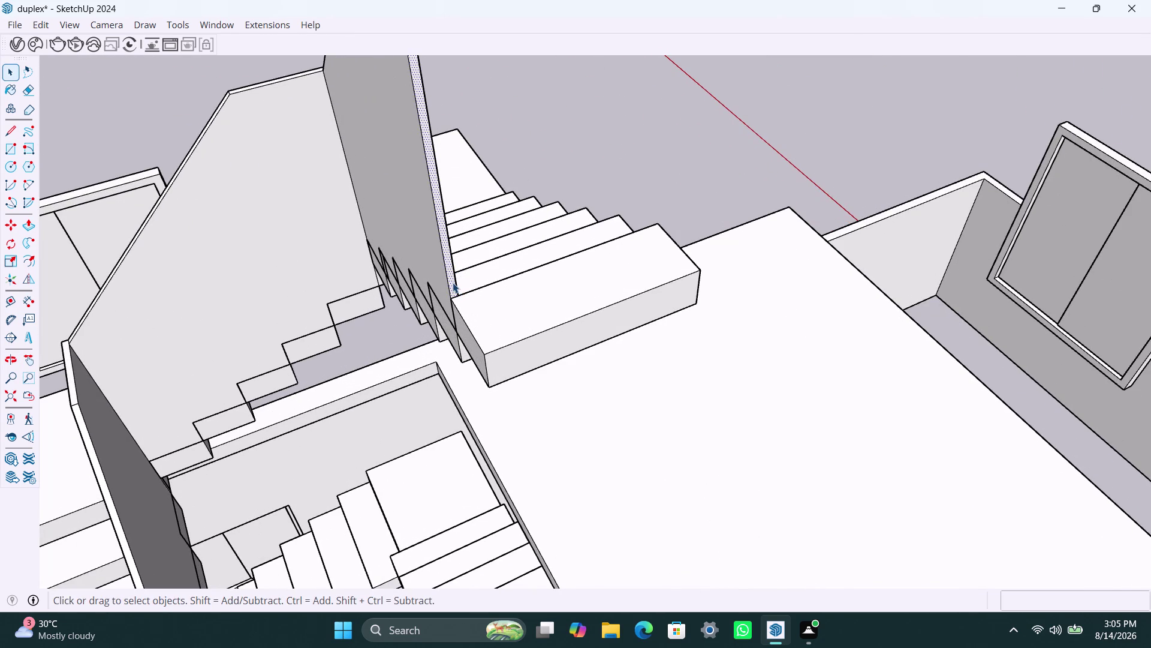
key(p)
click(453, 282)
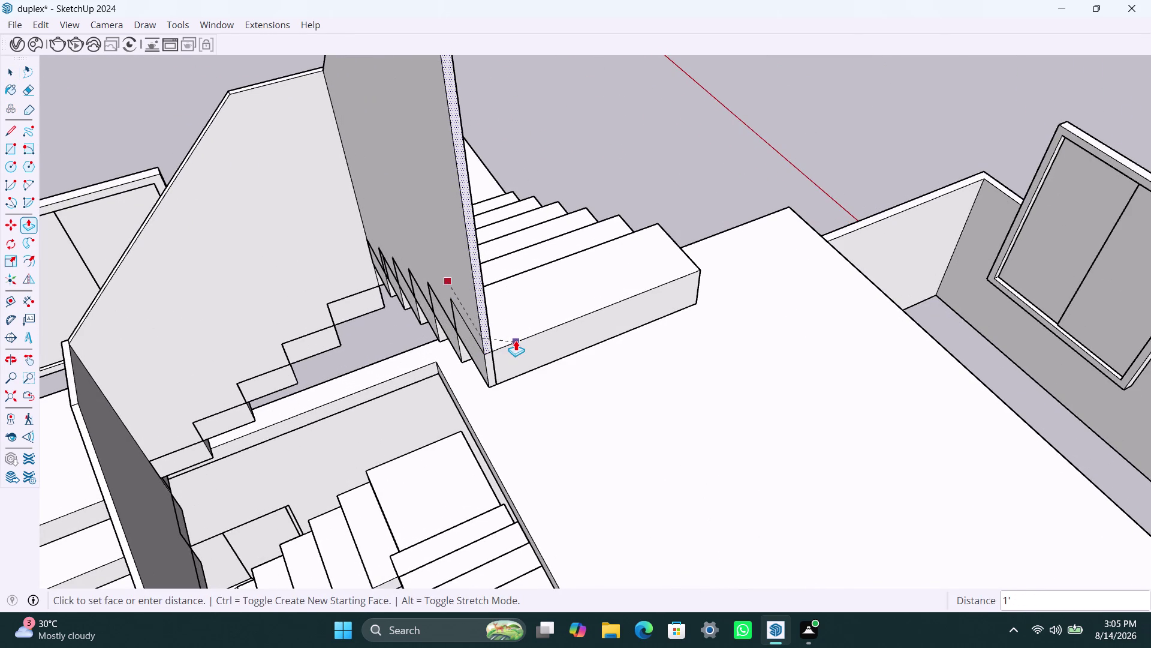
click(515, 340)
key(space)
scroll(up, 3)
middle_drag(473, 374, 482, 362)
scroll(down, 3)
scroll(up, 3)
click(663, 385)
scroll(down, 3)
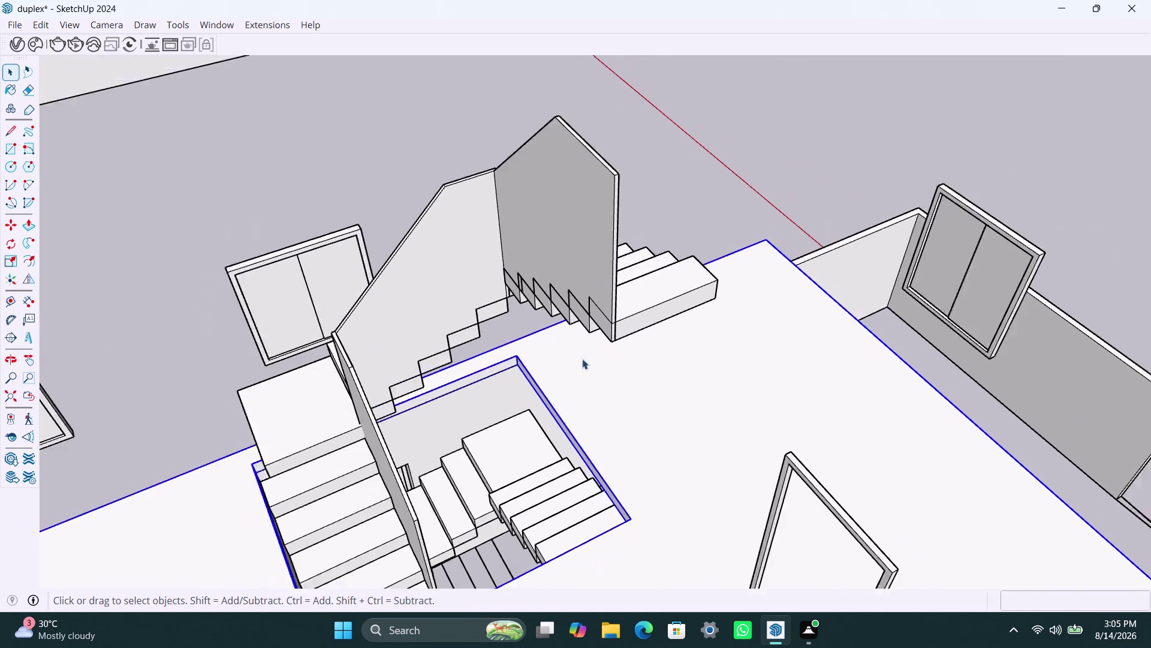
scroll(down, 3)
middle_drag(554, 356, 999, 363)
scroll(up, 3)
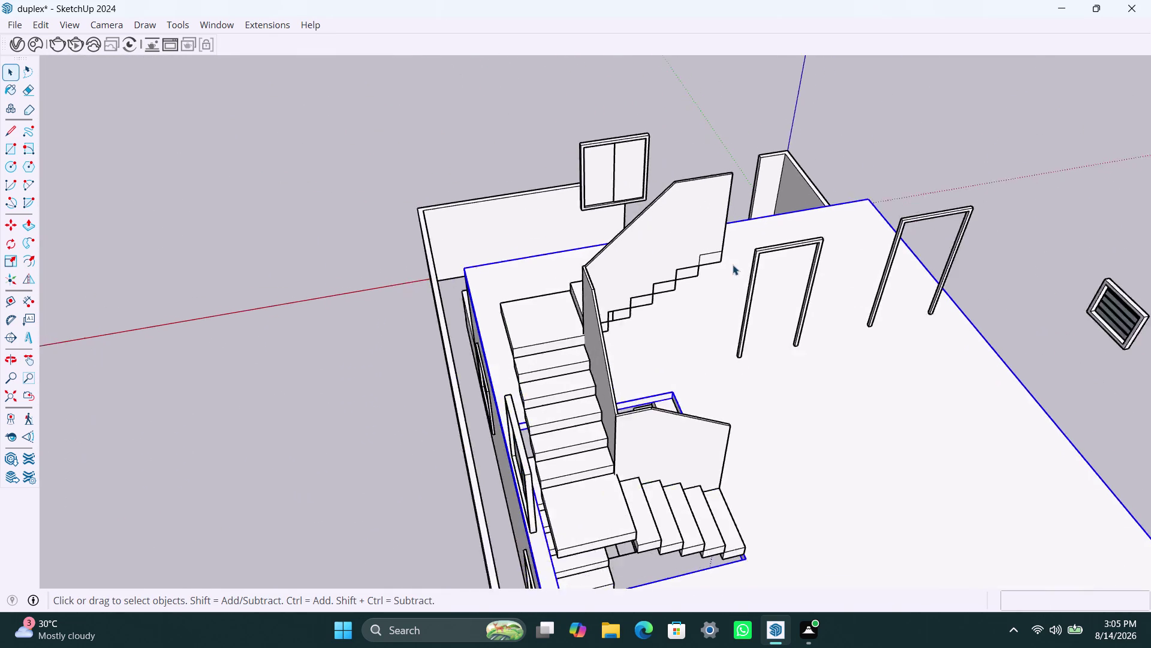
scroll(up, 3)
scroll(up, 3)
middle_drag(684, 263, 662, 260)
scroll(up, 3)
middle_click(575, 250)
scroll(down, 3)
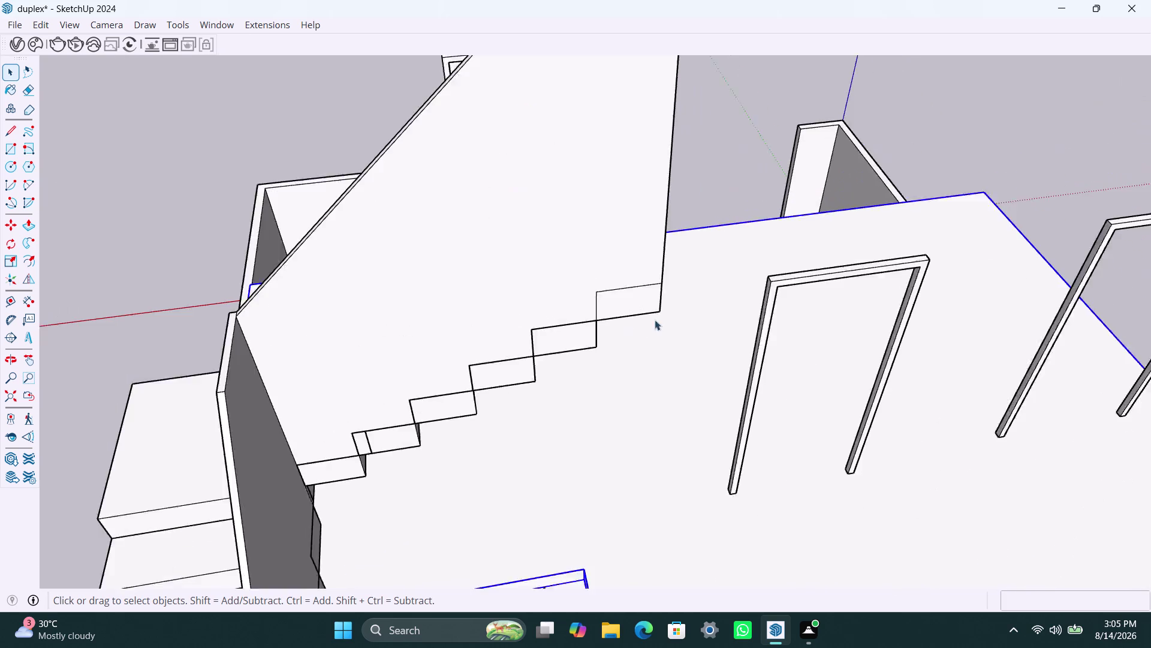
scroll(down, 3)
scroll(down, 3)
middle_drag(574, 389, 982, 391)
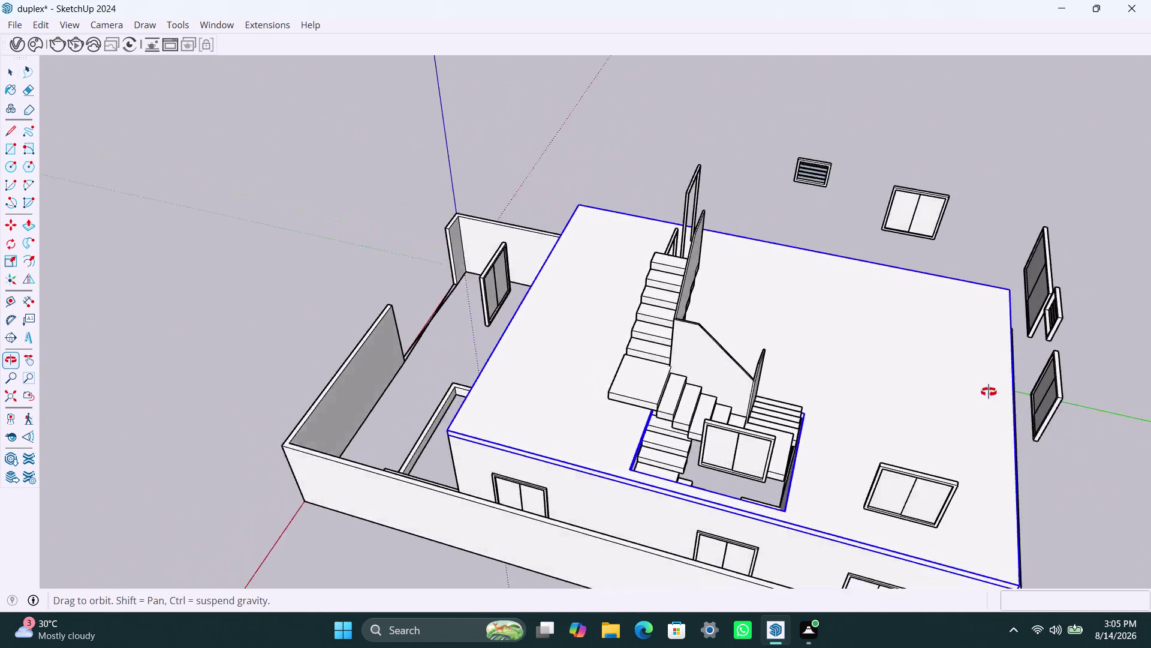
middle_drag(982, 392, 306, 374)
scroll(down, 3)
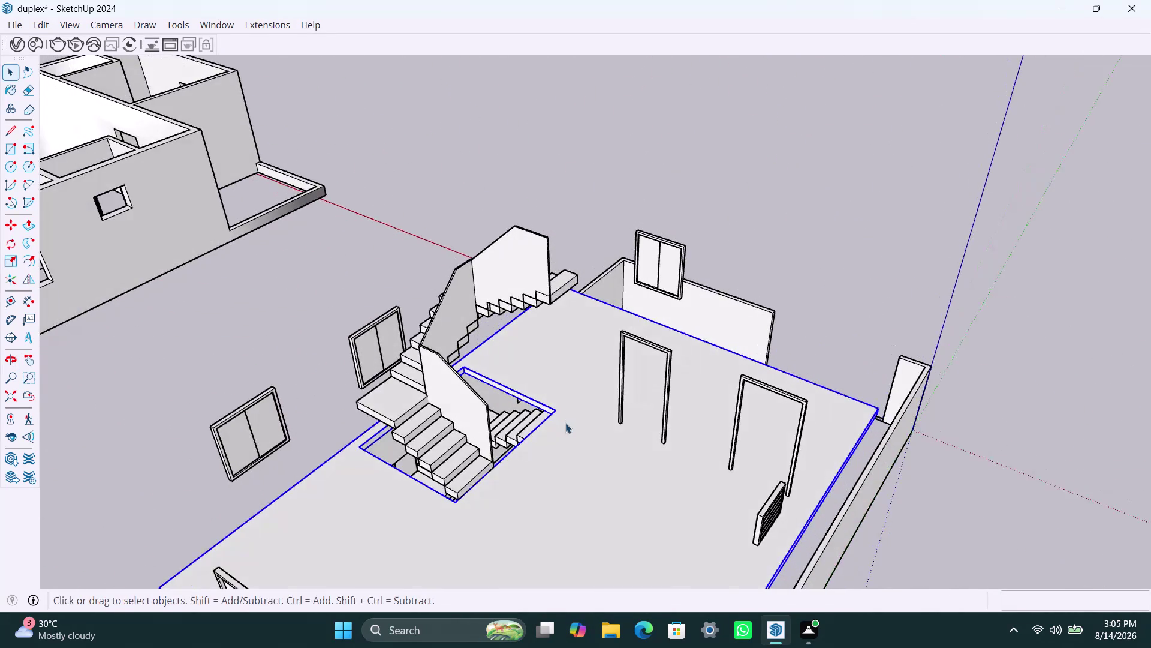
middle_drag(582, 449, 349, 460)
click(773, 225)
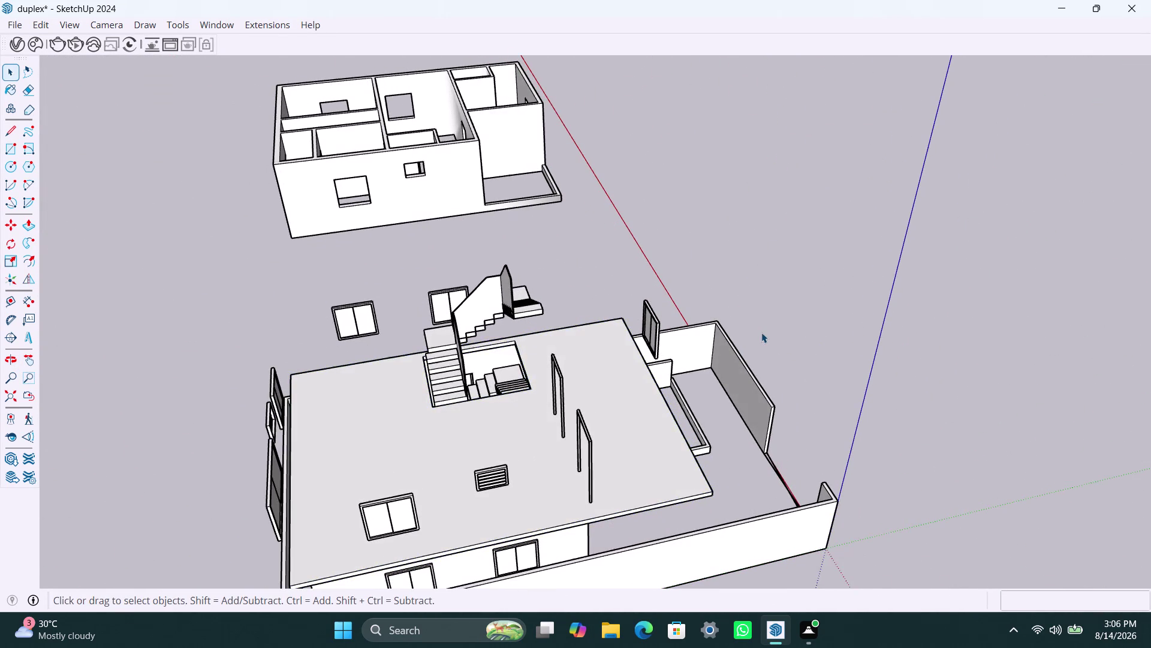
Select the upper storey and start moving it from its corner, then cancel.
scroll(down, 3)
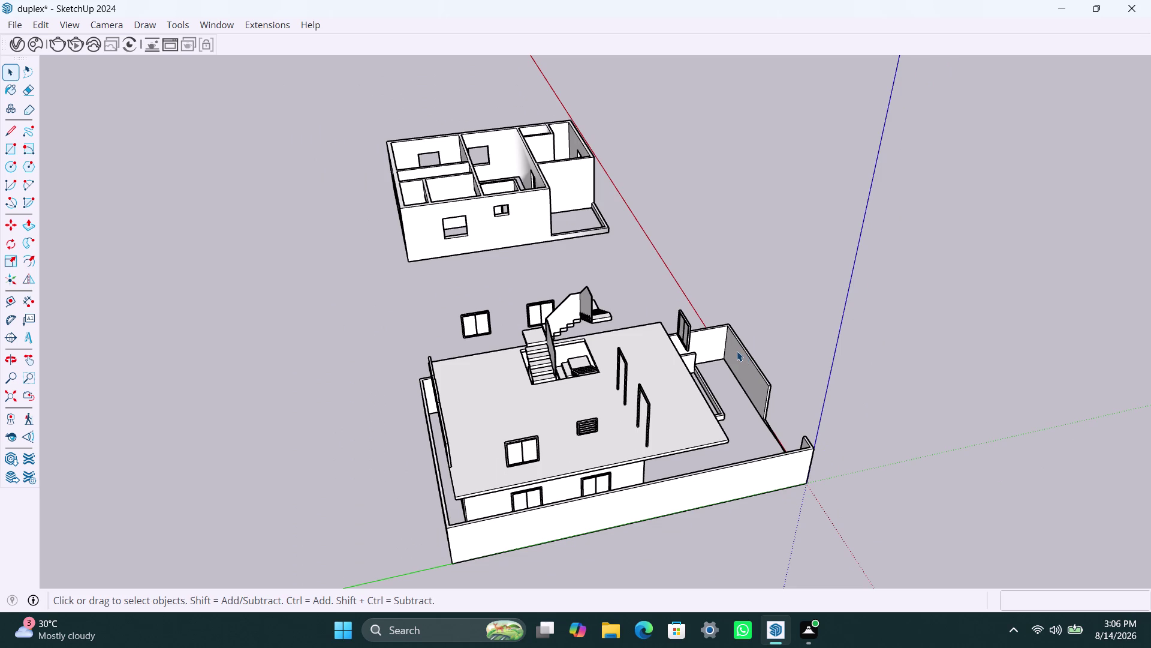
click(563, 230)
double_click(582, 237)
click(733, 180)
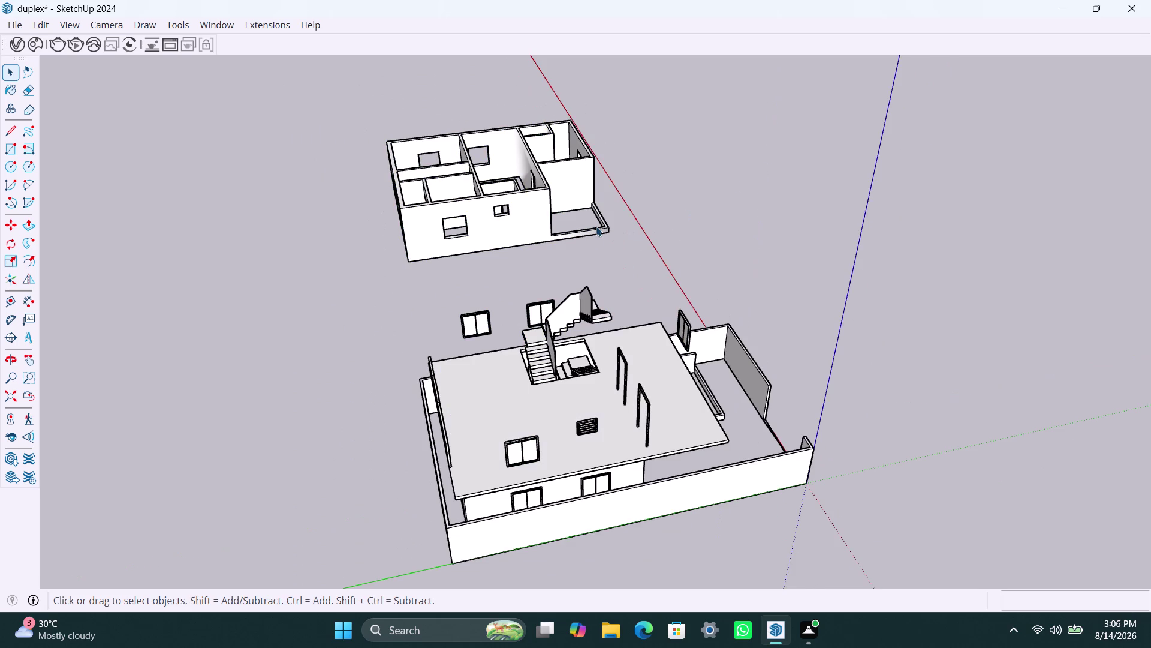
click(595, 226)
click(594, 227)
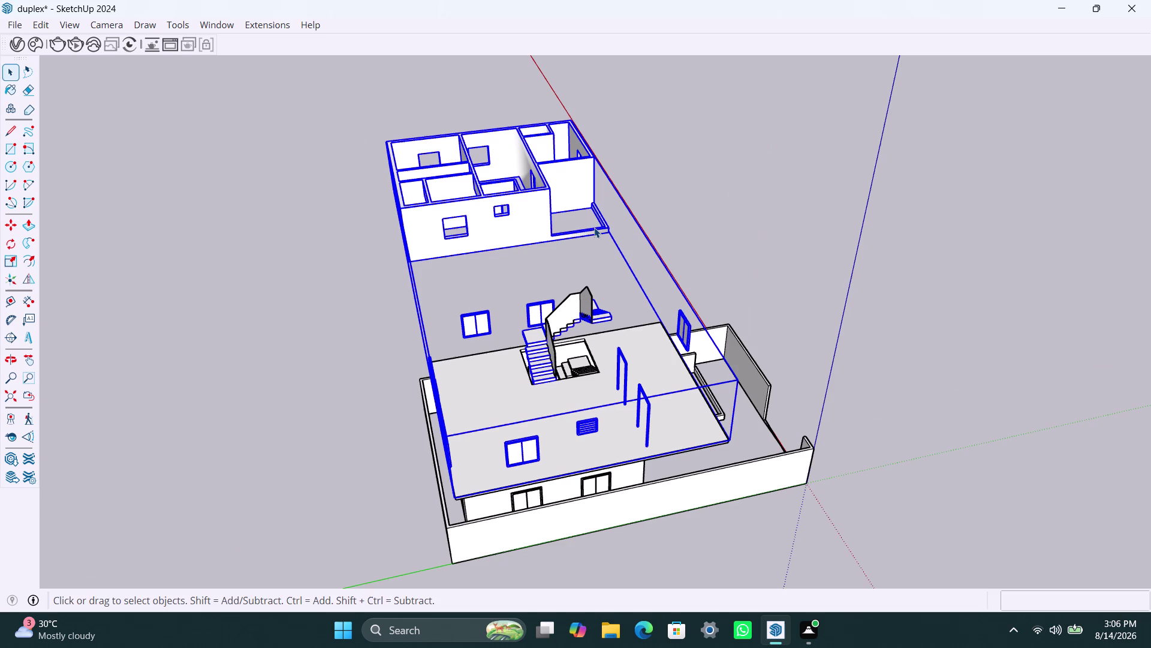
key(m)
click(610, 235)
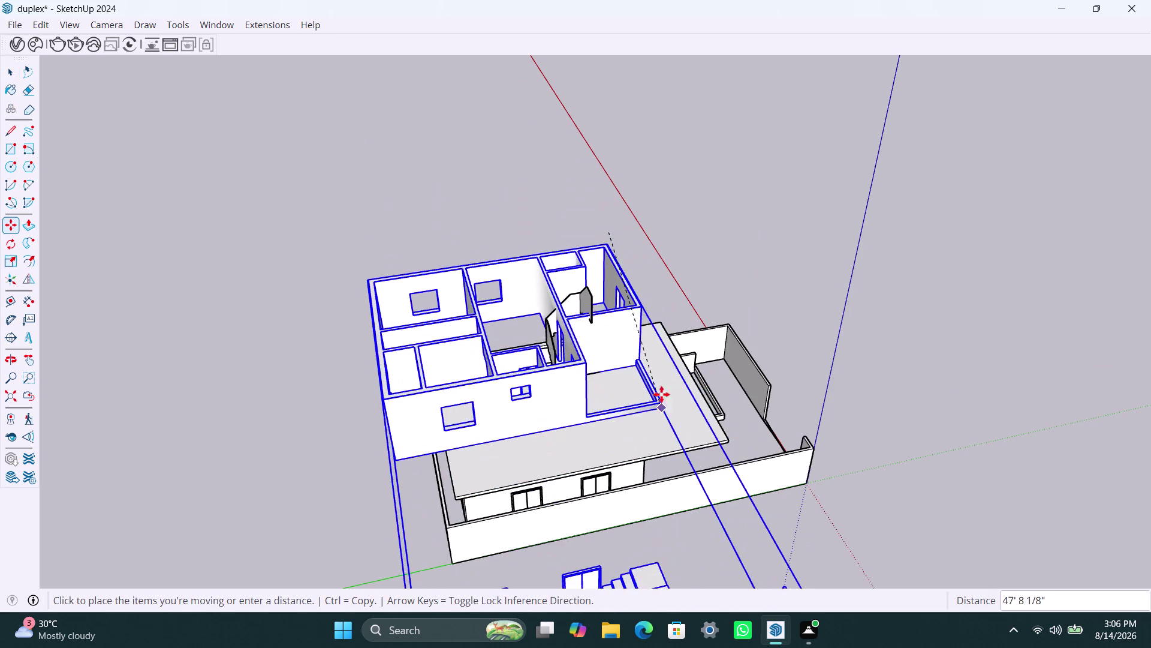
key(Escape)
key(space)
Reselect the entire upper storey and snap its corner onto the ground floor.
double_click(713, 227)
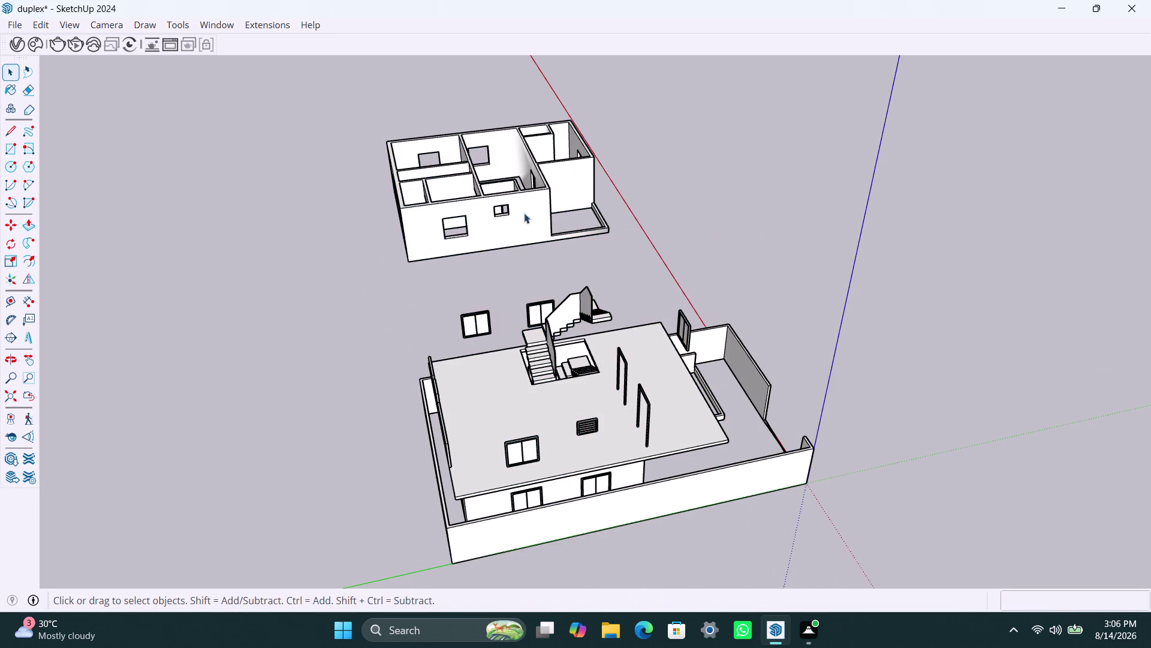
triple_click(497, 212)
key(m)
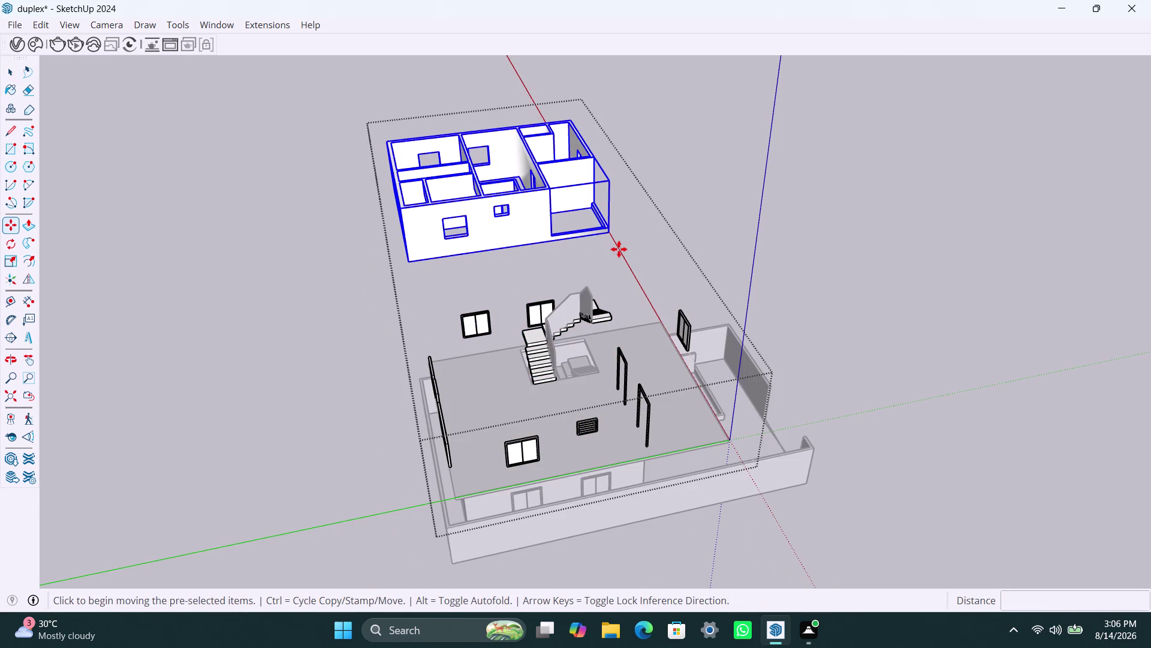
click(612, 235)
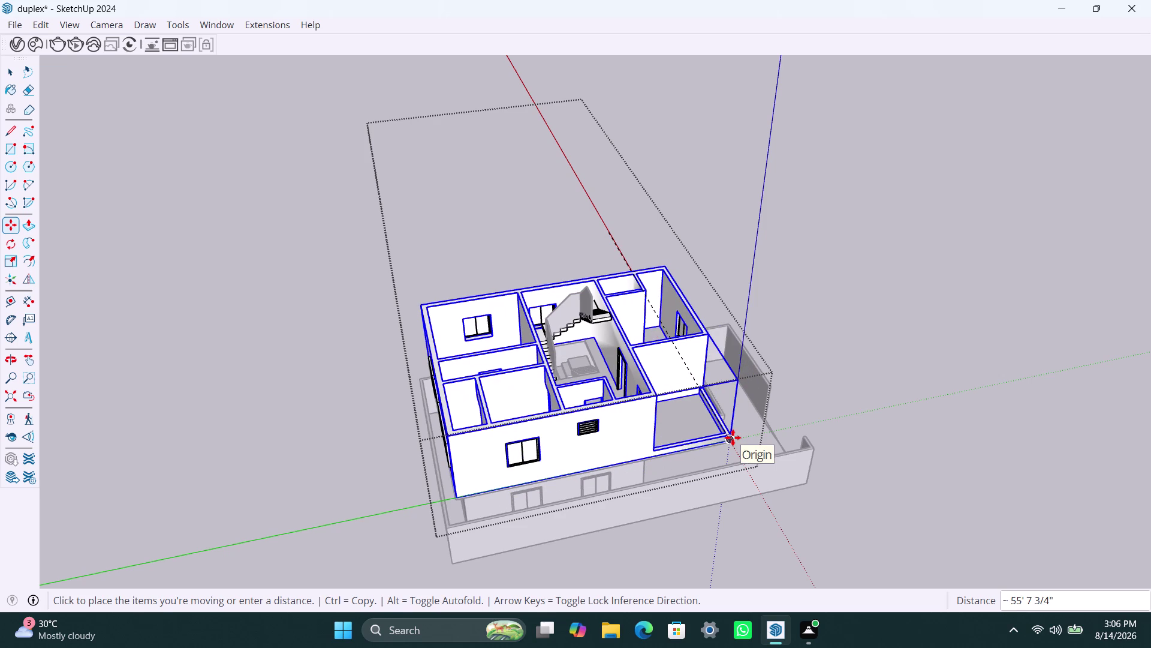
click(733, 437)
key(space)
click(837, 423)
From beneath the slab, move the upper storey's wall corner onto the slab corner, about 2 1/8".
scroll(up, 3)
middle_drag(730, 433, 719, 426)
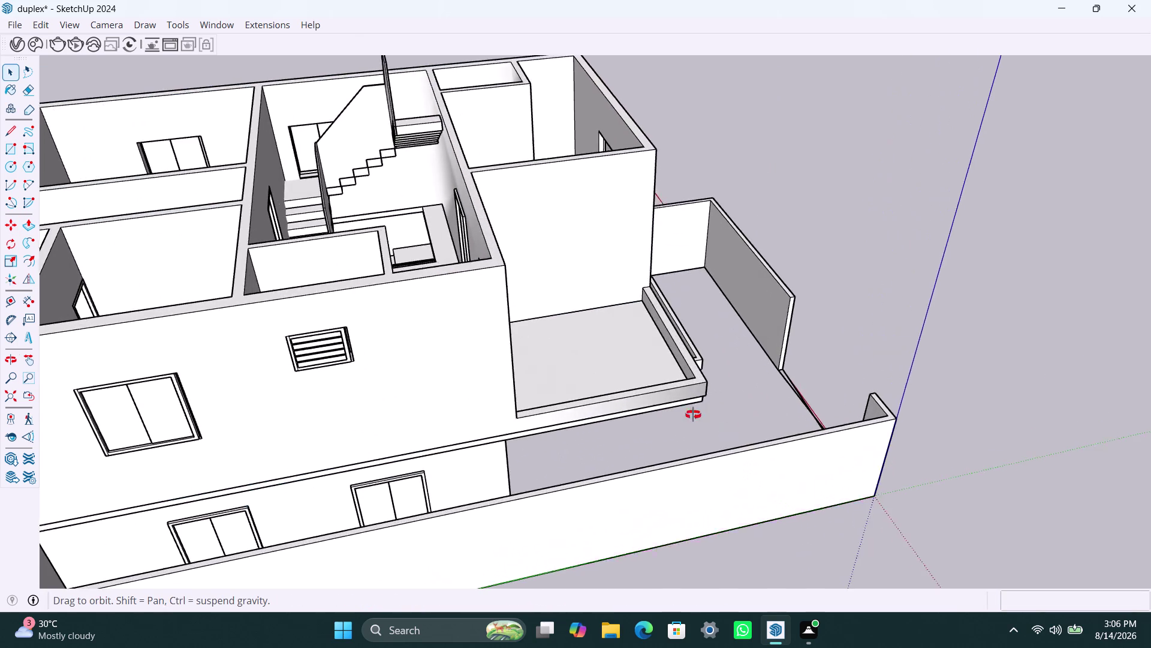
middle_drag(719, 426, 555, 367)
scroll(up, 3)
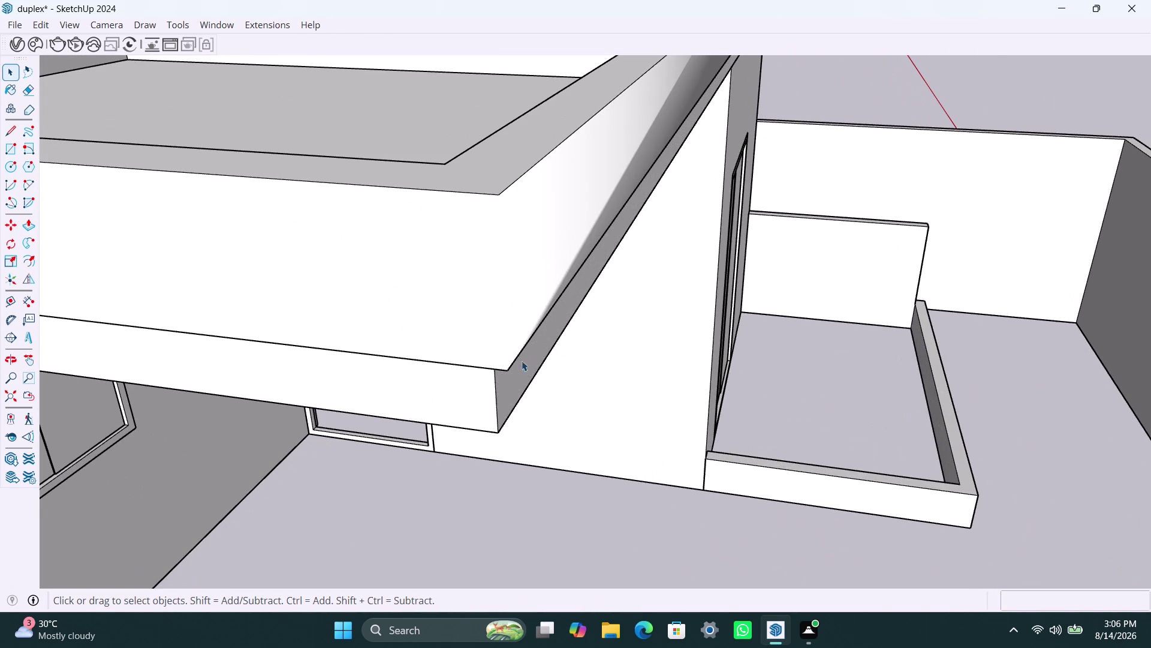
scroll(down, 3)
middle_drag(503, 327, 500, 453)
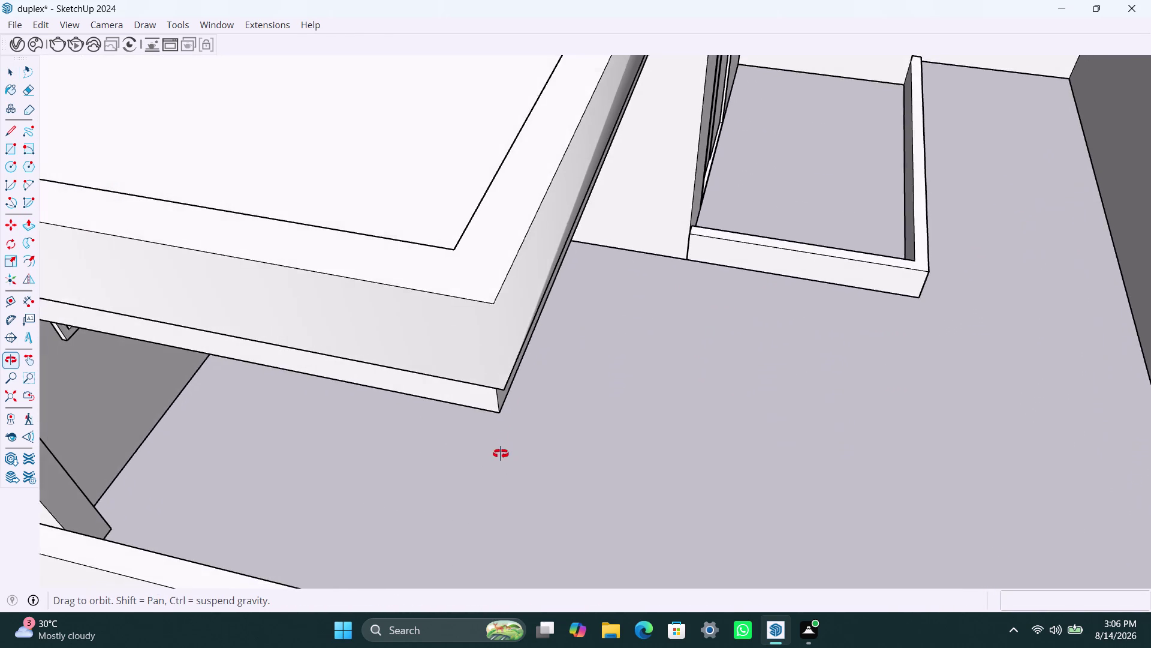
middle_drag(500, 453, 432, 10)
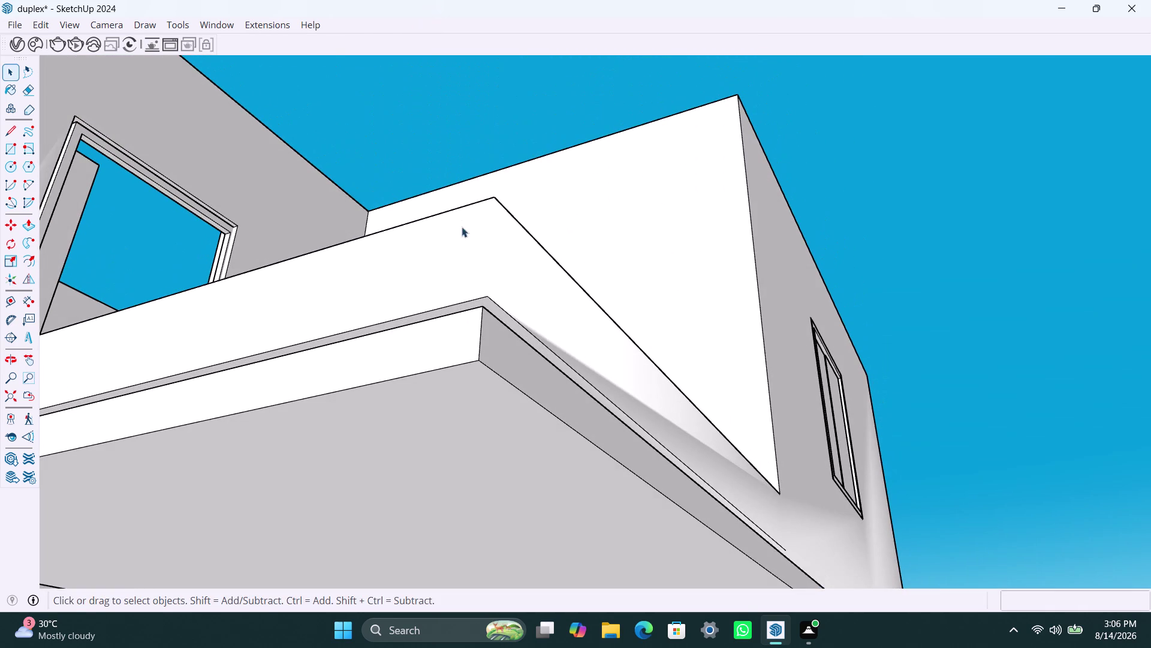
scroll(down, 3)
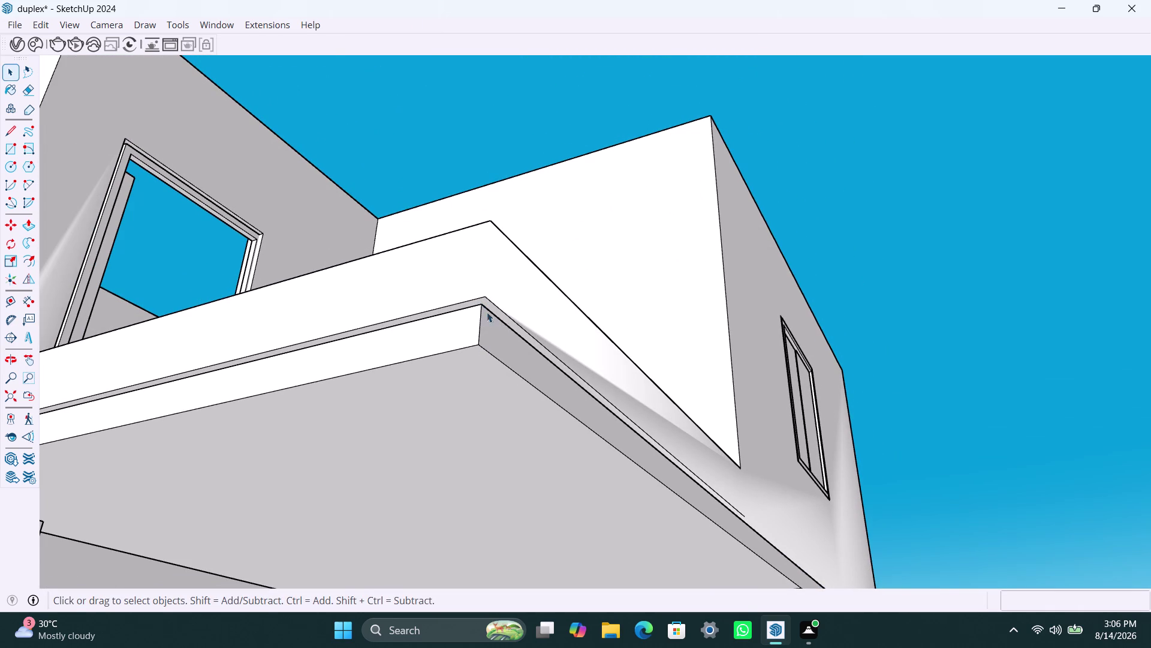
click(490, 288)
key(m)
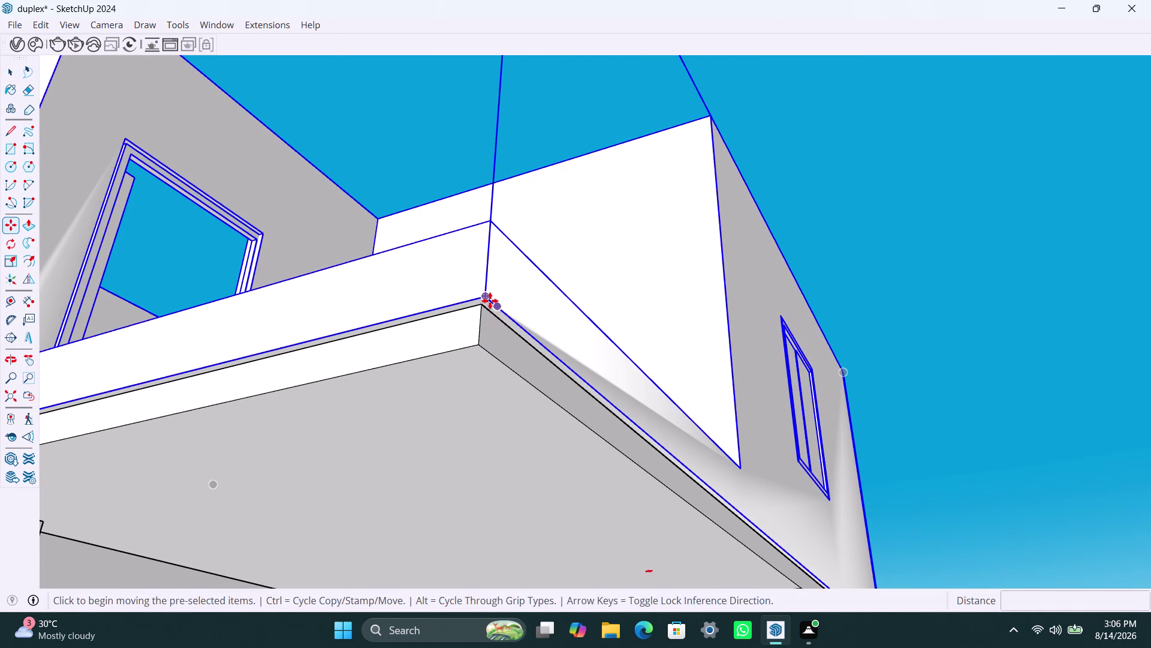
click(489, 298)
click(481, 308)
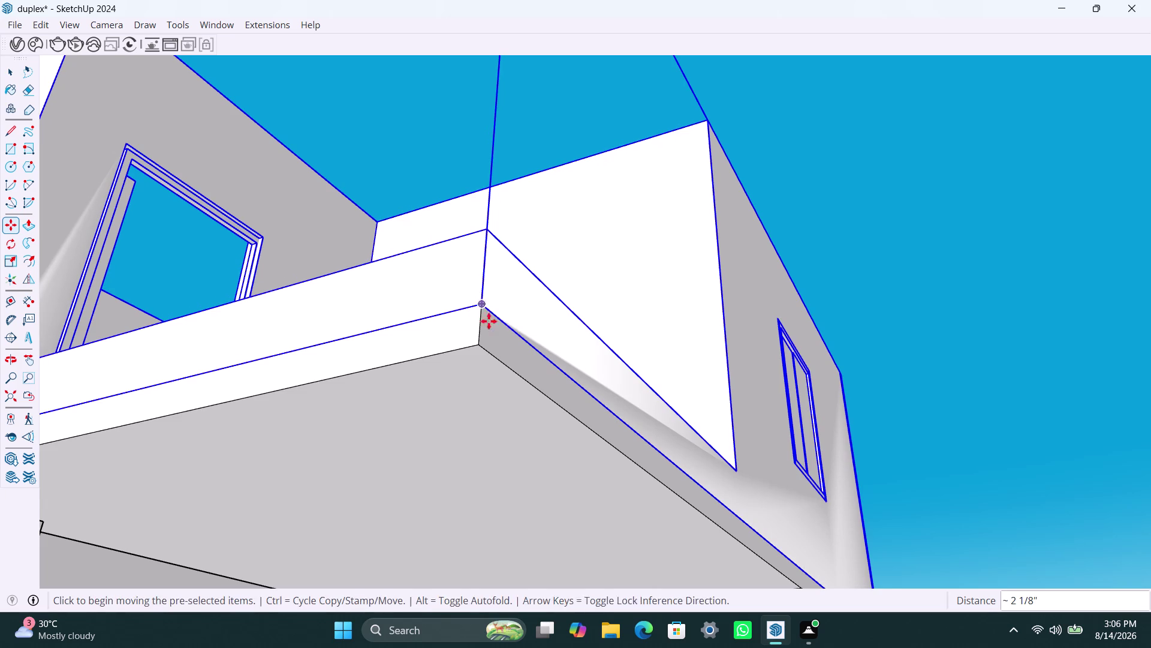
key(space)
Deselect, then orbit out to inspect the whole house and the upper-floor rooms.
scroll(down, 3)
middle_drag(542, 285, 544, 408)
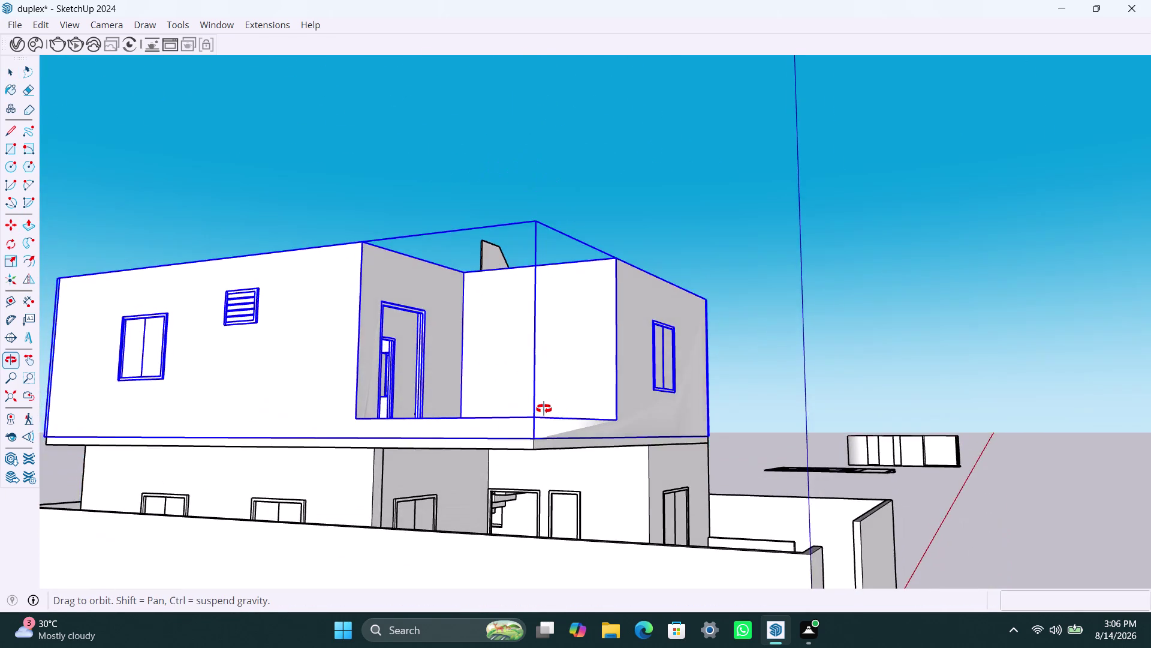
middle_drag(544, 409, 536, 584)
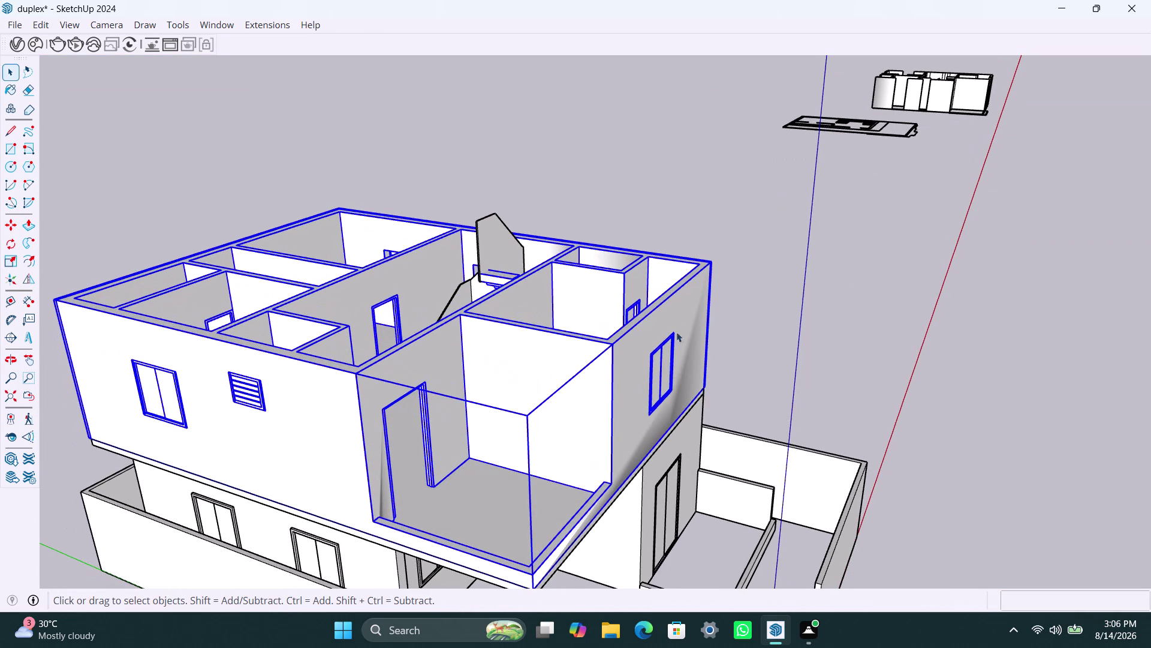
click(698, 193)
scroll(down, 3)
middle_drag(566, 201, 781, 396)
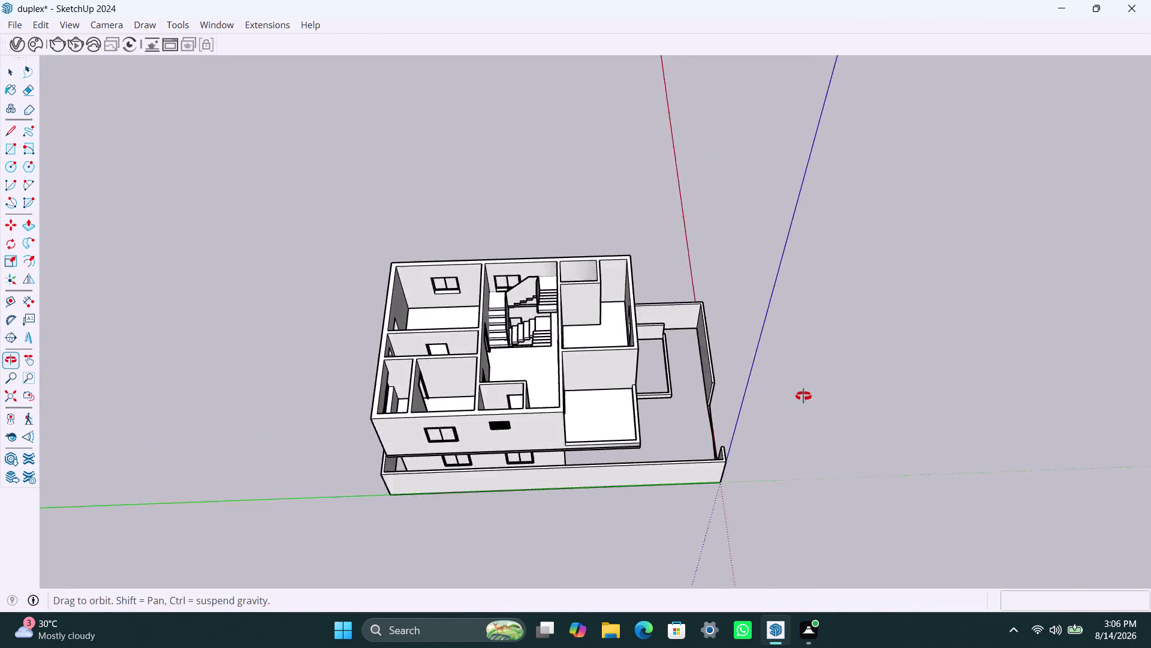
middle_drag(781, 396, 890, 398)
middle_drag(635, 370, 225, 157)
scroll(up, 3)
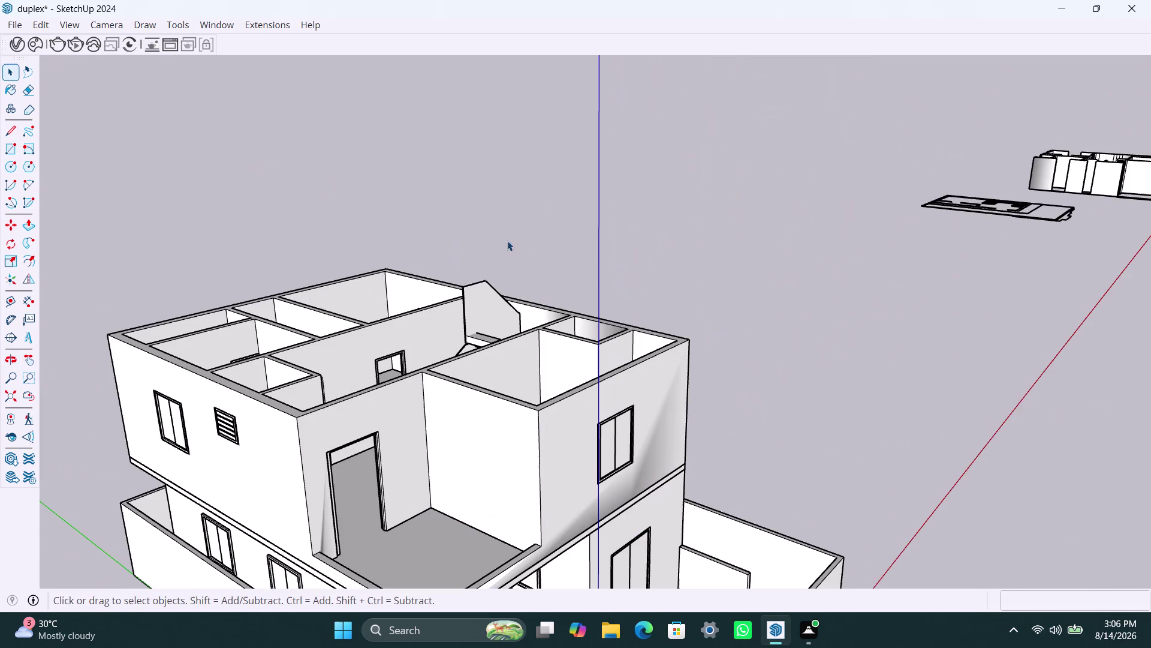
scroll(up, 3)
middle_drag(546, 312, 212, 369)
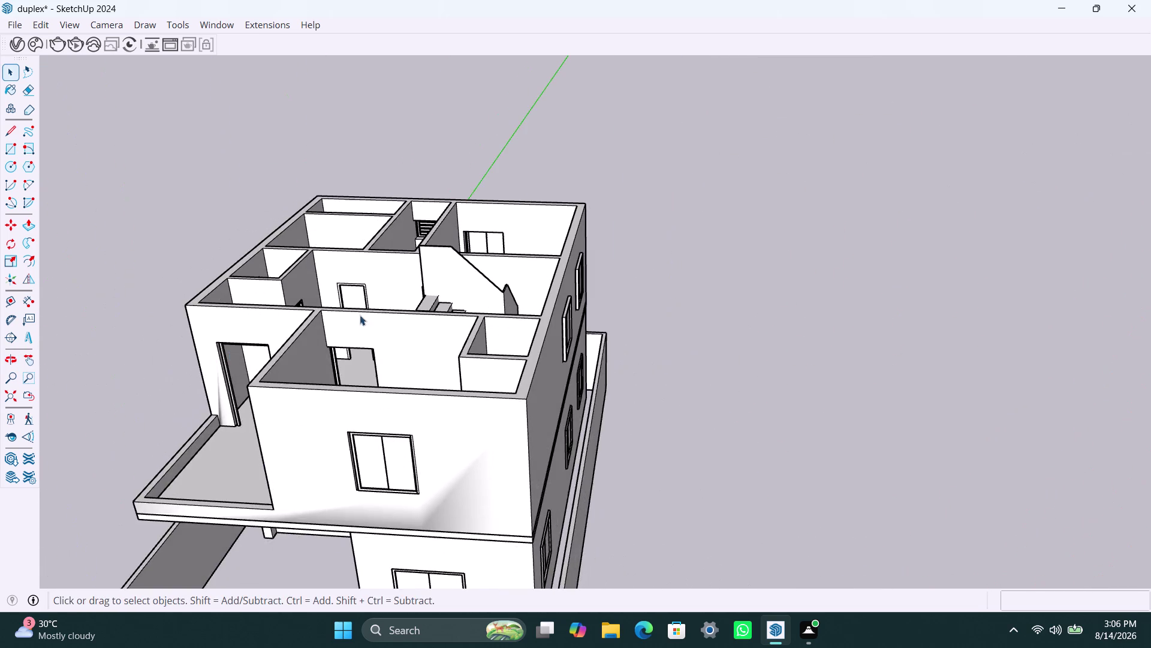
scroll(up, 3)
middle_drag(659, 395, 356, 416)
scroll(up, 3)
middle_drag(455, 246, 448, 288)
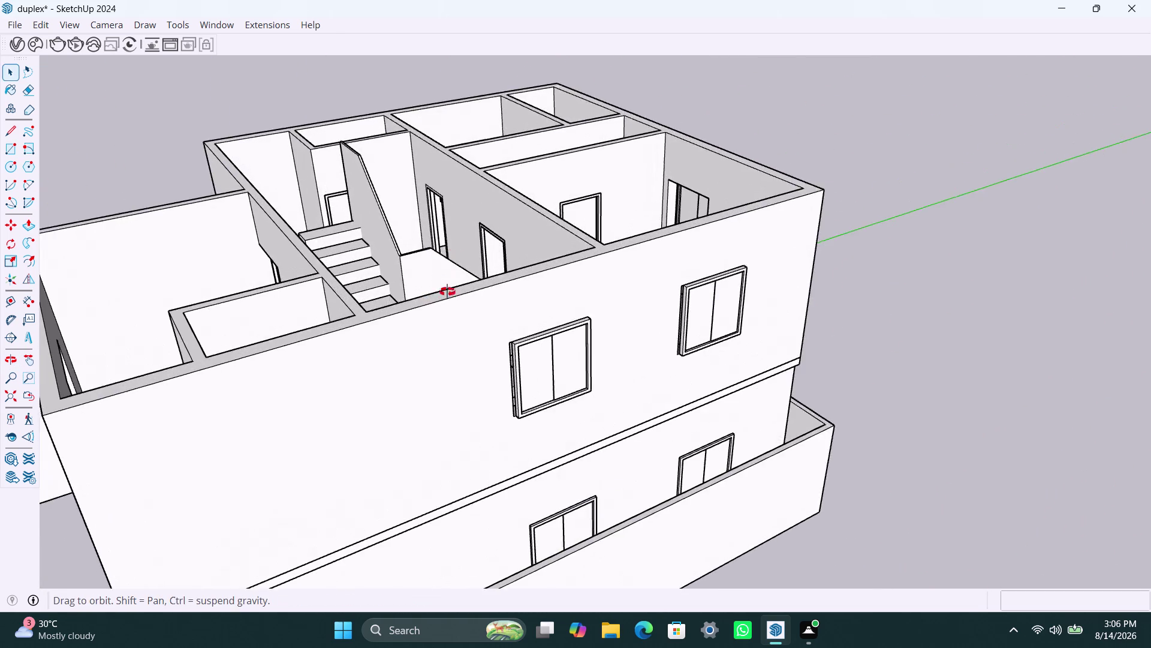
middle_drag(448, 288, 425, 363)
scroll(up, 3)
scroll(down, 3)
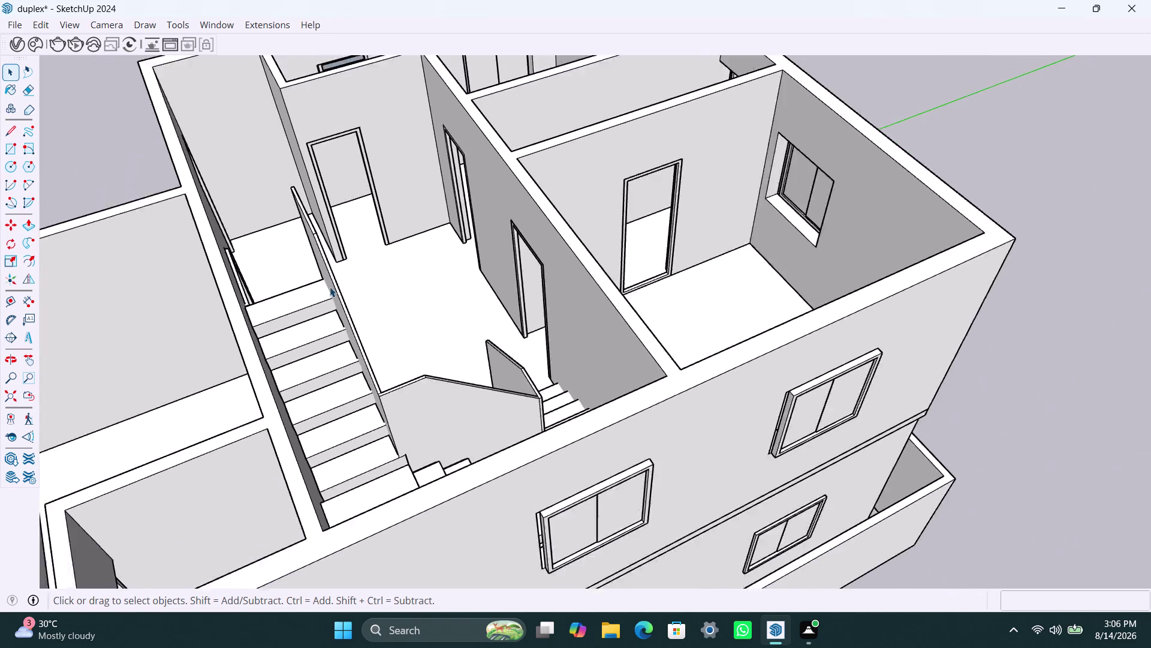
Orbit over the upper staircase, landing and doorways to inspect the stair railings.
middle_drag(326, 299, 310, 257)
scroll(up, 3)
middle_drag(338, 293, 366, 294)
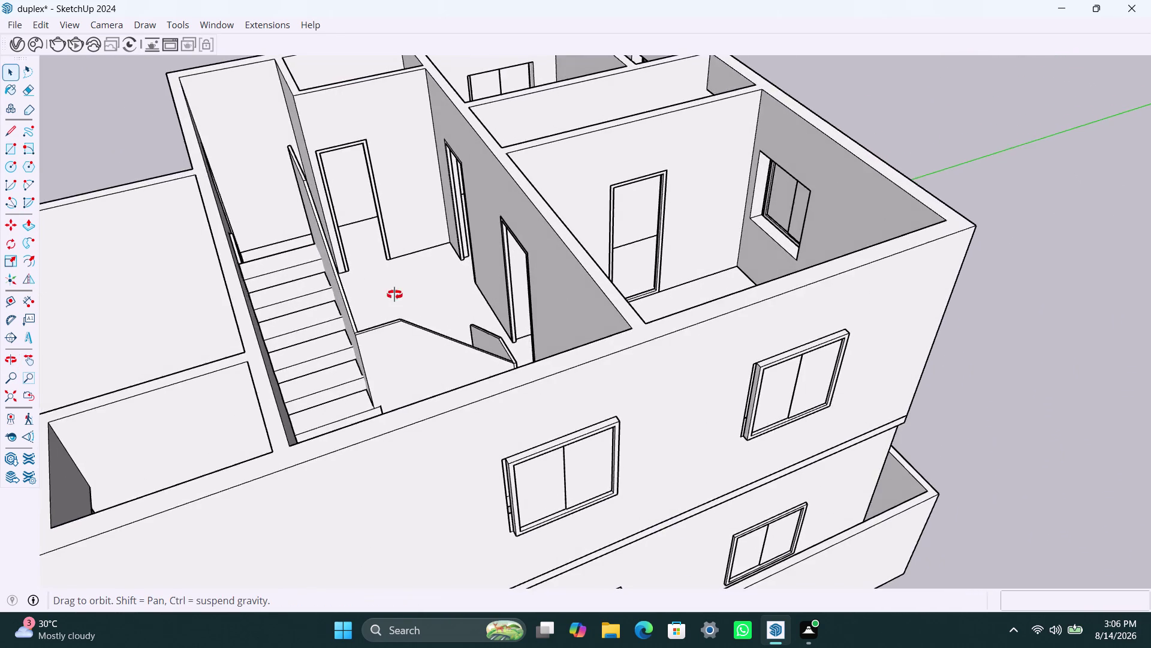
middle_drag(366, 295, 747, 300)
scroll(up, 3)
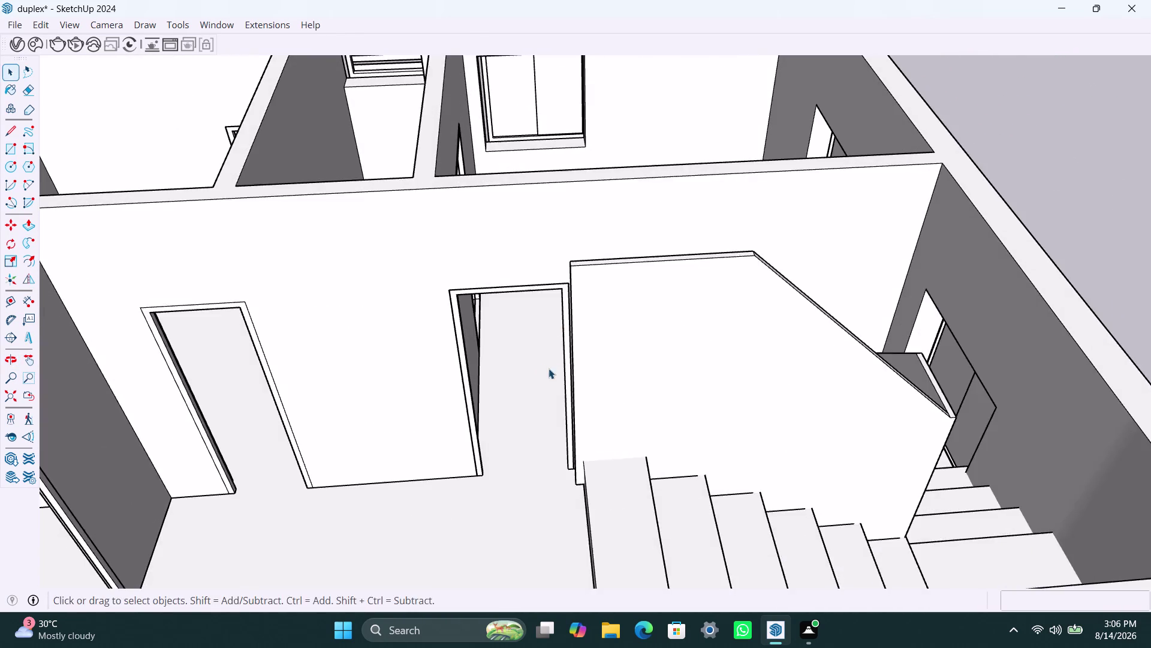
middle_drag(549, 369, 751, 405)
scroll(down, 3)
middle_drag(785, 546, 786, 548)
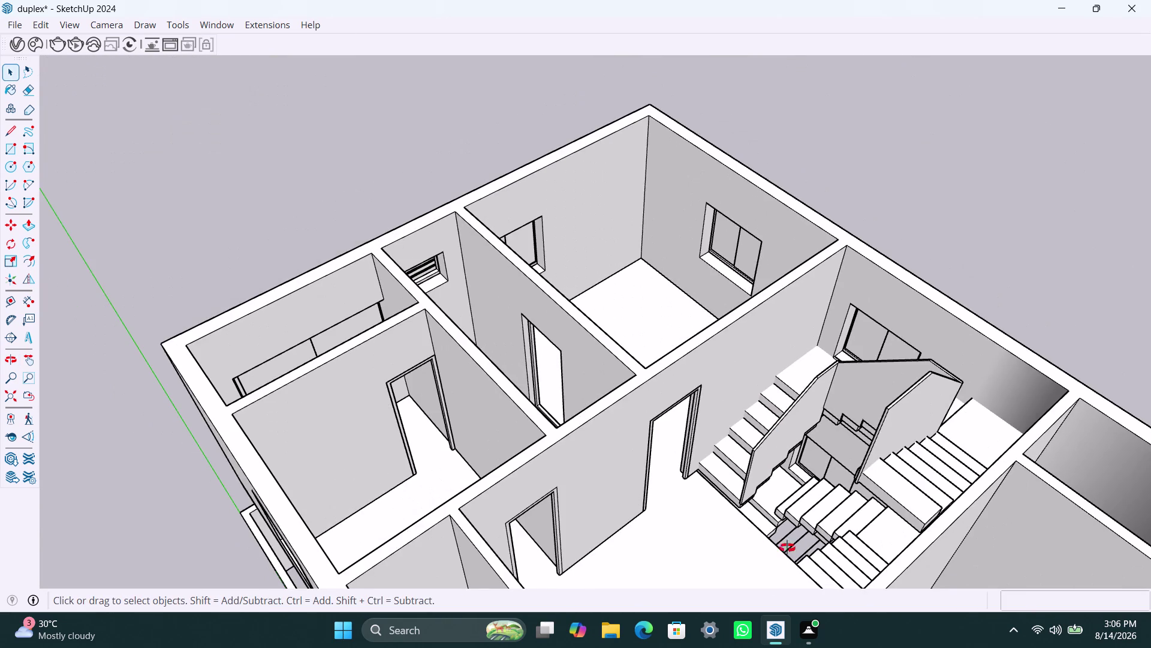
middle_drag(786, 547, 950, 549)
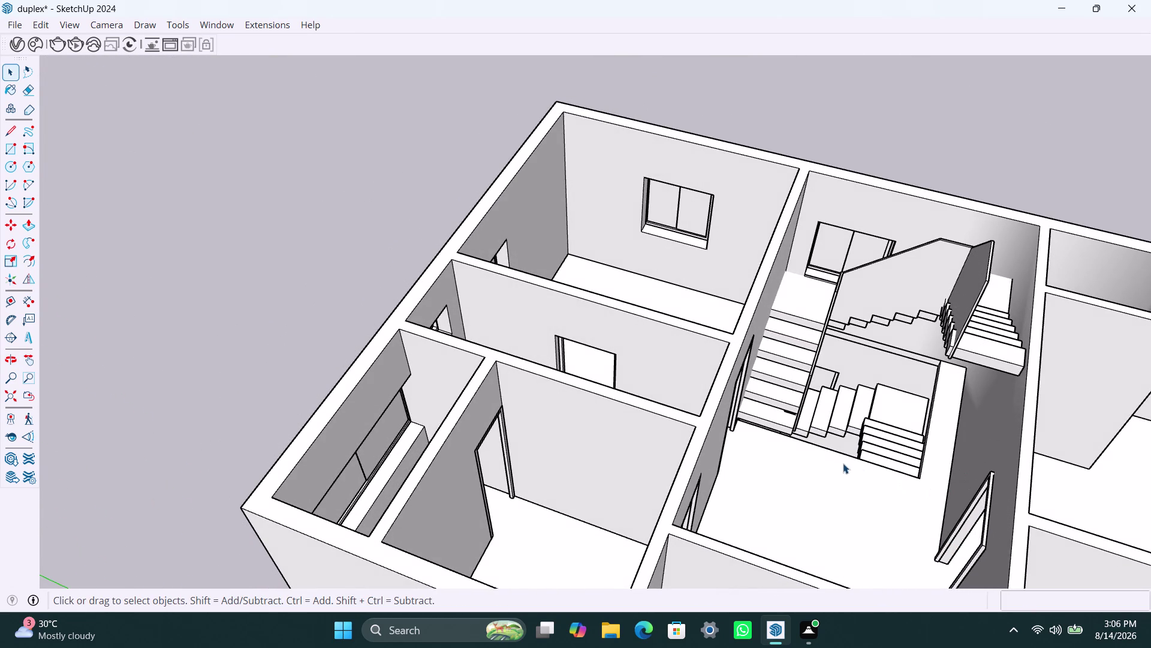
scroll(down, 3)
middle_drag(817, 449, 595, 487)
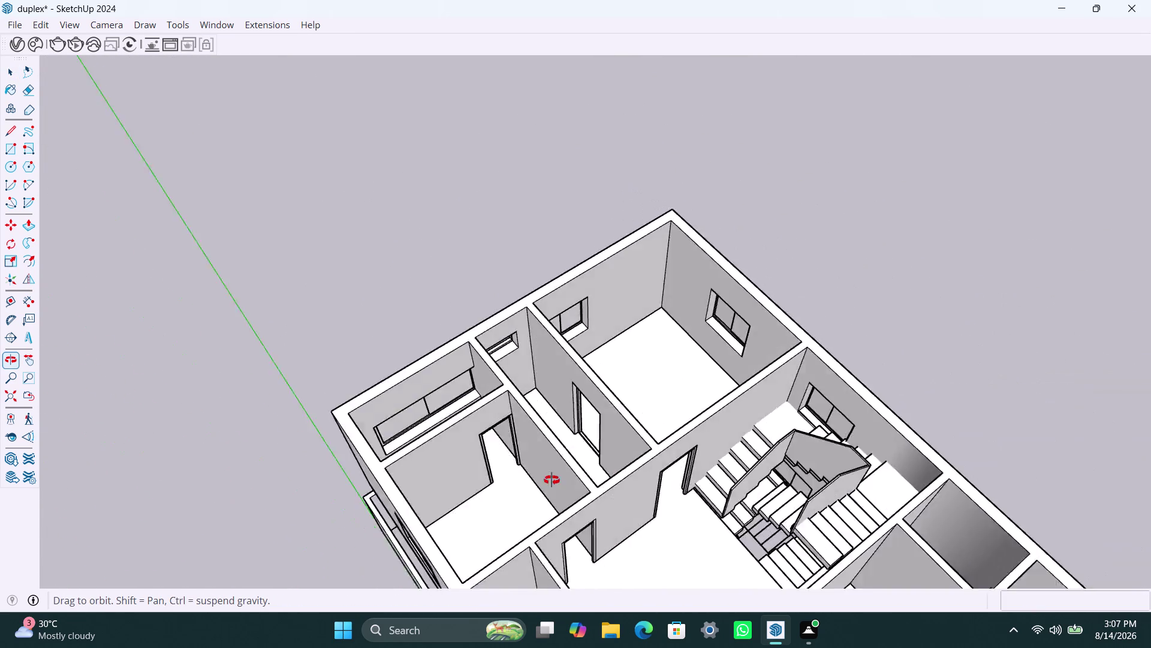
middle_drag(595, 486, 442, 477)
scroll(up, 3)
middle_drag(592, 546, 1033, 521)
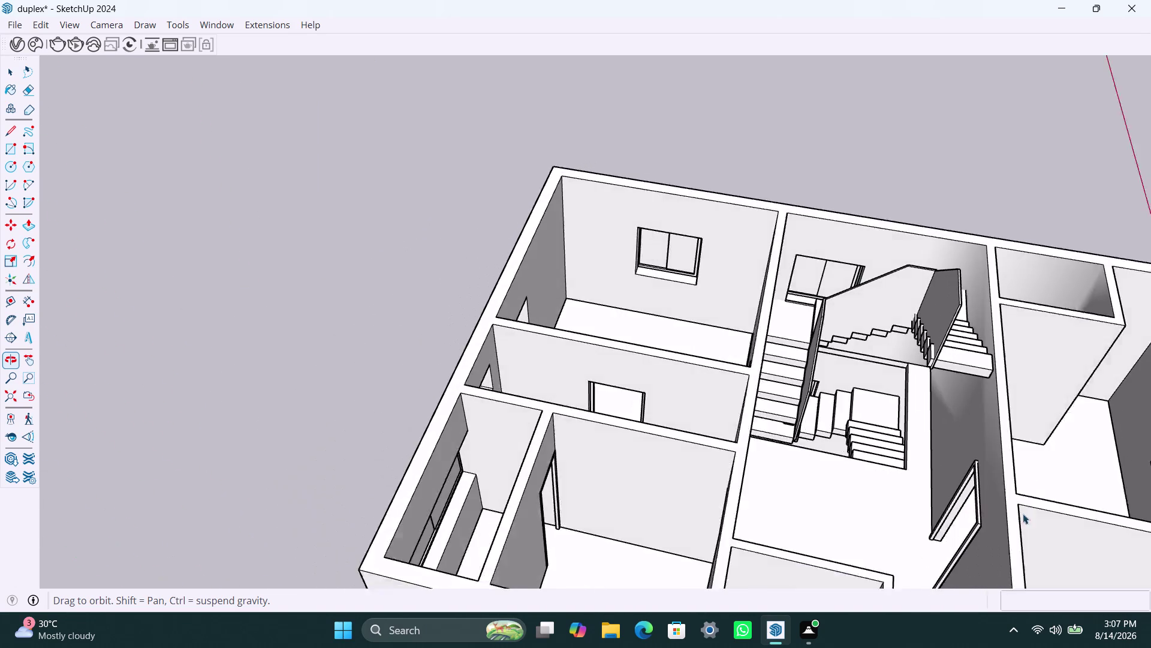
middle_drag(866, 472, 812, 485)
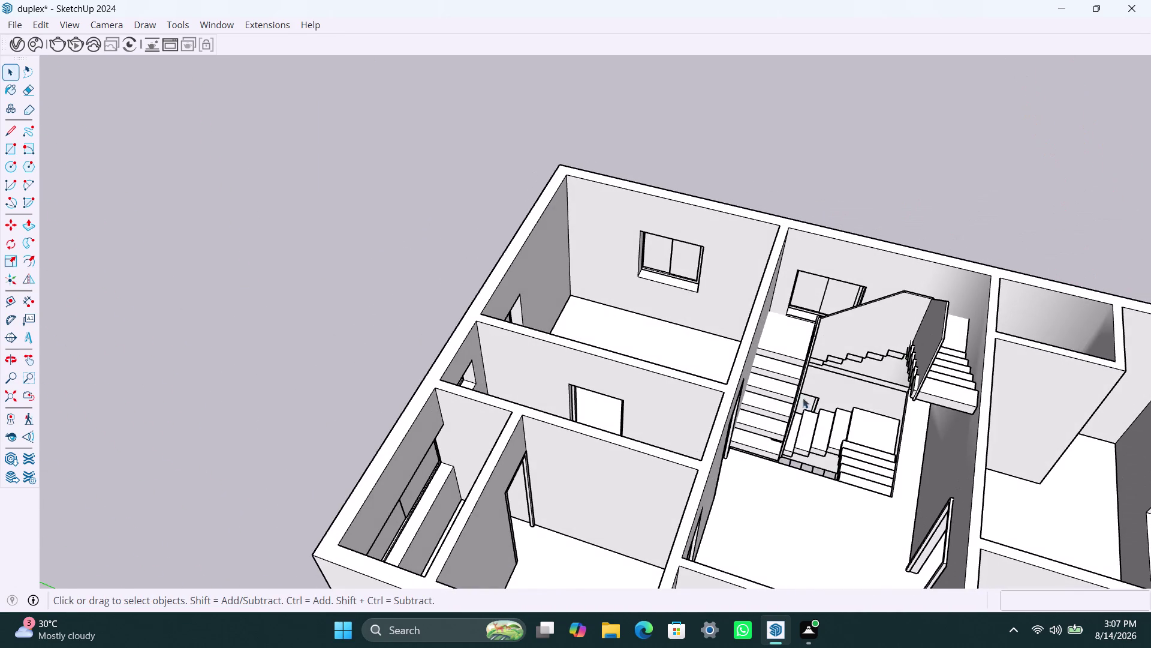
Make the connected stair-side panel into a group.
click(805, 375)
triple_click(805, 375)
click(805, 376)
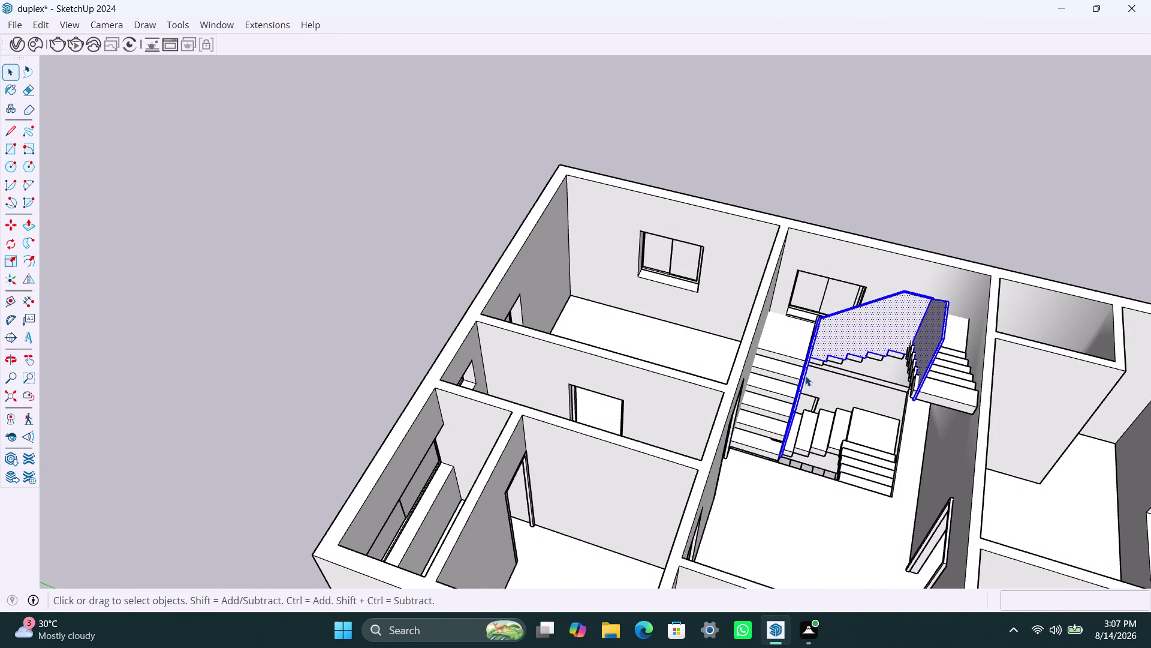
right_click(806, 375)
click(894, 184)
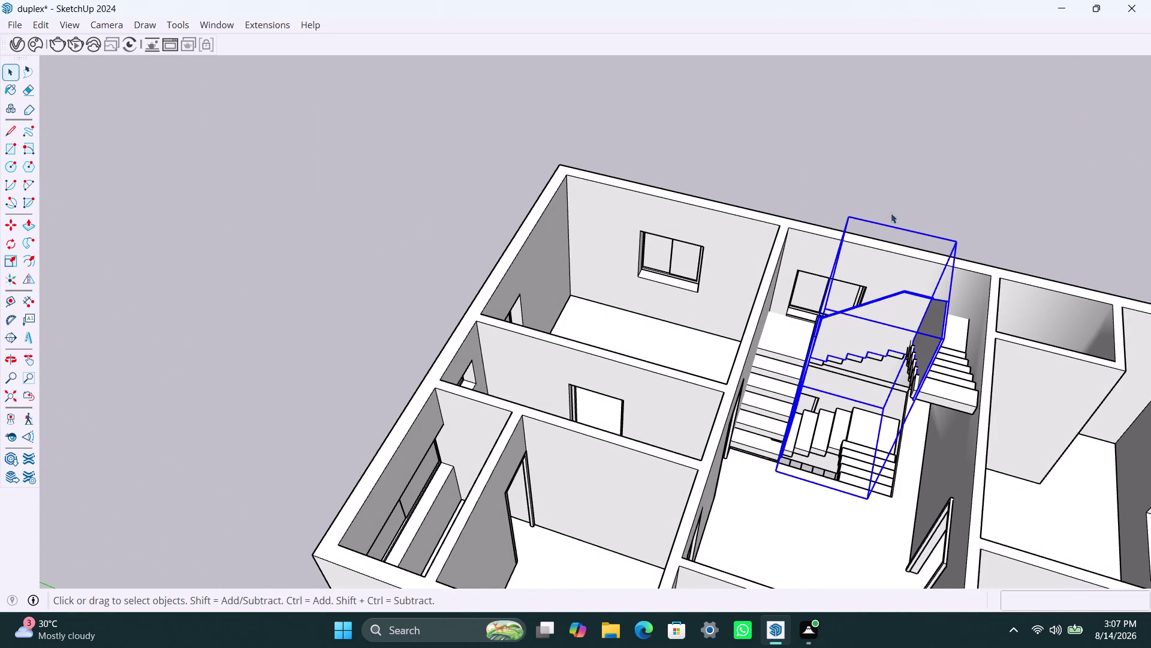
key(space)
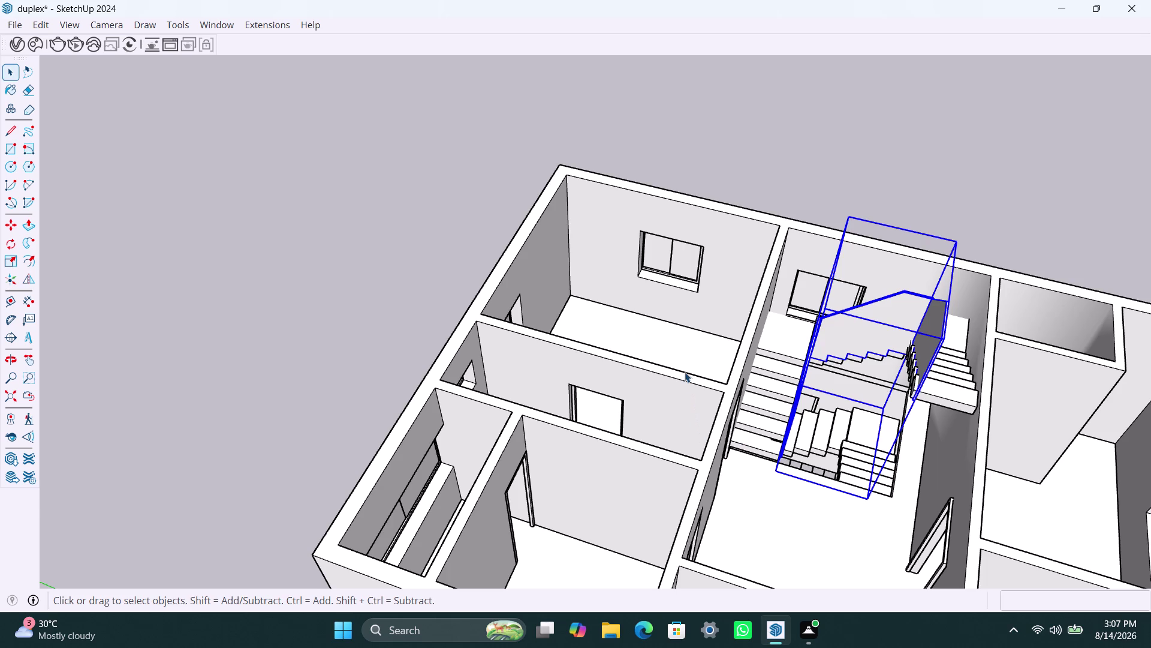
Begin moving the upper floor, then cancel the move and orbit out to view the house.
click(685, 371)
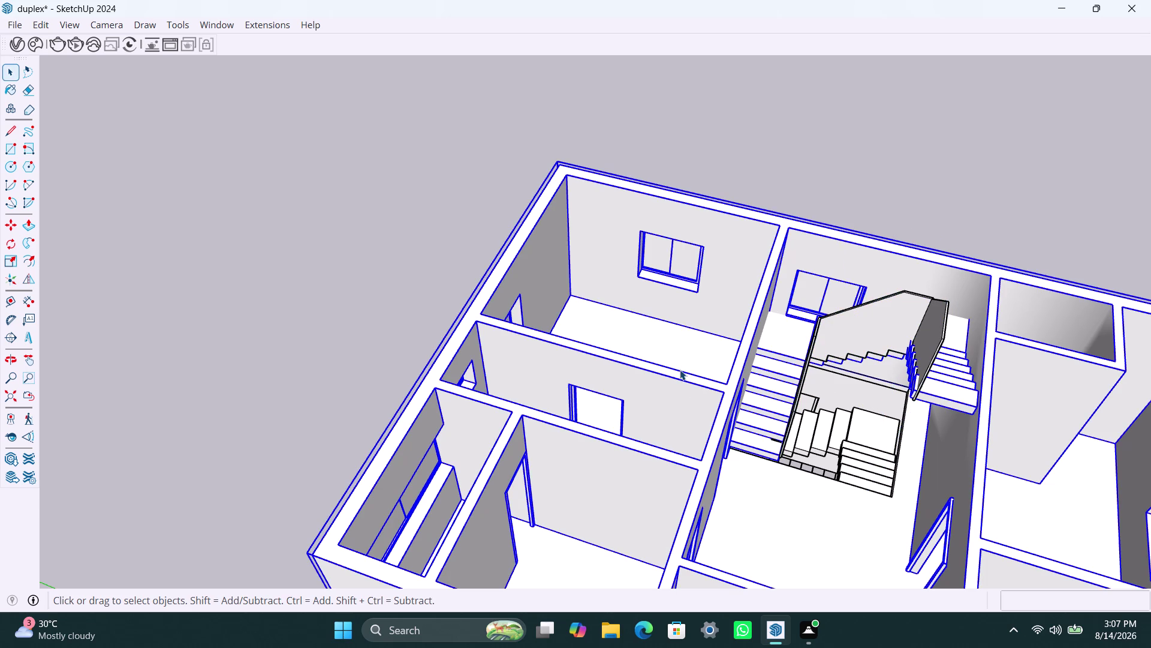
key(m)
click(680, 370)
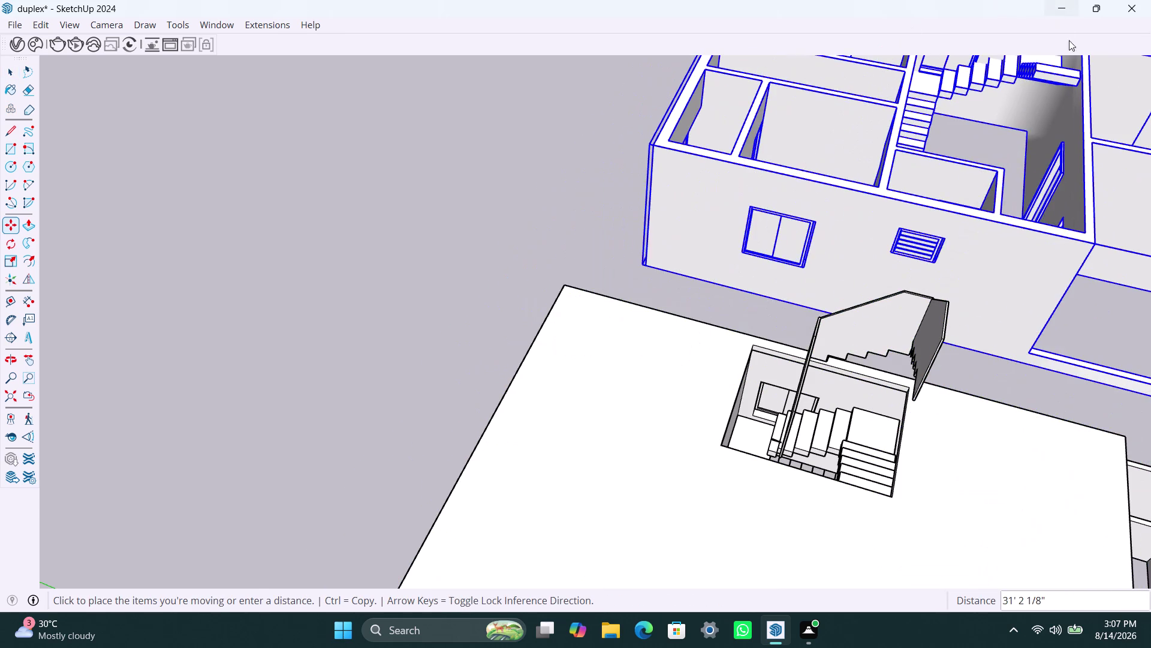
scroll(down, 3)
middle_drag(1045, 129, 1002, 170)
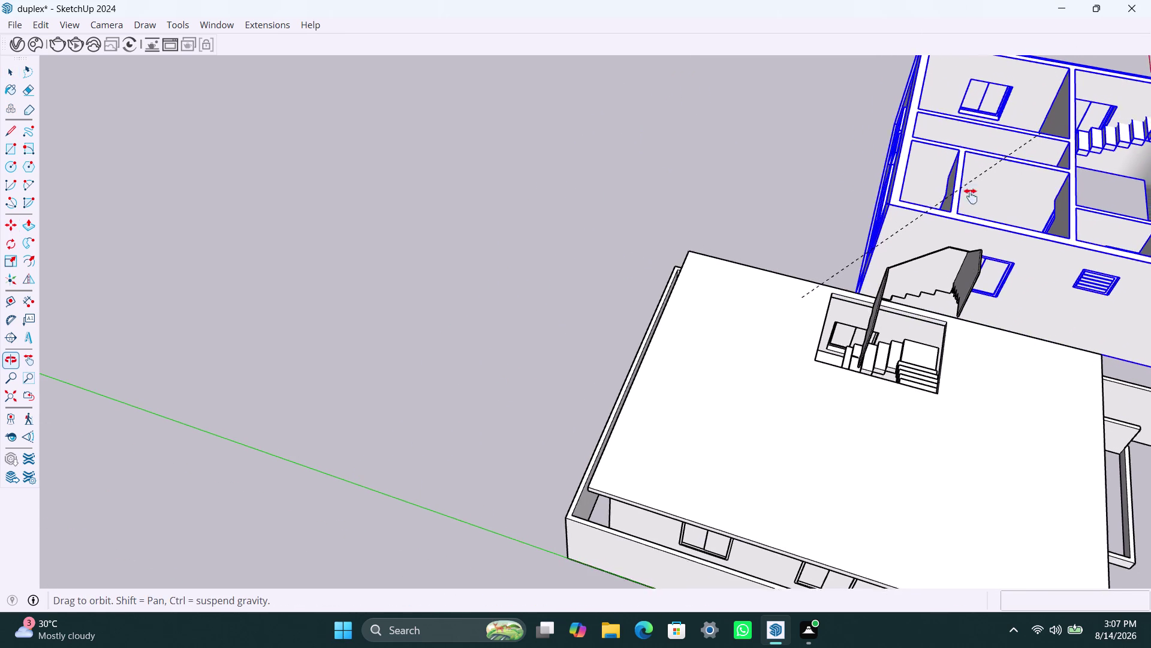
middle_drag(1002, 170, 862, 271)
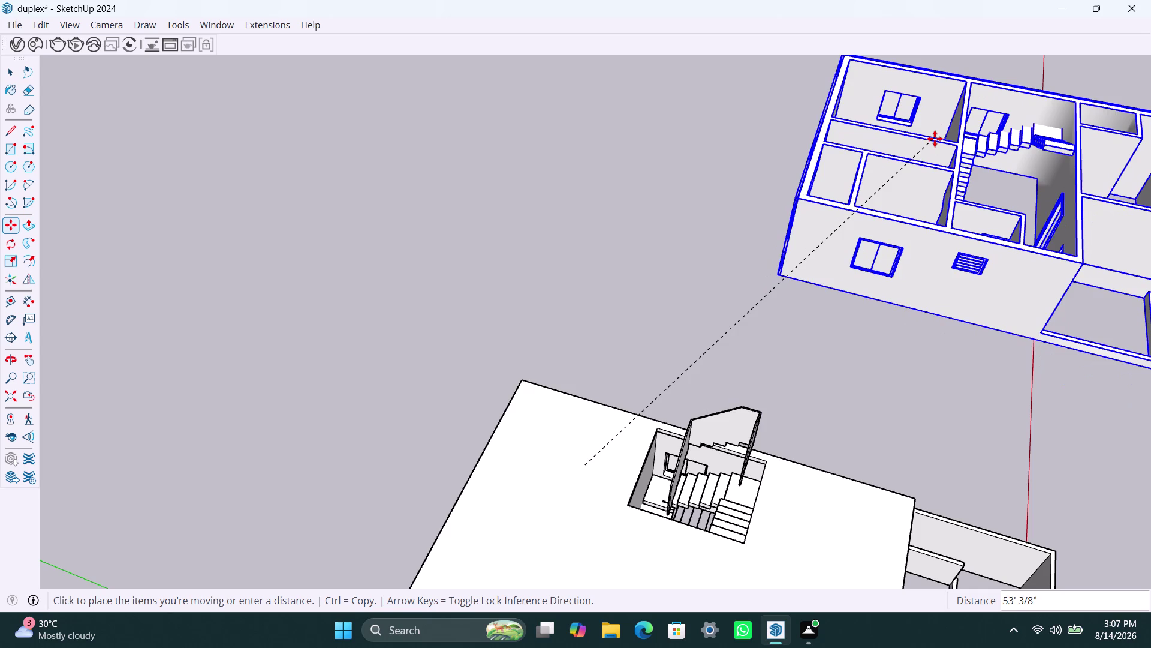
key(Escape)
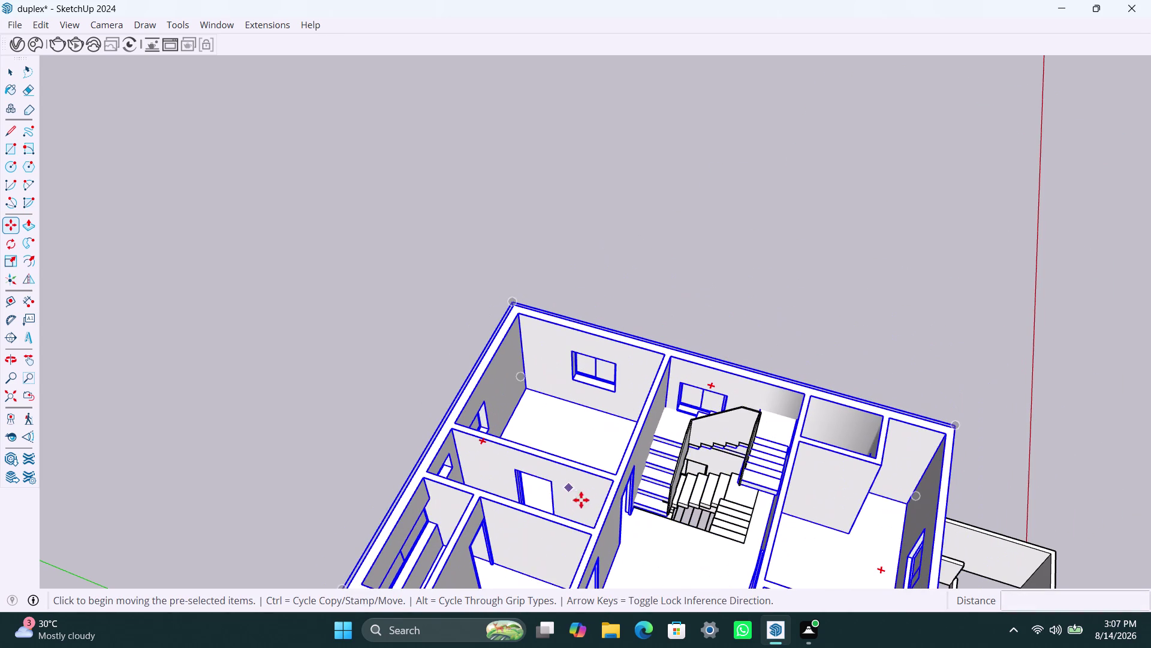
scroll(down, 3)
scroll(down, 3)
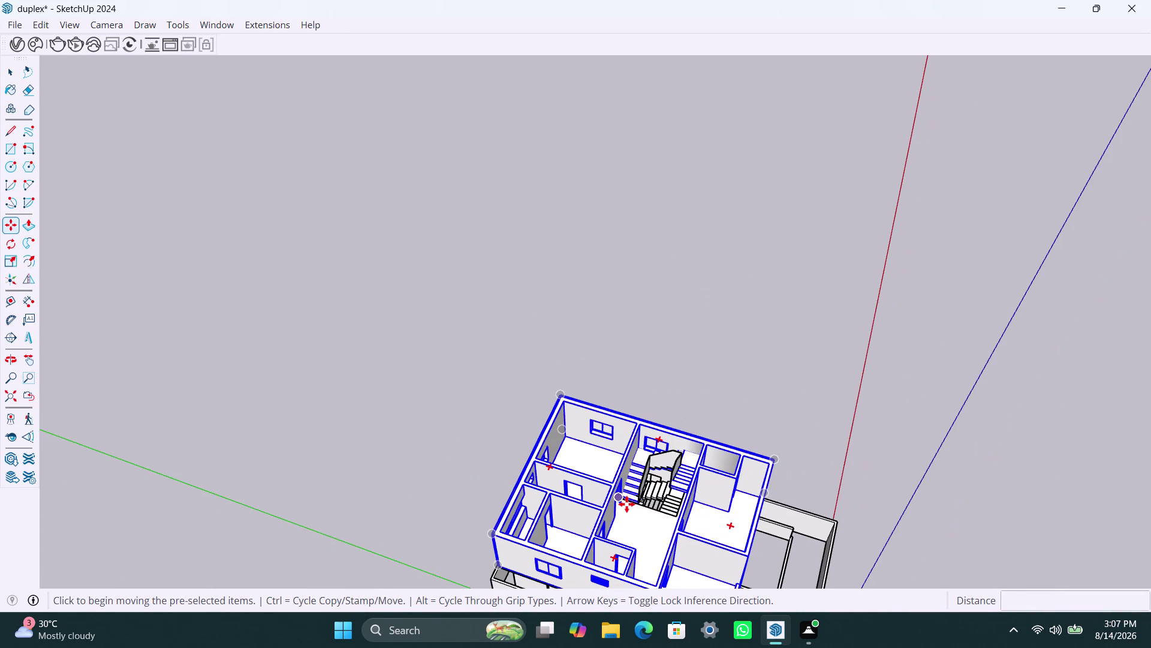
middle_drag(628, 504, 709, 312)
scroll(up, 3)
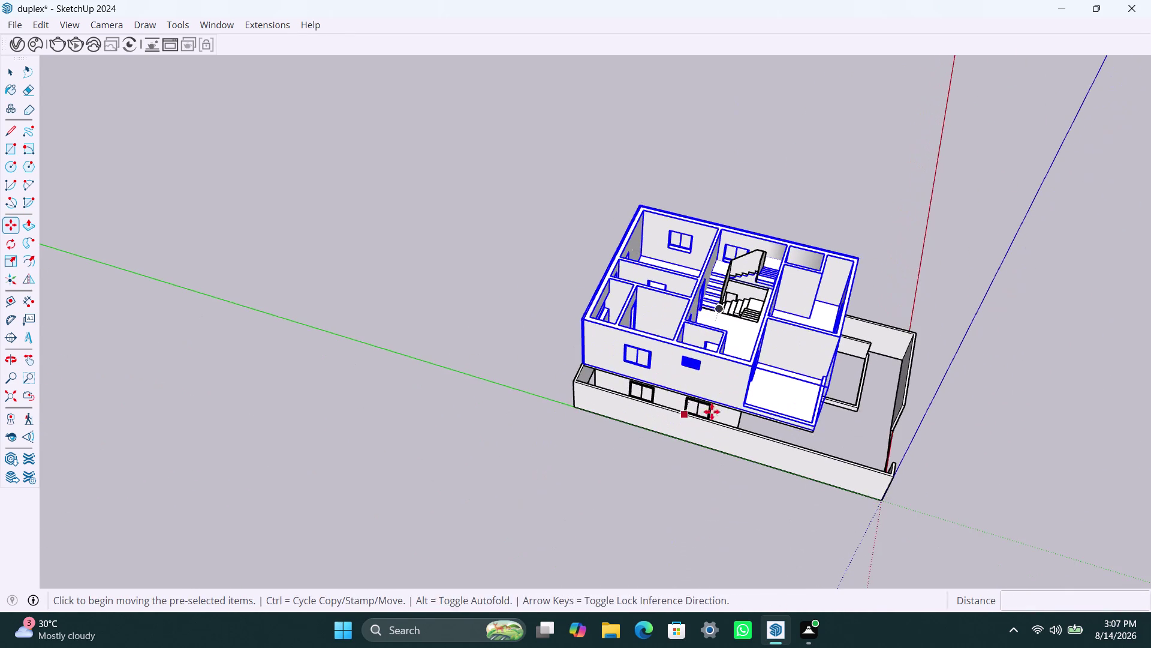
scroll(up, 3)
scroll(up, 3)
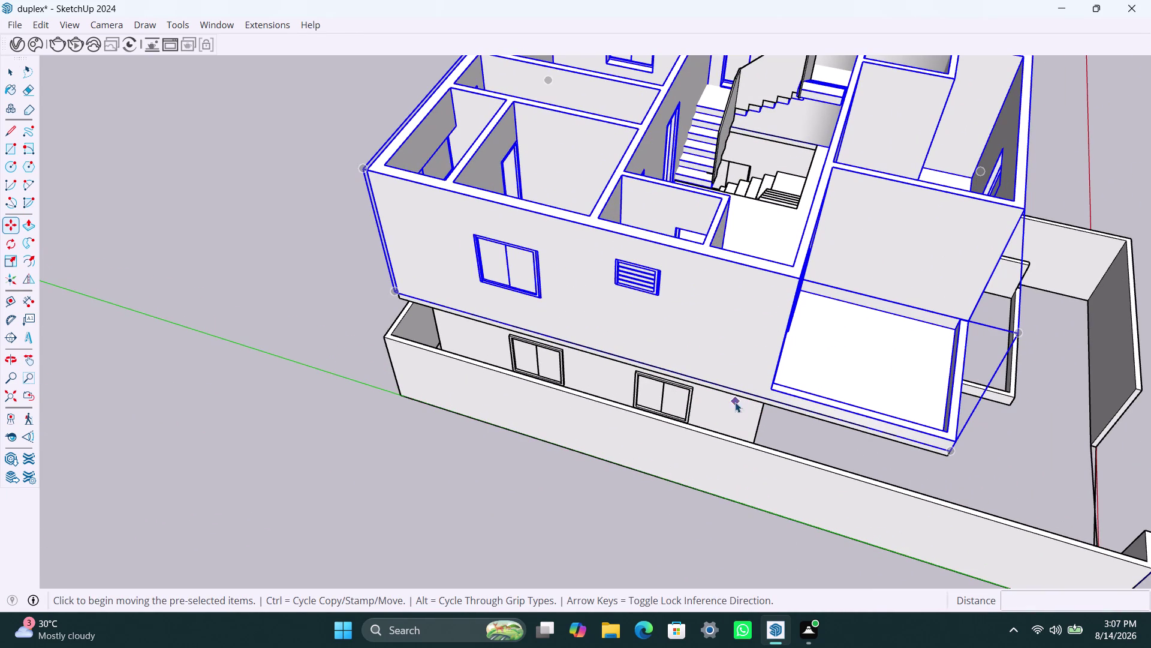
Lift the upper floor above the ground floor, leaving the stair panel at the ground-floor staircase.
key(space)
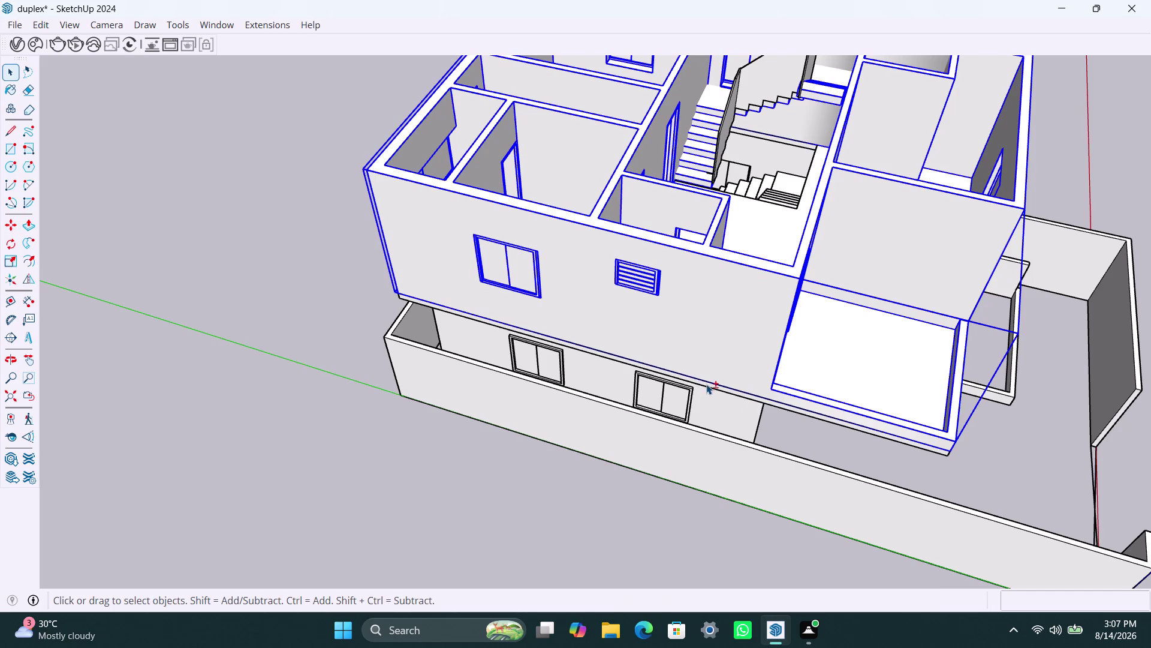
click(707, 383)
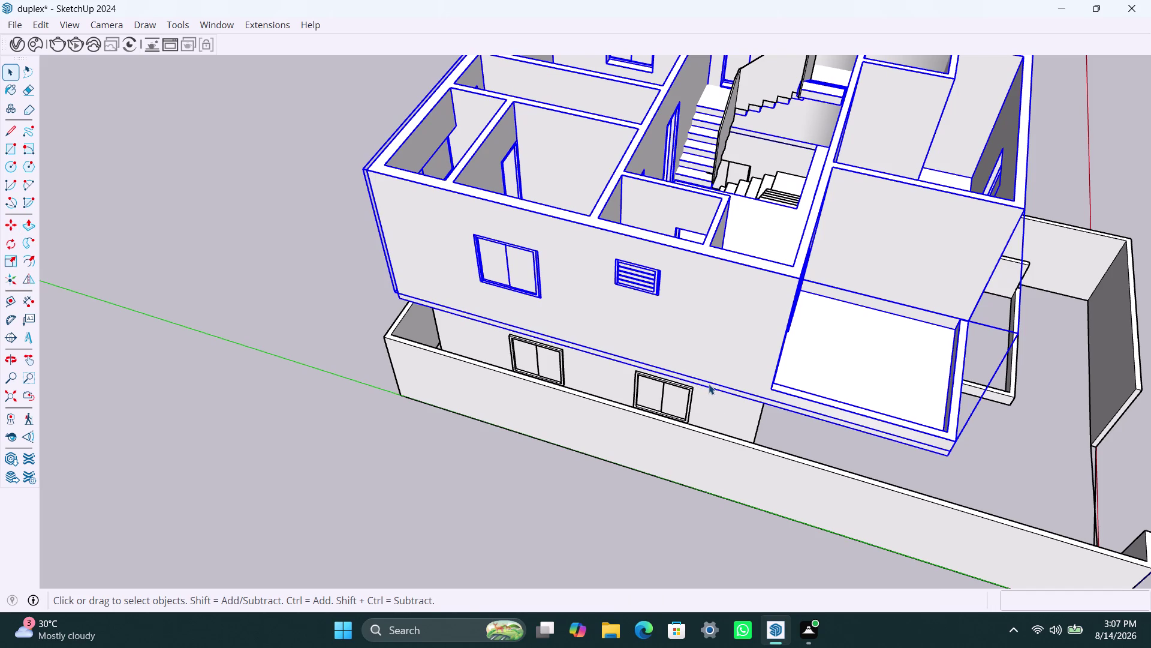
key(m)
click(709, 381)
scroll(down, 3)
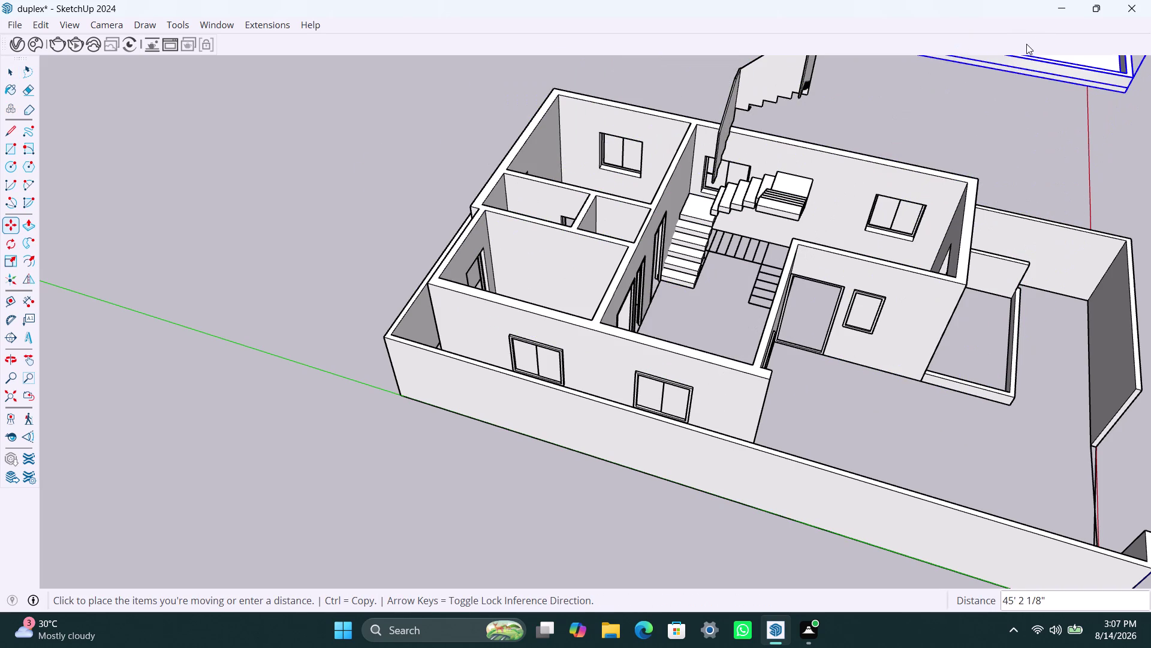
scroll(down, 3)
scroll(down, 3)
middle_drag(1020, 59, 1015, 79)
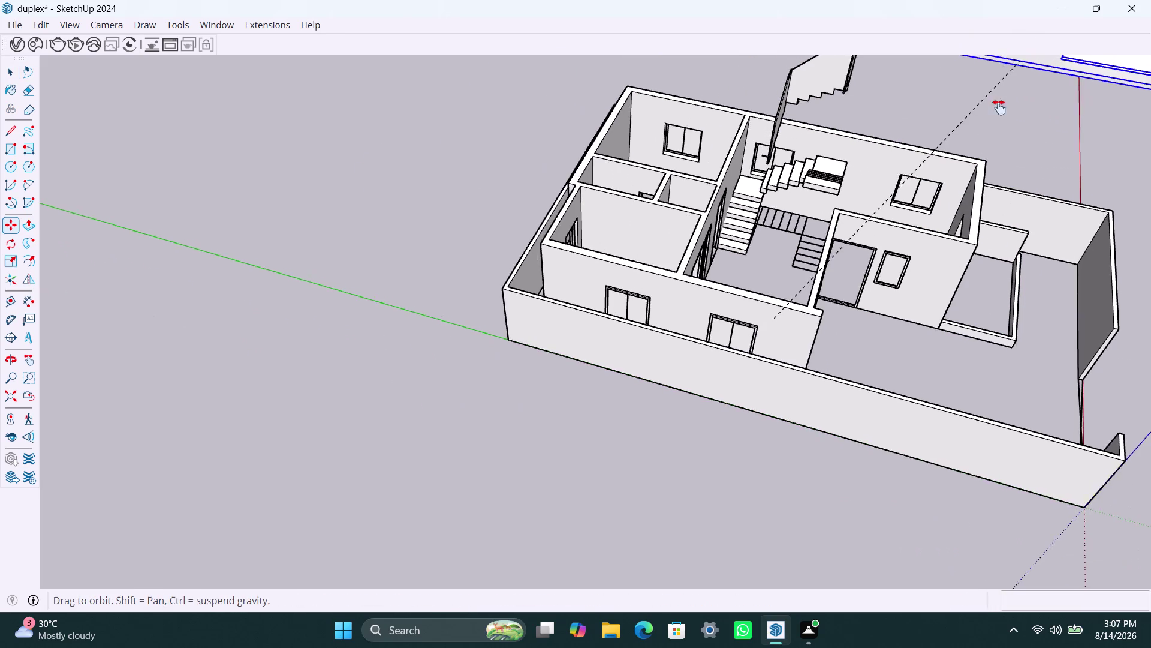
middle_drag(1015, 80, 831, 322)
click(837, 281)
key(space)
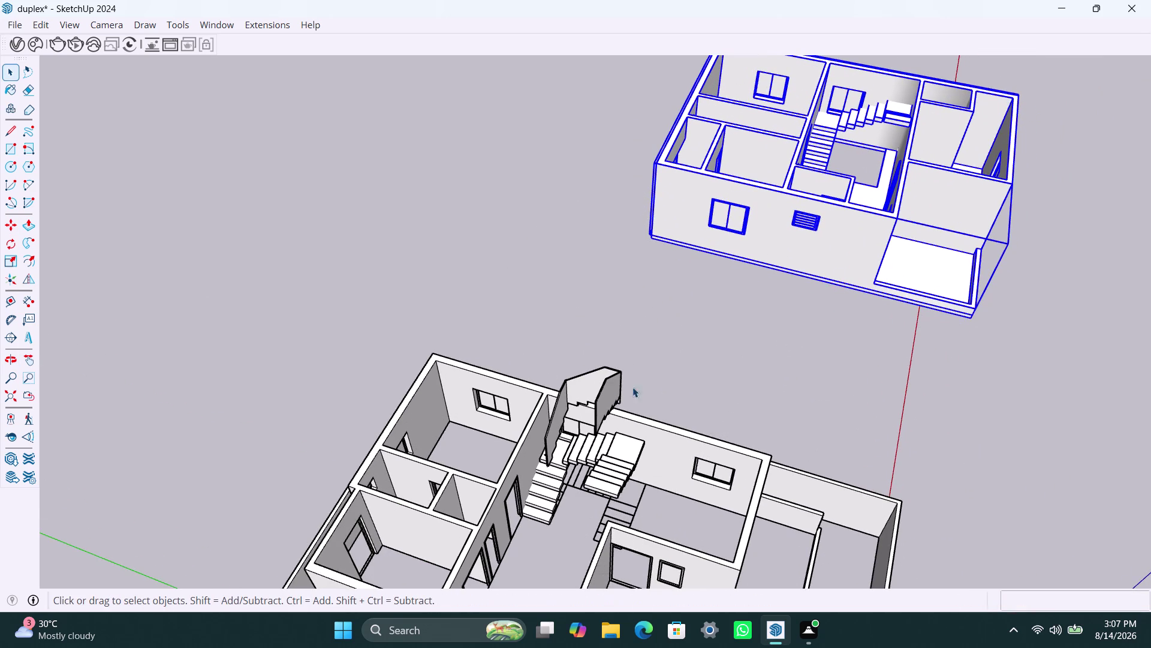
scroll(down, 3)
middle_drag(599, 443, 709, 414)
Copy the stair-side panel group down to the foot of the ground-floor stairs.
click(603, 409)
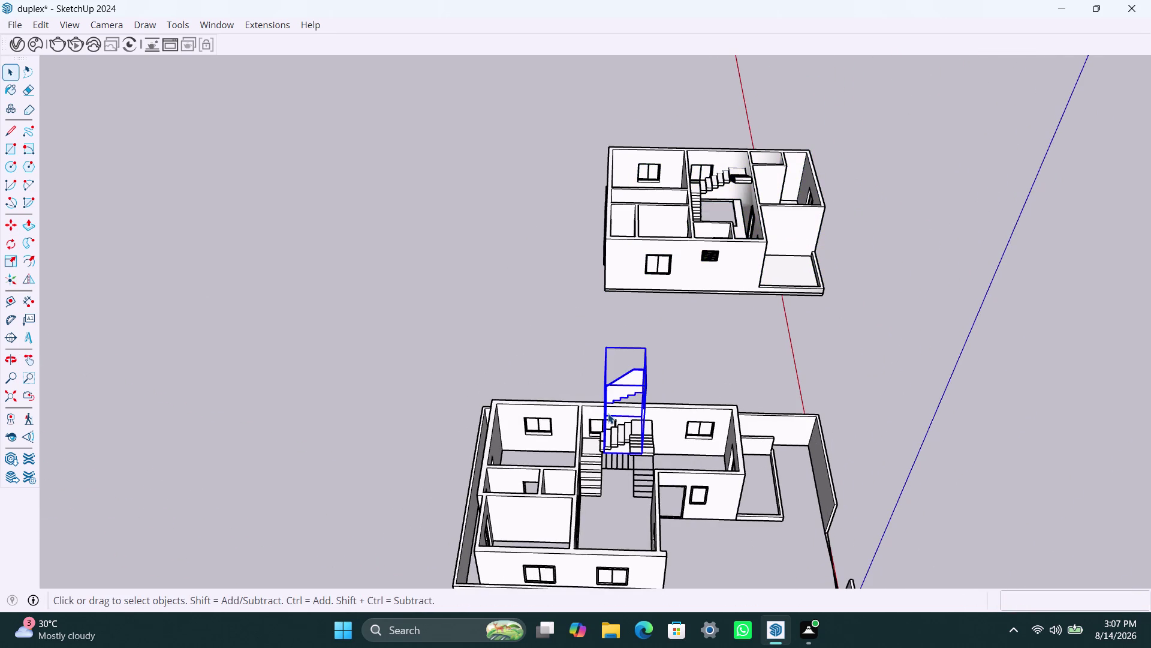
key(m)
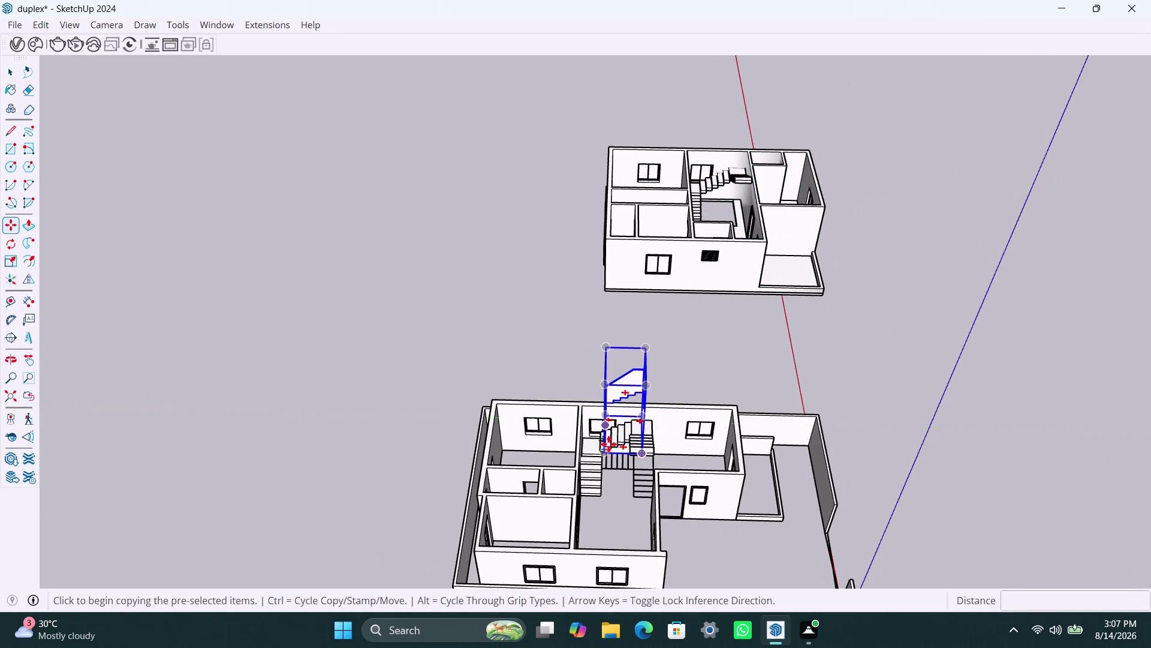
click(605, 453)
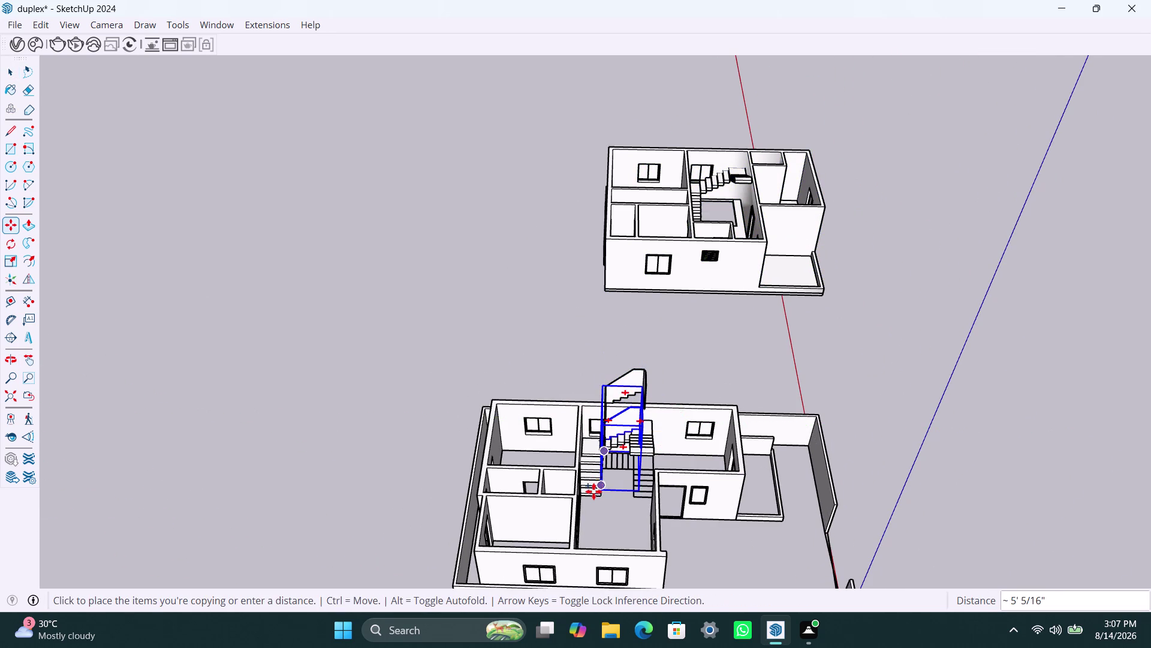
scroll(up, 3)
scroll(up, 3)
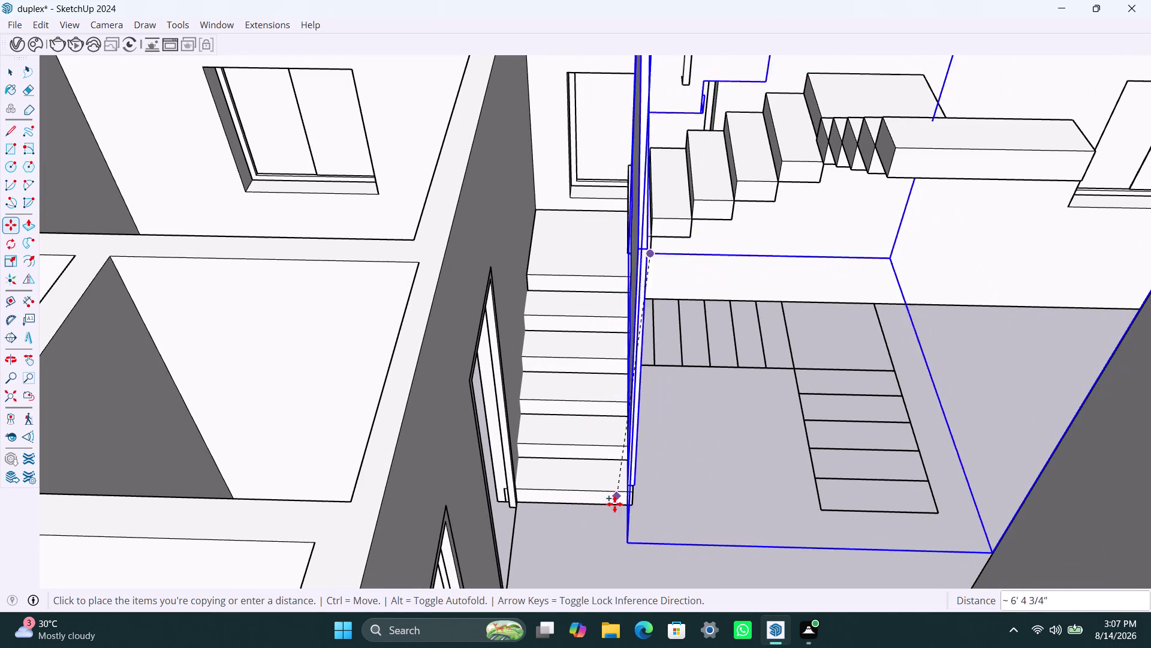
scroll(up, 3)
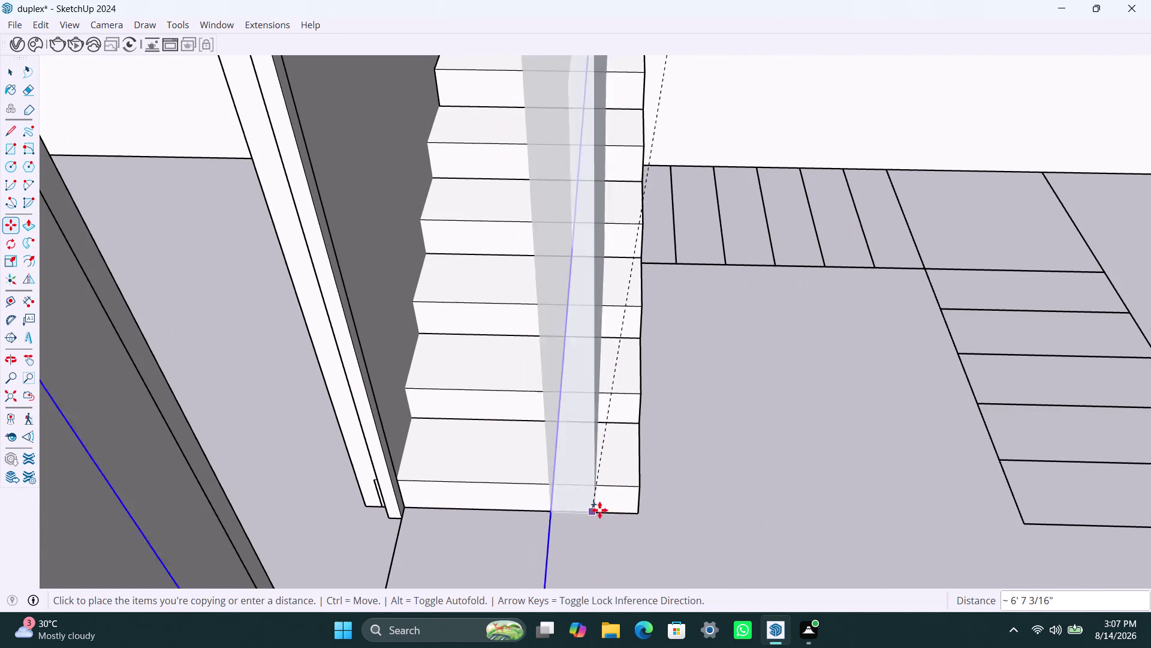
click(596, 504)
Reposition the panel copy by its corner so it sits flush with the stair edge.
click(618, 464)
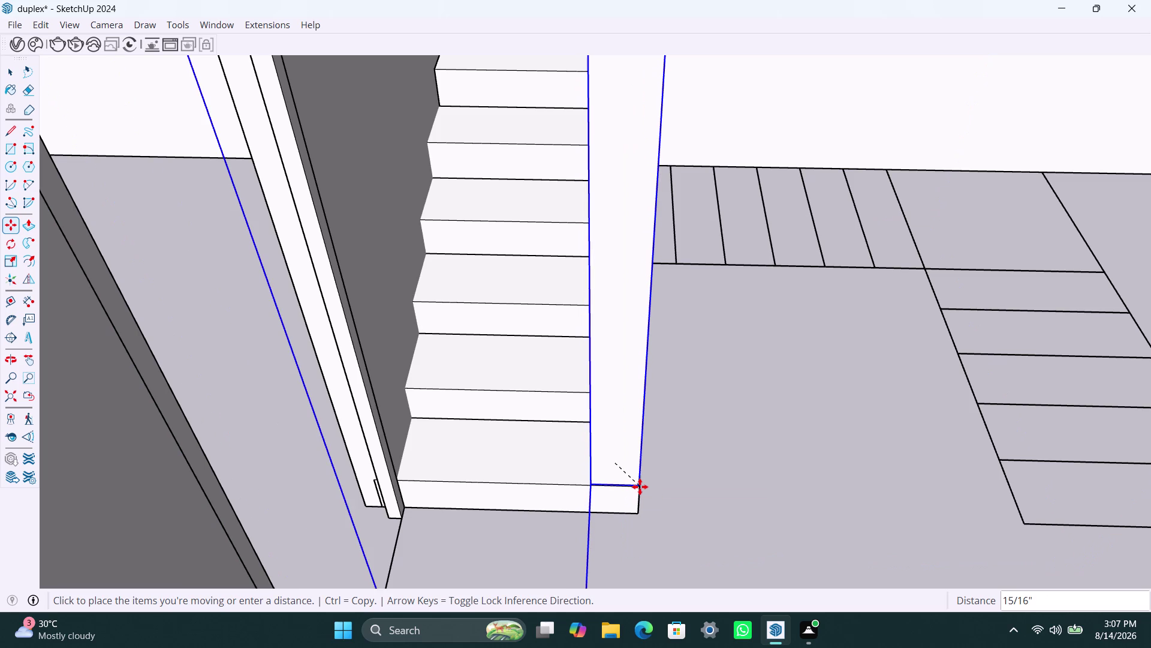
click(640, 486)
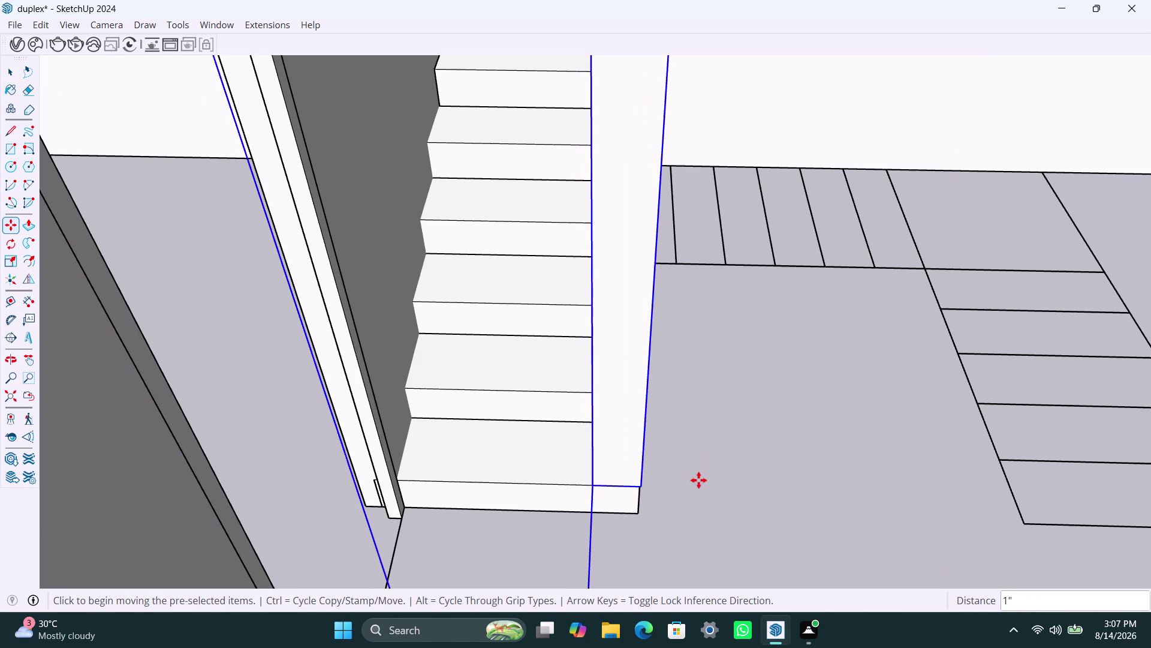
scroll(down, 3)
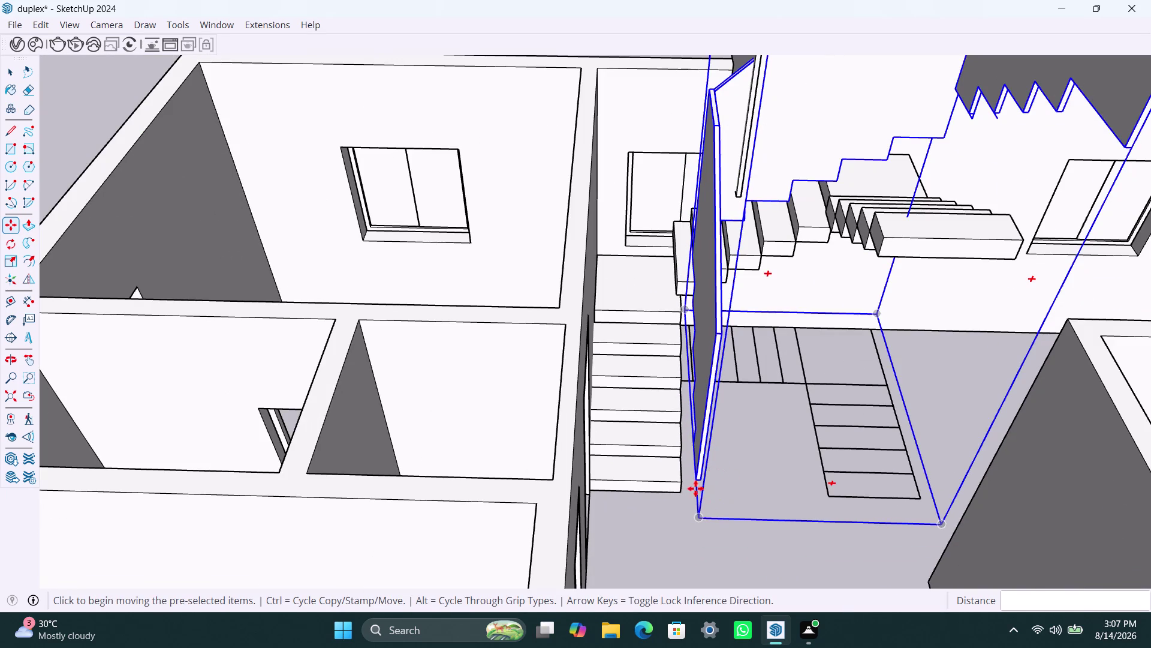
scroll(up, 3)
scroll(up, 3)
scroll(down, 3)
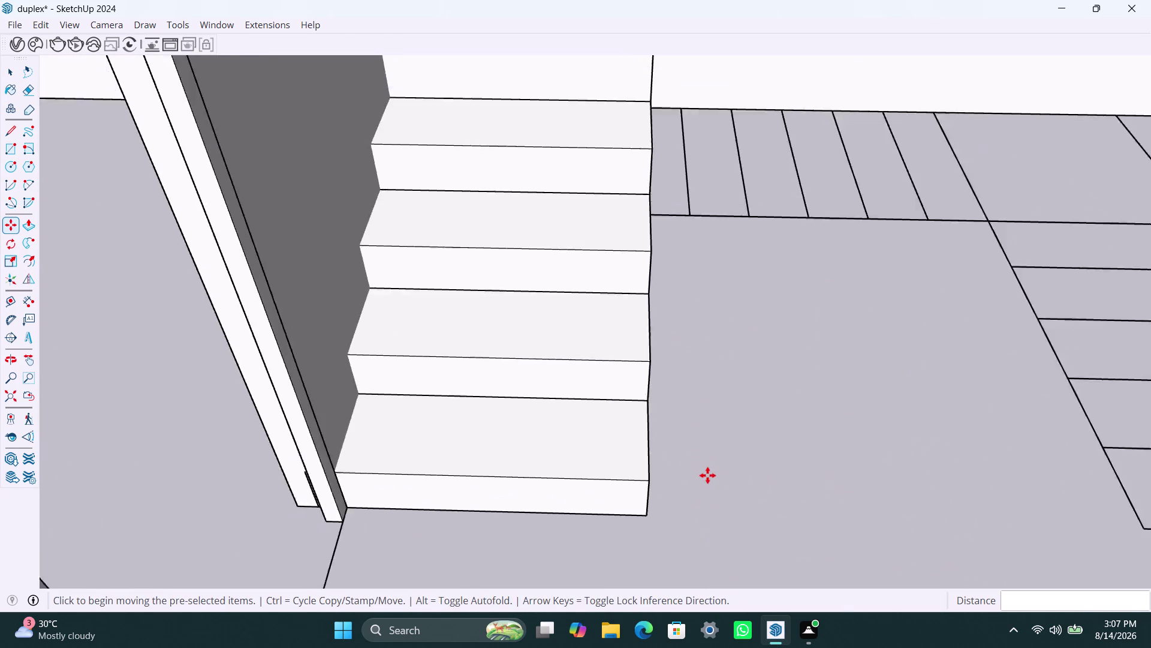
scroll(down, 3)
key(space)
click(770, 484)
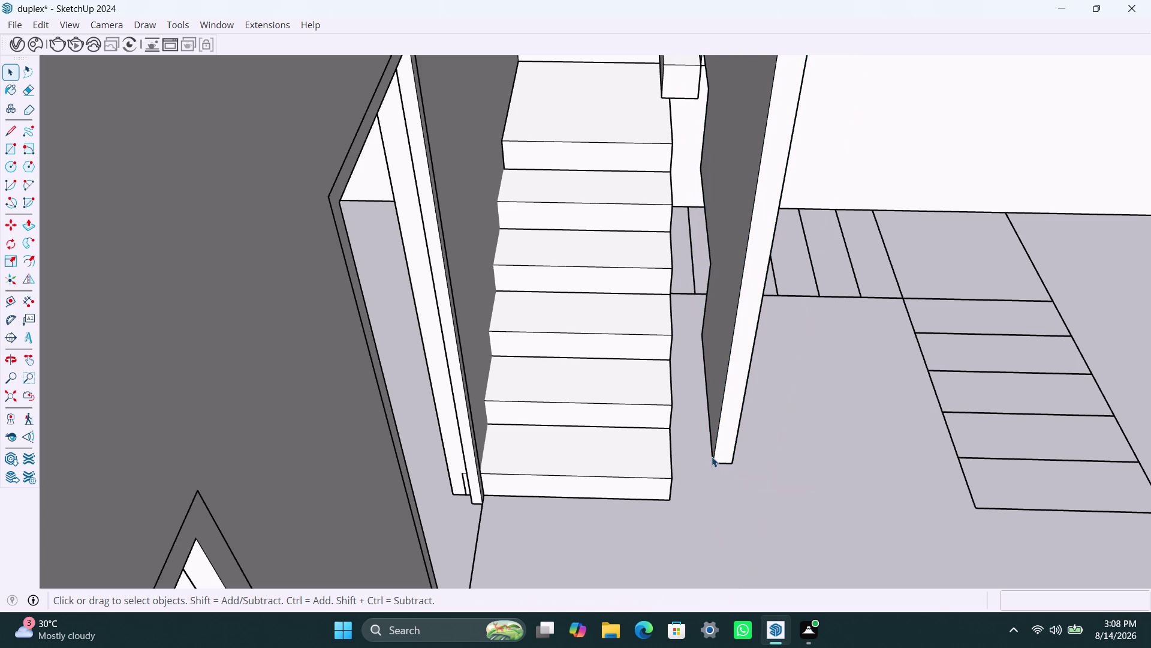
click(711, 457)
double_click(717, 460)
click(717, 460)
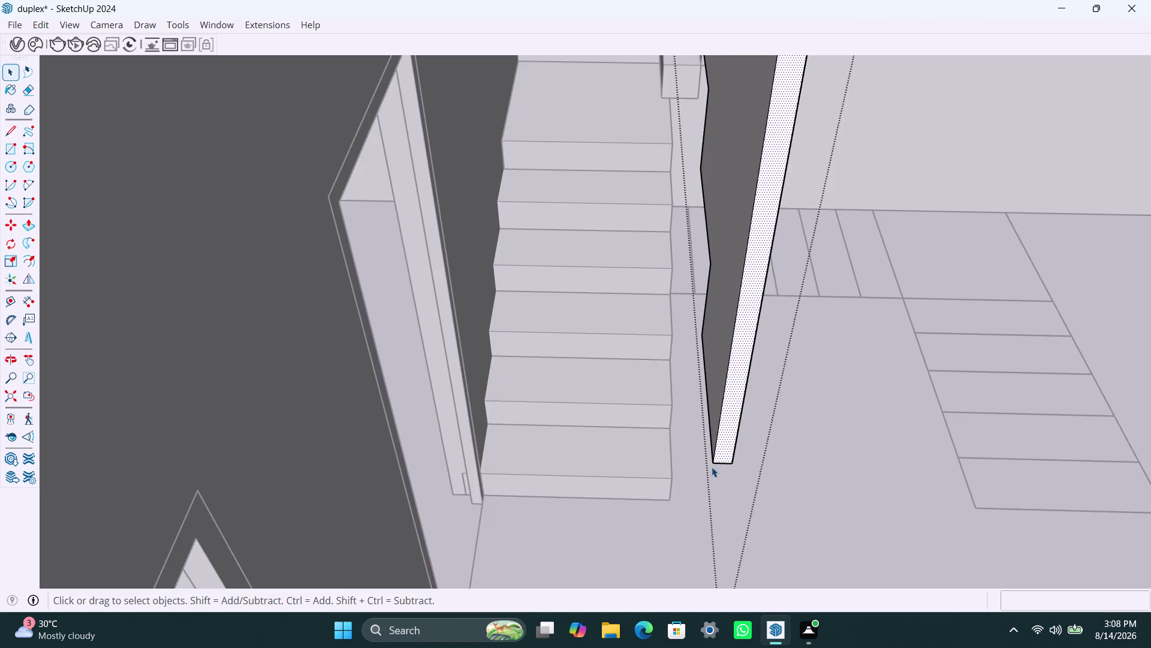
click(709, 479)
click(772, 477)
double_click(797, 490)
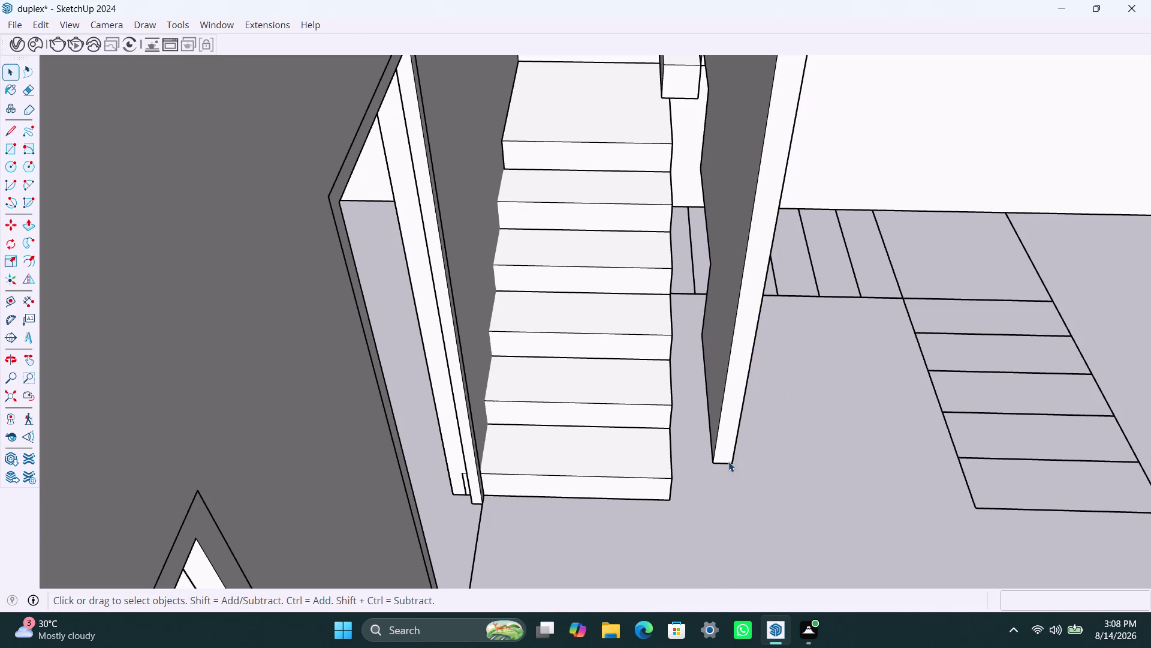
key(m)
click(713, 463)
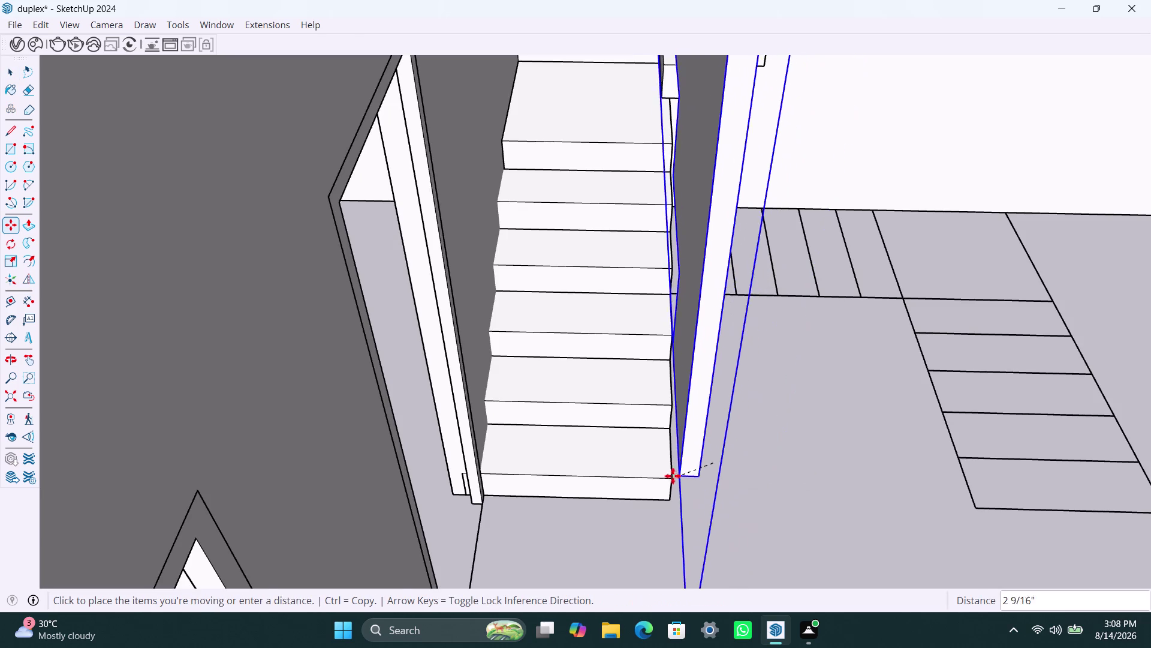
click(648, 478)
scroll(up, 3)
middle_drag(719, 503, 668, 496)
scroll(up, 3)
scroll(down, 3)
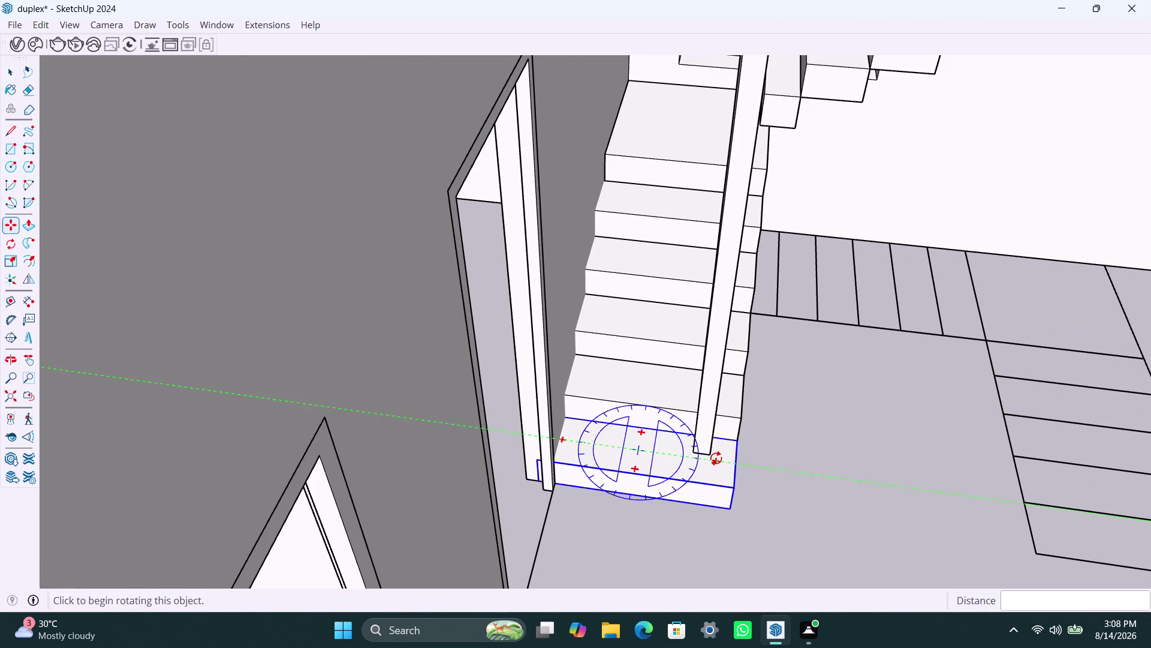
click(712, 453)
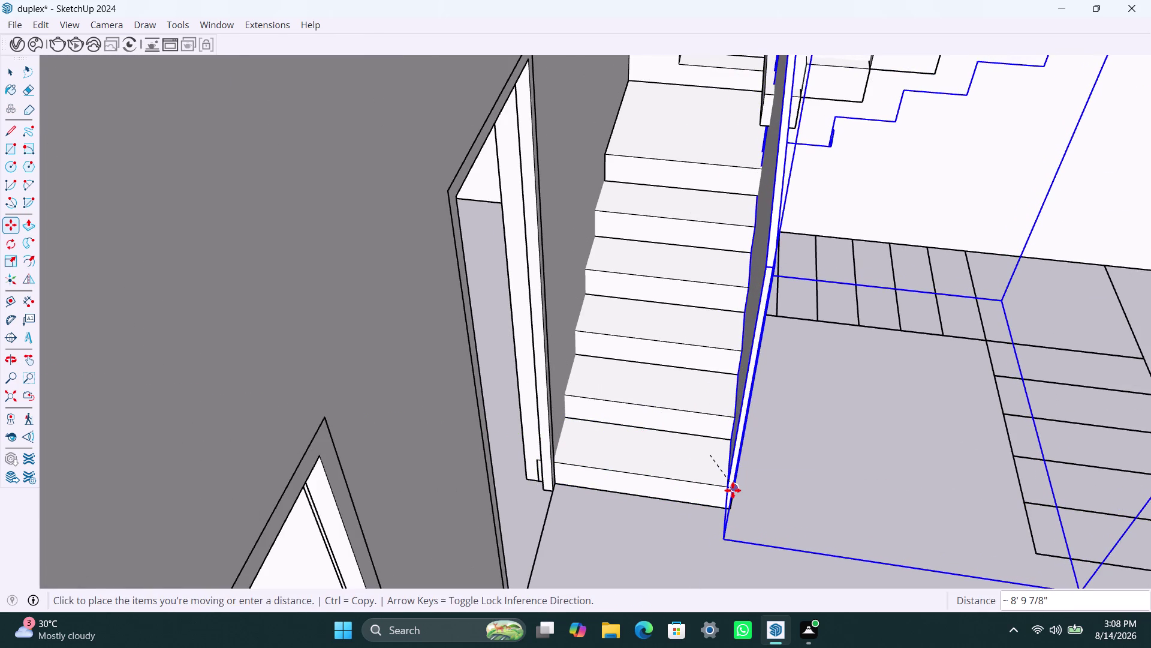
click(733, 490)
key(space)
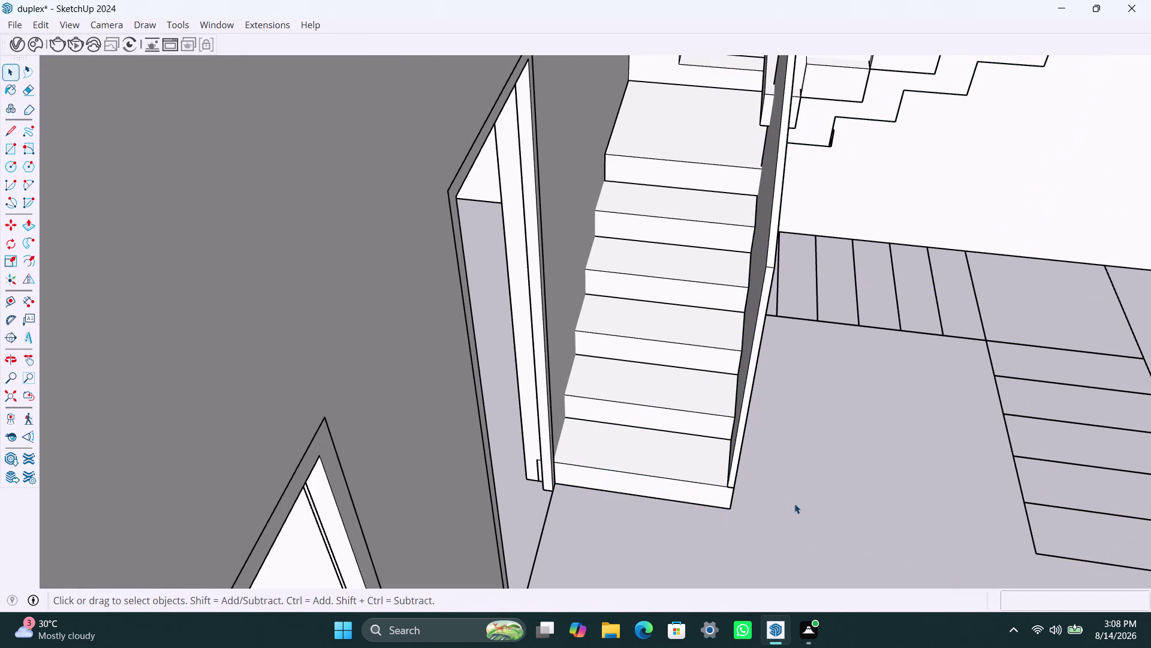
click(794, 502)
scroll(down, 3)
scroll(down, 3)
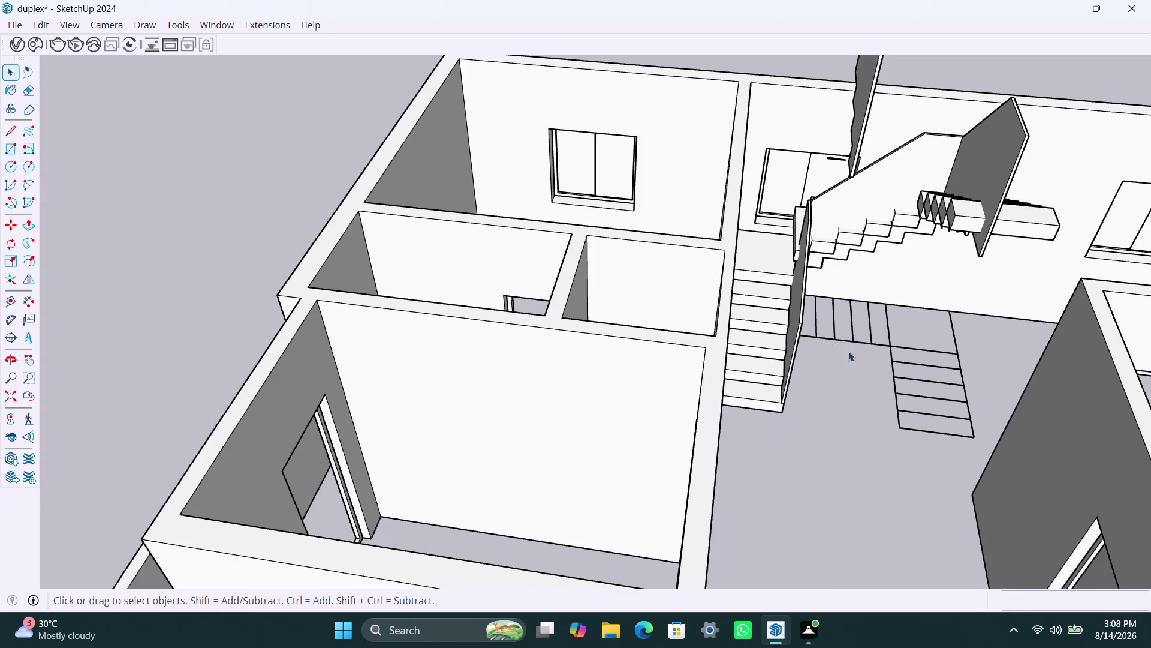
Orbit around the staircase and open the railing panel group for editing.
middle_drag(852, 353, 717, 372)
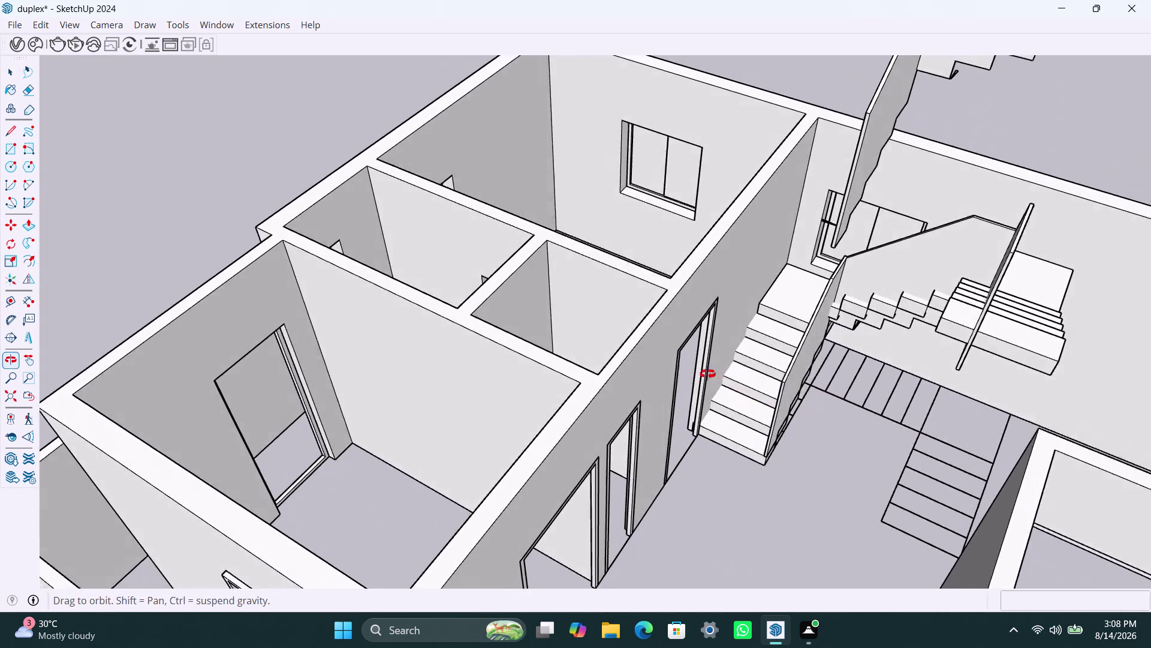
middle_drag(716, 373, 596, 413)
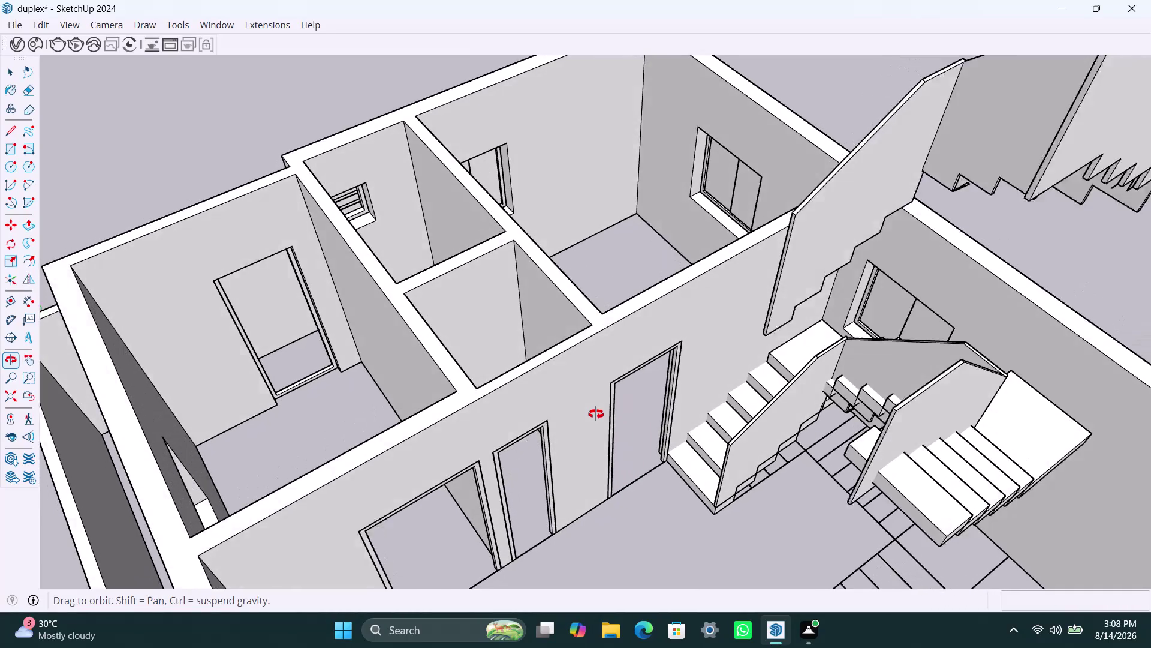
middle_drag(596, 413, 592, 415)
scroll(up, 3)
scroll(up, 3)
scroll(down, 3)
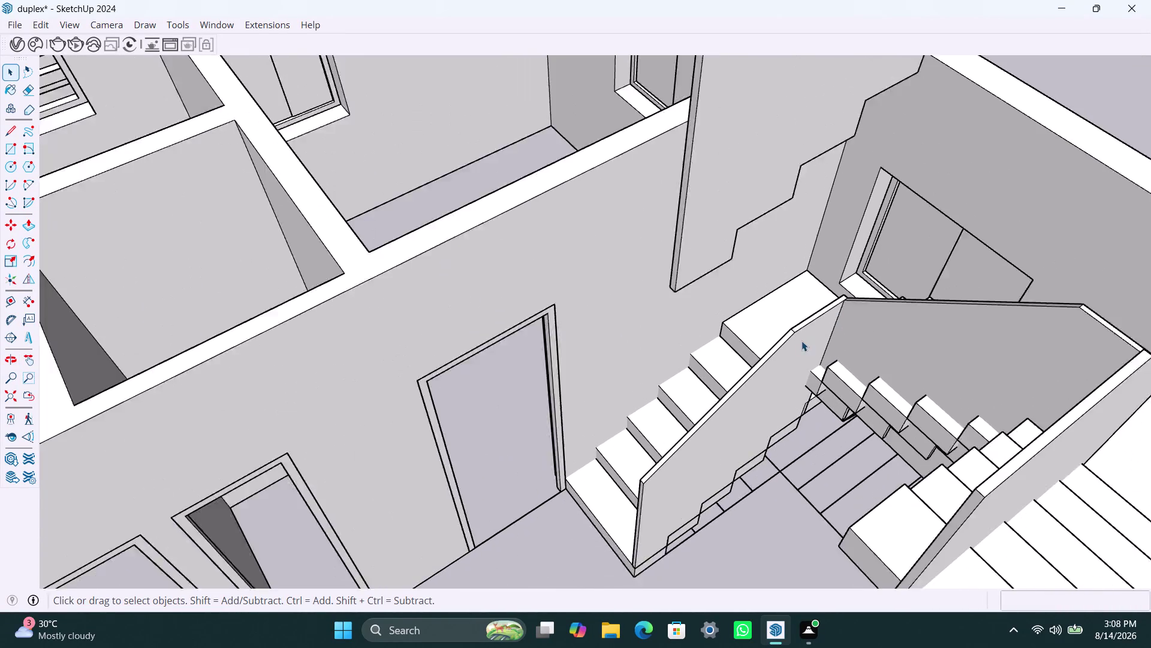
middle_drag(800, 343, 721, 315)
scroll(up, 3)
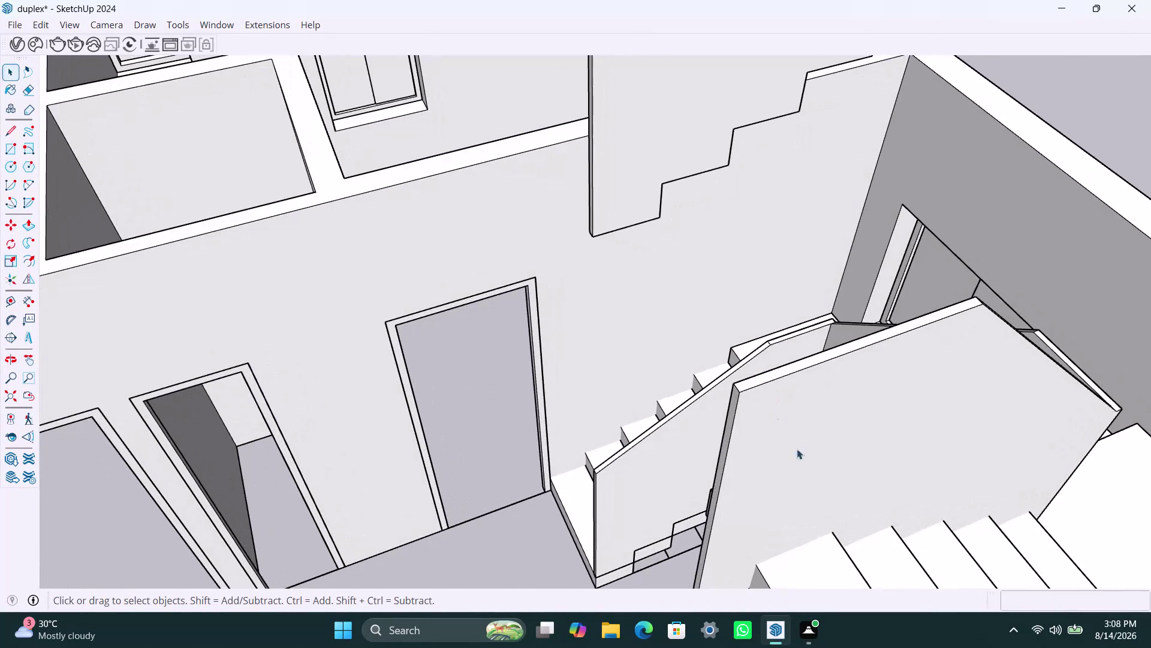
click(799, 446)
double_click(792, 448)
click(792, 448)
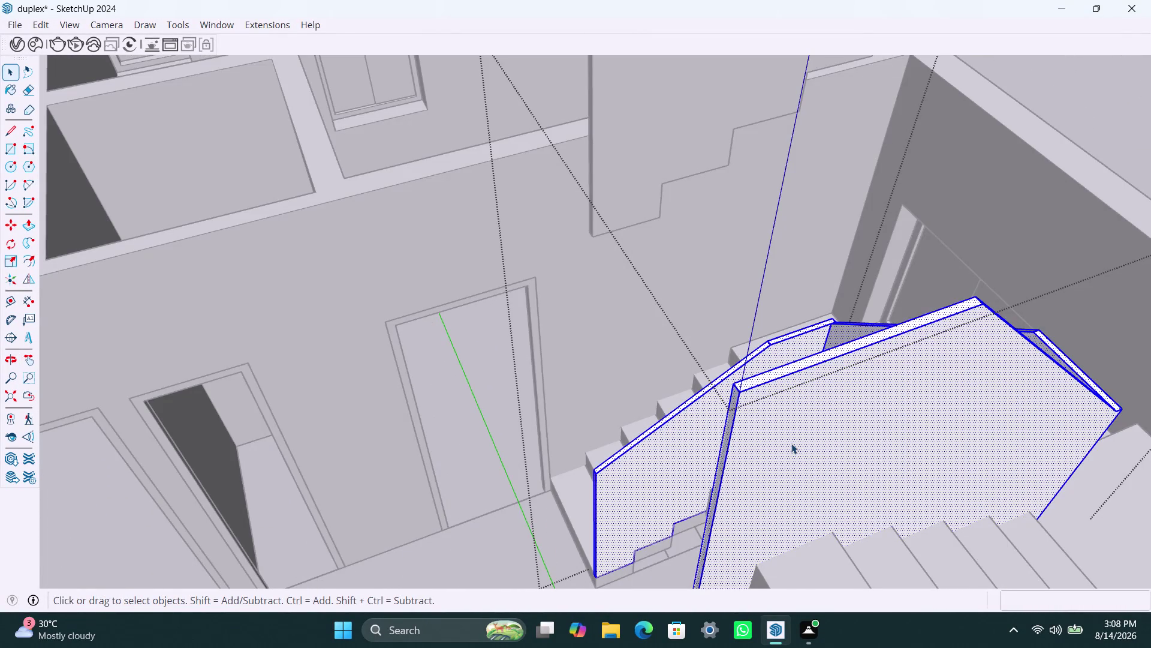
scroll(down, 3)
click(791, 442)
scroll(down, 3)
Exit the group, reselect the whole railing group and edit it from the context menu.
middle_drag(730, 485, 805, 516)
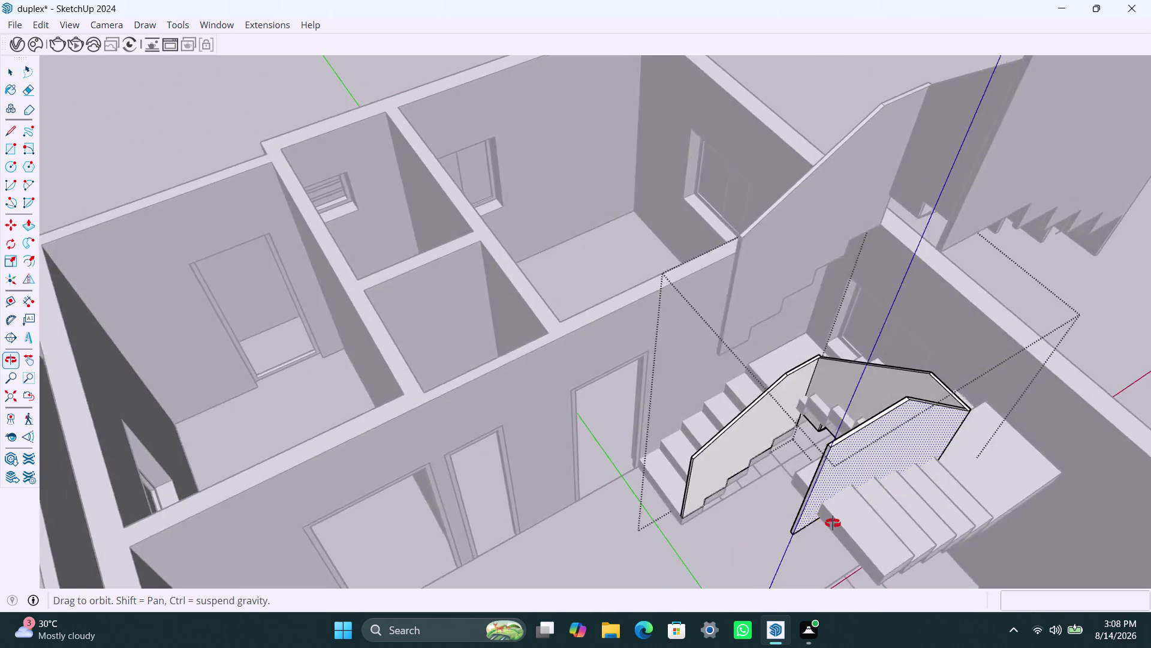
middle_drag(806, 516, 895, 532)
click(902, 316)
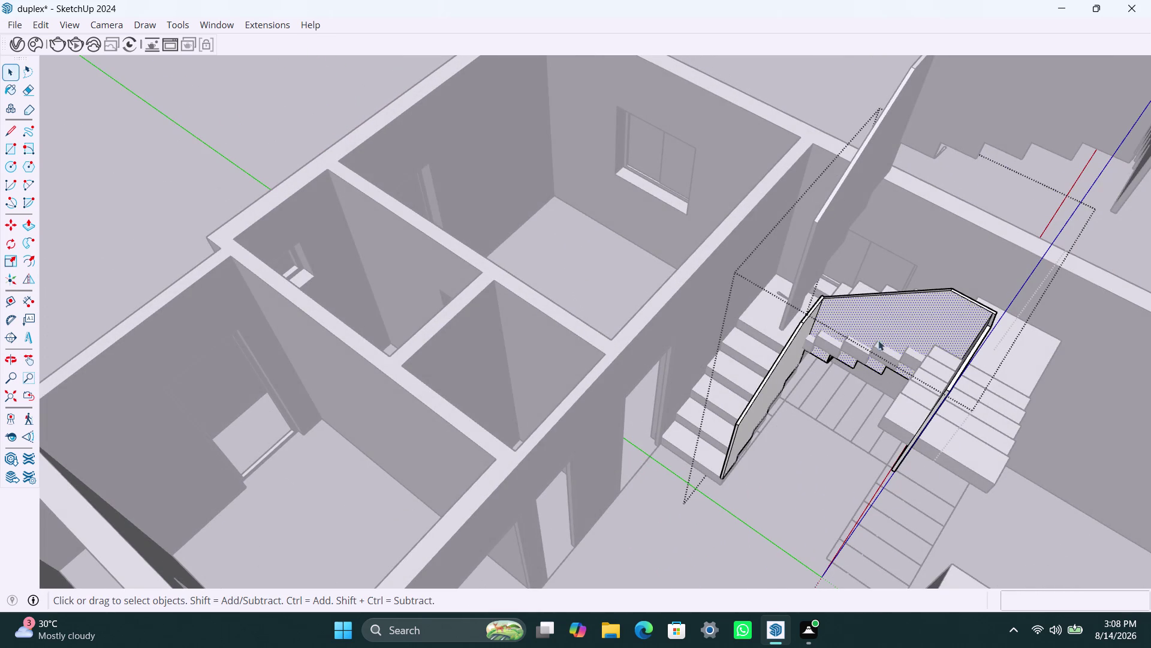
scroll(down, 3)
click(758, 139)
click(832, 341)
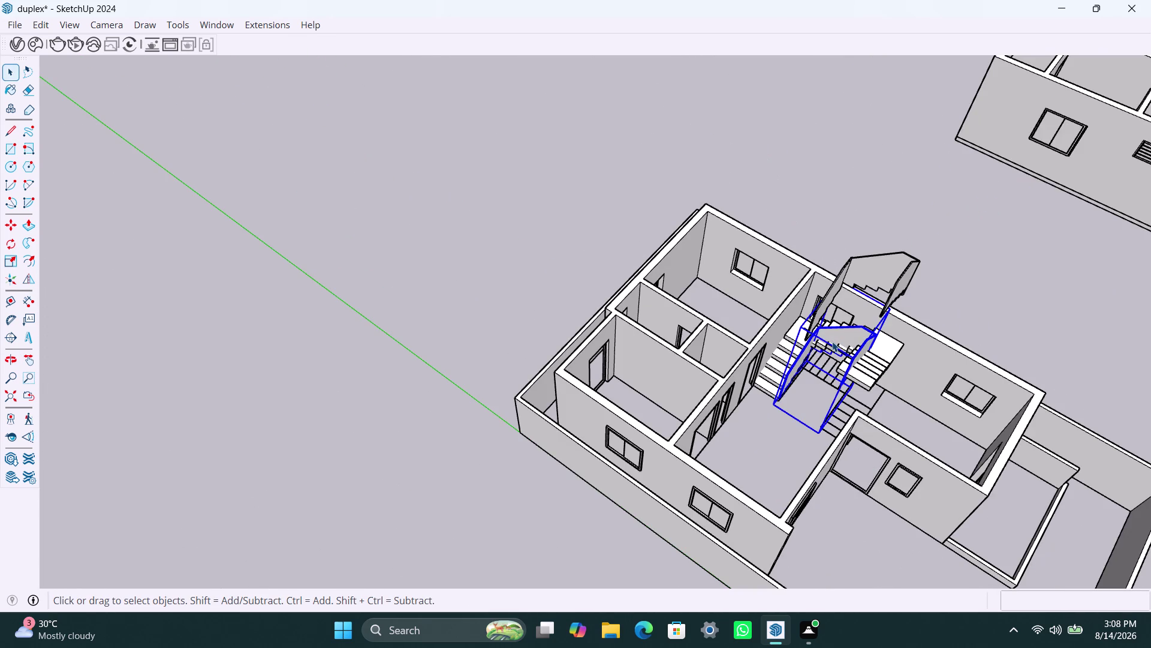
right_click(832, 341)
click(904, 108)
scroll(up, 3)
scroll(up, 3)
scroll(up, 3)
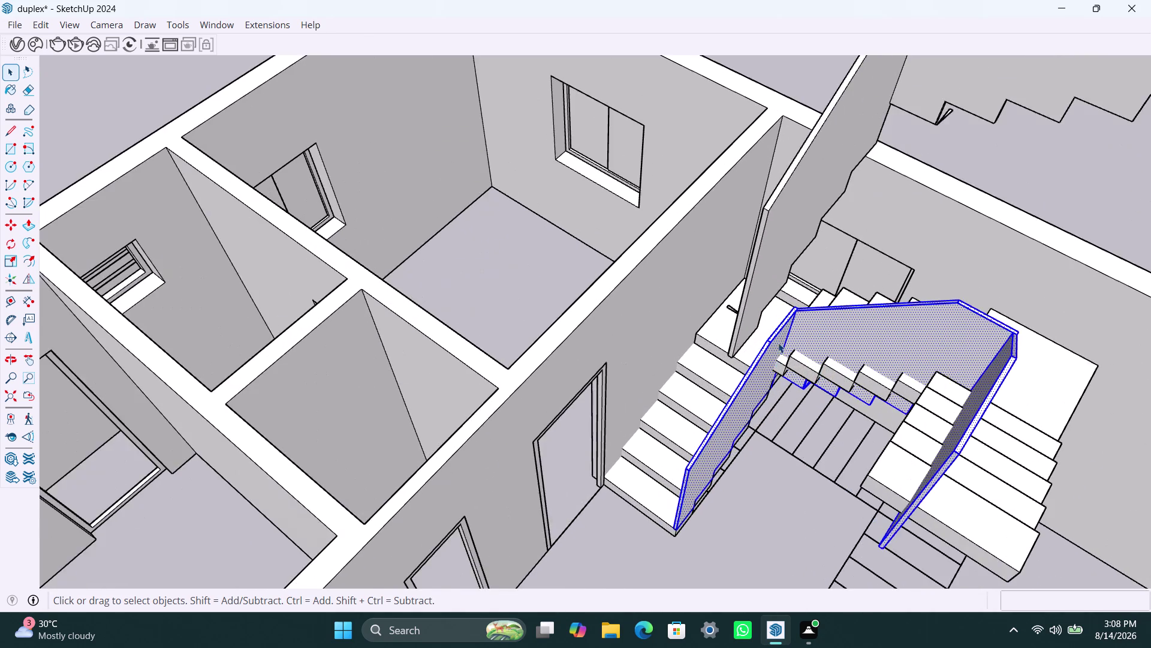
scroll(up, 3)
Orbit down to the foot of the stair and select the panel's lower end face with its edges.
middle_drag(789, 344, 549, 371)
scroll(down, 3)
middle_click(780, 455)
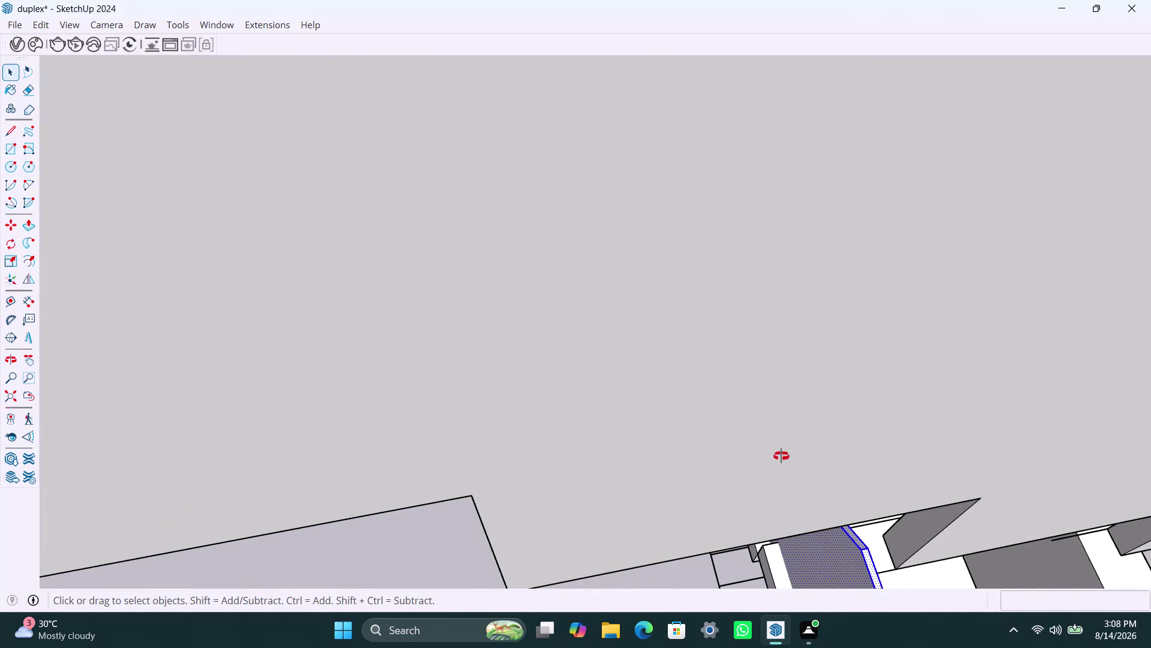
scroll(down, 3)
scroll(down, 3)
middle_drag(749, 444, 627, 298)
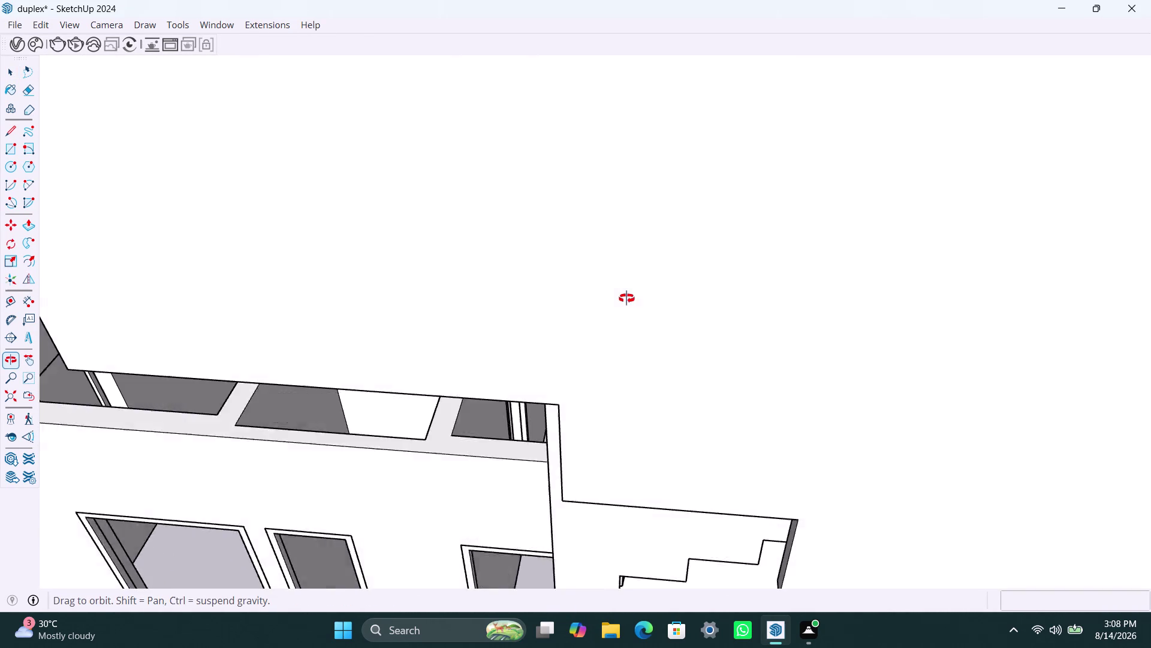
middle_drag(626, 298, 624, 303)
scroll(down, 3)
scroll(down, 3)
middle_drag(839, 518, 697, 501)
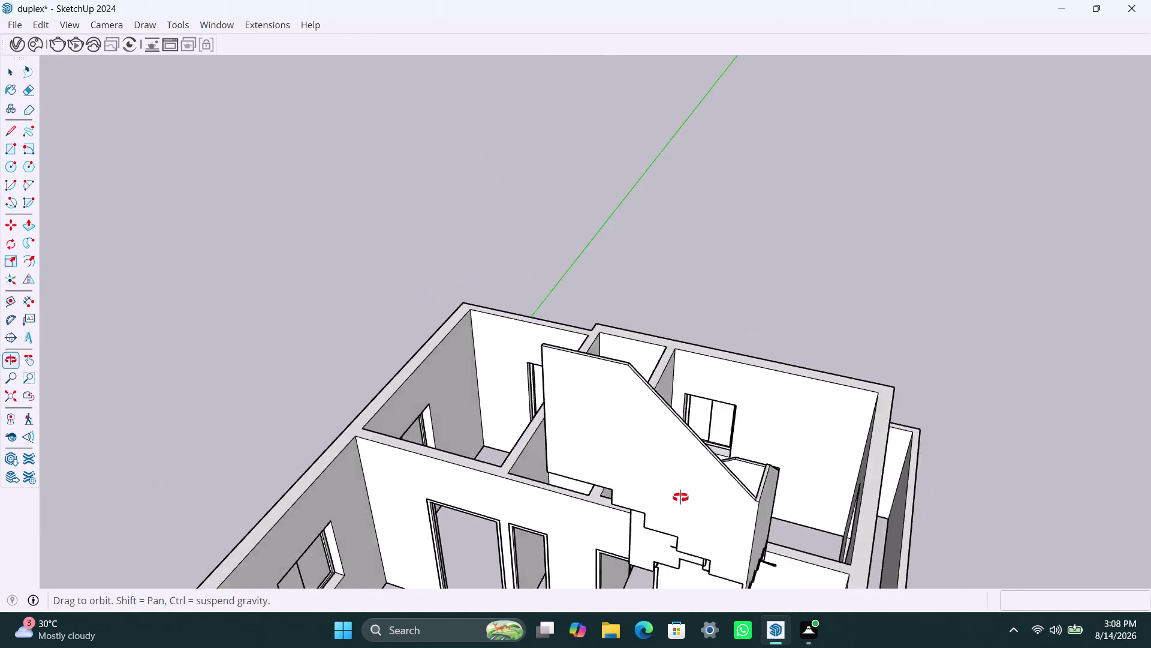
middle_drag(697, 502, 450, 402)
scroll(down, 3)
middle_drag(492, 447, 492, 472)
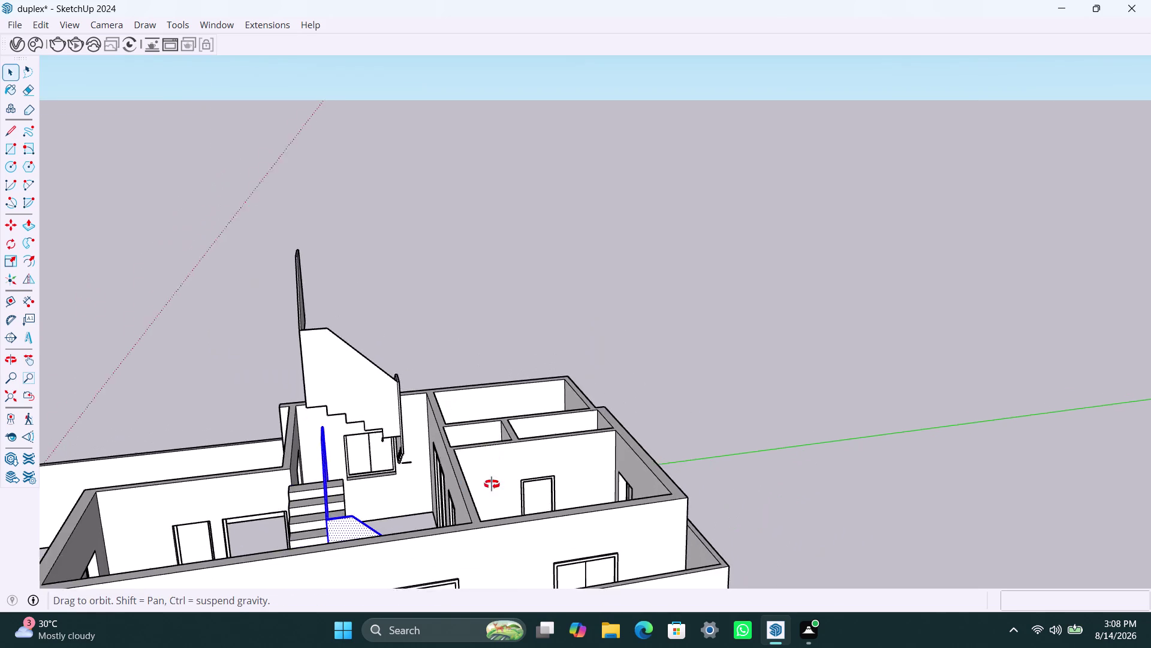
middle_drag(492, 473, 459, 581)
scroll(down, 3)
middle_drag(428, 514, 418, 597)
scroll(up, 3)
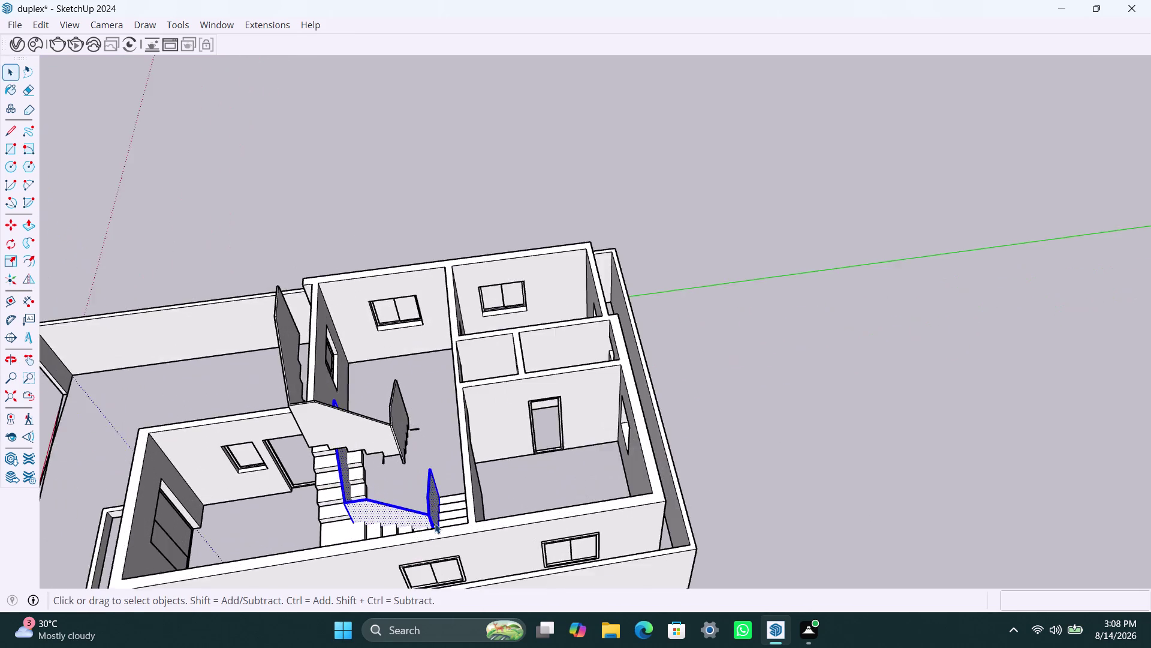
scroll(up, 3)
middle_drag(472, 504, 468, 545)
scroll(up, 3)
middle_drag(467, 545, 467, 545)
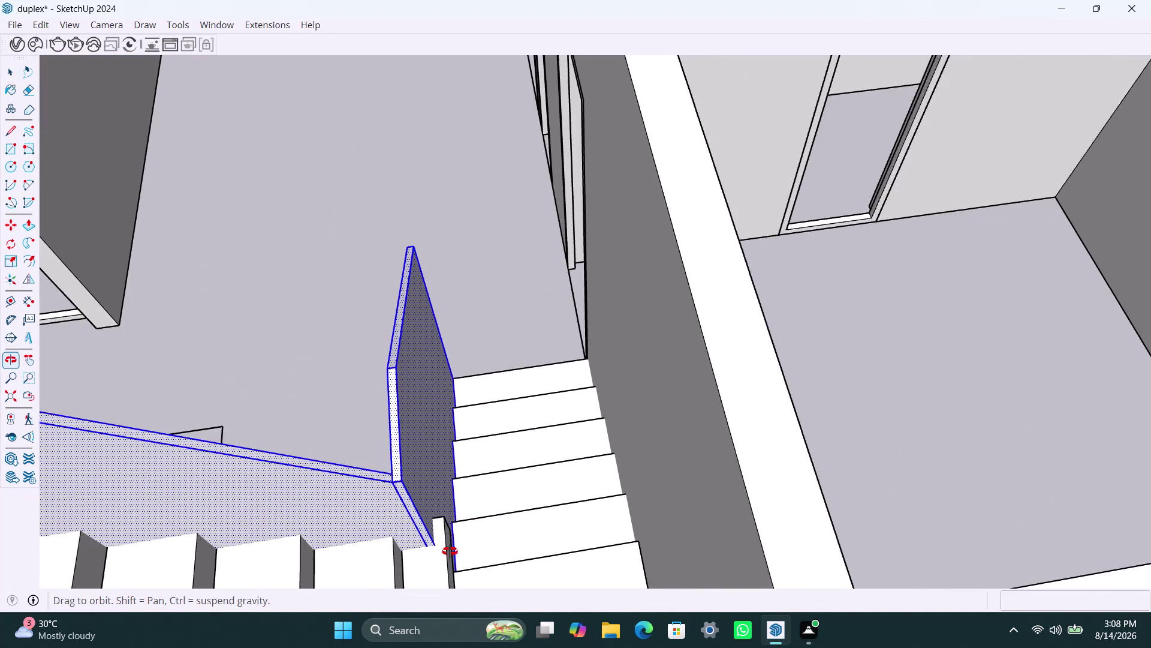
middle_drag(467, 546, 336, 581)
scroll(up, 3)
scroll(up, 3)
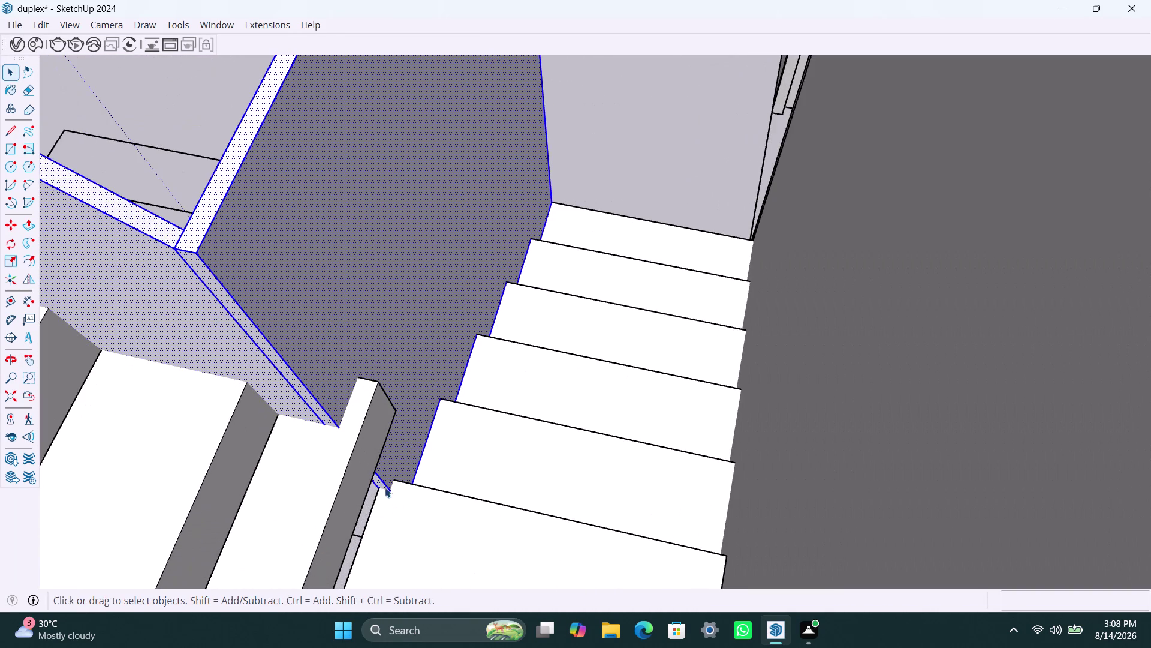
double_click(379, 481)
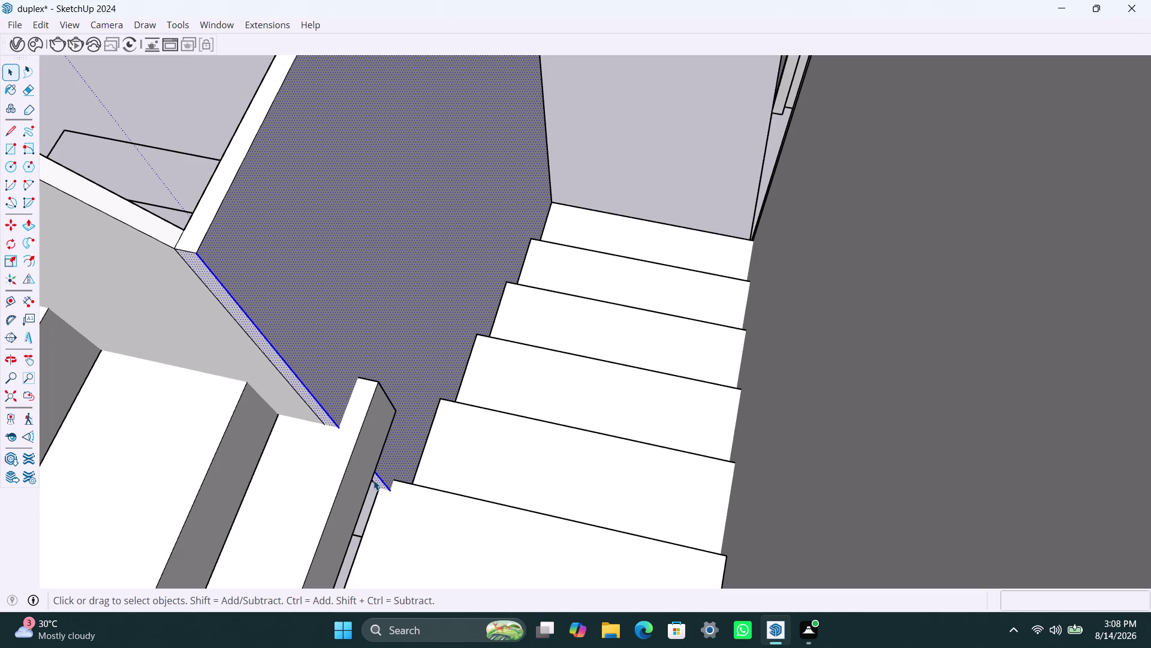
Push/pull the panel's thin end face out about 1 1/8" toward the lowest steps.
click(375, 479)
click(374, 479)
scroll(up, 3)
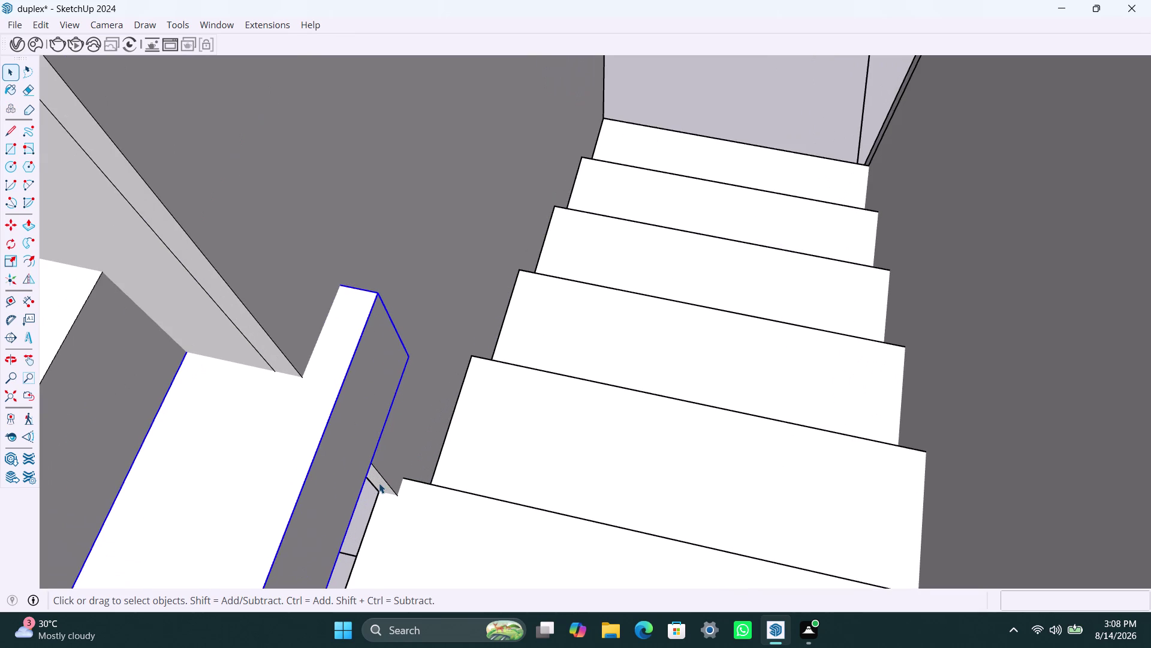
click(379, 483)
key(p)
click(379, 483)
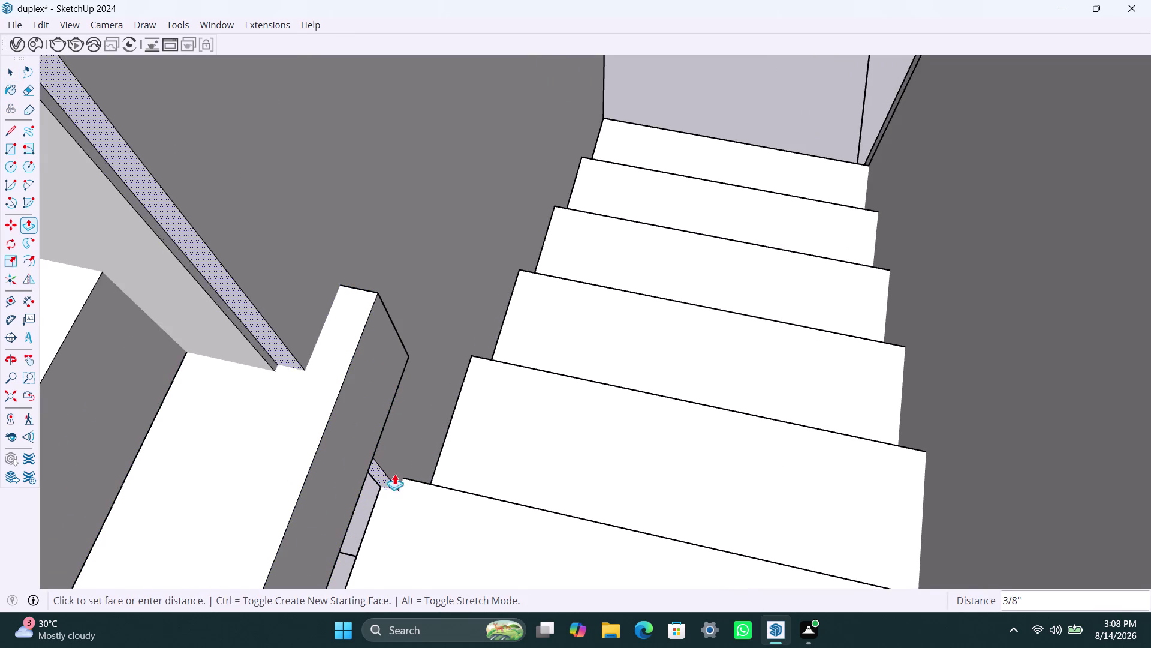
click(420, 475)
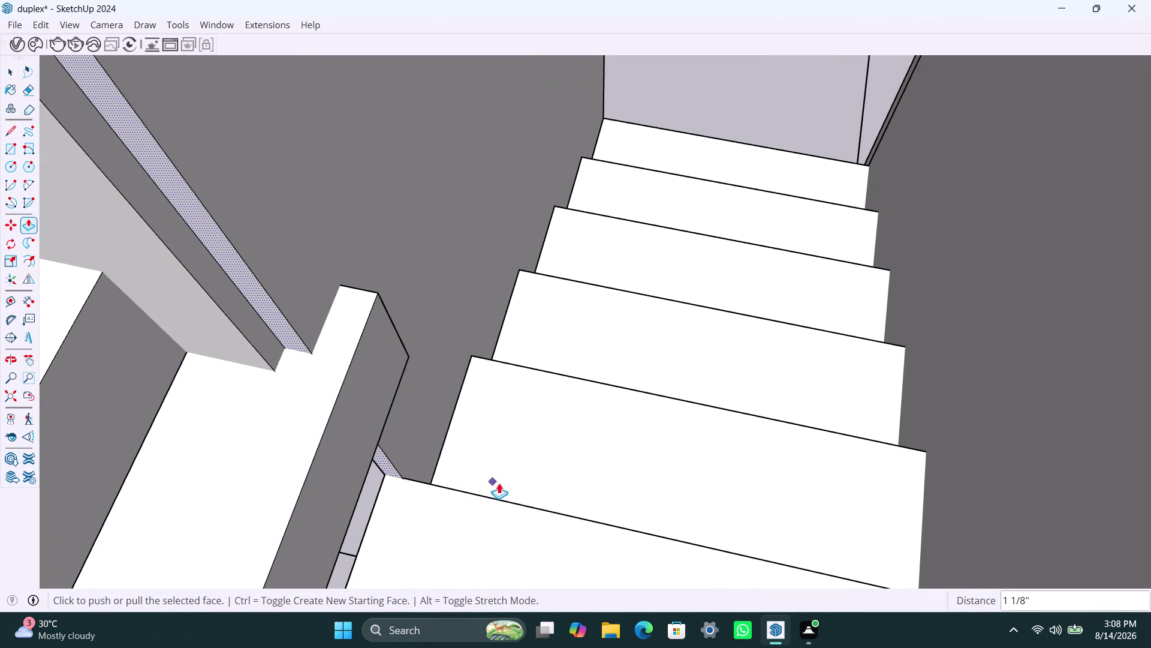
key(space)
Select the side board running along the steps and view its top end up close.
scroll(down, 3)
scroll(down, 3)
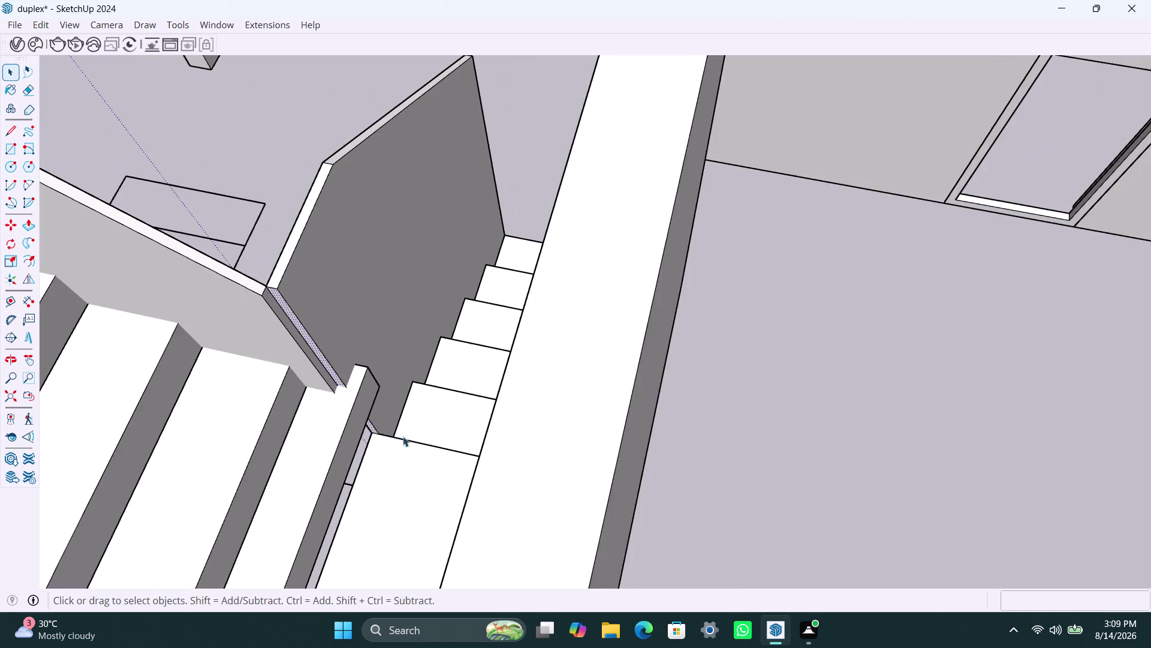
middle_drag(452, 452, 362, 485)
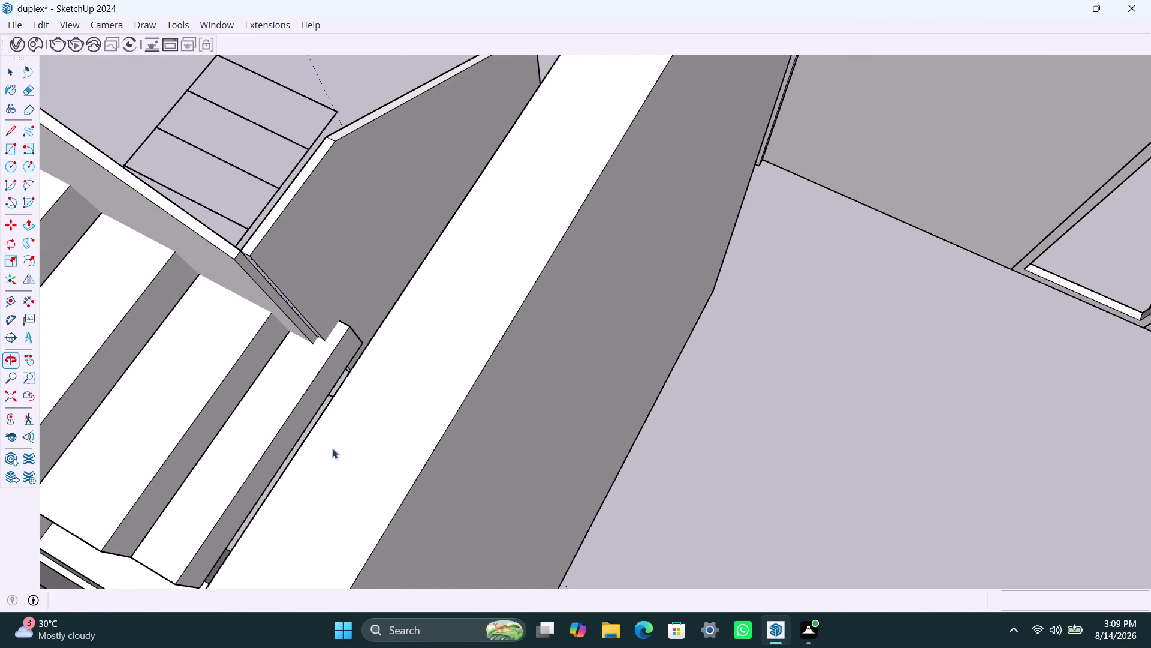
scroll(up, 3)
click(283, 419)
scroll(down, 3)
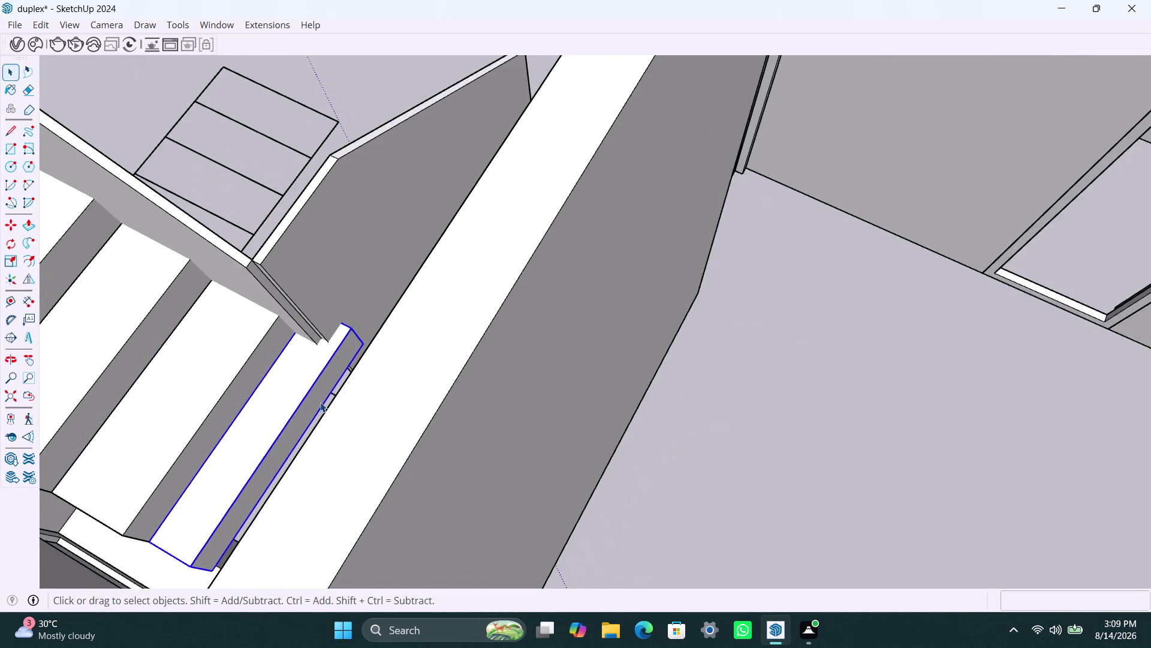
middle_drag(322, 405, 332, 439)
scroll(up, 3)
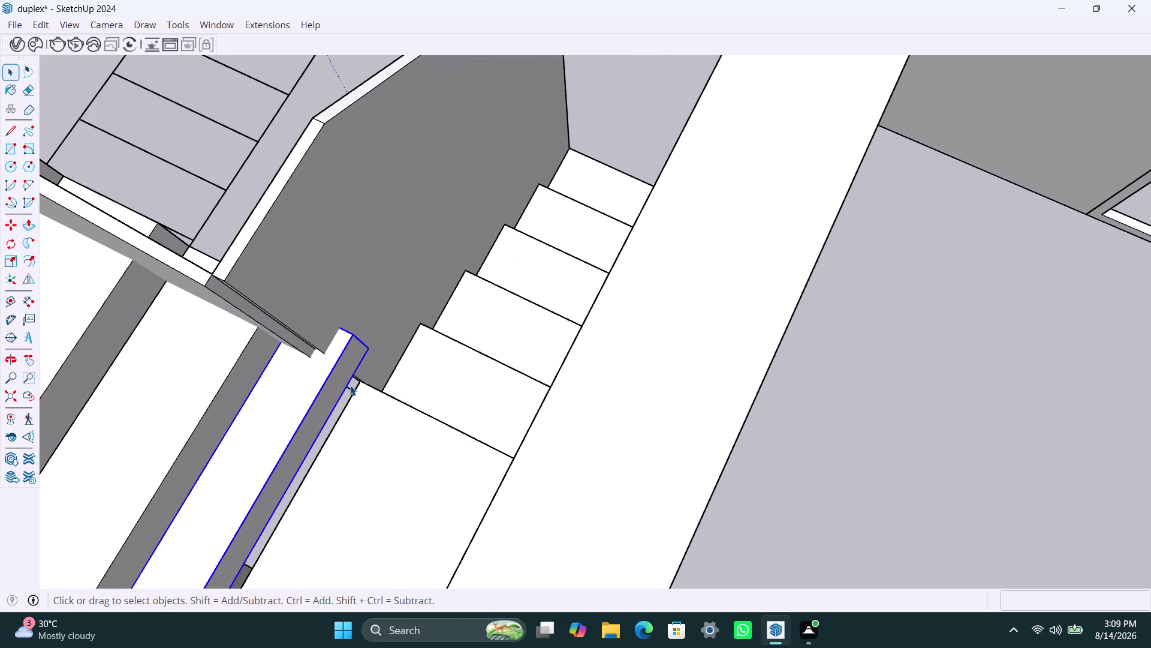
Move the side board so its top corner sits against the railing panel corner.
key(m)
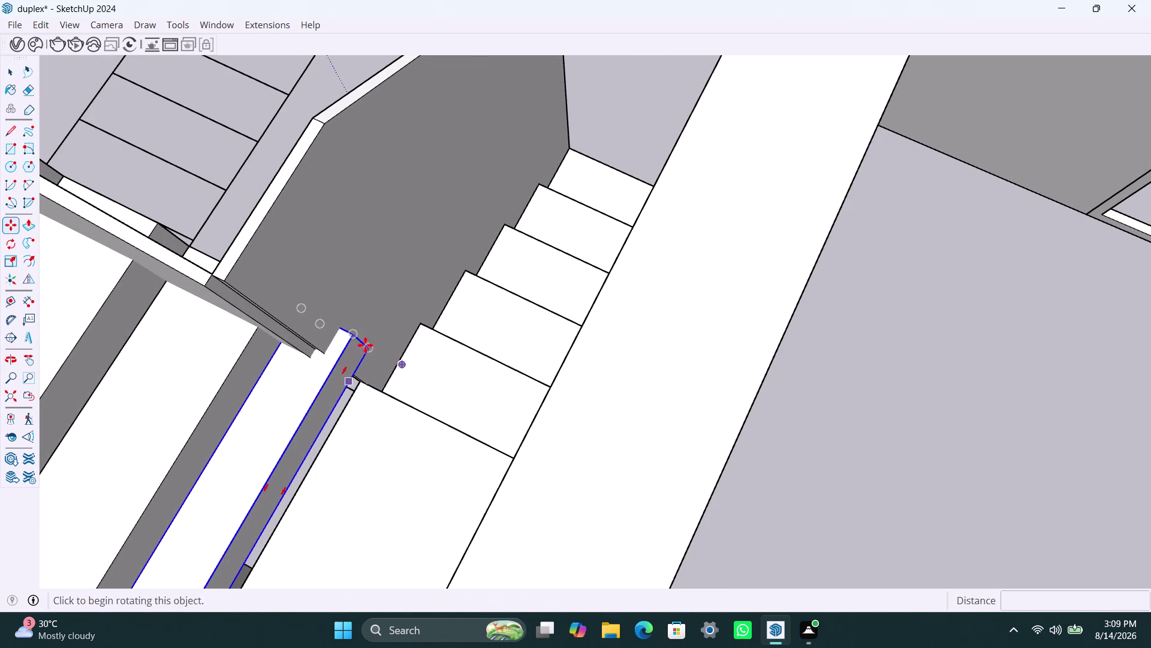
click(369, 343)
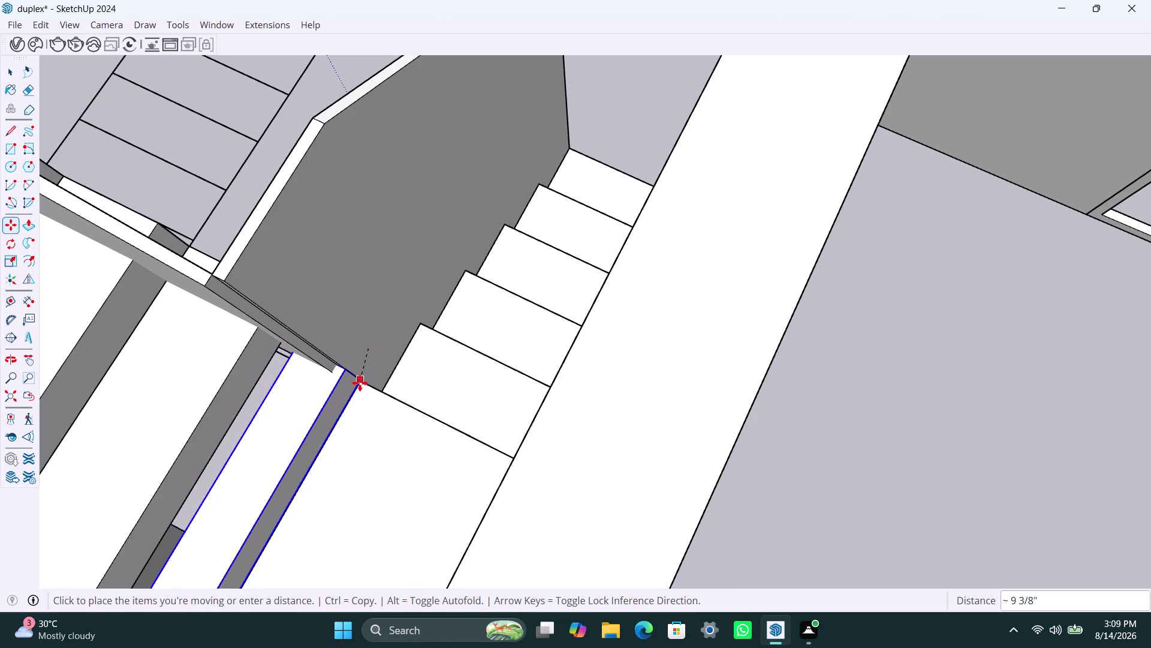
scroll(up, 3)
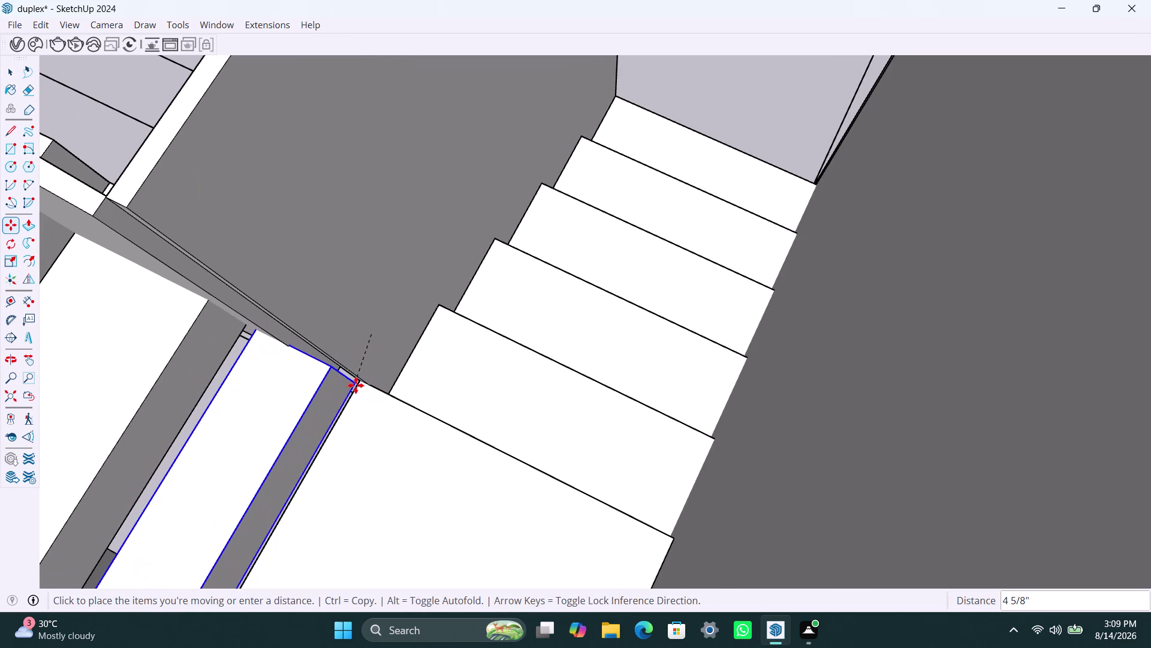
scroll(up, 3)
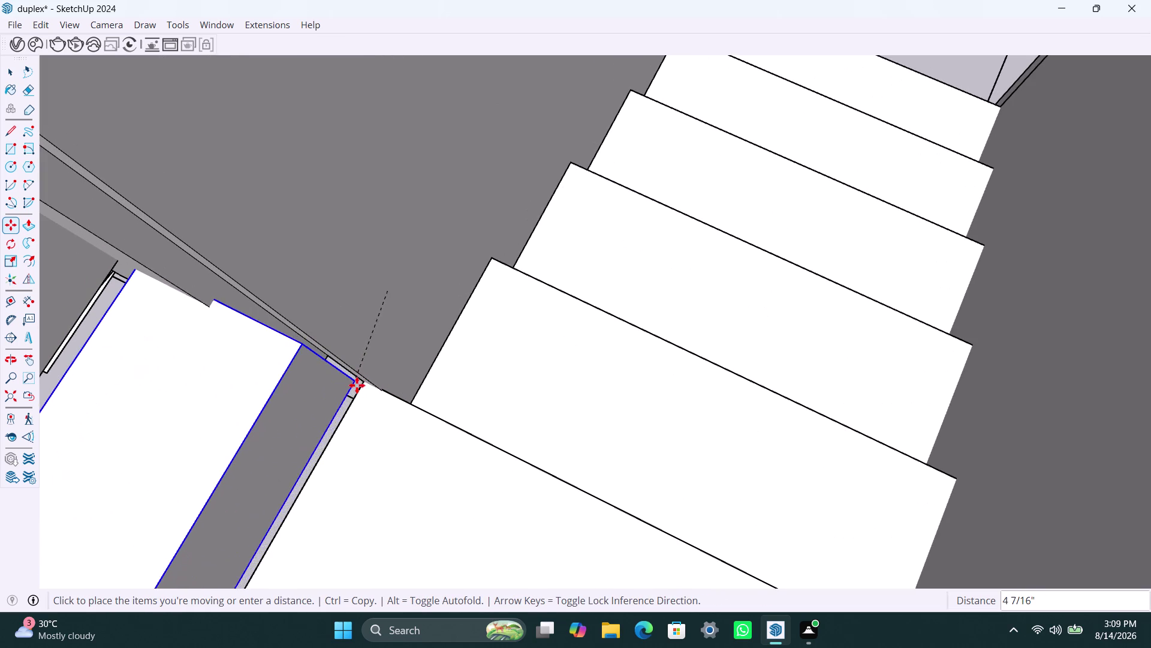
scroll(up, 3)
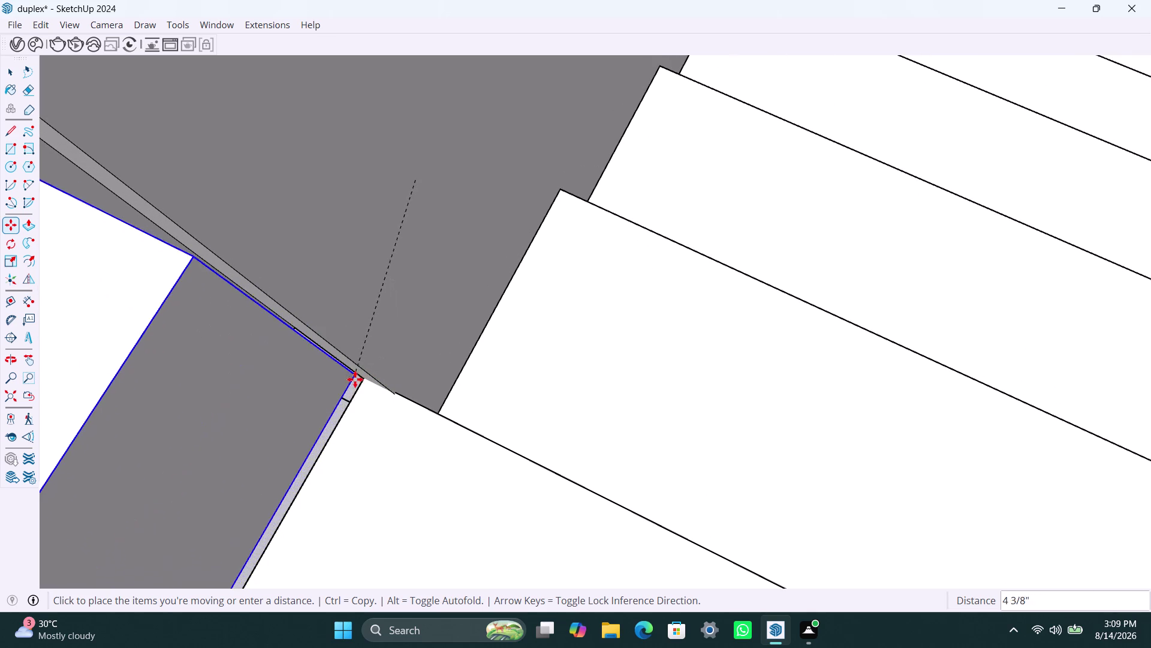
key(space)
click(349, 364)
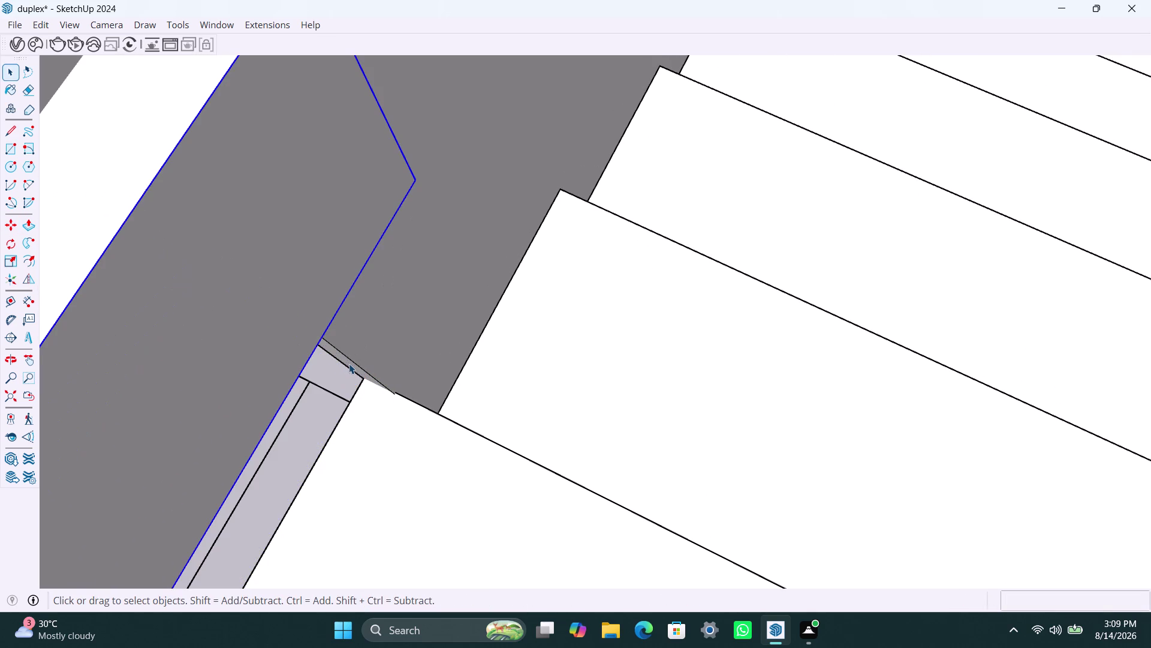
click(349, 364)
Push/pull the small wedge face at the board's end.
key(p)
click(349, 363)
click(380, 346)
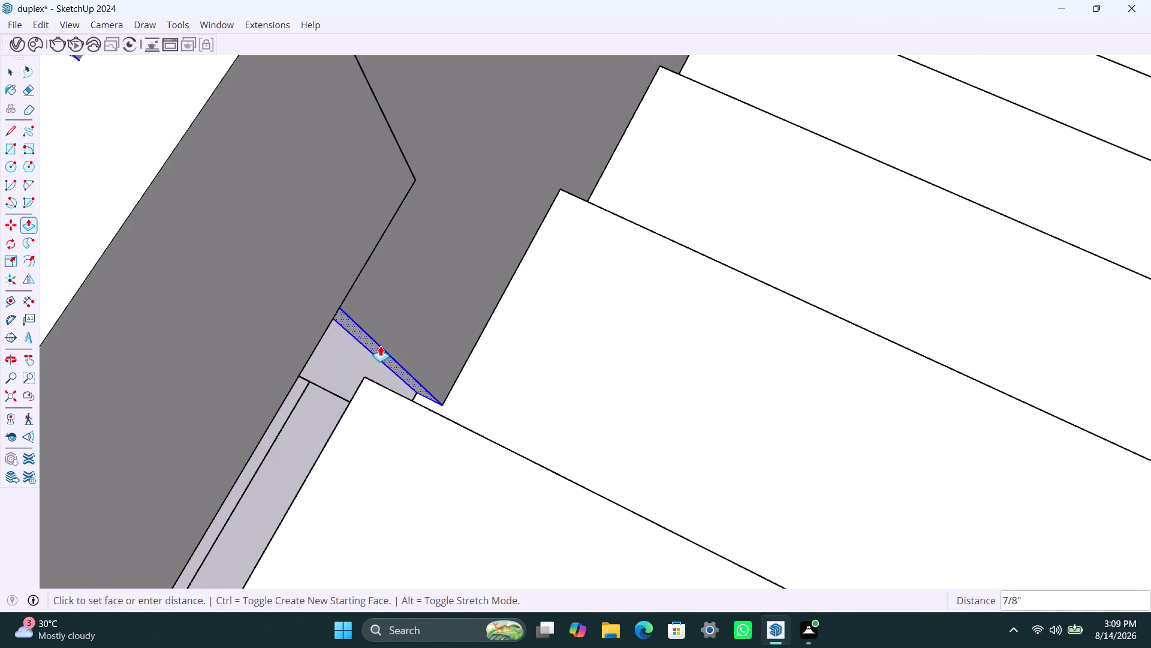
key(space)
Select the railing panel piece and move it by its corner.
click(356, 245)
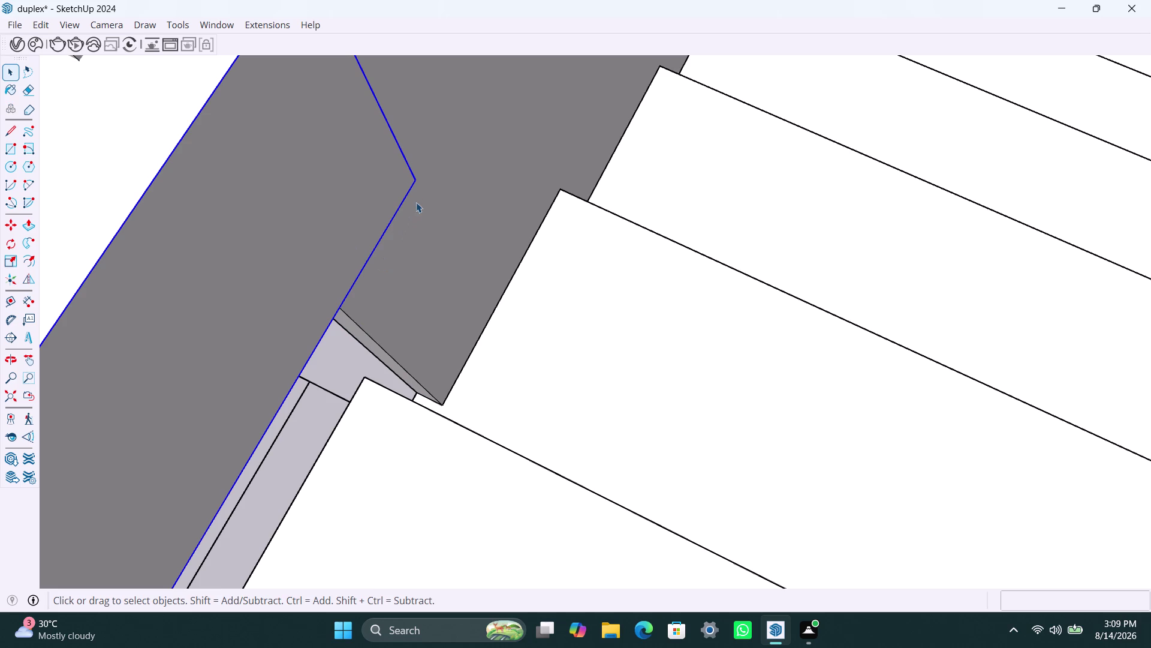
key(m)
click(417, 178)
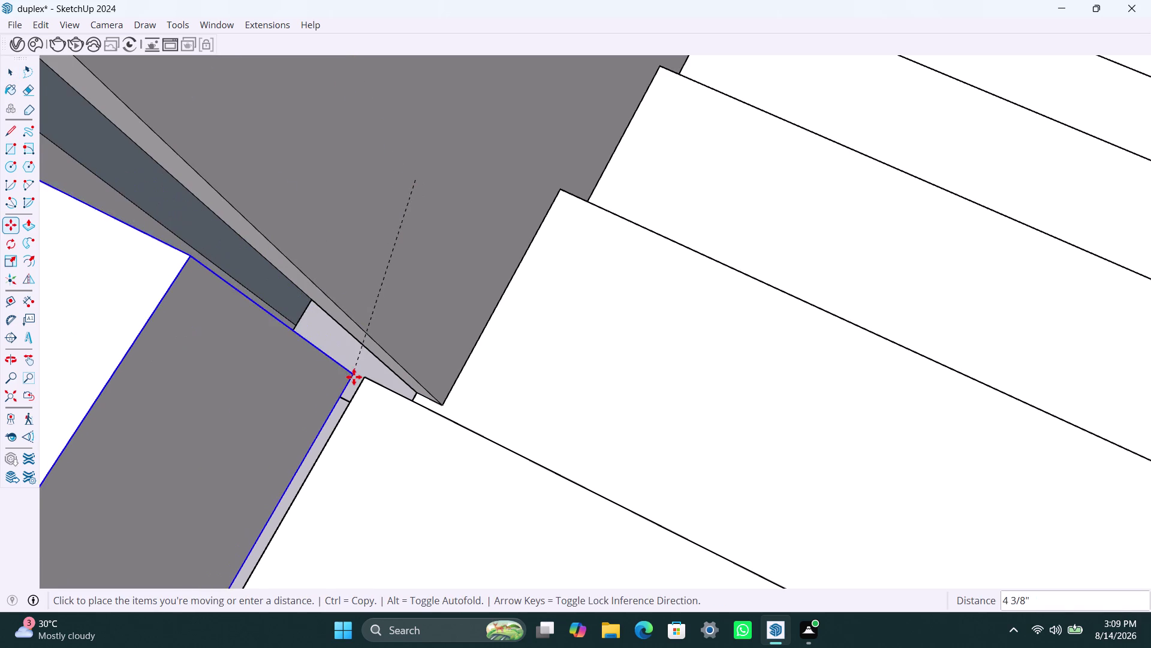
scroll(up, 3)
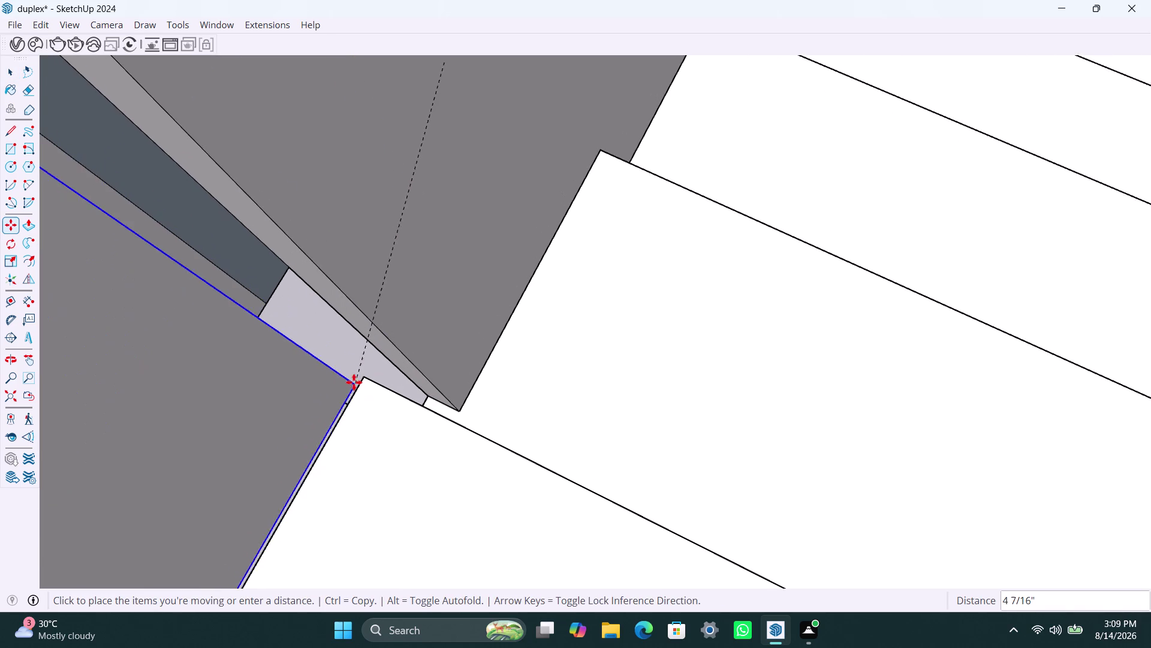
key(space)
Move the railing board next to the white cap board so its corner meets the stair edge.
click(371, 435)
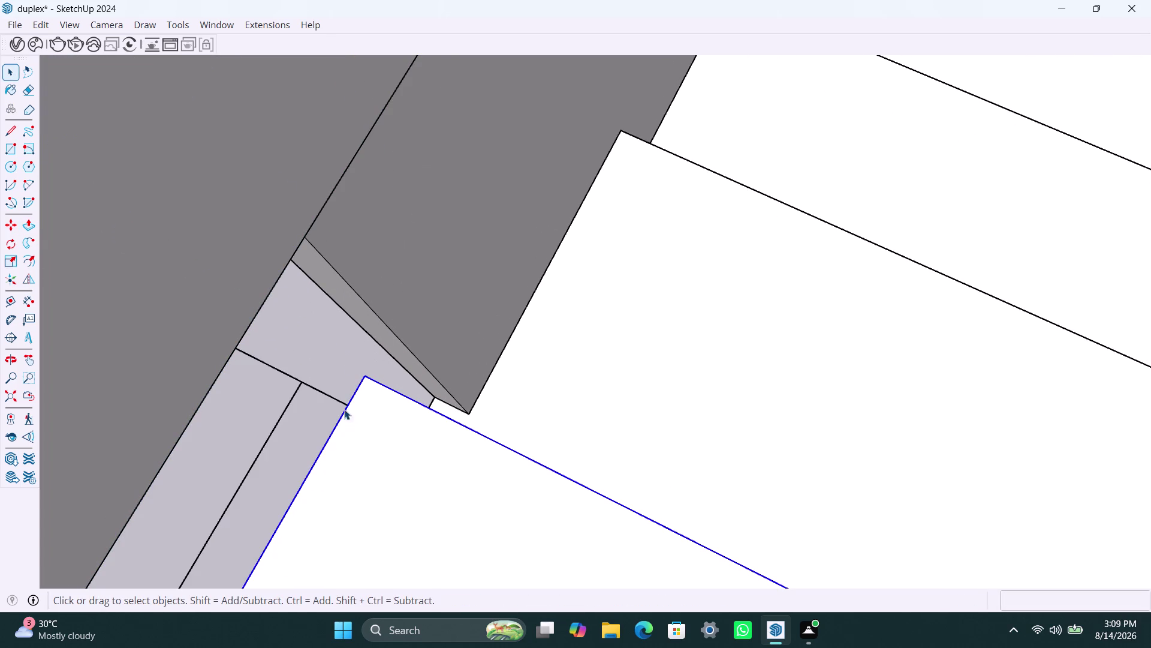
click(249, 226)
scroll(down, 3)
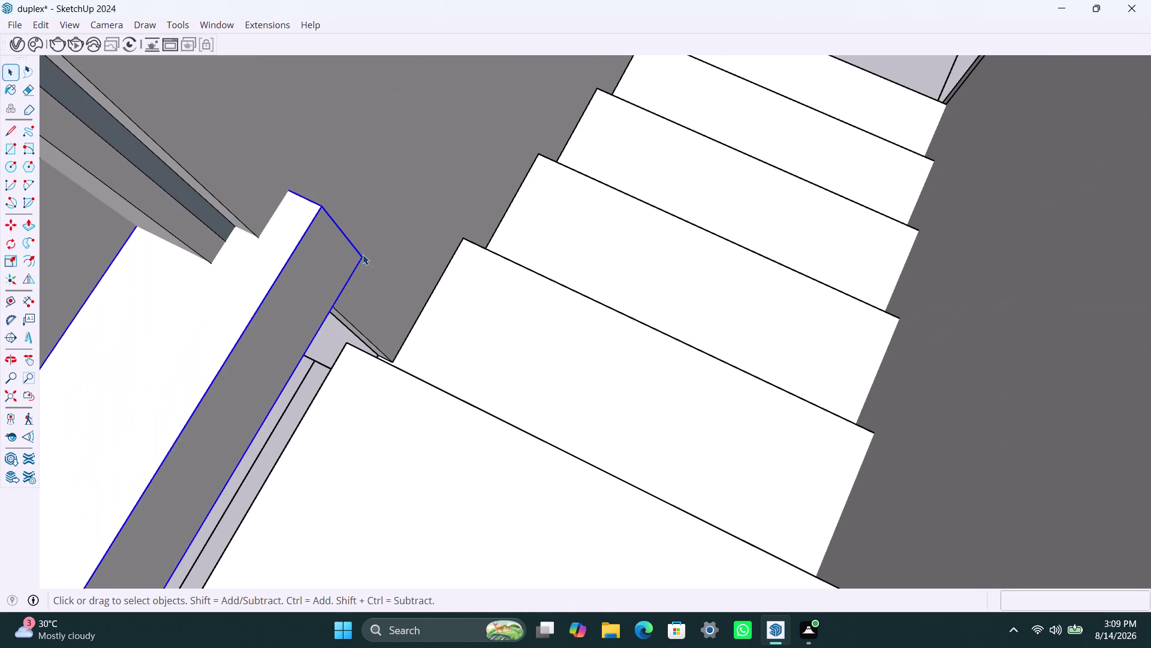
key(m)
click(365, 255)
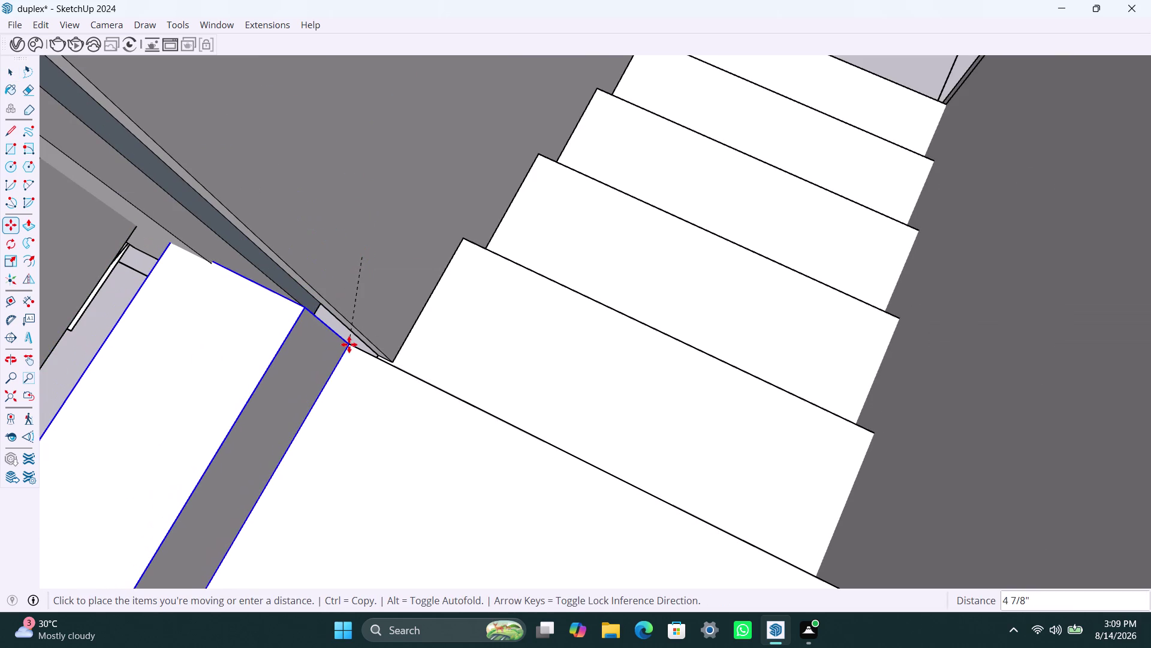
click(349, 343)
scroll(down, 3)
middle_drag(387, 386, 156, 395)
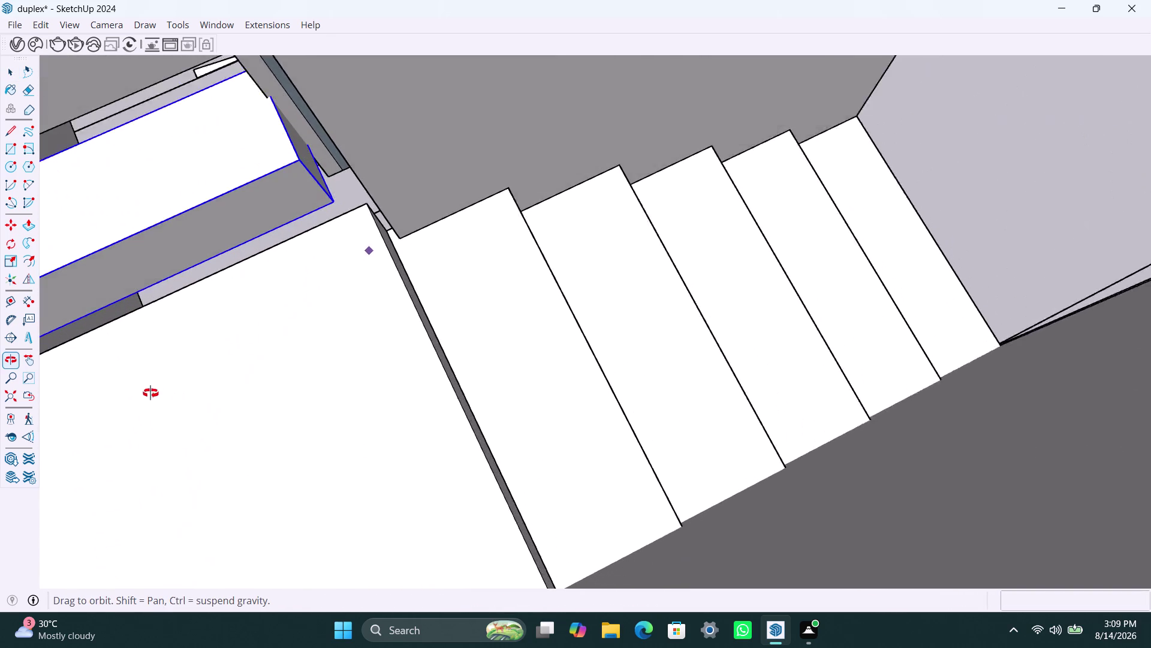
middle_drag(156, 395, 145, 390)
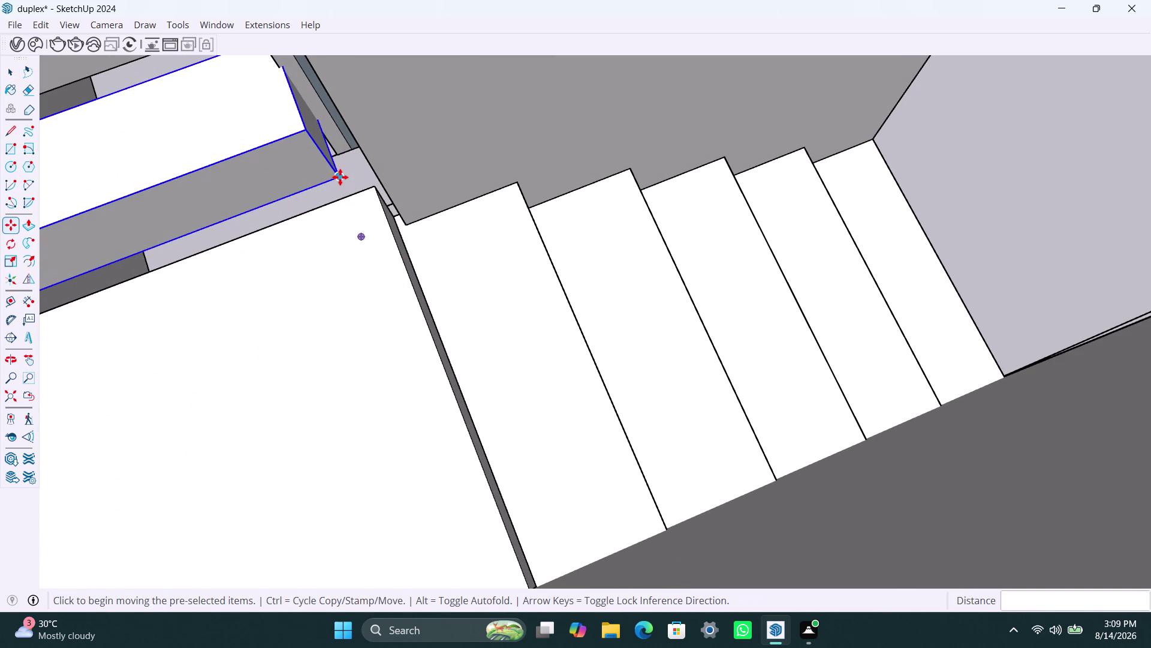
Refine the board's position until its corner snaps onto the landing edge.
click(339, 175)
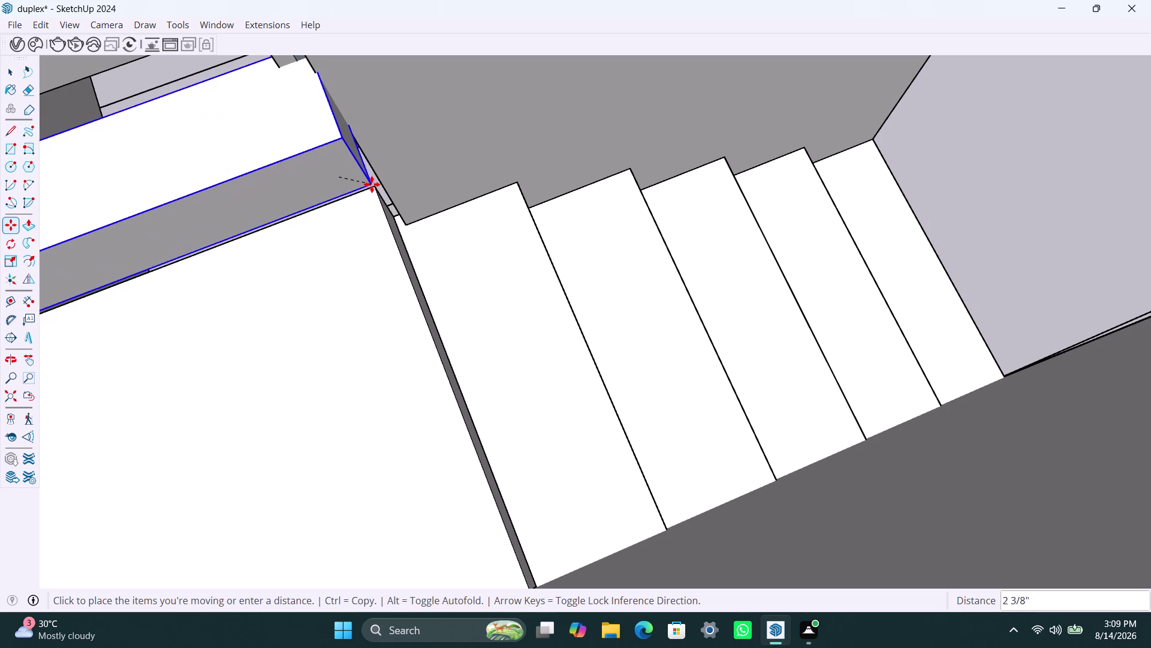
scroll(up, 3)
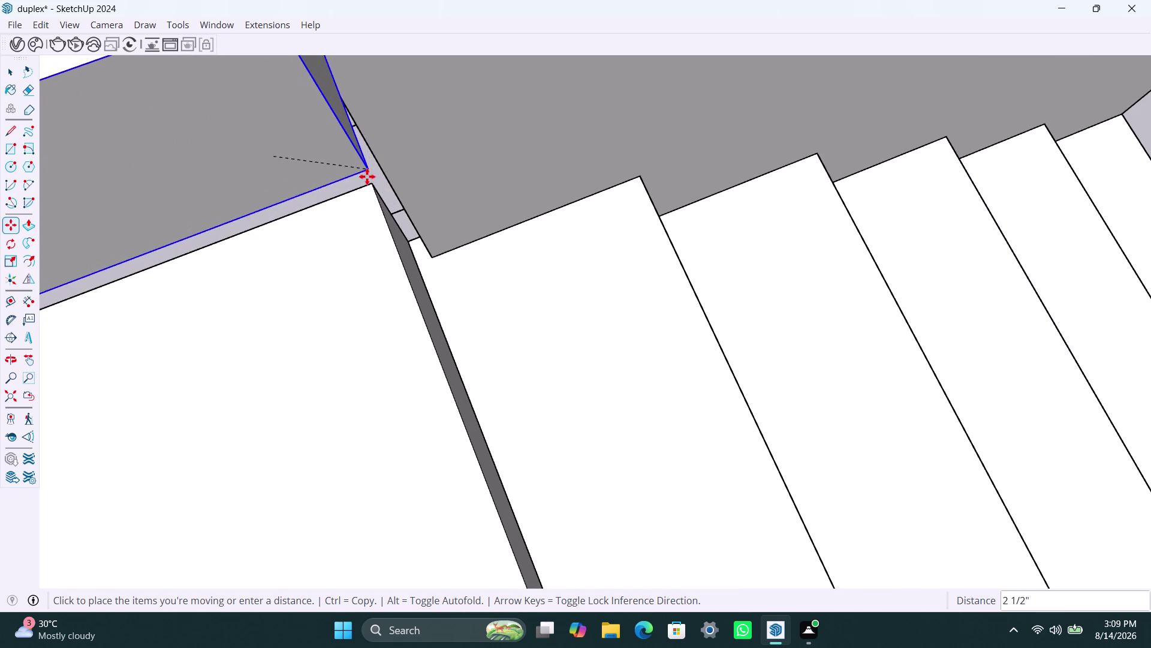
click(367, 177)
click(368, 172)
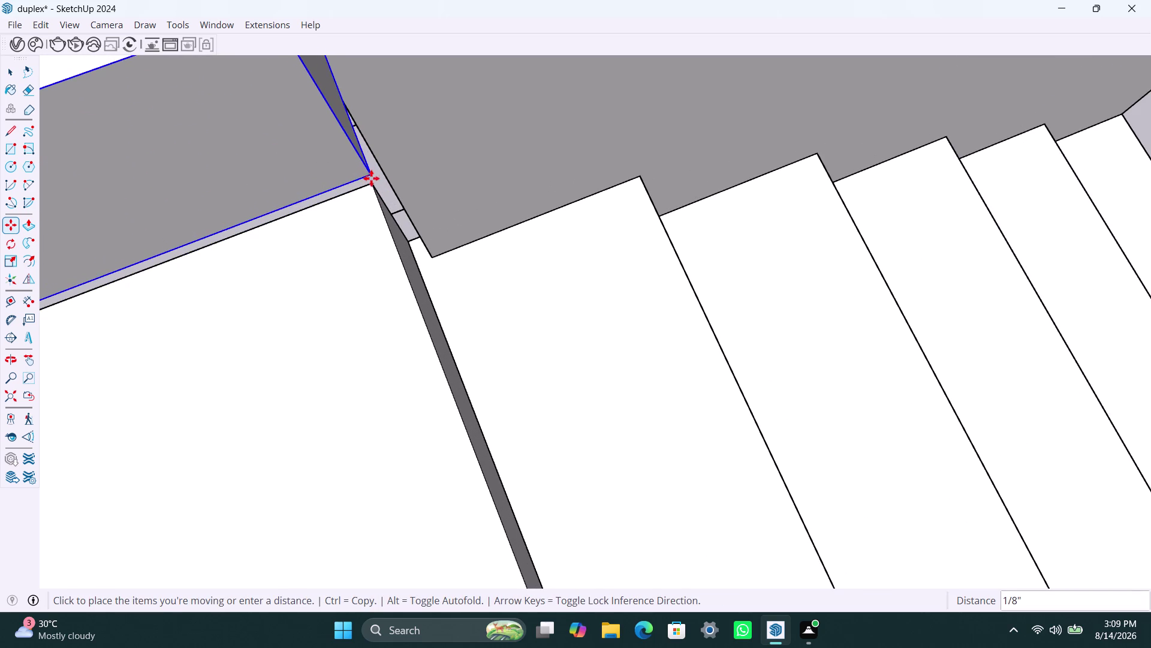
click(371, 182)
scroll(down, 3)
scroll(down, 3)
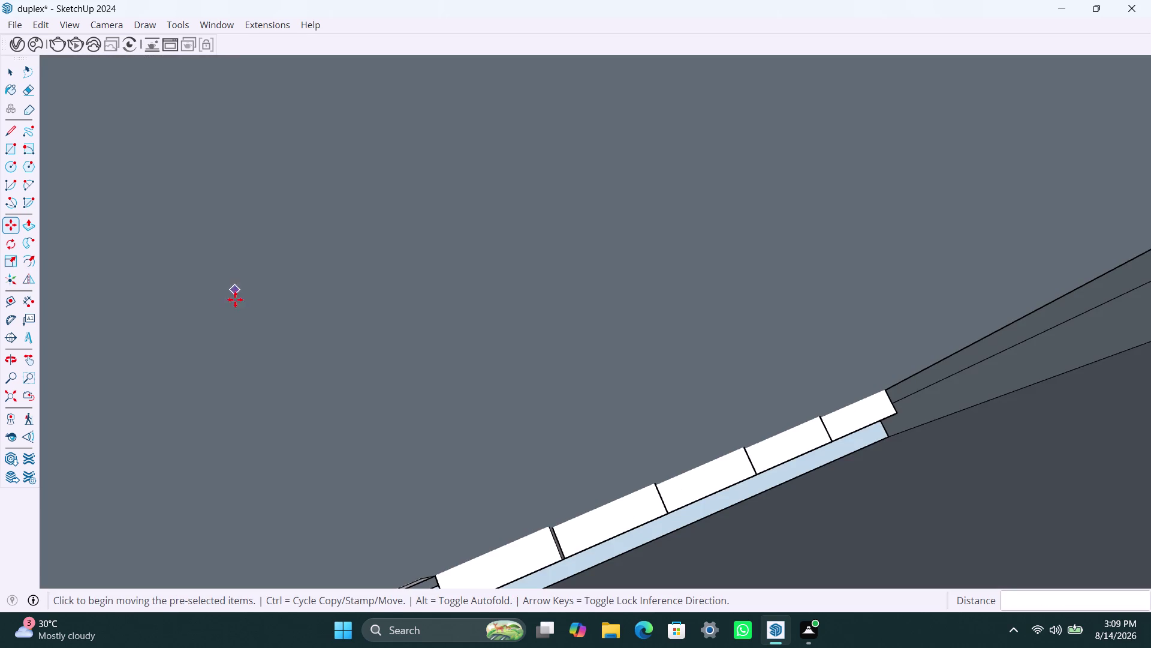
click(14, 394)
scroll(down, 3)
scroll(up, 3)
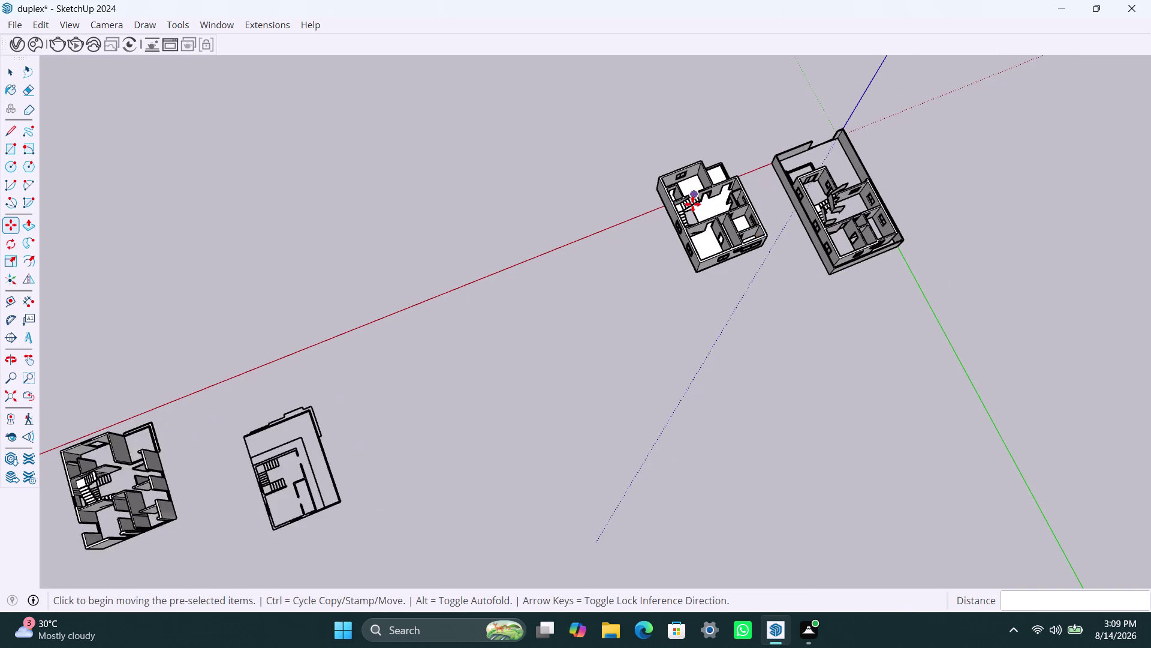
scroll(up, 3)
scroll(down, 3)
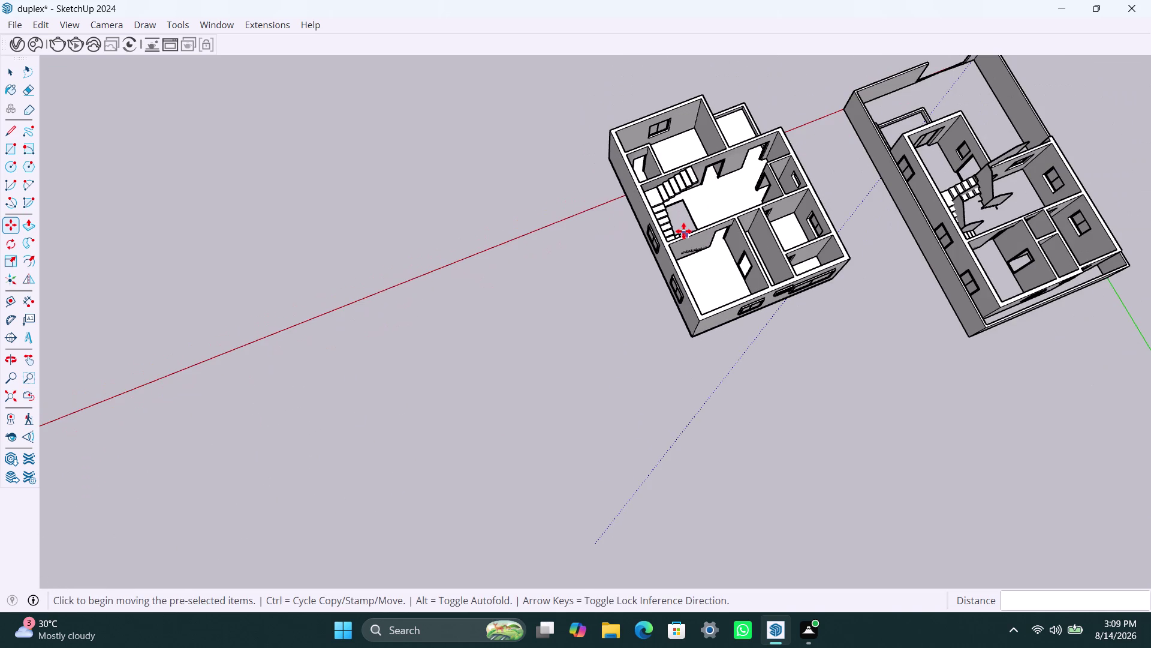
middle_drag(795, 249, 492, 280)
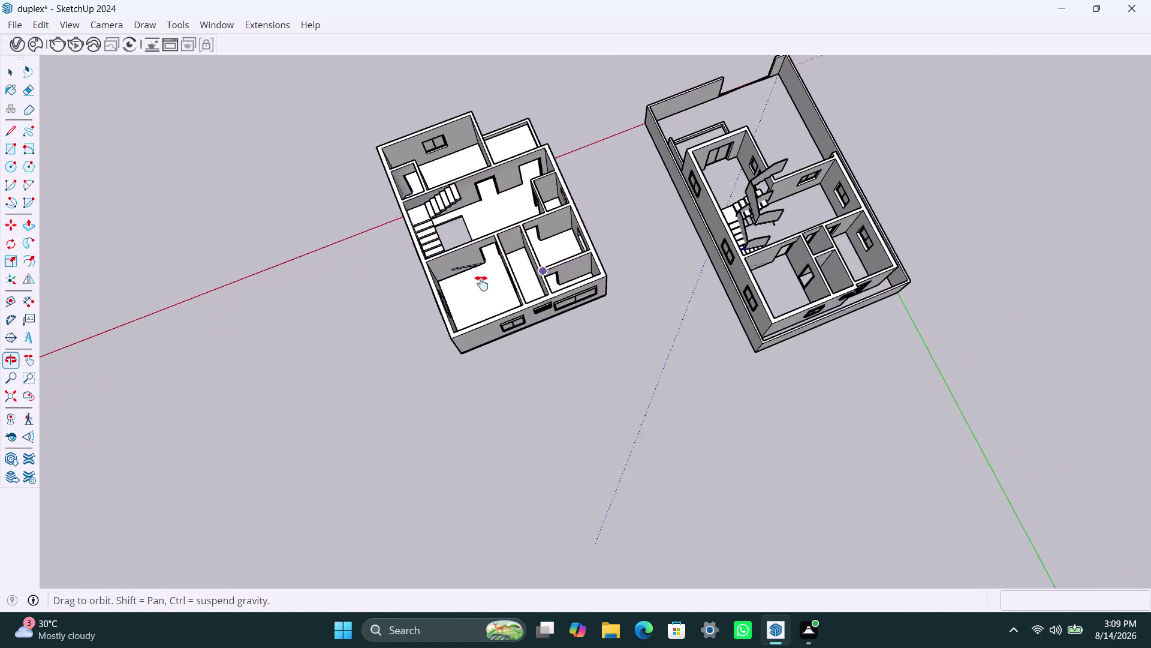
middle_drag(492, 280, 466, 289)
scroll(up, 3)
scroll(up, 3)
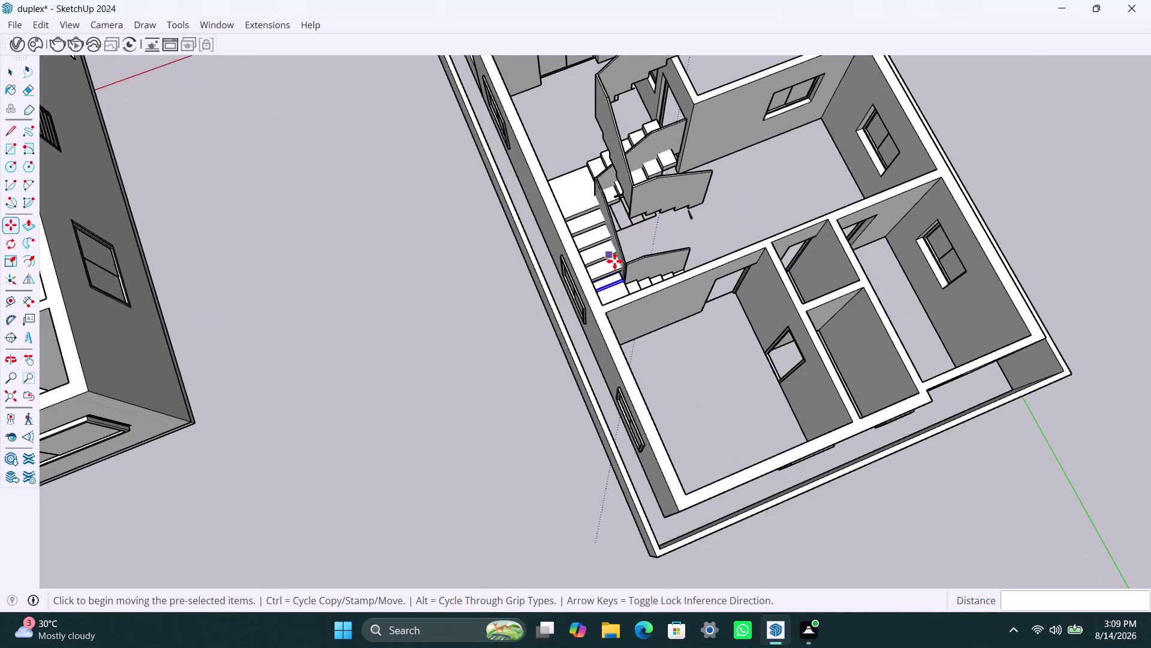
scroll(up, 3)
middle_drag(723, 278, 298, 363)
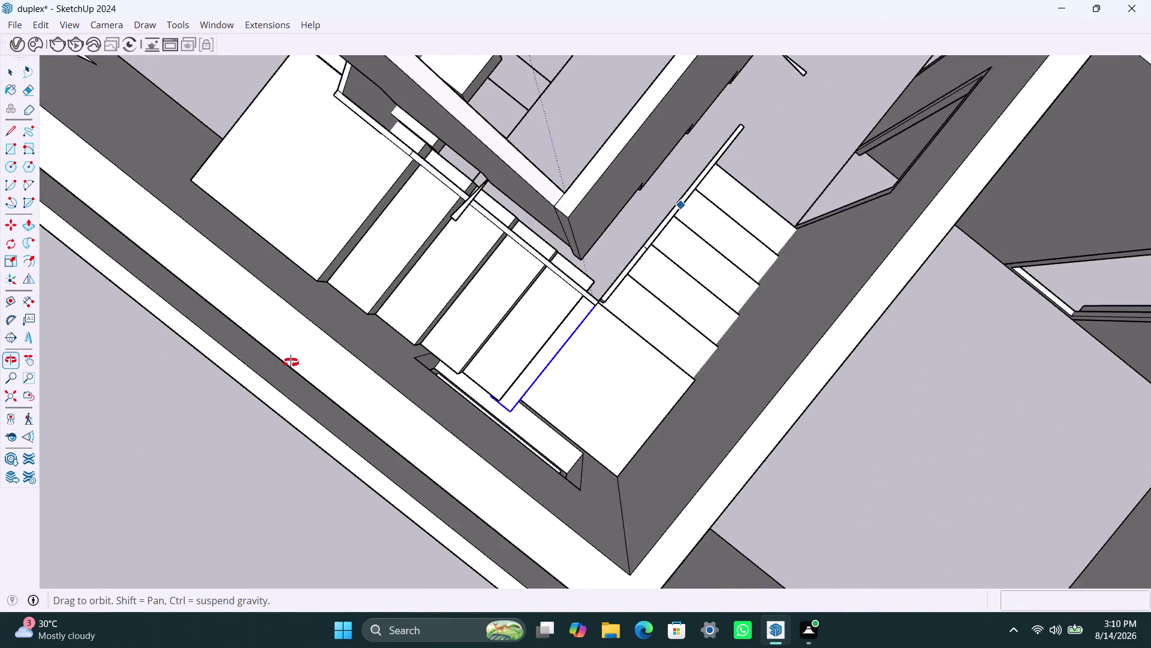
middle_drag(298, 362, 845, 258)
scroll(up, 3)
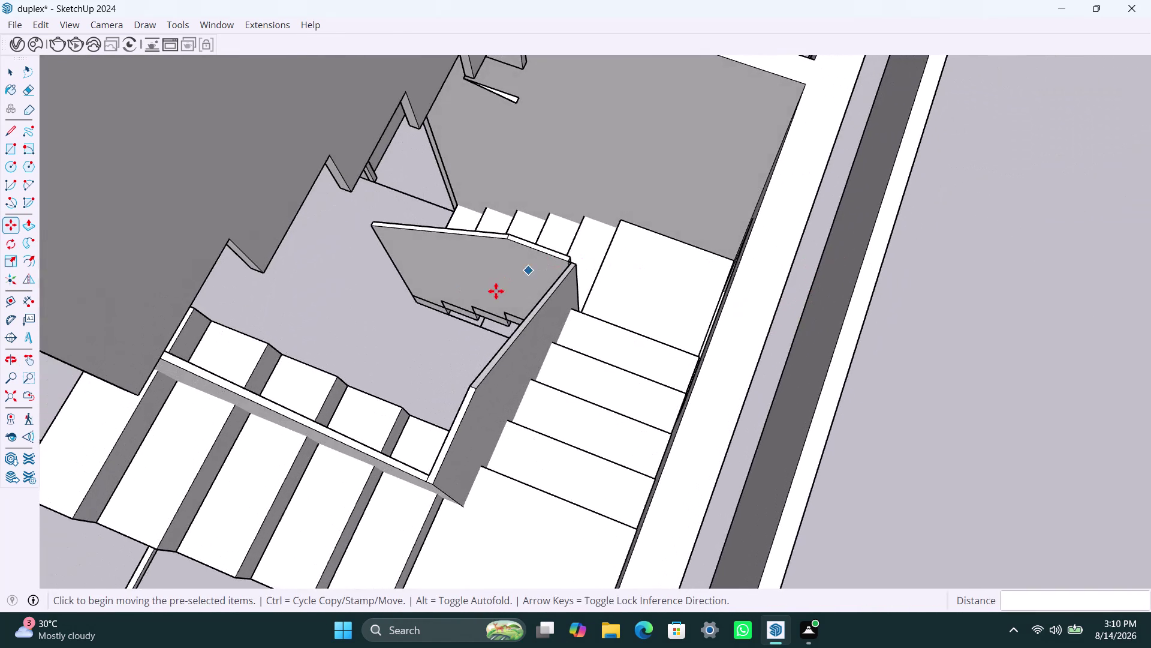
scroll(up, 3)
middle_drag(481, 309, 429, 321)
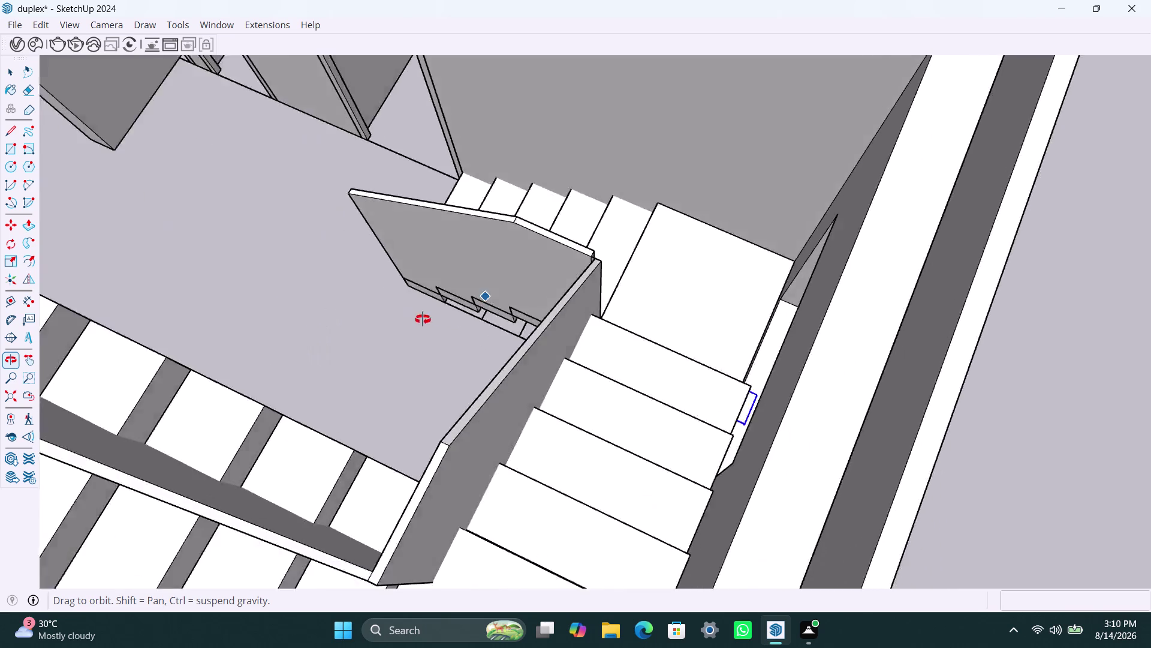
middle_drag(430, 321, 221, 300)
scroll(up, 3)
middle_drag(663, 334, 489, 362)
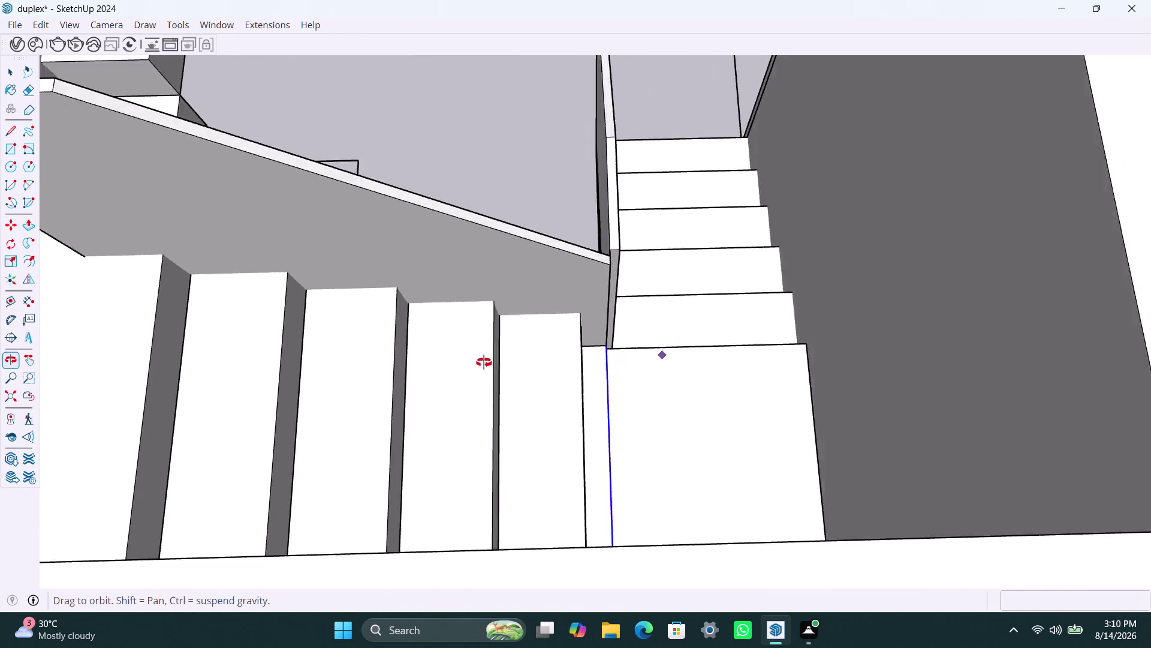
middle_drag(490, 362, 333, 352)
scroll(up, 3)
scroll(up, 3)
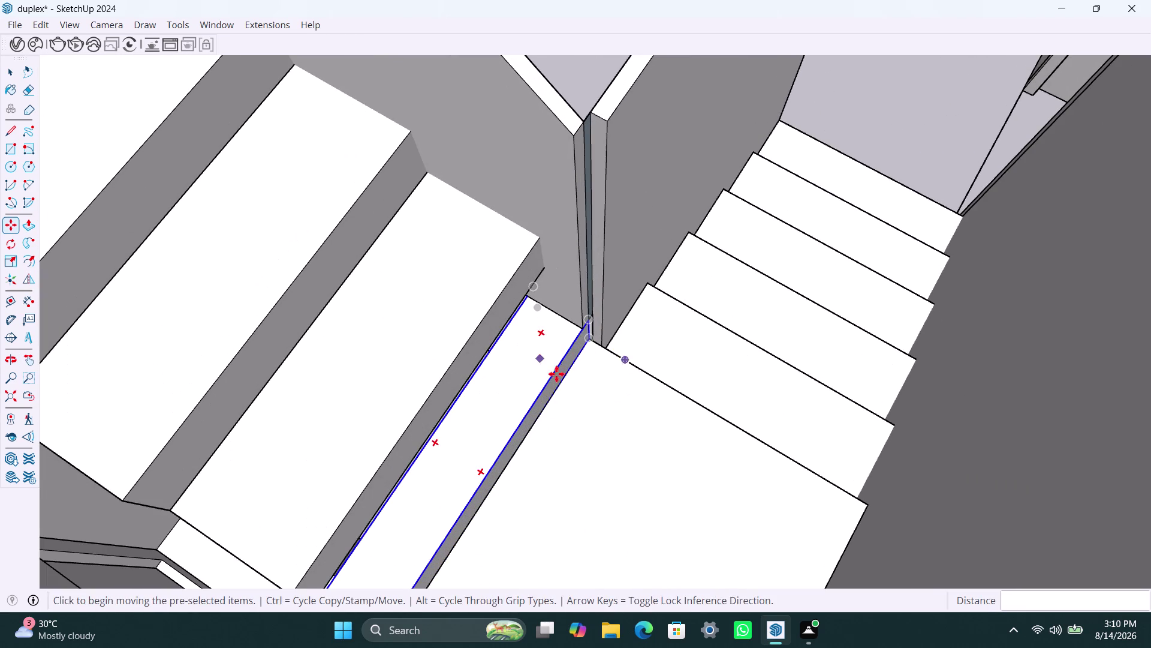
scroll(down, 3)
middle_drag(608, 401, 372, 356)
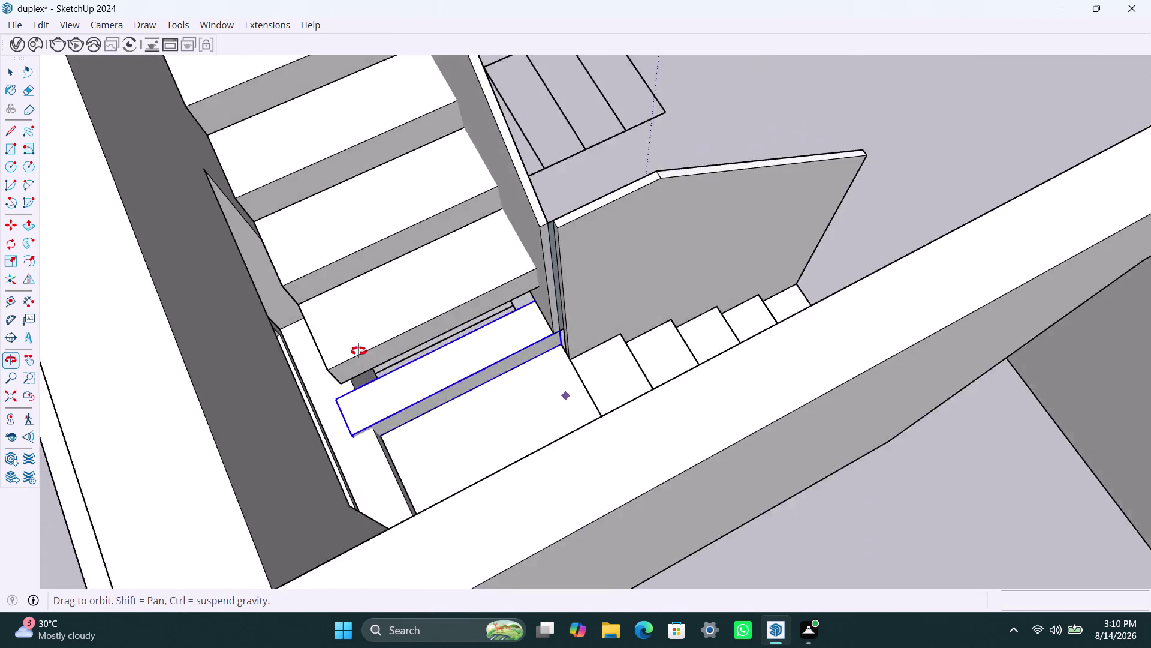
middle_drag(372, 357, 349, 346)
scroll(down, 3)
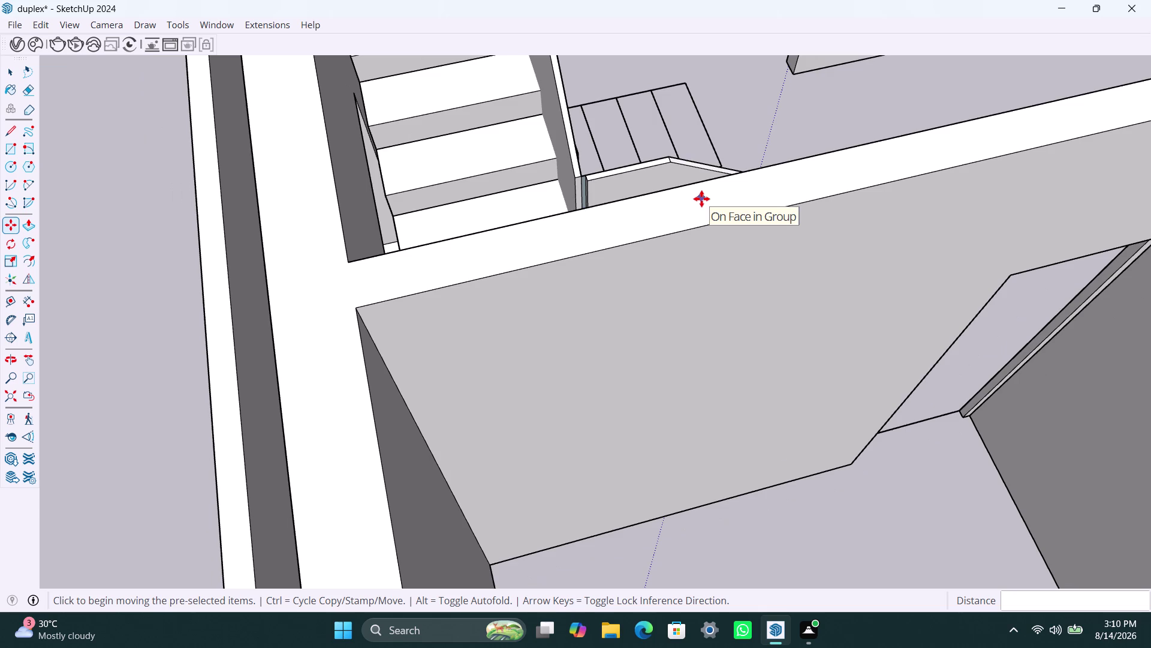
middle_drag(701, 198, 442, 270)
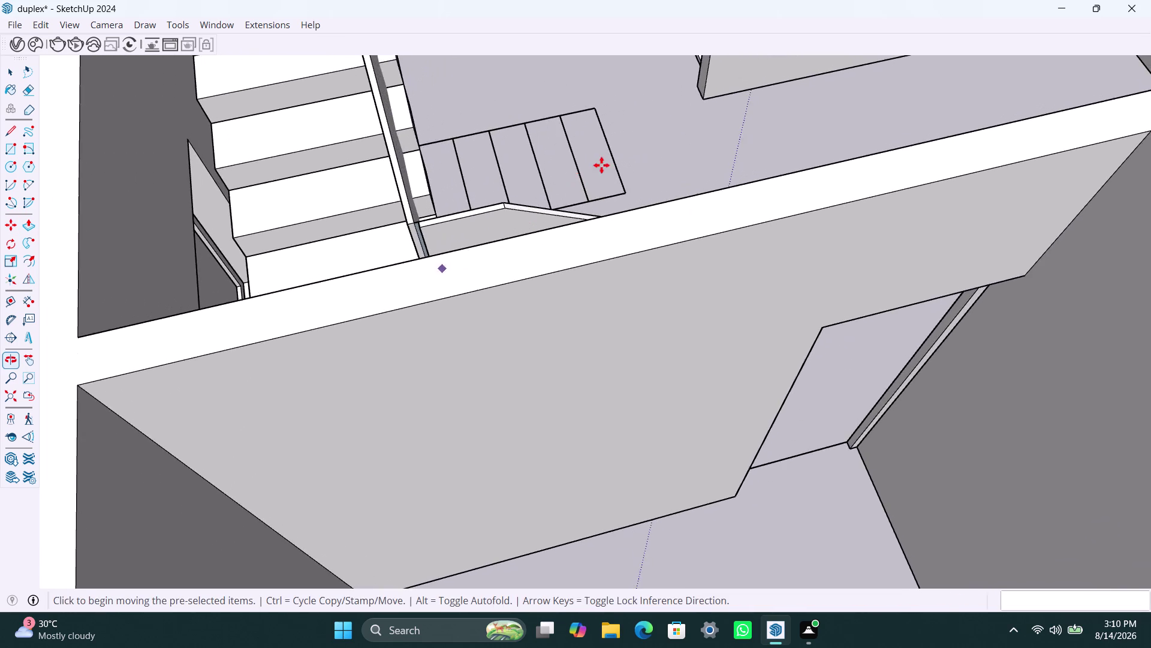
scroll(down, 3)
middle_drag(692, 241, 266, 252)
scroll(up, 3)
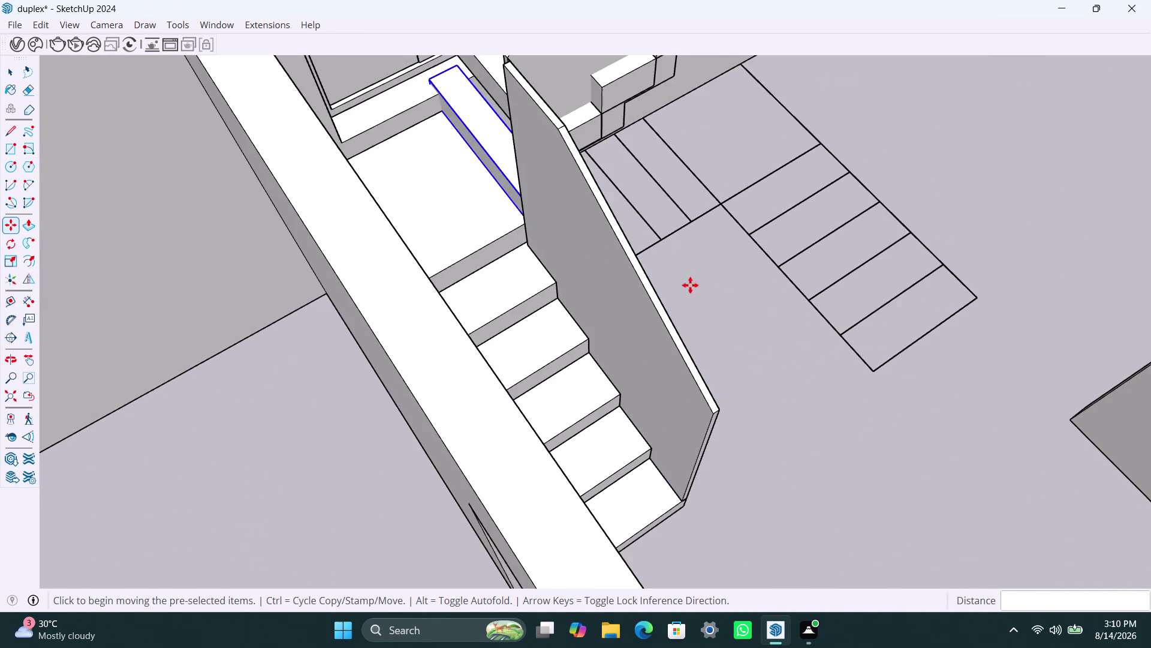
middle_drag(695, 300, 480, 325)
middle_drag(750, 214, 752, 207)
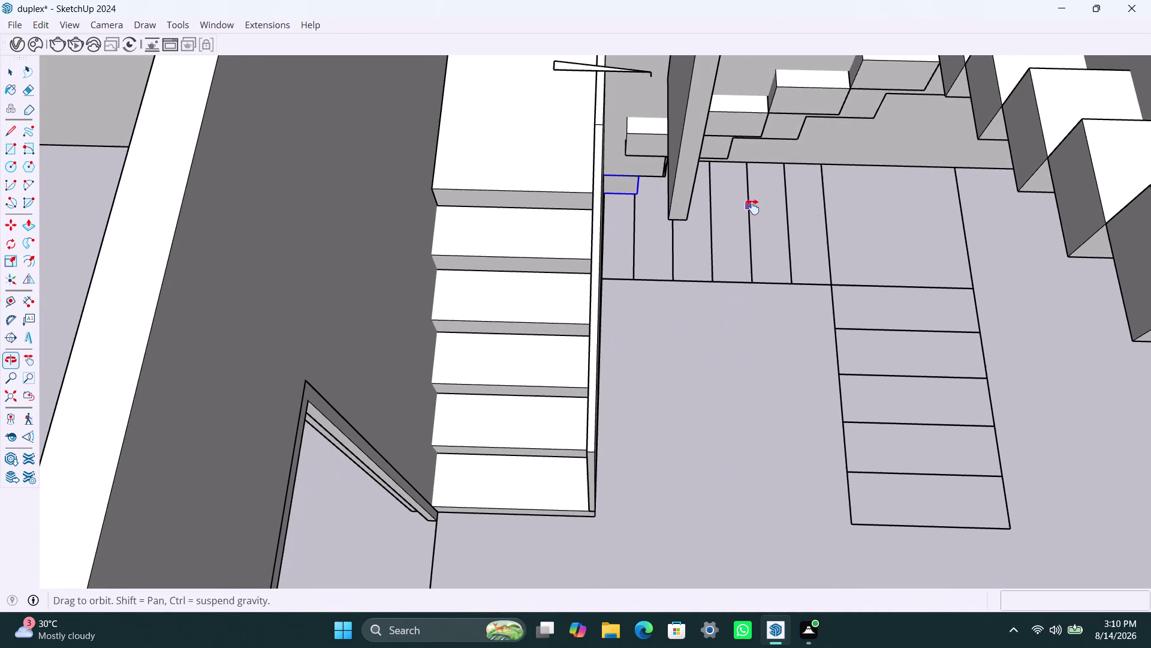
middle_drag(752, 207, 674, 293)
scroll(up, 3)
key(space)
double_click(573, 136)
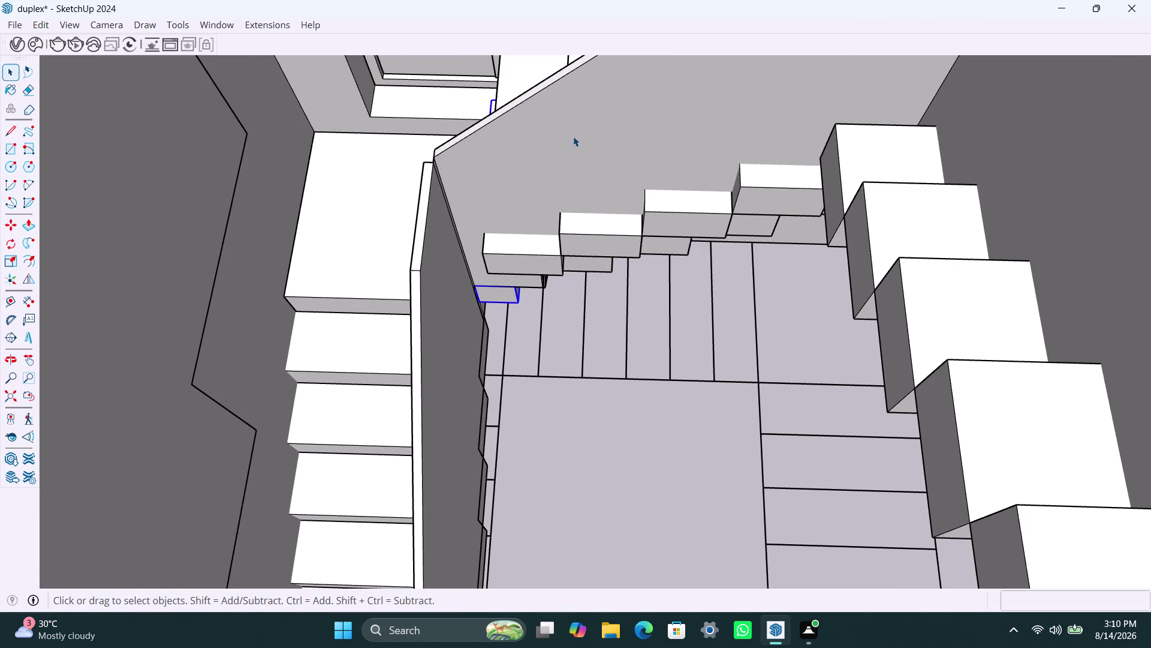
double_click(573, 136)
double_click(573, 135)
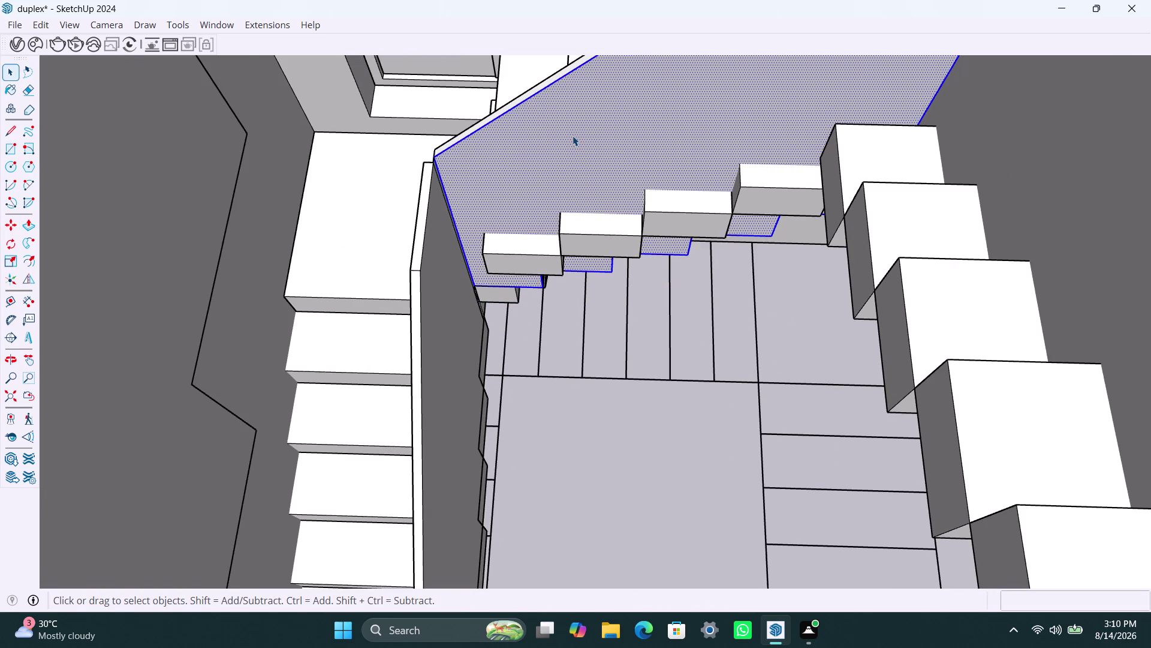
key(m)
click(573, 135)
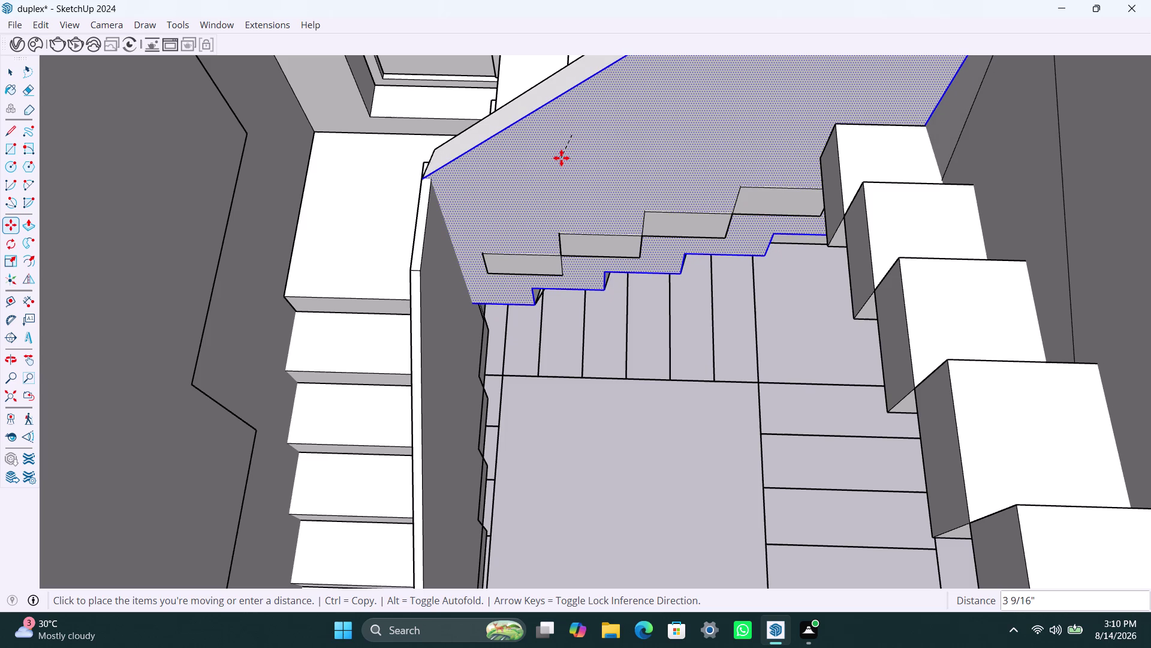
click(561, 159)
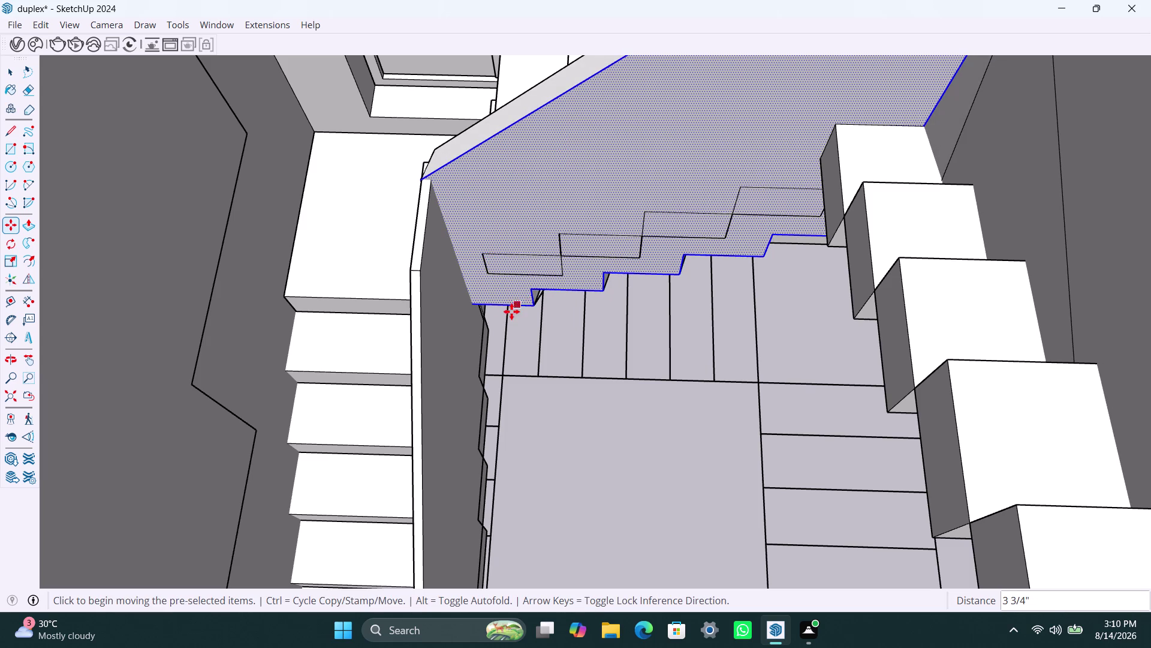
key(space)
scroll(up, 3)
middle_drag(520, 279, 514, 114)
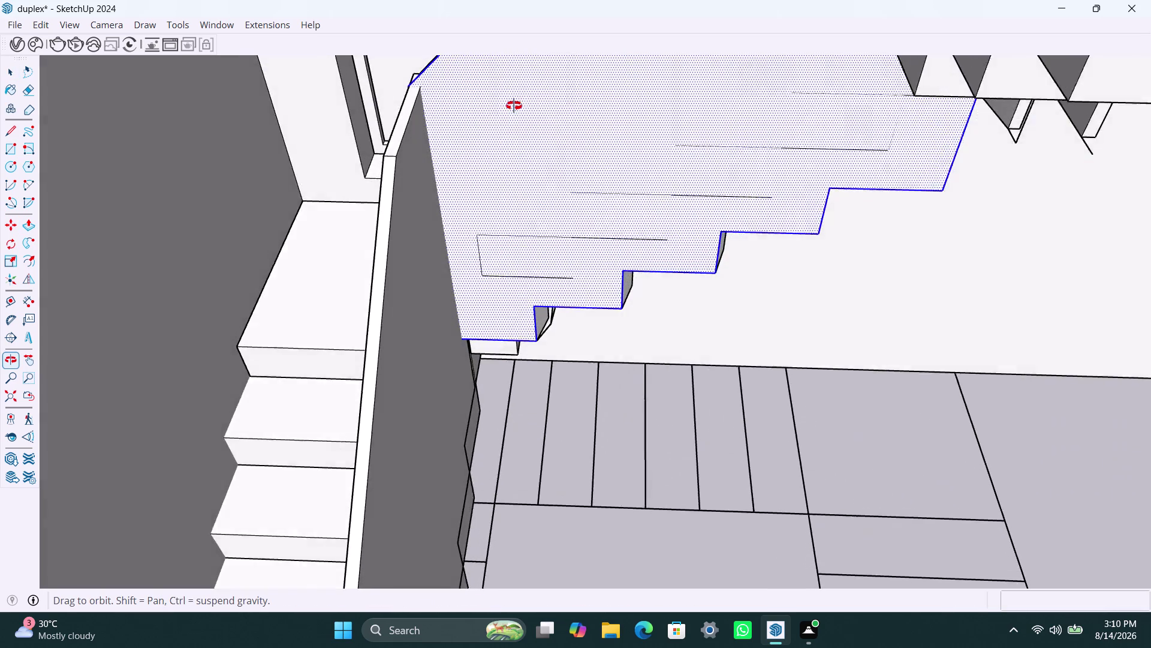
middle_drag(515, 115, 514, 105)
scroll(up, 3)
middle_drag(507, 328, 512, 113)
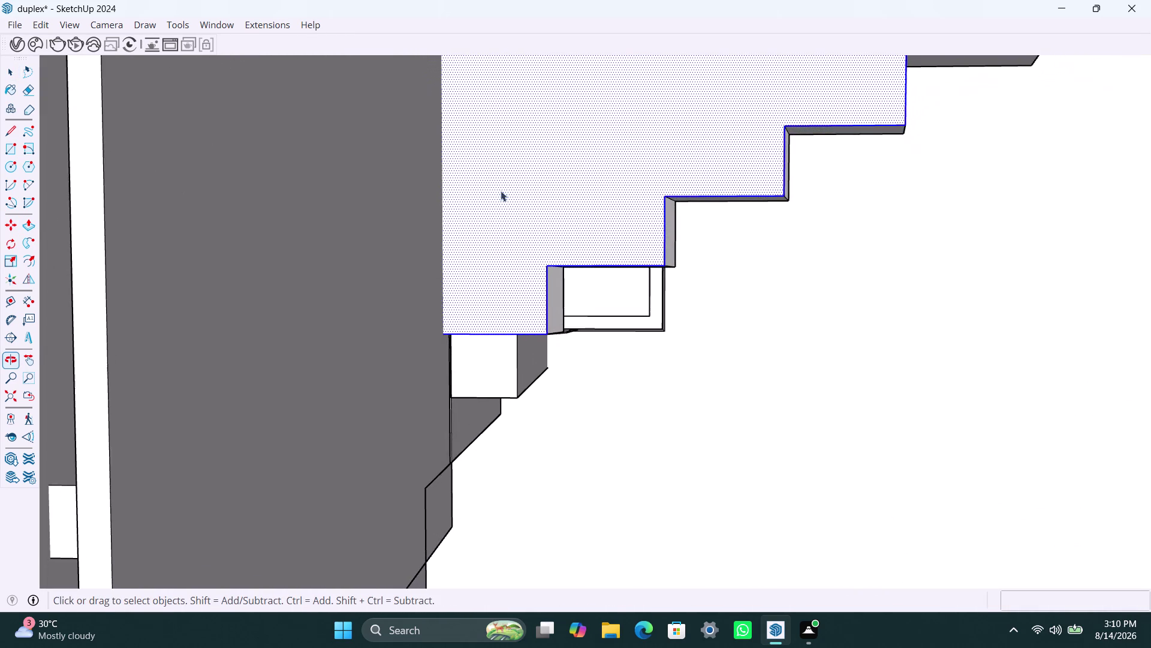
scroll(up, 3)
scroll(down, 3)
scroll(down, 3)
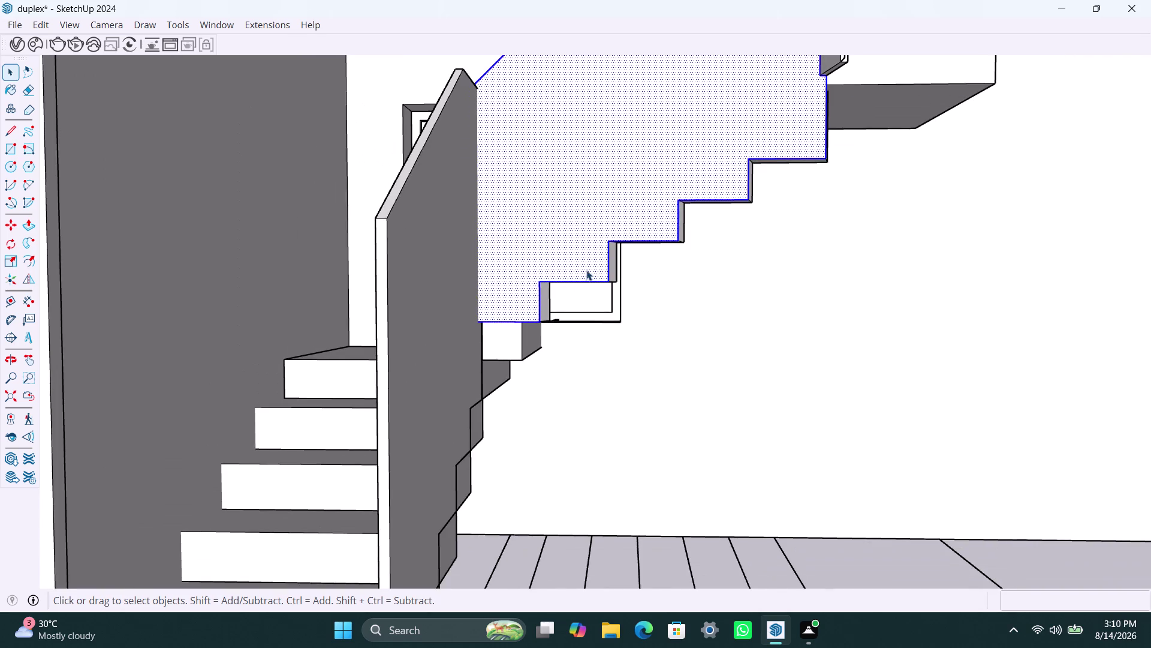
middle_drag(589, 270, 916, 333)
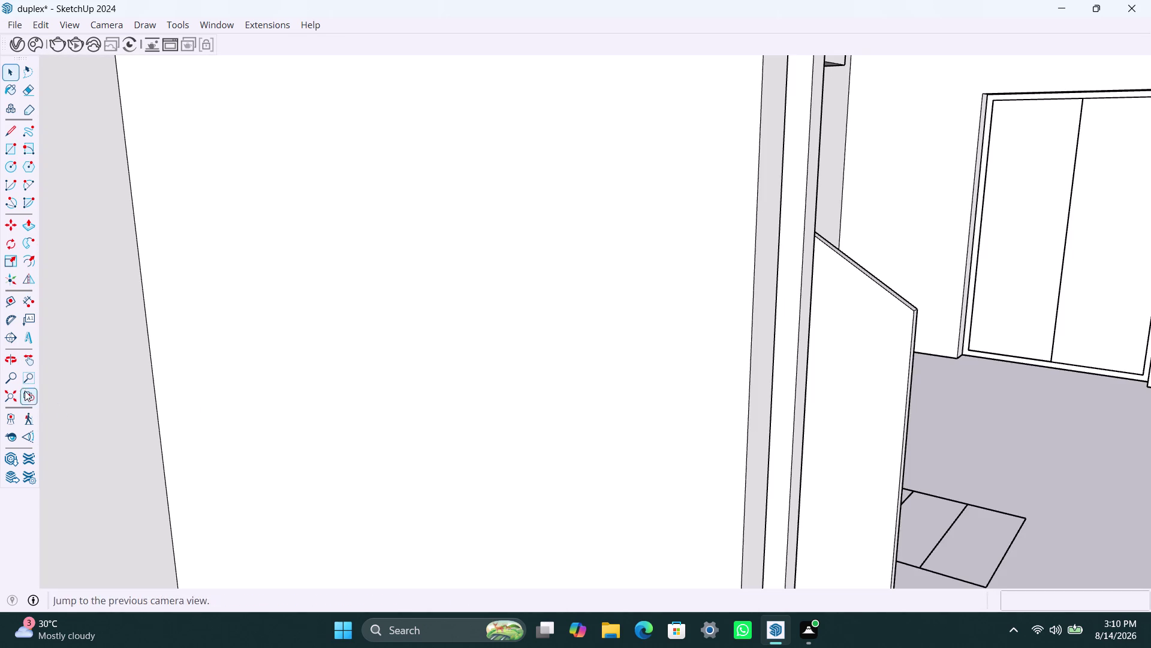
Return to the previous view, orbit into the stairwell and select the lower stair panel's side face.
click(7, 392)
scroll(down, 3)
scroll(up, 3)
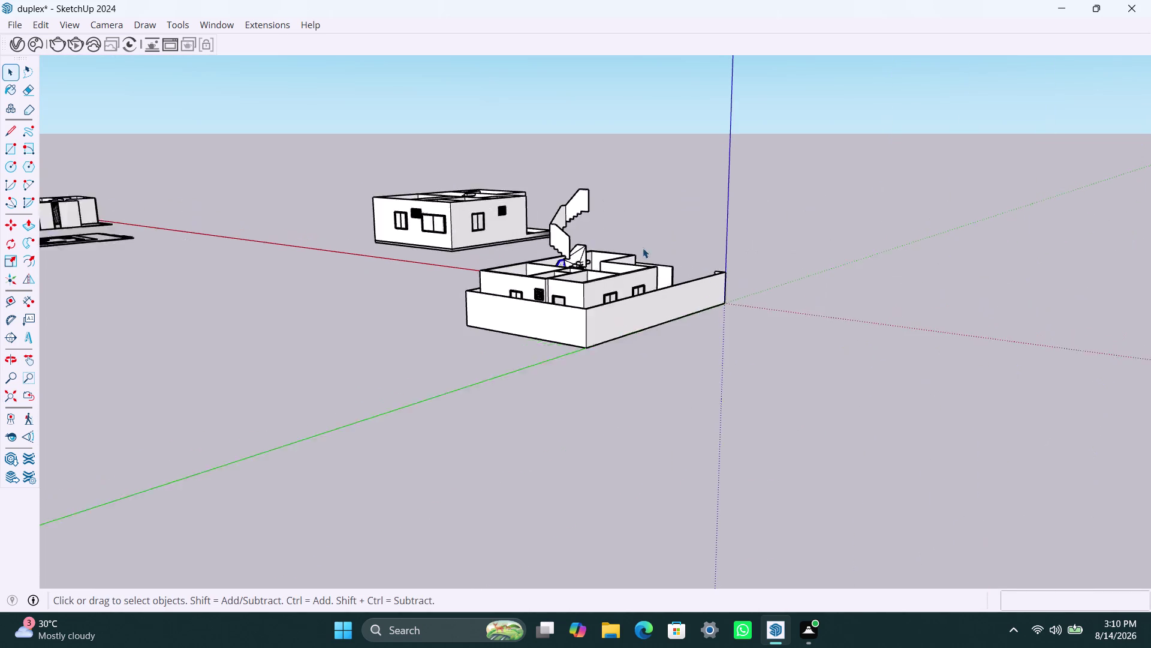
scroll(up, 3)
middle_drag(548, 257, 720, 355)
scroll(up, 3)
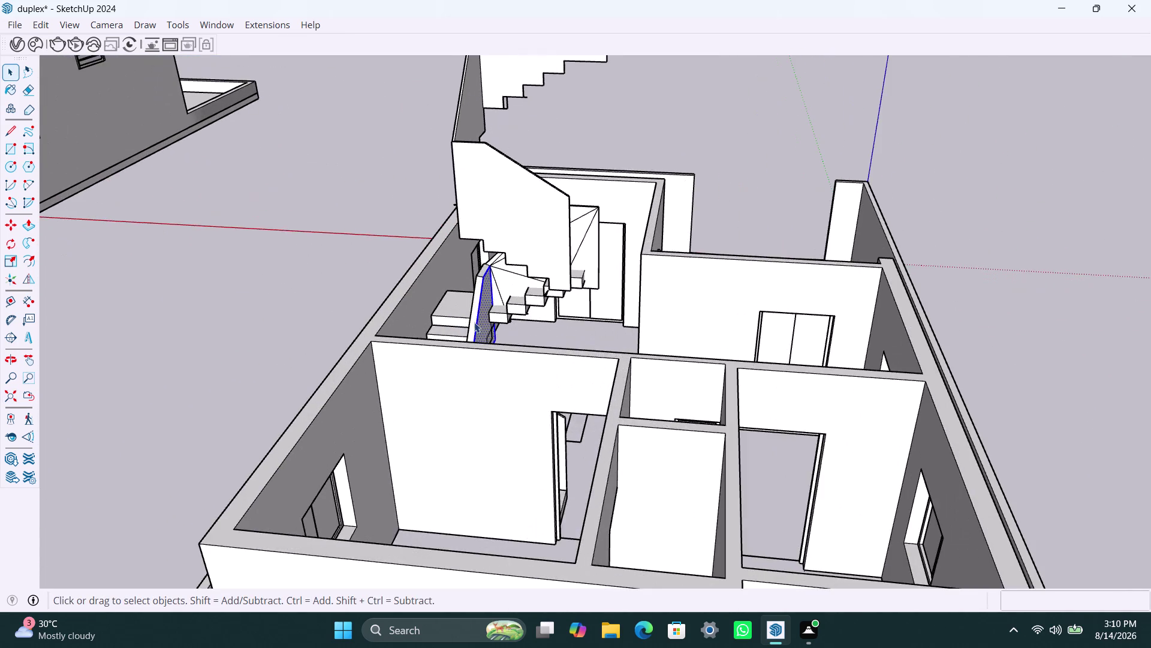
middle_drag(479, 325, 673, 359)
scroll(up, 3)
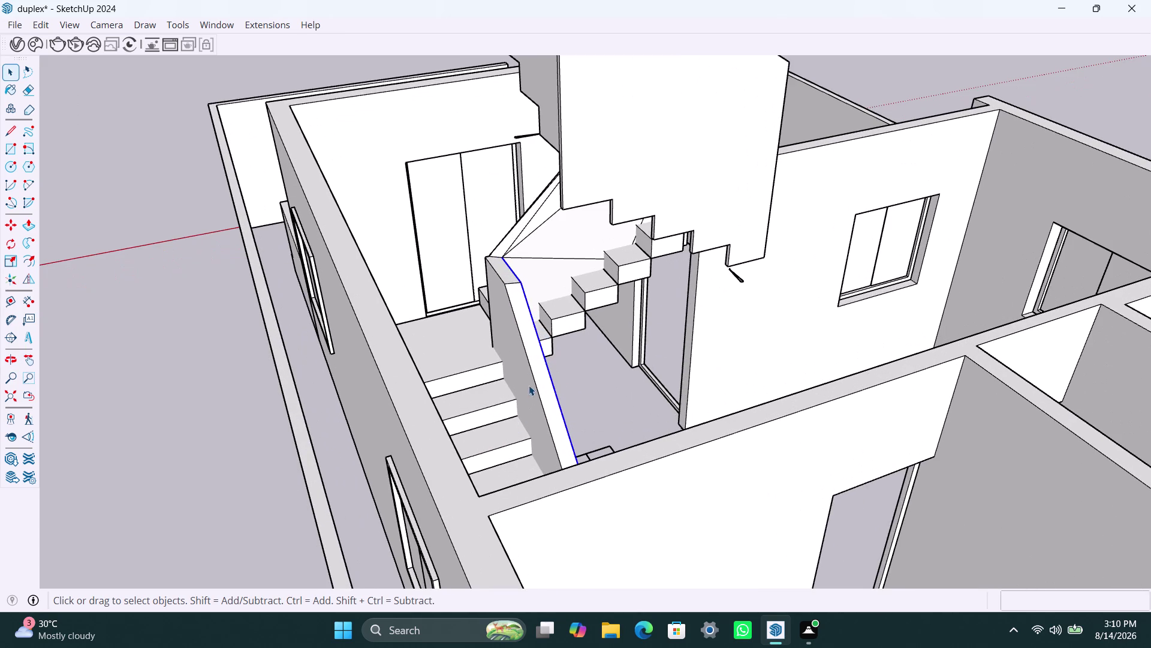
click(523, 368)
Push/pull the lower stair panel's side face, reselecting and retrying until it moves.
key(p)
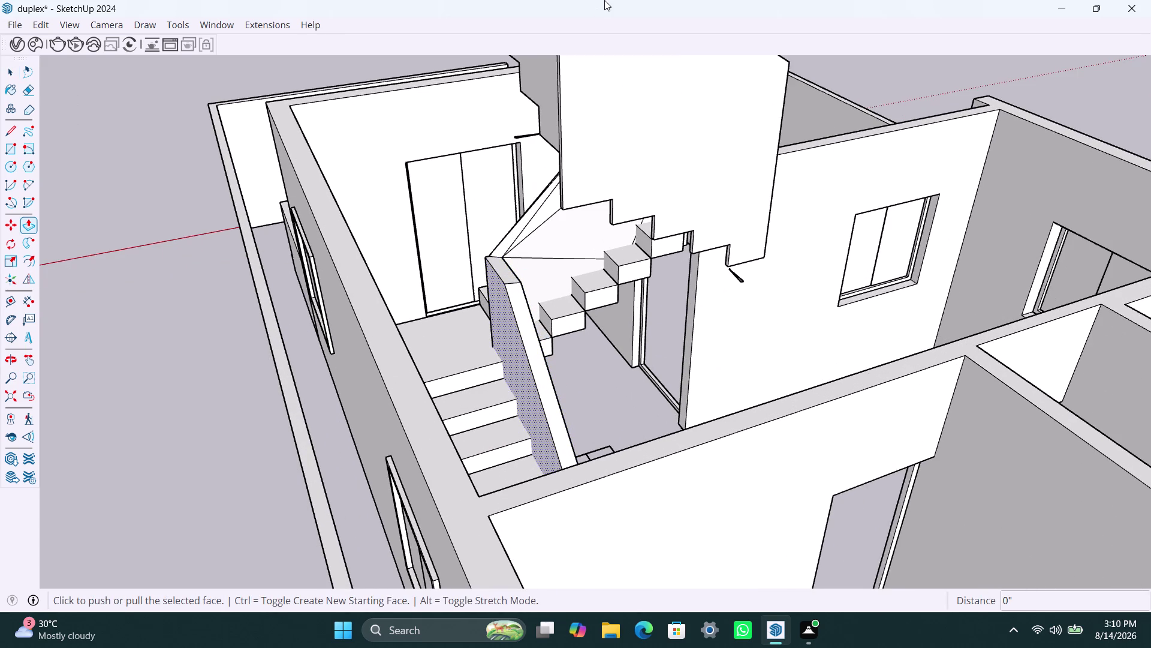
click(509, 328)
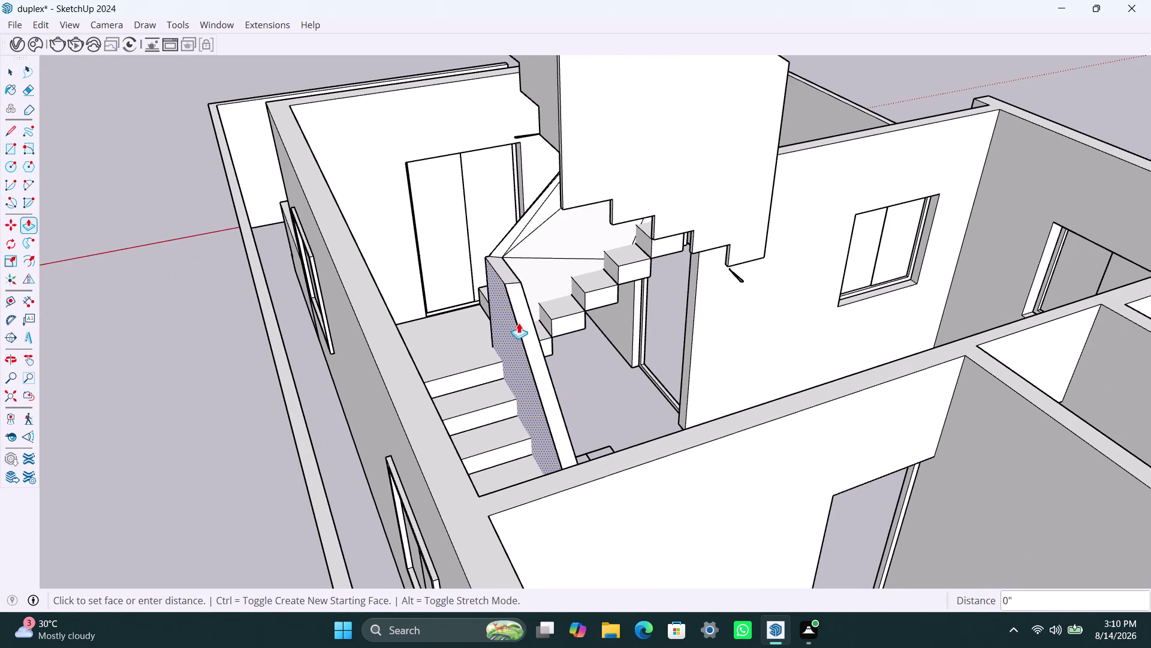
click(512, 325)
key(space)
double_click(508, 326)
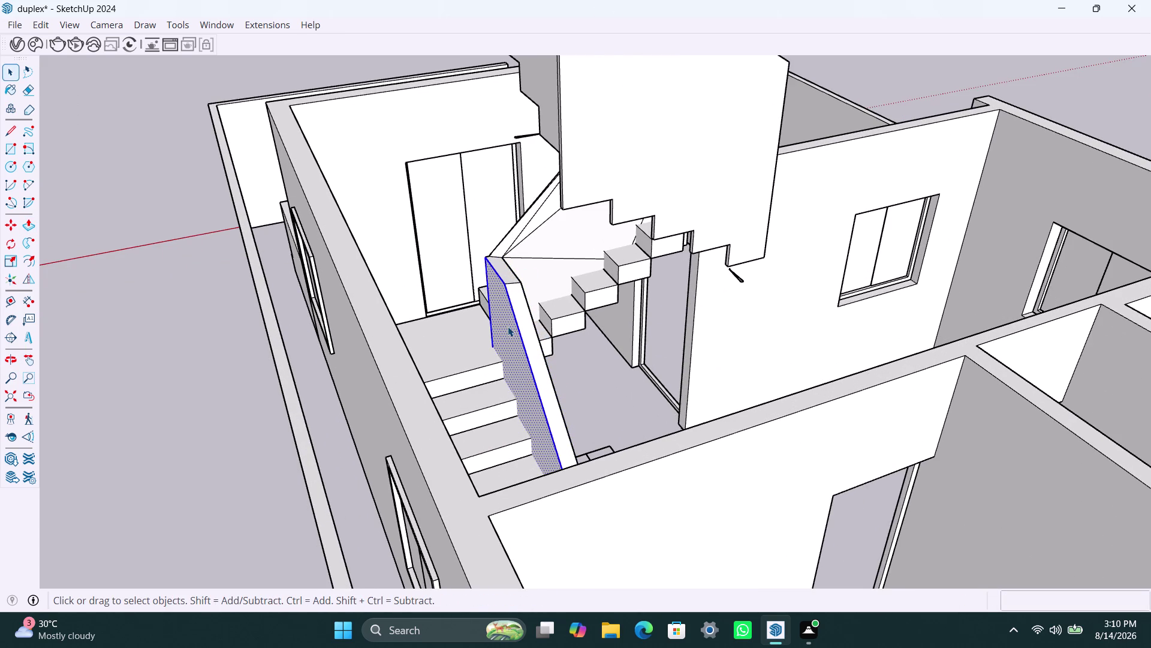
key(p)
click(508, 326)
key(space)
triple_click(511, 328)
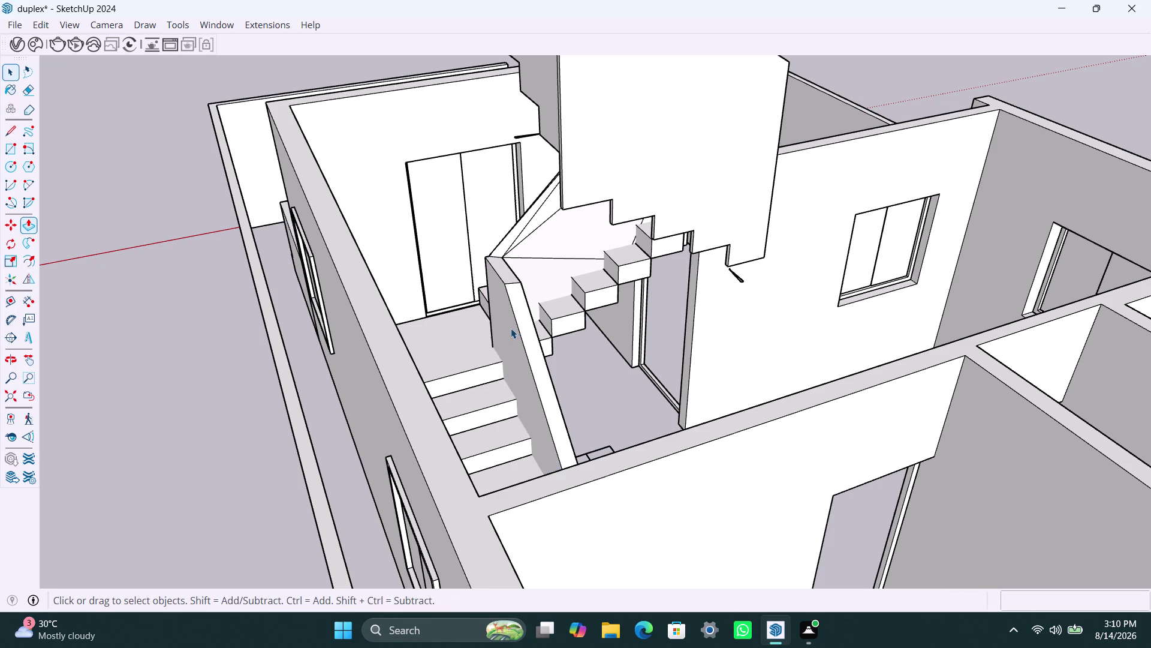
double_click(510, 328)
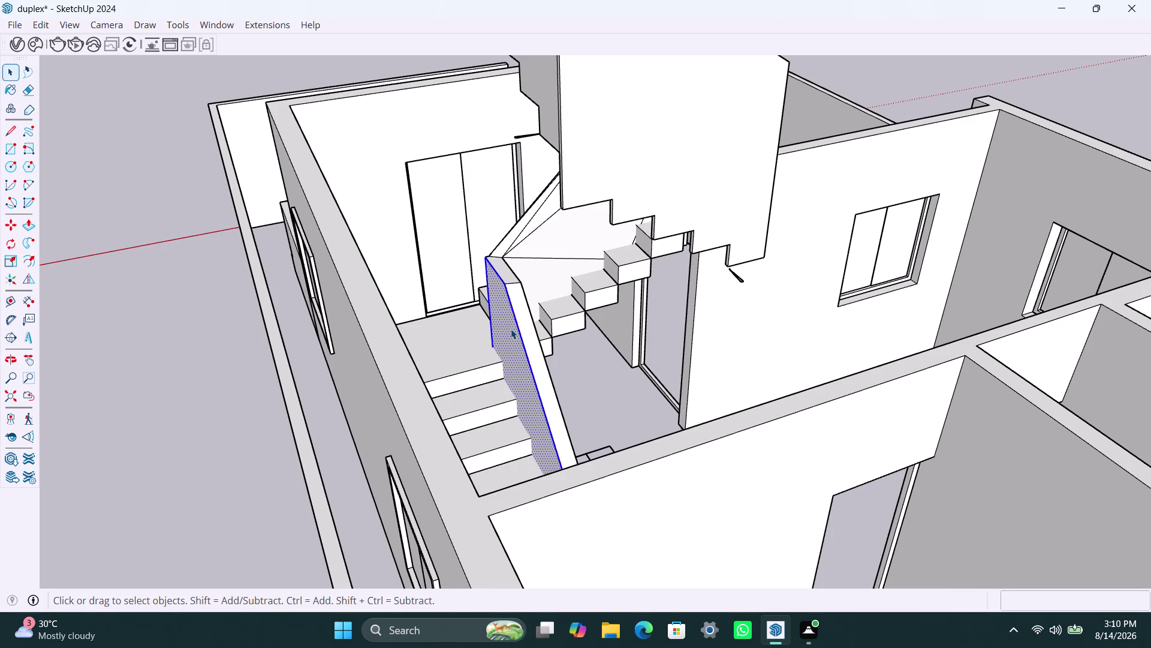
key(p)
click(511, 328)
key(space)
scroll(down, 3)
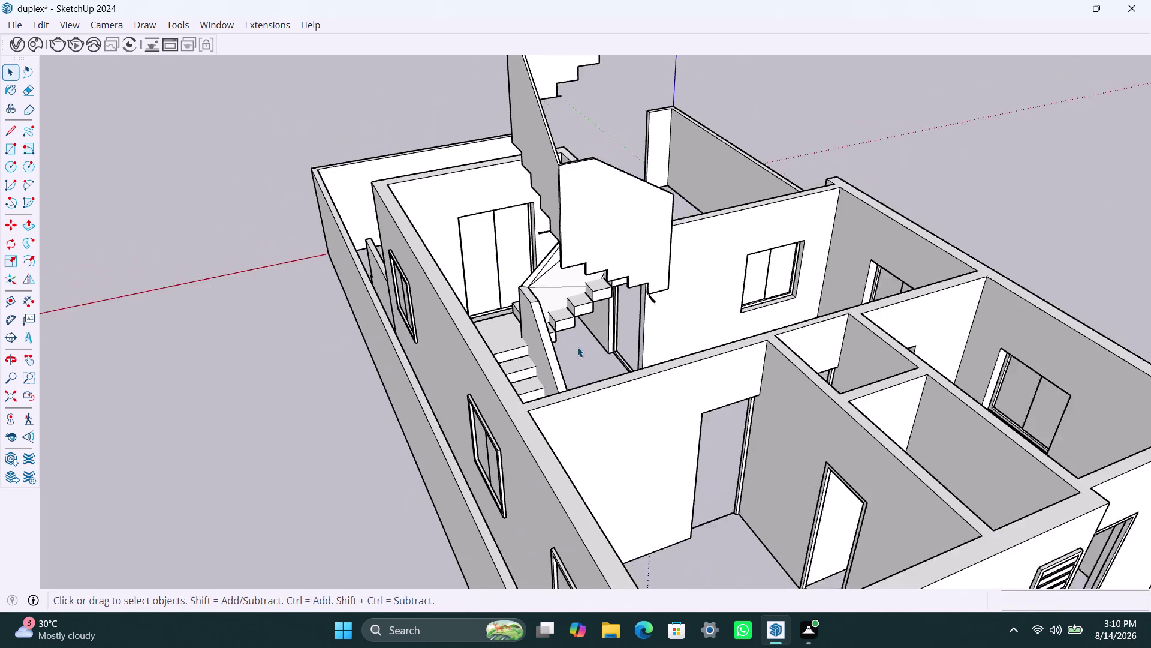
Undo the last two changes and select the stepped panel face under the upper flight.
scroll(down, 3)
middle_drag(613, 353, 62, 356)
scroll(up, 3)
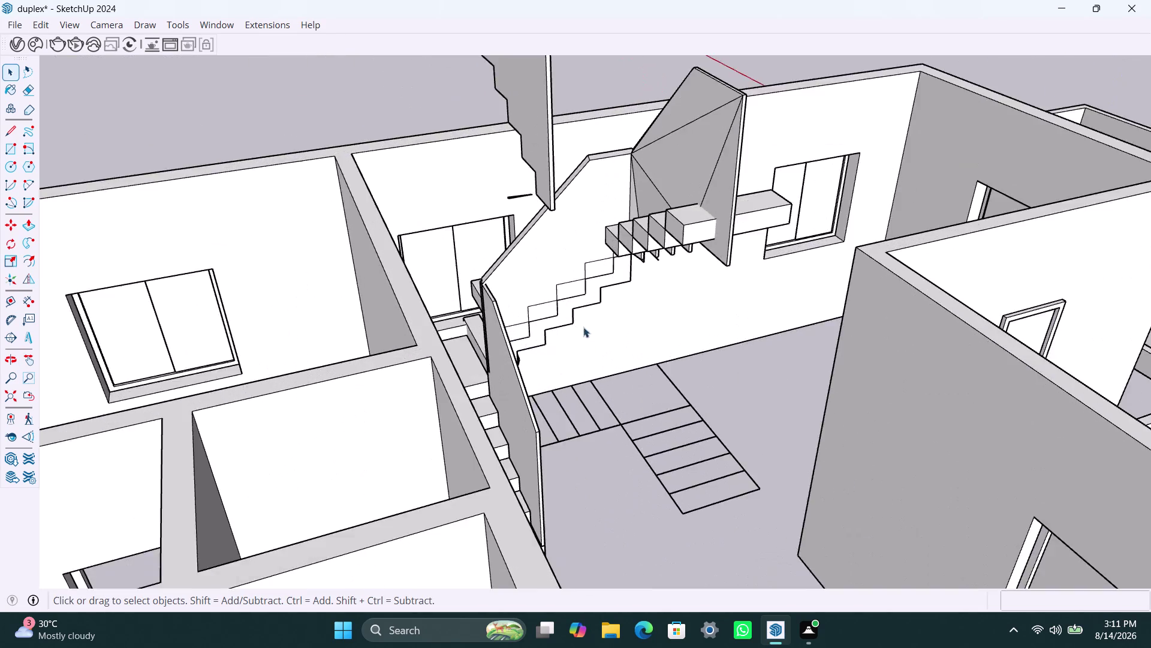
scroll(up, 3)
key(ctrl+z)
key(ctrl+z)
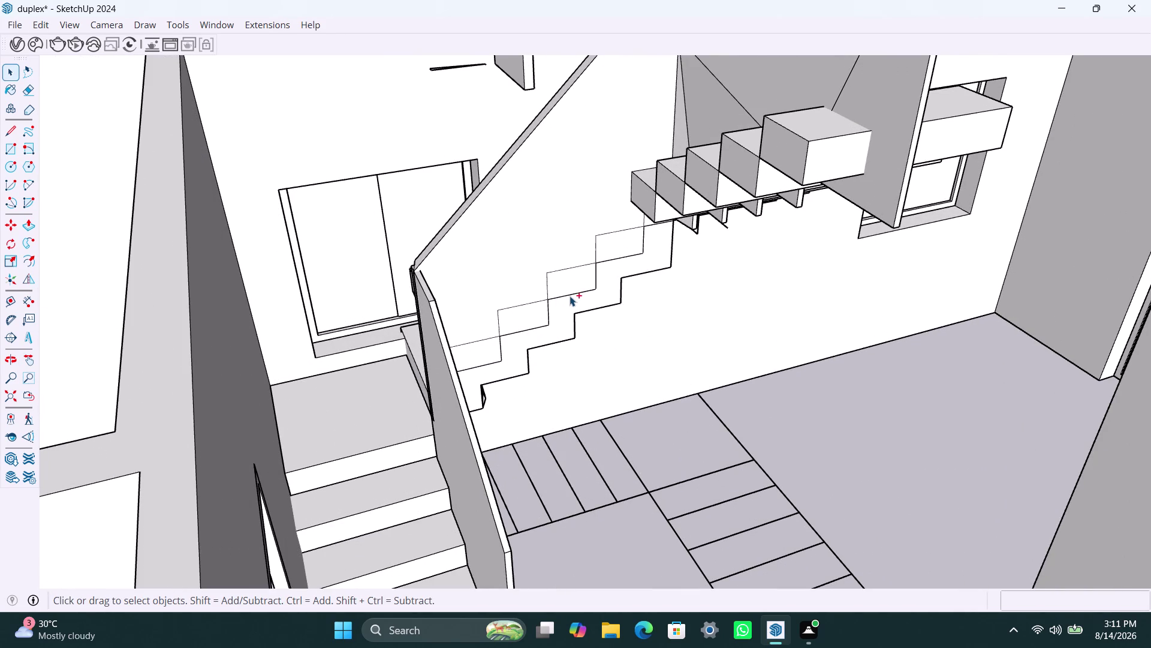
triple_click(486, 229)
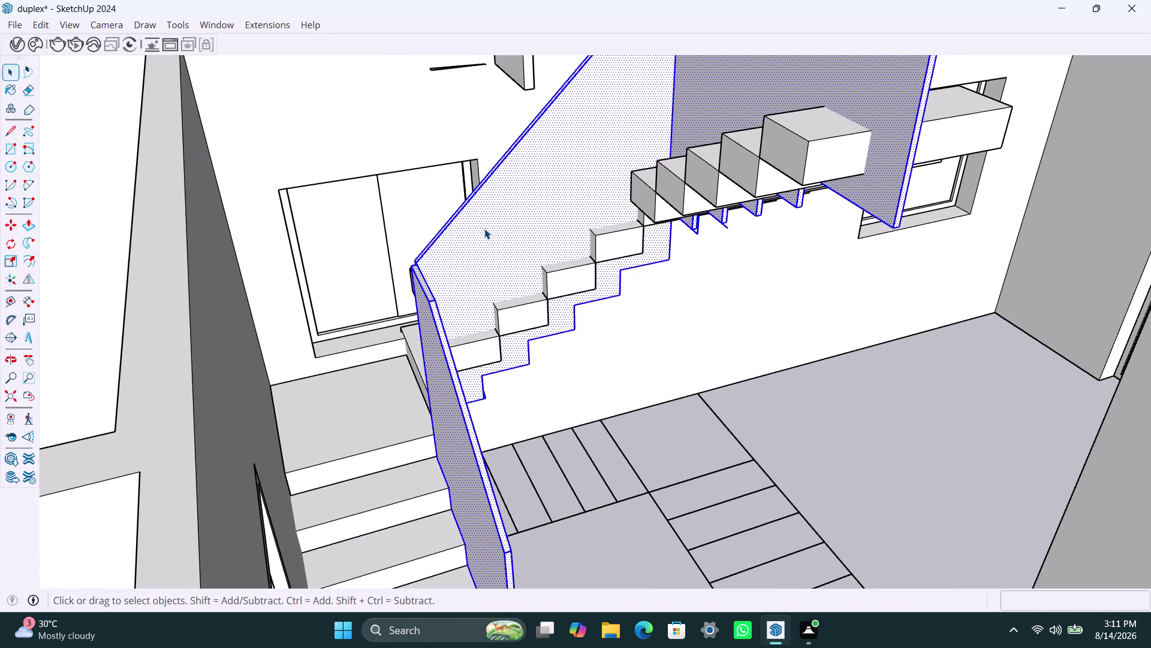
double_click(485, 229)
click(484, 229)
double_click(485, 228)
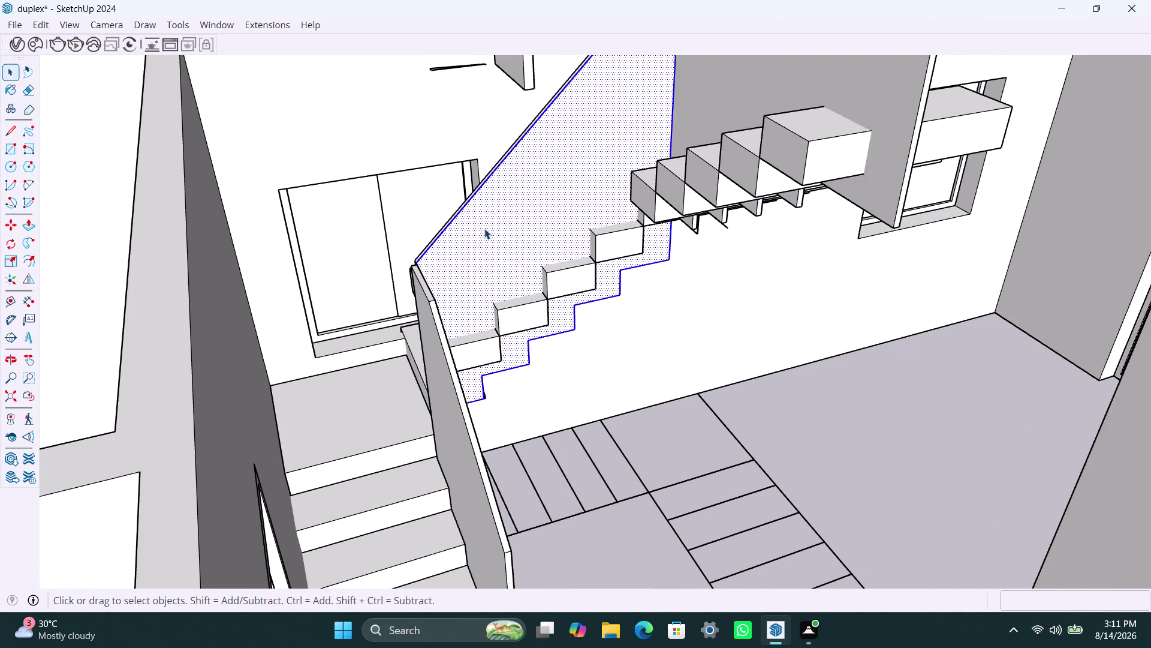
From a side view, start pushing the stepped panel face toward a step corner.
scroll(down, 3)
middle_drag(451, 281, 622, 341)
scroll(up, 3)
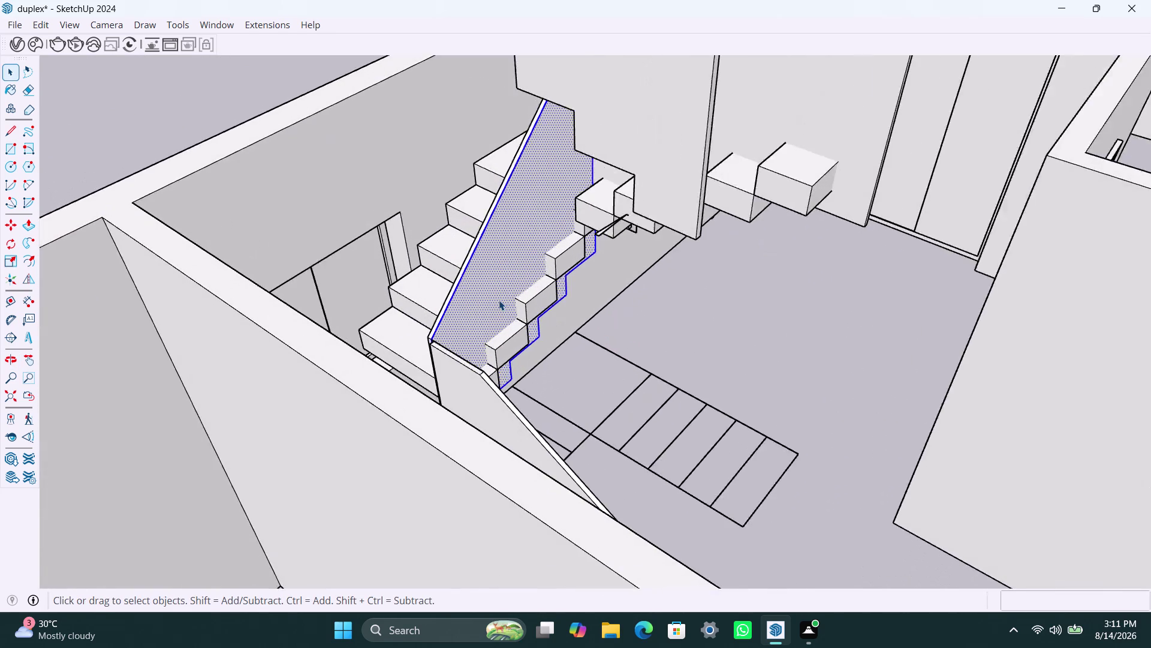
scroll(up, 3)
key(p)
click(477, 291)
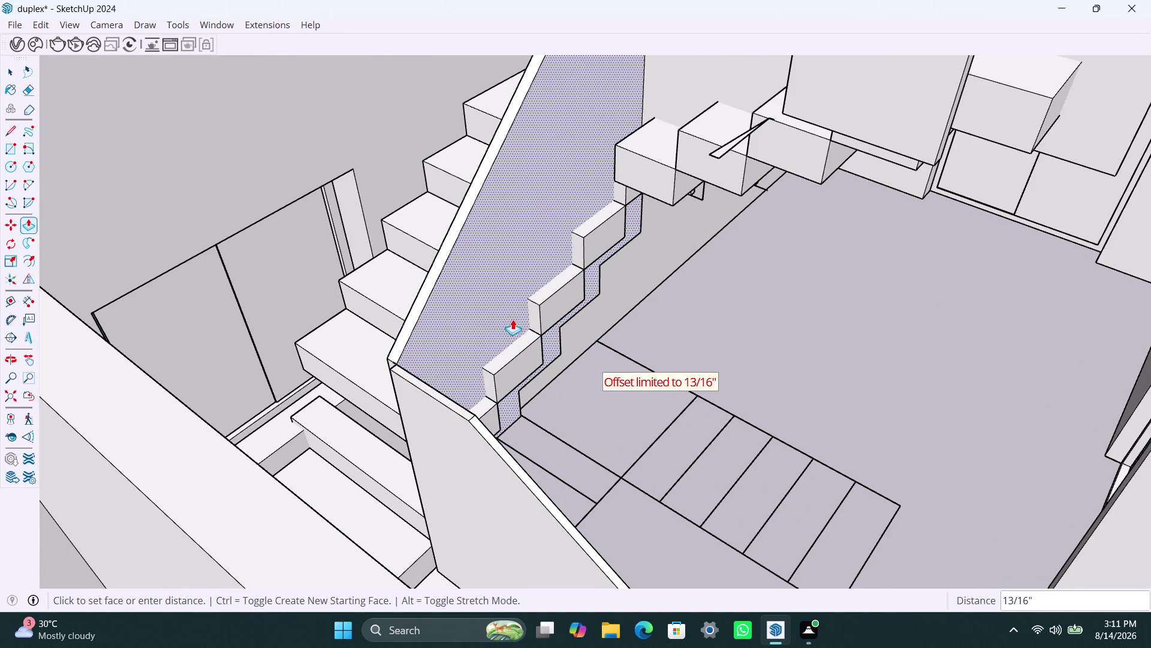
click(521, 349)
right_click(523, 350)
key(space)
Reselect the stepped panel face and push it flush with the step front.
scroll(down, 3)
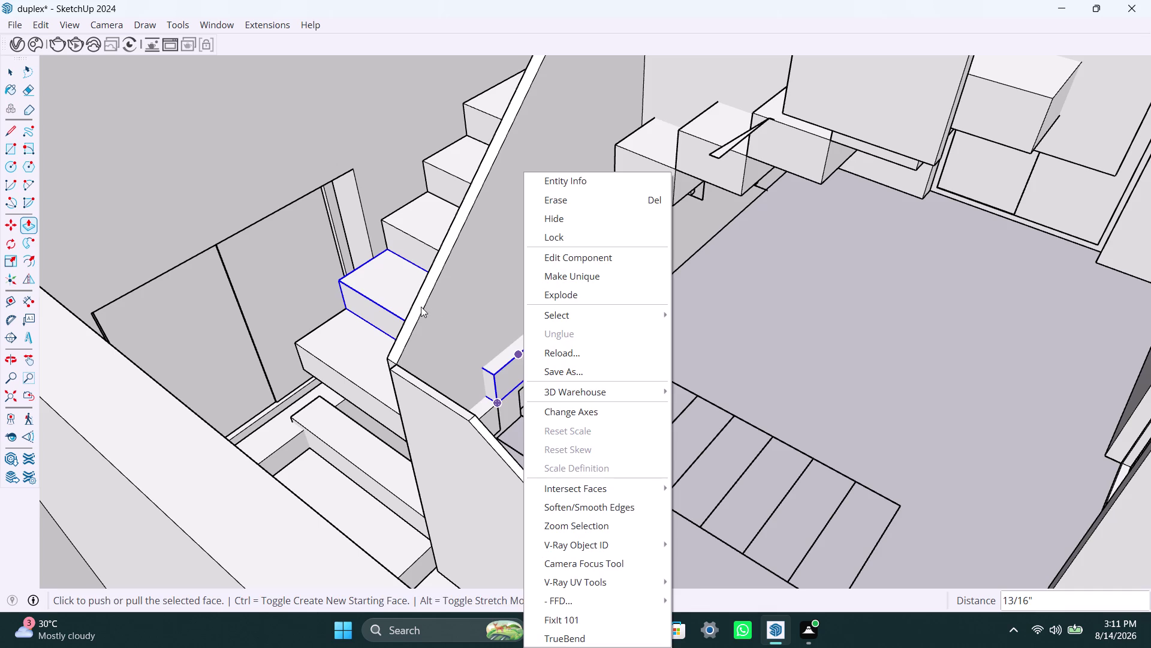
triple_click(422, 306)
click(424, 304)
double_click(424, 305)
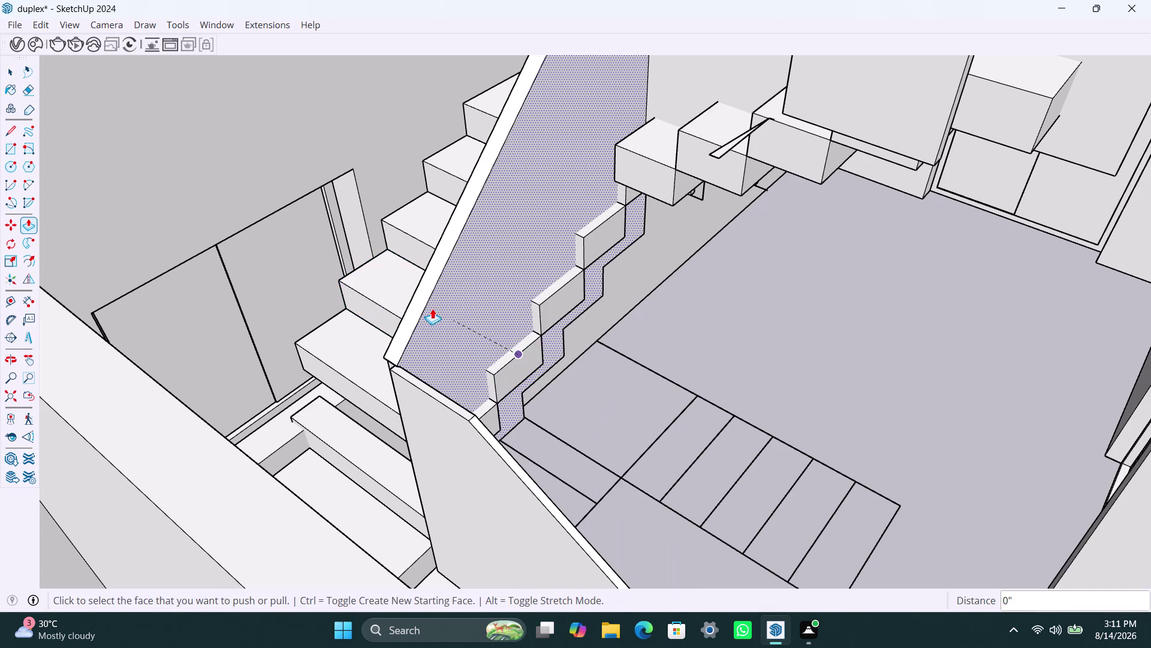
scroll(up, 3)
click(535, 337)
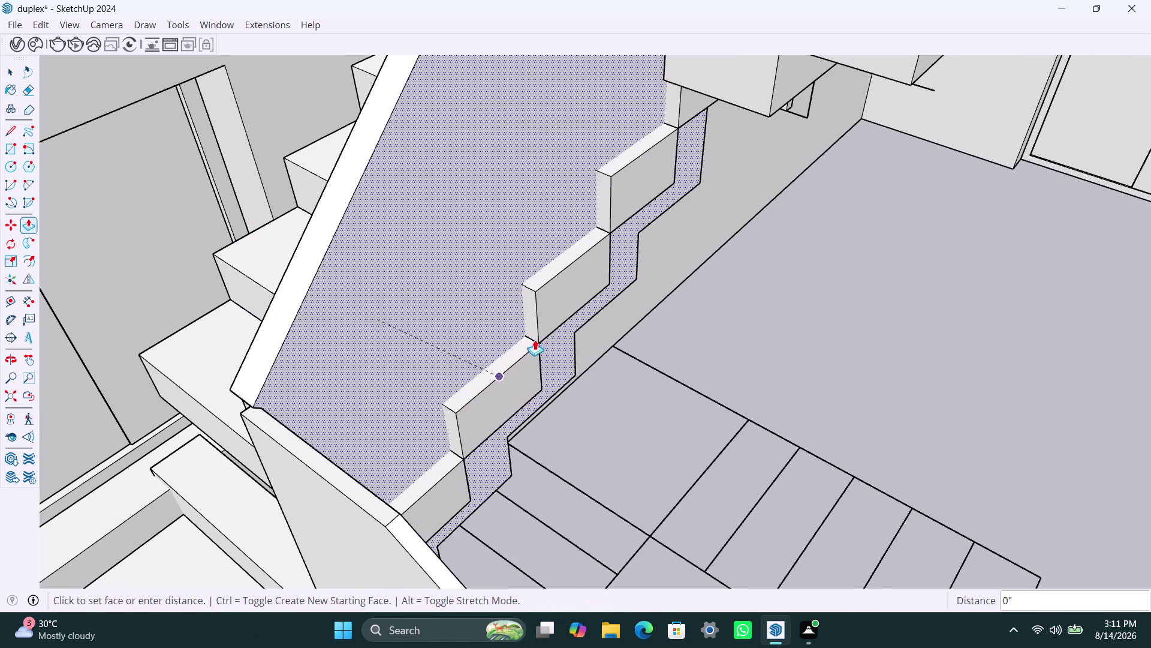
click(520, 364)
key(space)
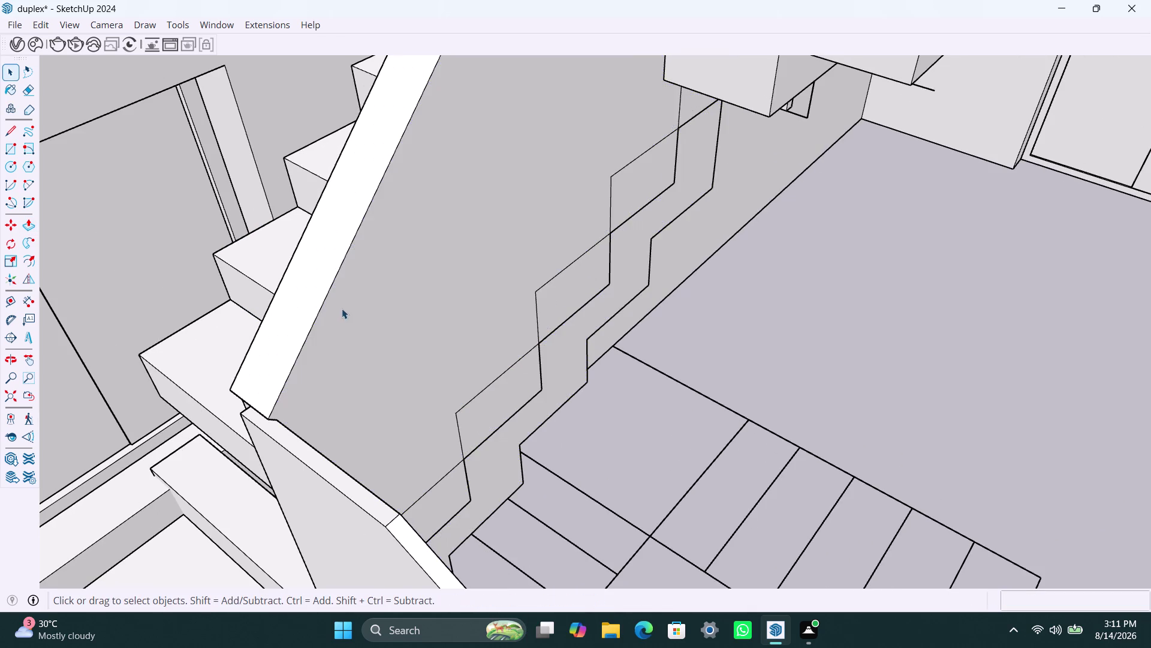
Push the lower stair side panel face out to the edge point.
scroll(down, 3)
triple_click(295, 320)
triple_click(295, 320)
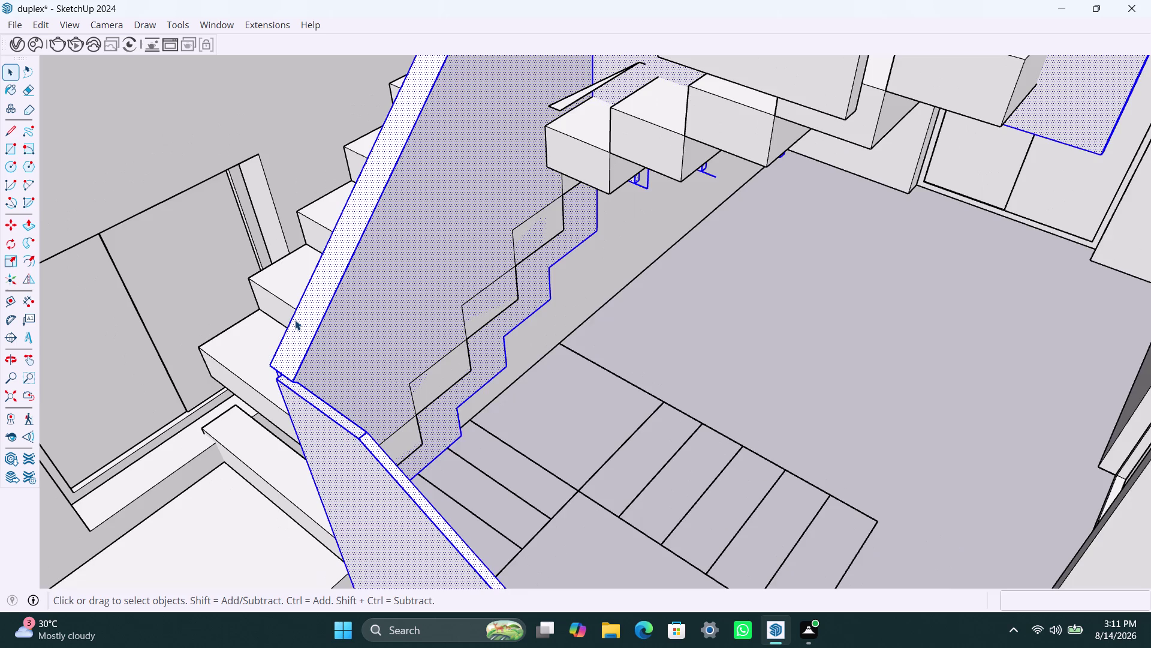
scroll(down, 3)
middle_drag(271, 364, 649, 386)
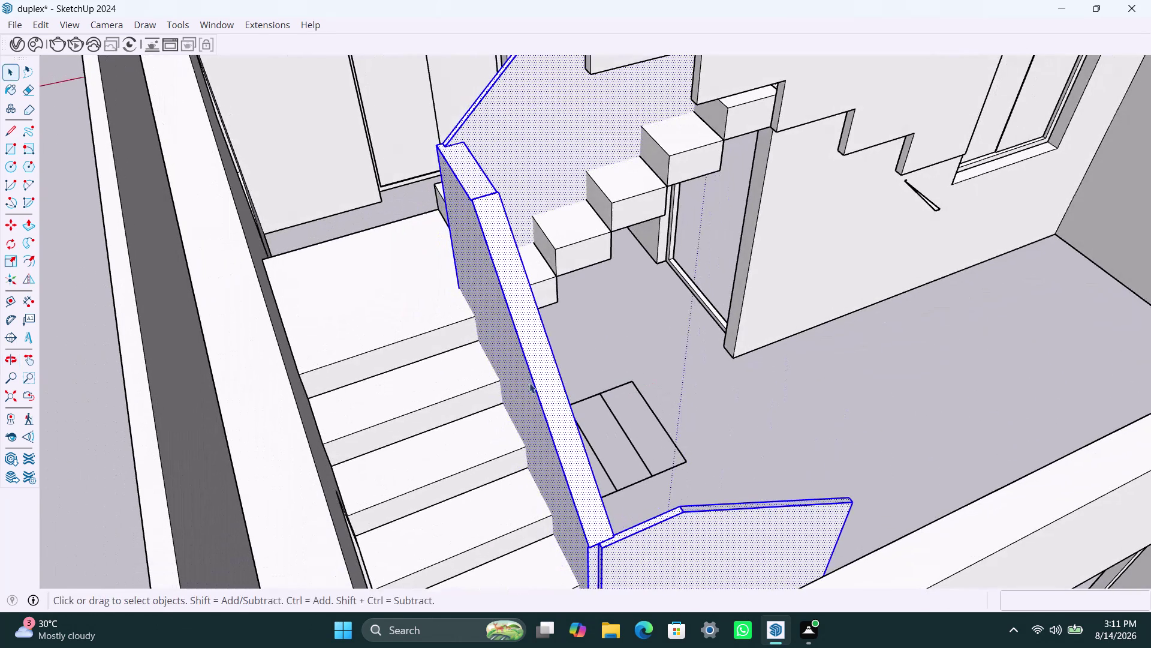
triple_click(529, 382)
double_click(520, 389)
key(p)
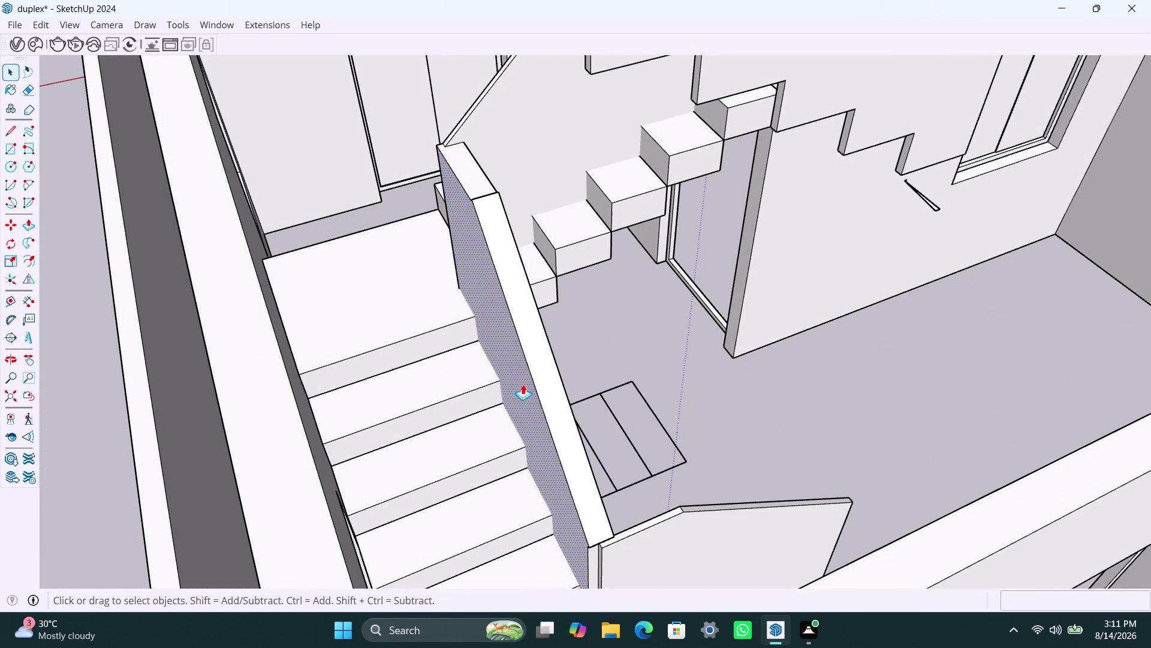
click(522, 384)
click(561, 371)
key(space)
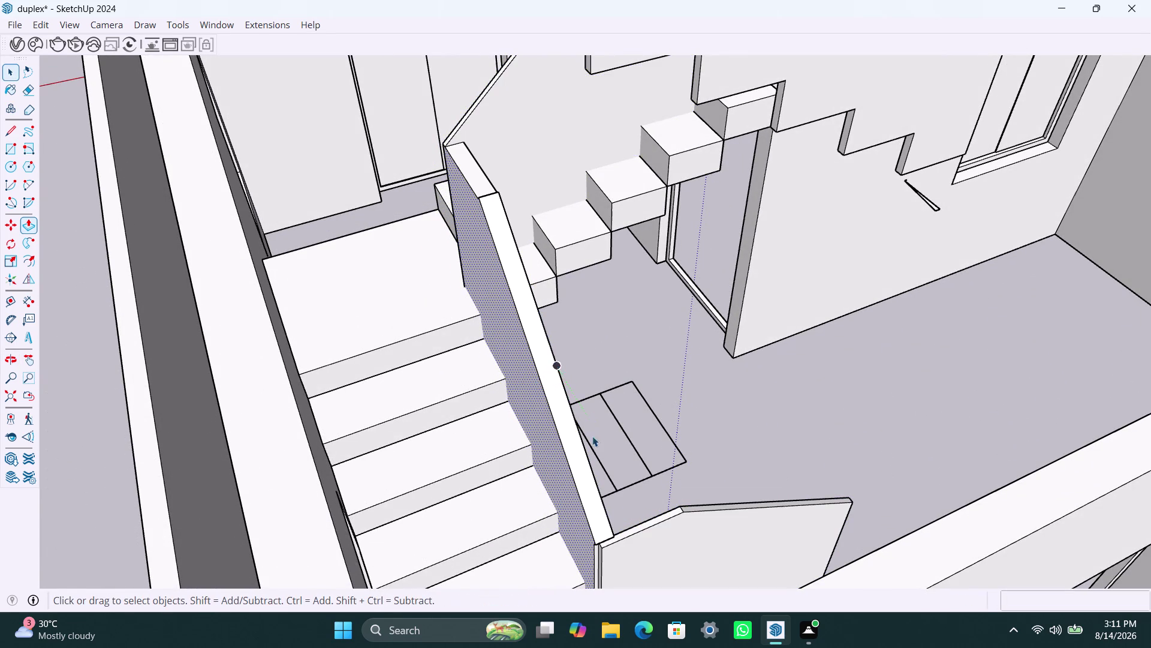
Orbit out over the stairwell toward the lower stair panel corner.
scroll(down, 3)
middle_drag(568, 349, 436, 379)
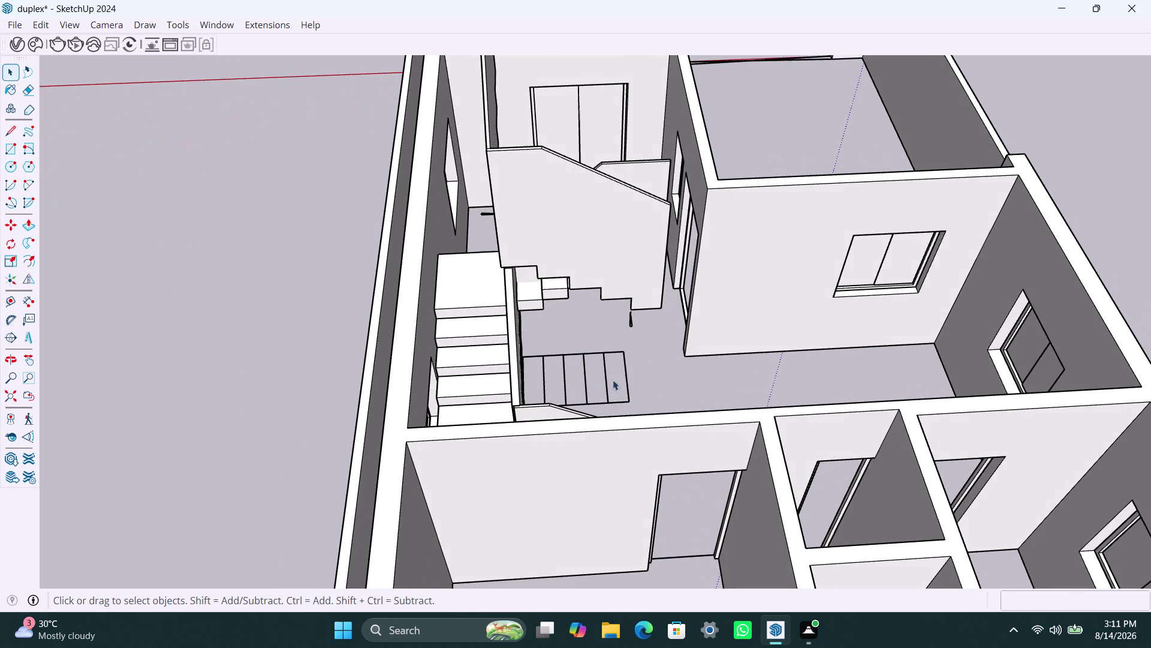
click(628, 378)
scroll(up, 3)
click(669, 386)
click(673, 391)
scroll(down, 3)
scroll(up, 3)
middle_drag(535, 316, 646, 368)
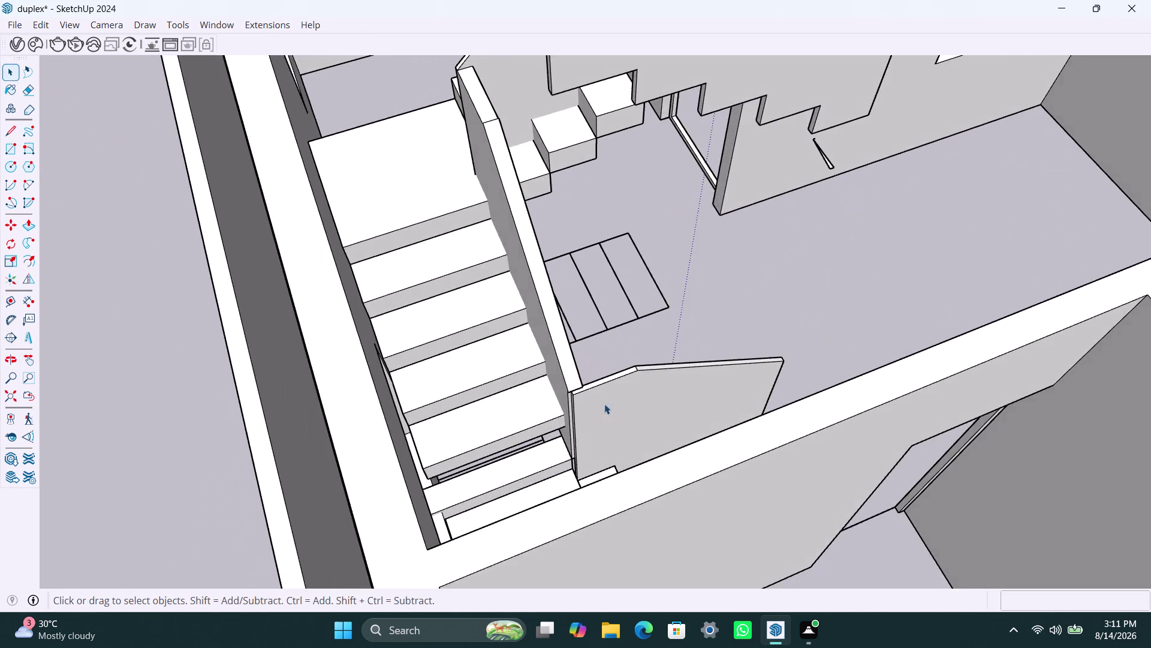
Raise the short panel's top face to a new height where the two panels meet.
scroll(up, 3)
middle_drag(559, 421, 613, 419)
scroll(up, 3)
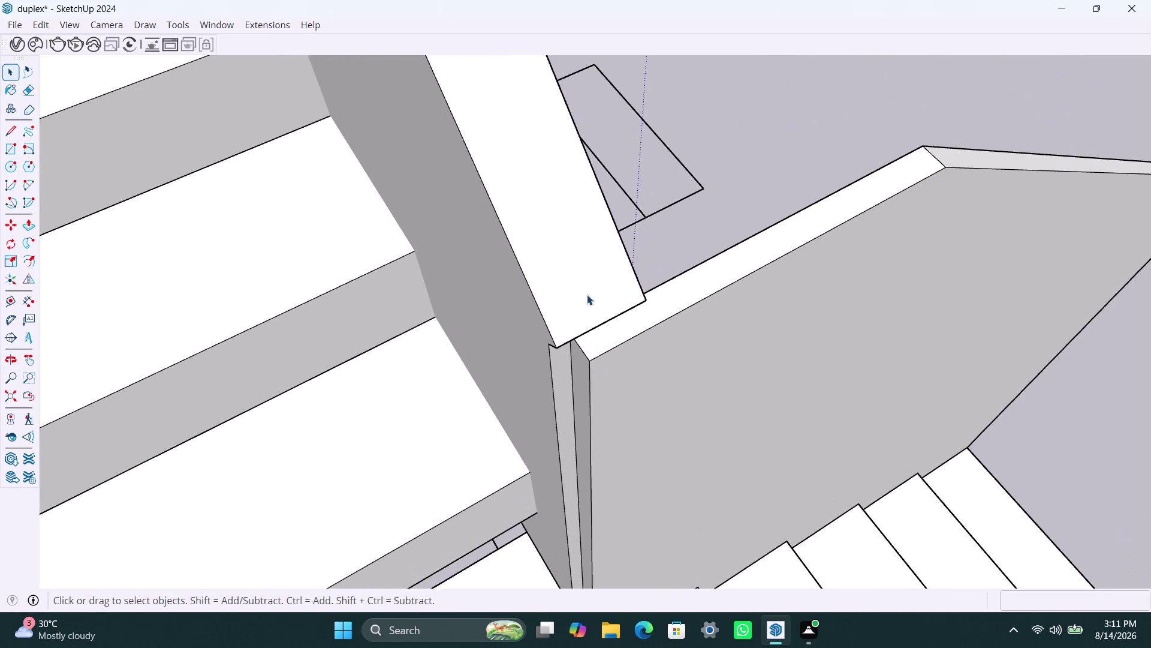
click(601, 342)
double_click(607, 344)
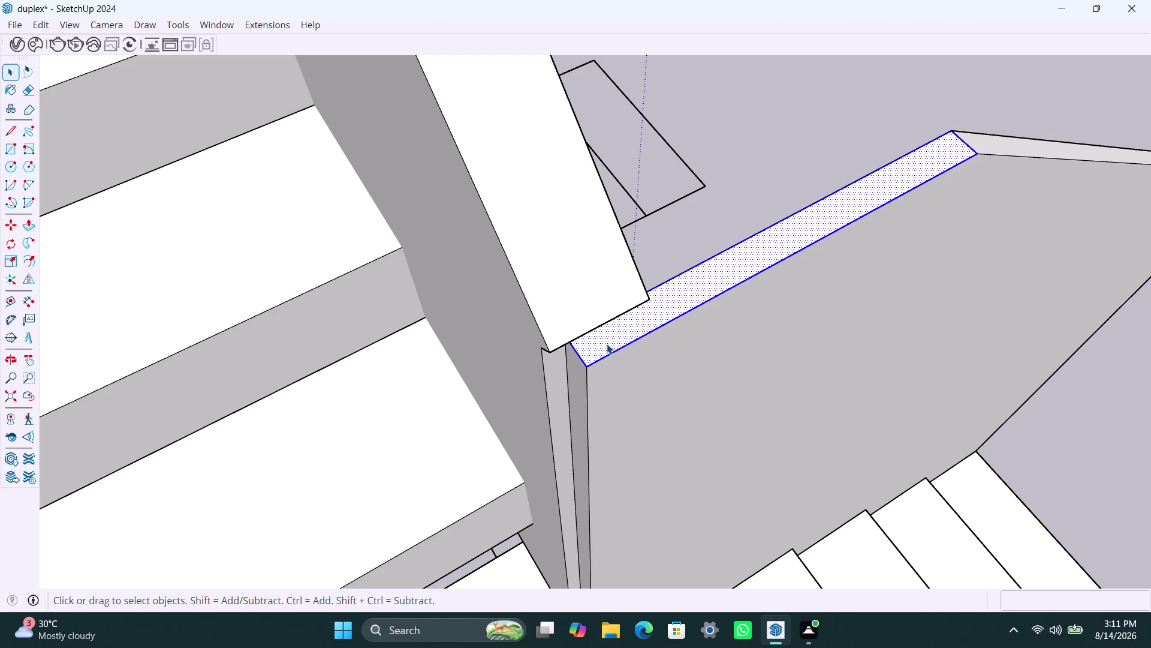
key(p)
click(608, 343)
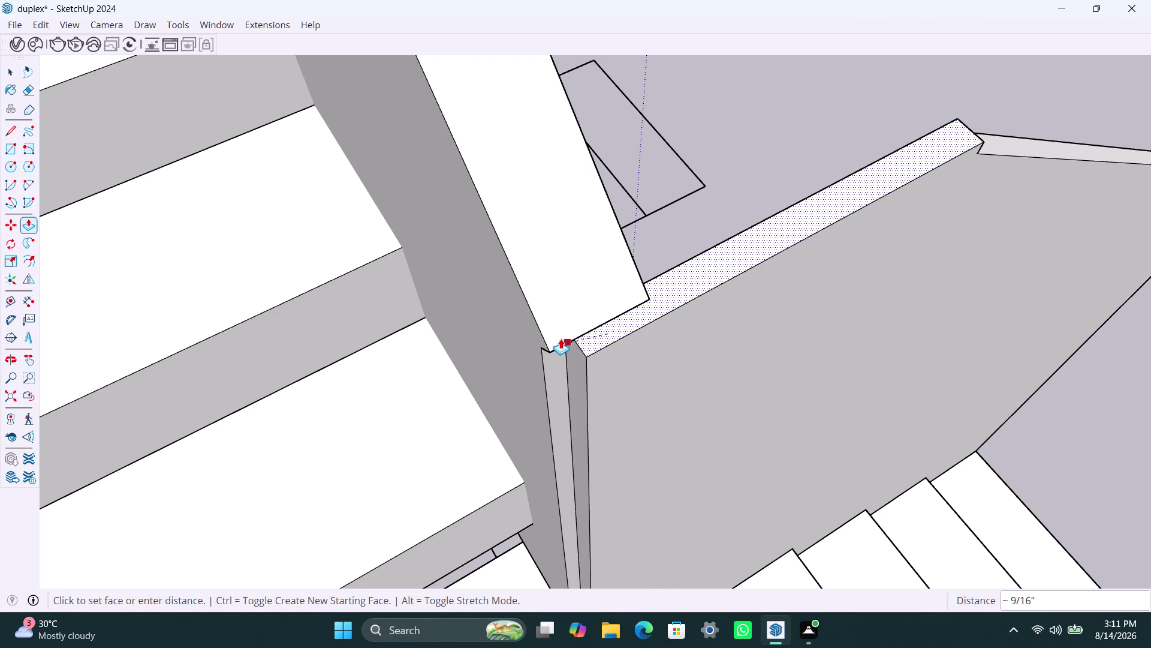
click(561, 339)
key(space)
Push the short panel's narrow end face to a new position.
click(577, 369)
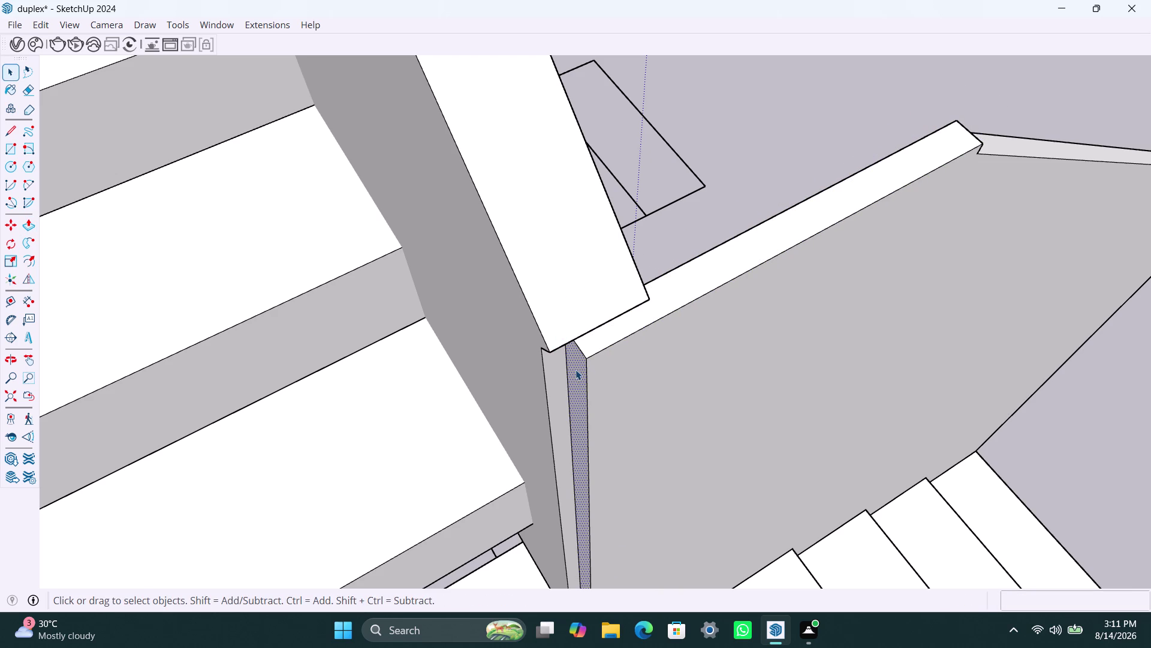
key(p)
click(575, 370)
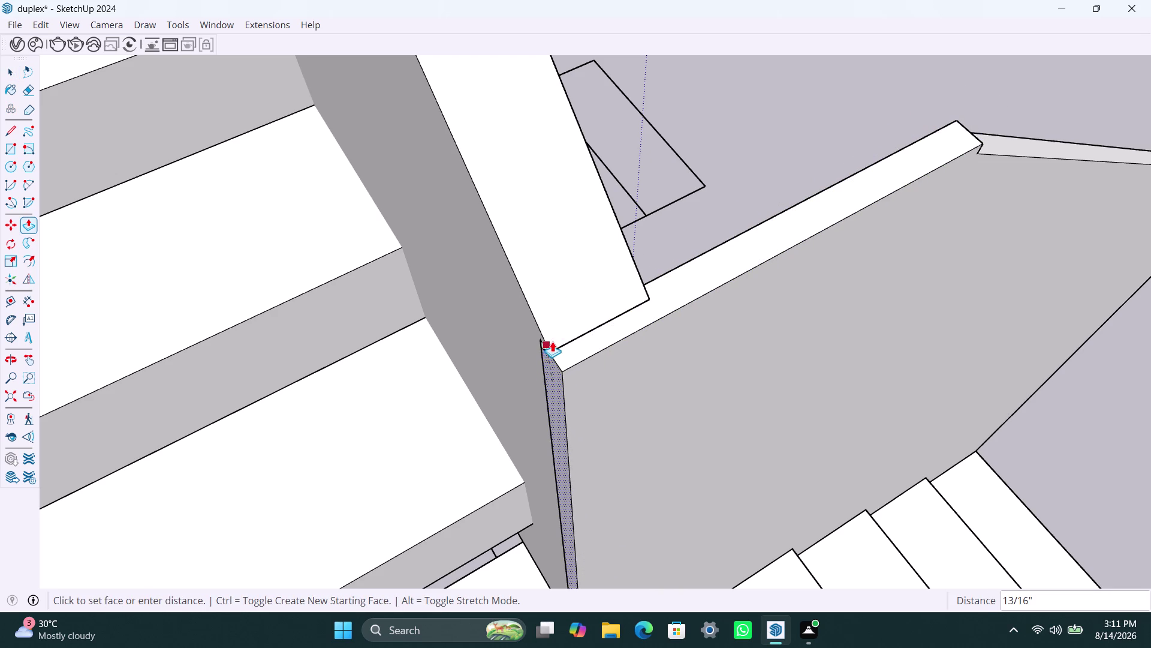
click(542, 343)
key(space)
scroll(up, 3)
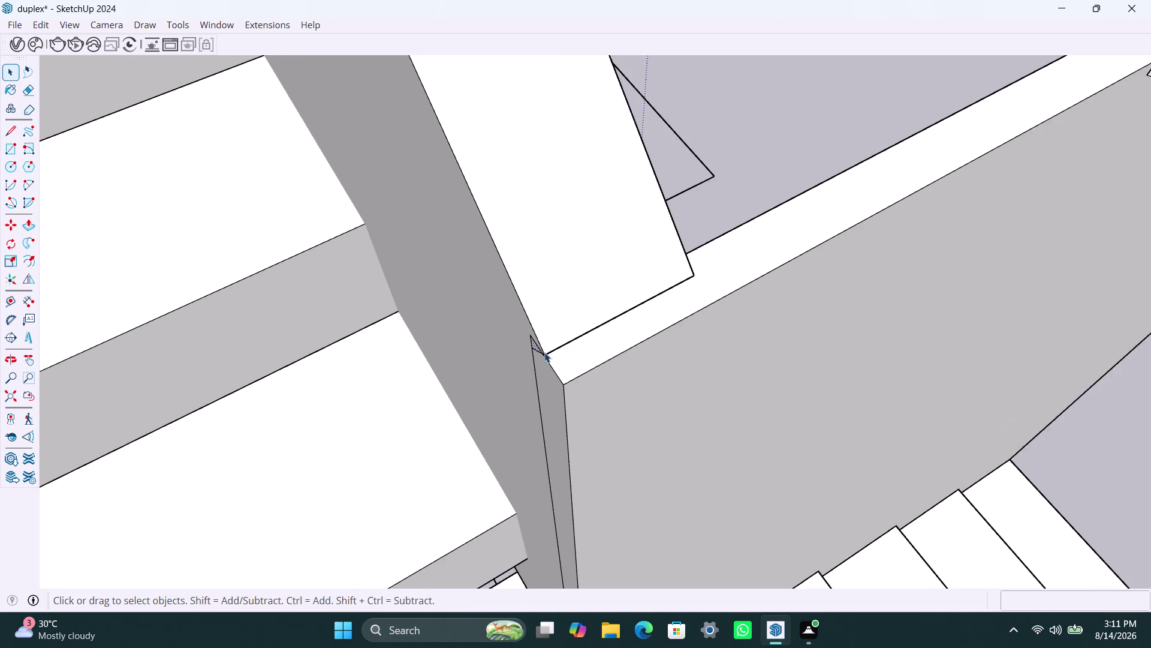
scroll(up, 3)
Erase the short stray edge in the sliver beside the post.
click(535, 348)
key(Delete)
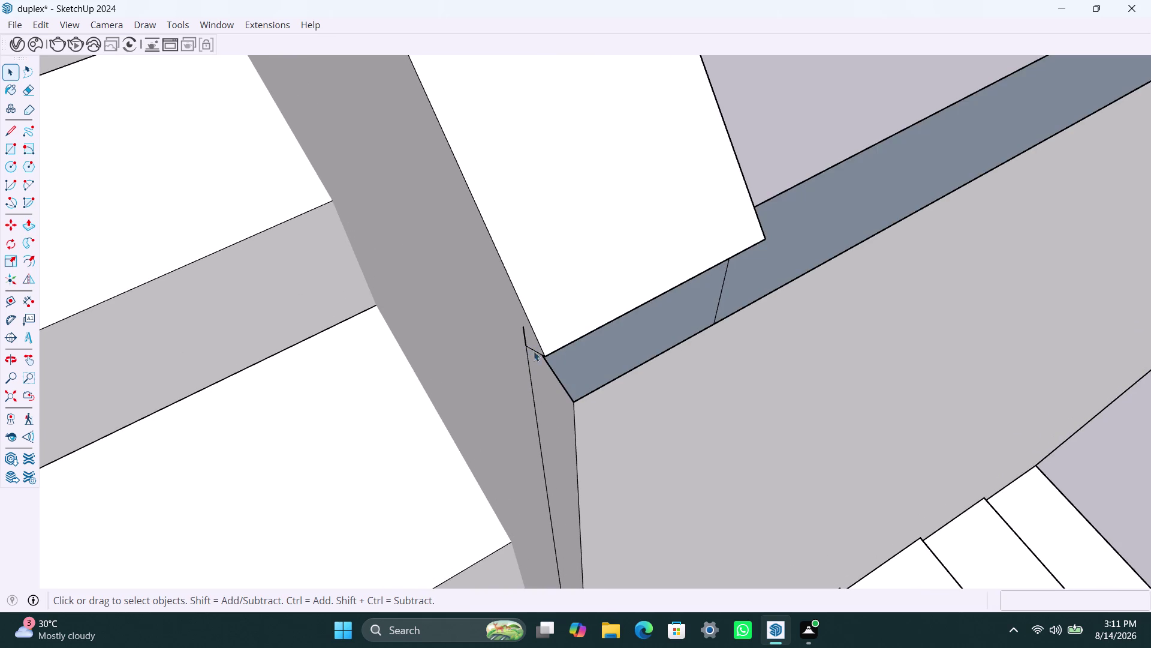
key(ctrl+z)
scroll(up, 3)
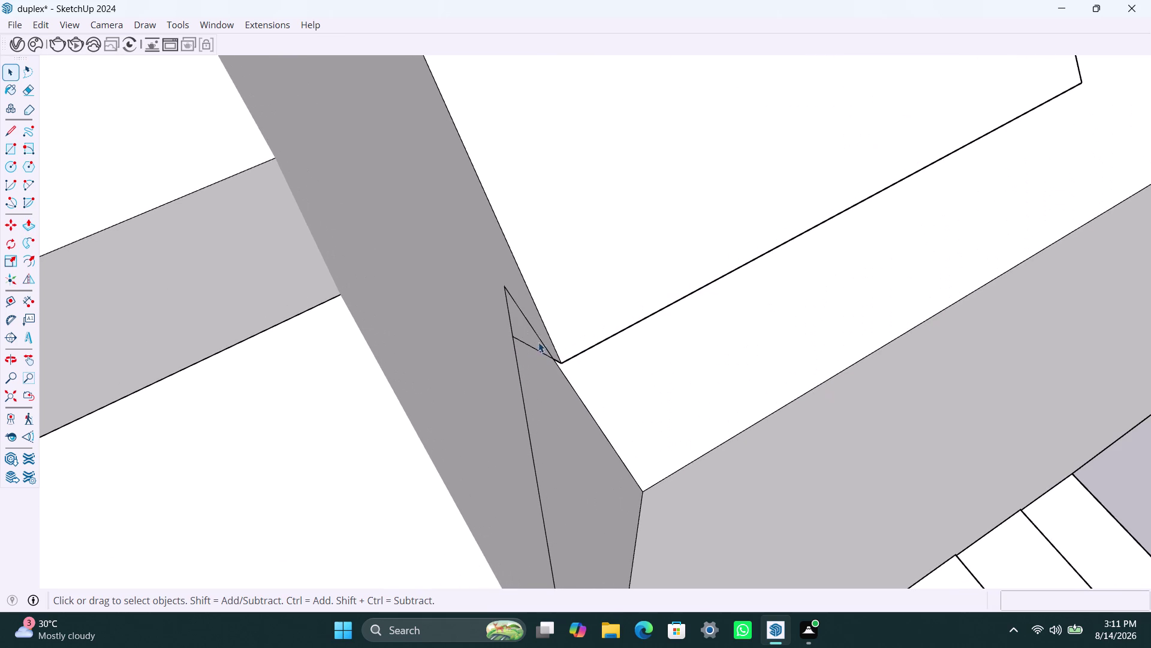
click(540, 341)
key(Delete)
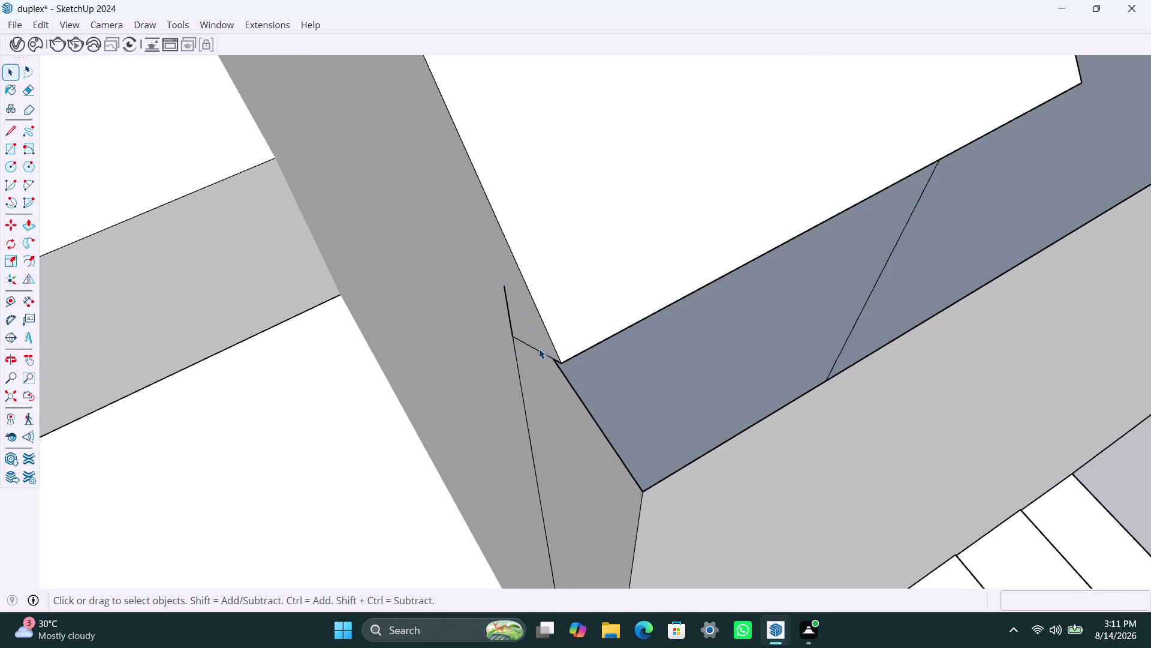
key(ctrl+z)
click(534, 349)
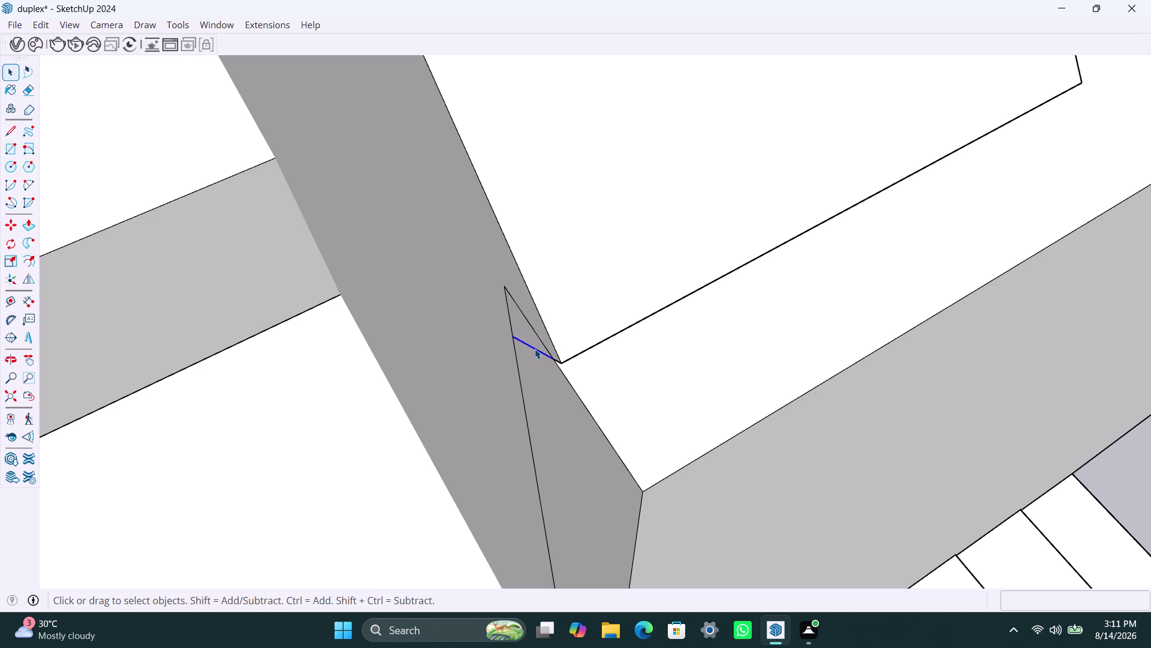
key(Delete)
click(576, 353)
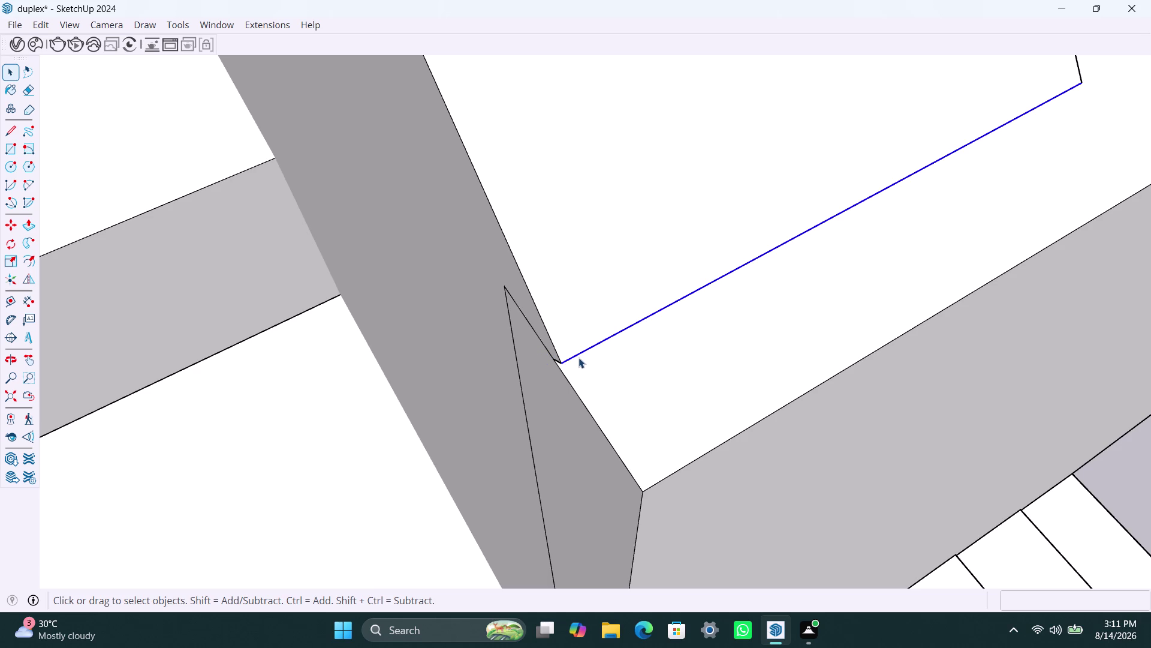
Push the small board face beside the post out about 5/8".
key(p)
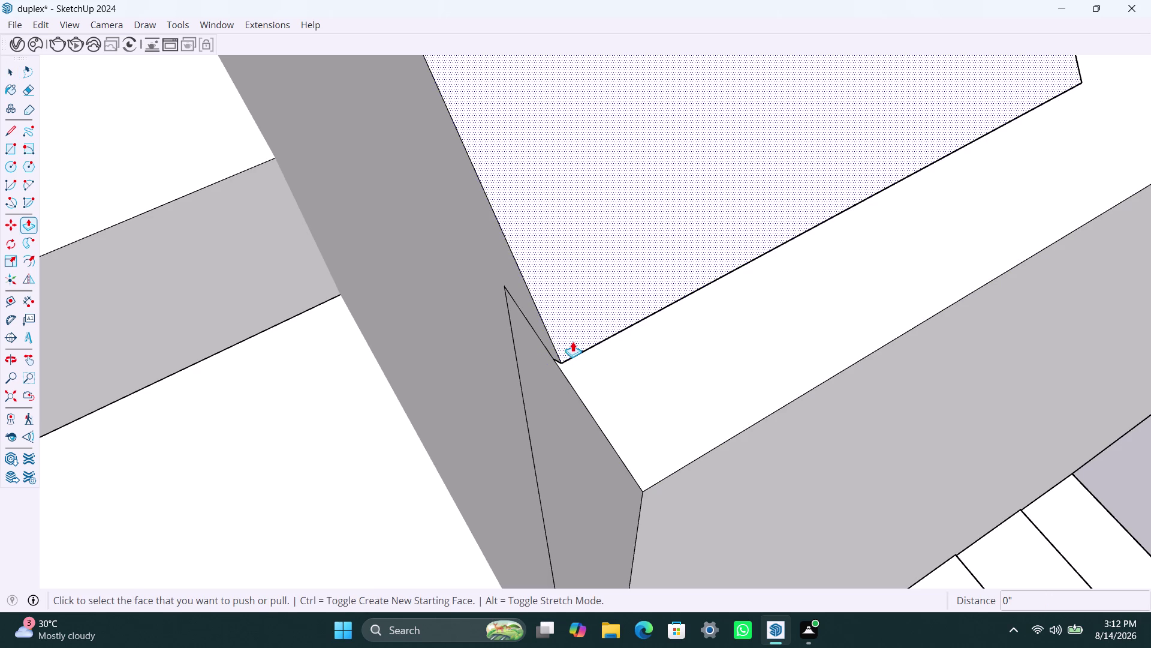
click(576, 343)
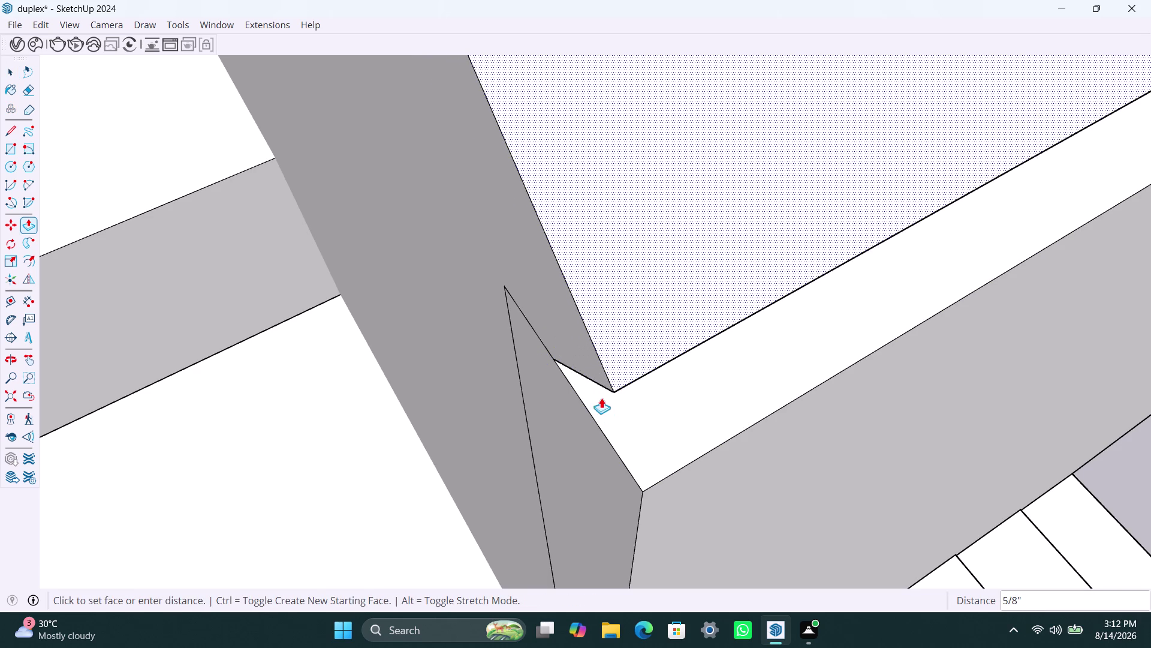
click(501, 236)
key(space)
scroll(up, 3)
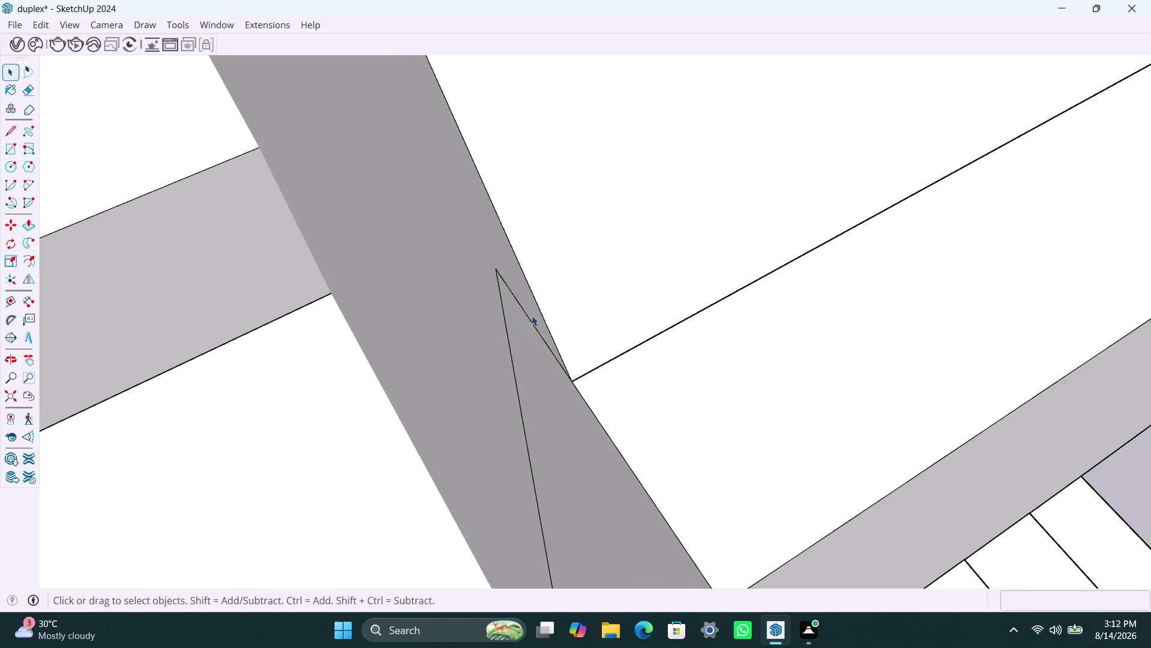
Erase the remaining triangular sliver lines across the board face.
click(533, 323)
key(Delete)
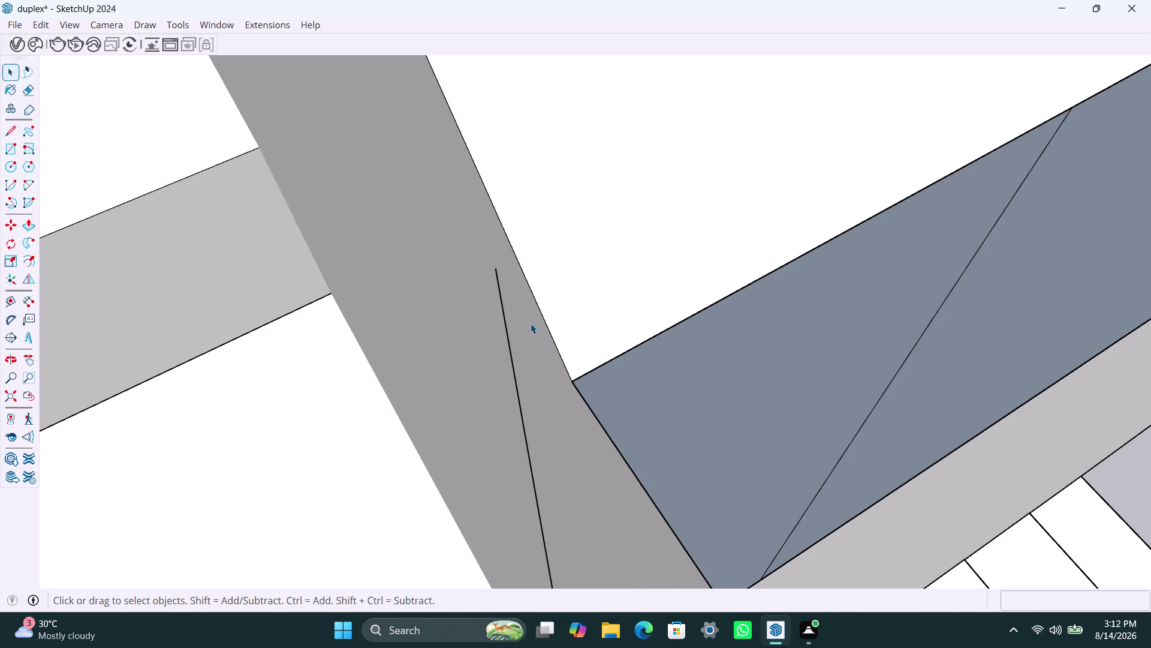
key(ctrl+z)
click(506, 338)
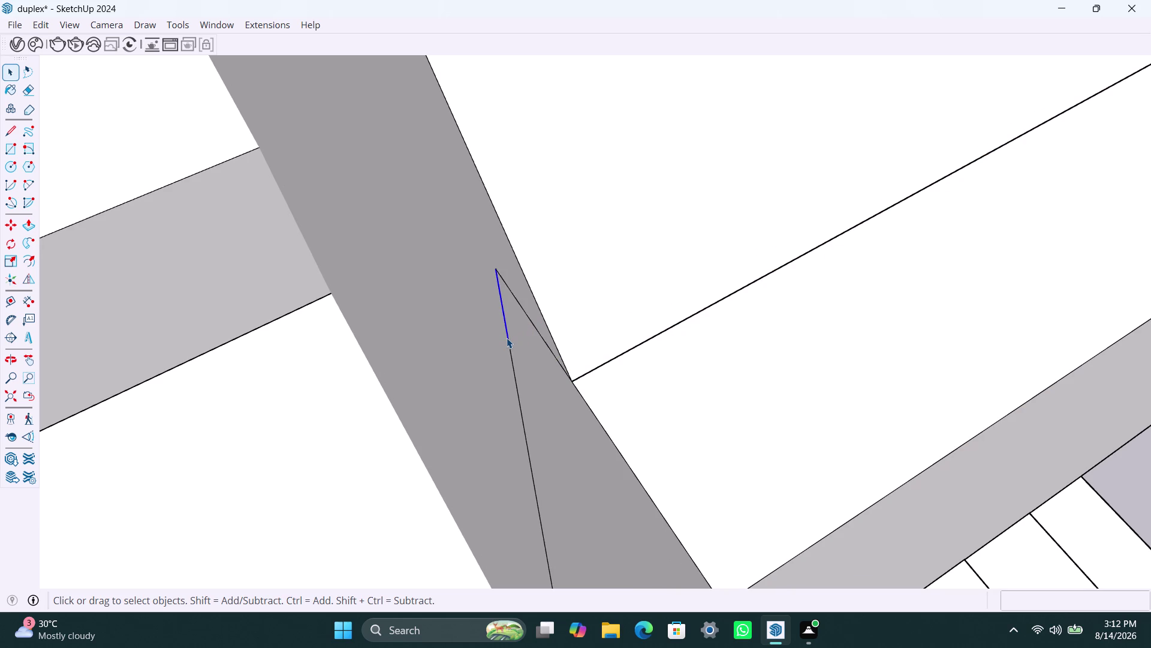
key(Delete)
click(512, 361)
key(Delete)
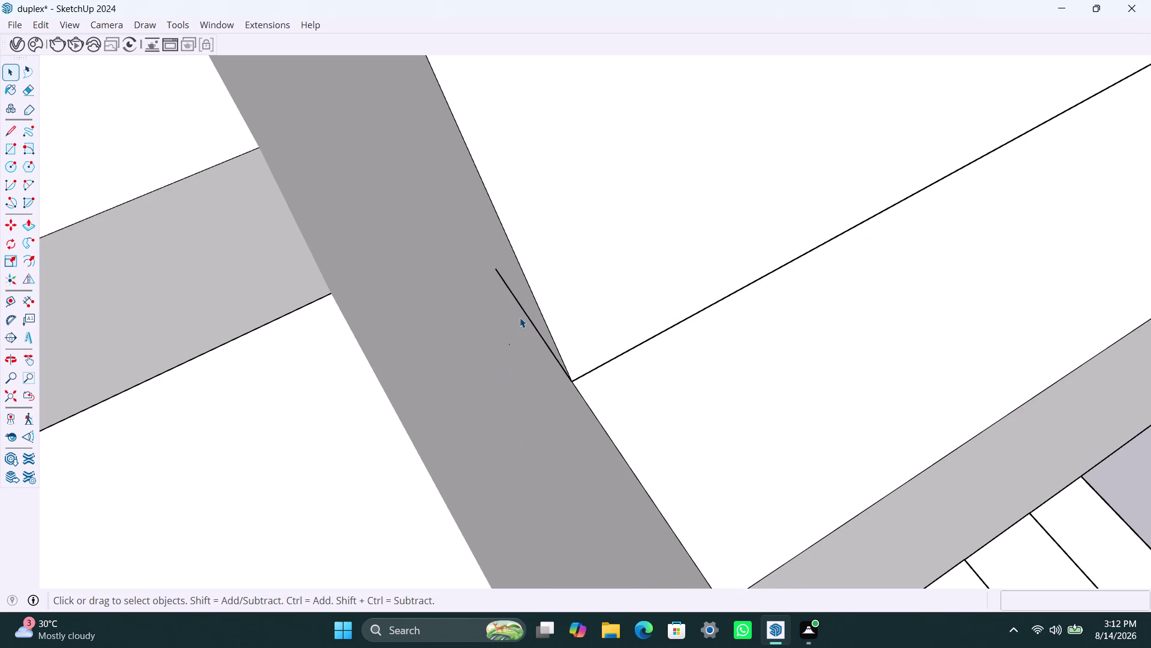
click(522, 312)
key(Delete)
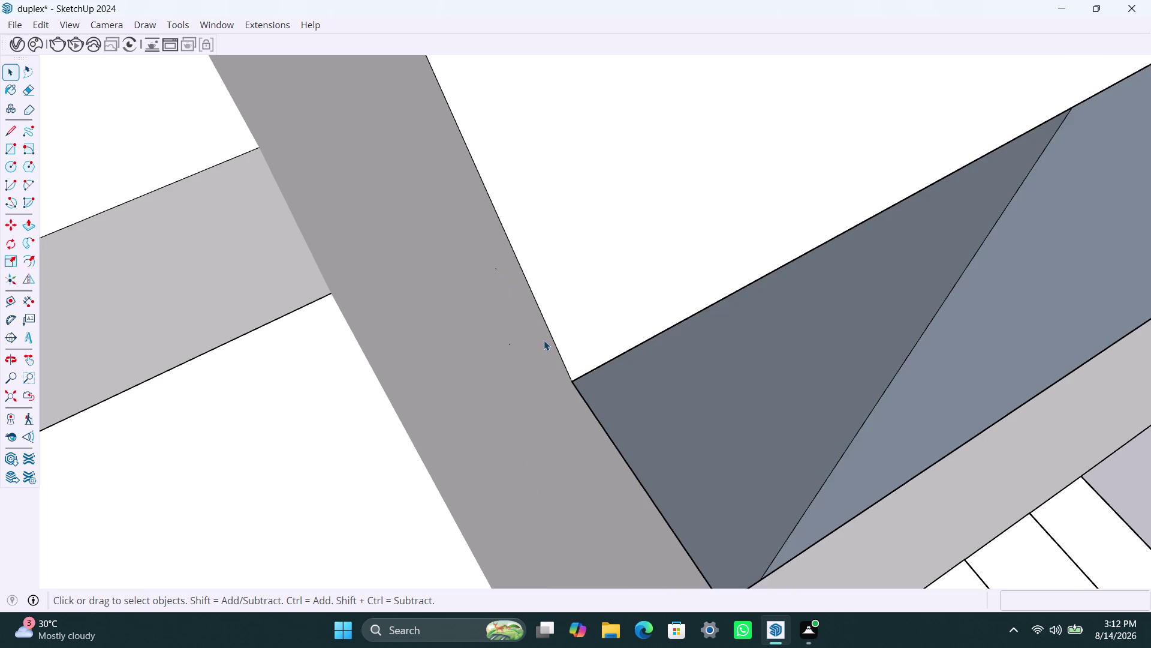
key(ctrl+z)
scroll(down, 3)
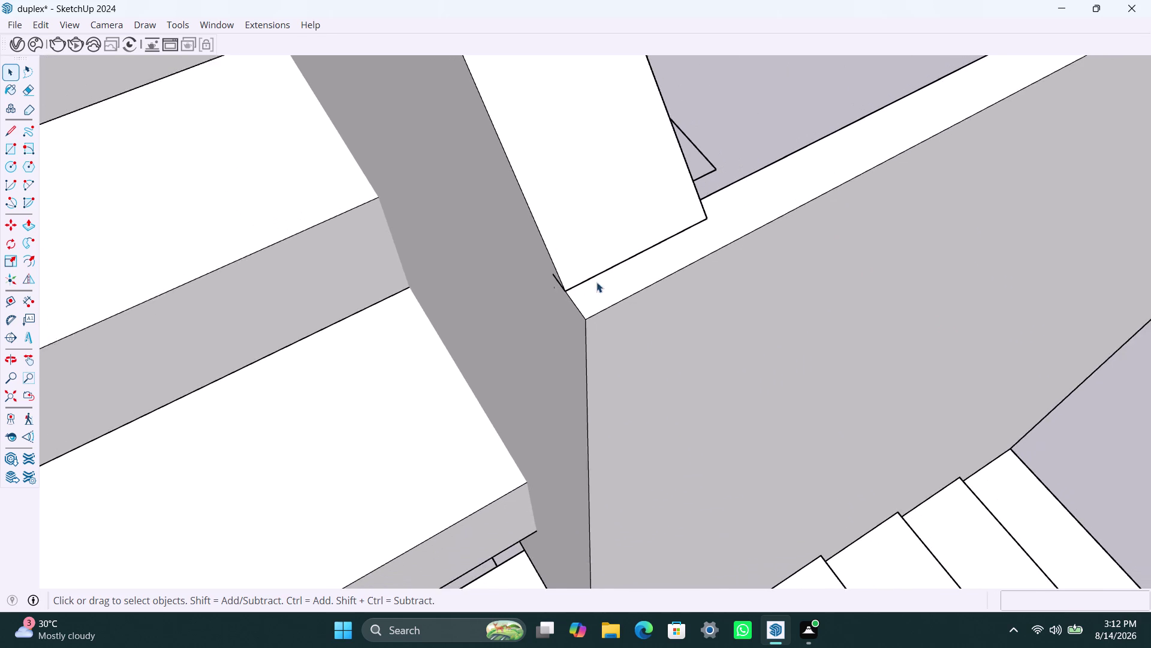
scroll(down, 3)
scroll(down, 3)
middle_drag(638, 314, 529, 330)
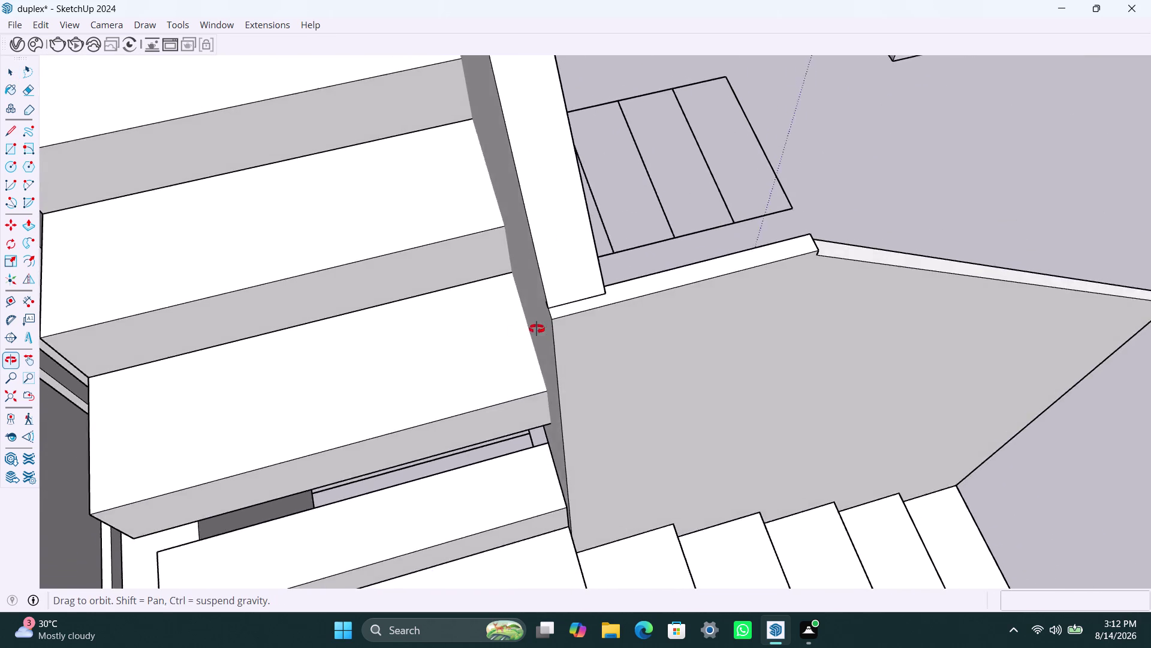
middle_drag(530, 331, 484, 334)
scroll(down, 3)
scroll(down, 3)
scroll(up, 3)
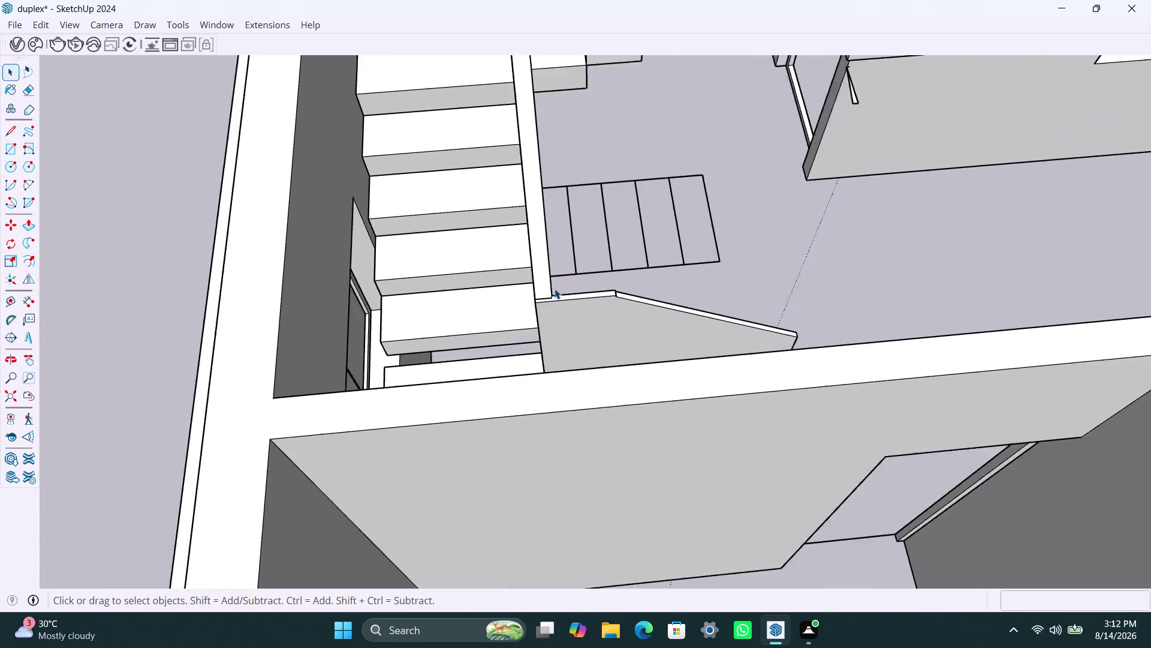
scroll(up, 3)
scroll(up, 3)
middle_drag(561, 315, 365, 437)
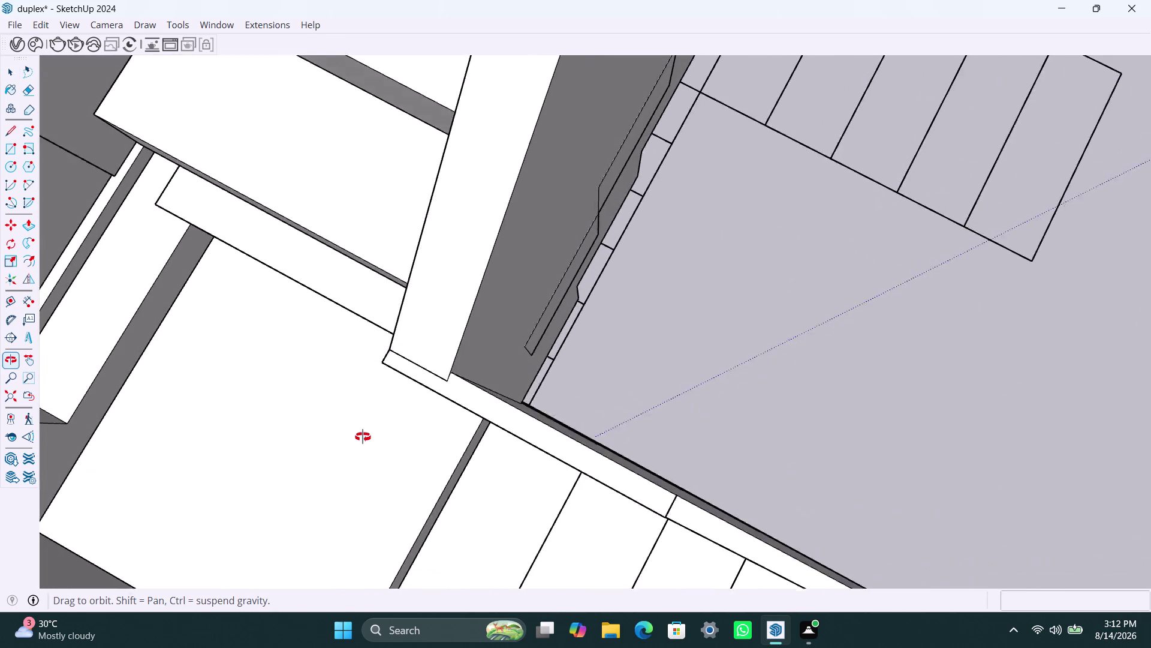
middle_drag(365, 437, 689, 264)
scroll(down, 3)
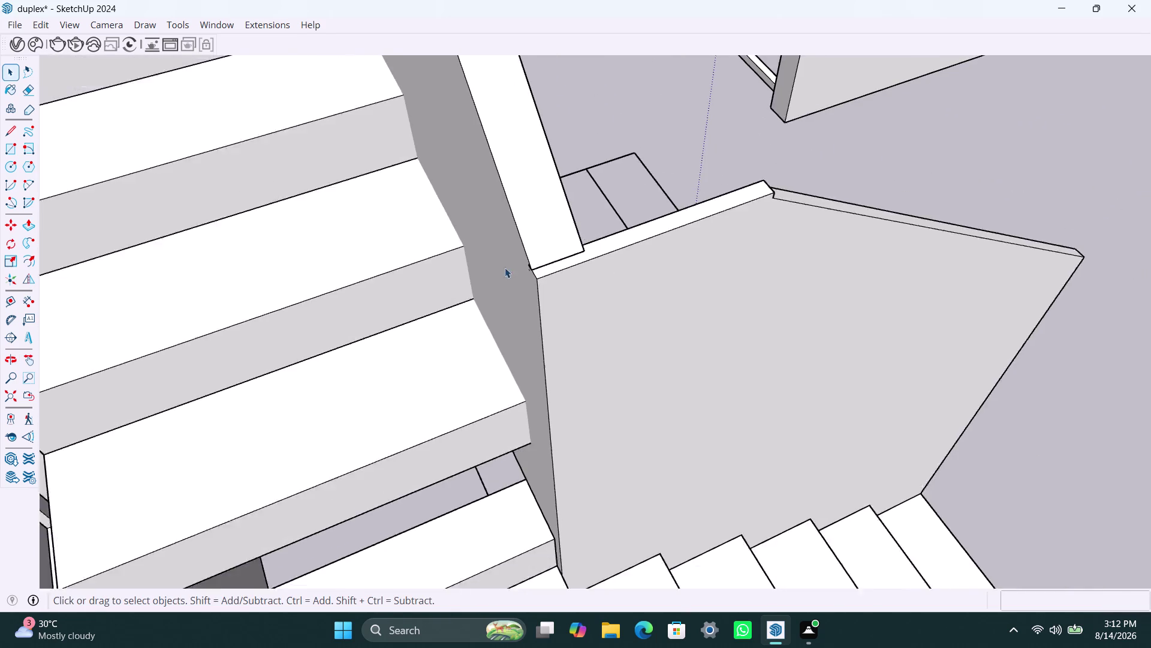
scroll(down, 3)
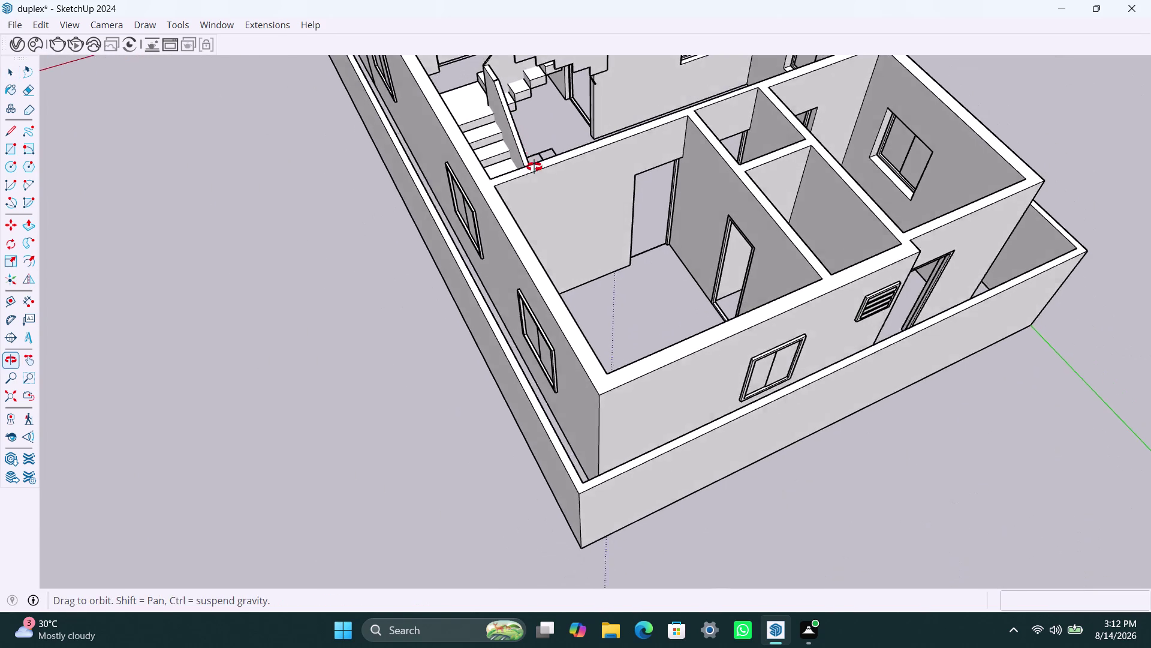
scroll(down, 3)
middle_drag(541, 123, 300, 305)
scroll(up, 3)
middle_drag(452, 331, 119, 226)
scroll(up, 3)
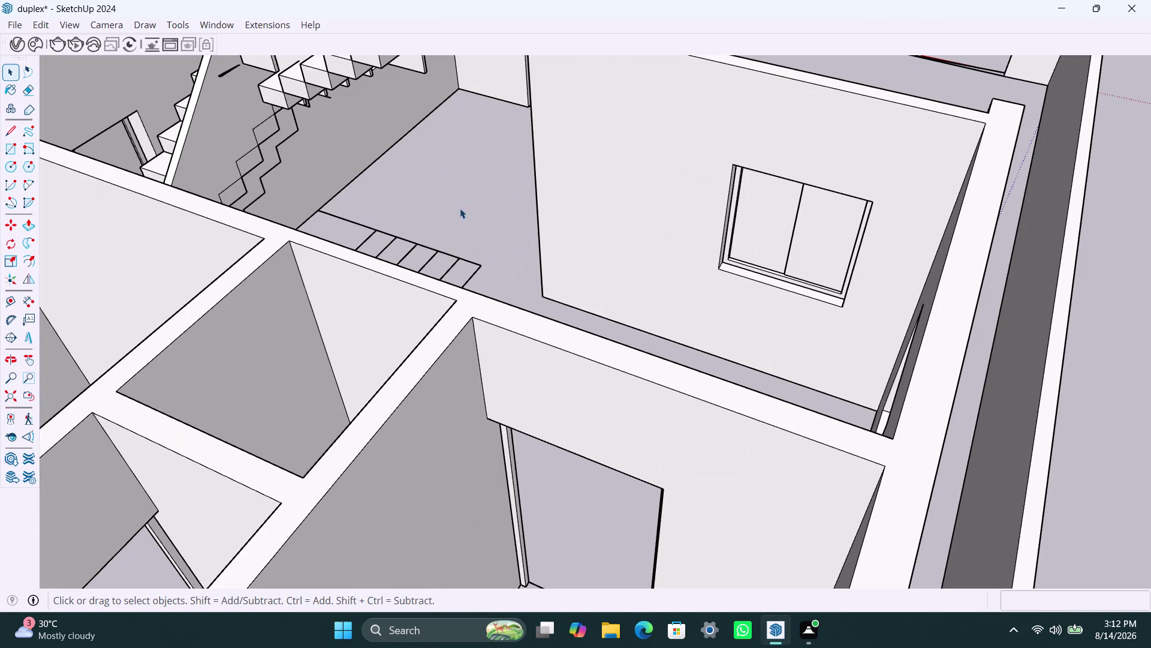
middle_drag(460, 212, 221, 153)
scroll(up, 3)
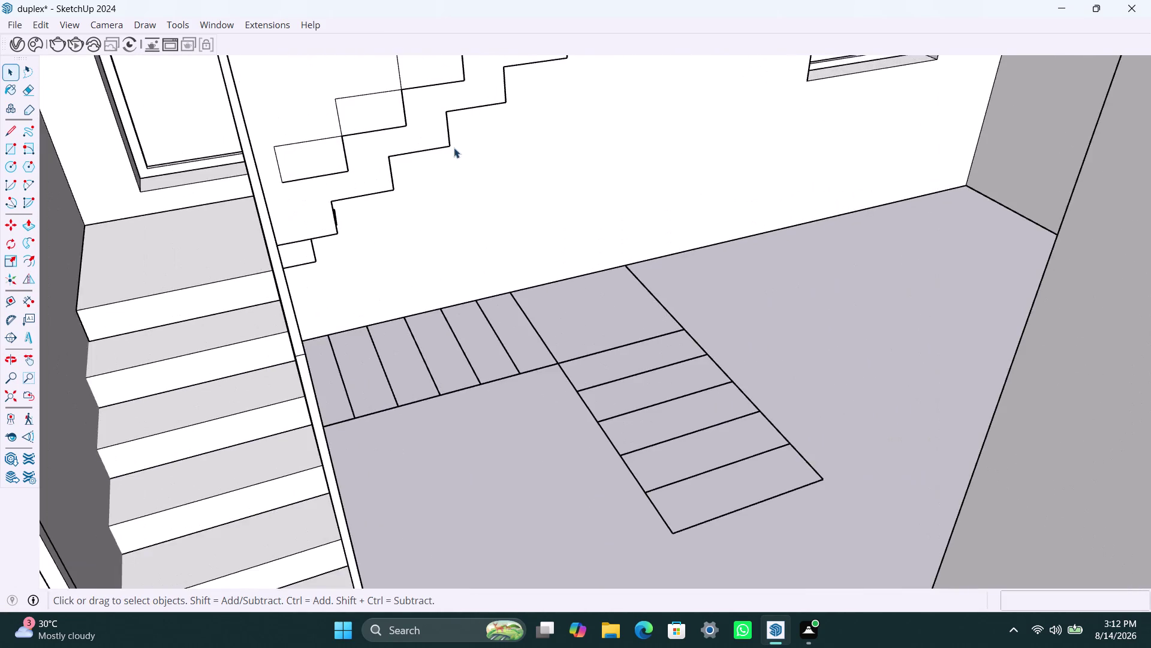
middle_drag(451, 149, 356, 164)
scroll(up, 3)
scroll(up, 3)
middle_drag(356, 210, 352, 153)
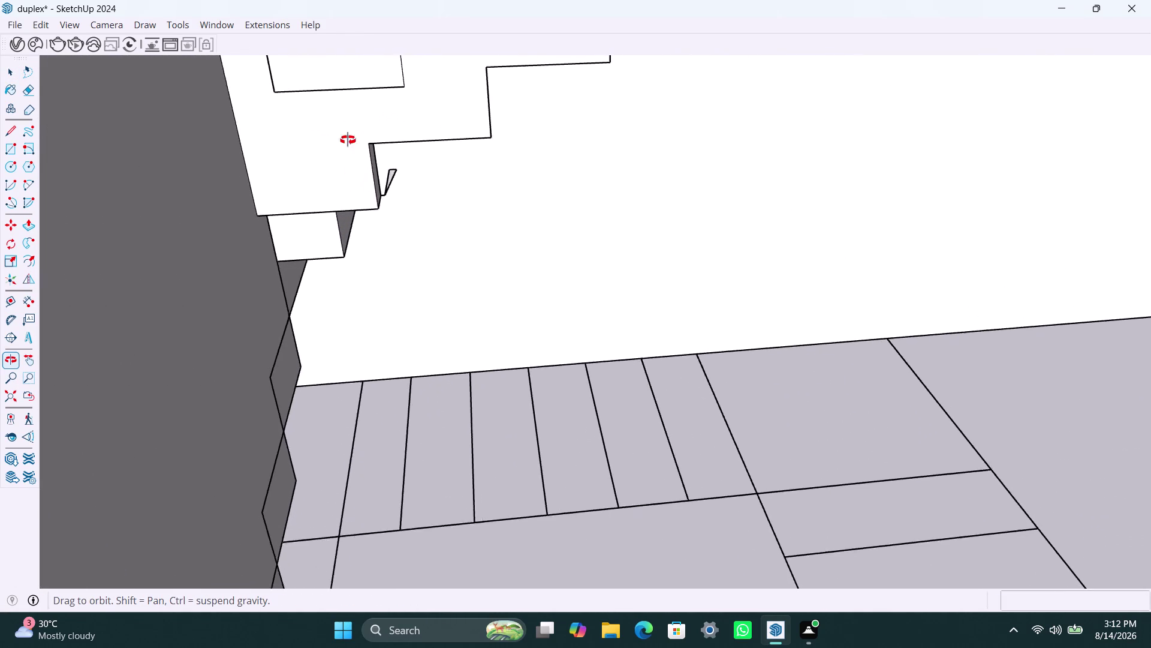
middle_drag(352, 154, 333, 42)
scroll(up, 3)
middle_drag(368, 179, 388, 59)
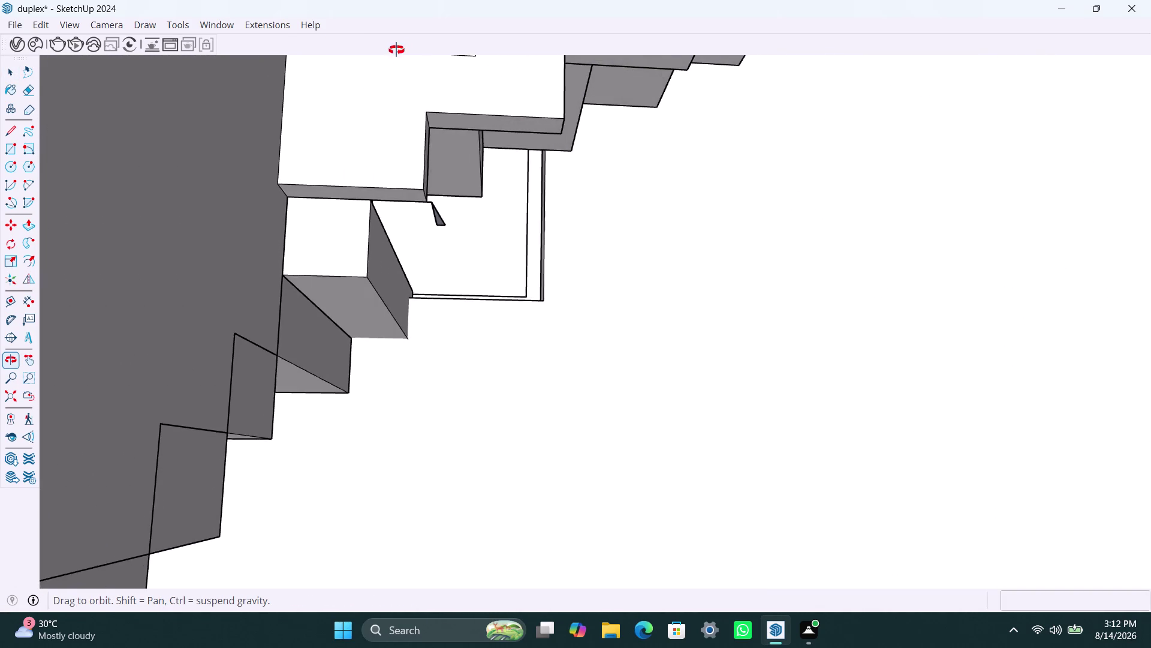
middle_drag(389, 60, 405, 42)
scroll(up, 3)
Try a Push/Pull on the thin face under the tread, then cancel.
click(409, 181)
click(411, 191)
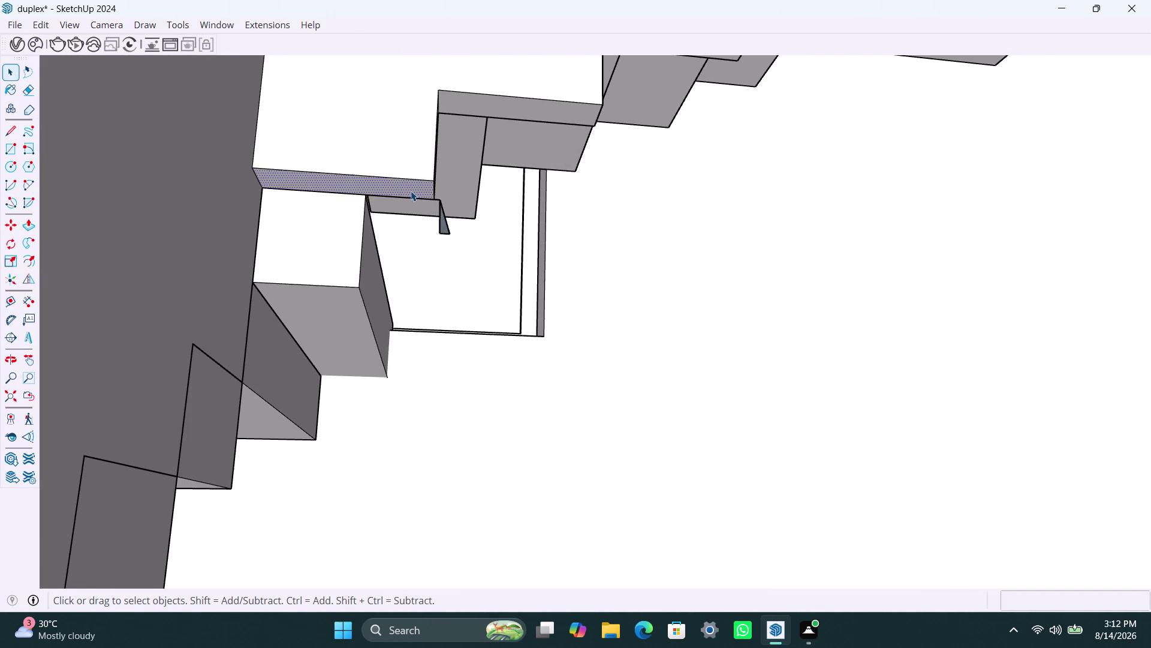
key(p)
click(411, 191)
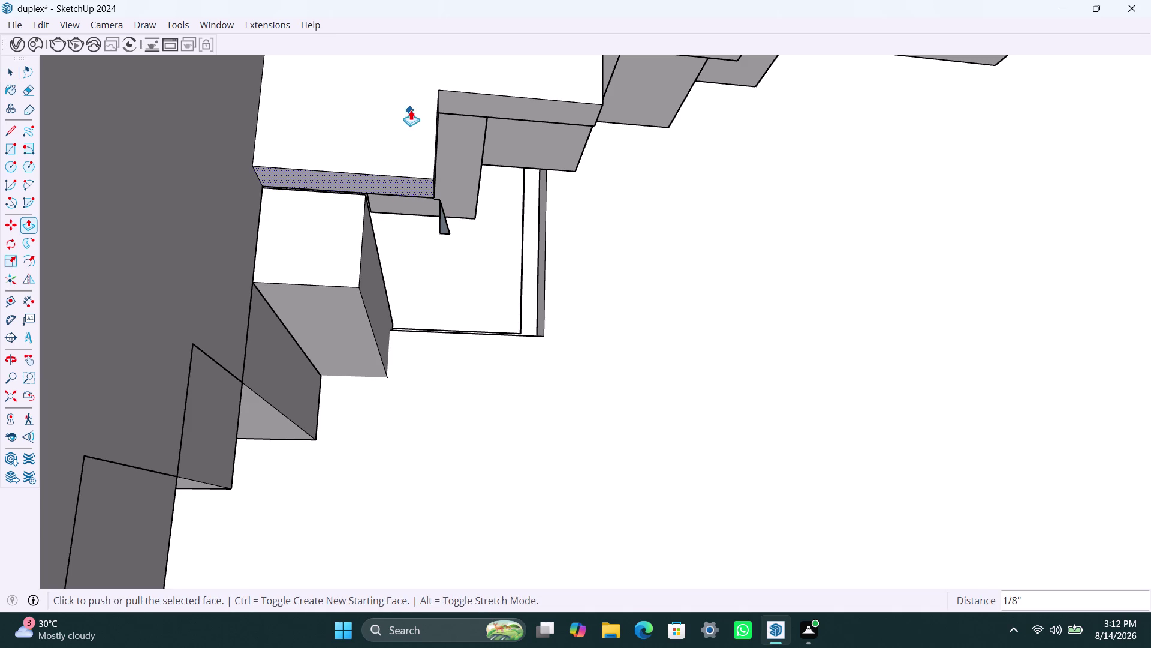
key(space)
Extrude the thin tread face back to the riser and inspect the trimmed step.
click(400, 180)
double_click(398, 188)
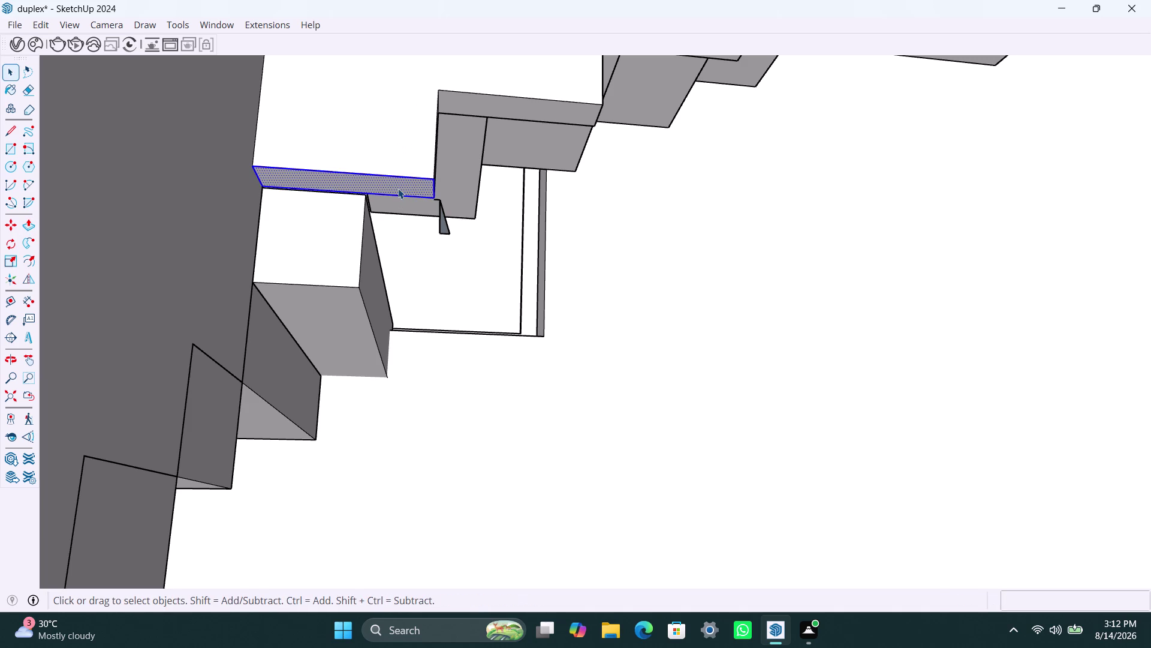
click(398, 188)
click(398, 189)
key(p)
click(399, 186)
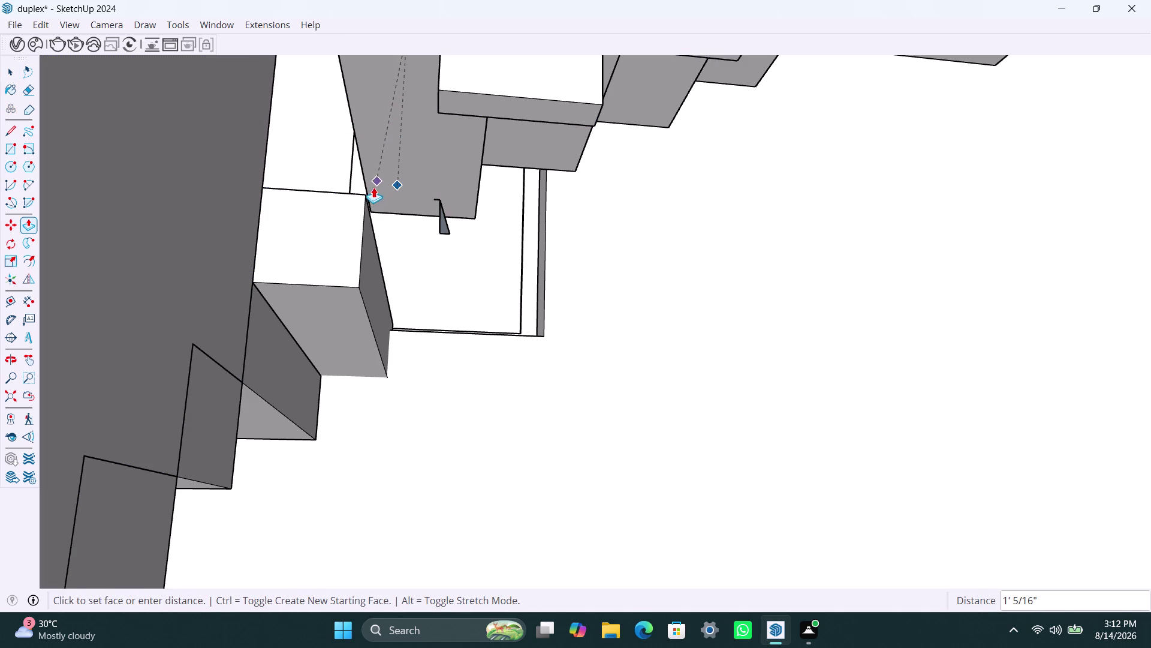
click(365, 191)
scroll(down, 3)
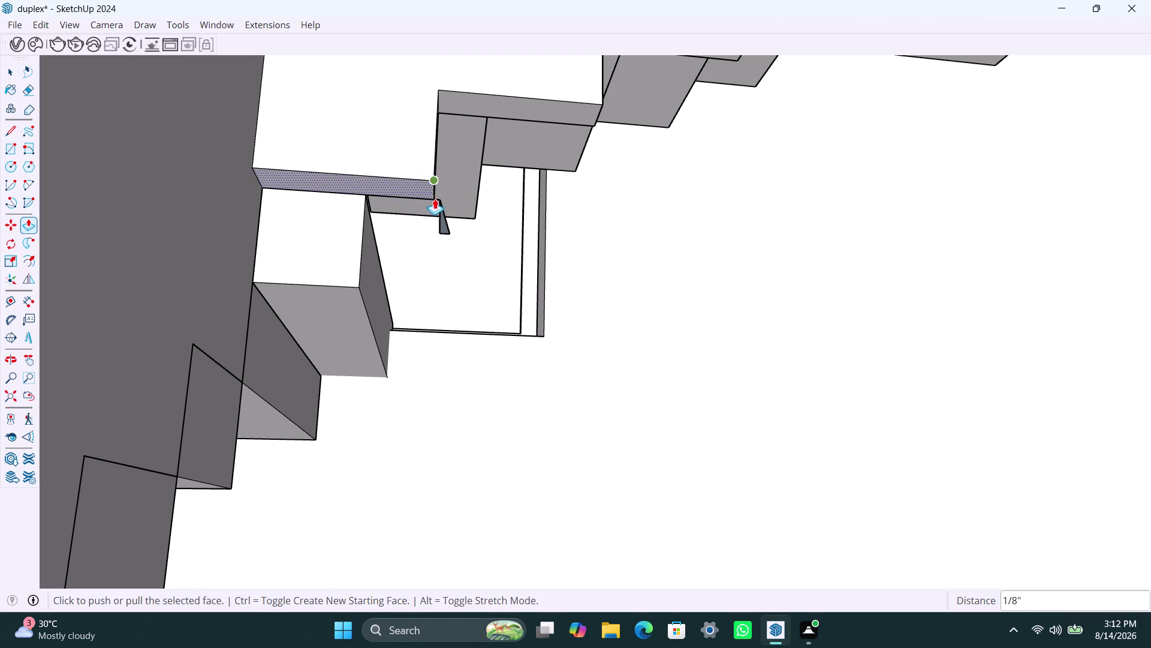
middle_drag(447, 187, 263, 202)
scroll(up, 3)
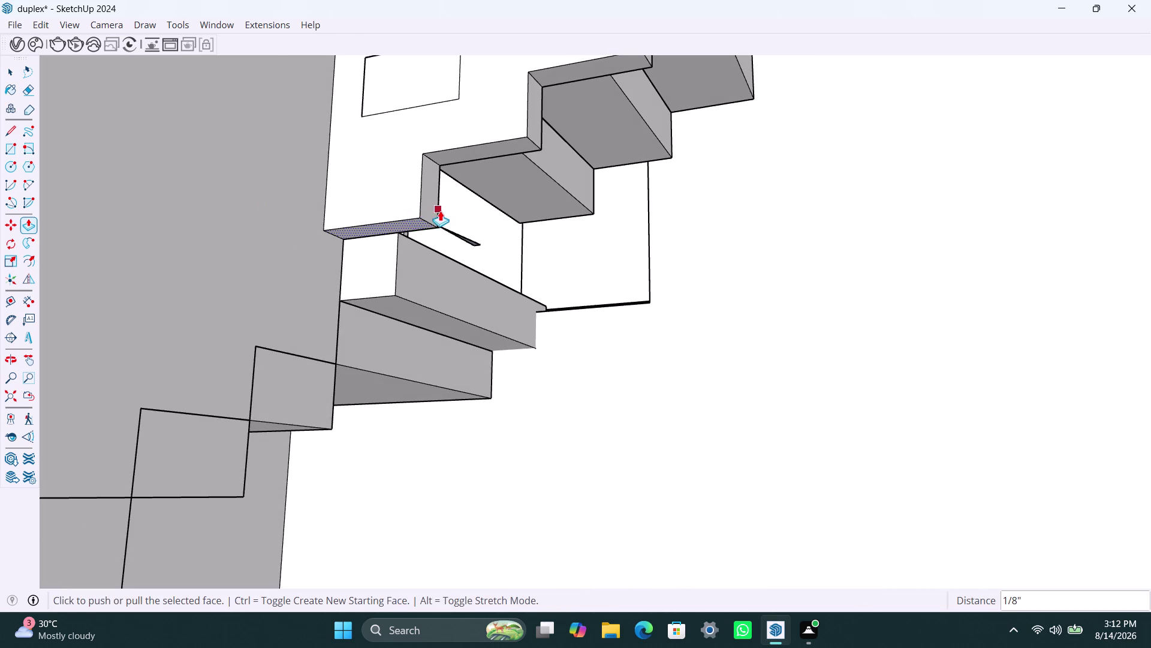
scroll(up, 3)
scroll(down, 3)
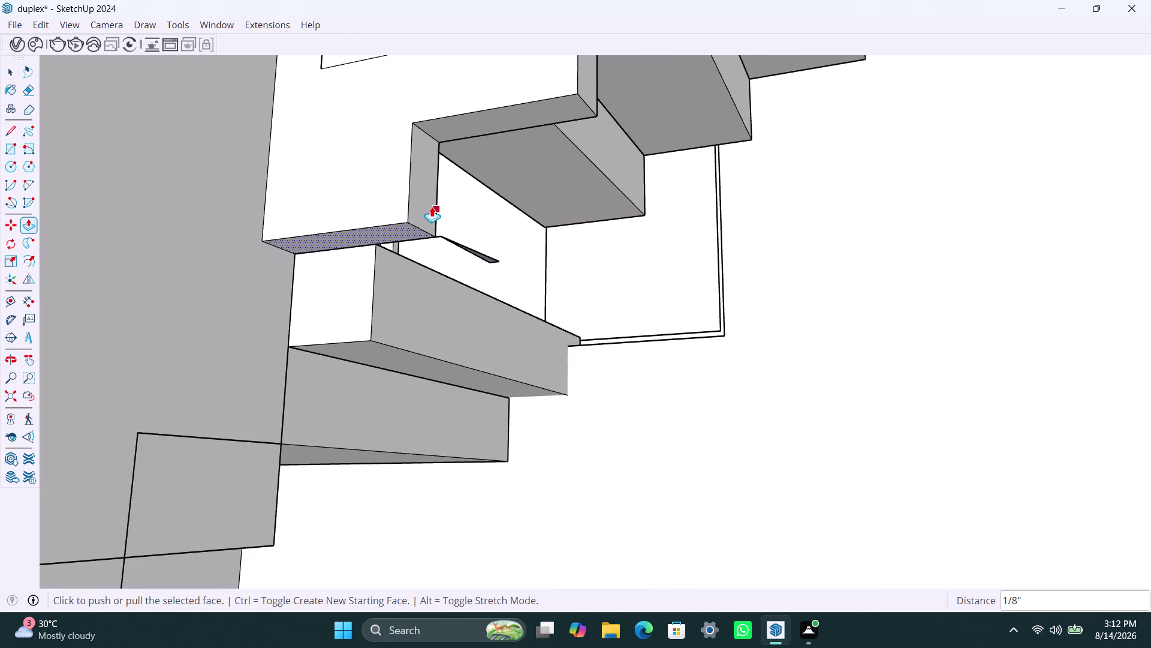
key(space)
Pull the thin cheek end face out about 3 7/8" and zoom extents.
click(428, 203)
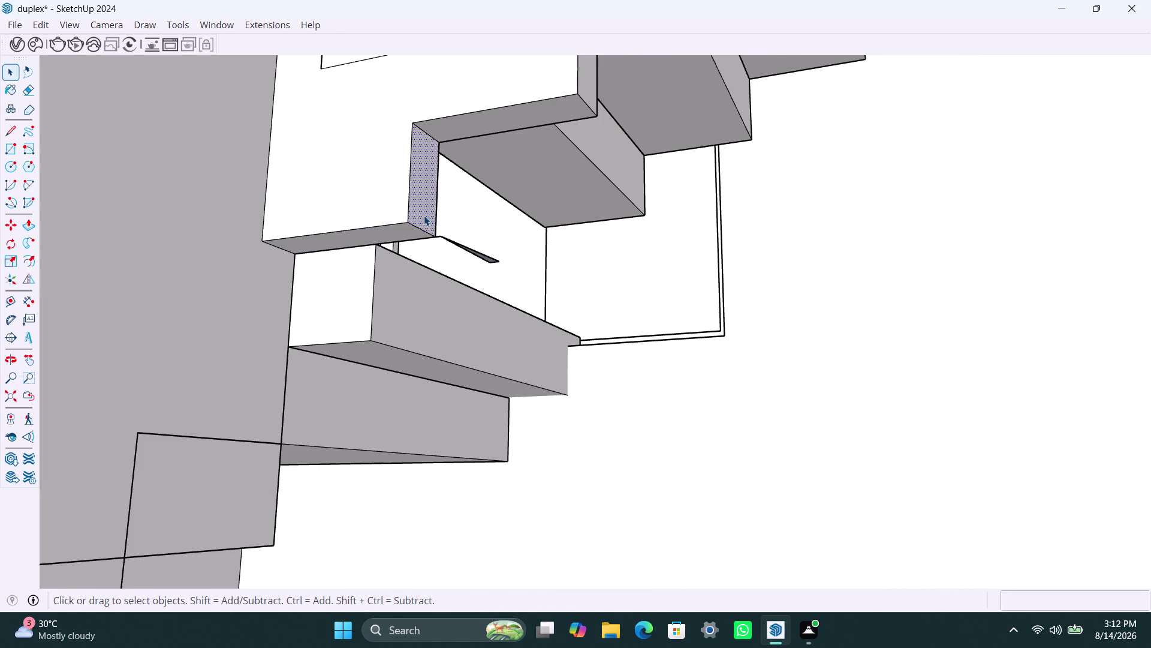
key(m)
click(423, 215)
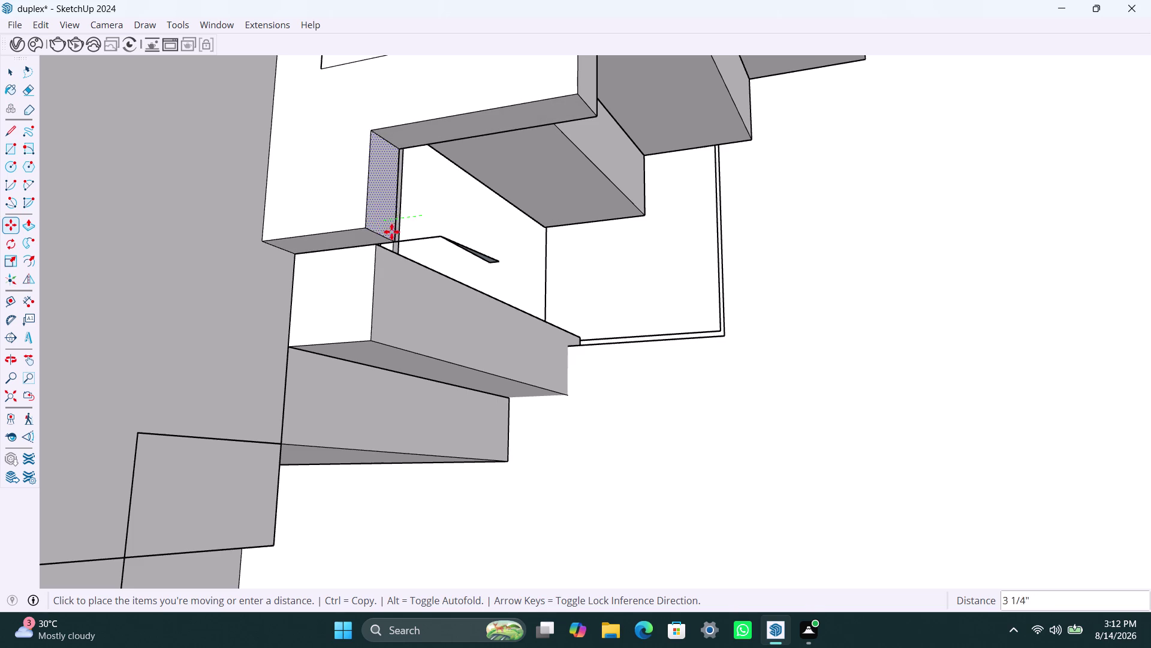
key(p)
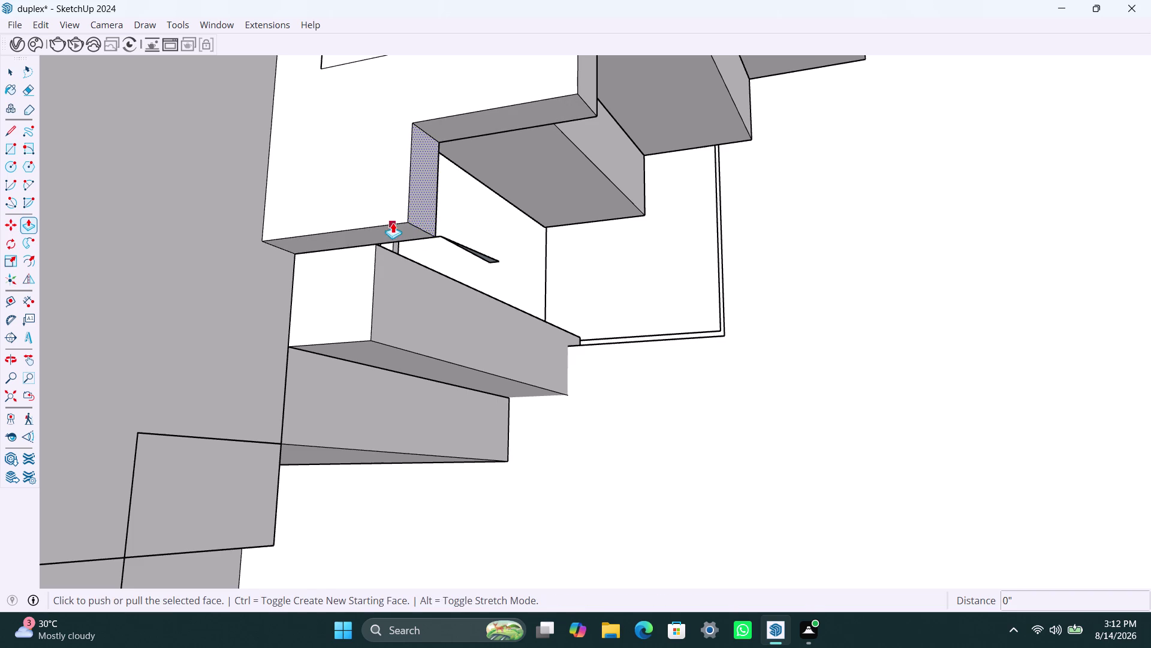
click(427, 206)
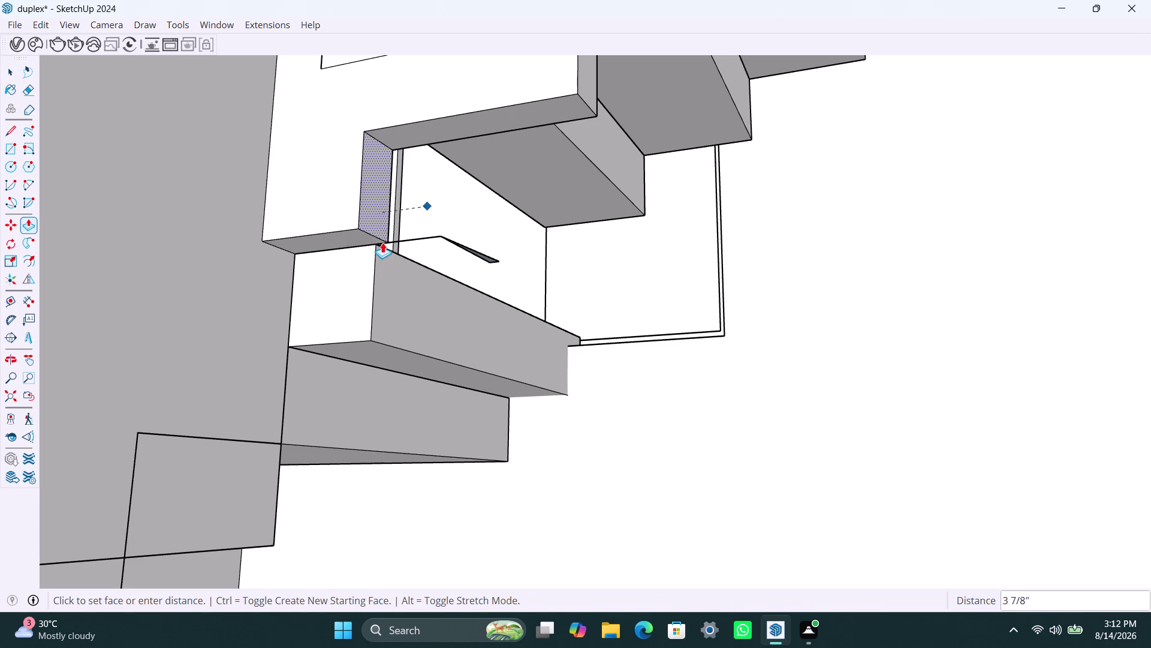
click(383, 249)
key(space)
scroll(down, 3)
scroll(down, 3)
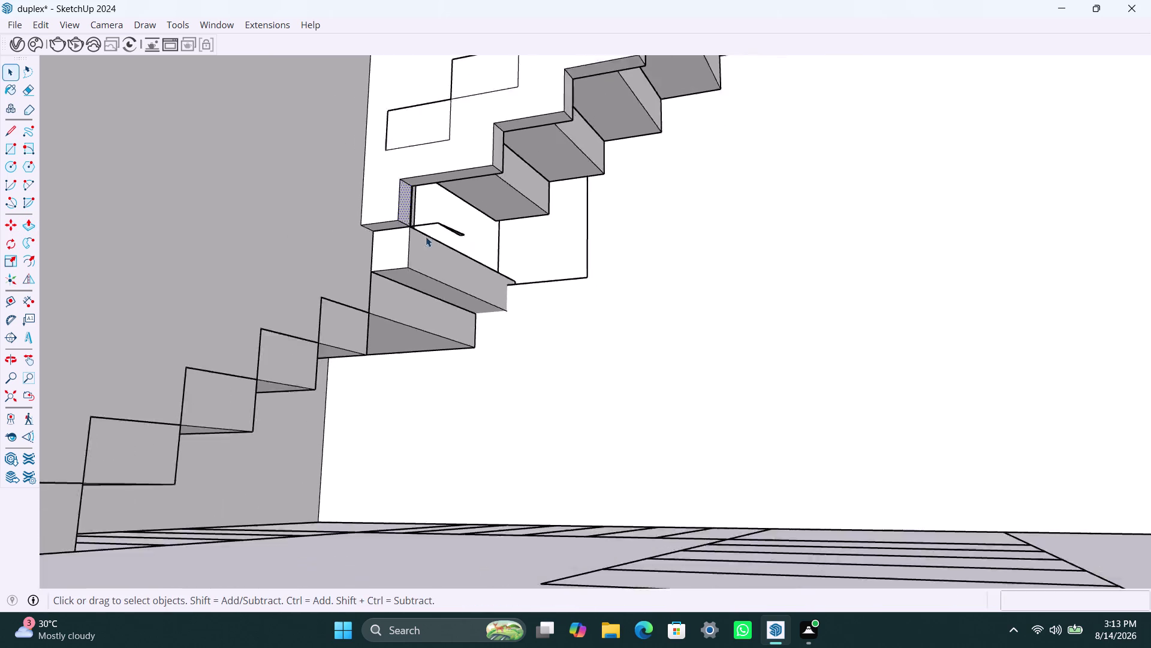
scroll(down, 3)
click(12, 400)
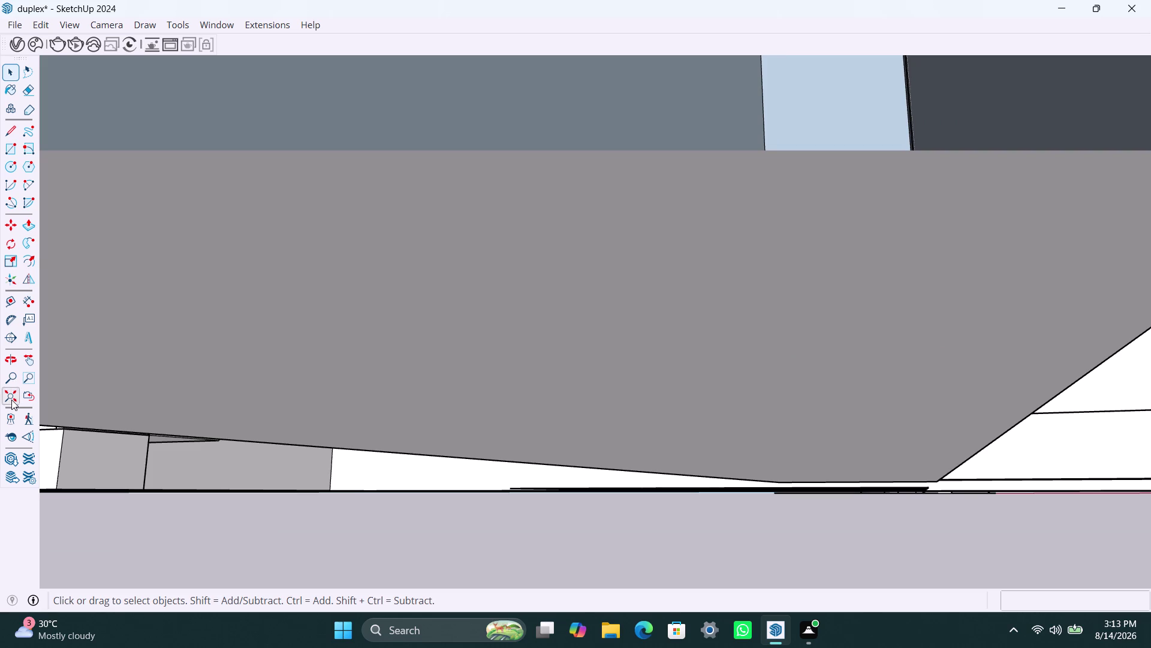
Move the long board below the steps by its corner up onto the step's corner.
scroll(down, 3)
middle_drag(300, 264, 653, 518)
scroll(up, 3)
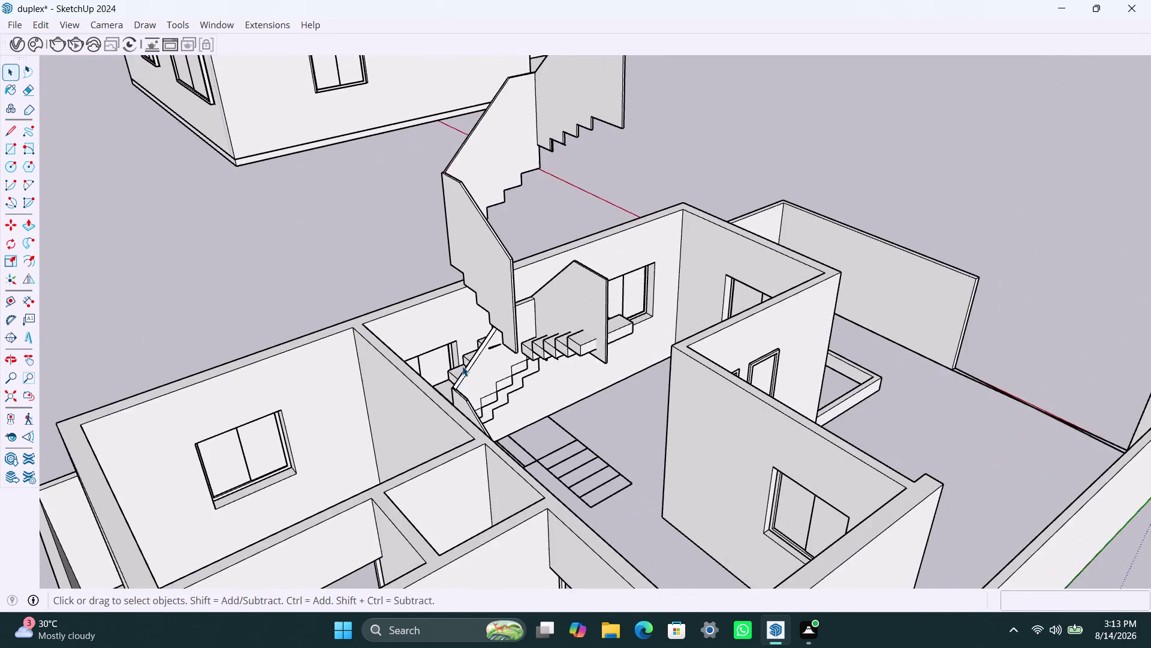
middle_drag(463, 371, 742, 463)
scroll(up, 3)
middle_drag(537, 446, 540, 515)
scroll(up, 3)
middle_drag(537, 494, 578, 460)
scroll(up, 3)
scroll(up, 3)
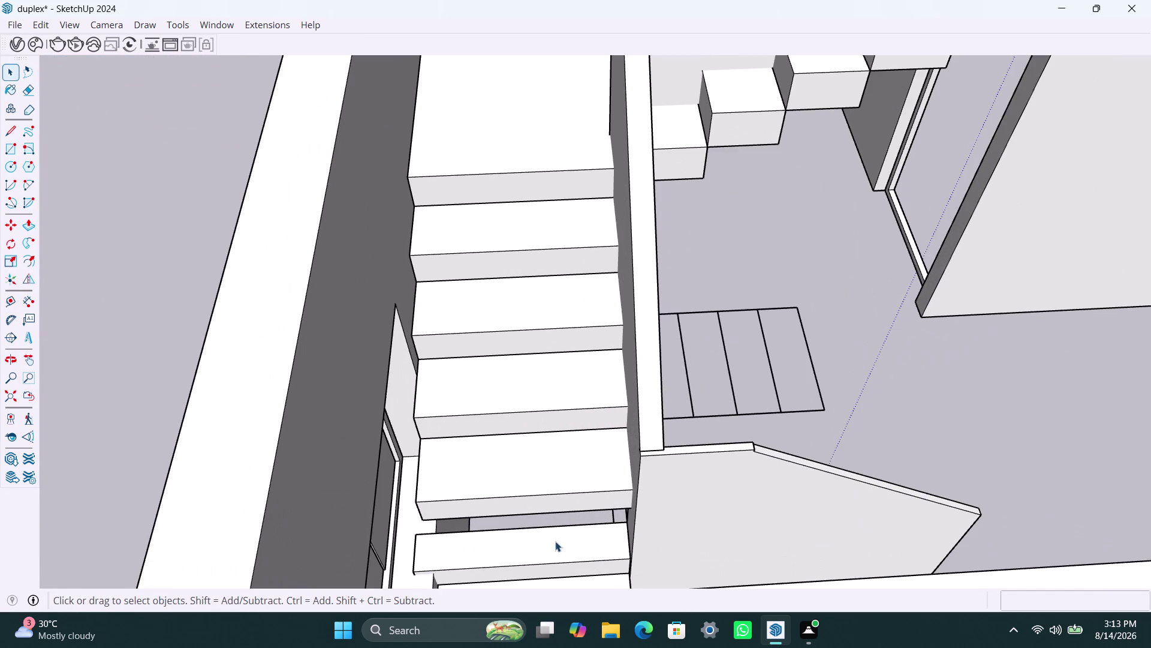
click(556, 541)
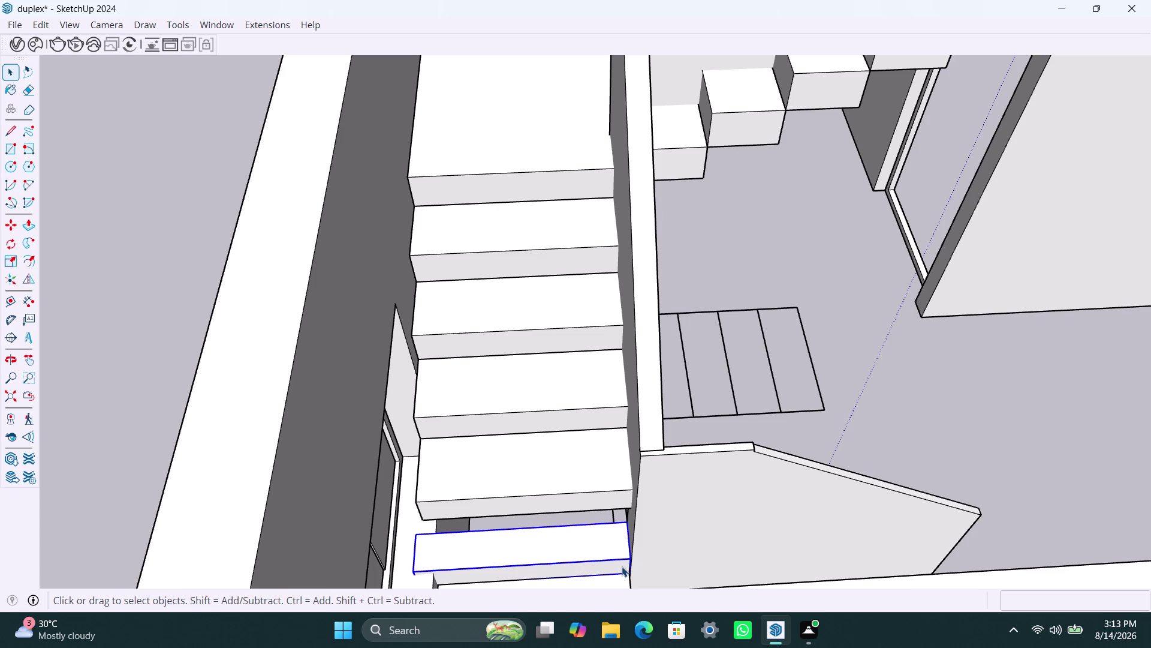
key(m)
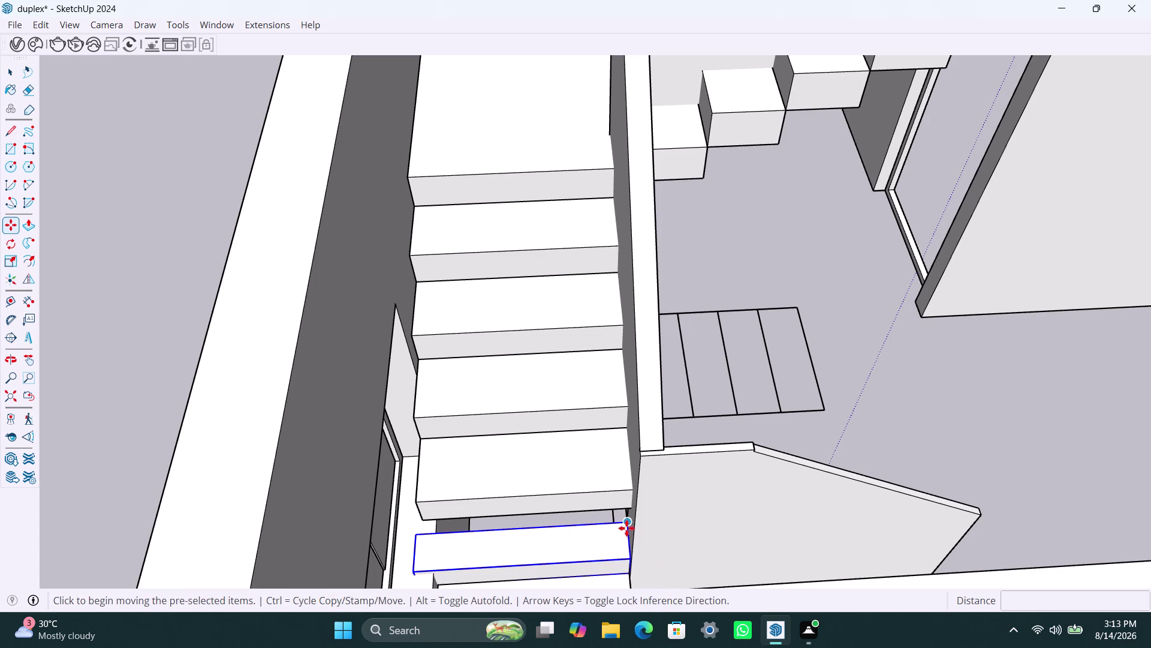
click(627, 525)
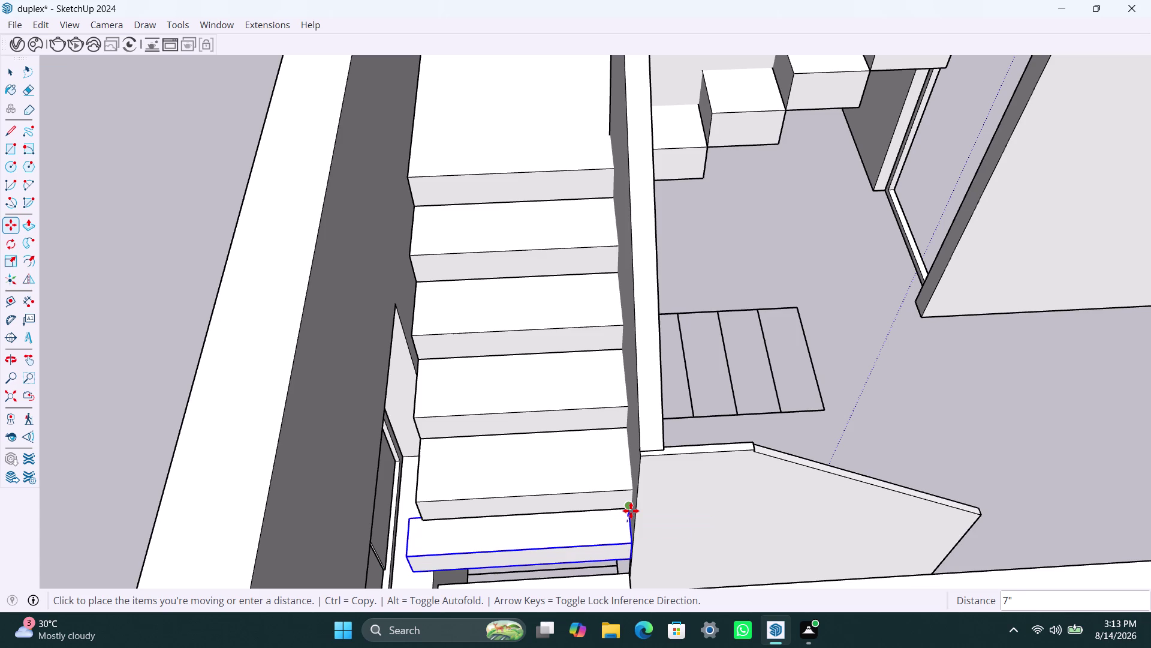
click(631, 511)
Reposition the board under the stair beside the railing panel's lower end.
scroll(up, 3)
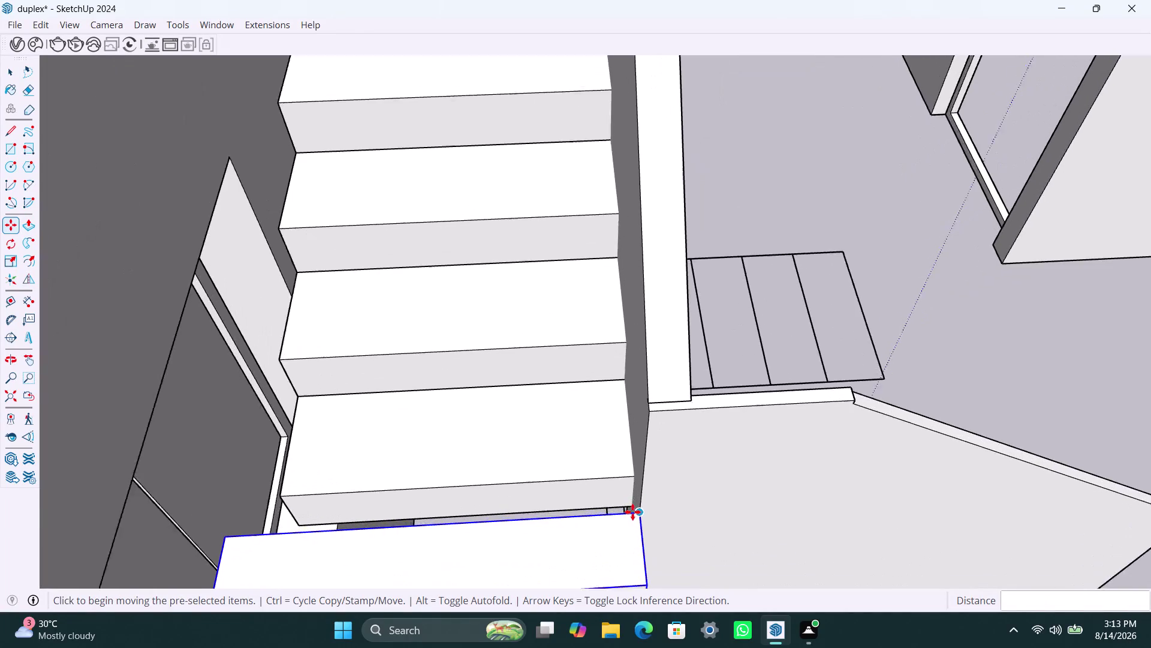
click(641, 512)
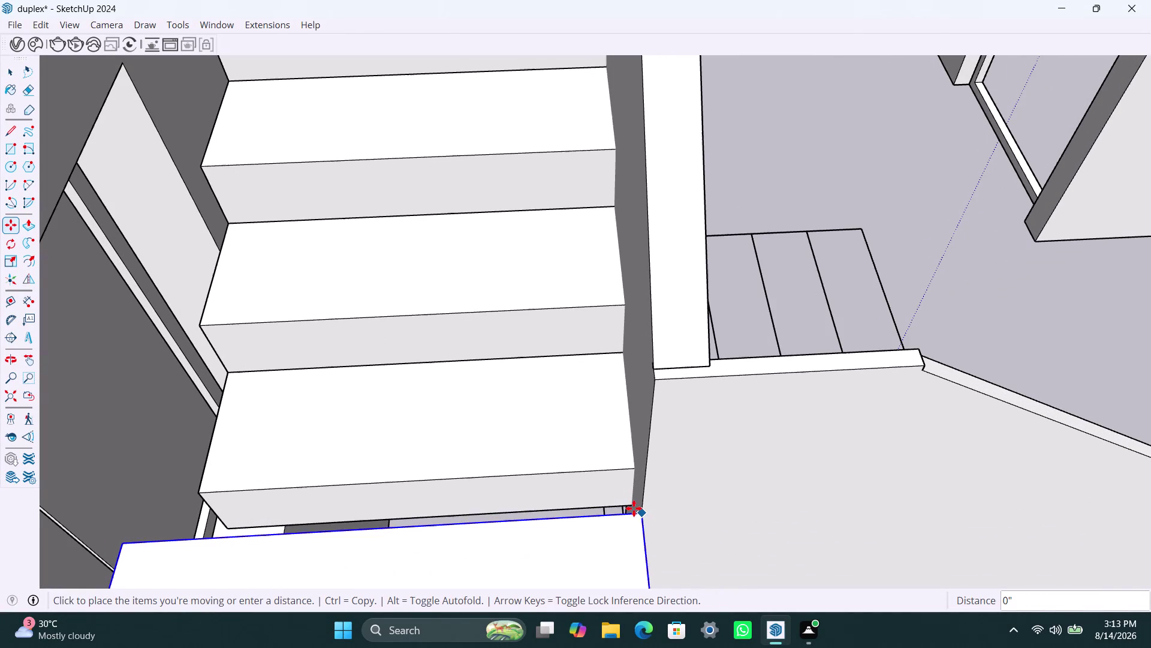
click(631, 507)
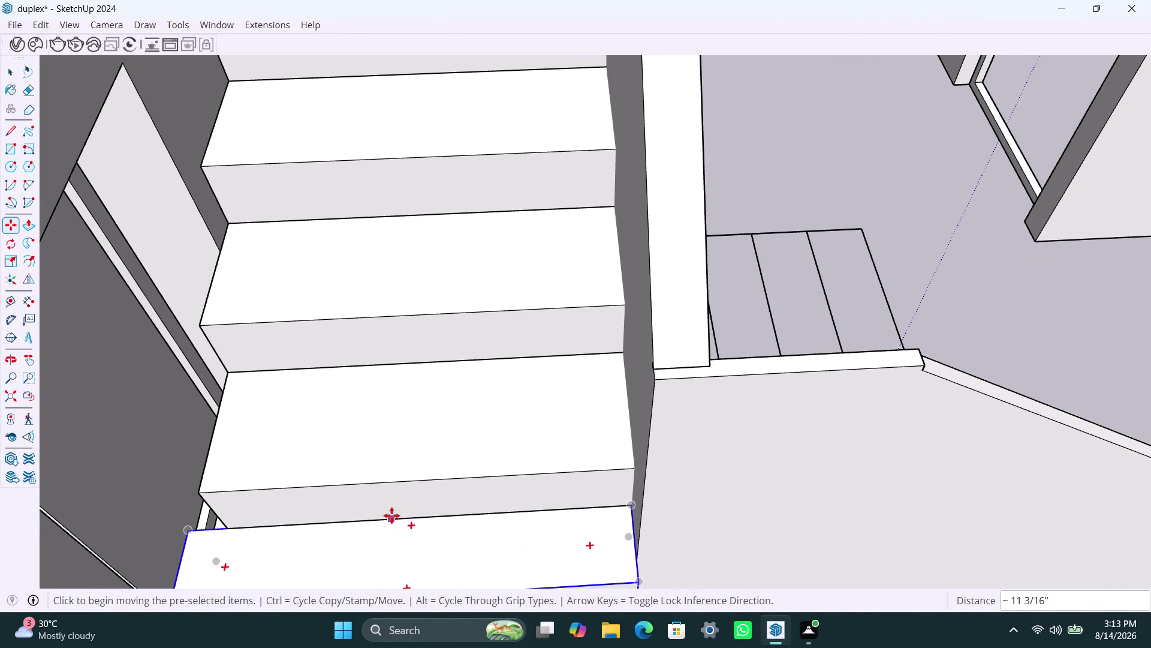
scroll(down, 3)
middle_drag(386, 498, 535, 451)
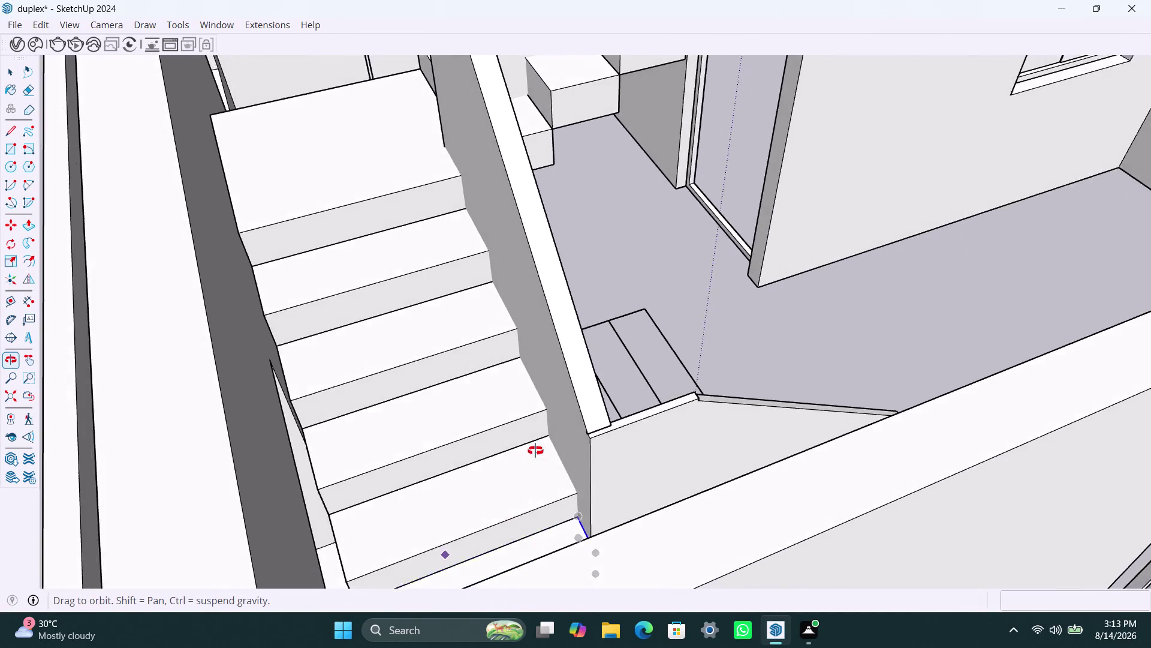
middle_drag(536, 450, 299, 524)
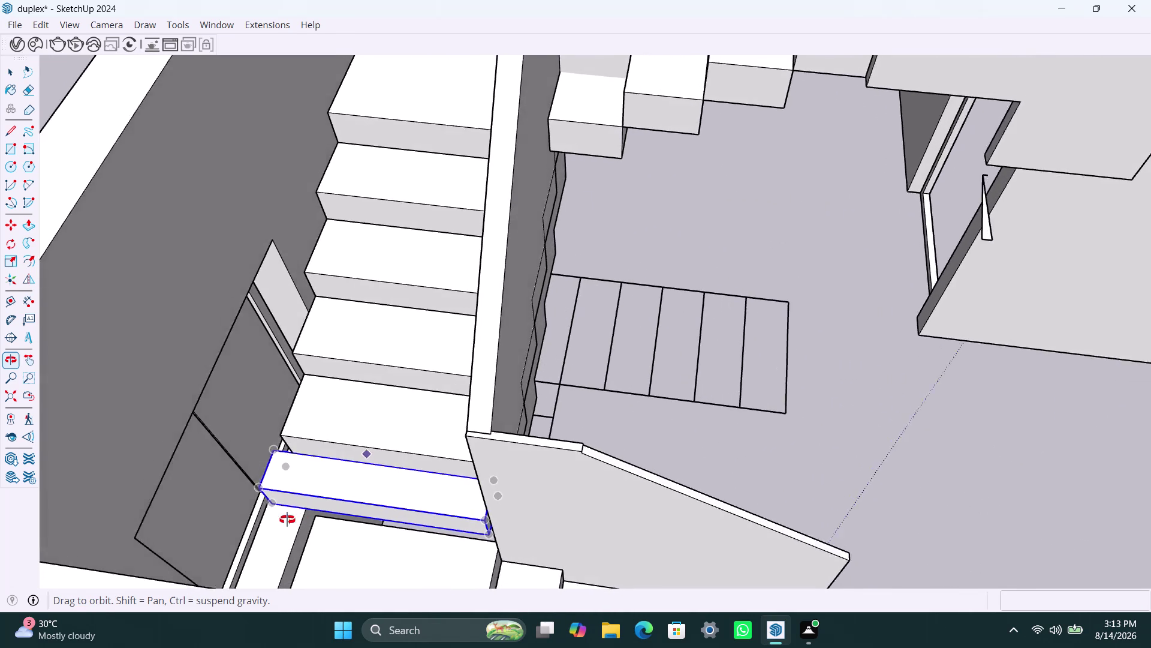
middle_drag(299, 523, 287, 519)
scroll(up, 3)
scroll(up, 3)
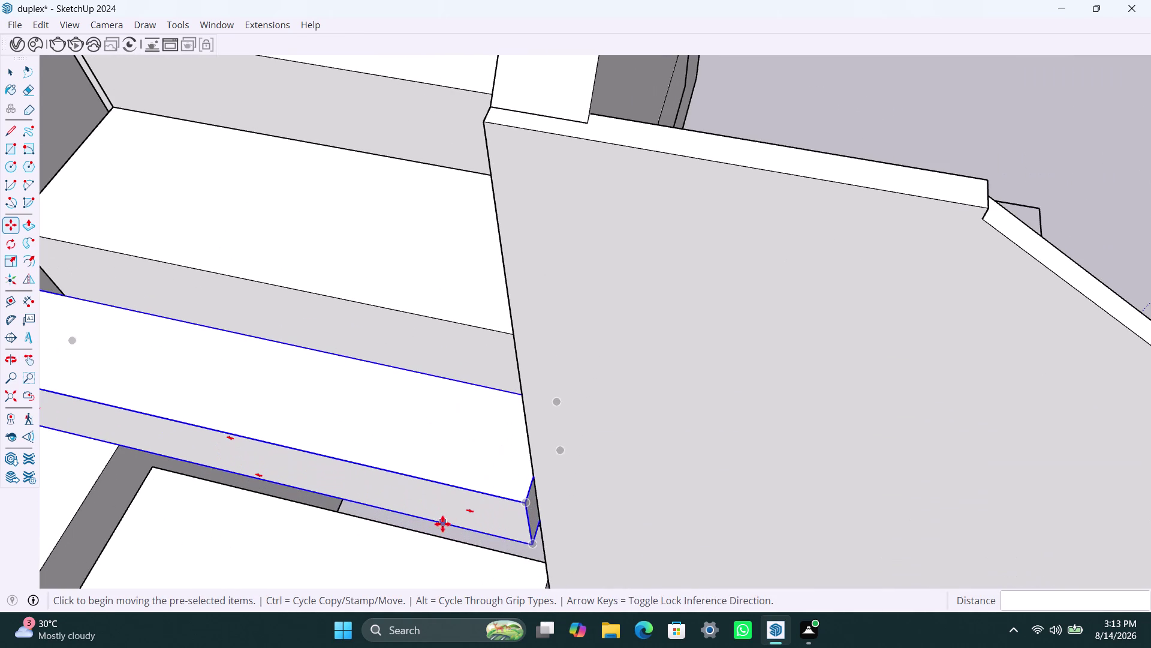
scroll(down, 3)
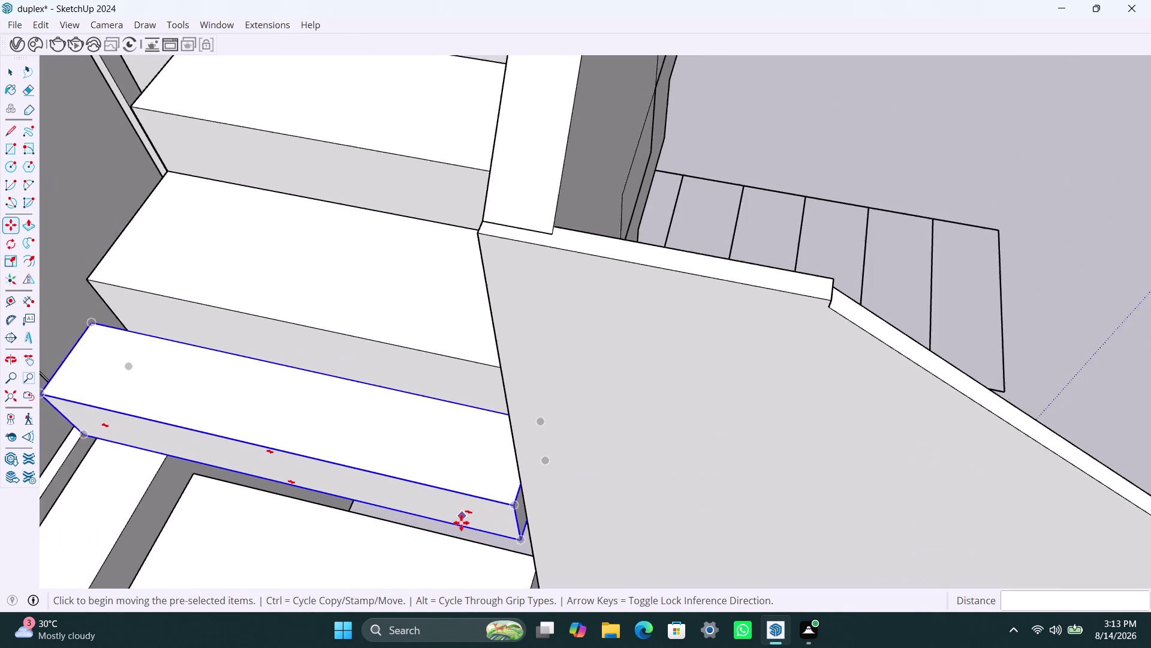
scroll(down, 3)
middle_drag(439, 557, 224, 546)
scroll(up, 3)
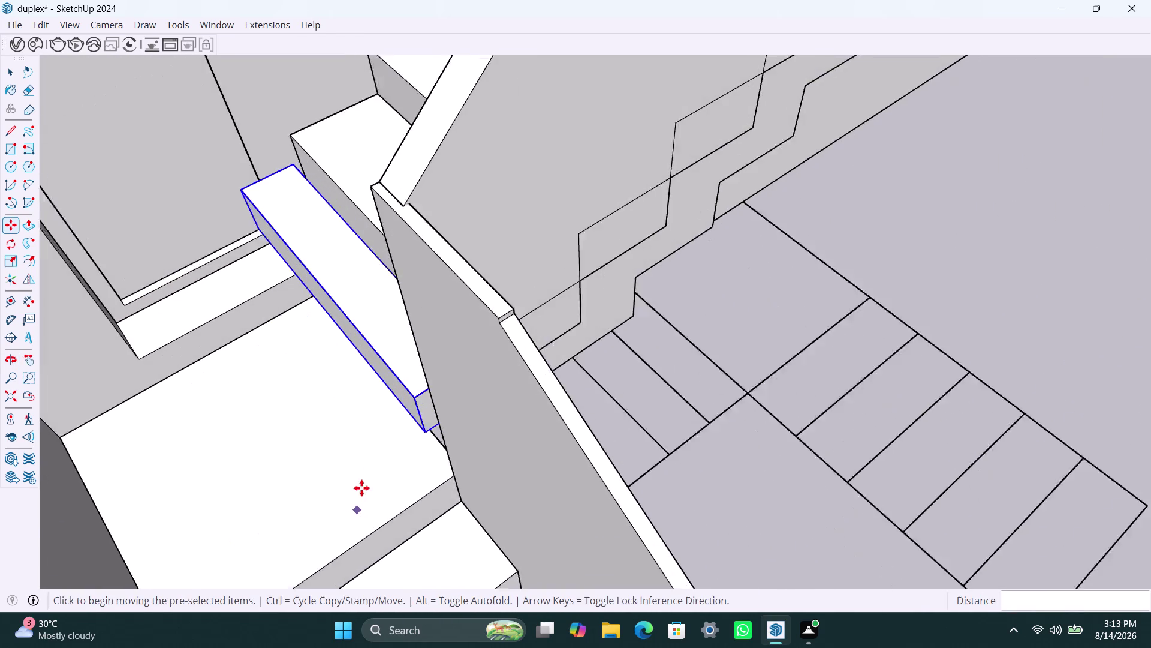
key(space)
Push-pull the white board's face beside the side panel about 1' 7/16", then deselect.
triple_click(363, 472)
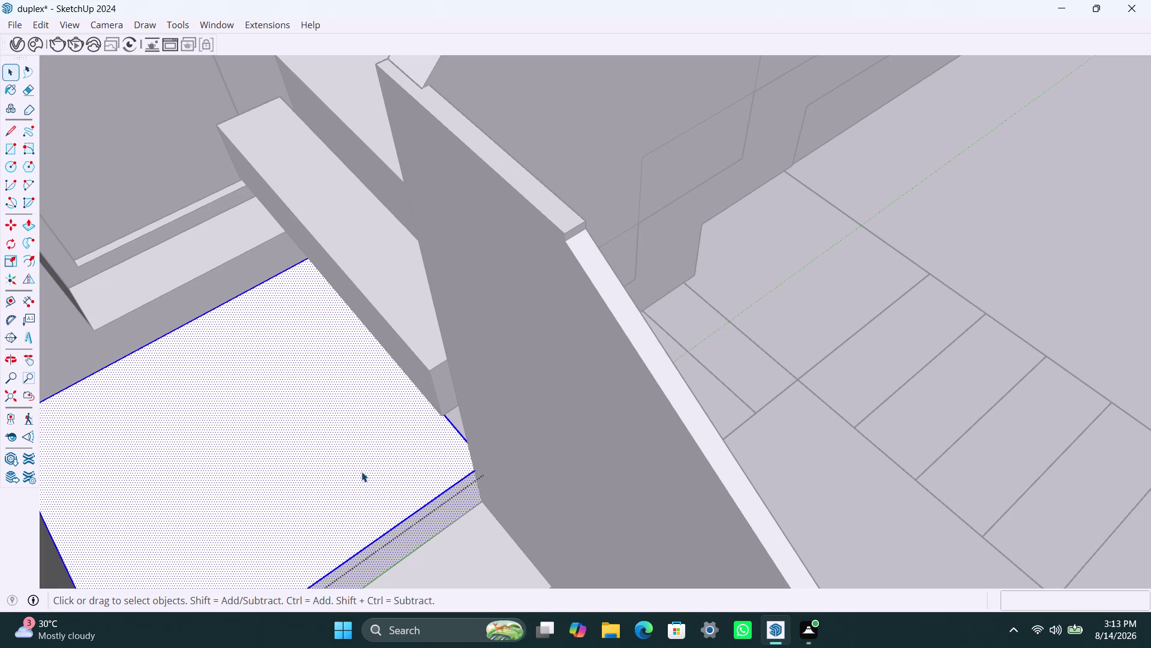
key(p)
click(361, 471)
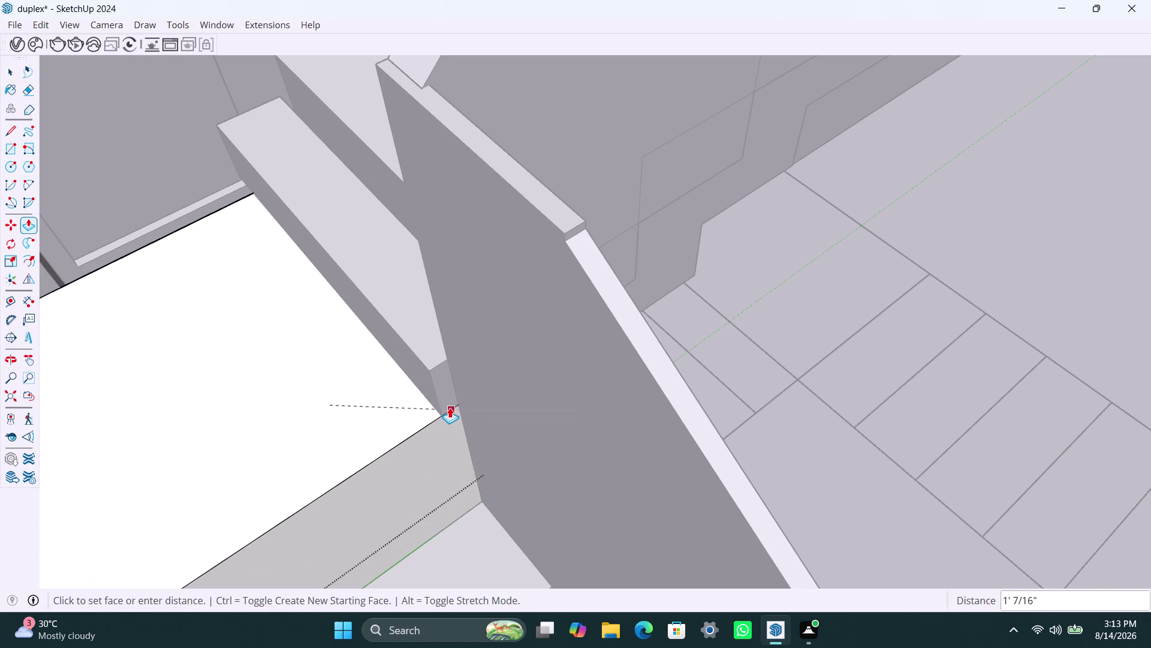
click(450, 408)
key(space)
click(771, 396)
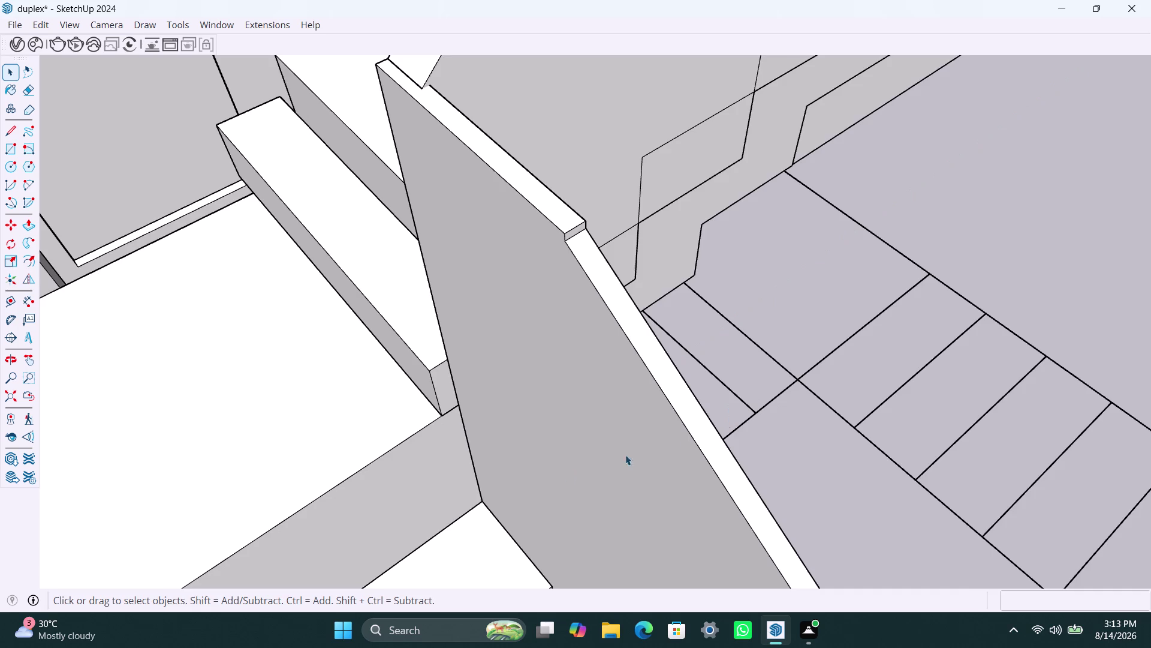
scroll(down, 3)
scroll(down, 3)
Bring the cap board's end into view and open its group for editing.
middle_drag(370, 371, 466, 395)
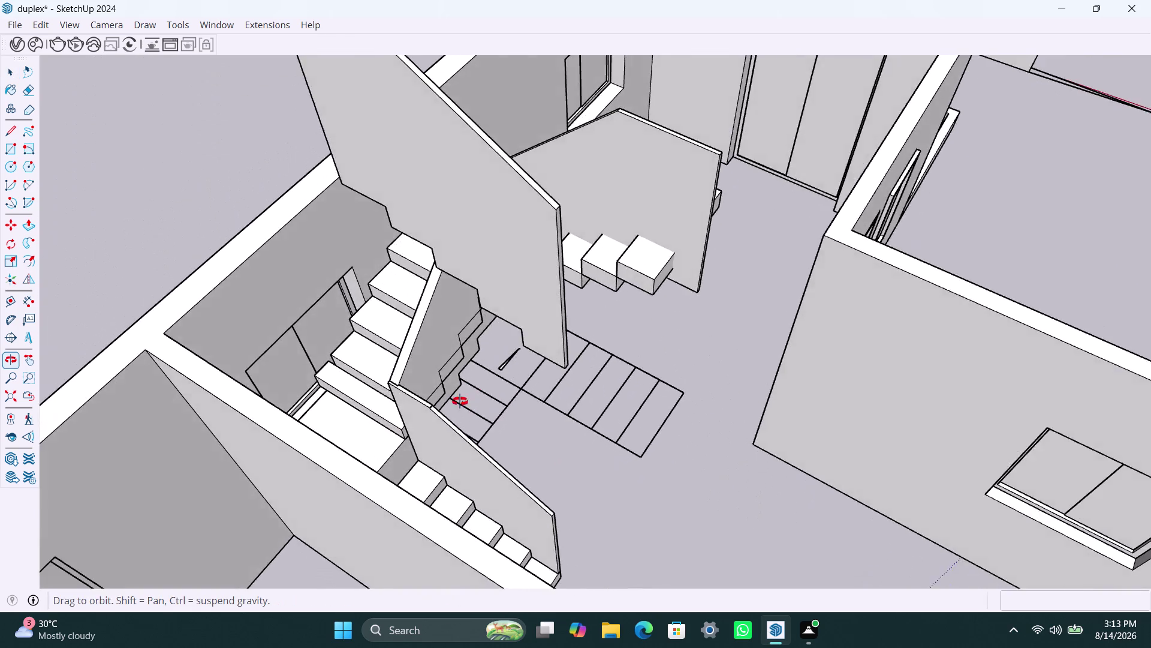
middle_drag(466, 396, 388, 435)
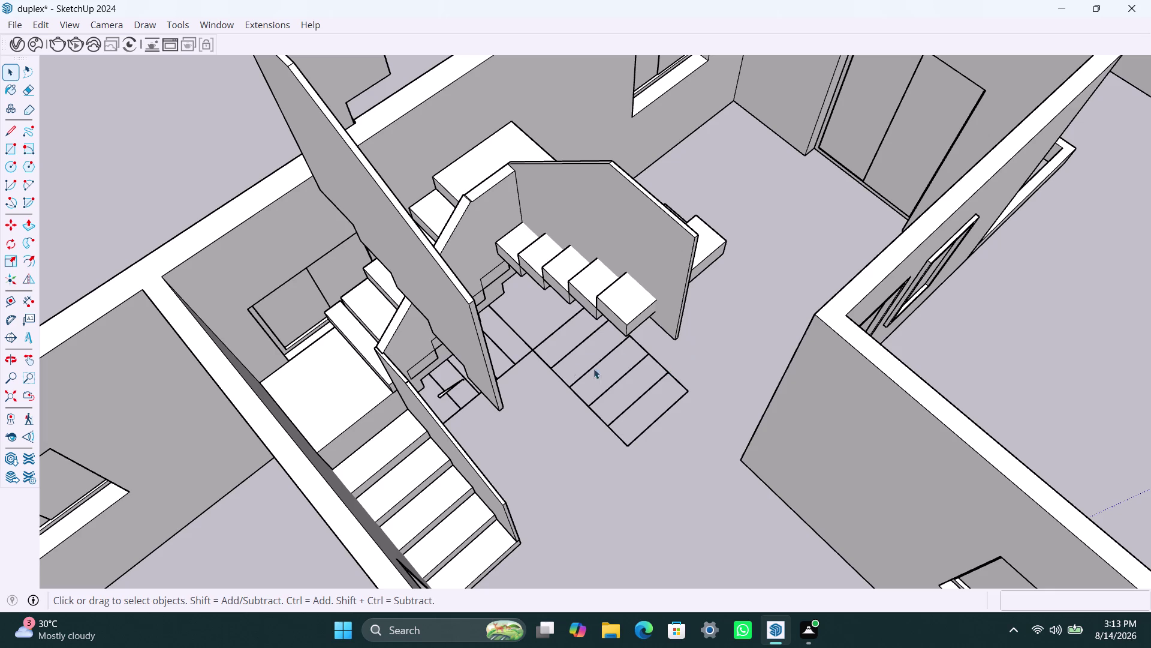
scroll(down, 3)
middle_drag(360, 400, 451, 408)
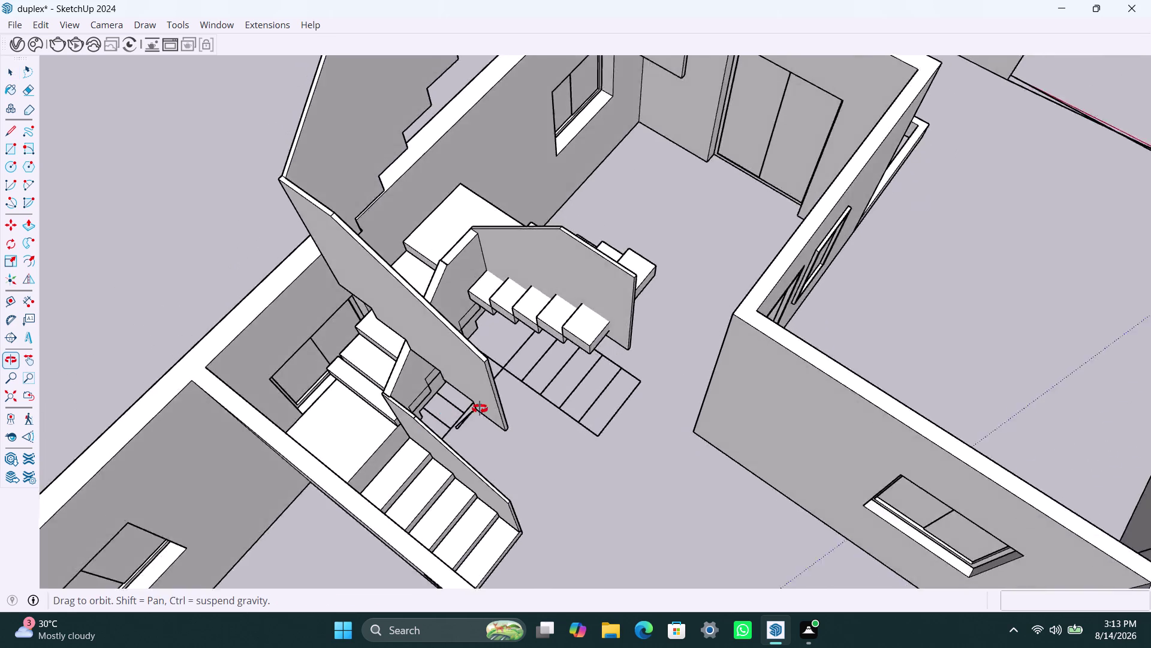
middle_drag(451, 409, 638, 380)
scroll(up, 3)
middle_drag(397, 534, 435, 541)
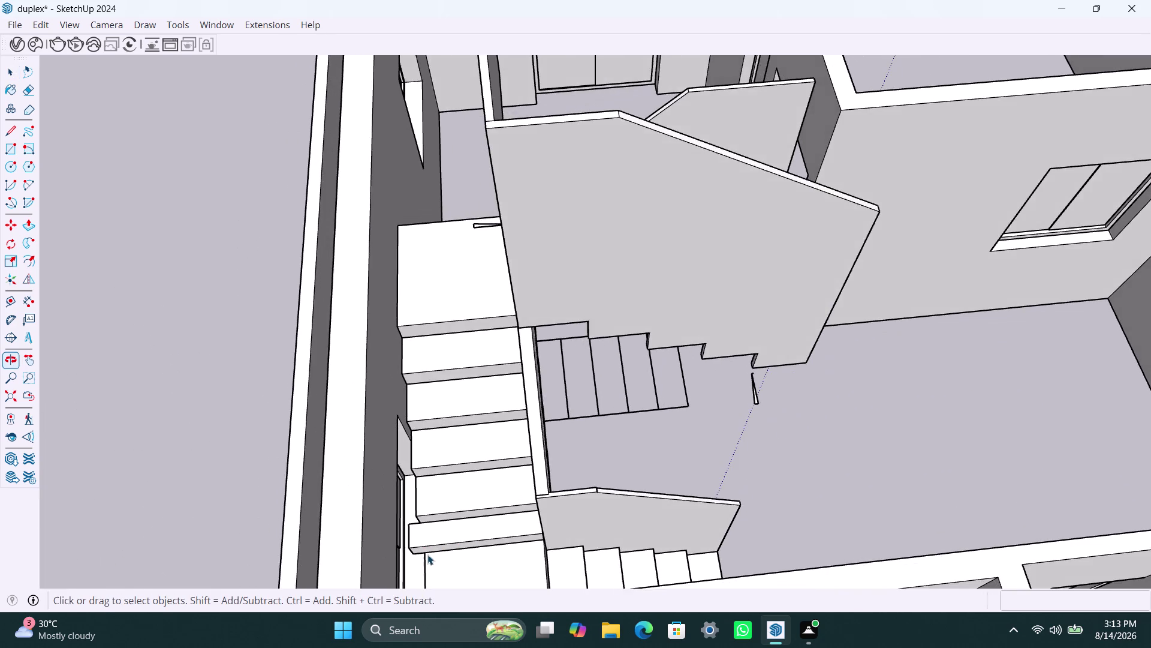
scroll(up, 3)
middle_drag(387, 551, 459, 477)
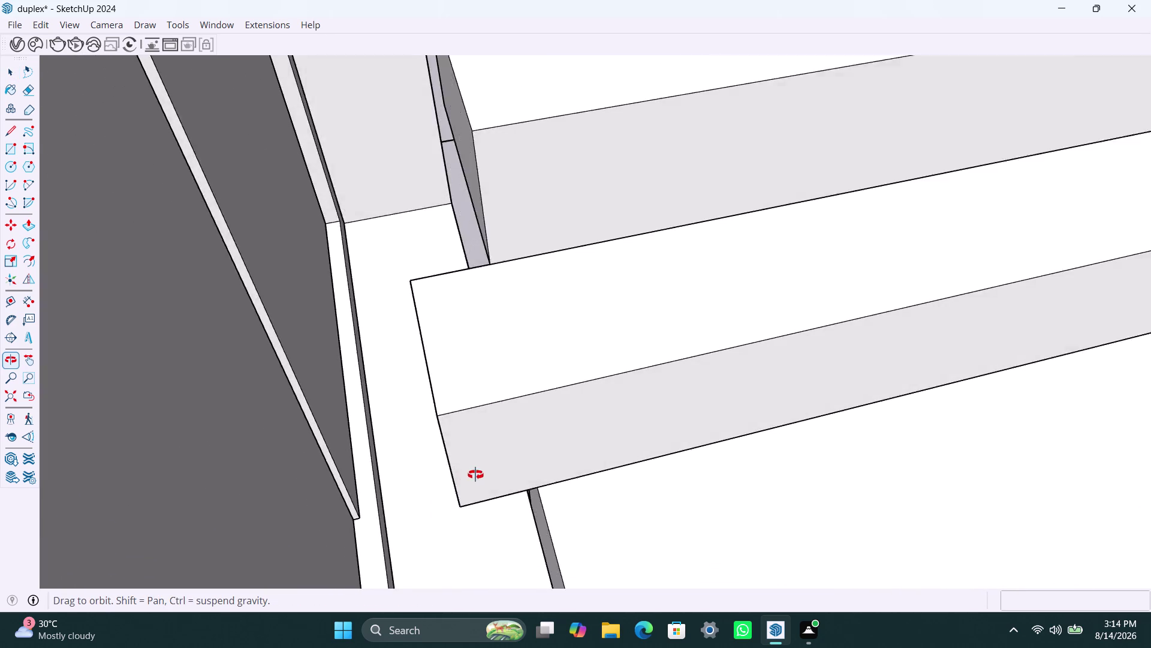
middle_drag(460, 477, 496, 473)
click(499, 439)
double_click(495, 428)
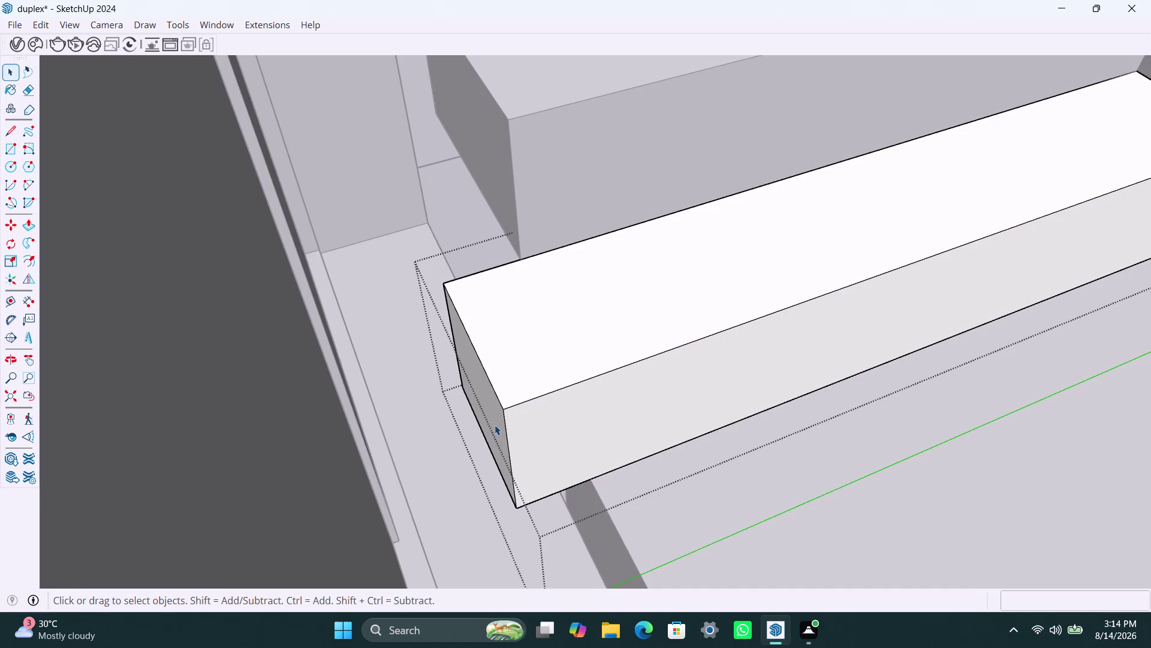
Push the cap board's end face back 3 1/2 inches.
click(494, 424)
key(p)
click(496, 419)
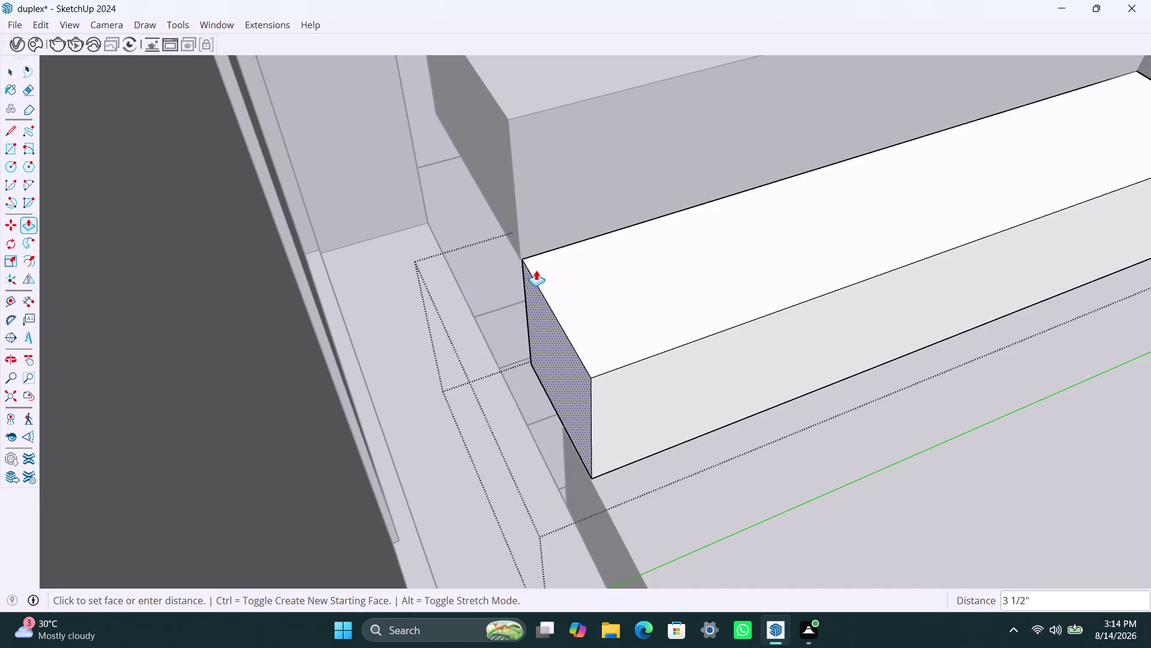
click(524, 249)
key(space)
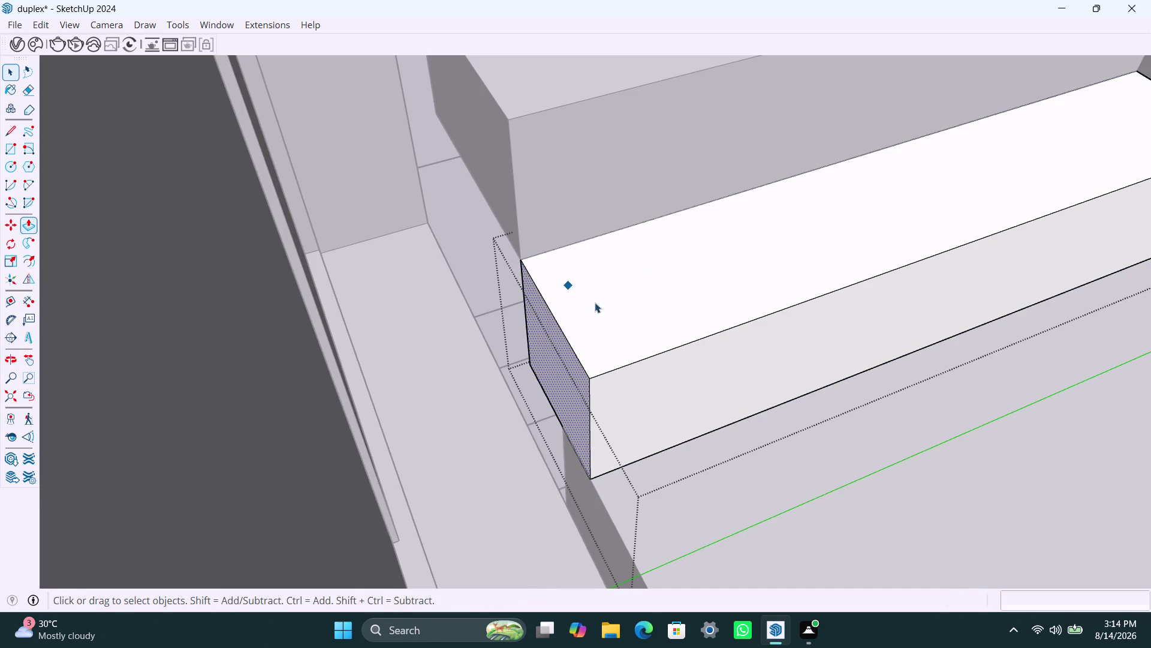
scroll(down, 3)
scroll(down, 3)
Fit the whole model in view, then orbit toward the duplex staircase.
click(10, 399)
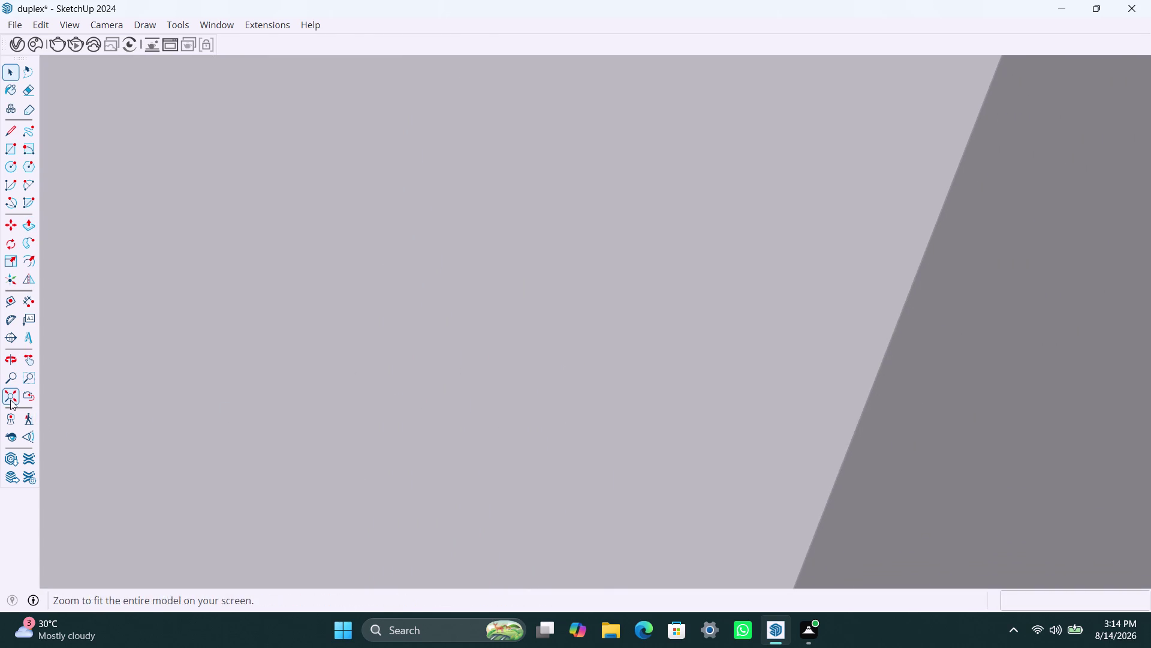
scroll(down, 3)
click(520, 331)
scroll(up, 3)
middle_drag(635, 206, 642, 218)
scroll(up, 3)
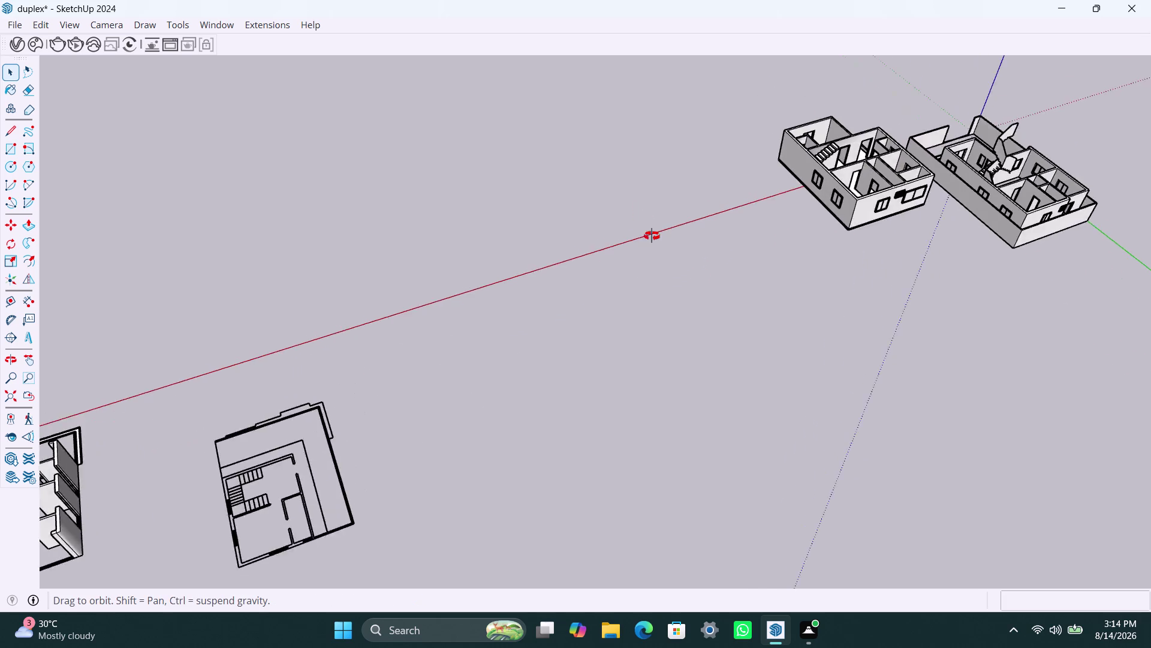
middle_drag(642, 218, 931, 278)
scroll(down, 3)
scroll(down, 3)
middle_drag(586, 275, 870, 308)
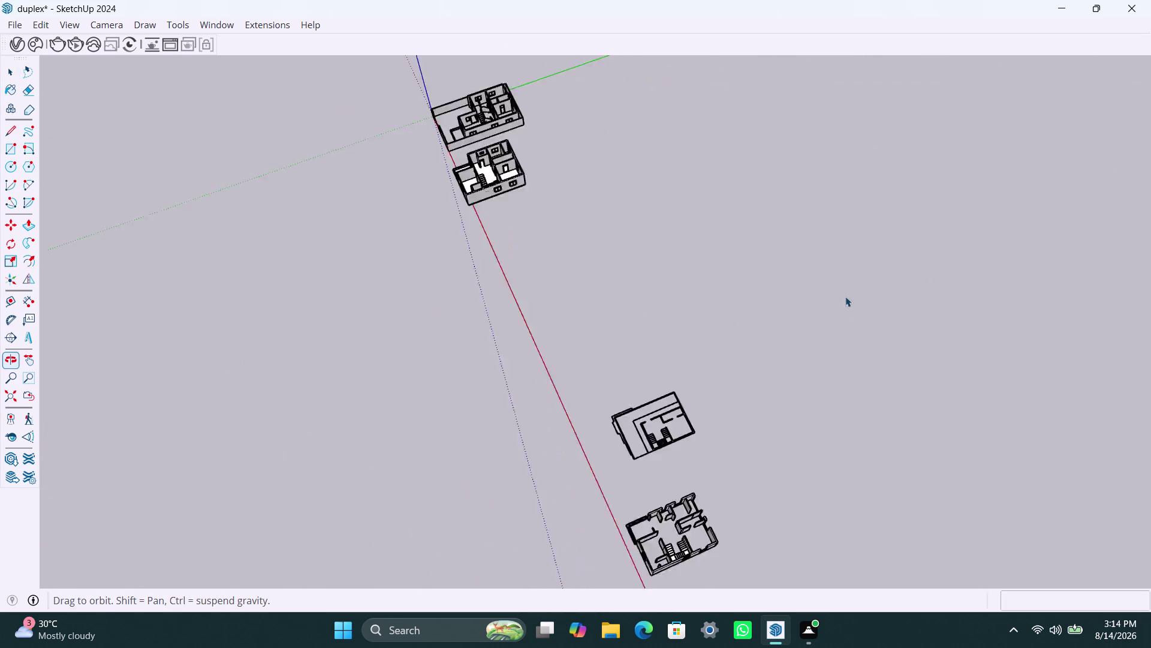
scroll(up, 3)
middle_drag(671, 273, 812, 434)
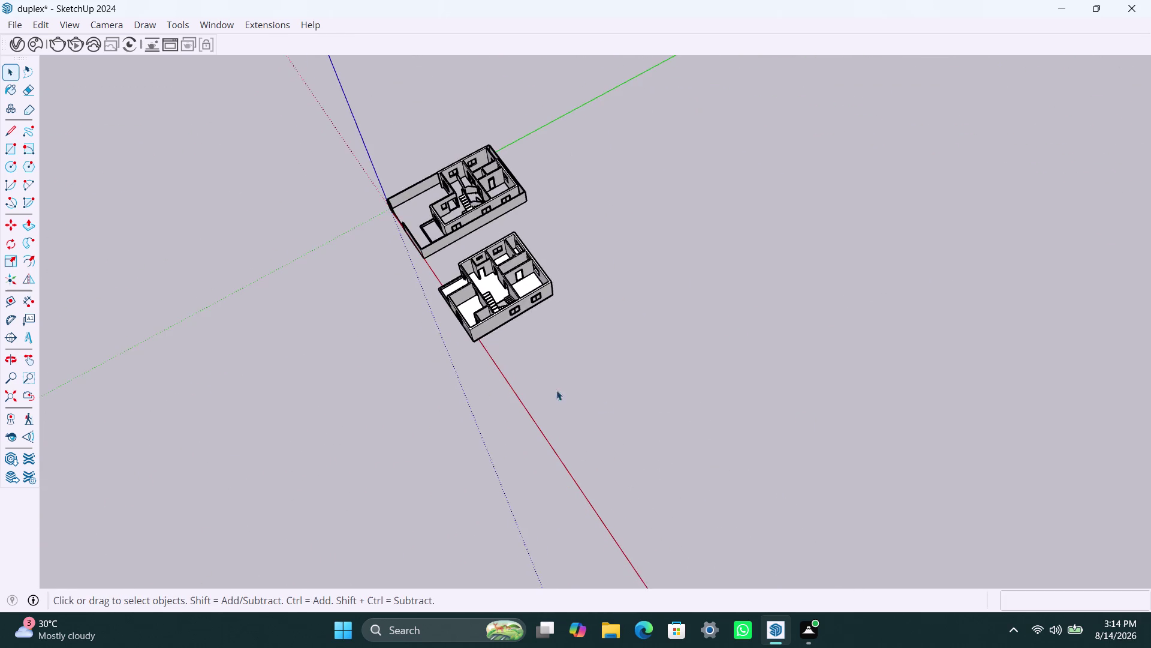
scroll(up, 3)
middle_drag(675, 296, 971, 474)
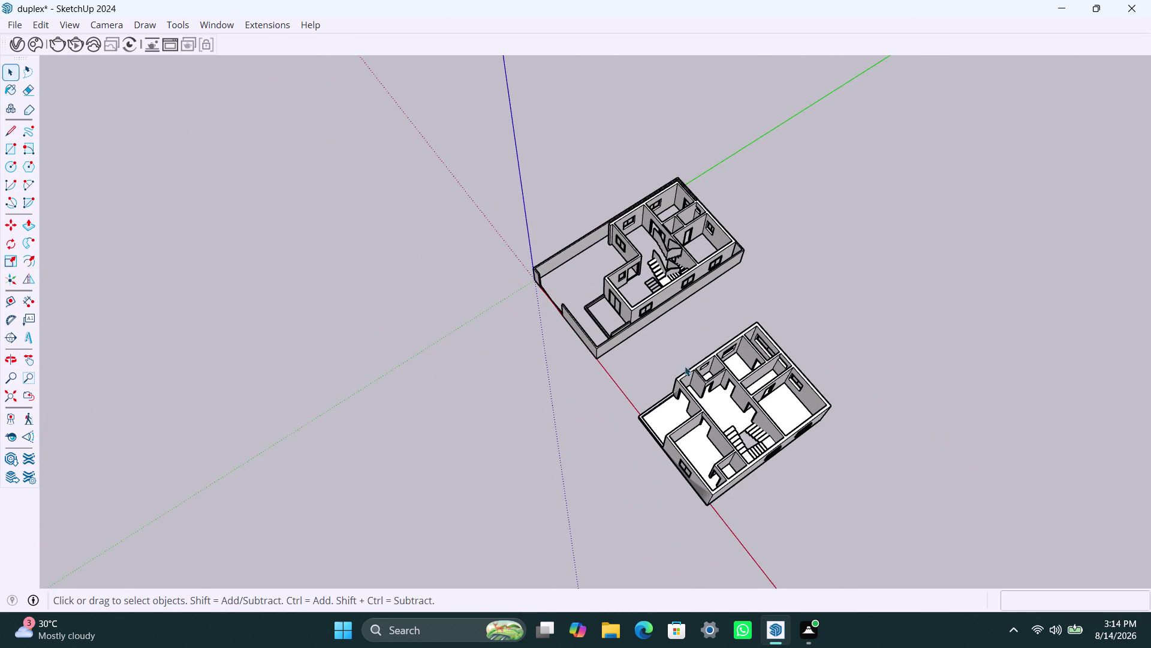
scroll(up, 3)
scroll(up, 3)
middle_drag(780, 315, 373, 377)
scroll(up, 3)
middle_drag(742, 333, 388, 369)
scroll(up, 3)
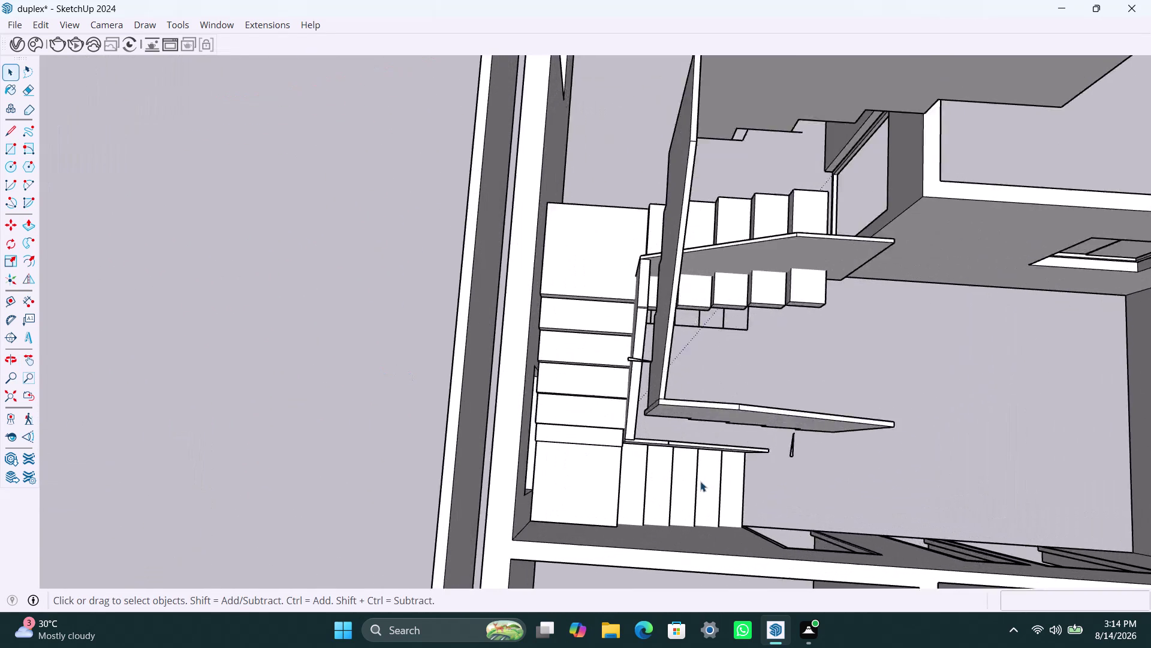
scroll(up, 3)
Orbit and zoom beneath the staircase to the stepped cheek panel's lower edge.
middle_drag(691, 488, 661, 375)
scroll(up, 3)
click(599, 376)
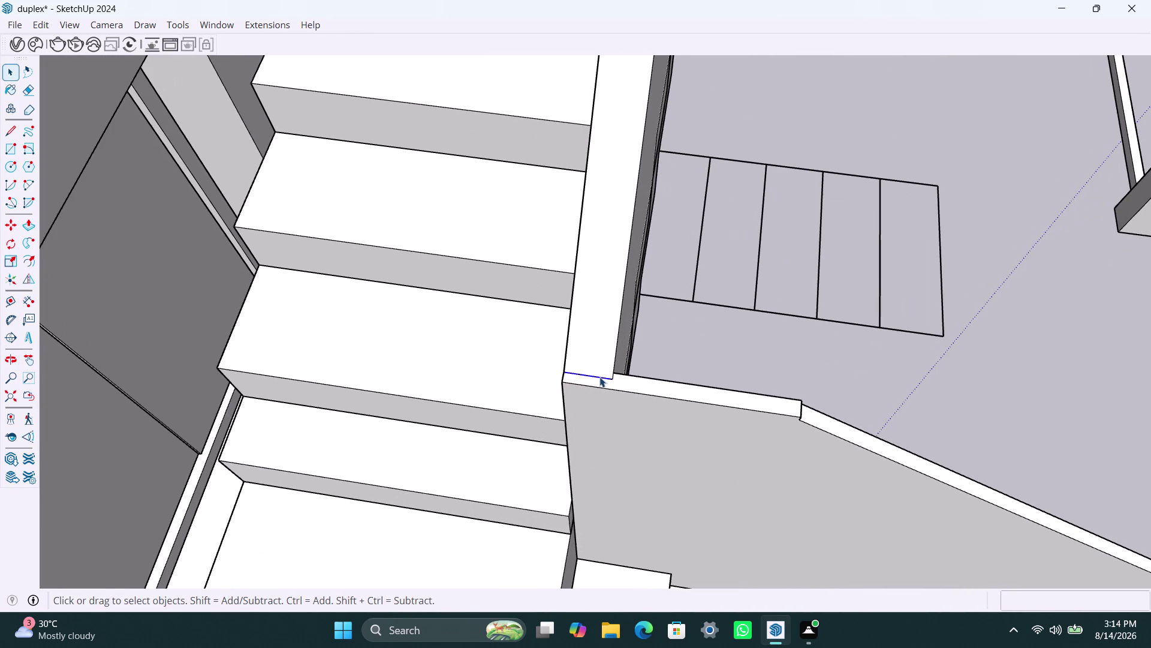
scroll(up, 3)
scroll(up, 3)
middle_drag(668, 395, 566, 415)
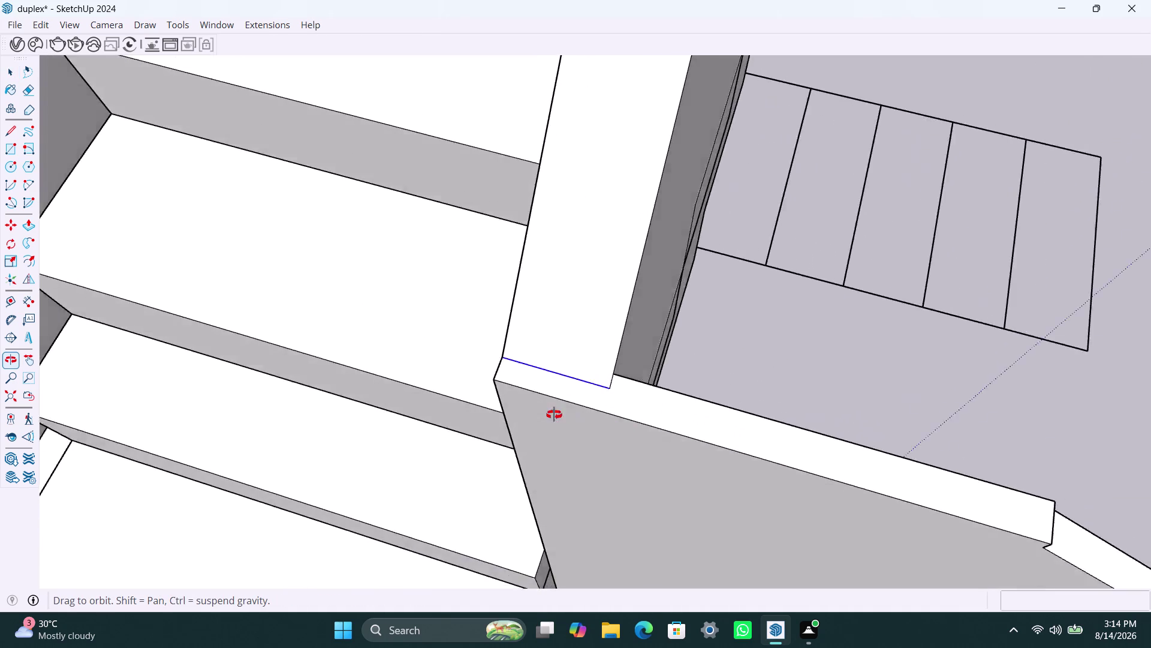
middle_drag(566, 414, 358, 394)
scroll(down, 3)
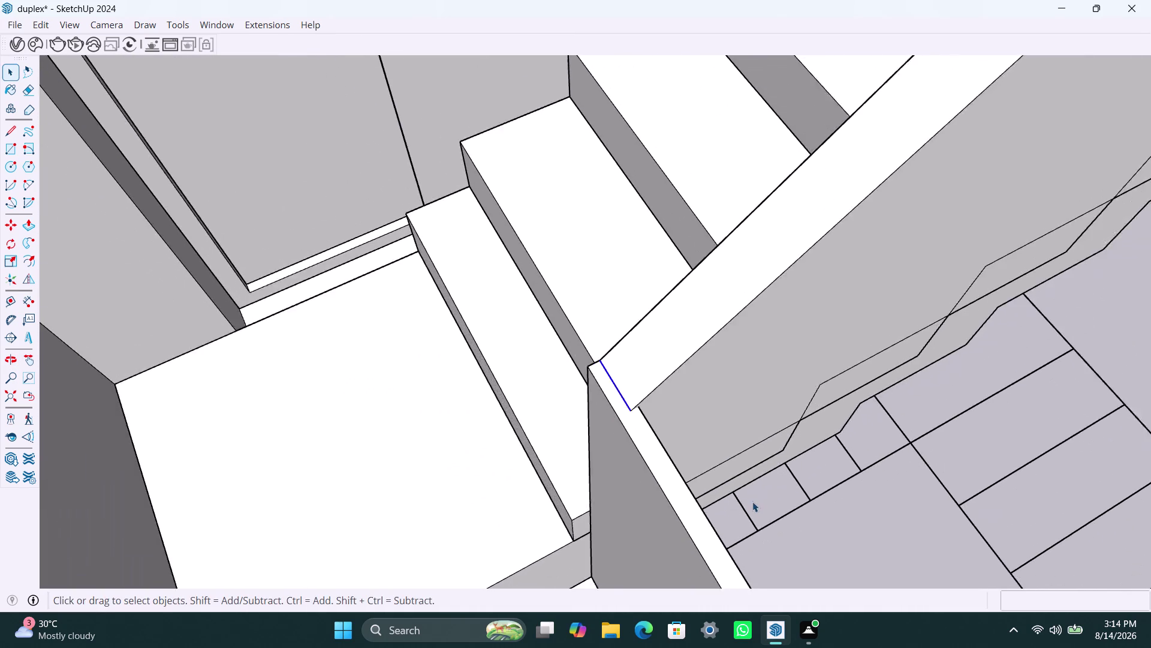
middle_drag(756, 498, 504, 312)
scroll(down, 3)
middle_drag(688, 500, 686, 461)
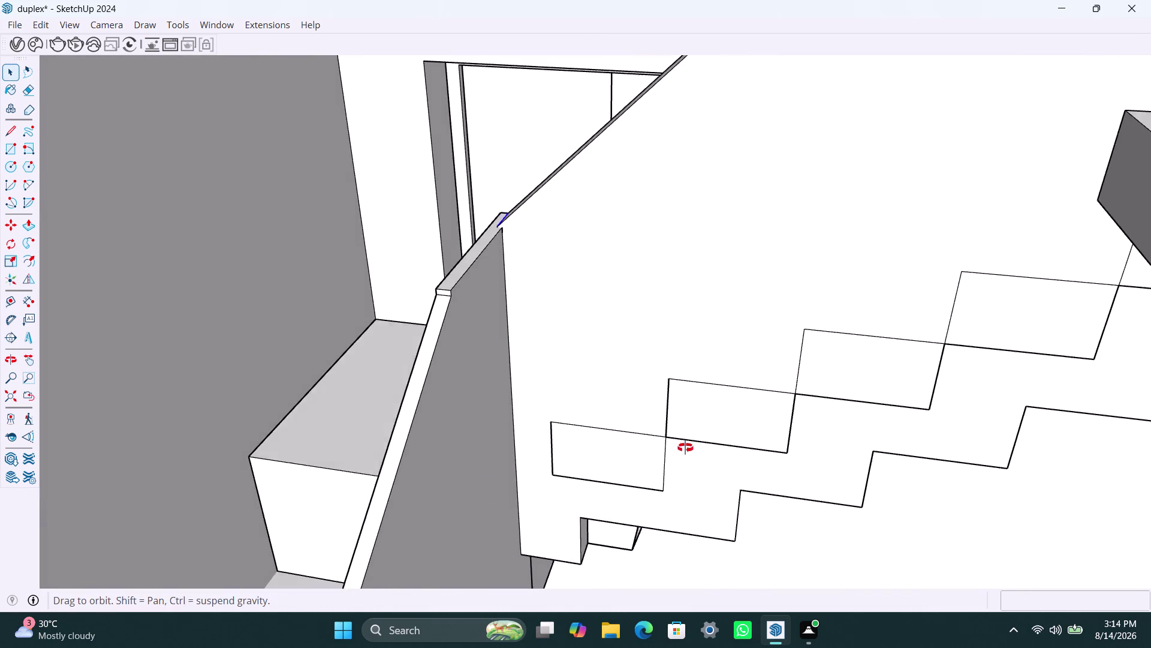
middle_drag(686, 461, 717, 218)
scroll(up, 3)
middle_drag(730, 426, 730, 425)
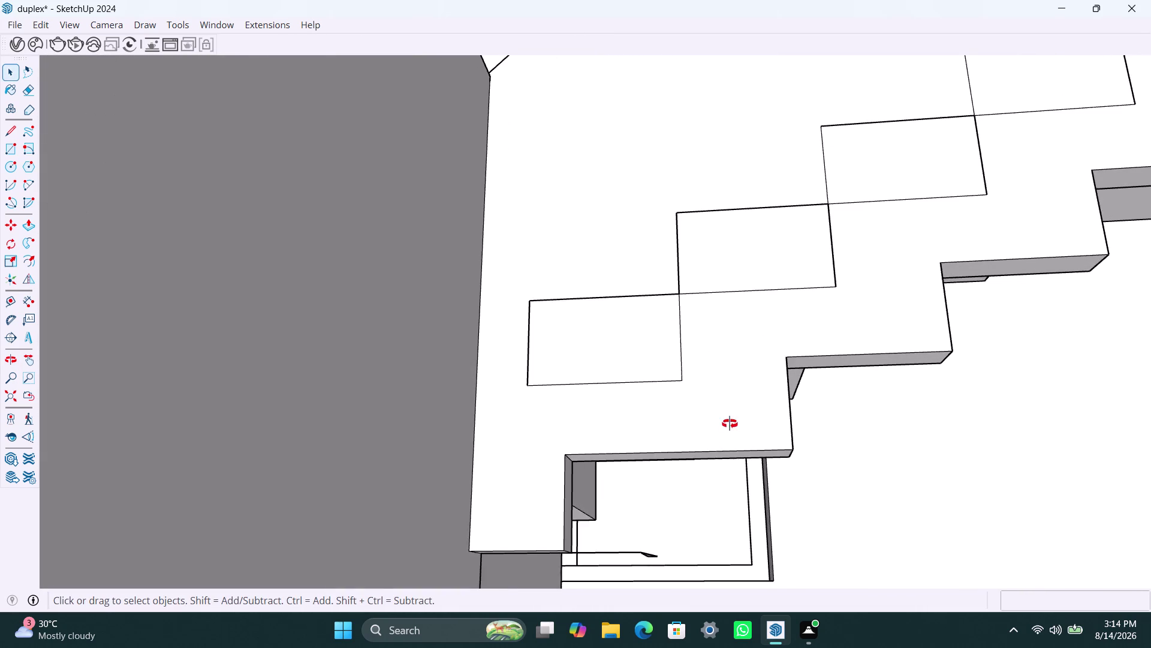
middle_drag(730, 424, 689, 324)
Delete the stray thin faces on the cheek board's edge.
click(647, 515)
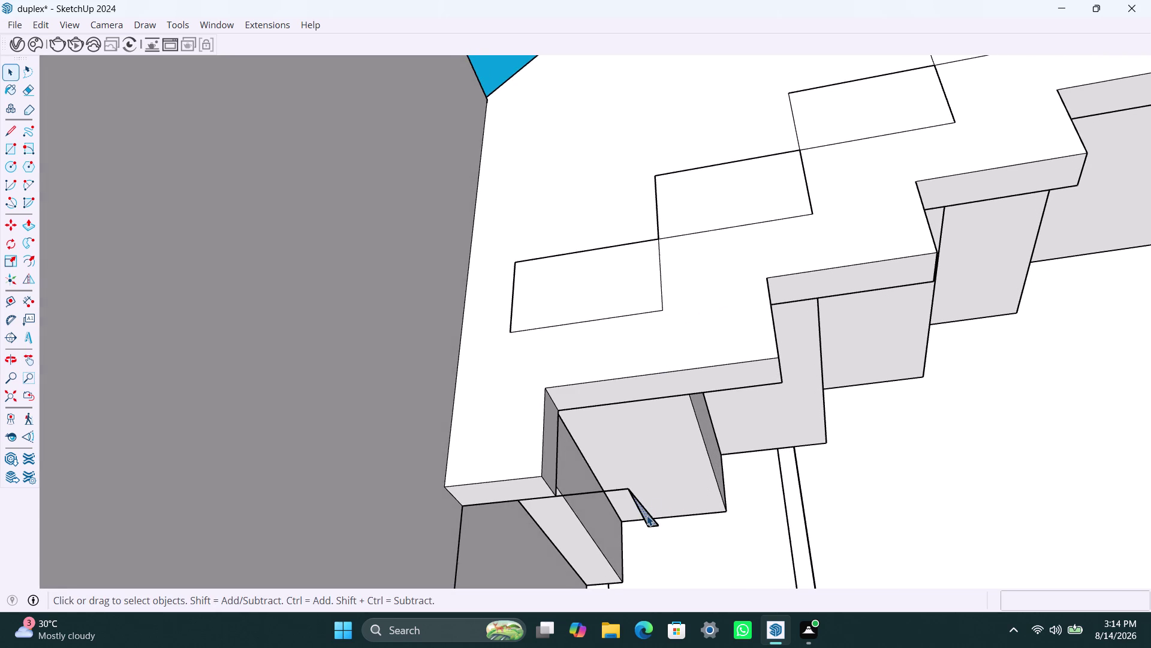
double_click(647, 515)
key(Delete)
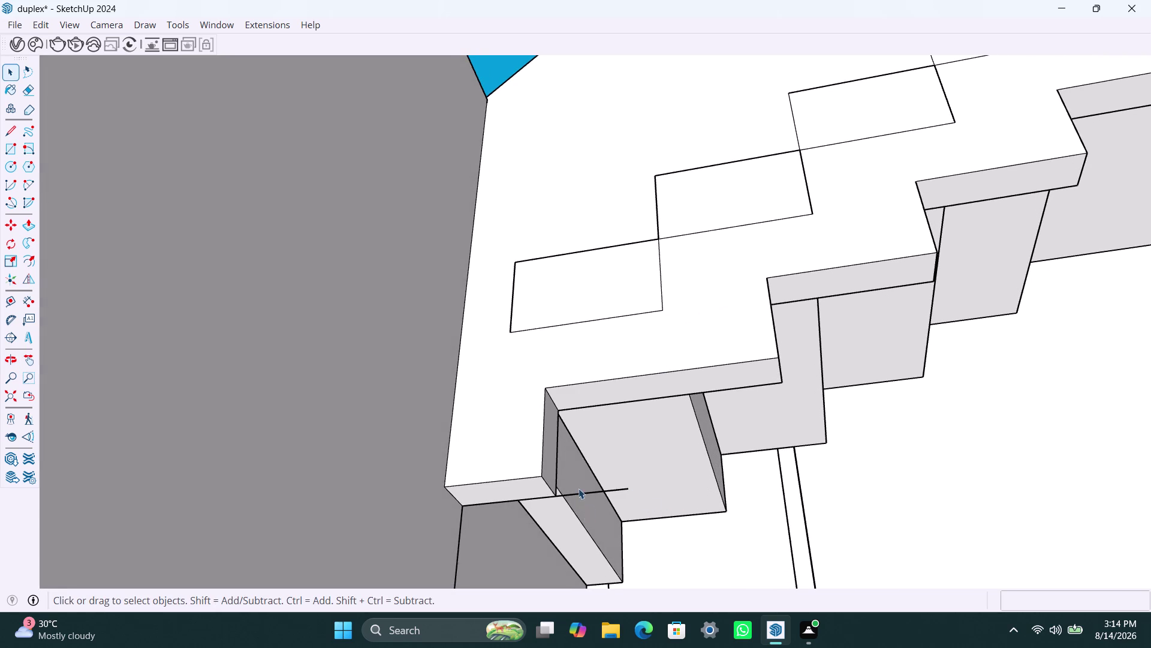
click(590, 493)
key(Delete)
scroll(down, 3)
Push/pull the thin strip face along the cheek out to the treads.
click(687, 381)
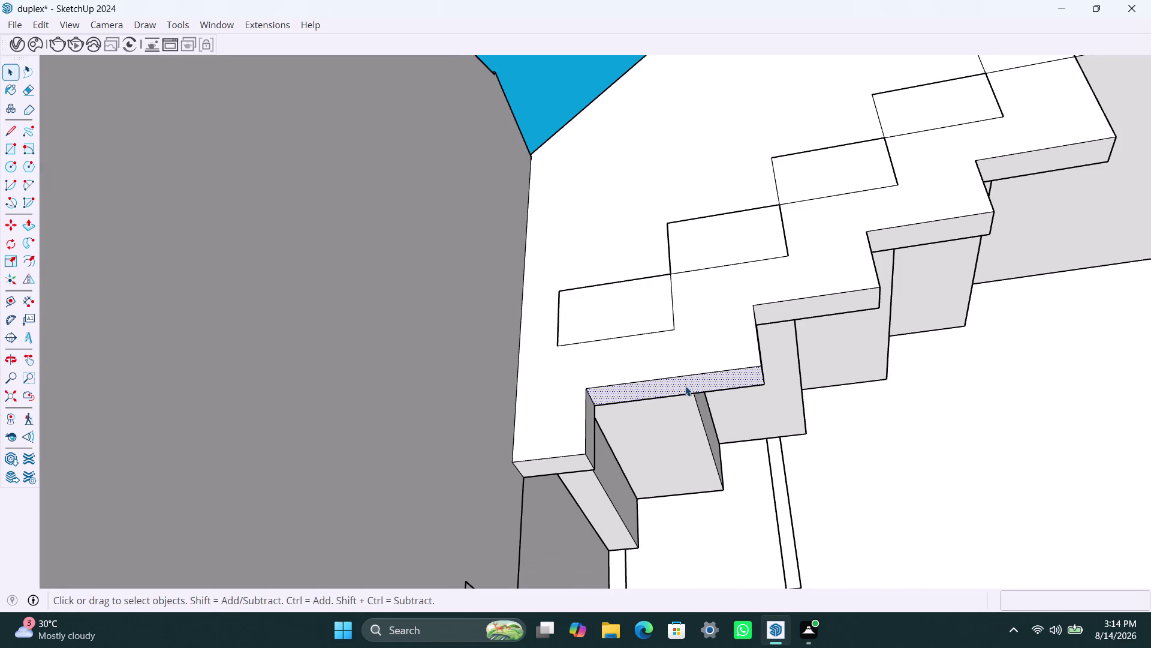
key(p)
click(683, 383)
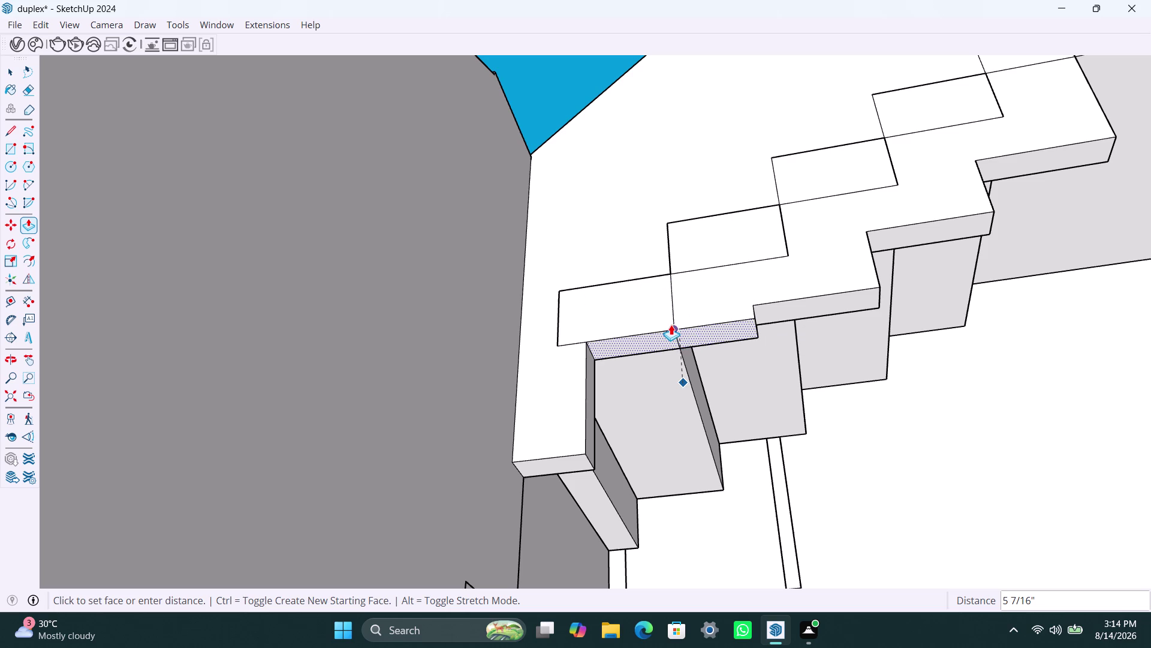
click(671, 324)
key(space)
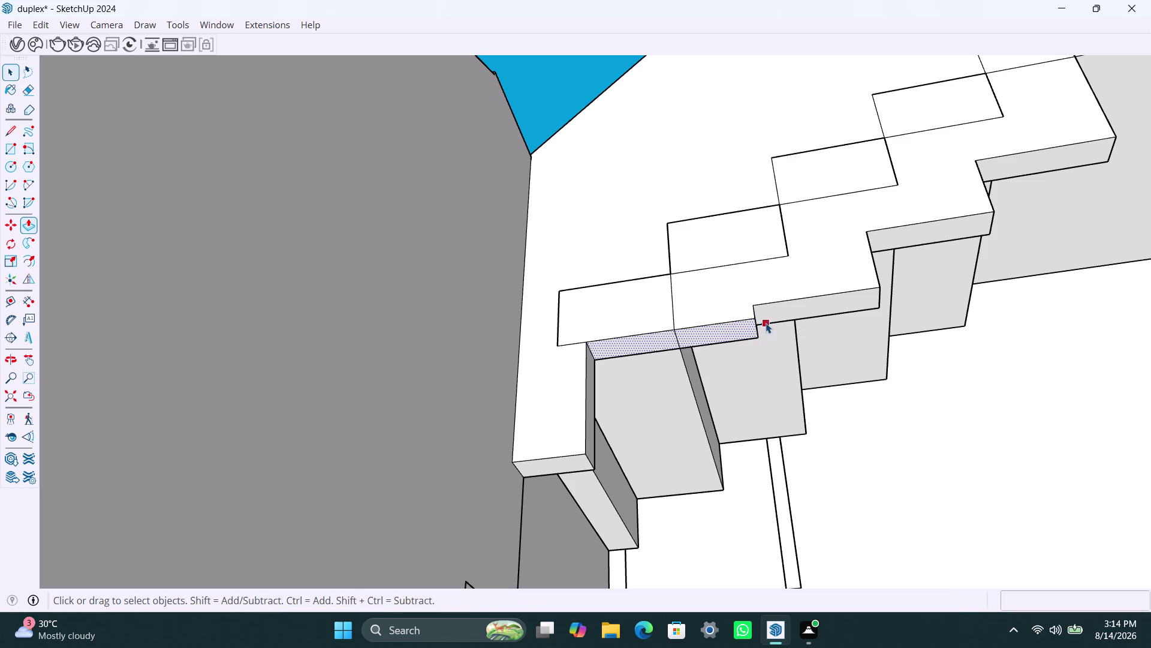
From beneath the stair, pull the small end face under the first step.
scroll(up, 3)
middle_drag(752, 357, 450, 426)
click(571, 341)
key(p)
click(572, 339)
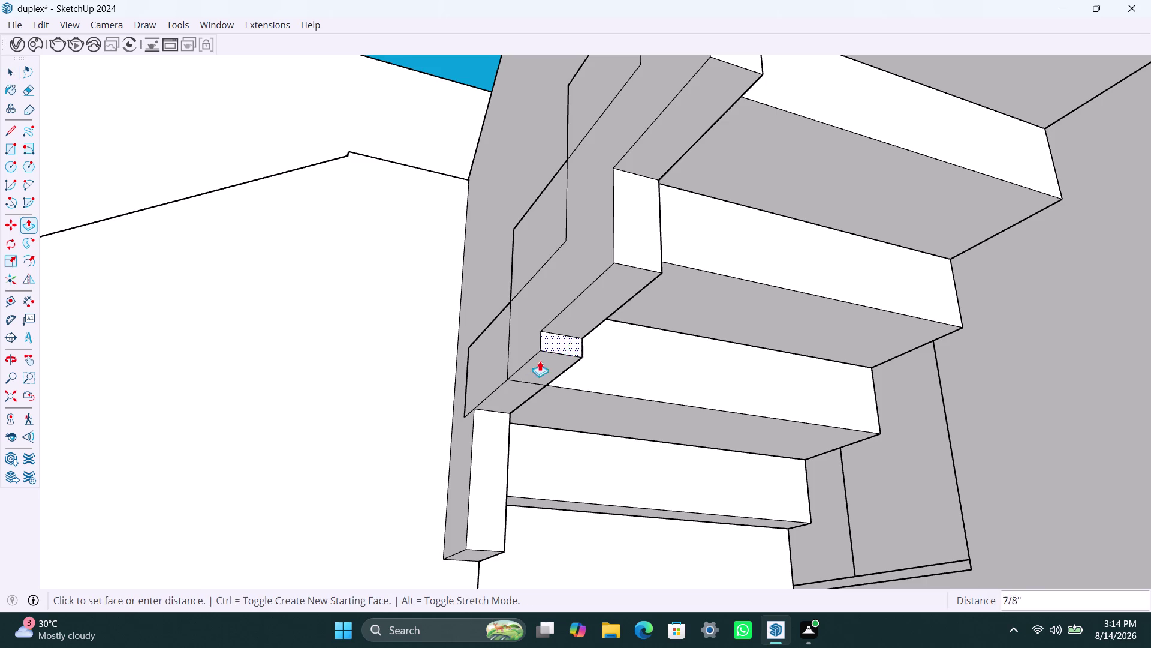
click(549, 377)
key(space)
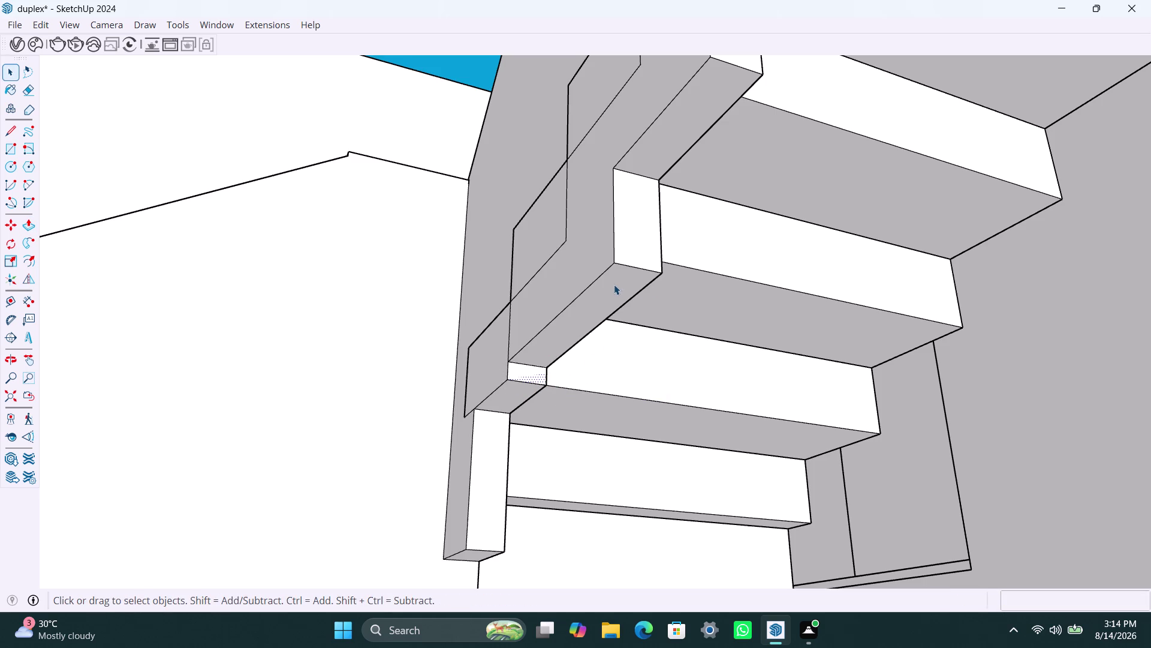
Extend the next strip face along the step underside.
click(613, 285)
key(p)
click(613, 285)
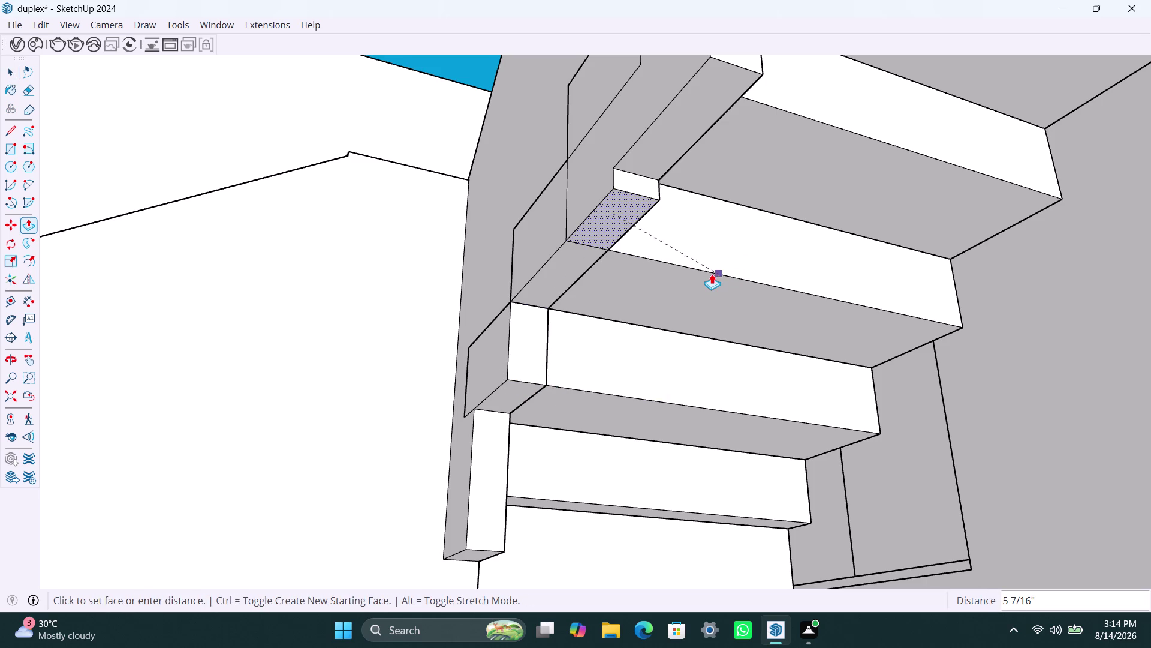
click(711, 273)
key(space)
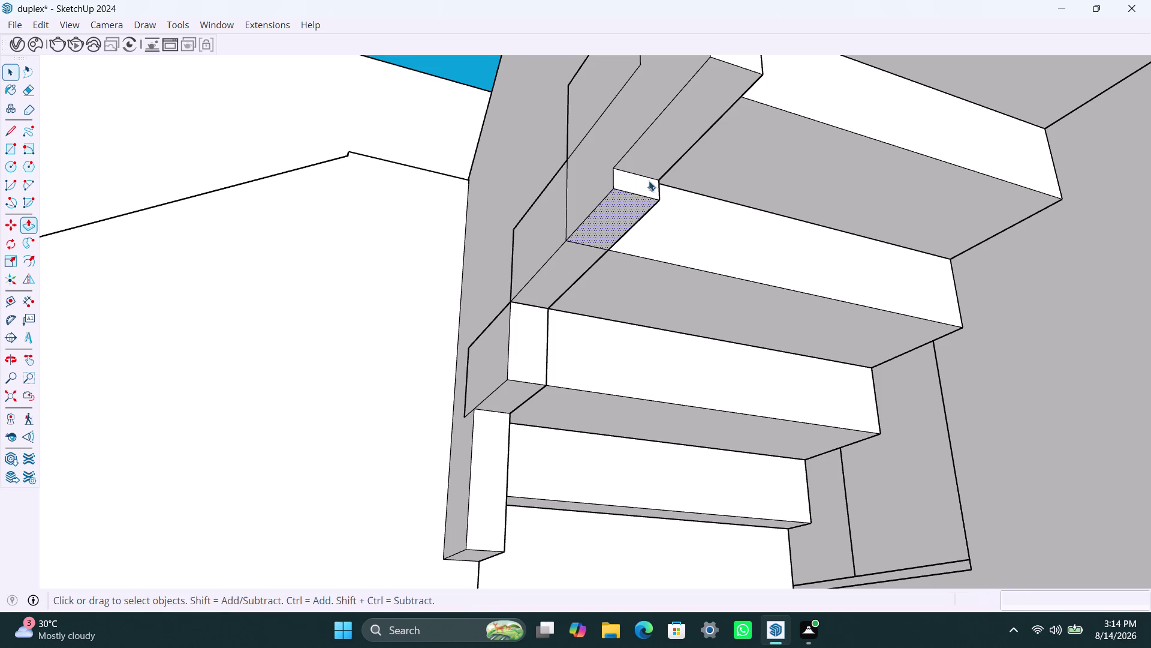
Pull the next small face under the step to meet the tread.
click(647, 181)
key(p)
click(646, 191)
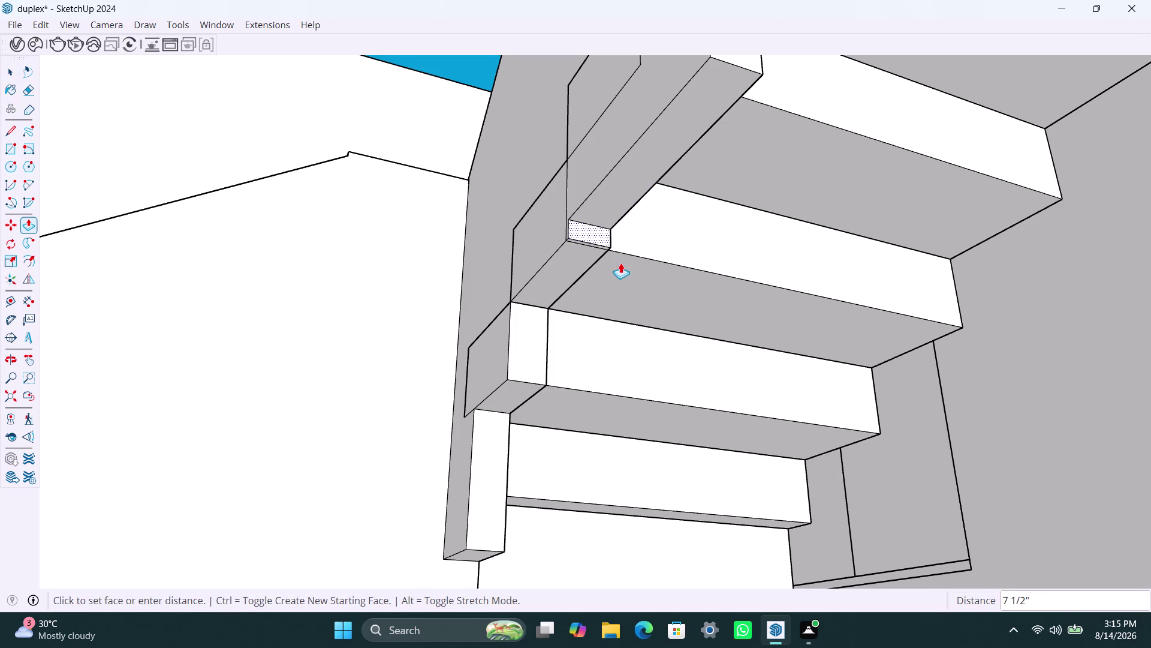
click(625, 252)
key(space)
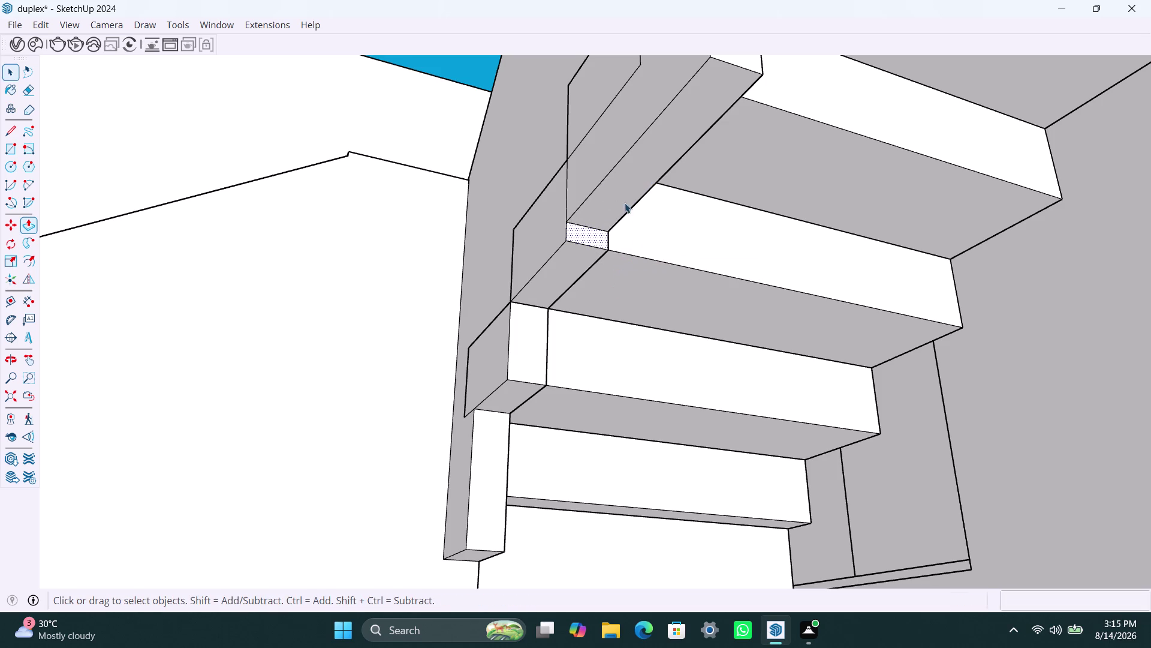
Extend the strip face on the next step up to the following step.
click(622, 195)
key(p)
click(623, 194)
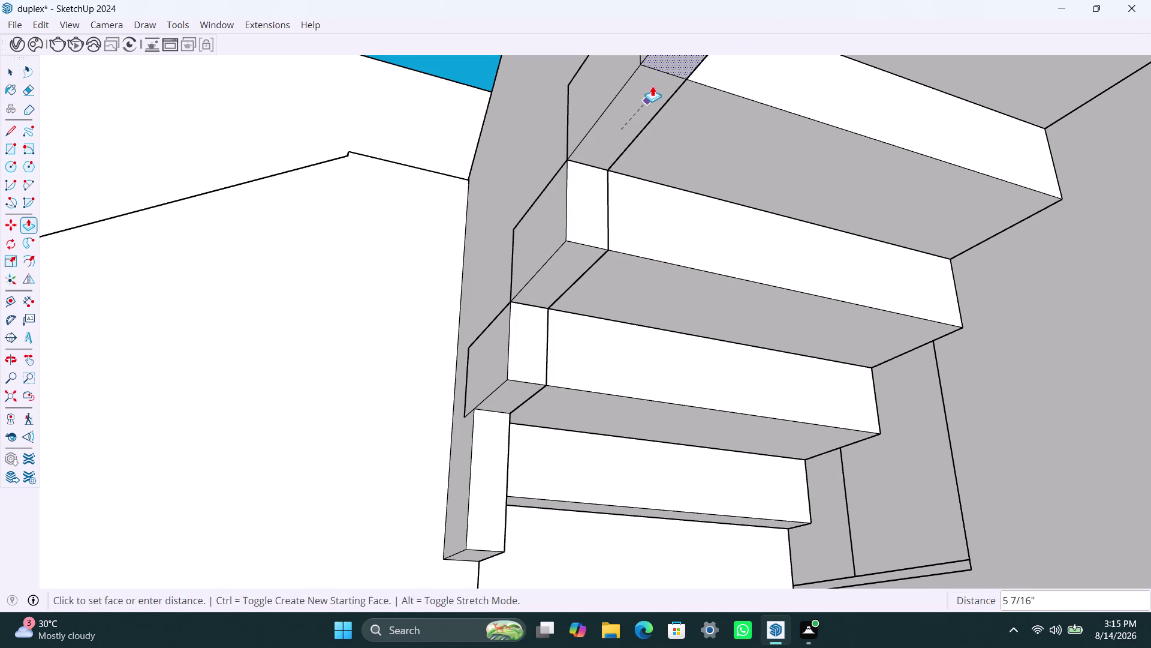
click(658, 83)
scroll(down, 3)
middle_drag(661, 156, 622, 249)
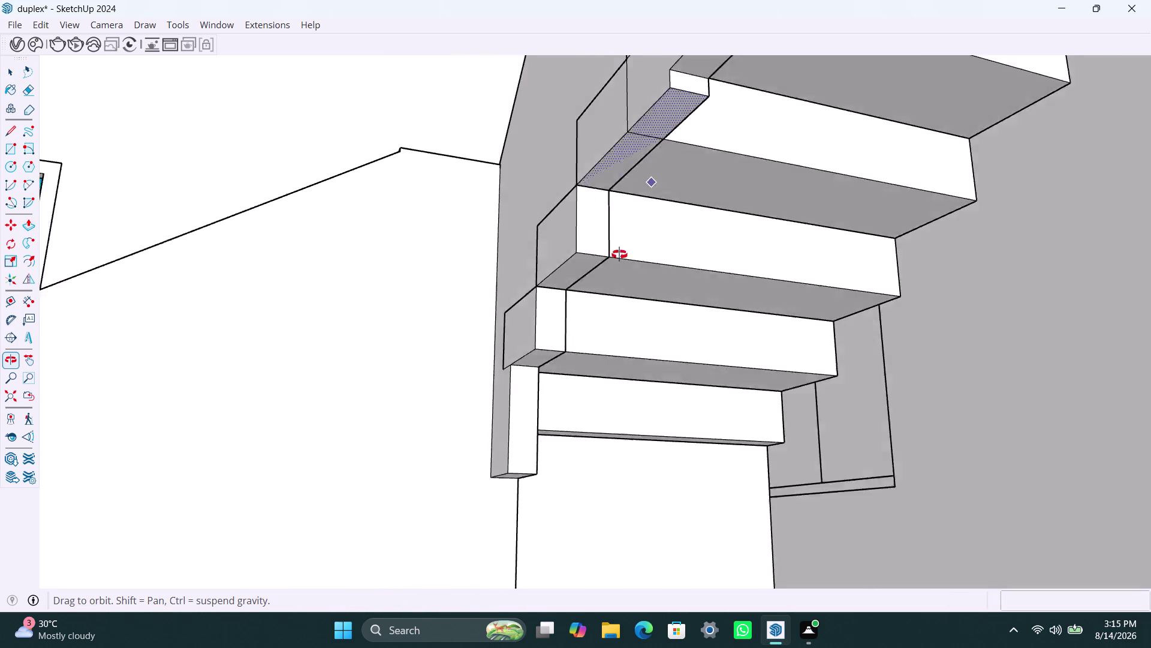
middle_drag(622, 250, 617, 258)
key(space)
Pull the small corner face and the adjoining strip face at the step corner.
click(647, 155)
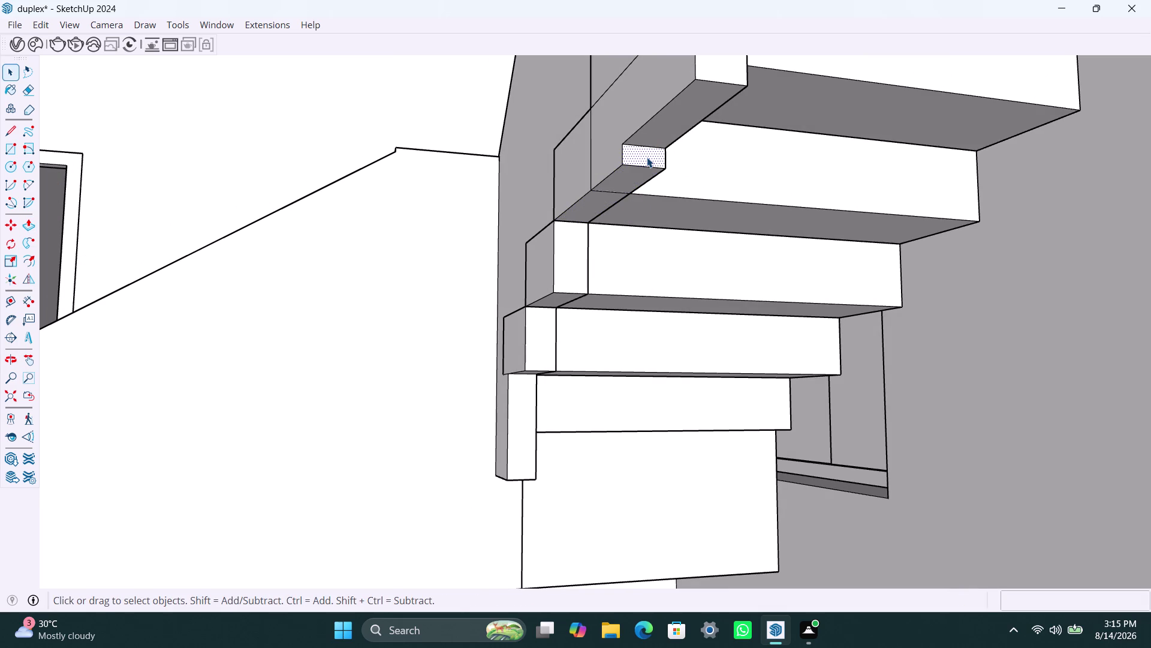
key(p)
click(646, 158)
click(640, 200)
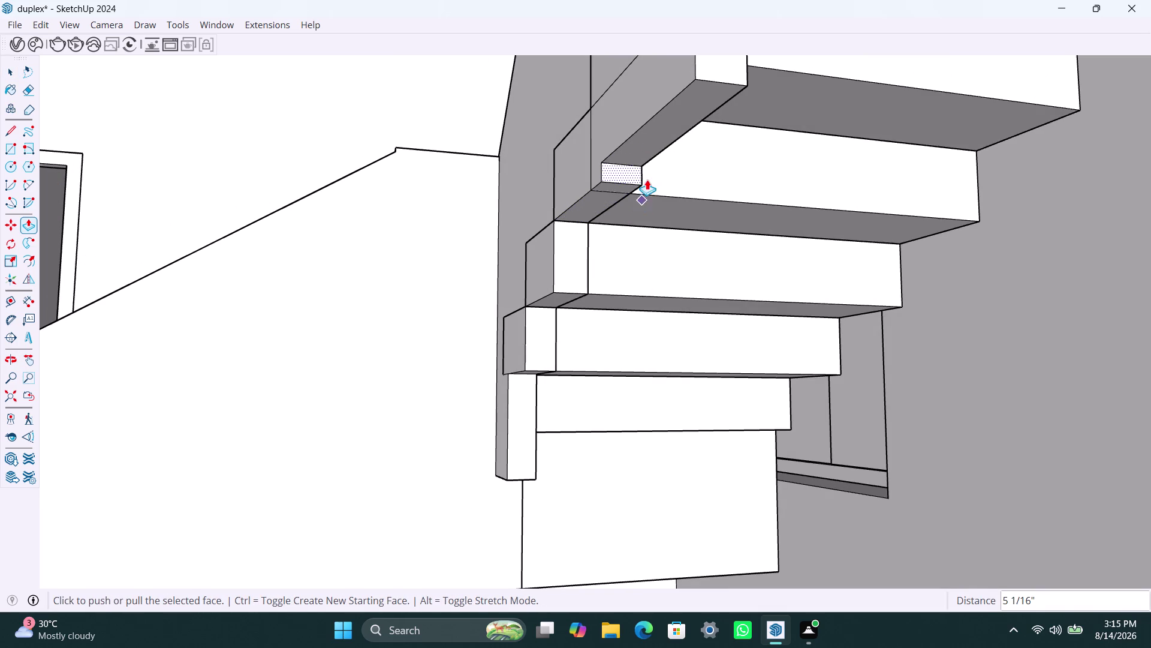
click(626, 168)
click(657, 193)
click(667, 131)
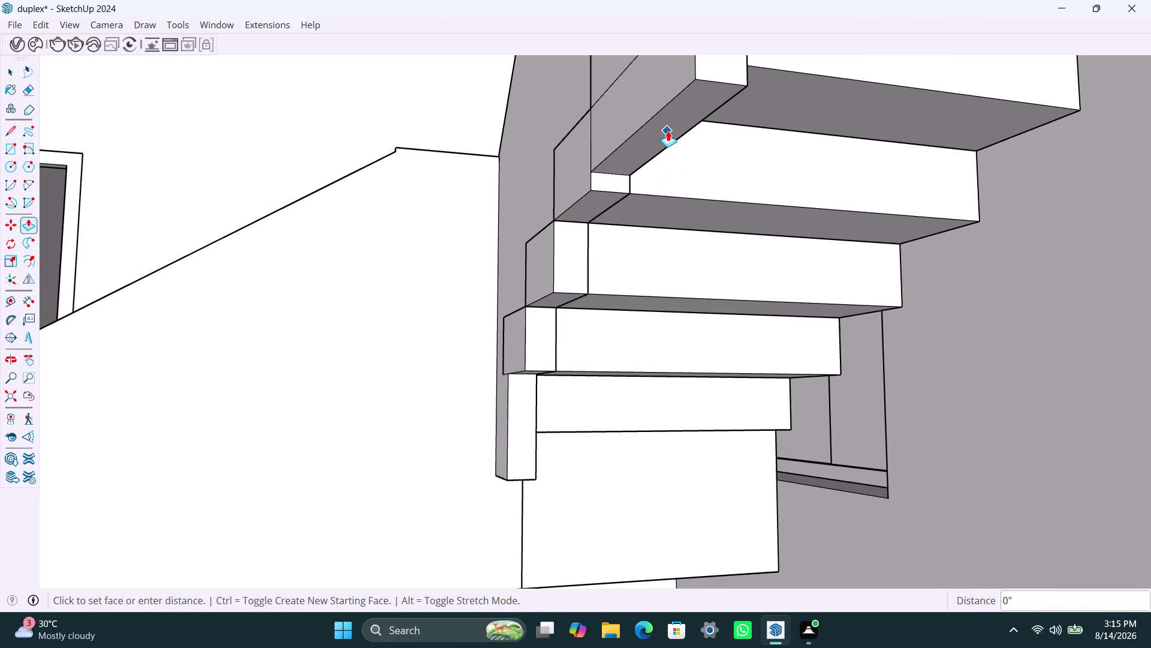
key(space)
Extend the long strip face along the step underside.
click(659, 134)
key(p)
click(658, 135)
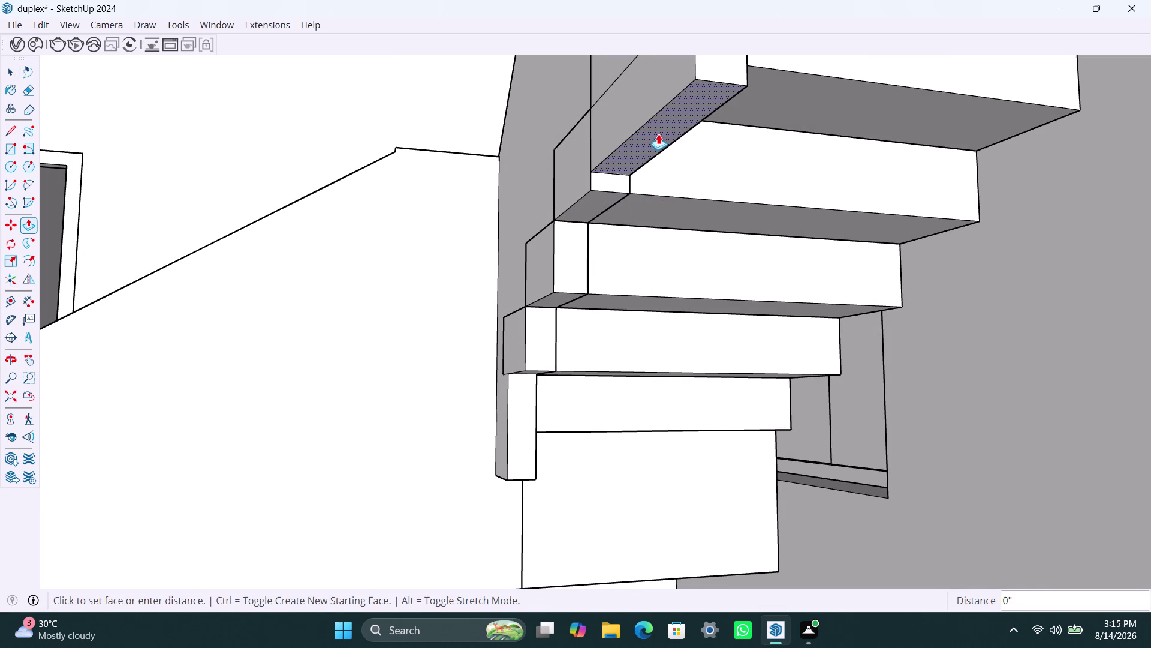
click(767, 76)
scroll(down, 3)
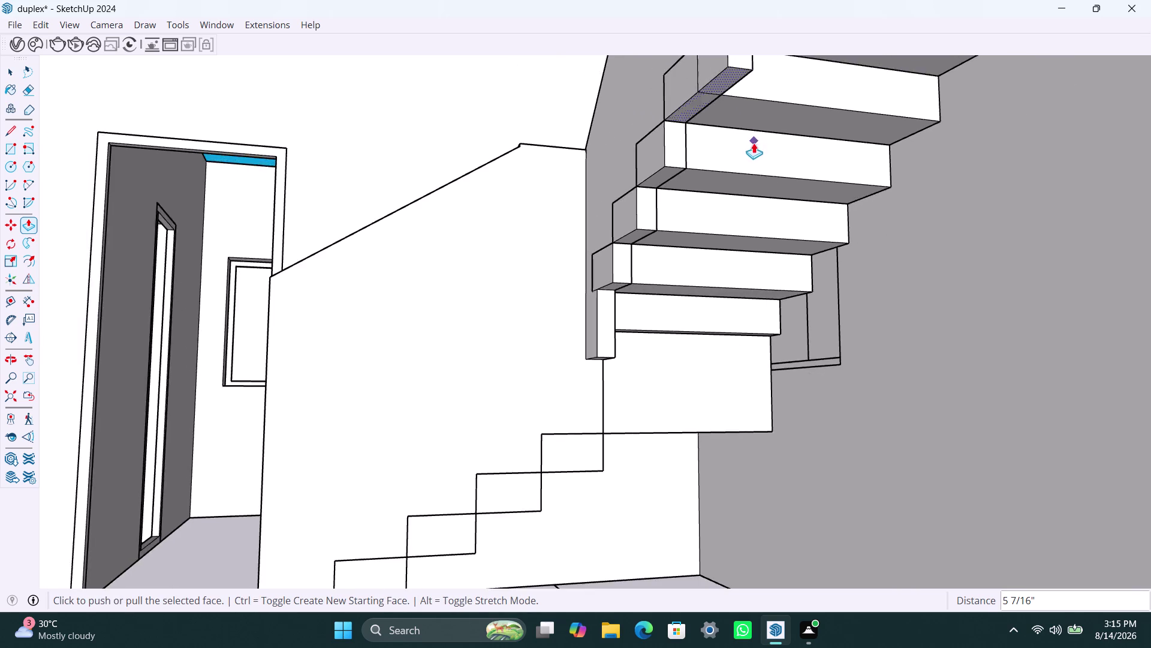
middle_drag(754, 143, 687, 197)
key(space)
Pull the end face at the top step to close the last gap.
click(655, 107)
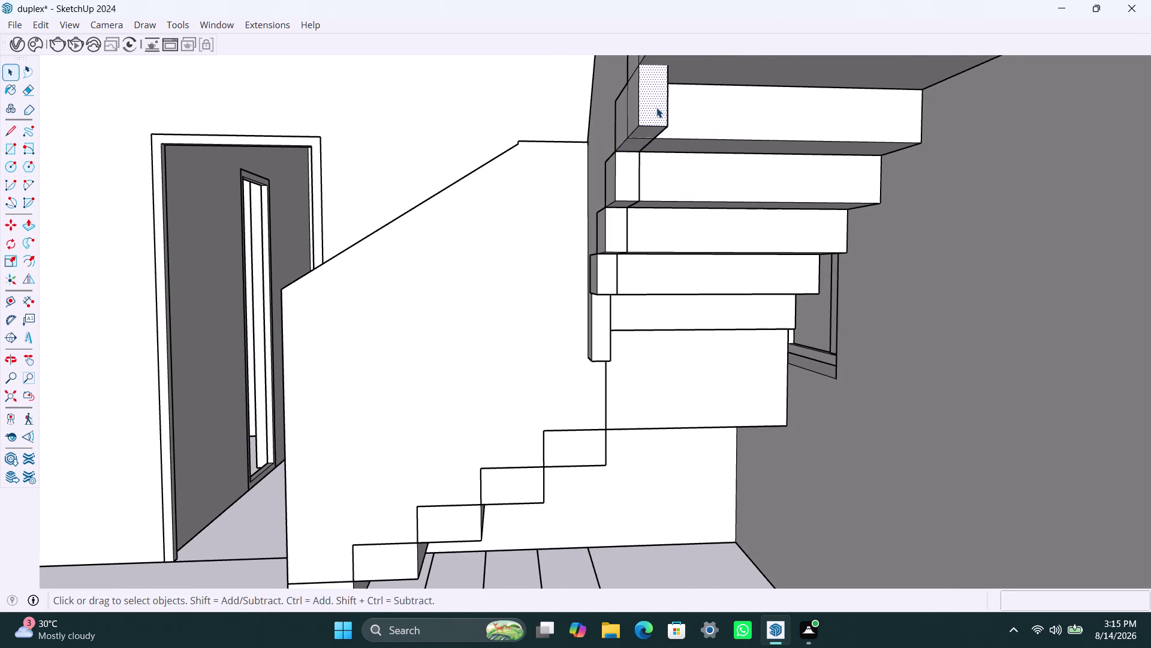
key(p)
click(657, 107)
click(746, 129)
scroll(down, 3)
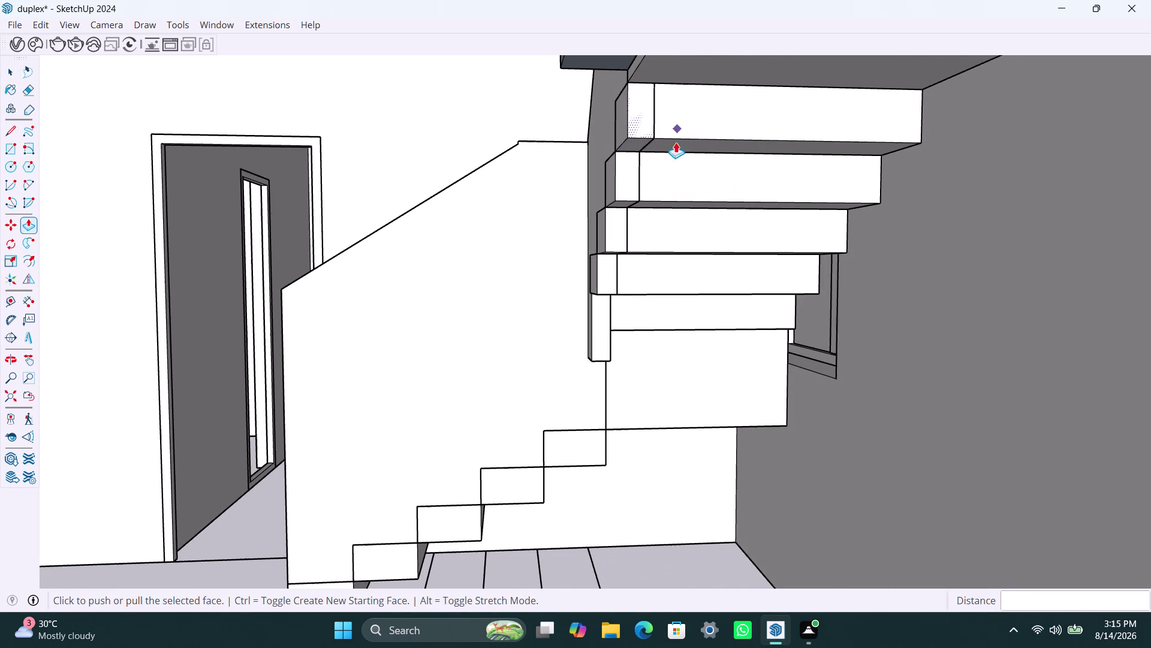
scroll(down, 3)
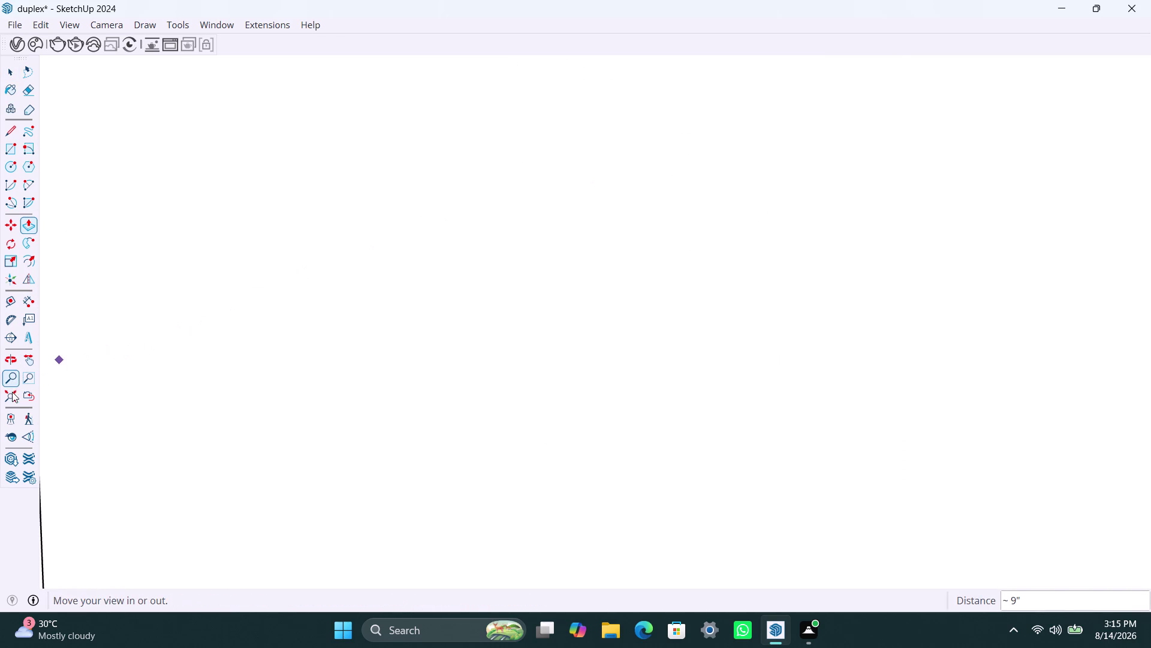
click(12, 391)
scroll(up, 3)
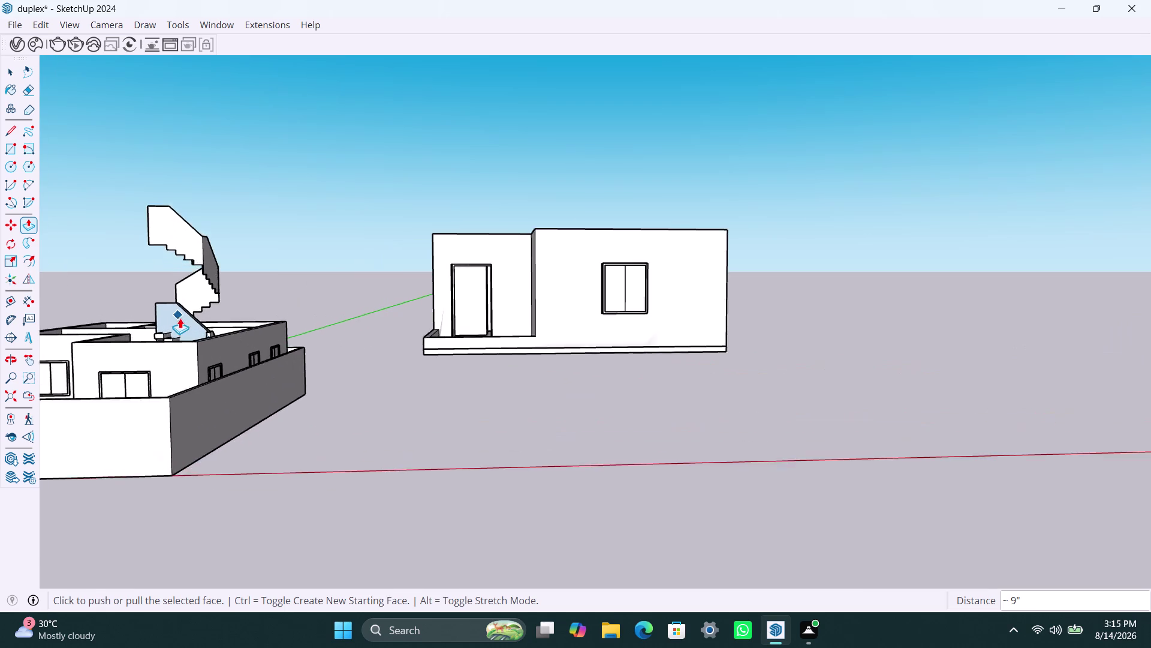
middle_drag(181, 319, 508, 432)
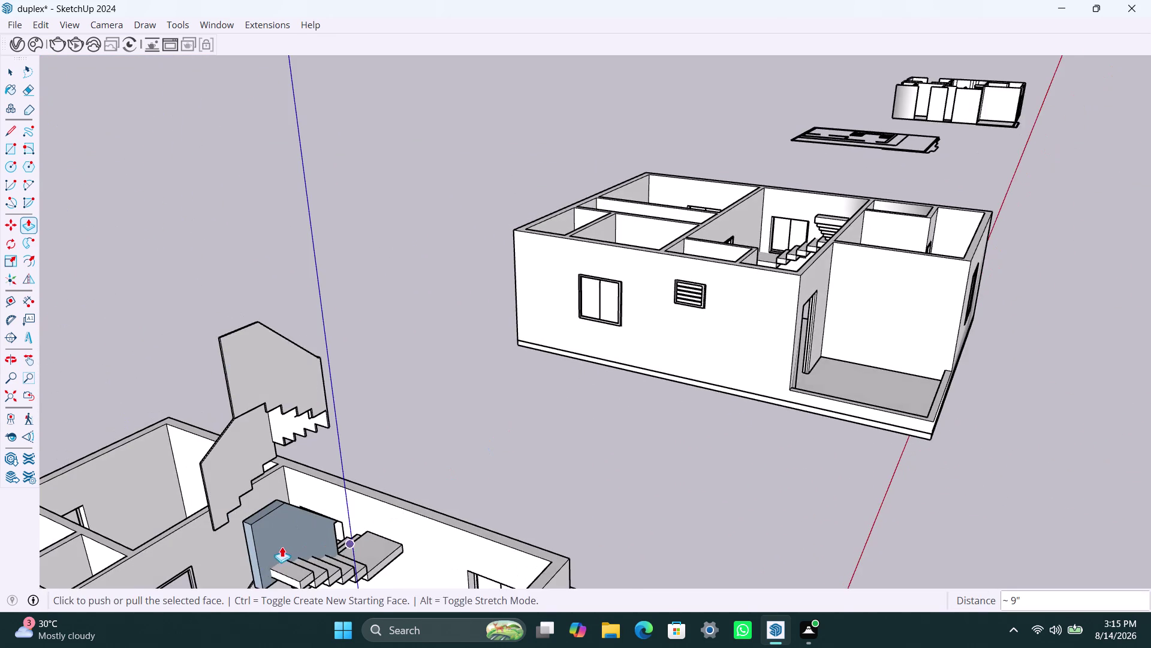
scroll(up, 3)
middle_drag(279, 557, 853, 461)
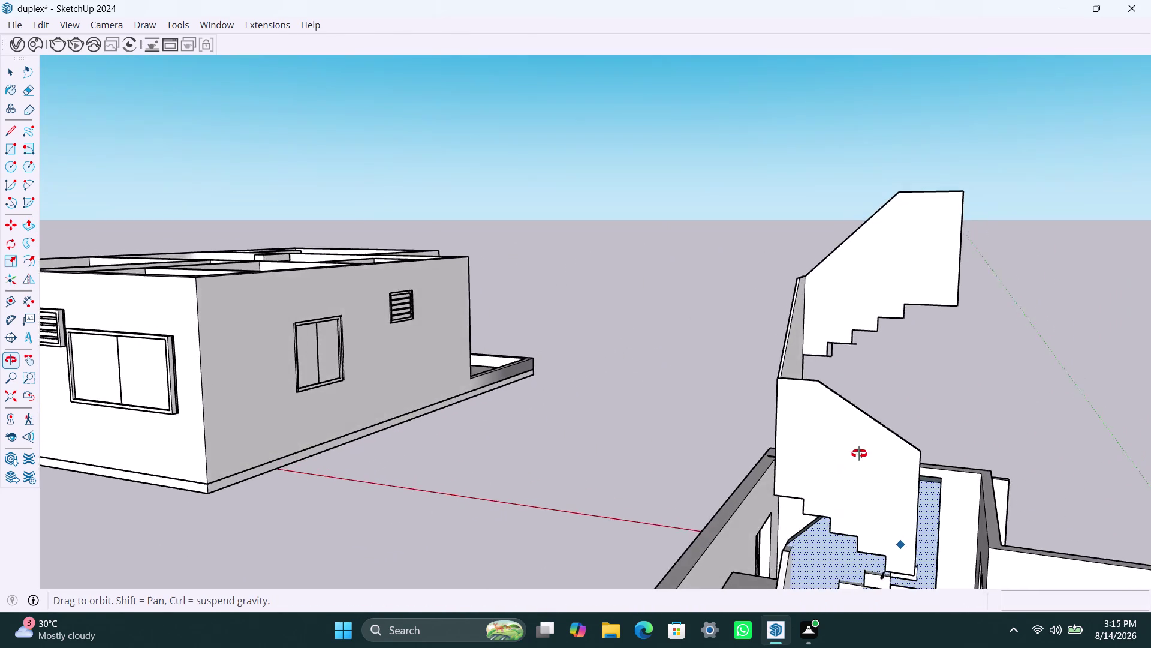
middle_drag(853, 462, 867, 442)
scroll(up, 3)
scroll(down, 3)
middle_drag(836, 548, 637, 519)
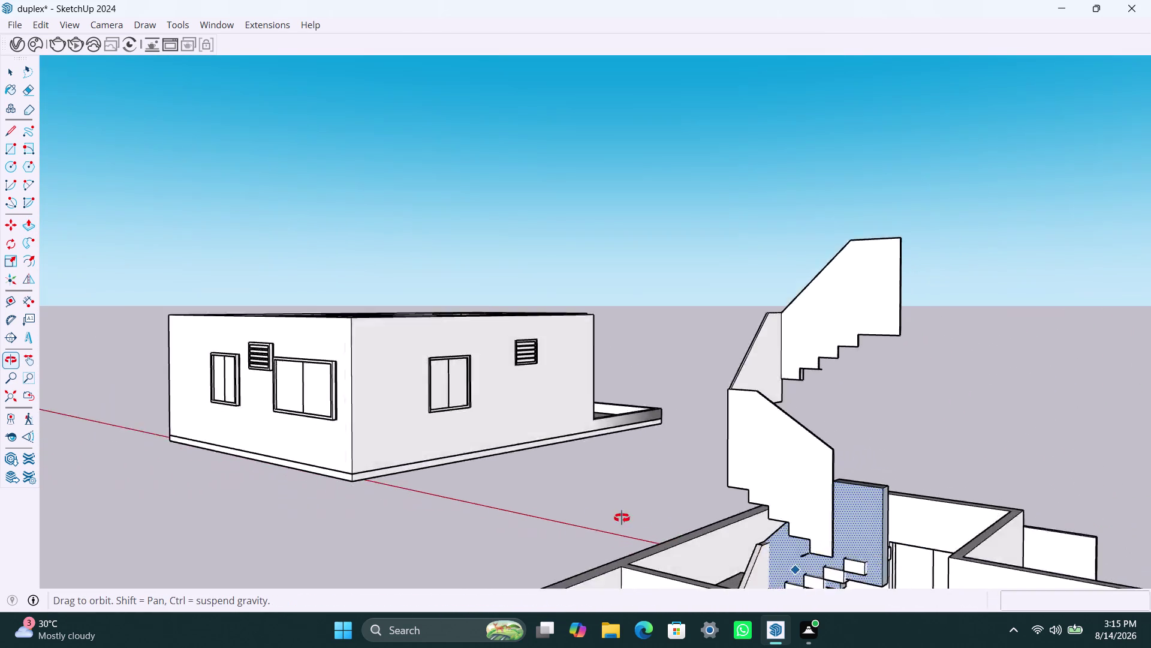
middle_drag(637, 519, 473, 523)
scroll(up, 3)
middle_drag(603, 563, 608, 385)
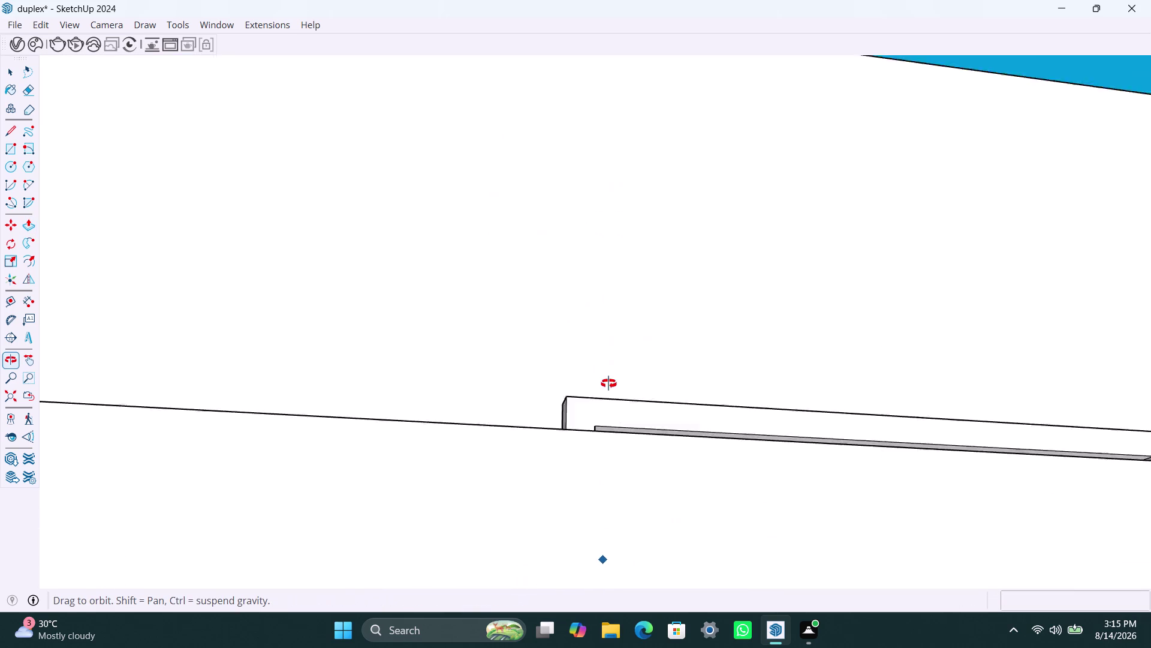
middle_drag(609, 385, 455, 566)
scroll(down, 3)
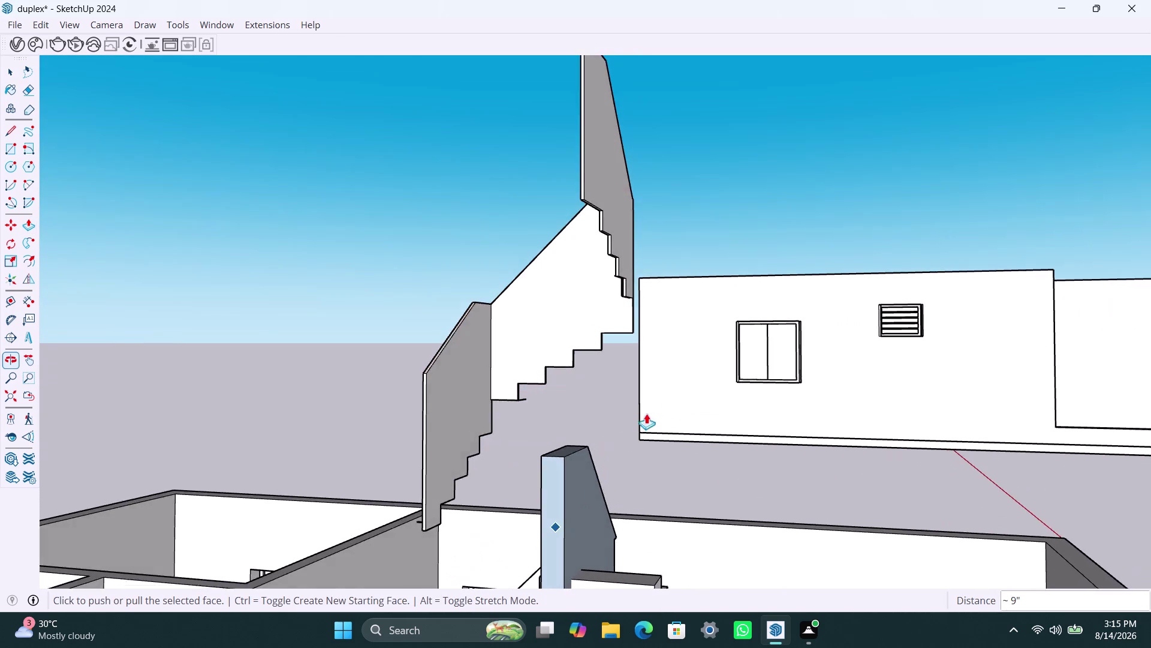
scroll(down, 3)
middle_drag(672, 428, 619, 547)
middle_click(619, 547)
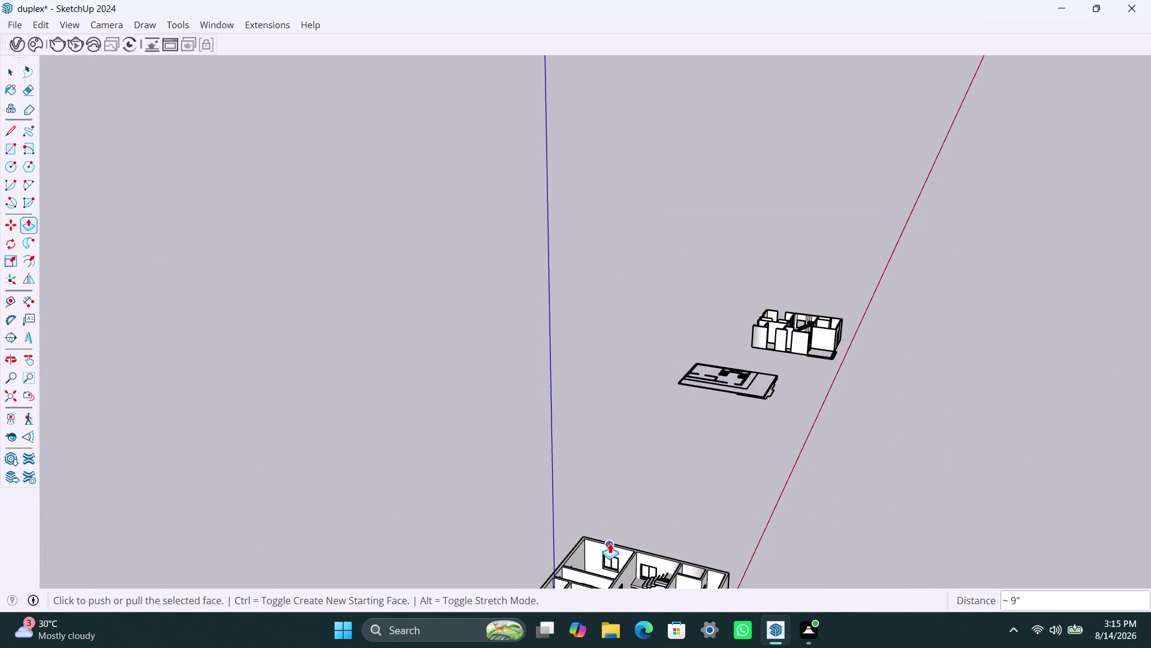
middle_drag(608, 543, 721, 285)
scroll(up, 3)
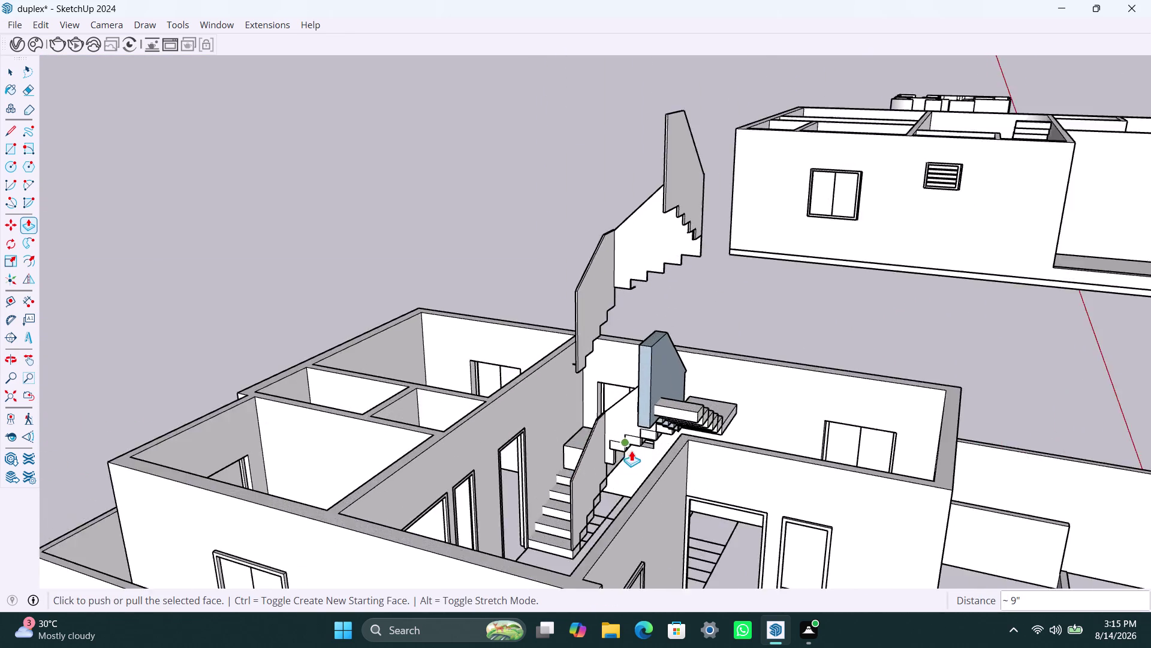
scroll(up, 3)
middle_drag(647, 438, 693, 417)
scroll(up, 3)
middle_drag(732, 407, 805, 279)
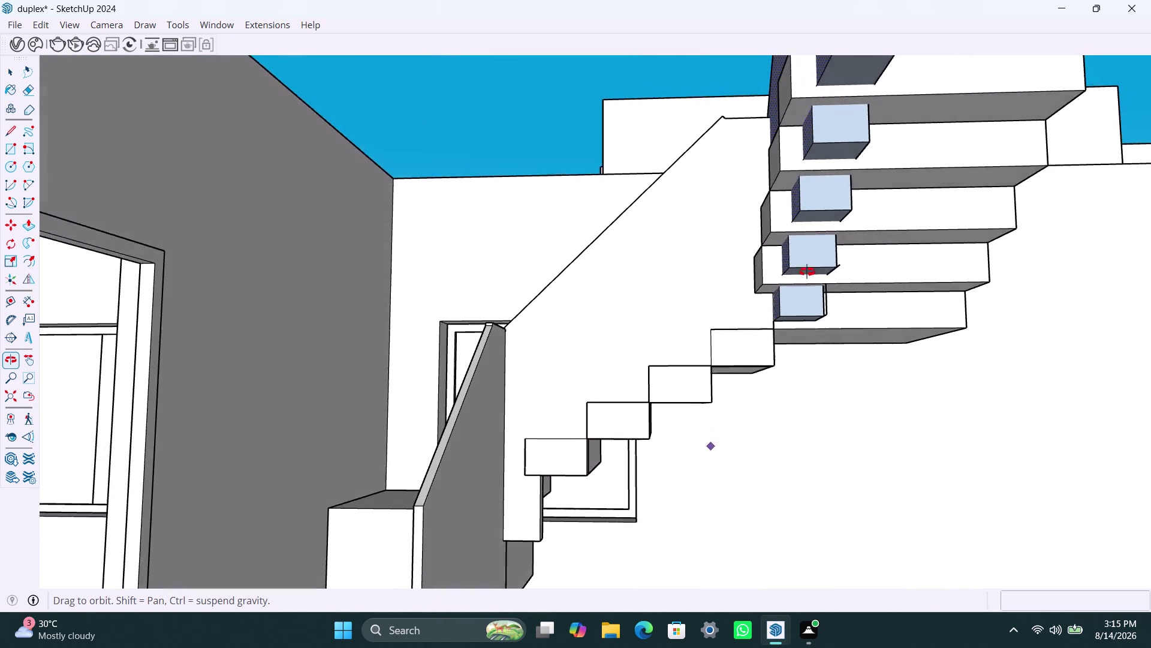
middle_drag(805, 278, 810, 240)
scroll(up, 3)
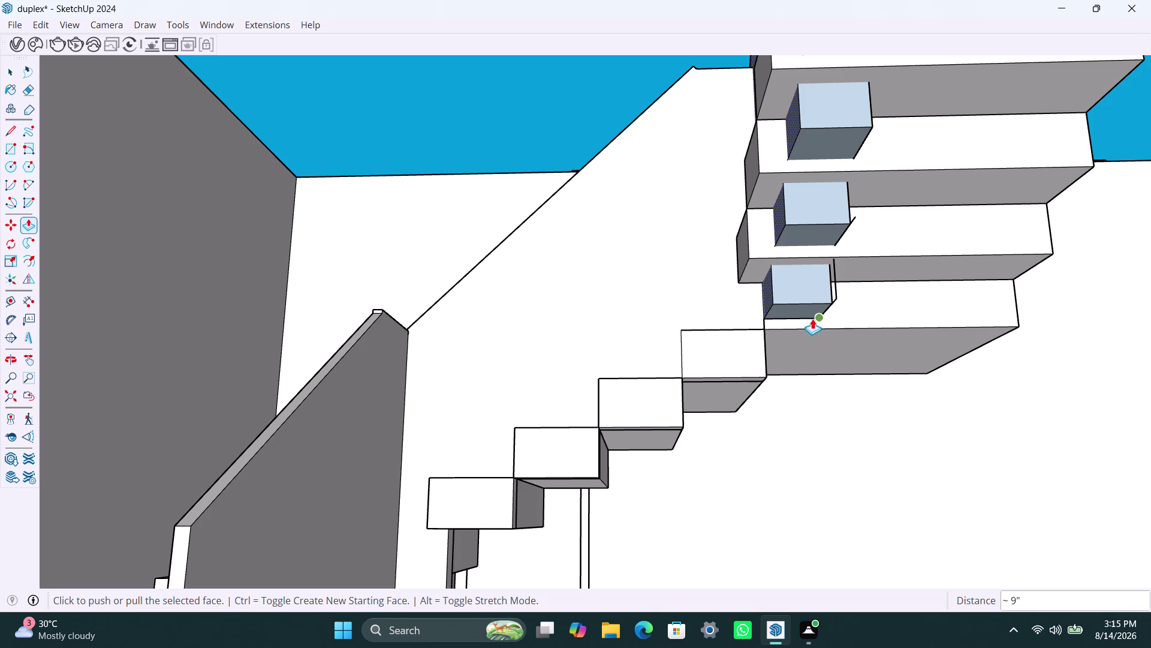
key(space)
scroll(down, 3)
middle_drag(794, 221, 794, 230)
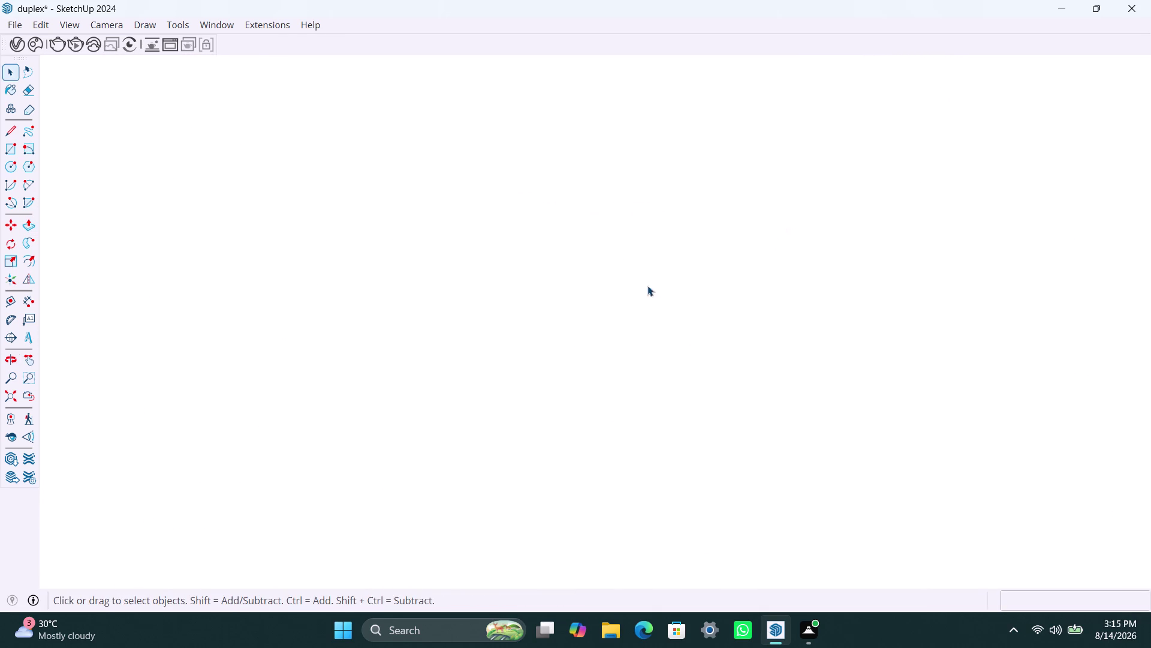
click(3, 401)
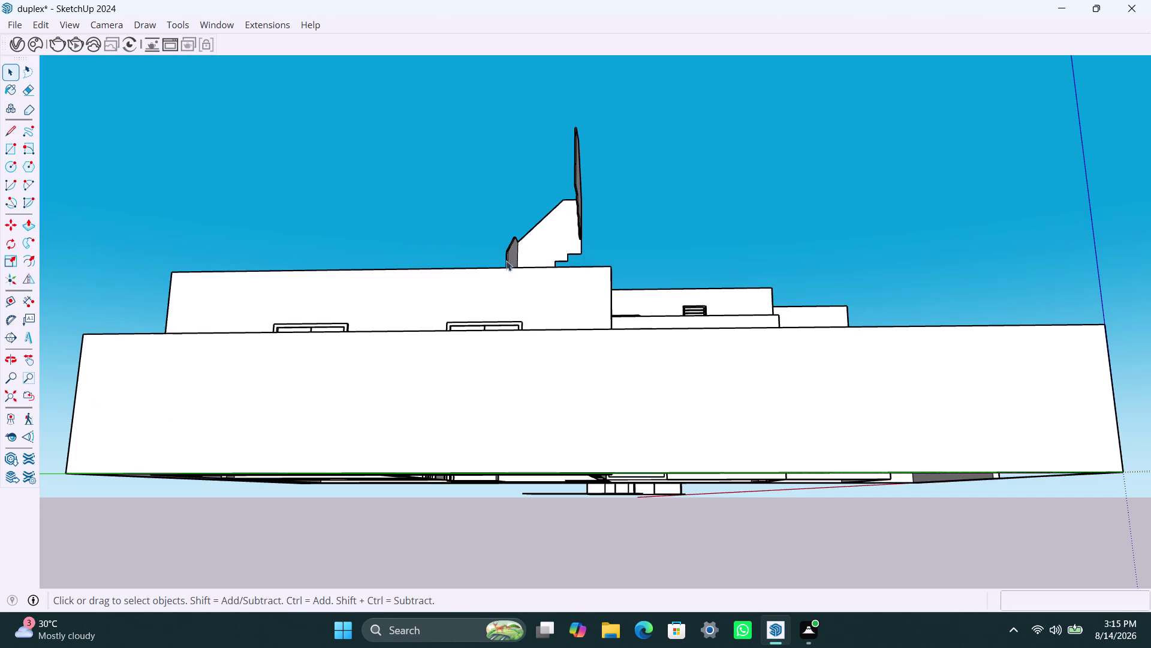
middle_drag(658, 241, 466, 611)
scroll(up, 3)
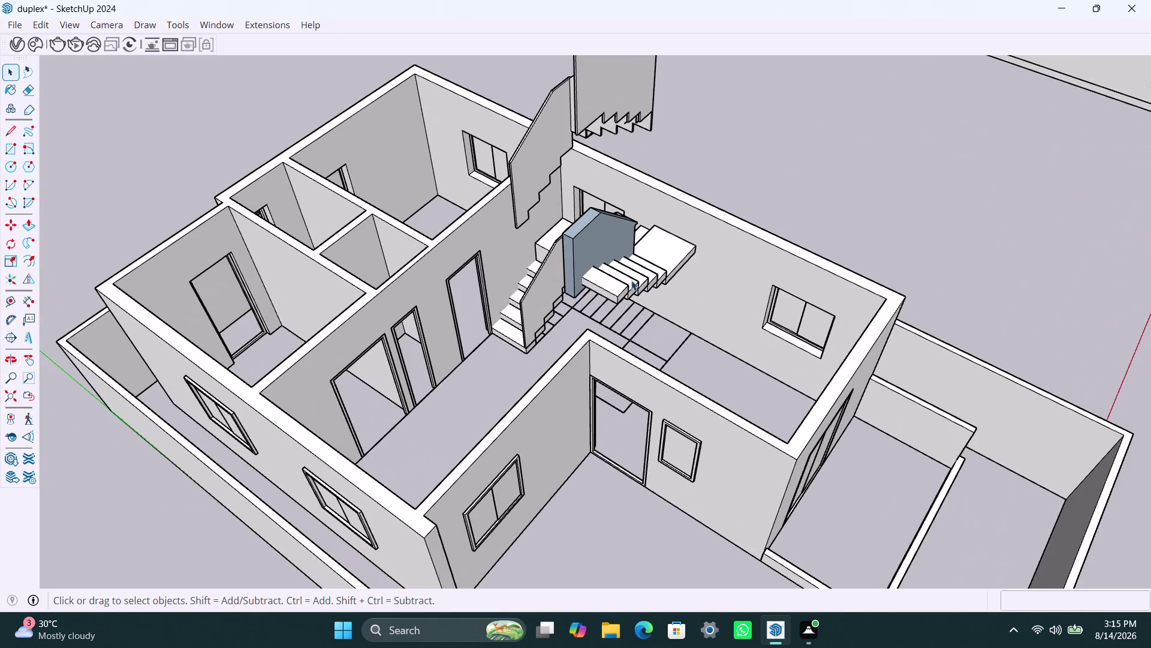
Push the railing panel beside the stairs in 5" to thin it.
middle_drag(632, 280, 212, 359)
scroll(up, 3)
scroll(up, 3)
click(594, 274)
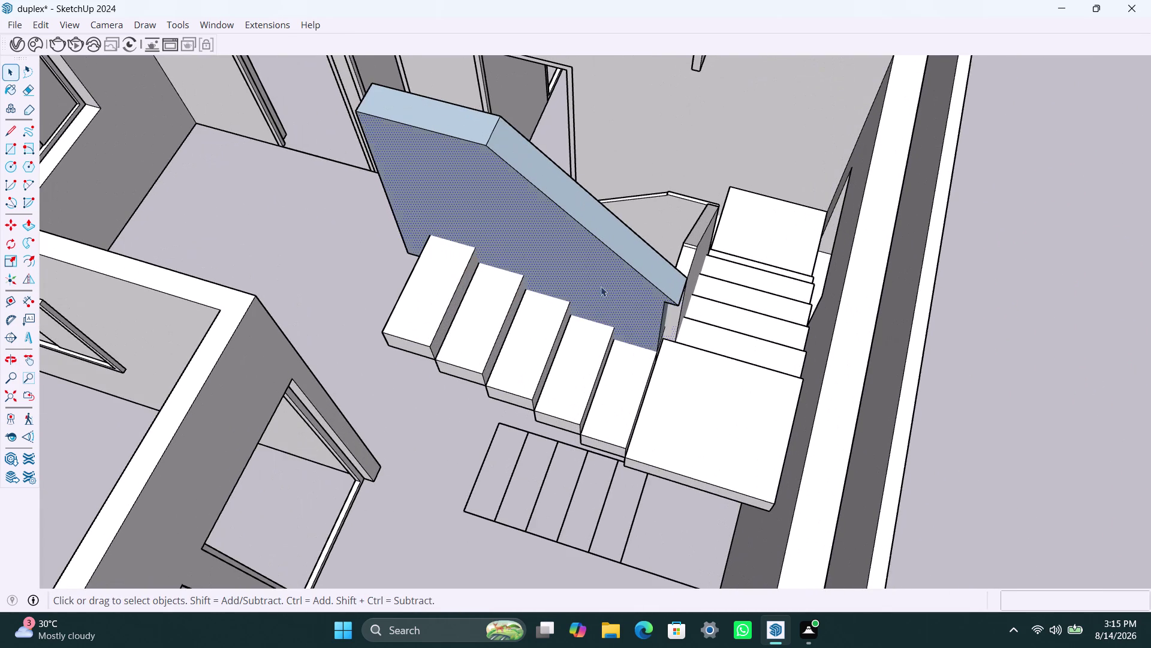
key(p)
click(593, 289)
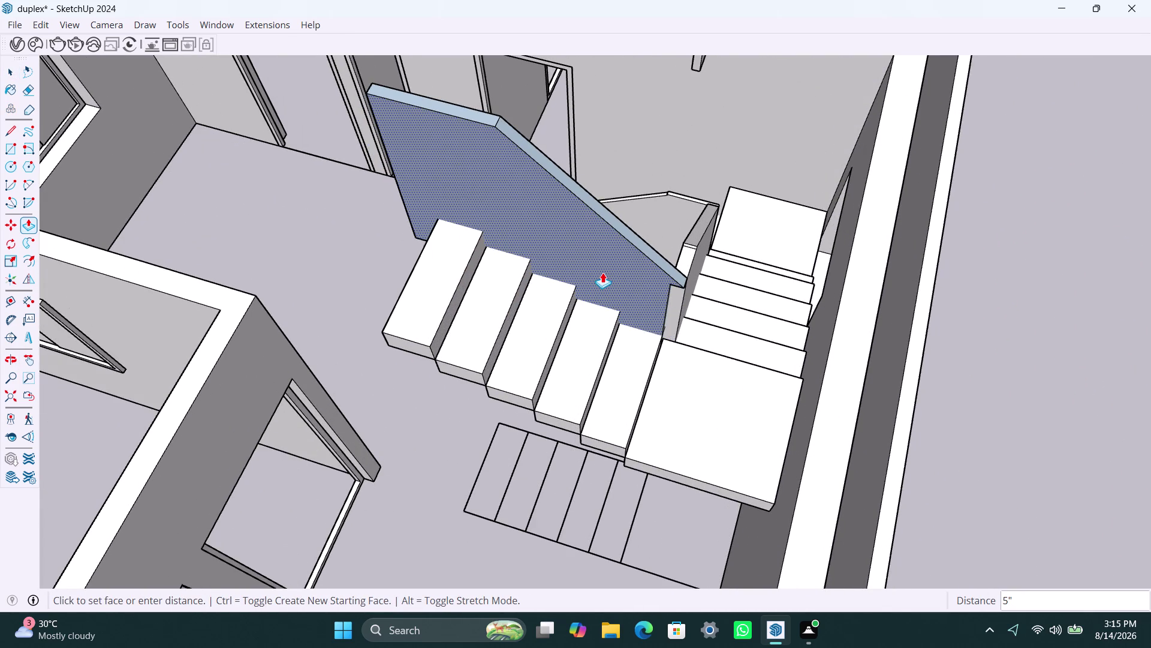
click(604, 270)
key(space)
Extend the flat landing board's end face up to the sloped board.
scroll(up, 3)
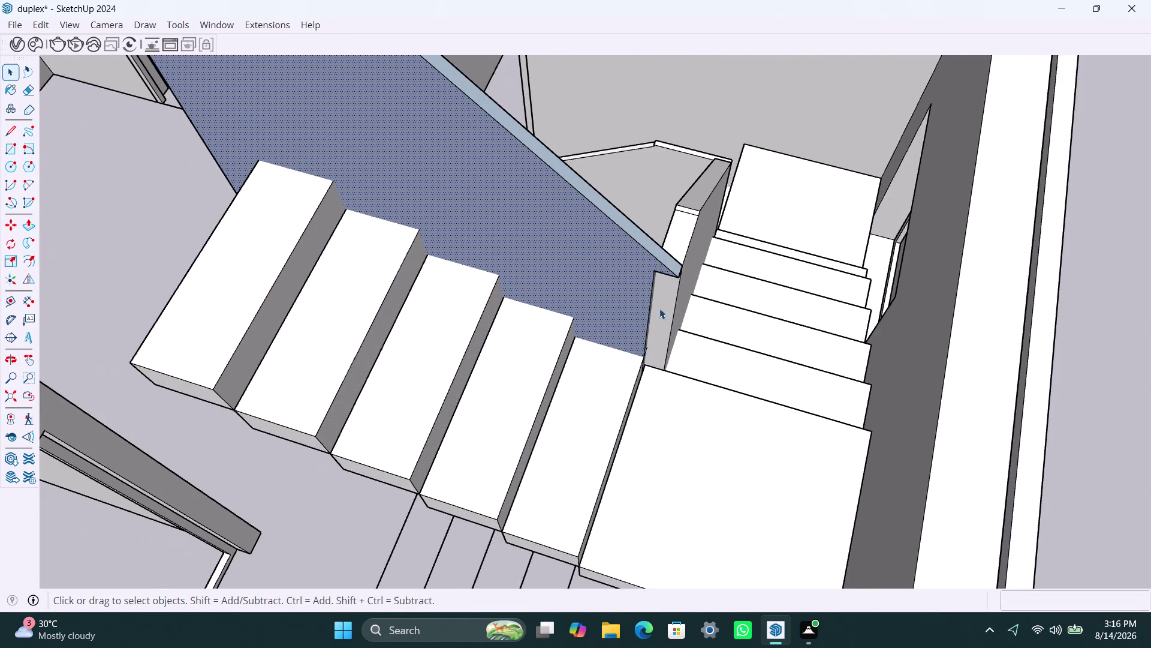
middle_drag(661, 319, 369, 347)
scroll(up, 3)
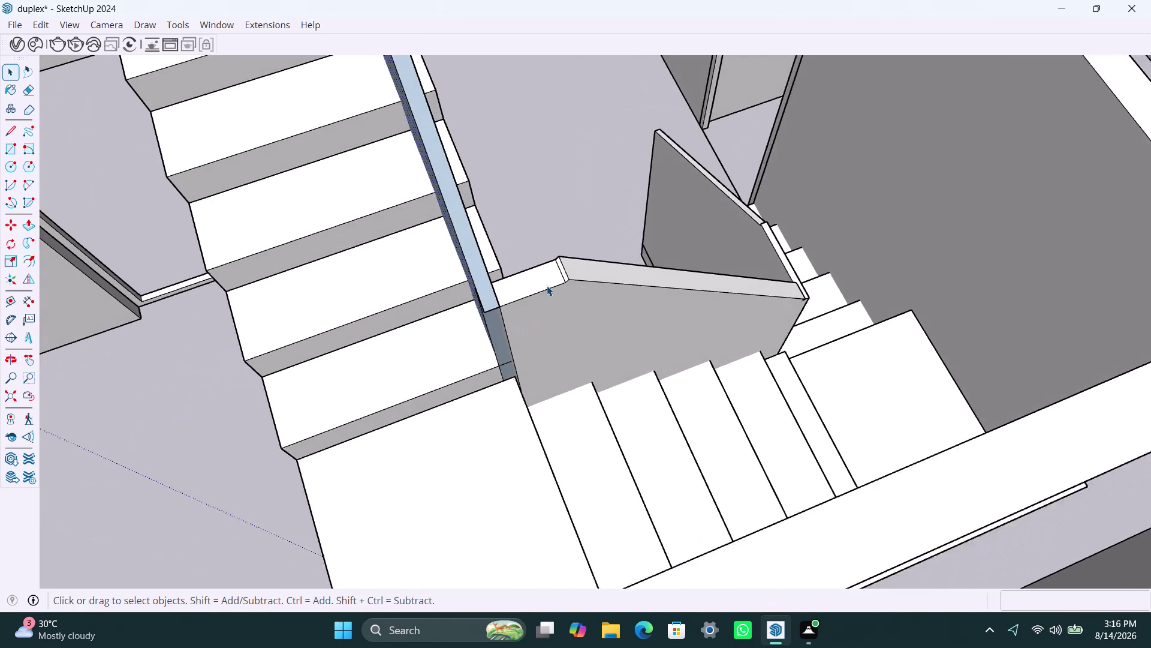
scroll(up, 3)
click(535, 283)
key(p)
click(535, 282)
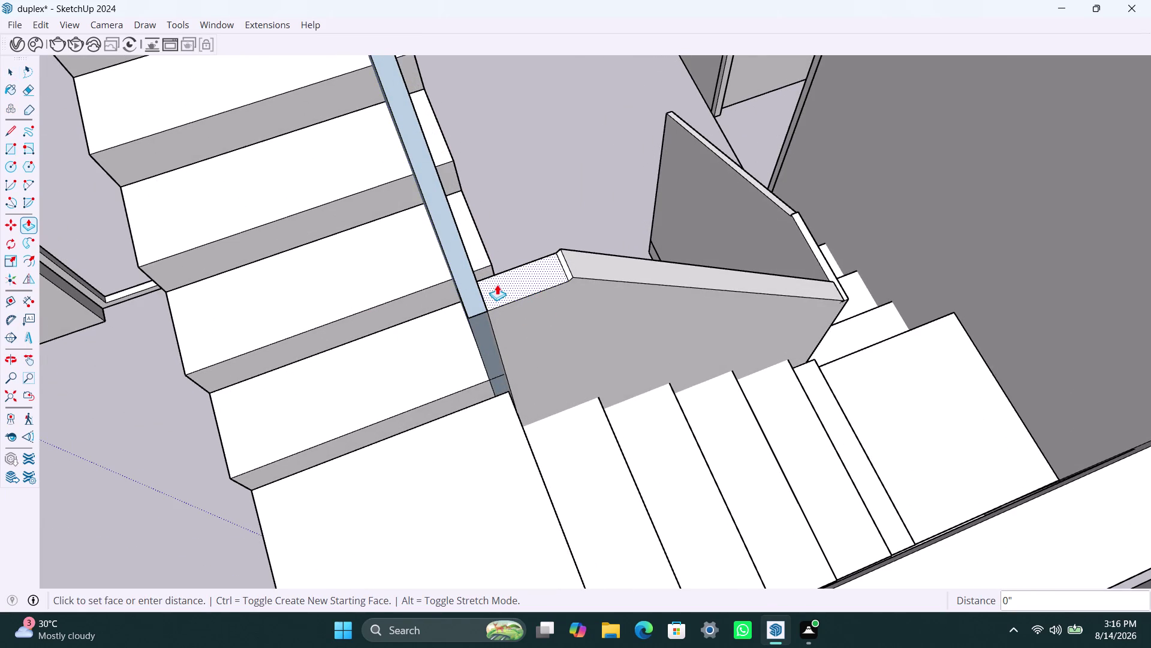
click(536, 270)
key(space)
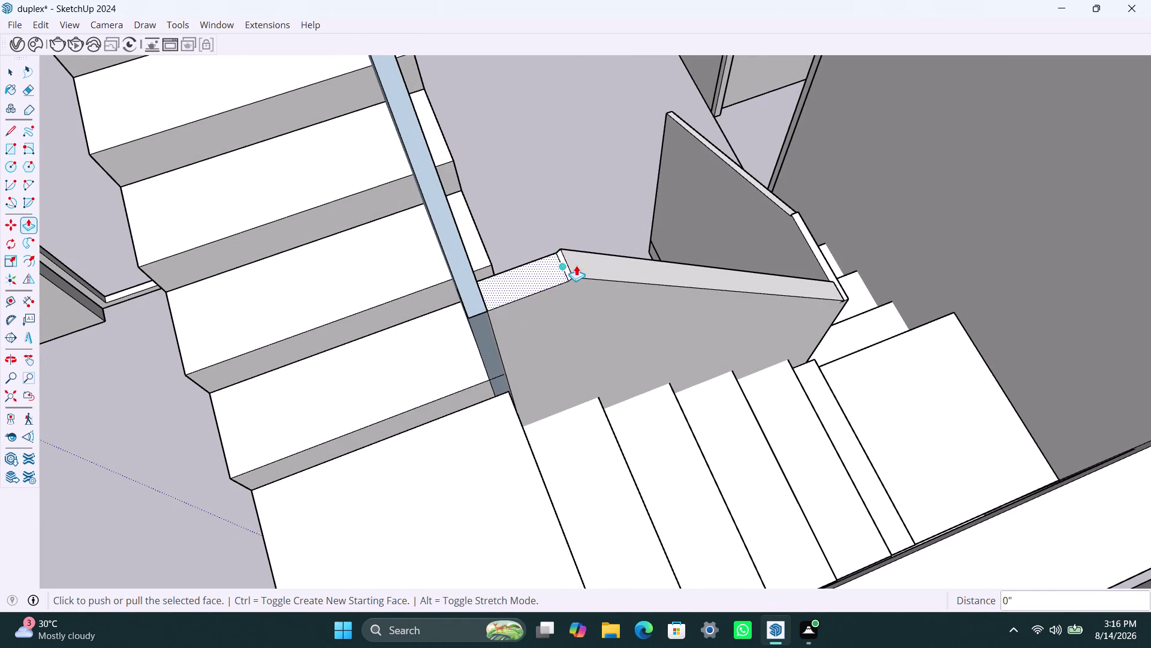
After a deleted-and-undone joint edge, pull the small joint face along the sloping board.
scroll(up, 3)
click(562, 269)
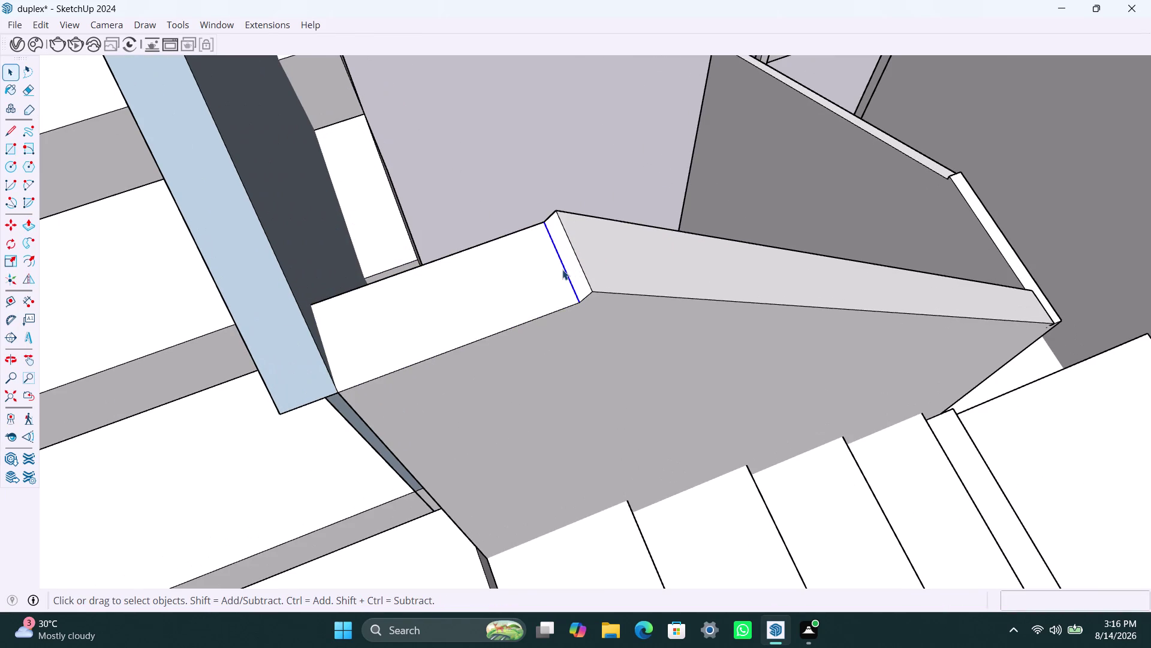
key(Delete)
key(ctrl+z)
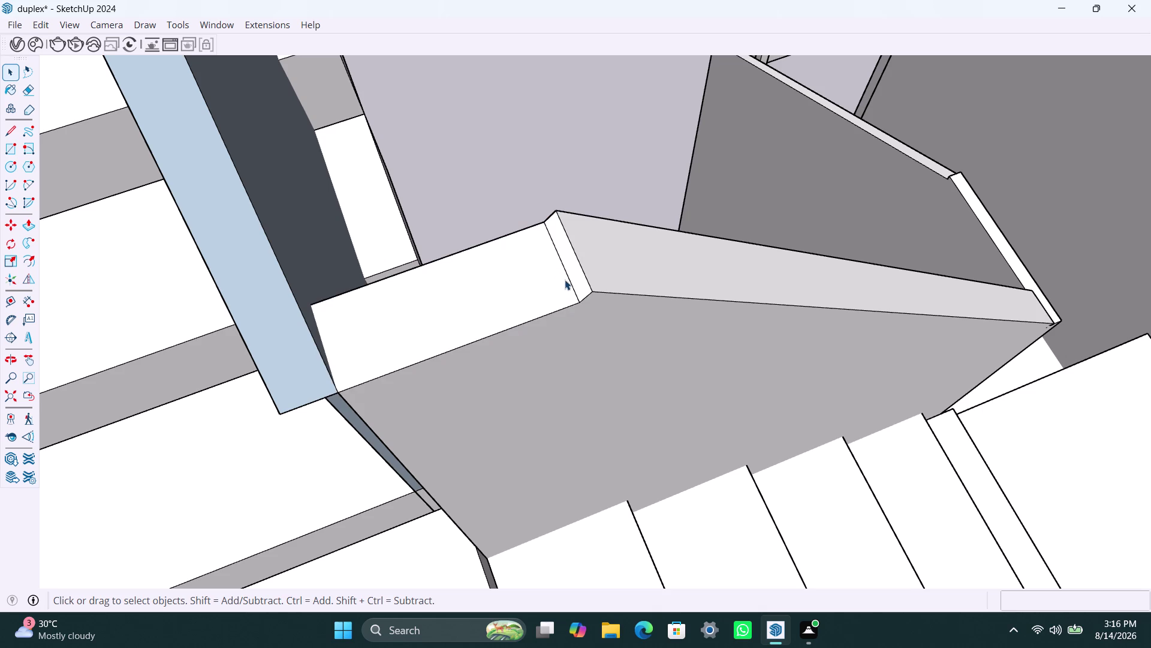
click(569, 270)
key(p)
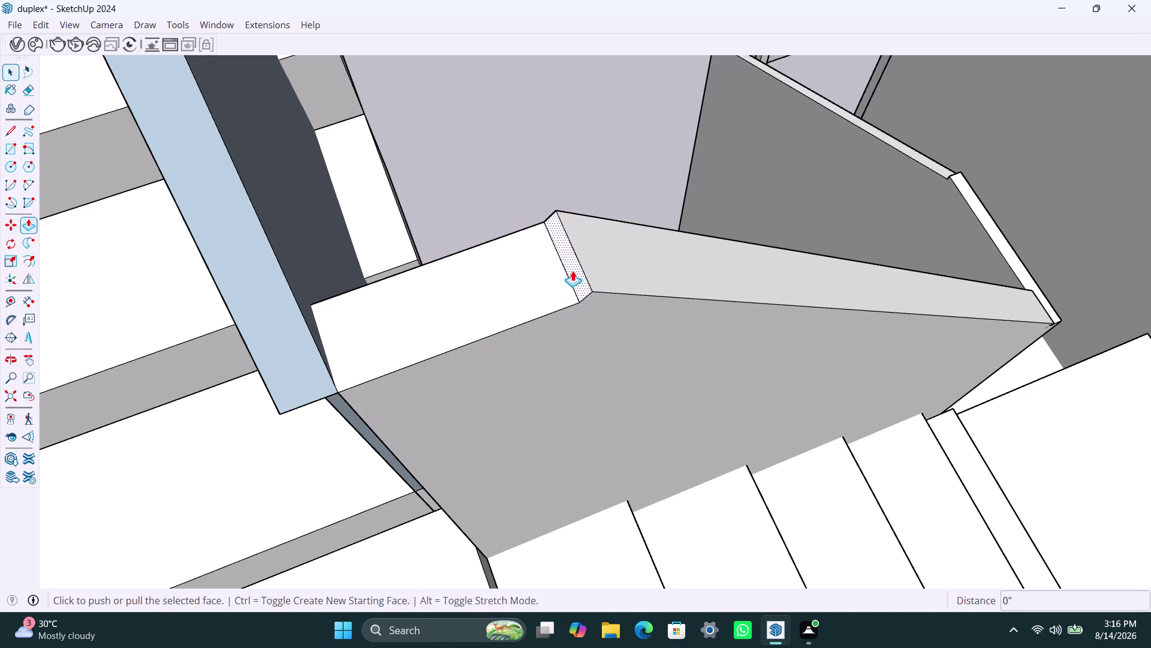
click(573, 270)
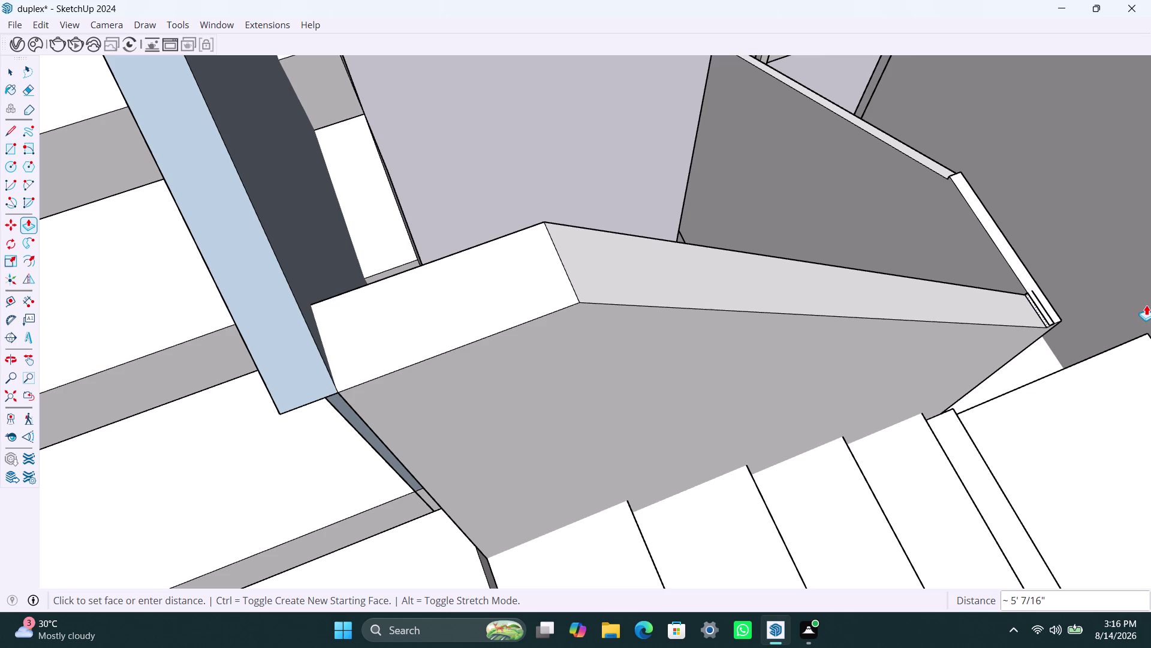
Under the landing, try deleting the board joint edge, then undo it.
scroll(down, 3)
middle_drag(1009, 326, 667, 373)
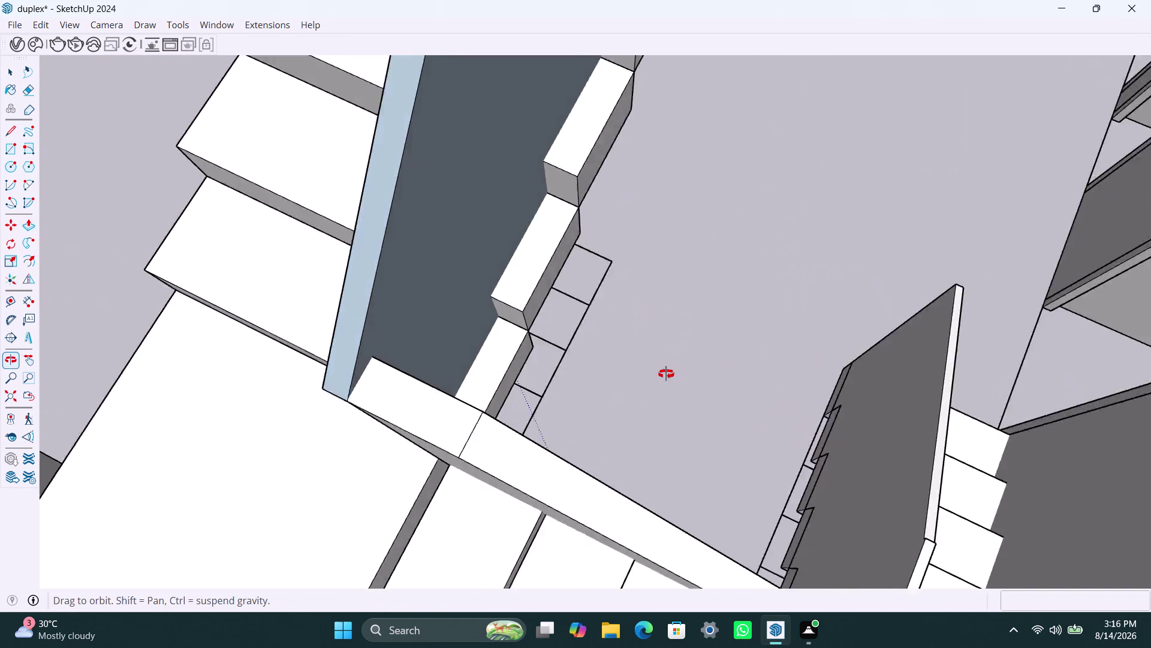
middle_drag(668, 373, 664, 372)
scroll(down, 3)
middle_drag(653, 370, 598, 141)
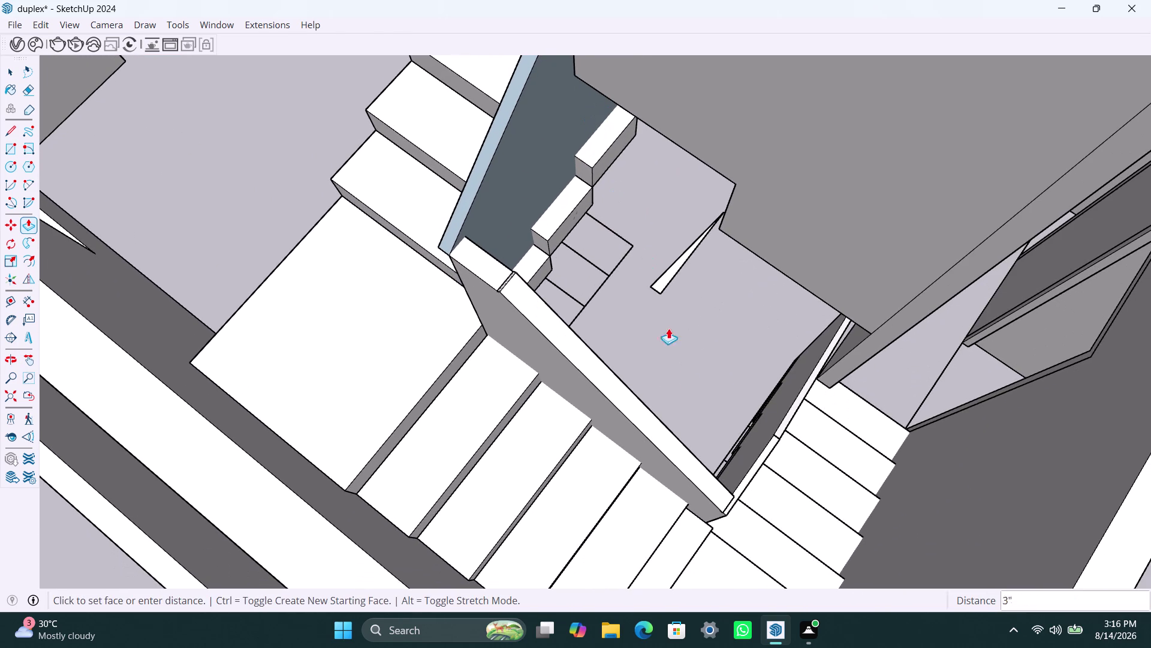
key(space)
scroll(up, 3)
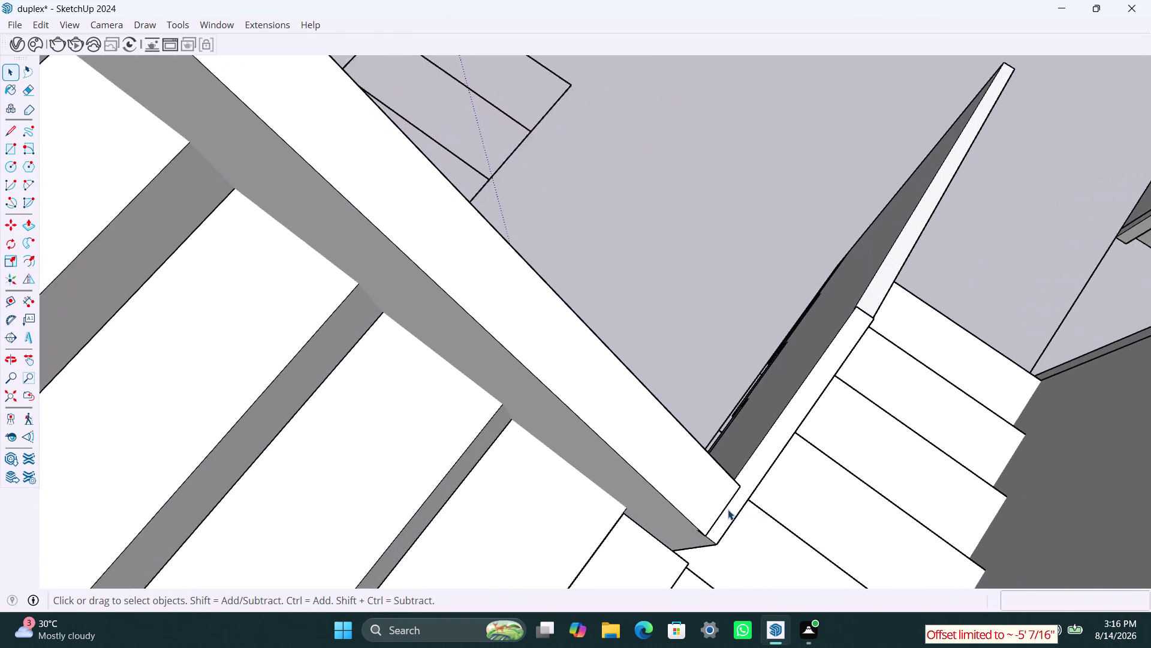
scroll(up, 3)
scroll(down, 3)
middle_drag(721, 508, 663, 393)
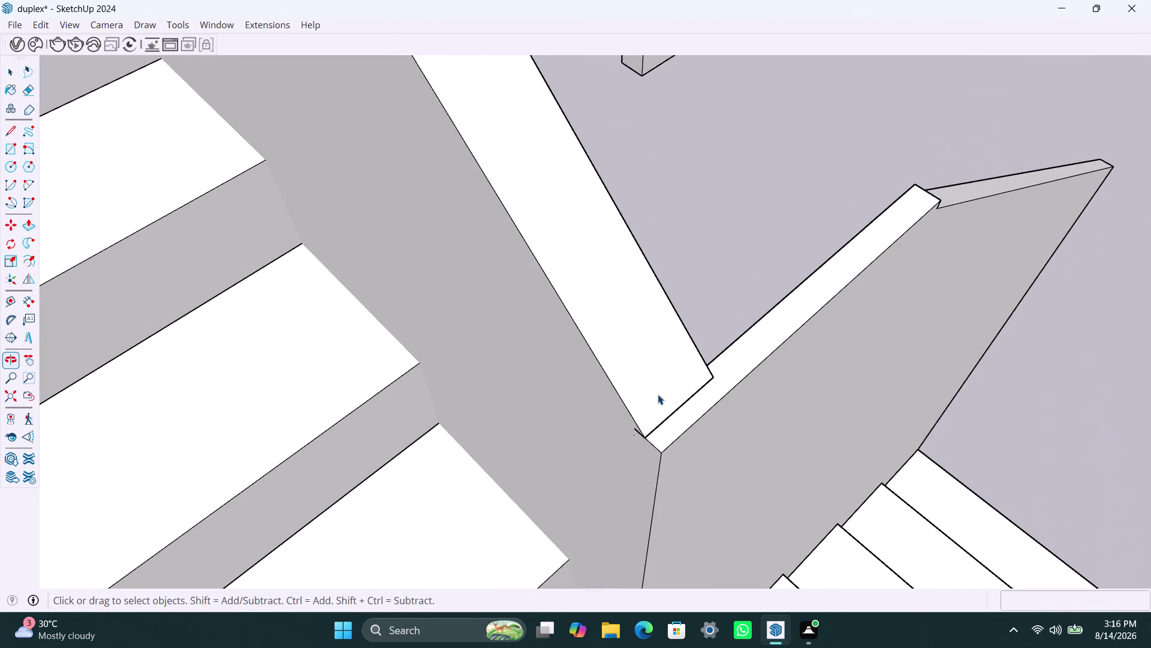
scroll(up, 3)
scroll(up, 3)
click(658, 427)
key(Delete)
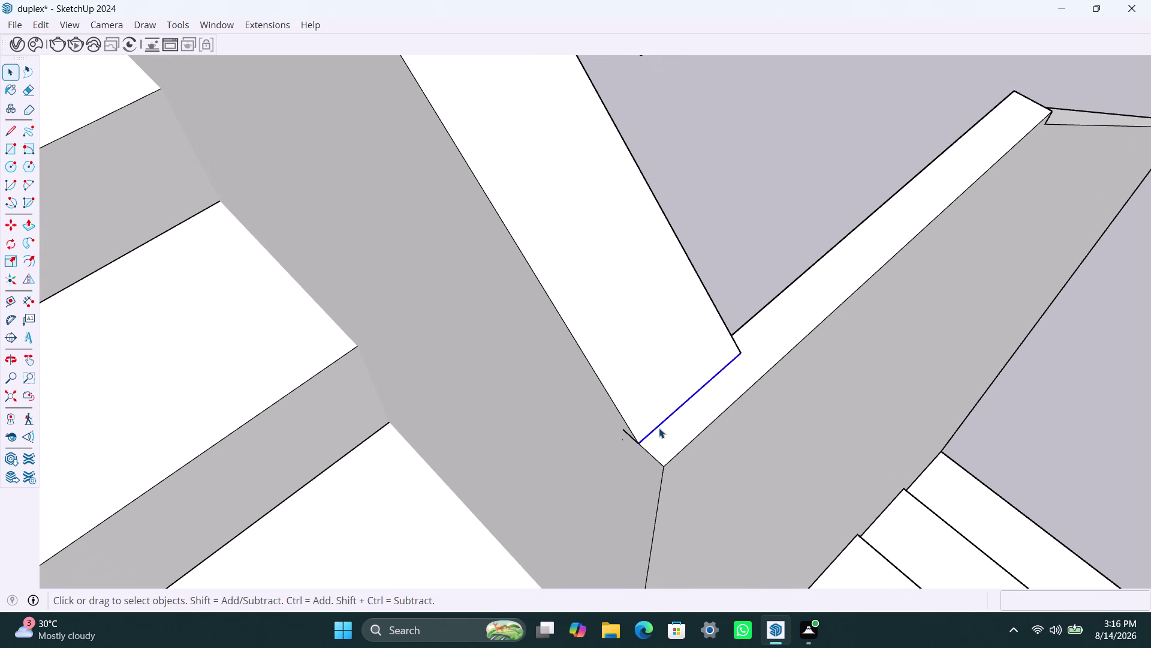
key(ctrl+z)
Select the corner edge where the flat and sloped cap boards meet.
scroll(down, 3)
scroll(down, 3)
scroll(down, 3)
scroll(down, 3)
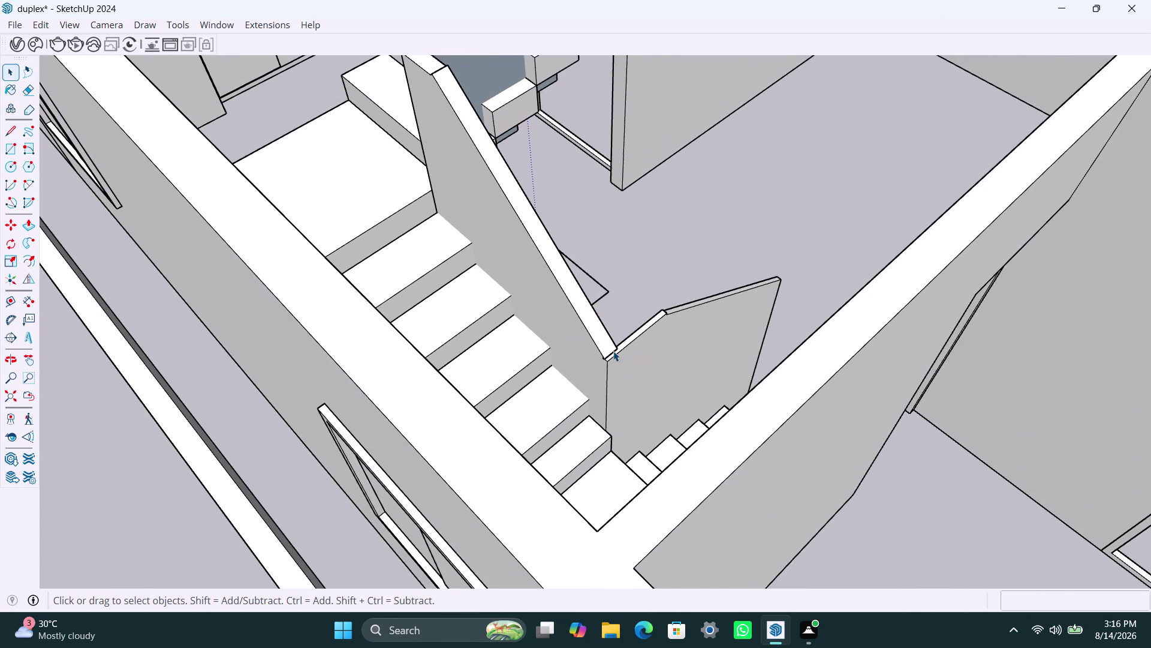
scroll(down, 3)
middle_drag(533, 326, 768, 387)
scroll(up, 3)
click(502, 262)
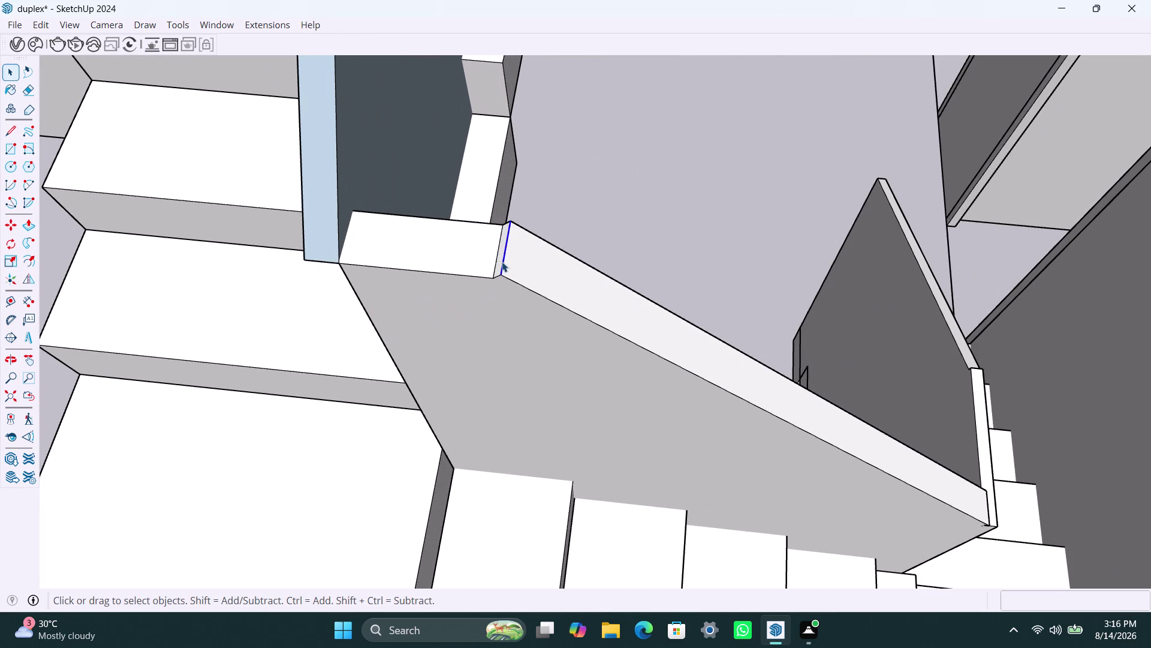
Extend the board's lower end by push-pulling the small corner face.
click(498, 263)
click(500, 263)
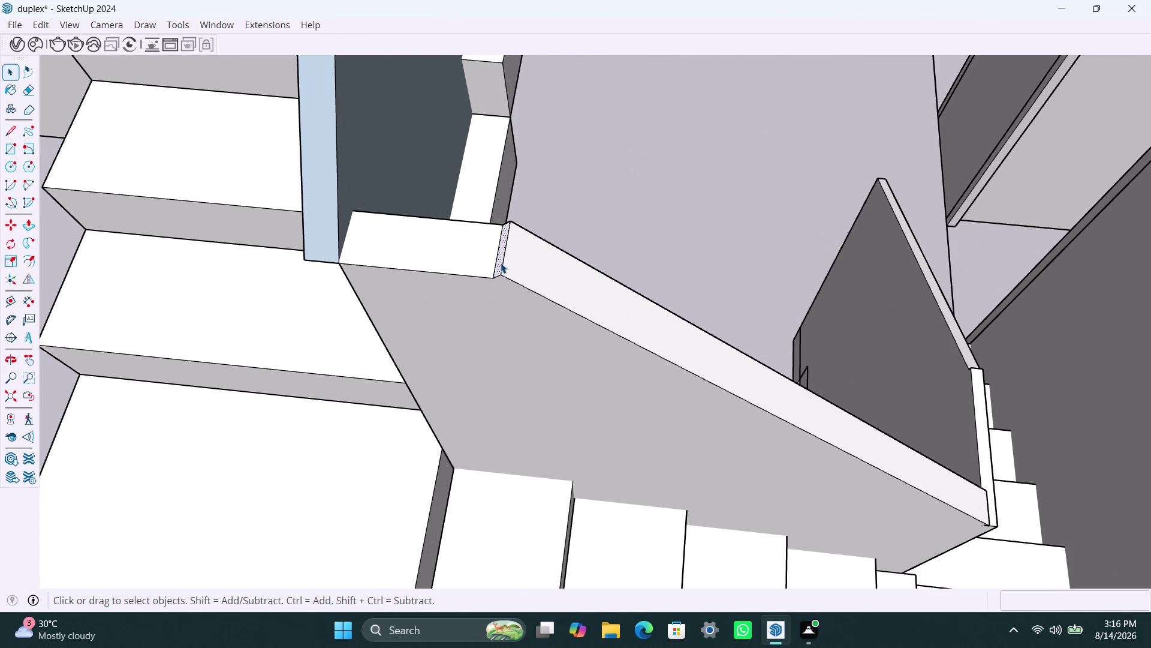
key(p)
click(501, 262)
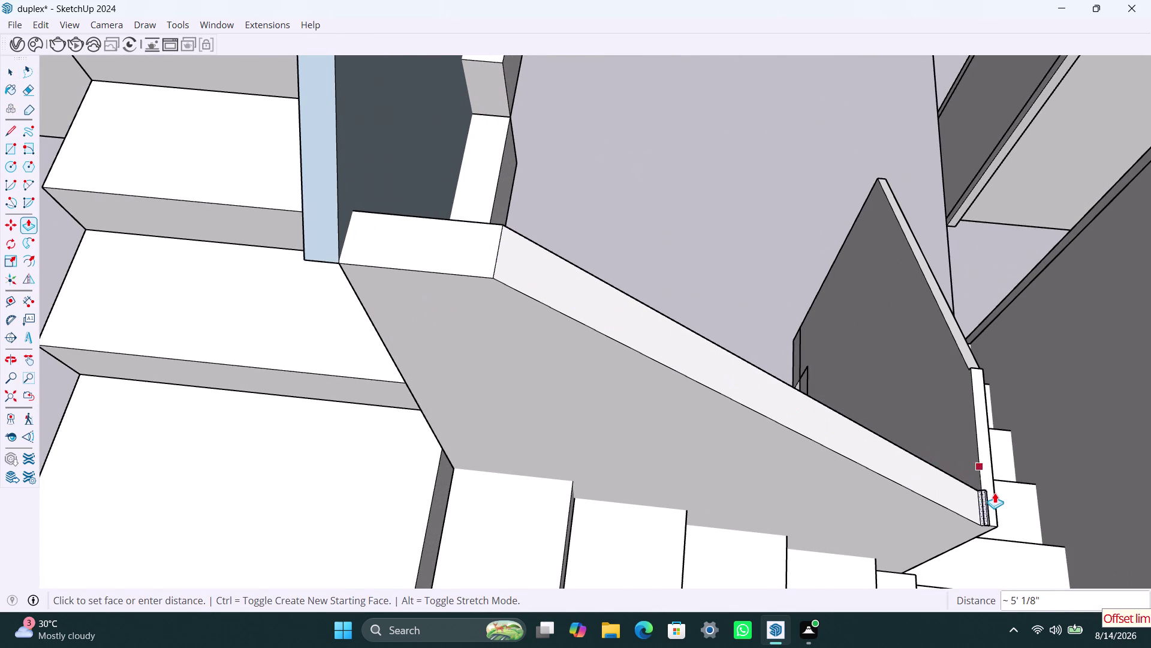
click(994, 493)
key(space)
scroll(up, 3)
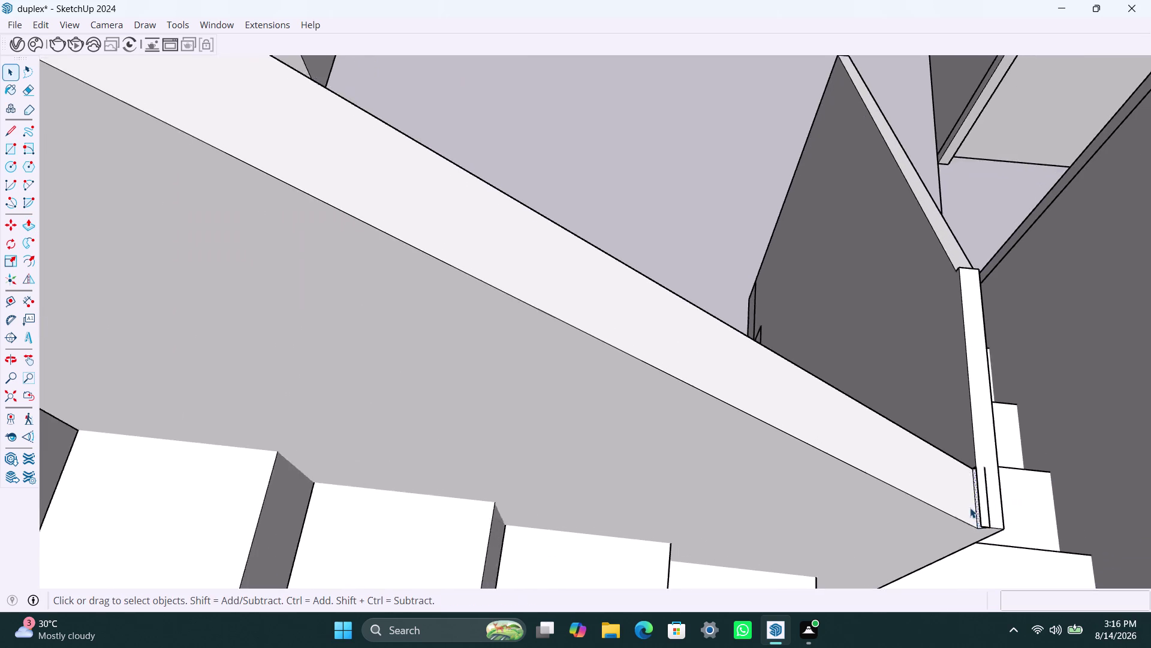
scroll(up, 3)
scroll(up, 3)
Erase stray edges on the post beside the board end, undoing some deletions.
click(984, 435)
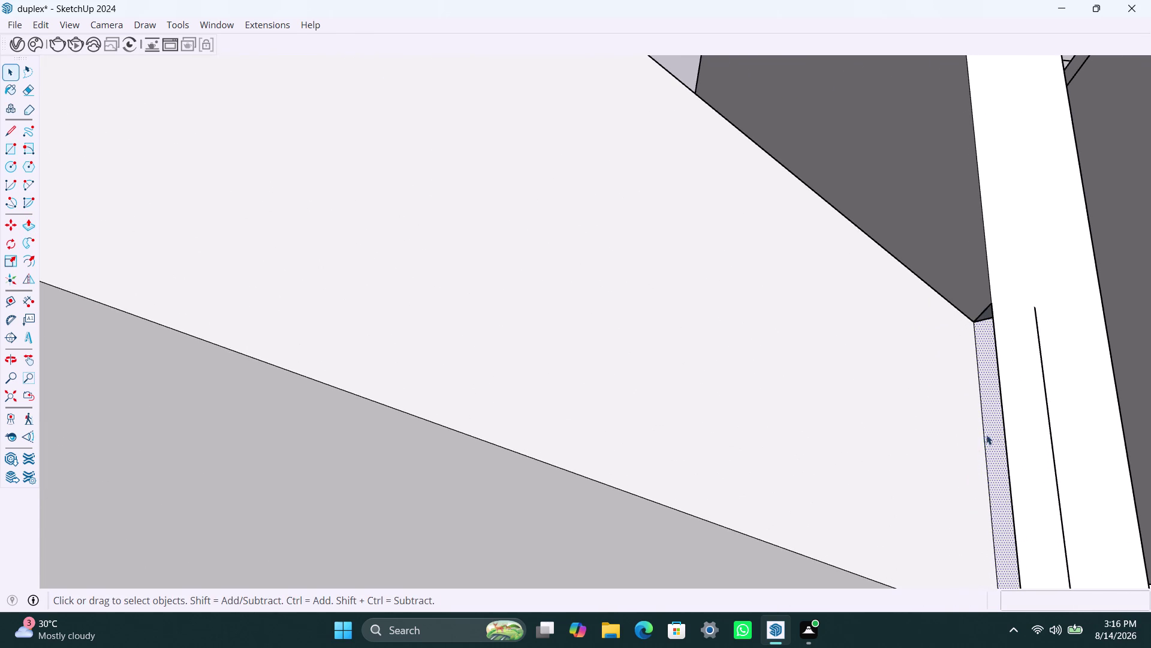
click(1004, 427)
scroll(down, 3)
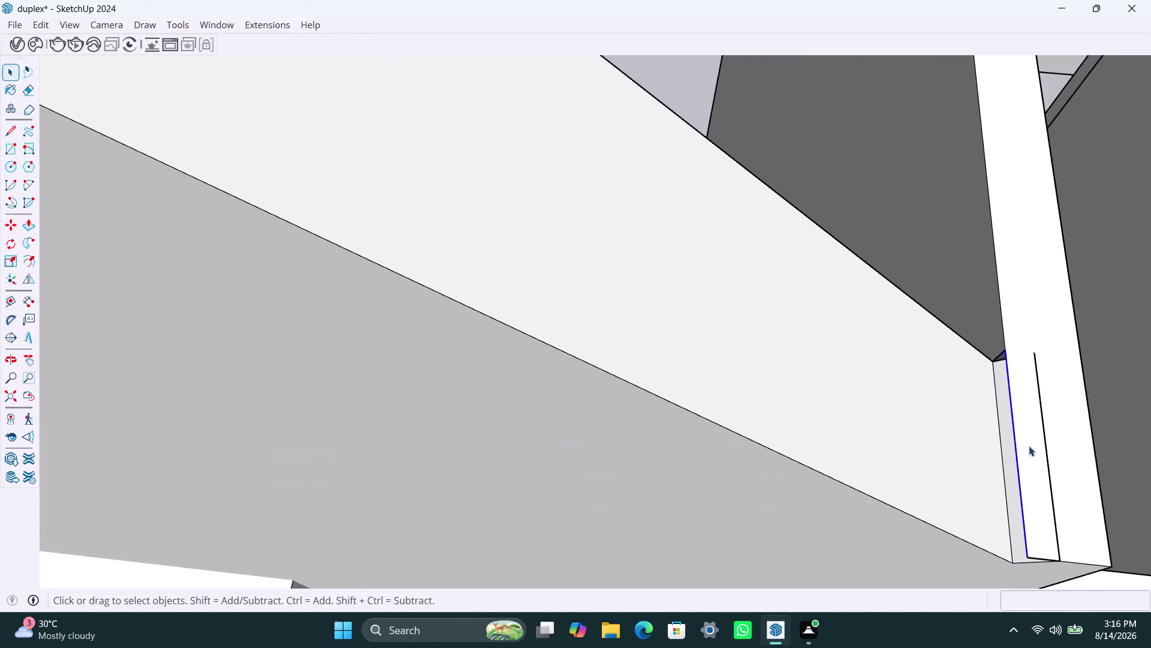
scroll(down, 3)
middle_drag(1010, 452, 962, 410)
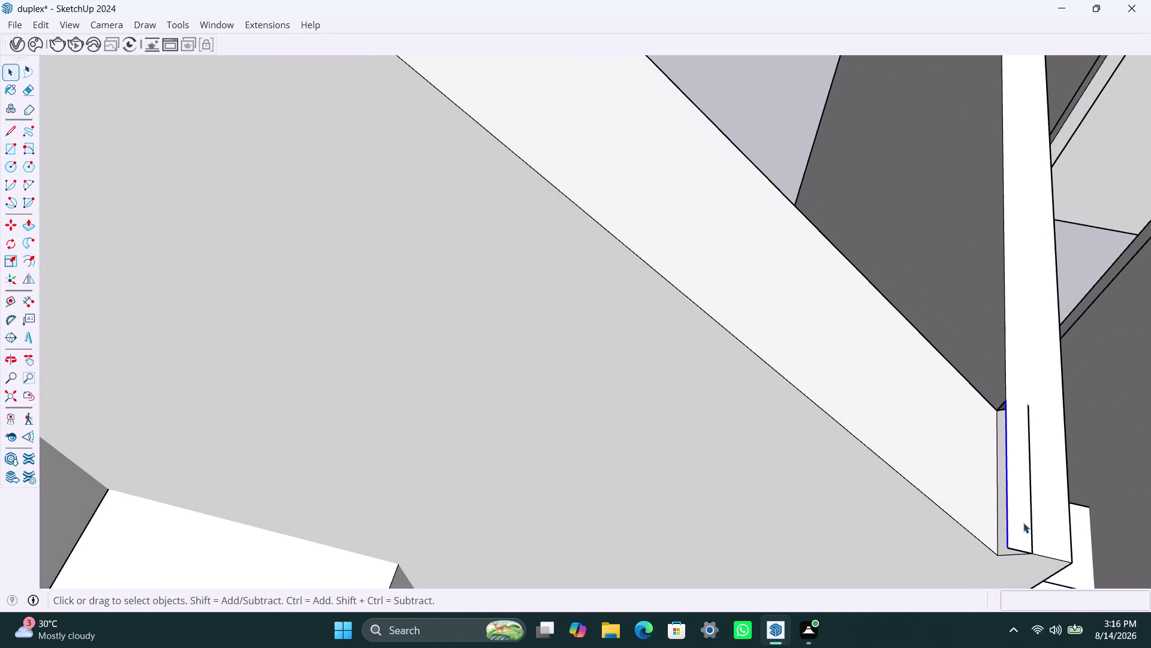
click(1033, 503)
key(BackSpace)
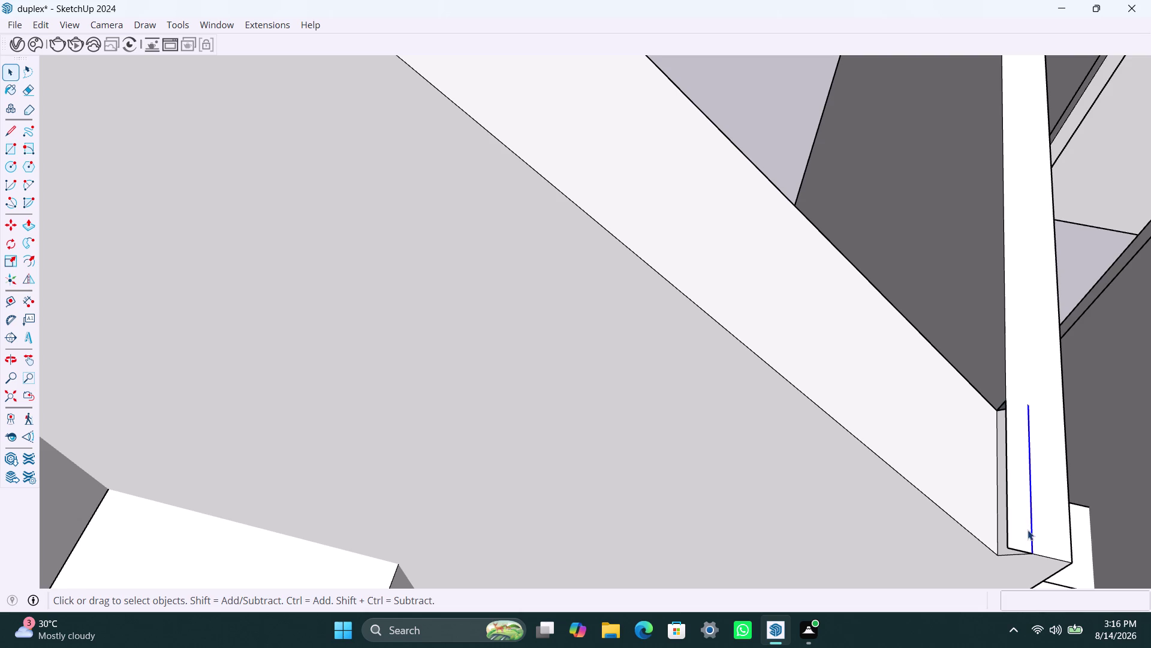
key(Delete)
click(1006, 555)
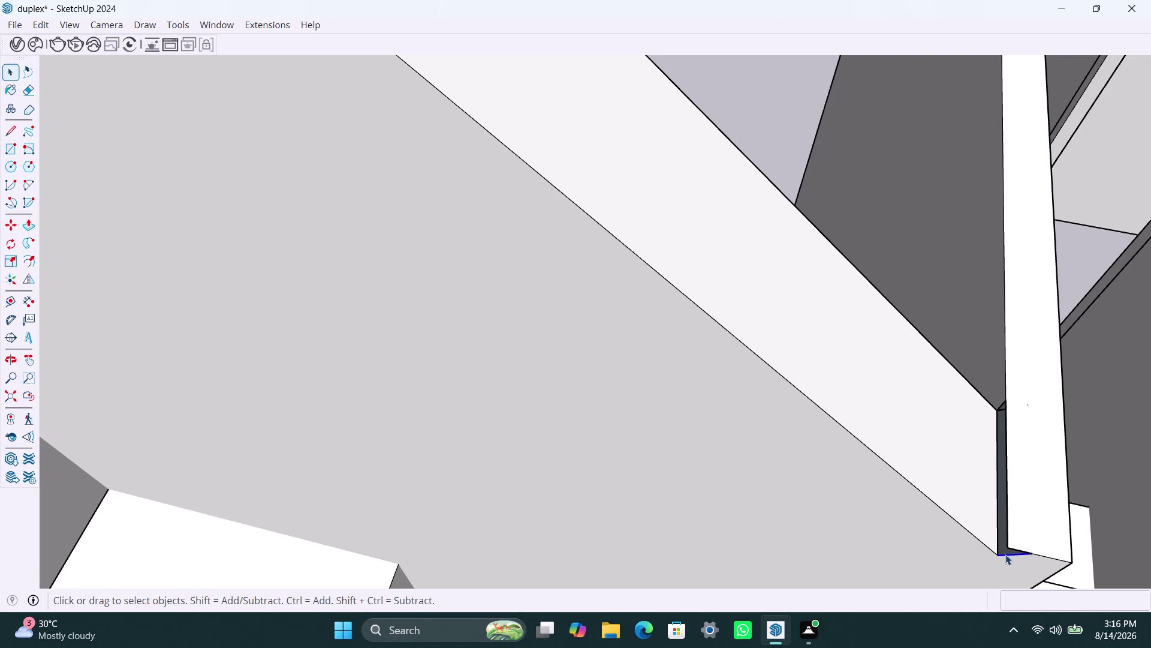
key(Delete)
key(ctrl+z)
scroll(up, 3)
scroll(down, 3)
scroll(down, 3)
scroll(down, 3)
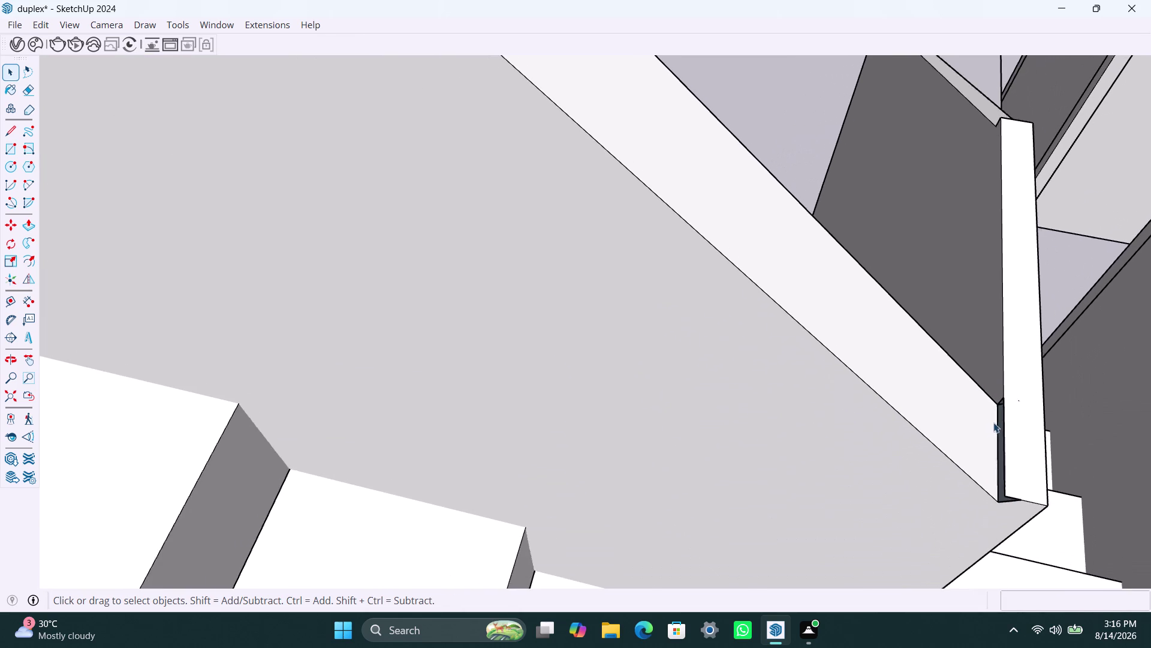
scroll(down, 3)
key(ctrl+z)
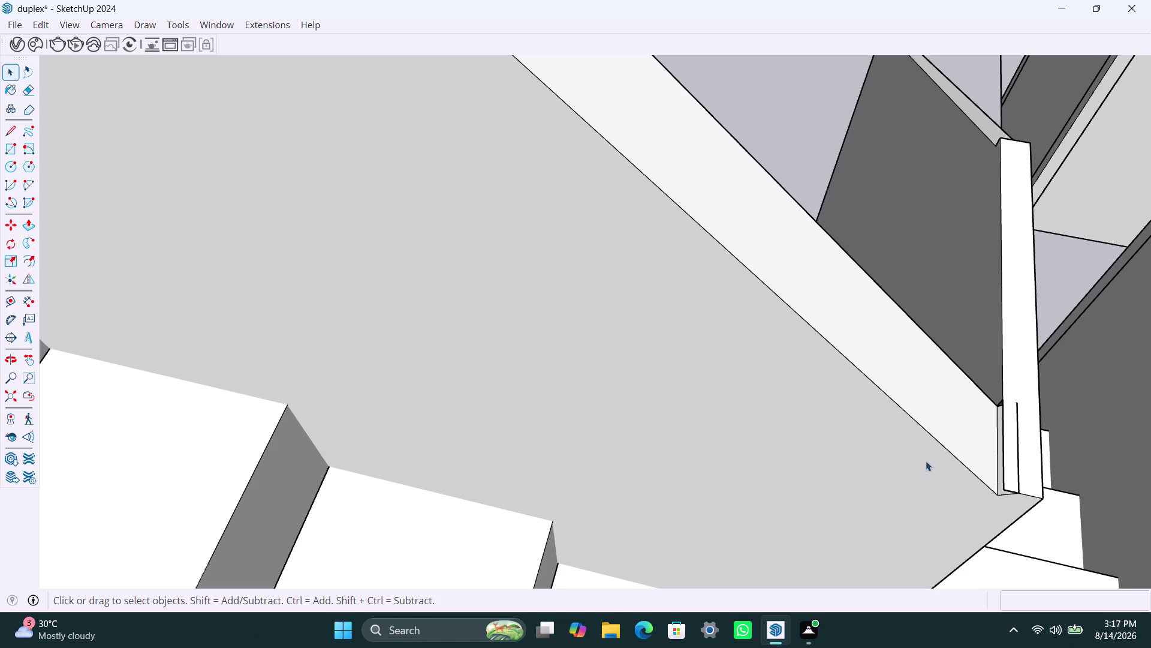
scroll(down, 3)
scroll(down, 3)
scroll(down, 3)
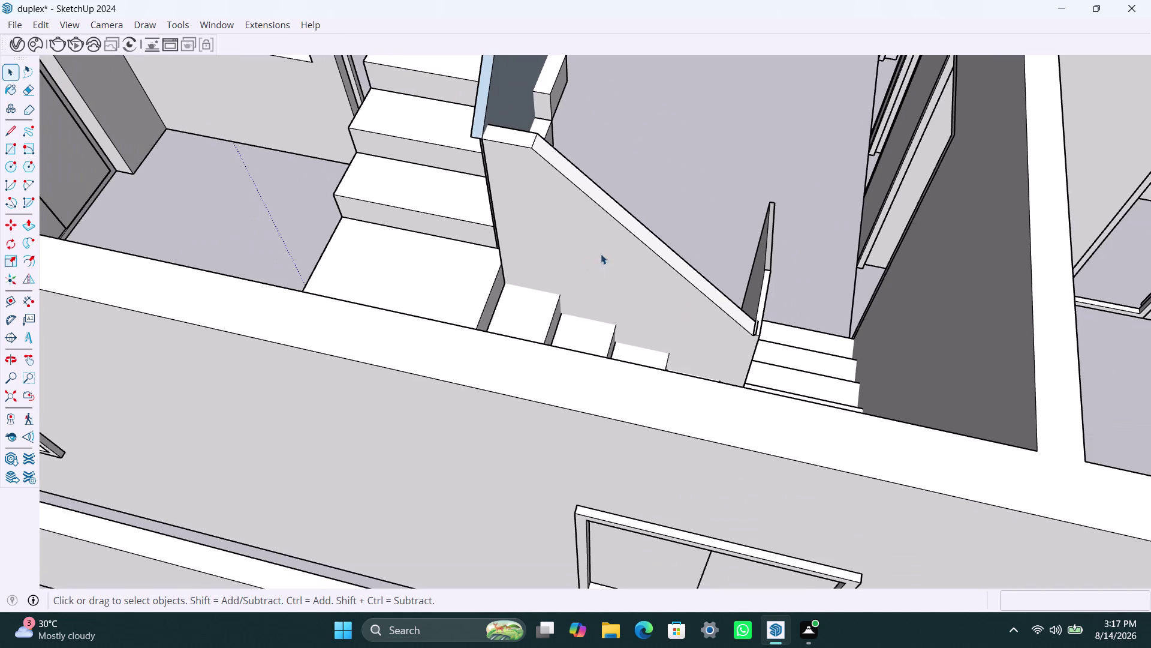
Push/pull the triangular panel under the stairs to give it thickness.
middle_drag(602, 253, 720, 334)
click(674, 291)
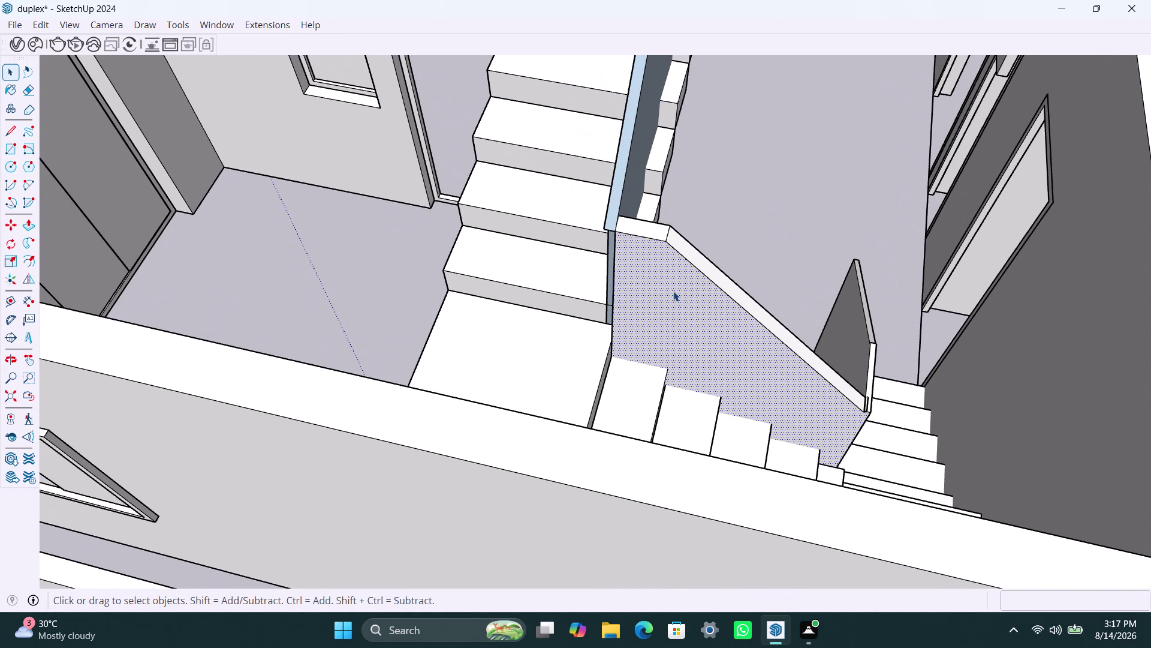
key(p)
click(673, 290)
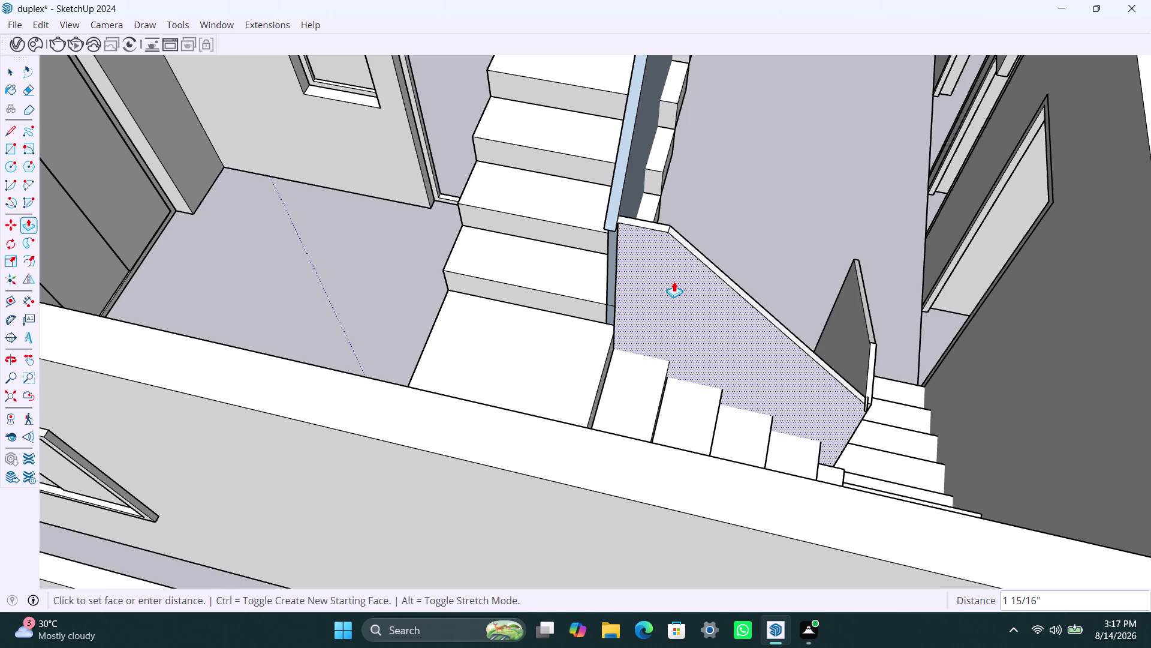
click(674, 281)
key(space)
scroll(down, 3)
middle_drag(751, 325, 431, 260)
scroll(up, 3)
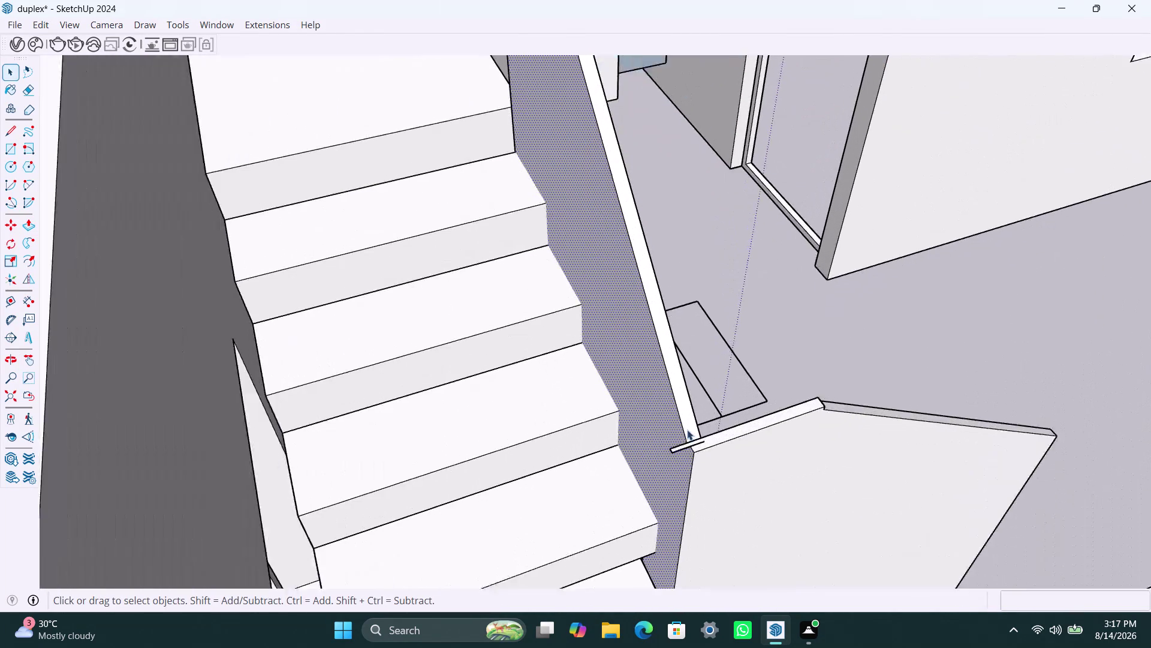
scroll(up, 3)
Draw a new line across the board end where it meets the panel.
click(687, 458)
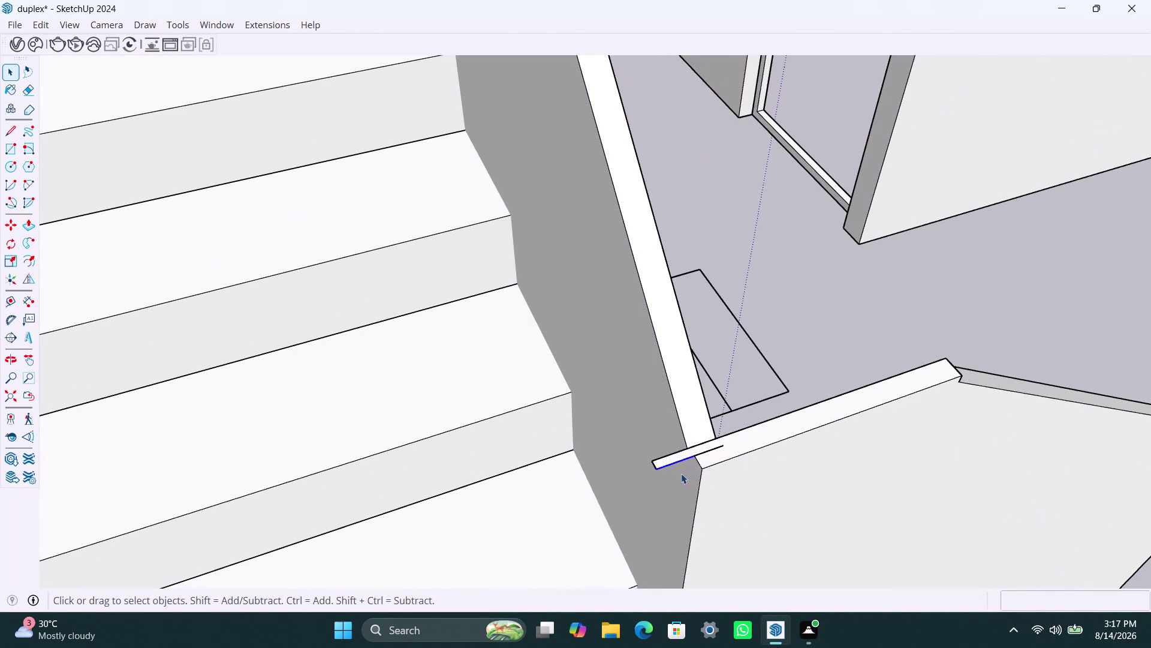
key(Delete)
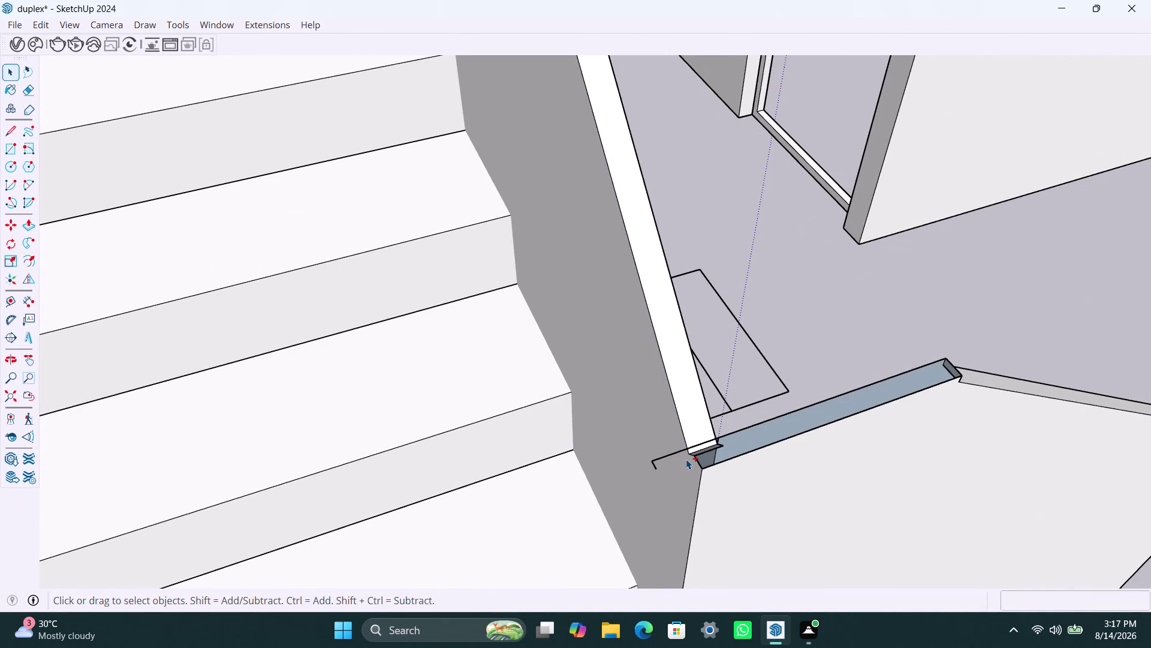
key(ctrl+z)
click(658, 424)
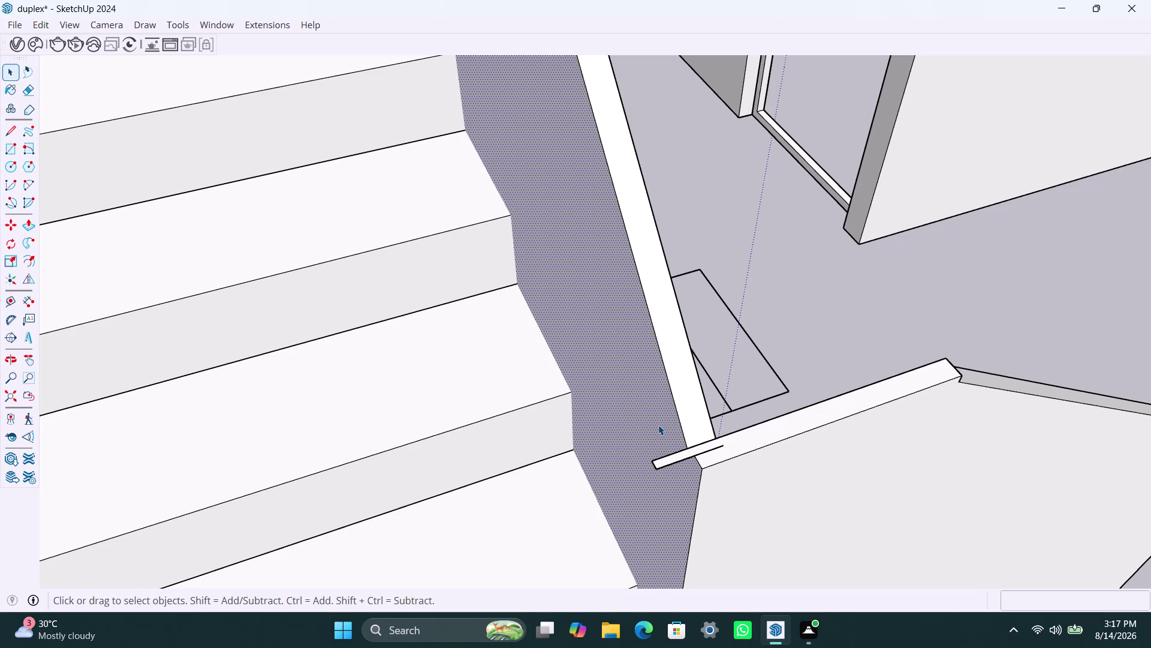
key(l)
click(697, 456)
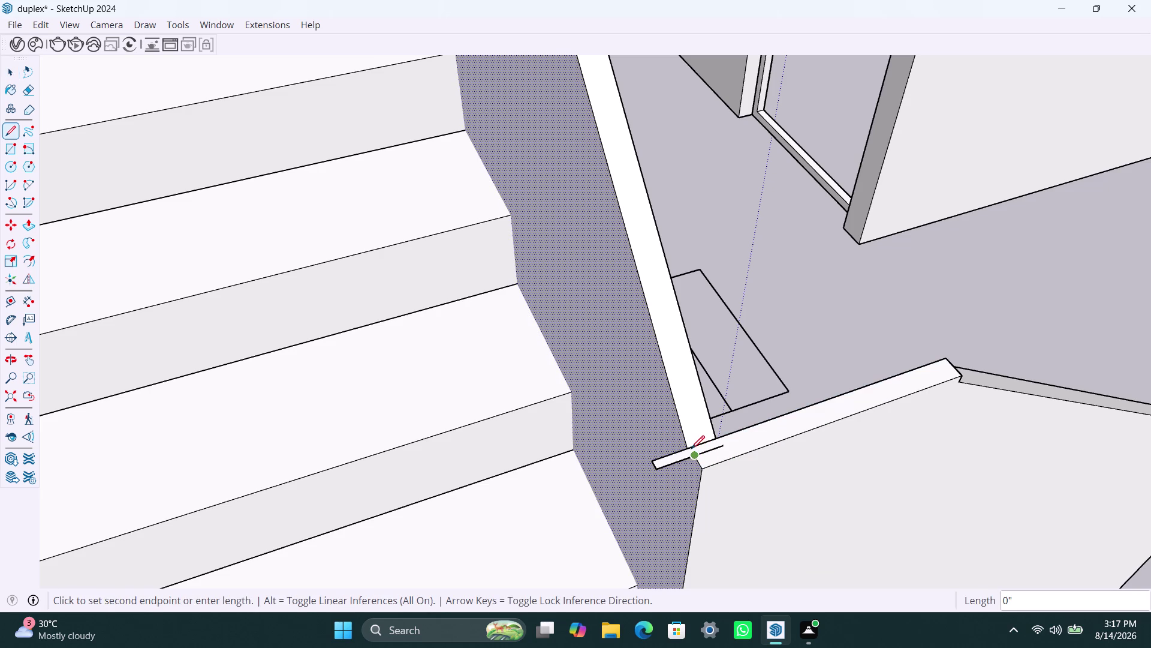
click(689, 447)
key(space)
Delete the leftover unwanted edges around the post and board joint.
click(673, 461)
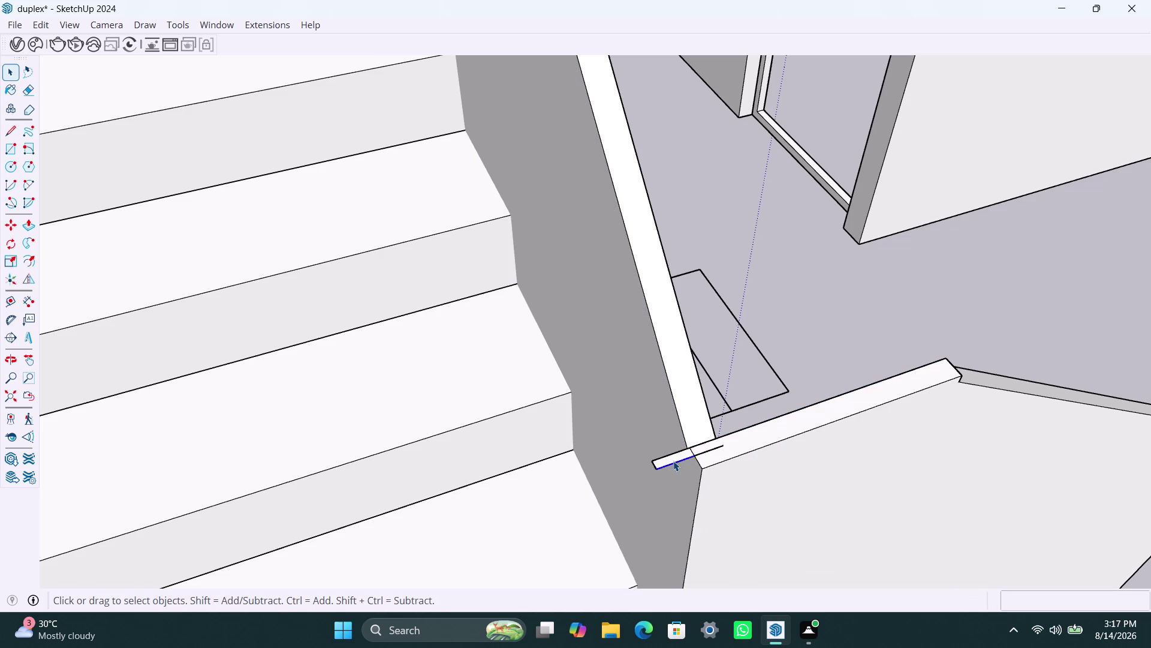
key(Delete)
click(667, 458)
key(Delete)
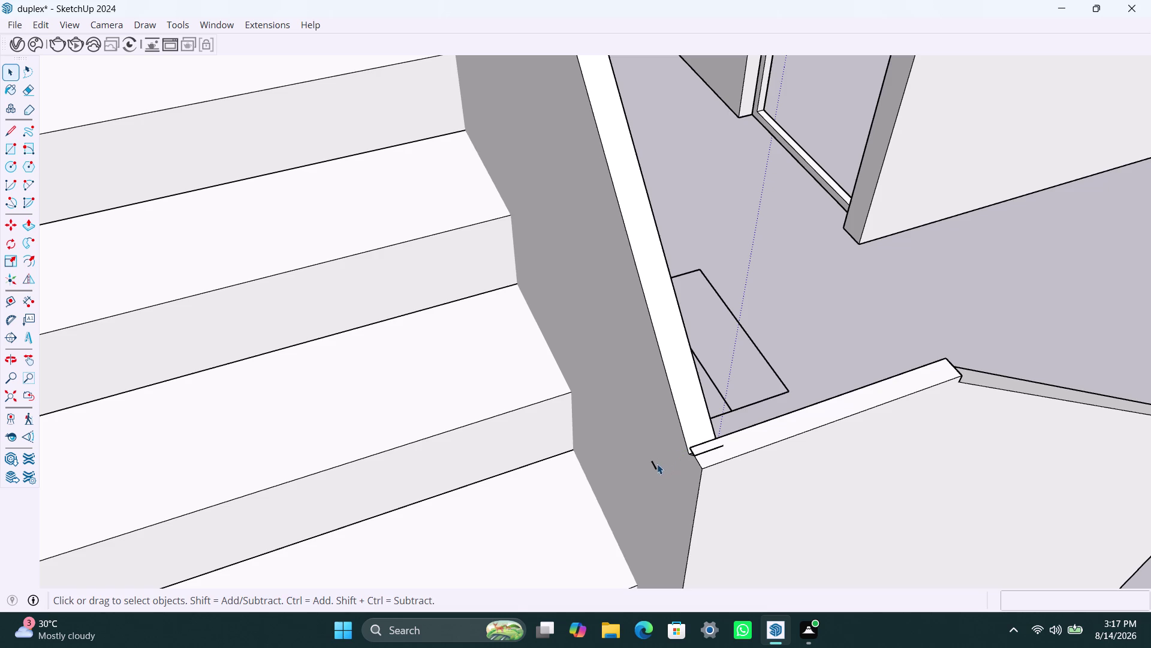
click(655, 466)
key(Delete)
scroll(up, 3)
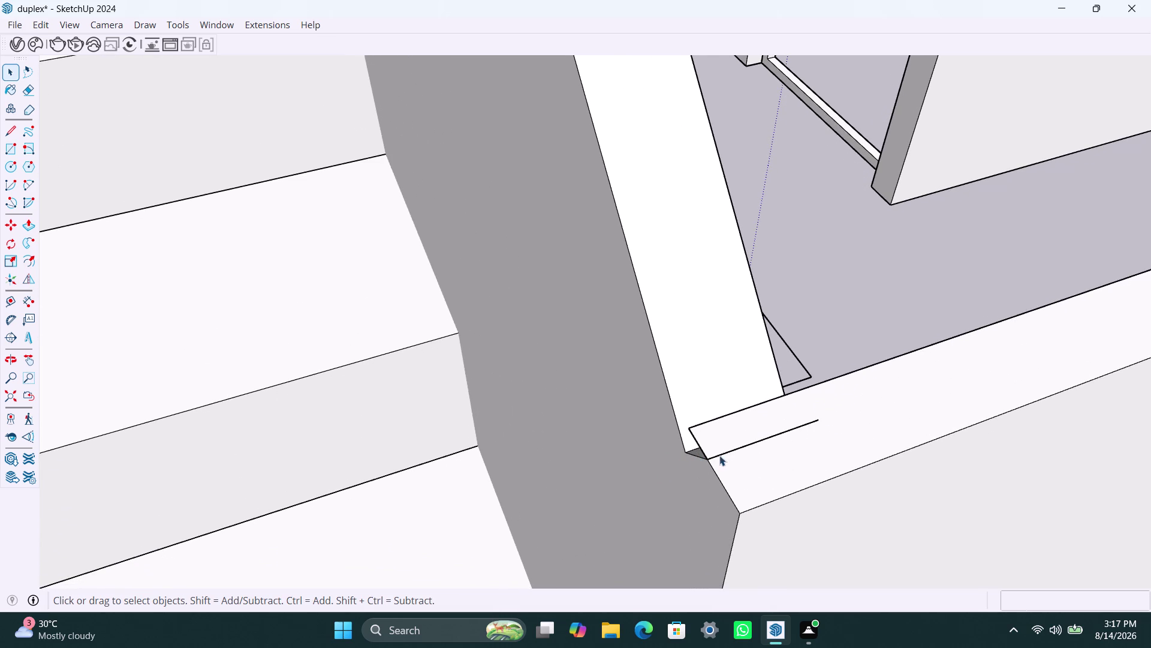
click(719, 453)
key(Delete)
click(694, 428)
scroll(down, 3)
scroll(up, 3)
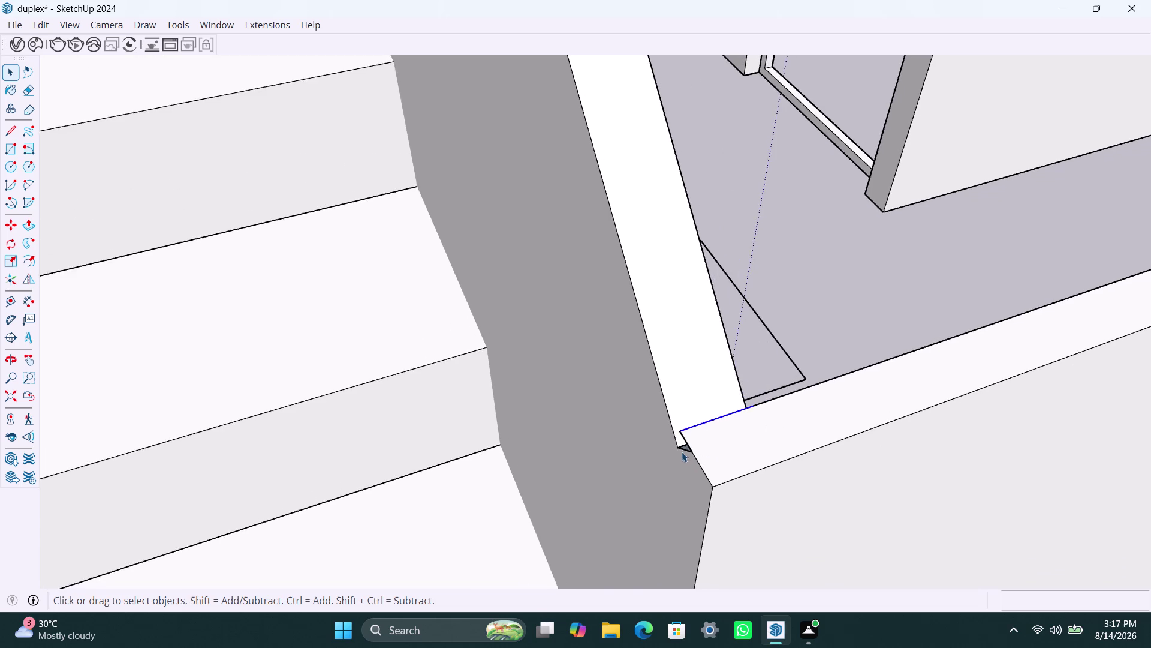
scroll(down, 3)
scroll(down, 3)
At the post foot, try push-pulling the post's side face, then cancel.
middle_drag(604, 331, 622, 349)
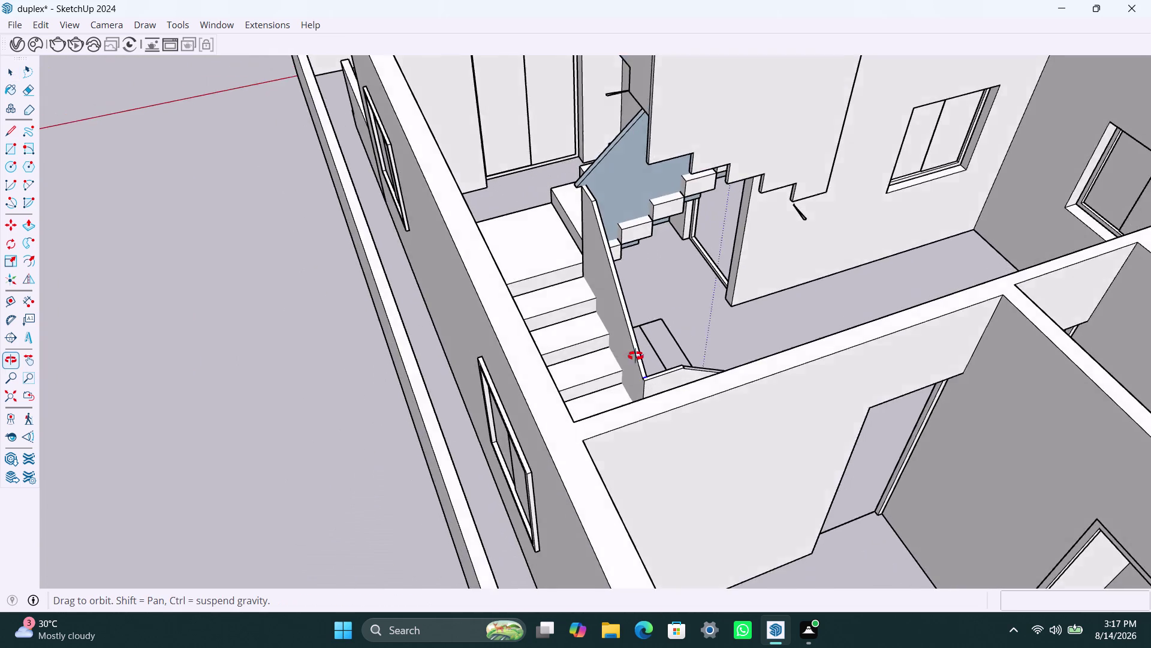
middle_drag(621, 349, 849, 396)
scroll(up, 3)
middle_drag(728, 370, 748, 373)
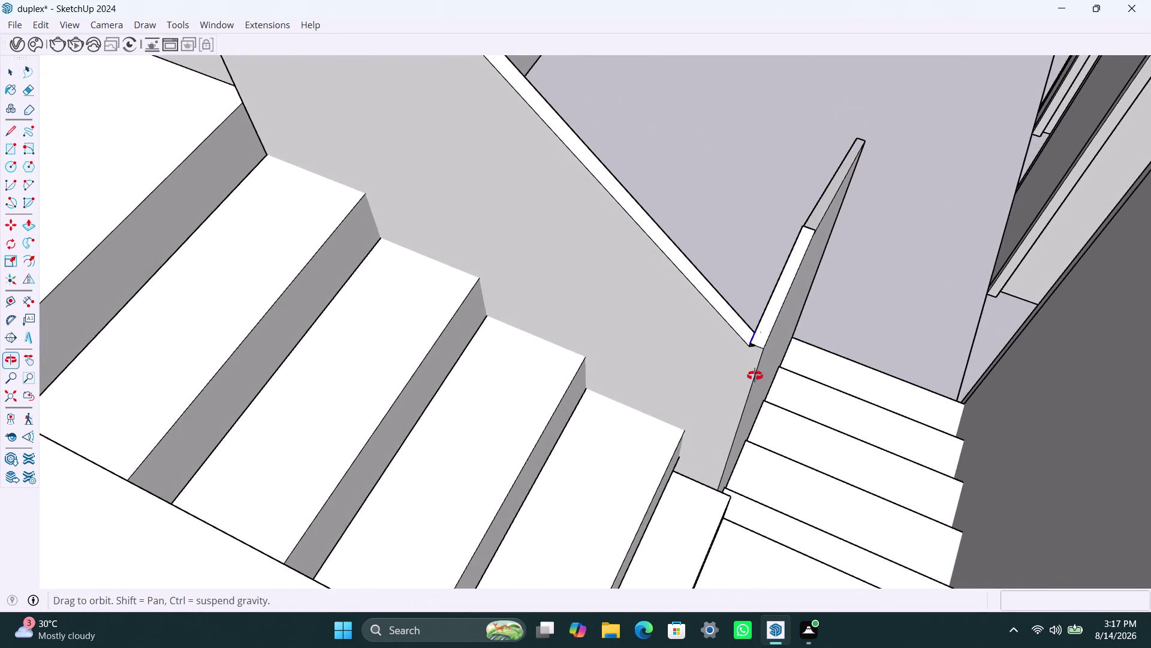
middle_drag(748, 373, 804, 377)
scroll(up, 3)
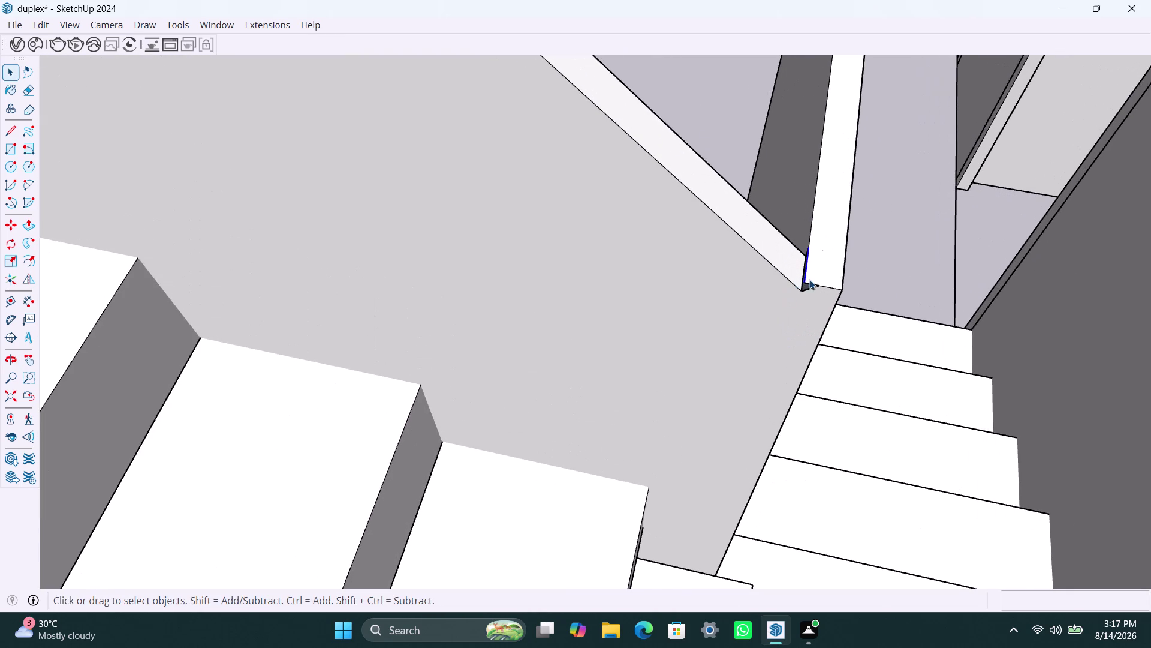
click(823, 273)
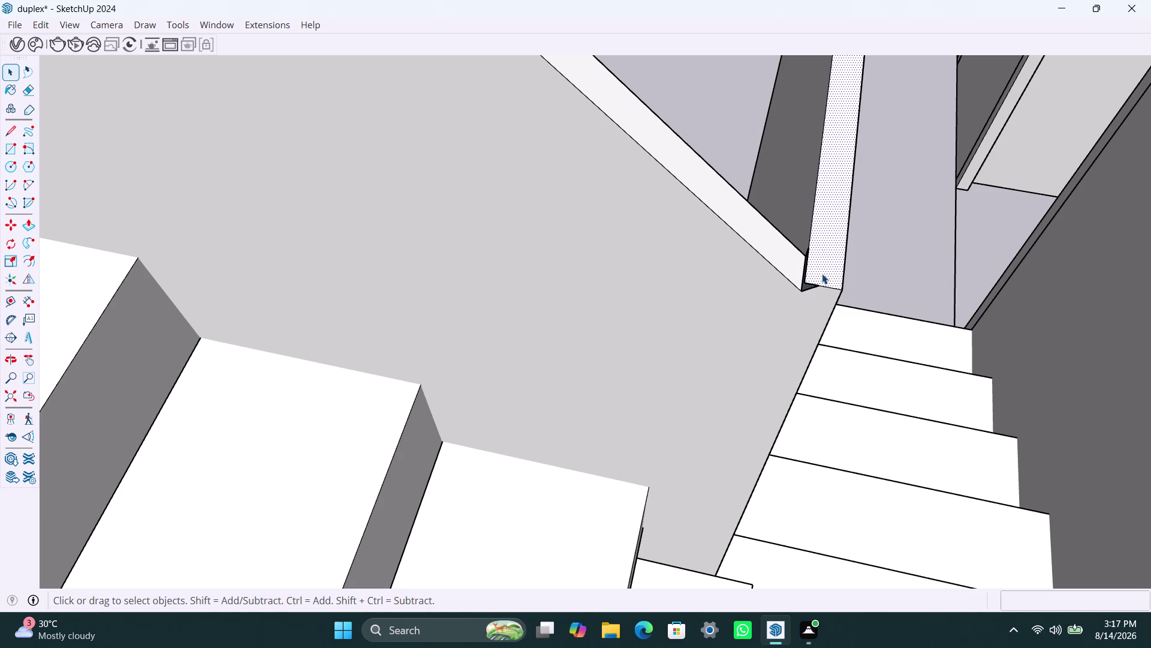
key(p)
click(822, 274)
click(811, 287)
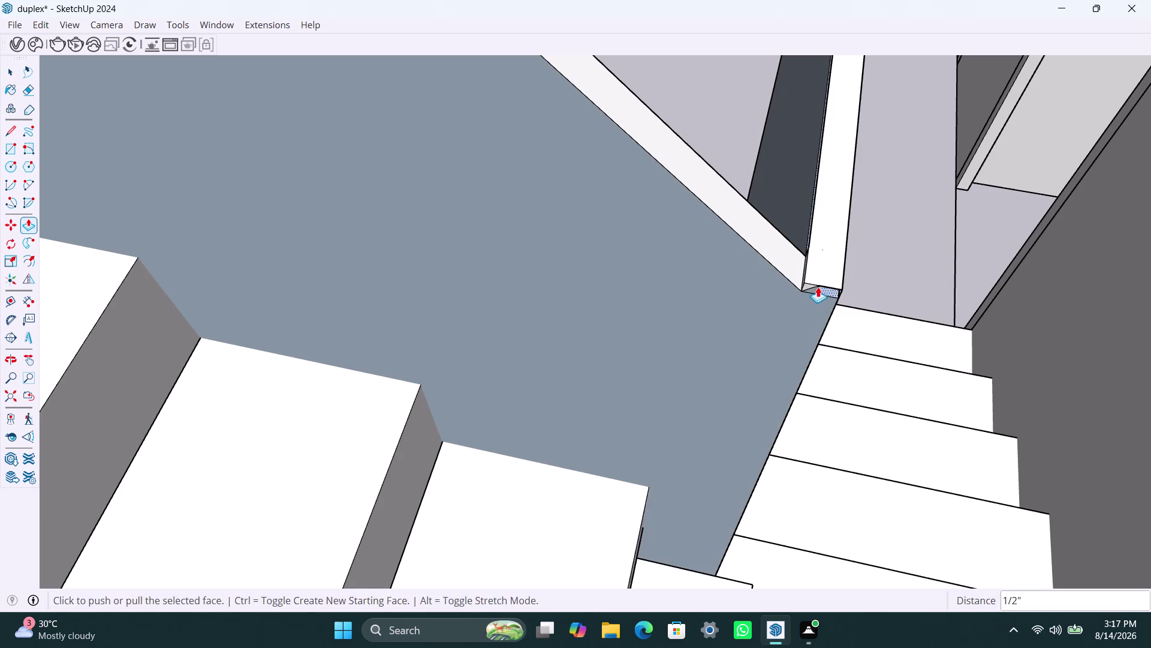
key(space)
Push the post's side face toward the cheek panel, then undo it.
click(835, 272)
key(ctrl+z)
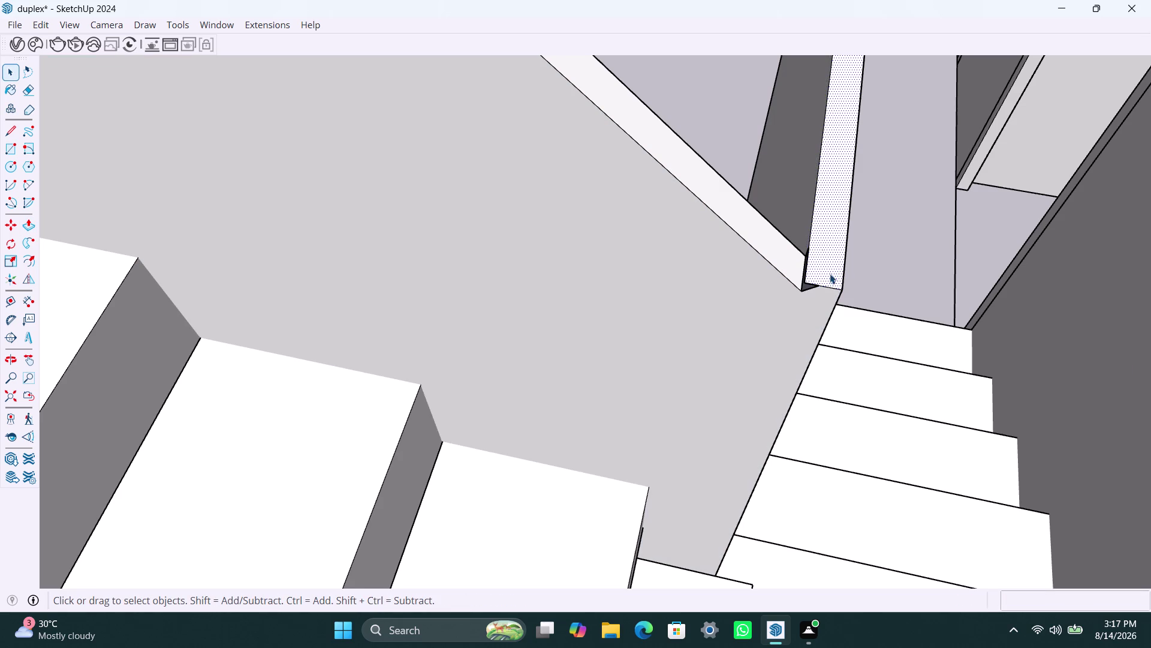
click(830, 273)
key(p)
click(830, 273)
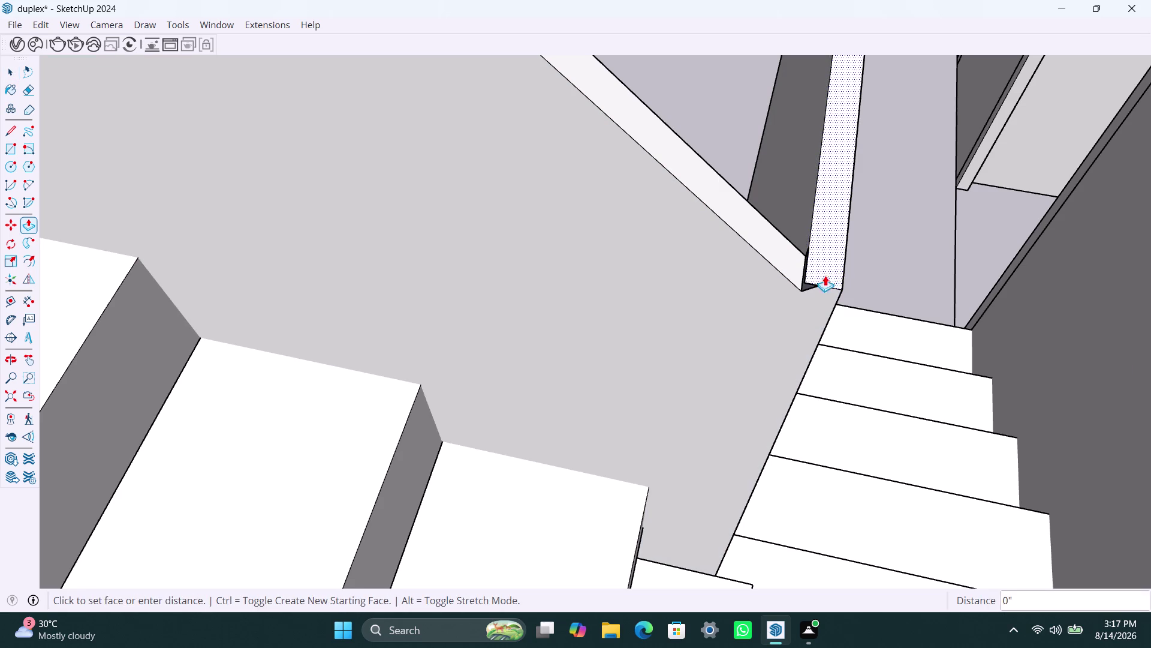
click(810, 286)
key(ctrl+z)
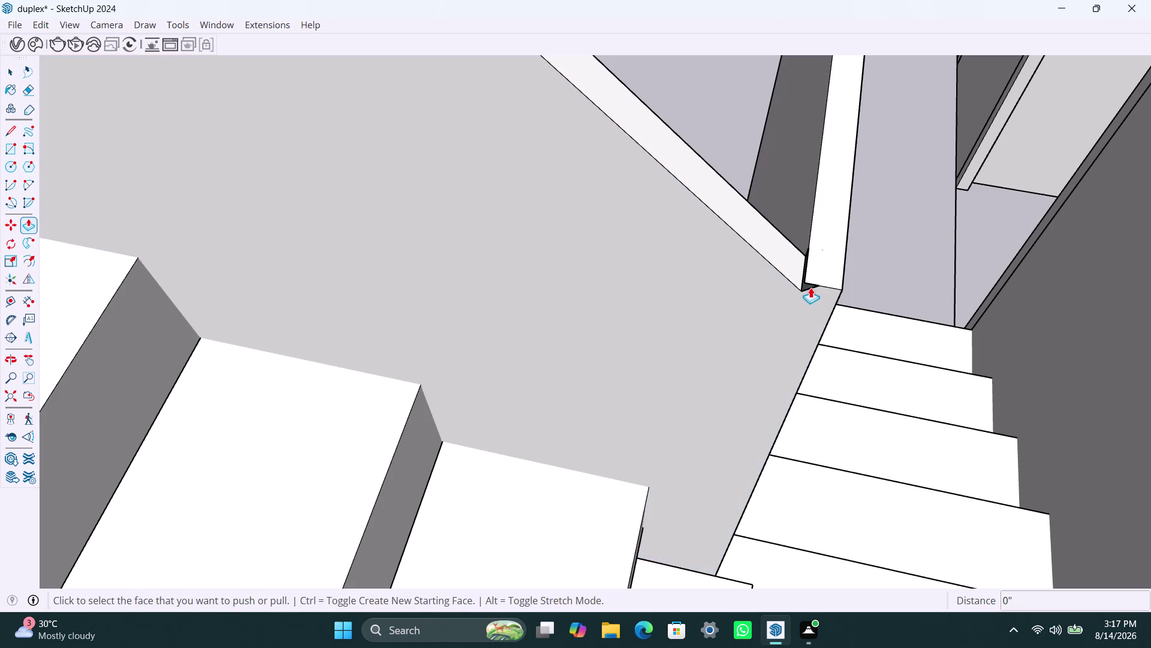
scroll(down, 3)
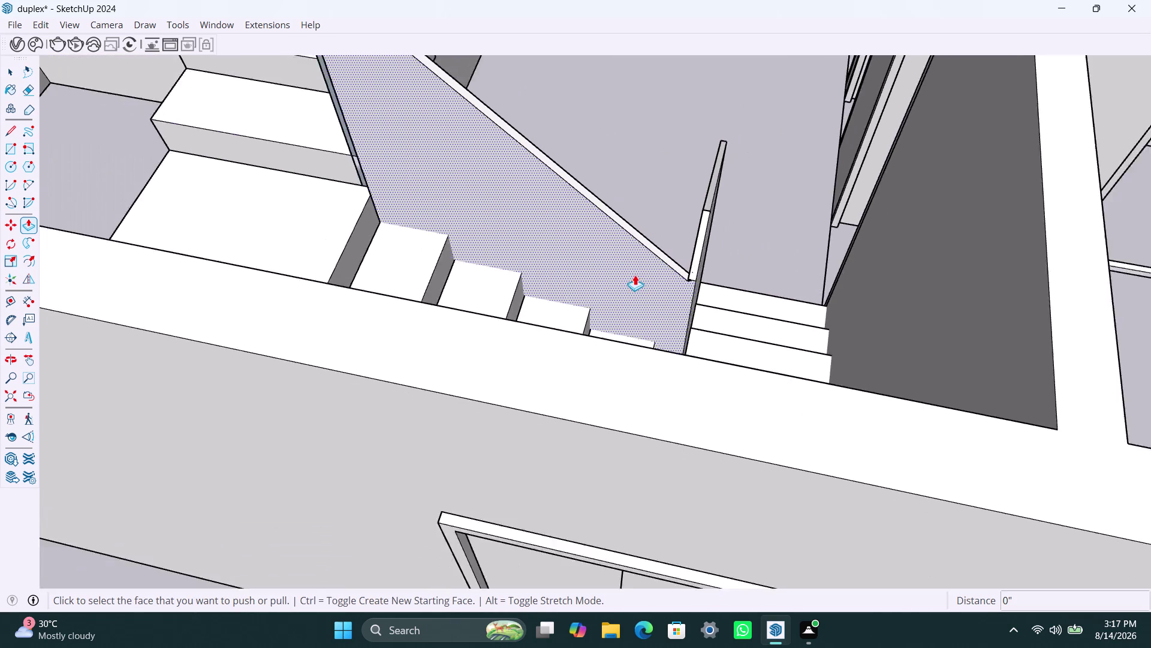
scroll(down, 3)
middle_drag(609, 259, 729, 316)
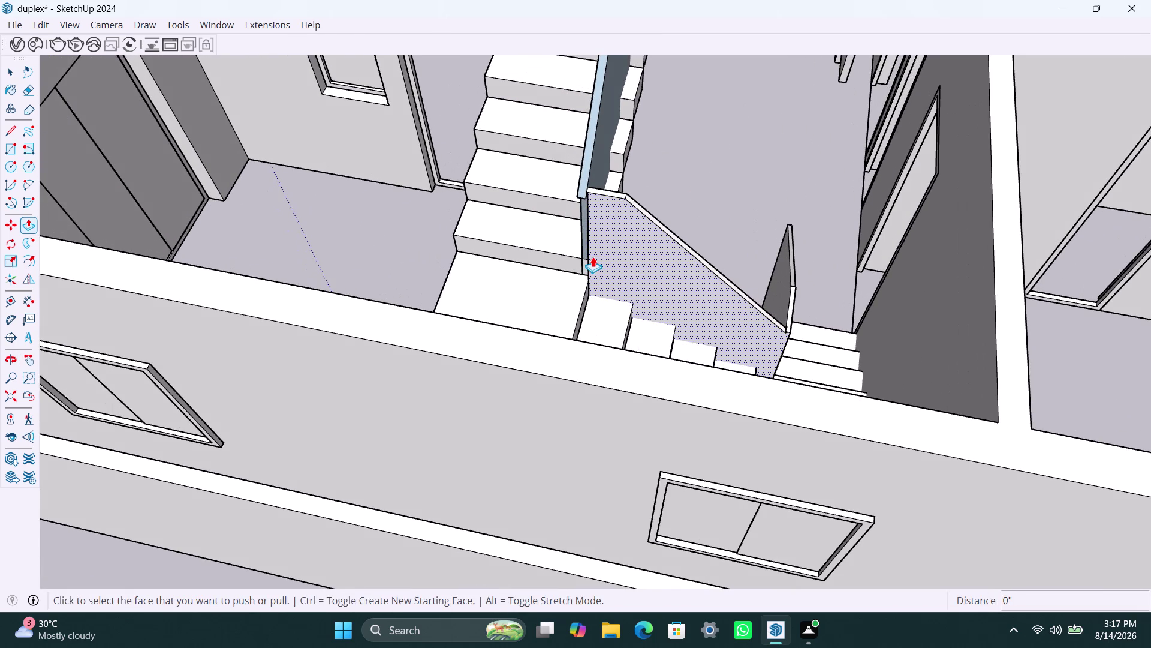
scroll(down, 3)
middle_drag(568, 218, 609, 236)
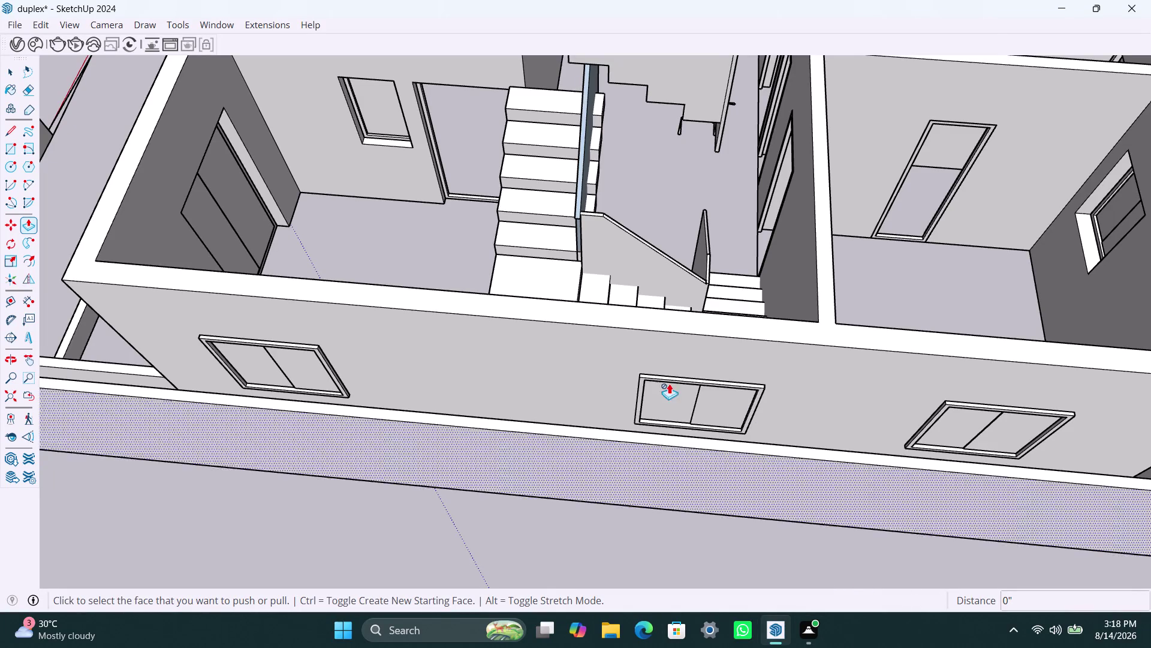
Push the face behind the post out to a new depth.
scroll(up, 3)
scroll(up, 3)
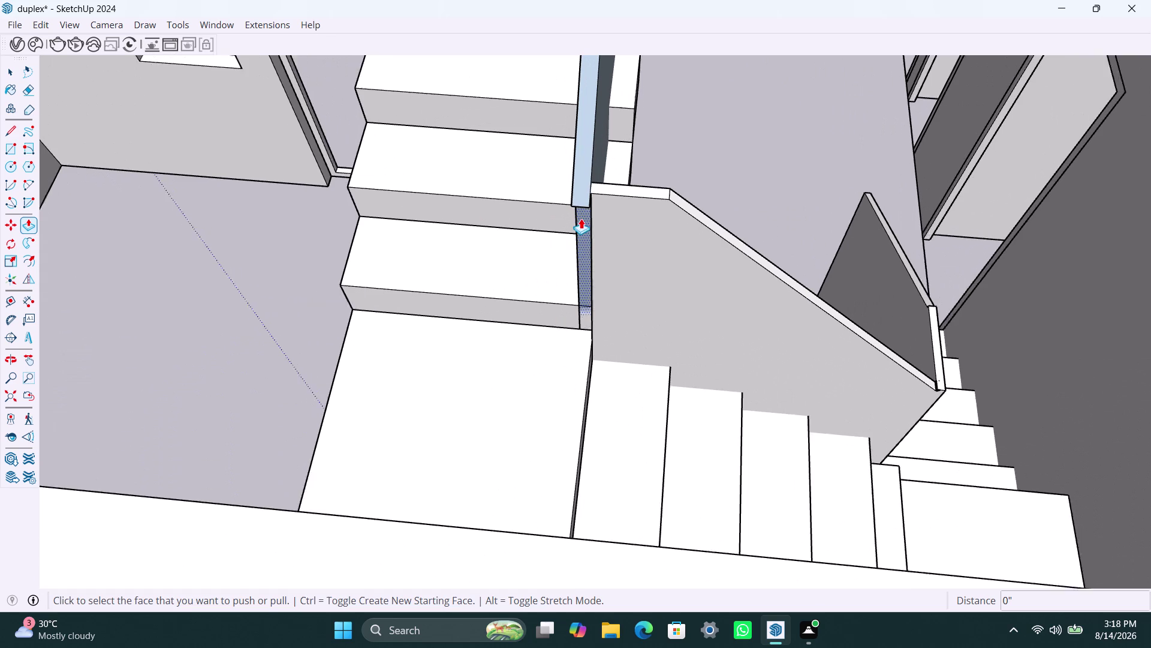
scroll(up, 3)
key(space)
key(space)
key(space)
click(544, 248)
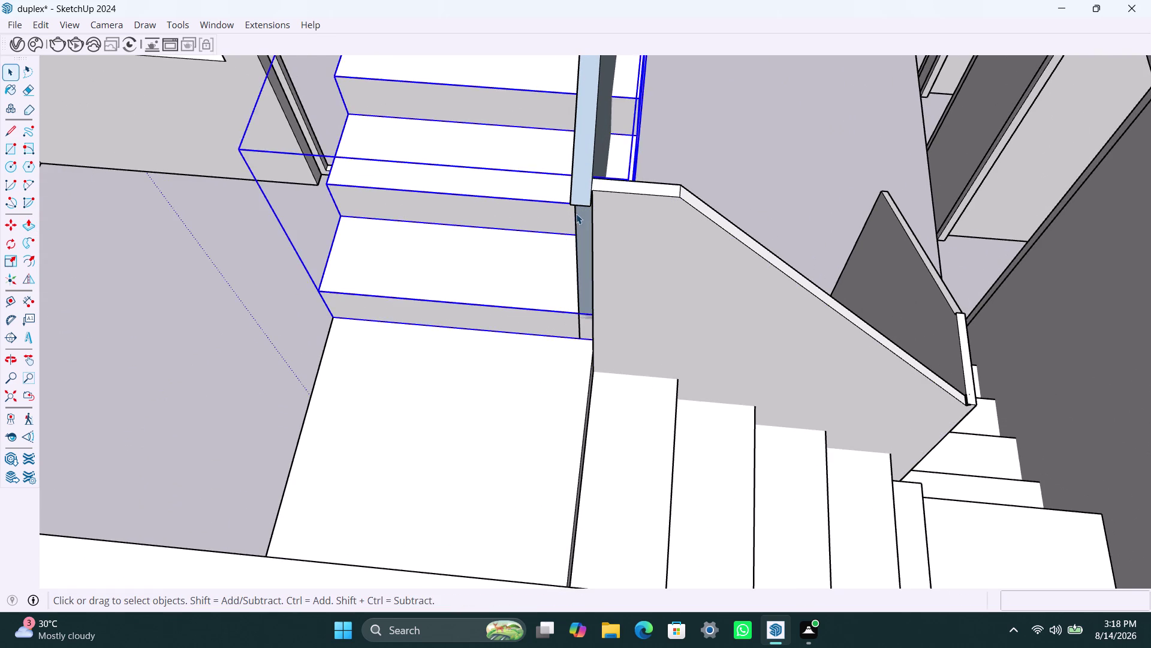
scroll(down, 3)
middle_drag(579, 209, 435, 224)
scroll(up, 3)
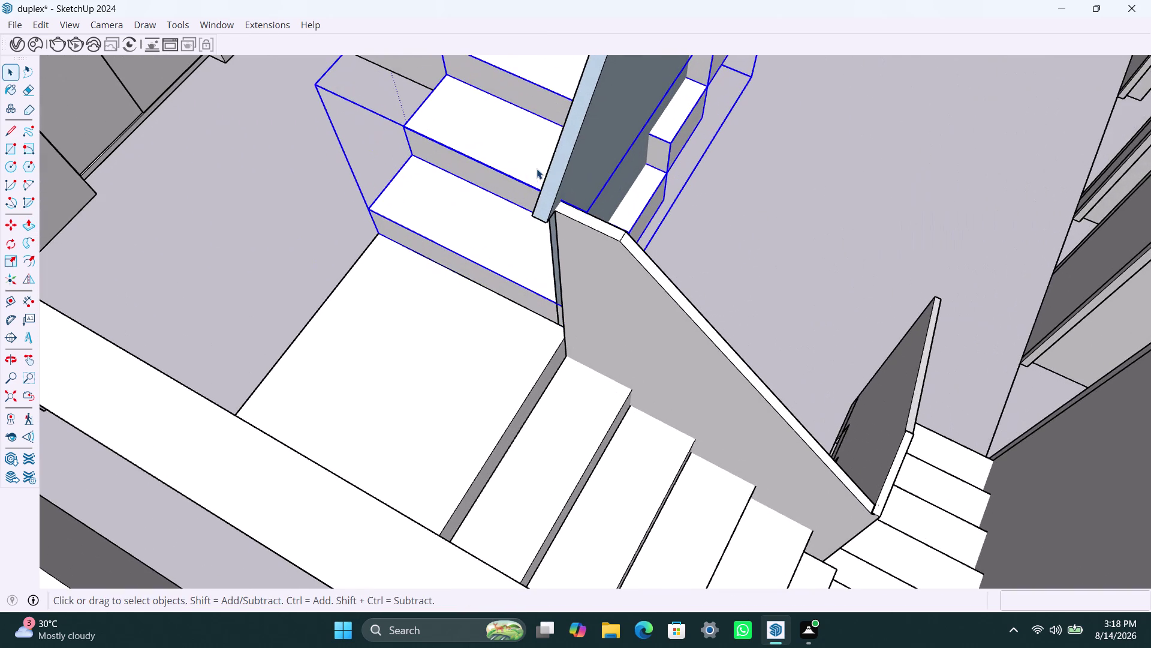
click(574, 174)
key(p)
click(579, 173)
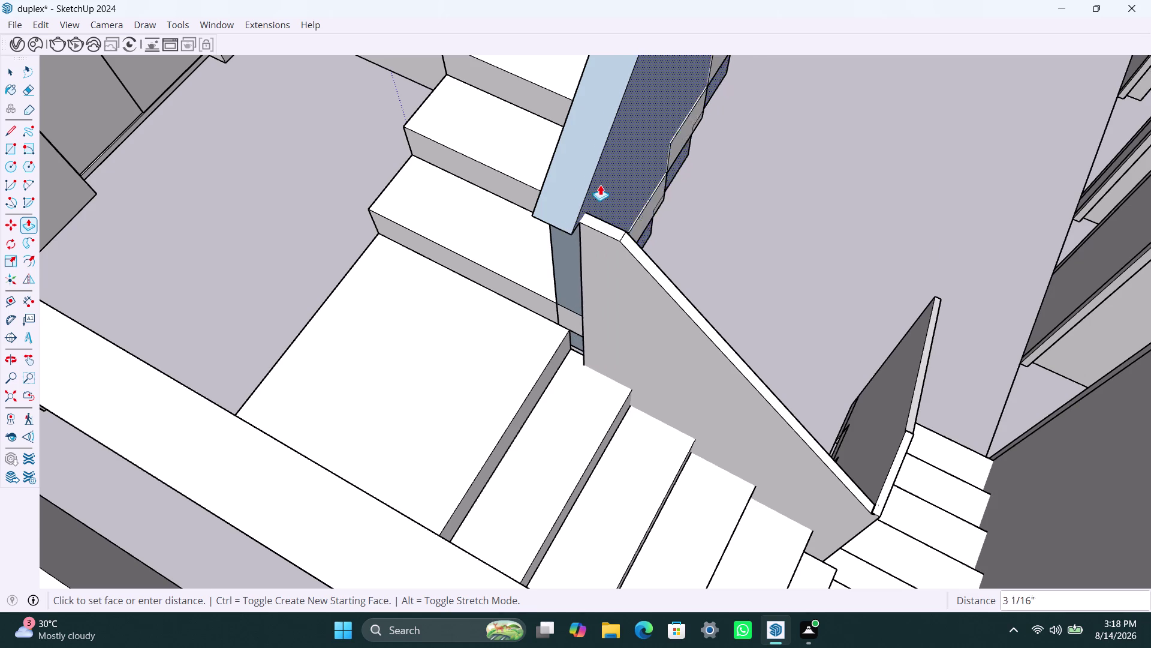
click(604, 188)
key(space)
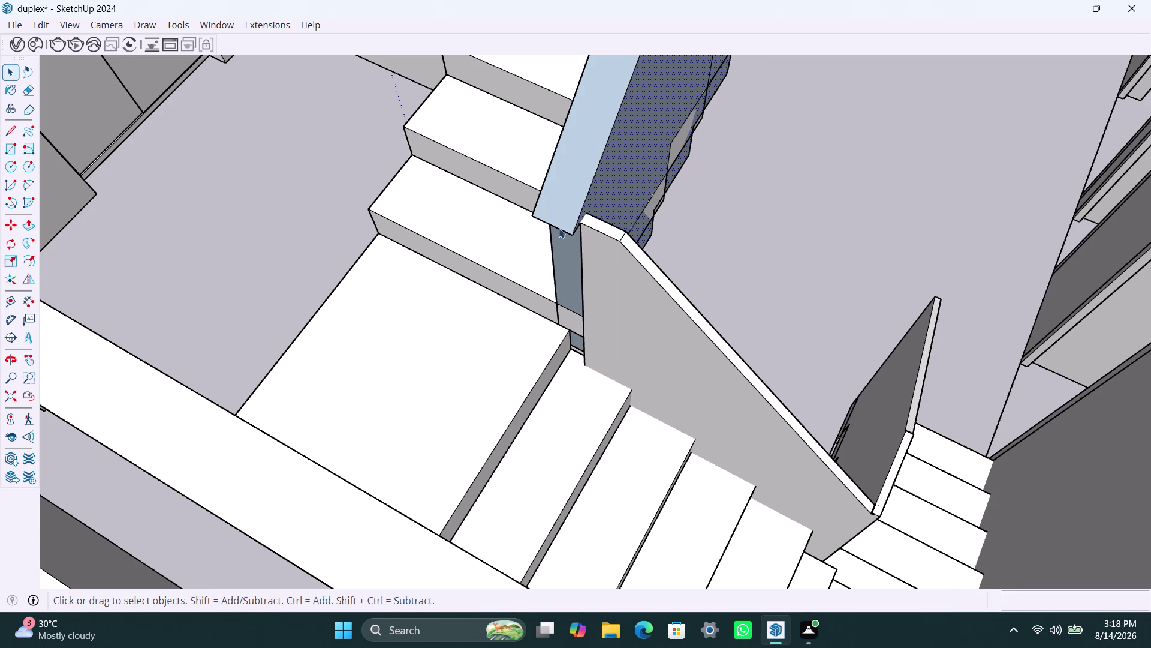
Pull the tall railing panel face out in two push/pull passes.
scroll(down, 3)
middle_drag(532, 222, 834, 226)
scroll(down, 3)
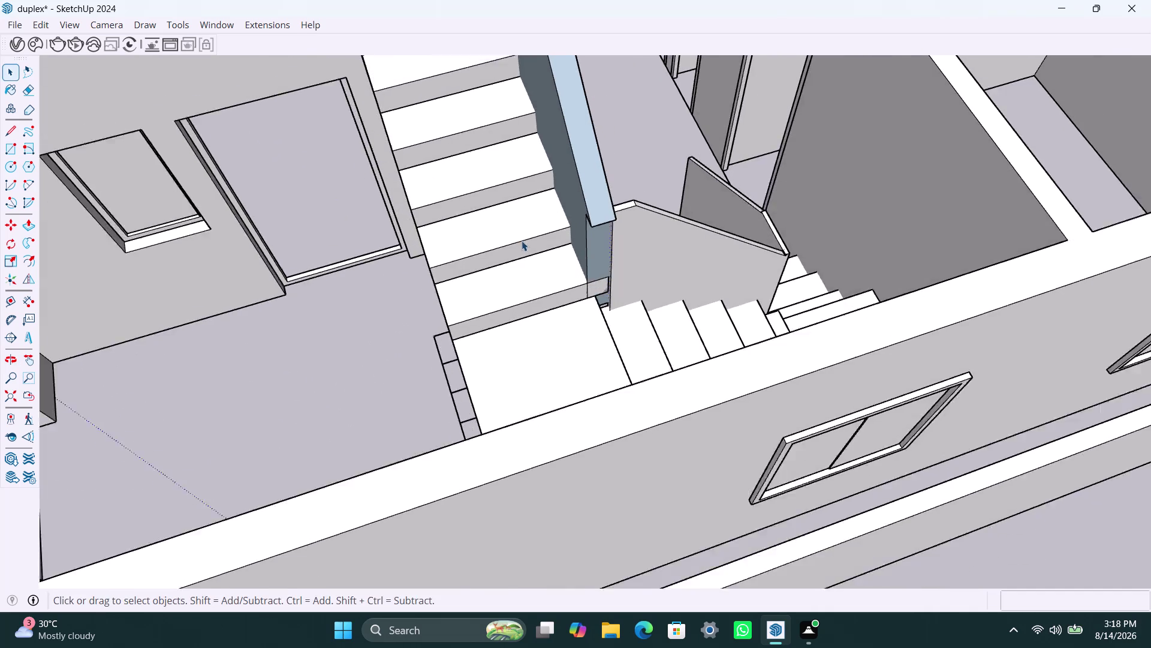
middle_drag(525, 242, 699, 237)
click(572, 201)
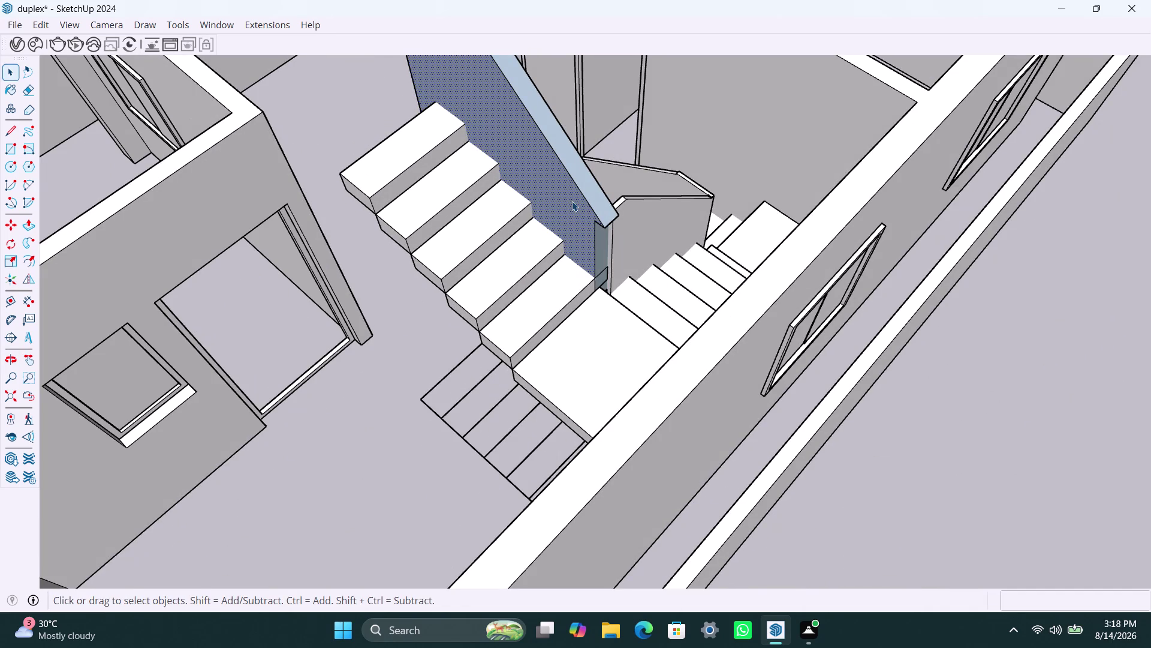
key(p)
click(572, 201)
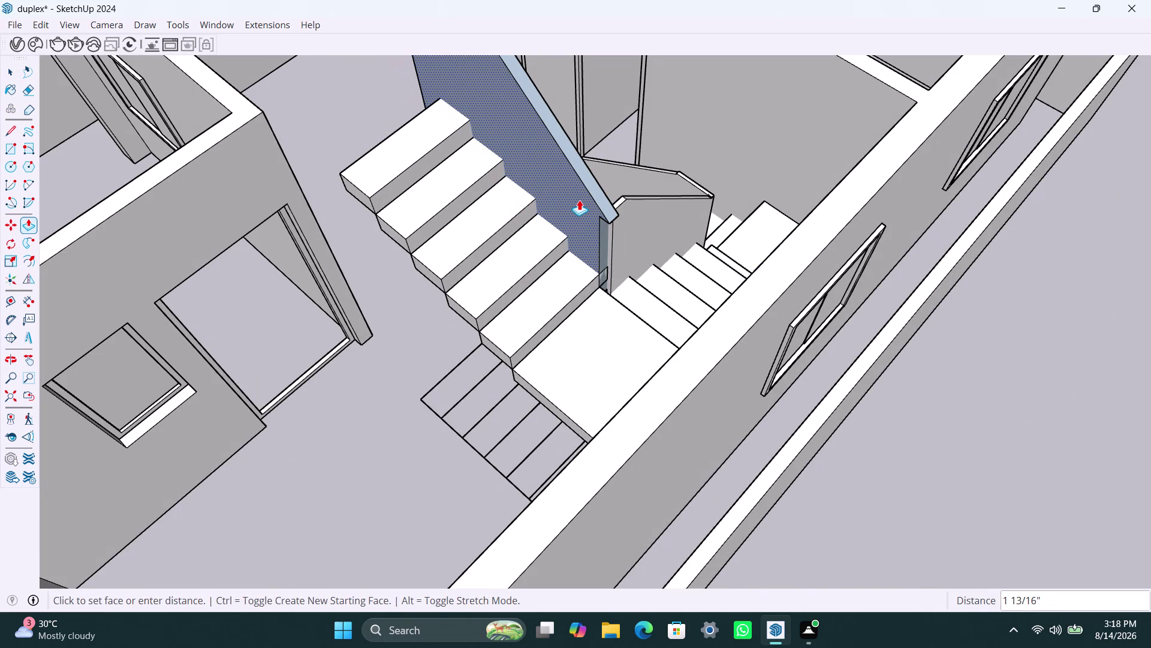
click(581, 198)
key(space)
scroll(up, 3)
middle_drag(612, 219, 325, 222)
scroll(up, 3)
middle_drag(496, 203, 722, 193)
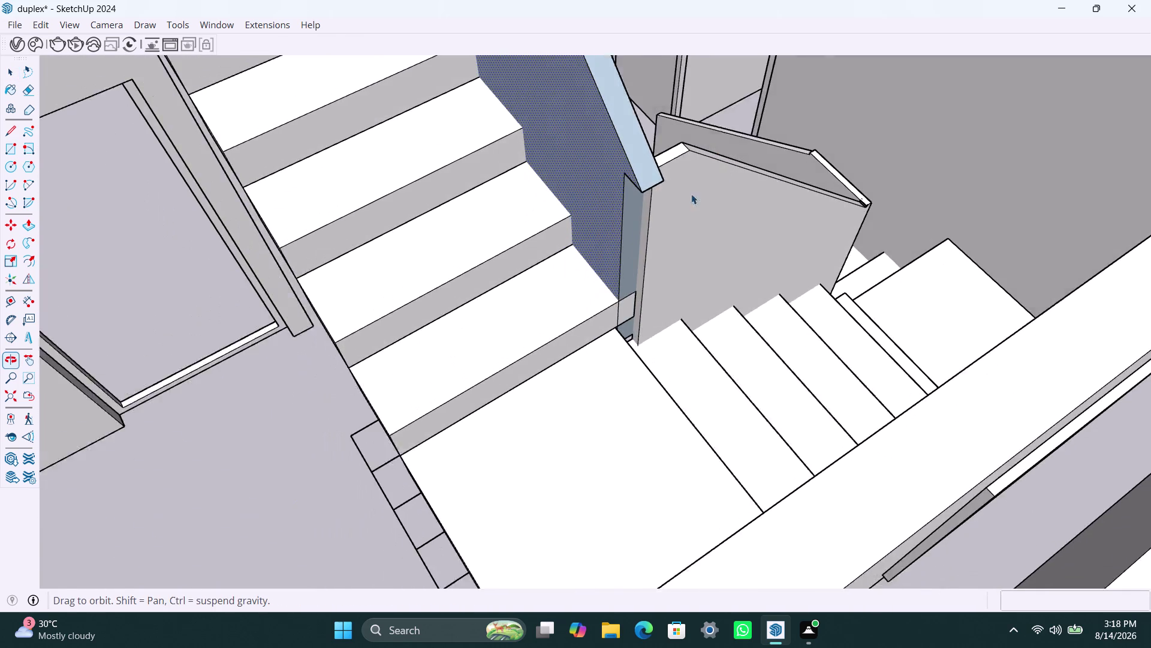
key(p)
click(593, 176)
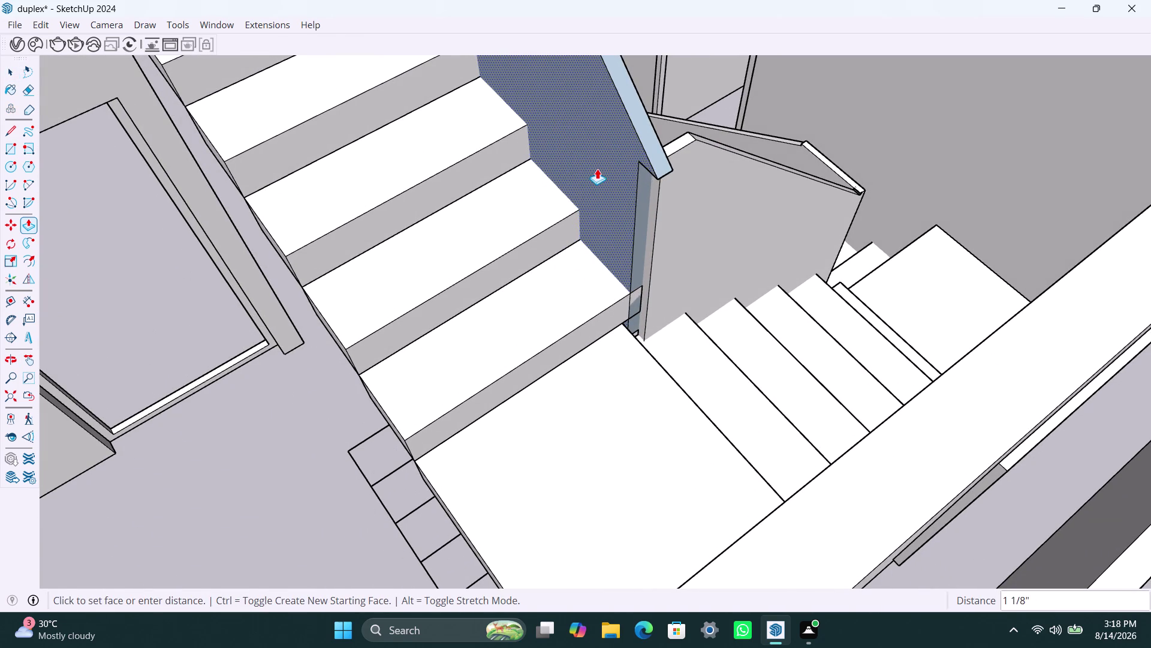
click(599, 166)
key(space)
Push/pull the narrow corner post's upper face to a new position.
scroll(down, 3)
middle_drag(655, 292, 637, 295)
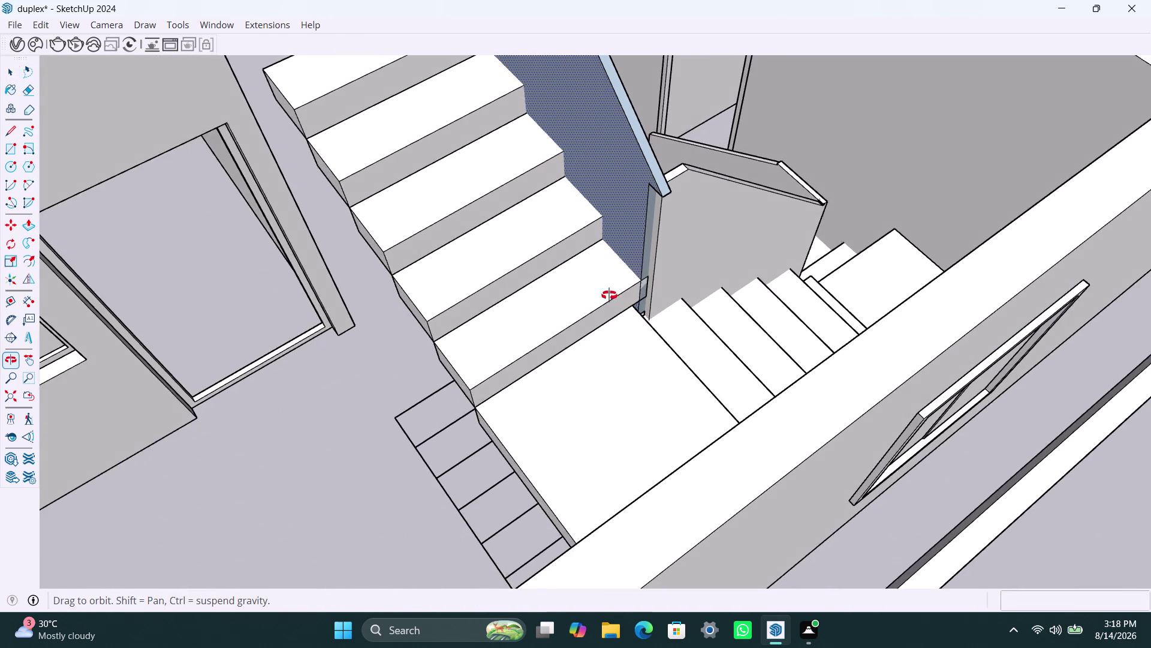
middle_drag(637, 295, 434, 288)
scroll(up, 3)
click(562, 200)
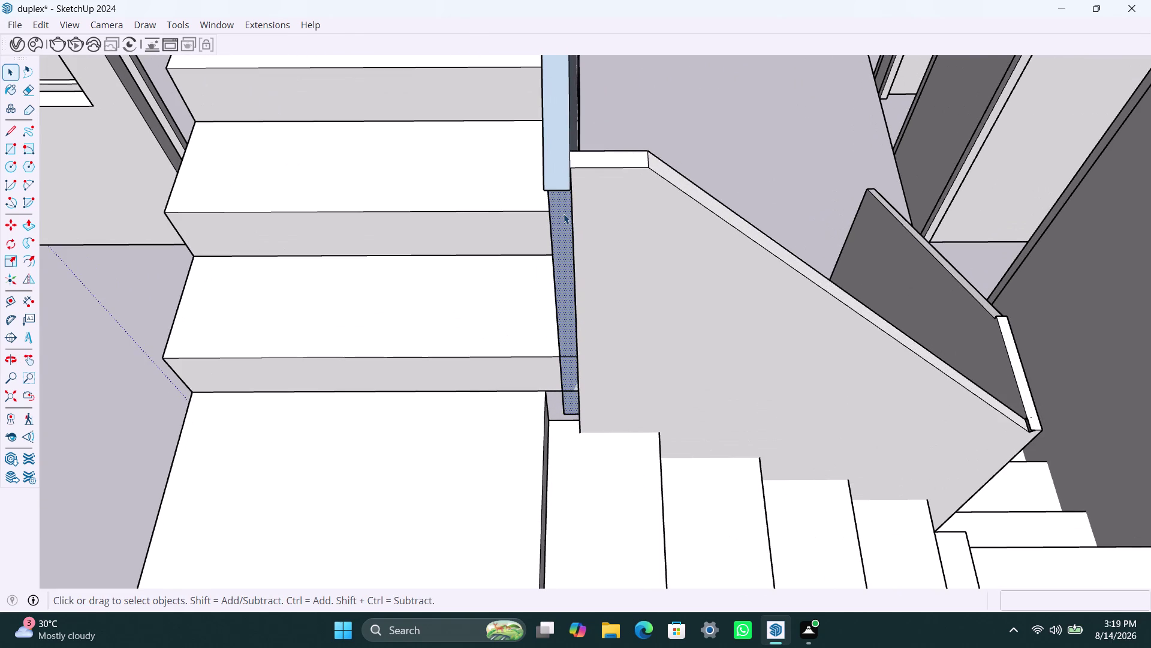
key(p)
click(564, 214)
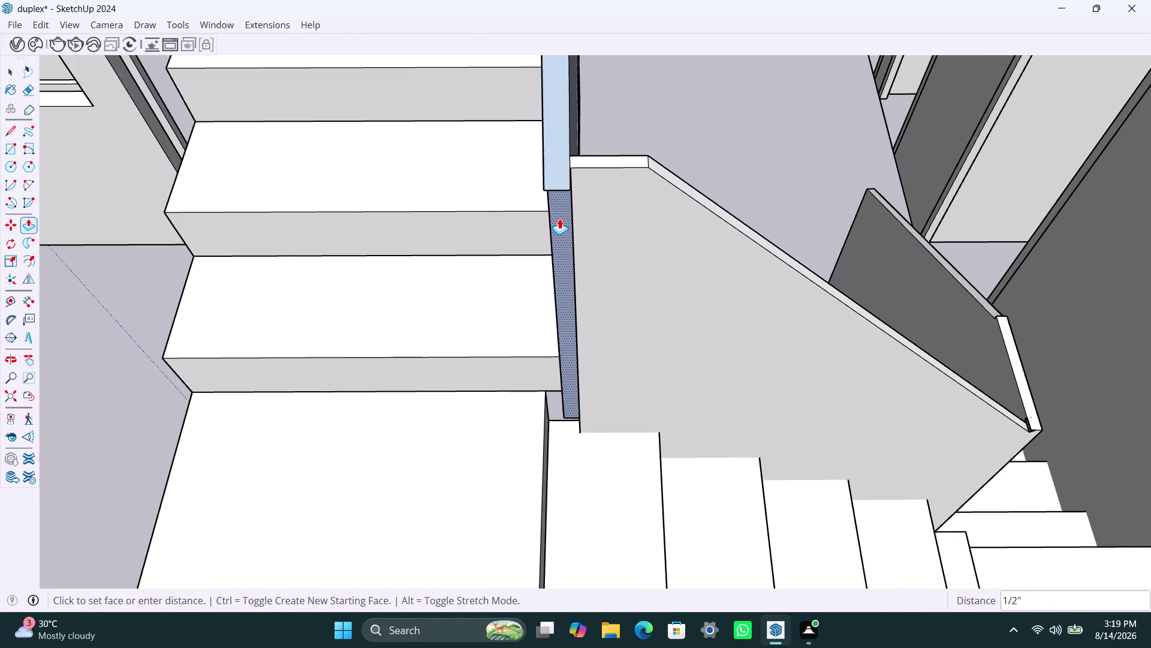
key(Escape)
key(Escape)
key(Escape)
click(555, 182)
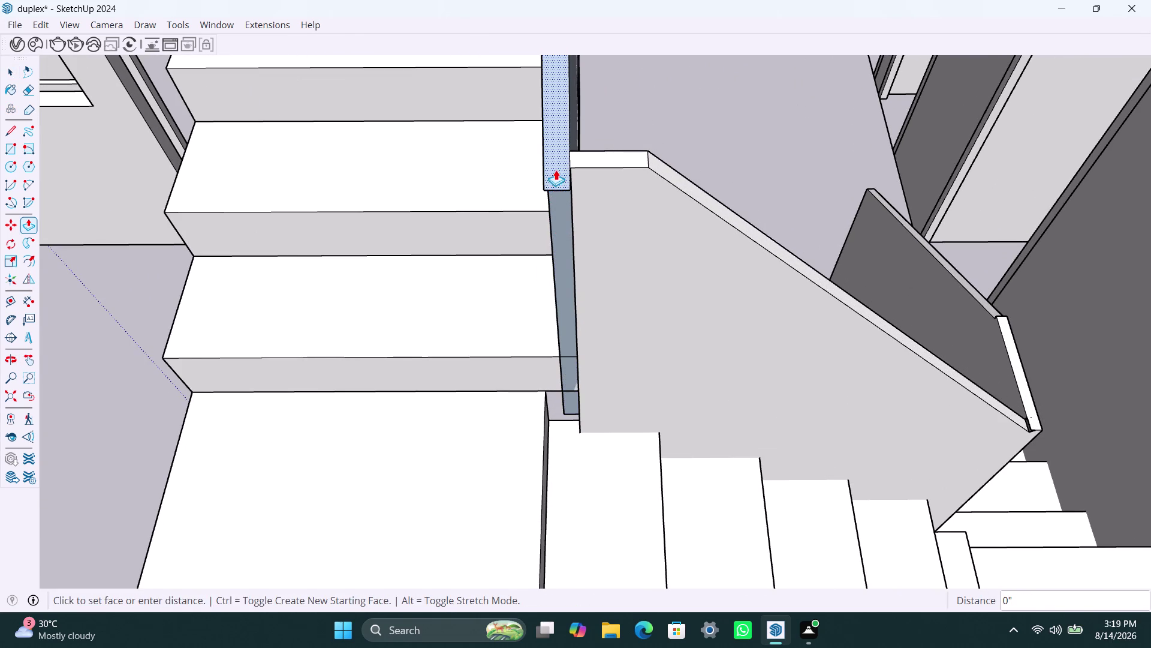
key(space)
click(558, 188)
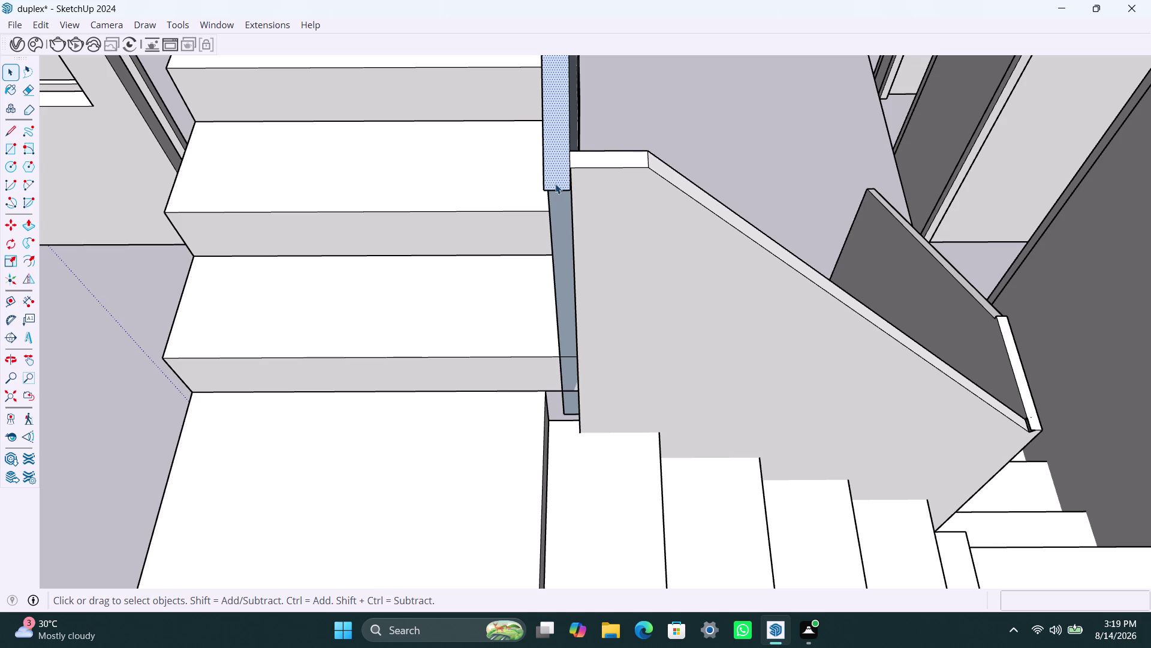
key(space)
click(553, 188)
Select the short cap board at the top of the corner post.
click(554, 187)
double_click(553, 188)
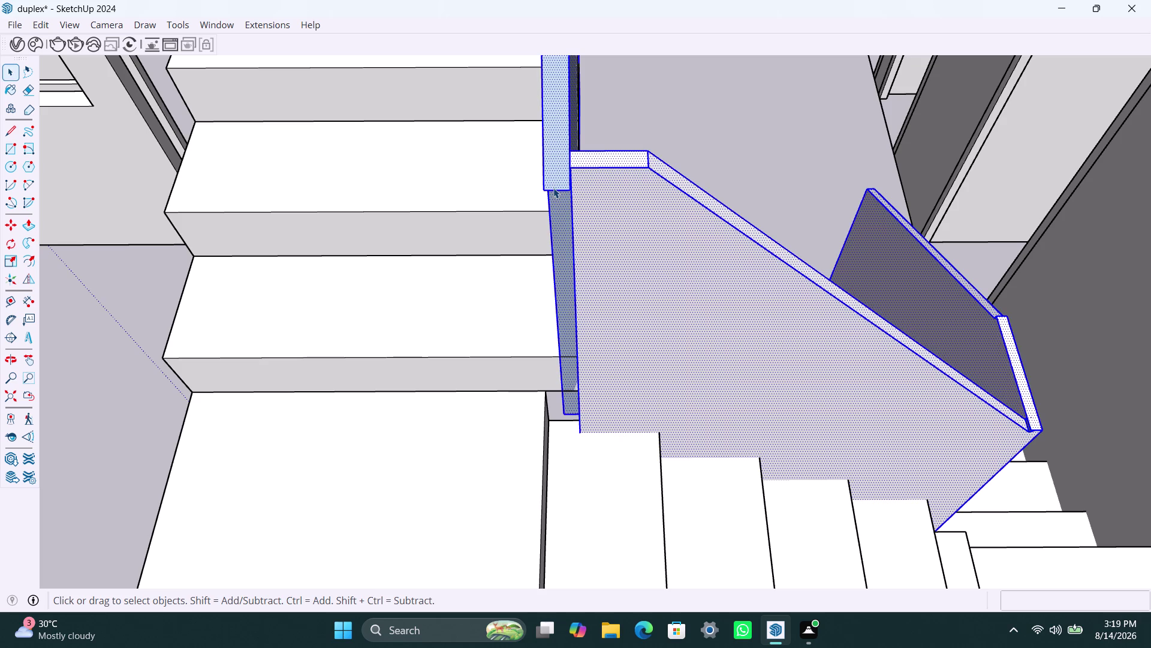
double_click(554, 188)
triple_click(557, 189)
double_click(557, 189)
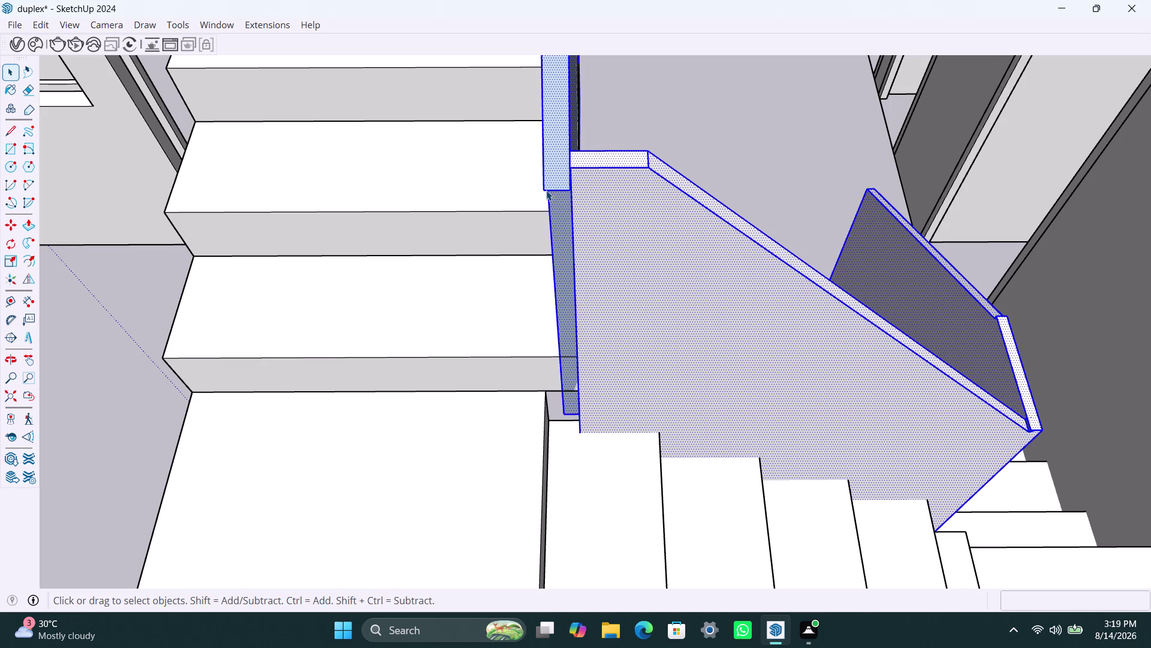
click(519, 179)
triple_click(551, 188)
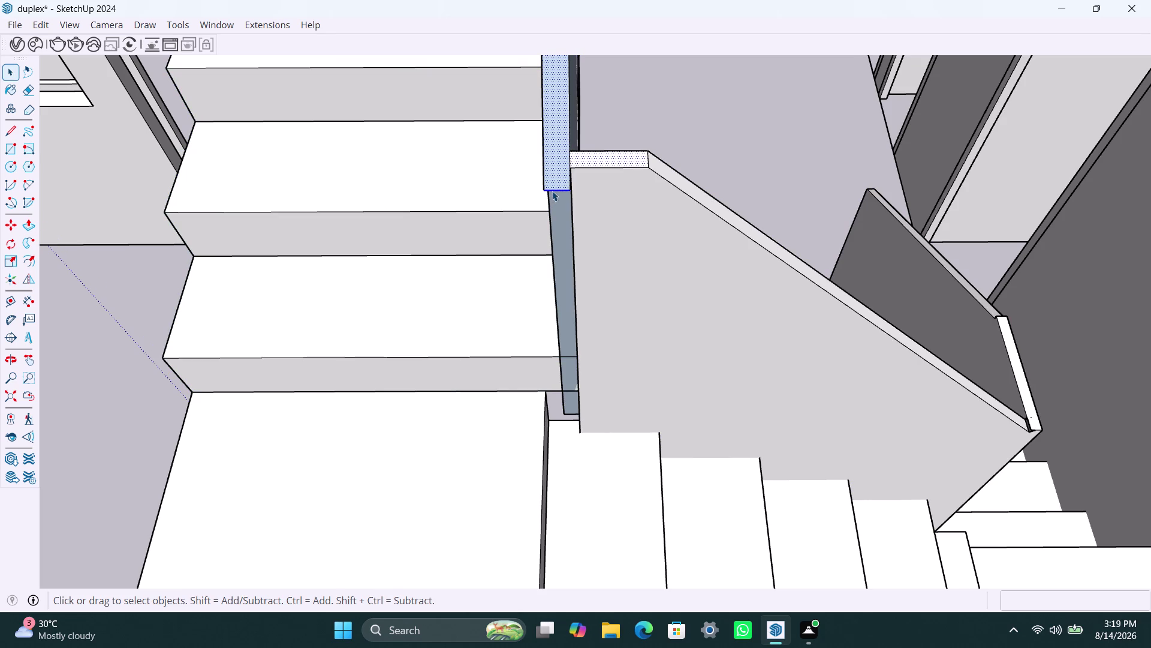
Copy the cap board 1" above the original, snapping from the post corner, and select the copy.
key(m)
click(577, 193)
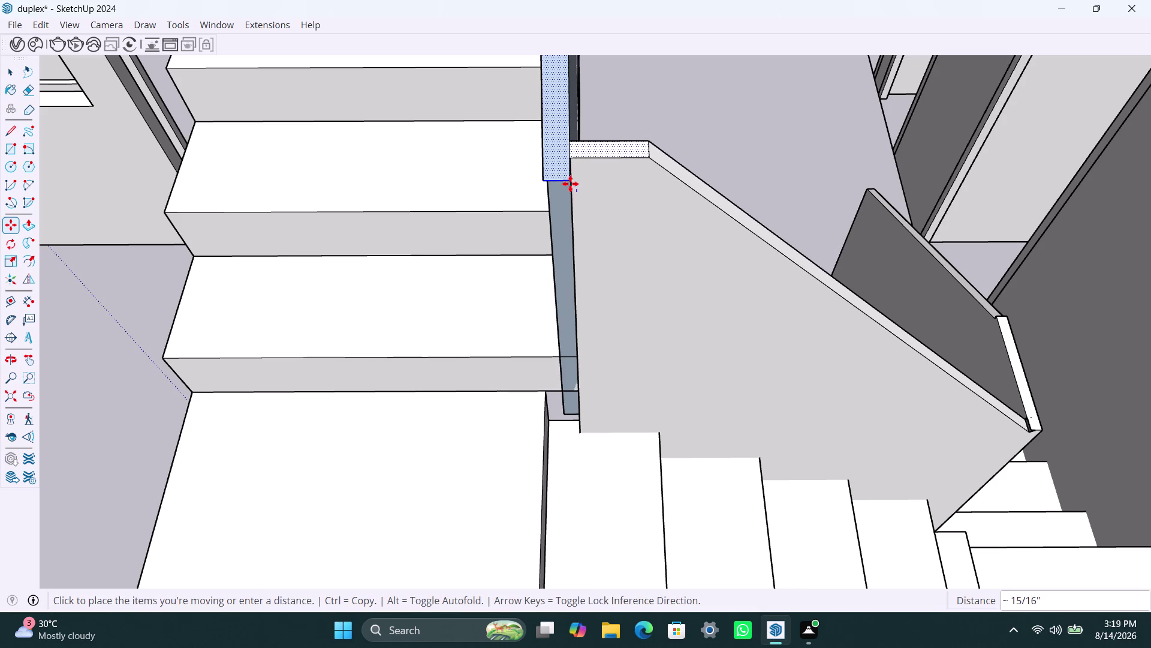
key(Escape)
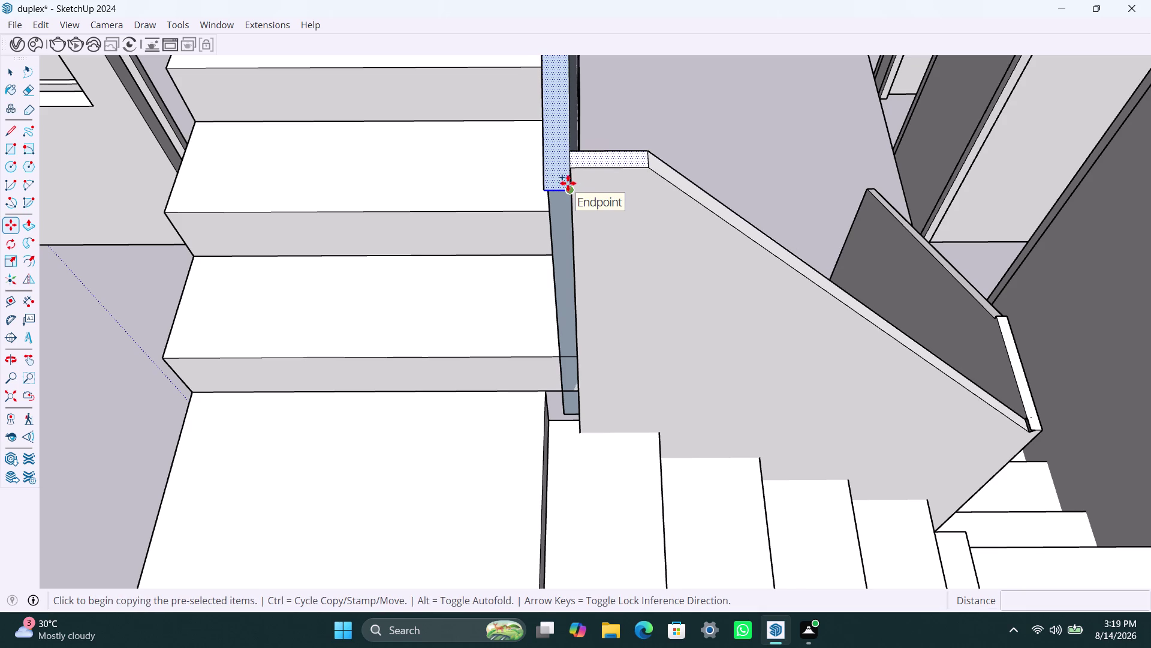
key(m)
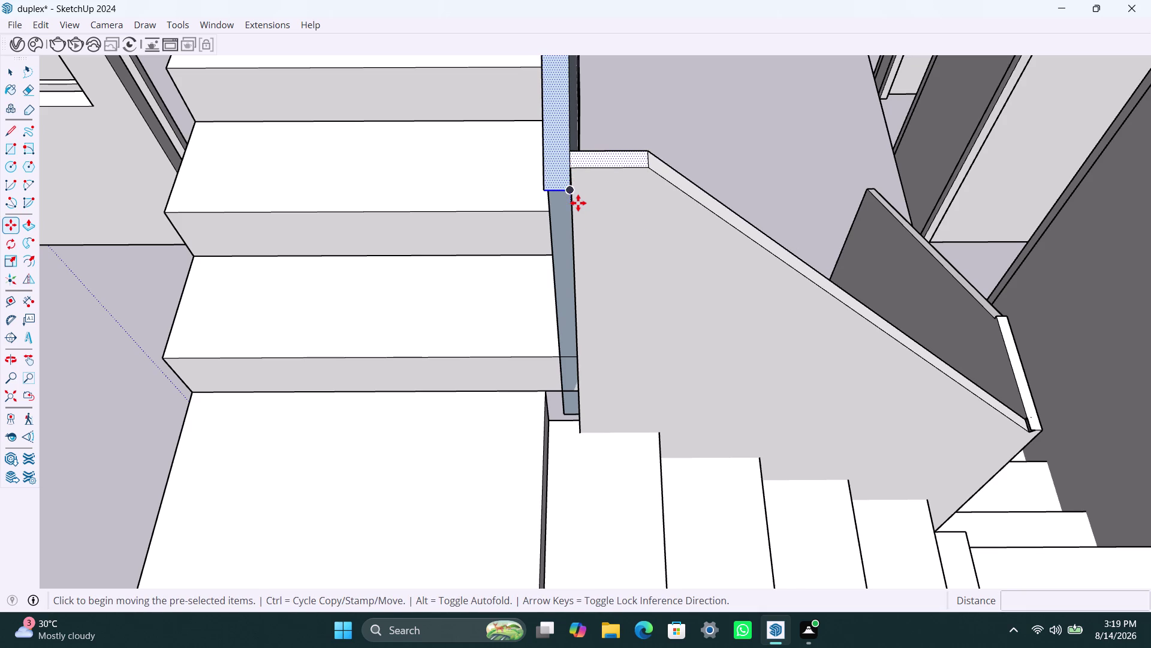
click(572, 190)
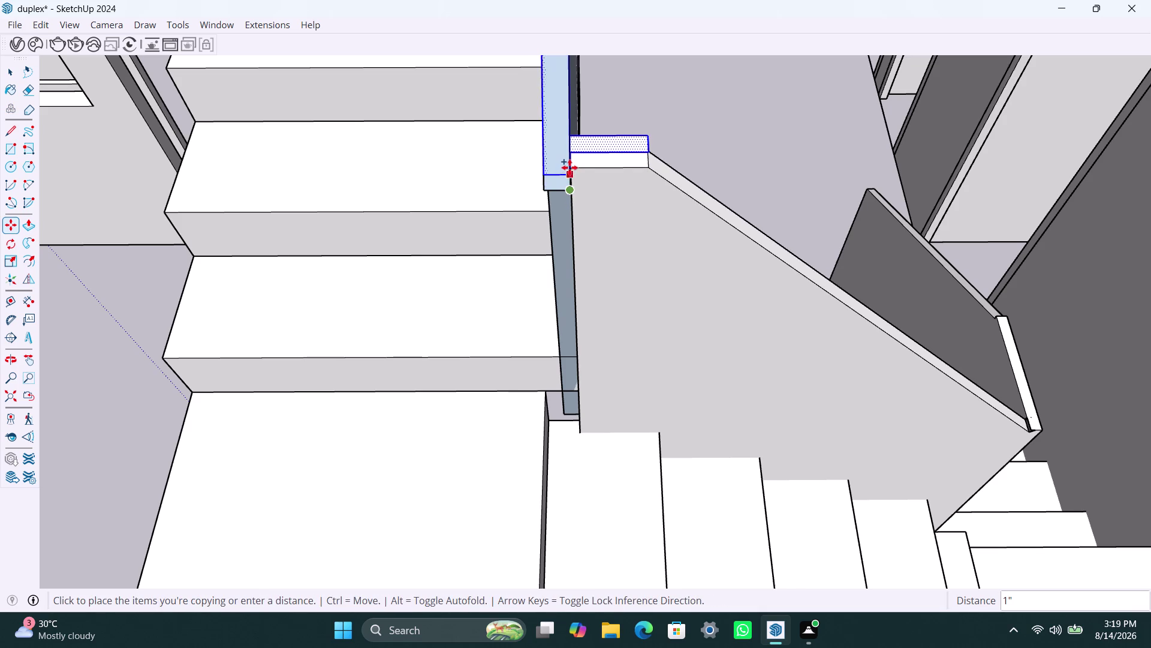
click(570, 166)
key(space)
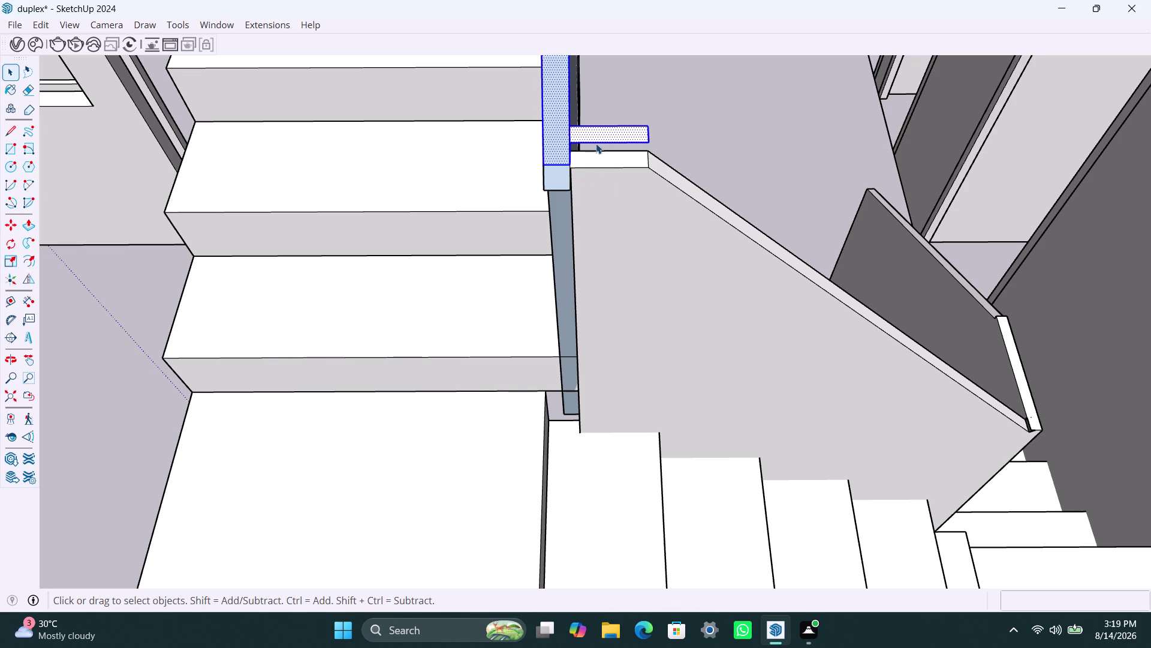
click(597, 141)
Select and delete the duplicated cap board above the post.
triple_click(594, 133)
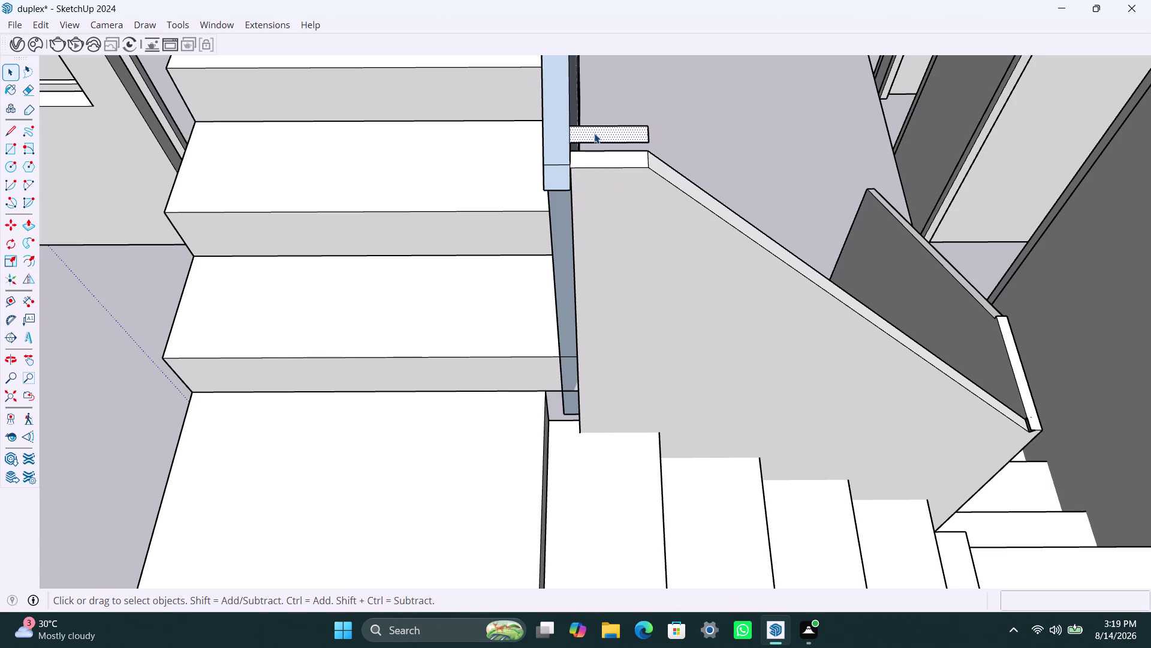
double_click(597, 135)
triple_click(606, 137)
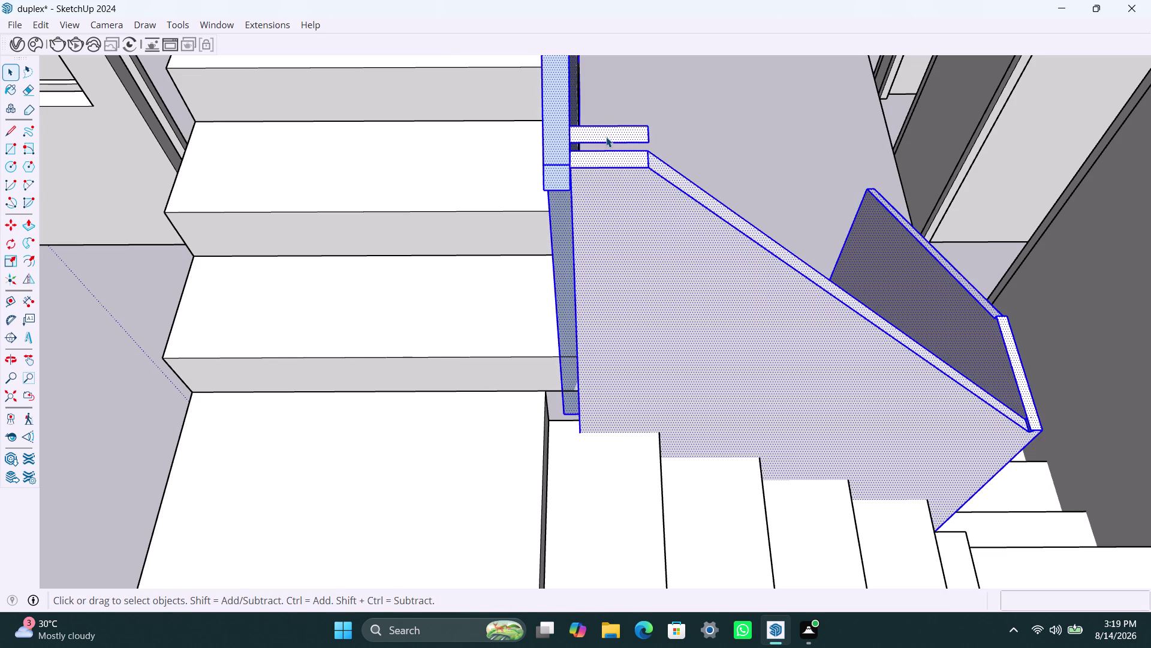
double_click(606, 137)
key(Delete)
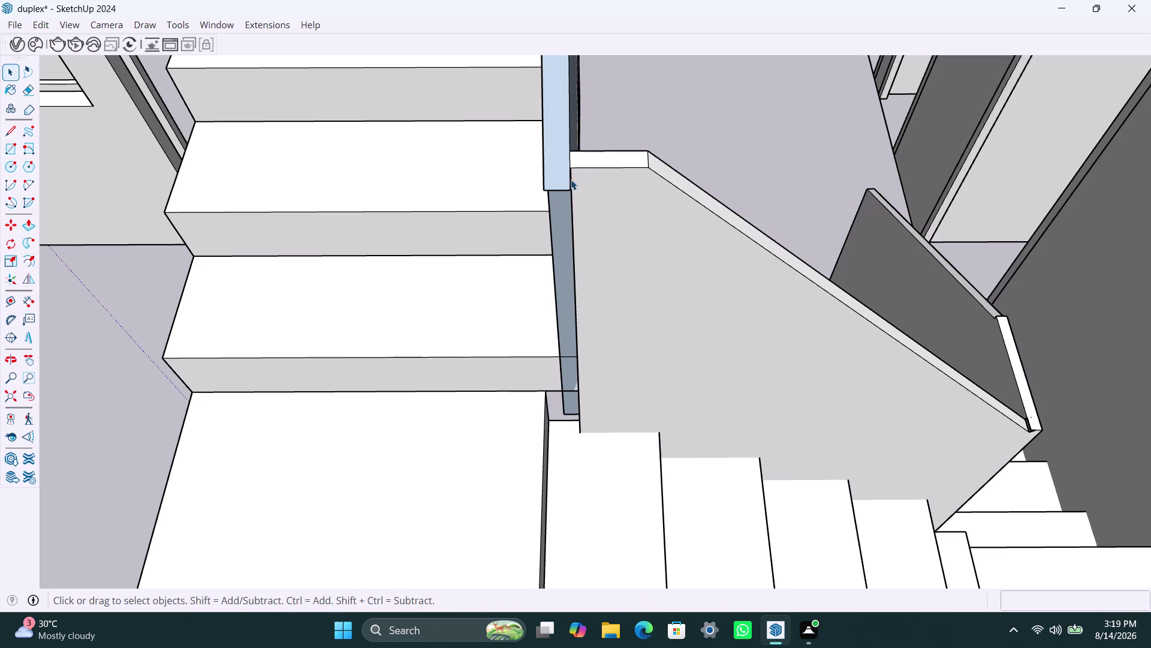
Push the post's narrow edge face in 1 1/2" beside the angled stair panel.
scroll(up, 3)
middle_drag(539, 205, 764, 181)
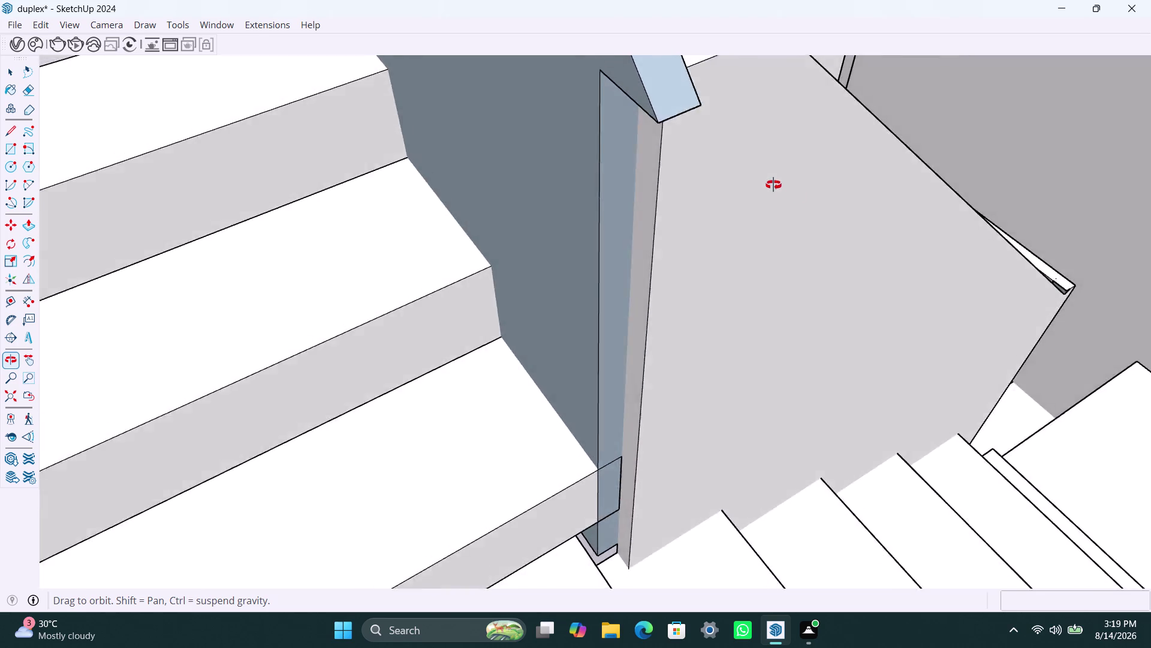
middle_drag(764, 181, 816, 197)
click(654, 199)
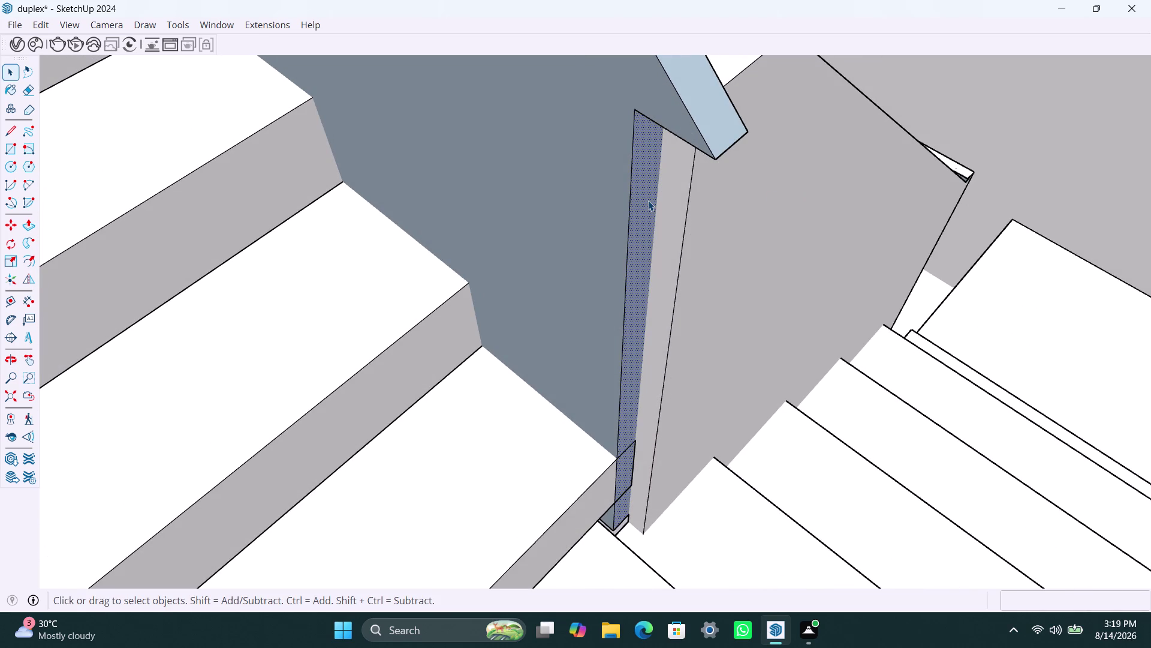
key(p)
click(648, 201)
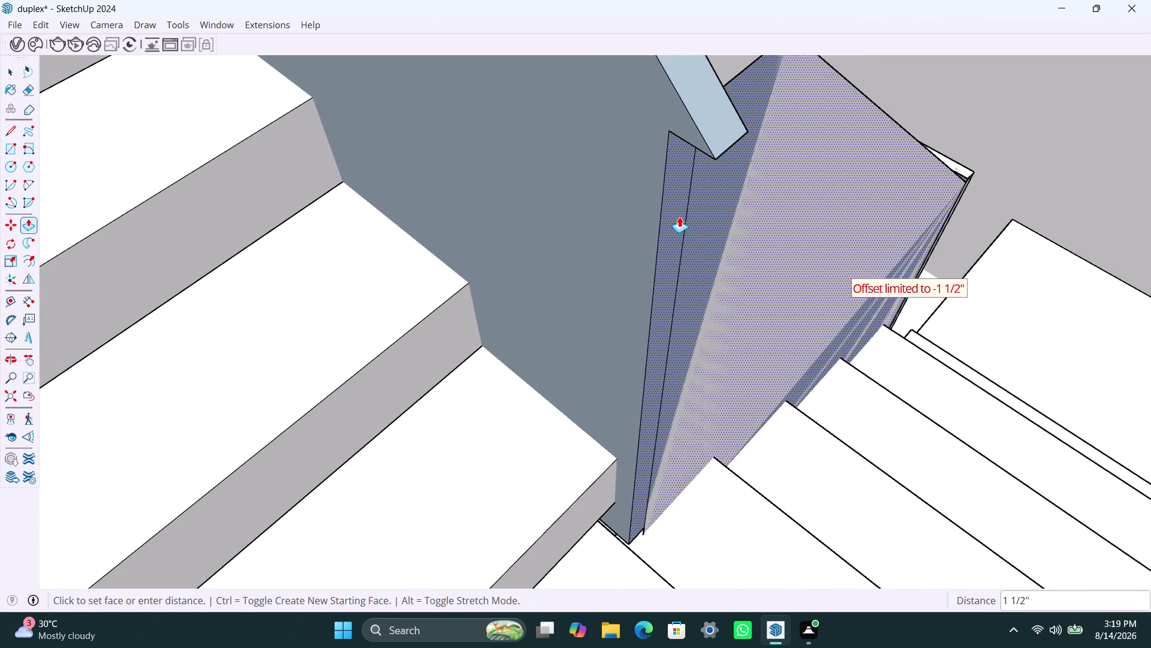
click(692, 179)
key(space)
scroll(down, 3)
middle_drag(746, 251, 273, 289)
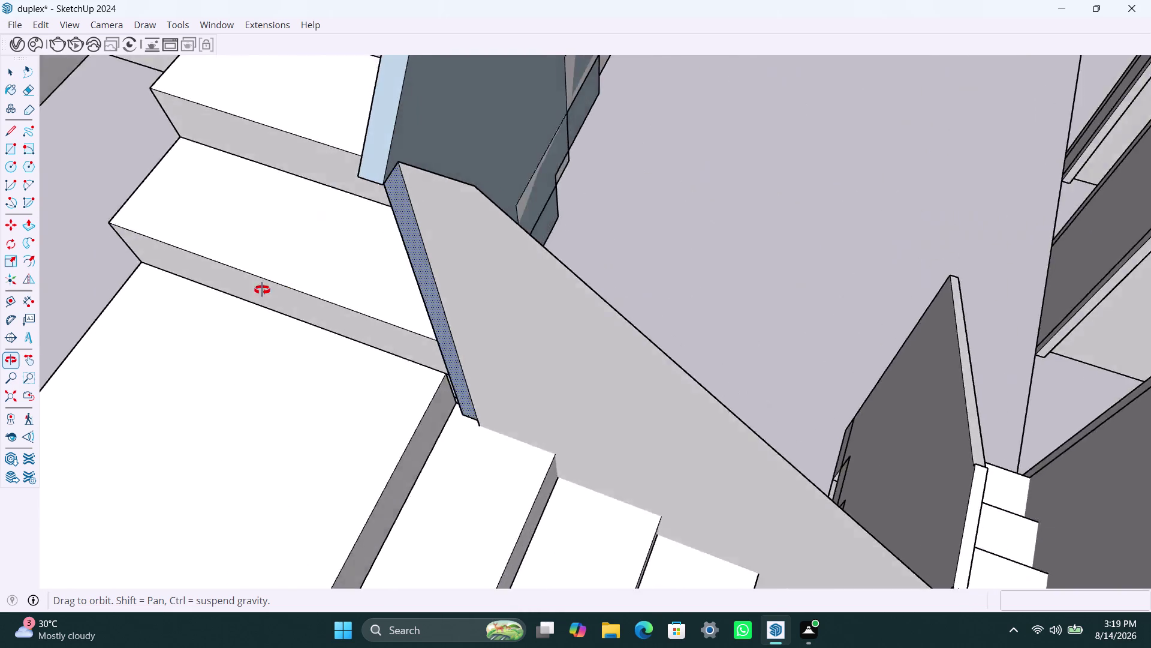
Thicken the sloped upper stair railing panel by pulling its edge face.
middle_drag(273, 289, 226, 291)
scroll(up, 3)
middle_drag(513, 257, 272, 275)
scroll(down, 3)
scroll(down, 3)
middle_drag(427, 287, 556, 164)
click(444, 246)
scroll(down, 3)
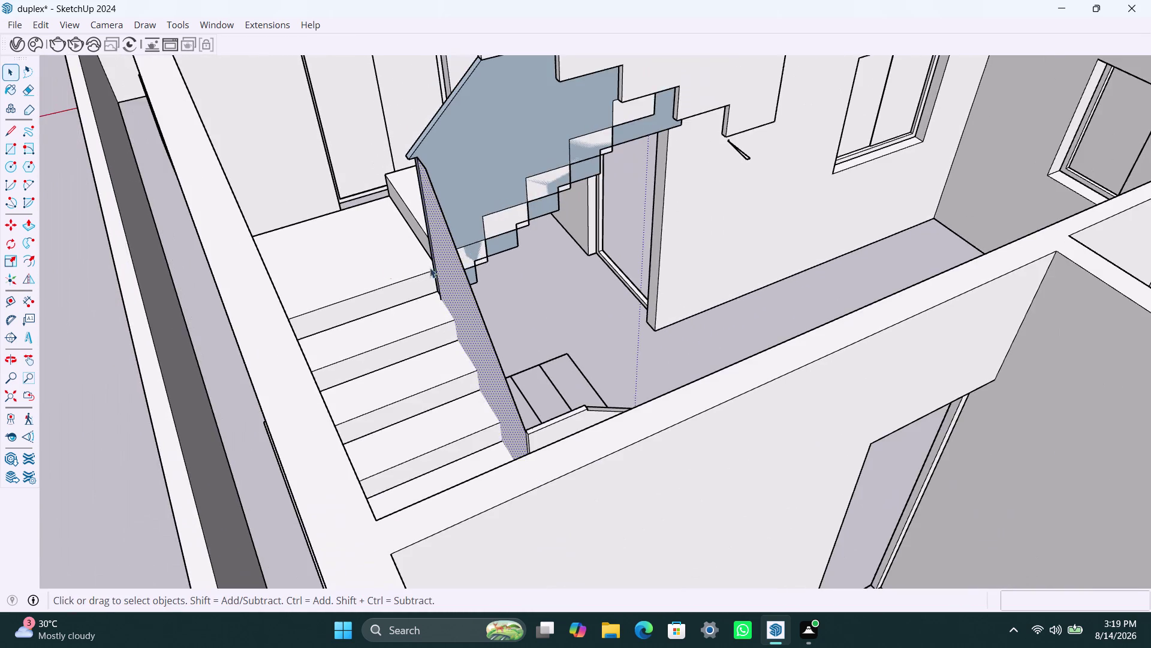
middle_drag(420, 270, 345, 295)
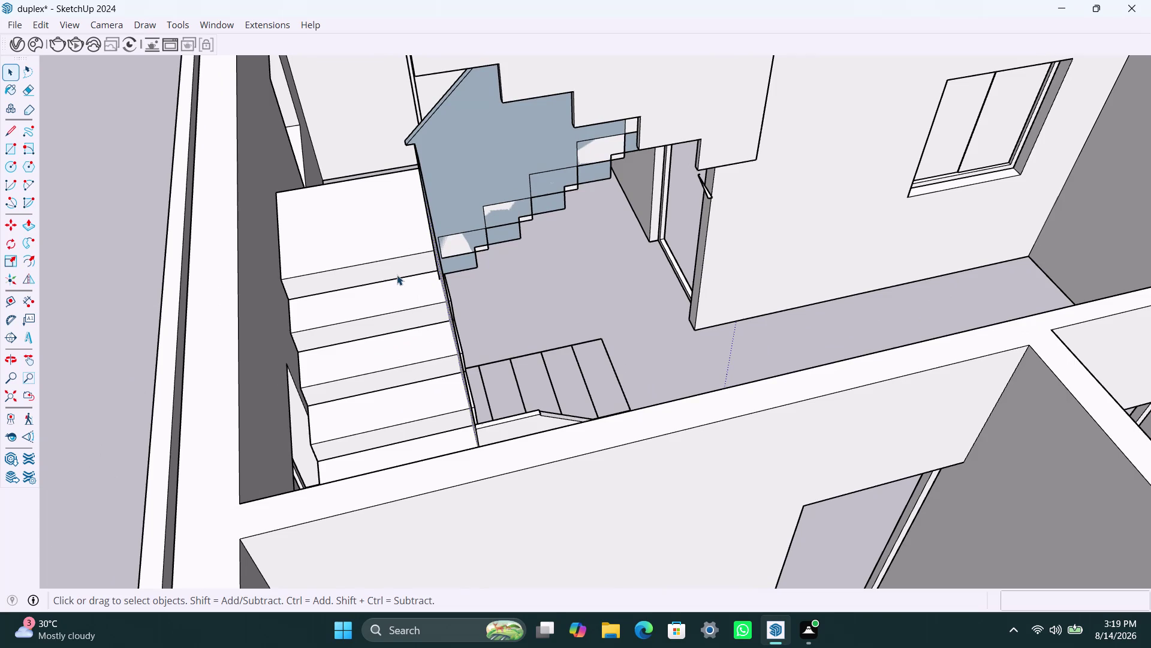
scroll(up, 3)
middle_drag(406, 307, 495, 300)
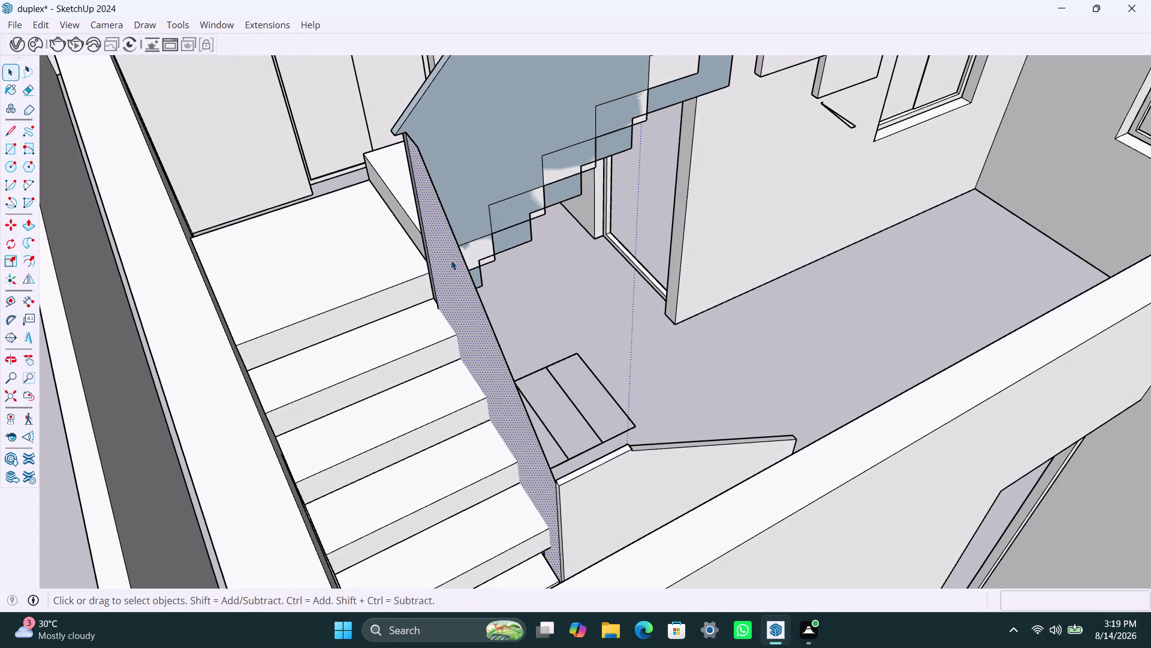
key(p)
click(456, 259)
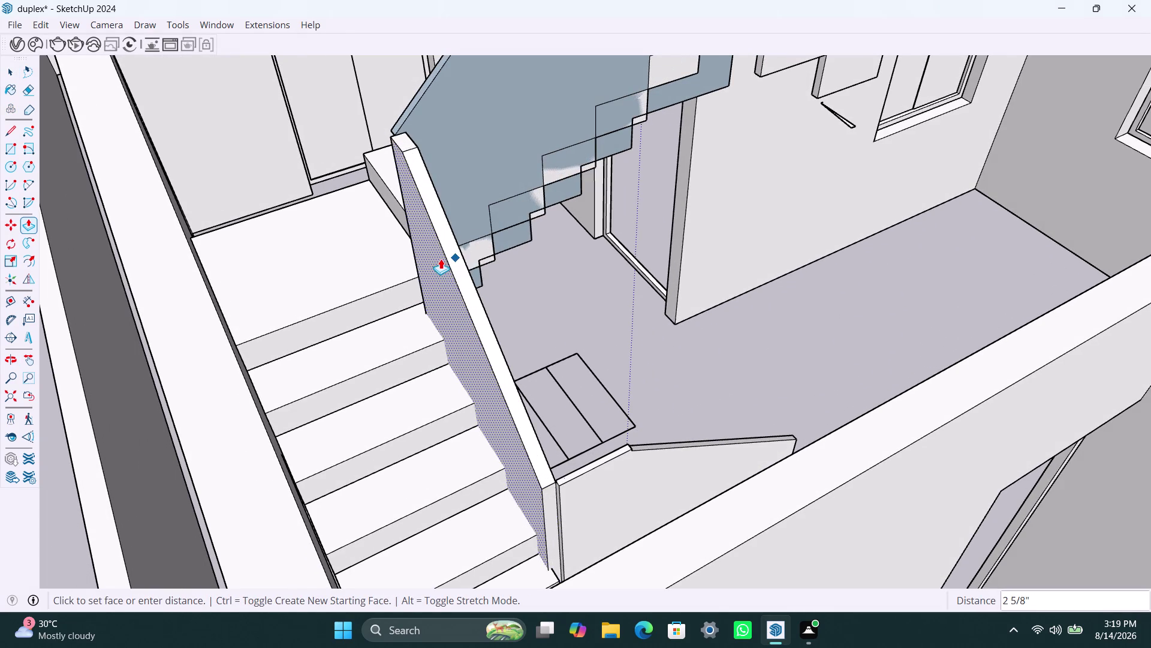
click(444, 255)
key(space)
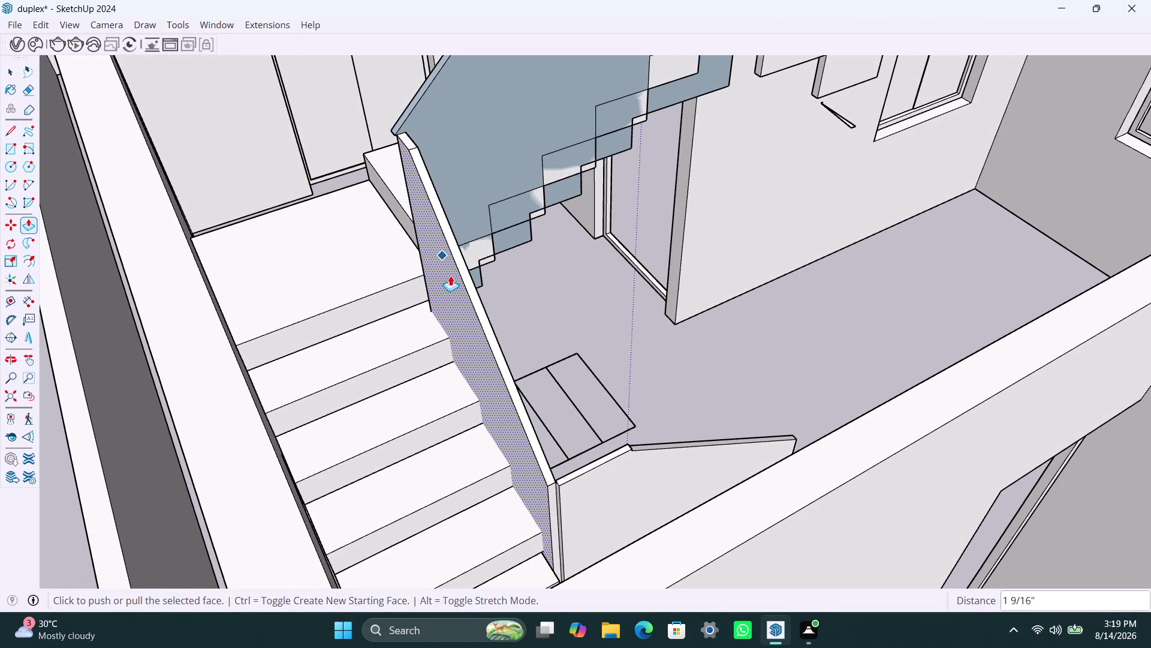
Pull the narrow post strip beside the panel about 1 3/8".
scroll(up, 3)
click(571, 455)
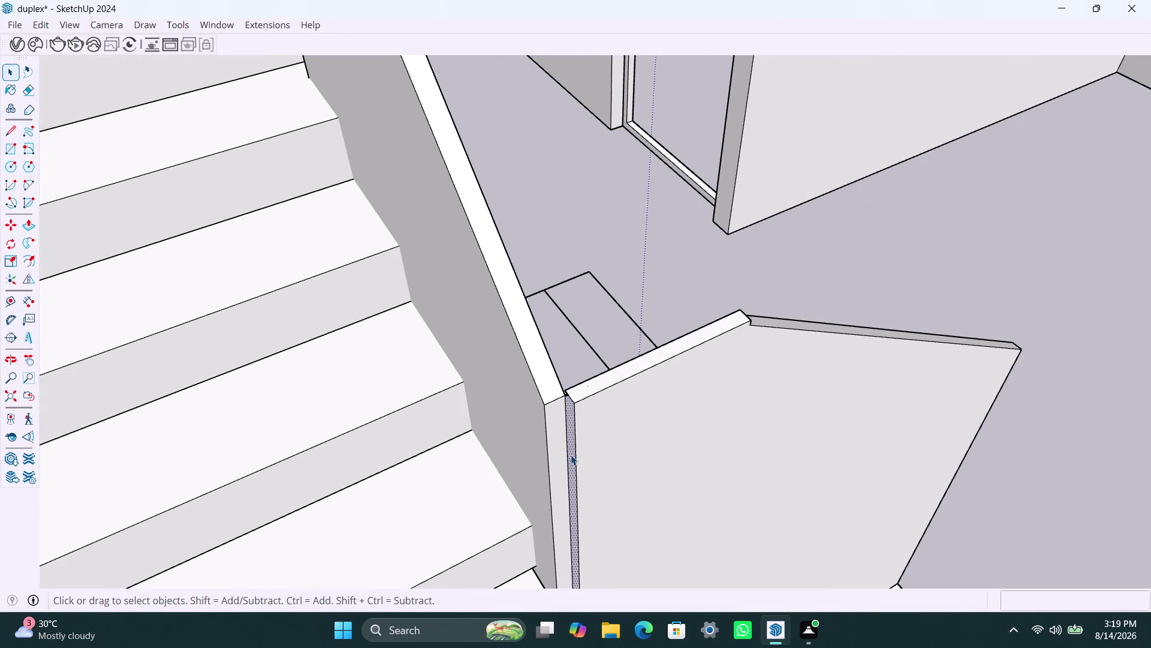
key(p)
click(571, 452)
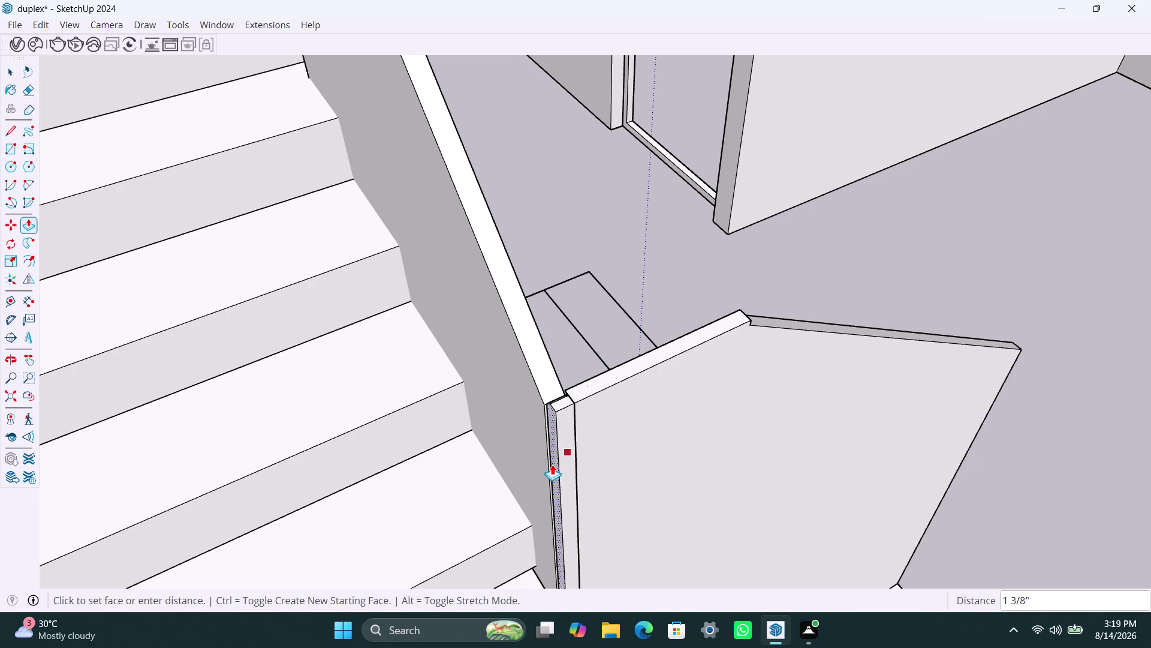
click(549, 466)
key(space)
Inspect the cap board corner, then zoom out to view the whole stairwell.
scroll(up, 3)
scroll(up, 3)
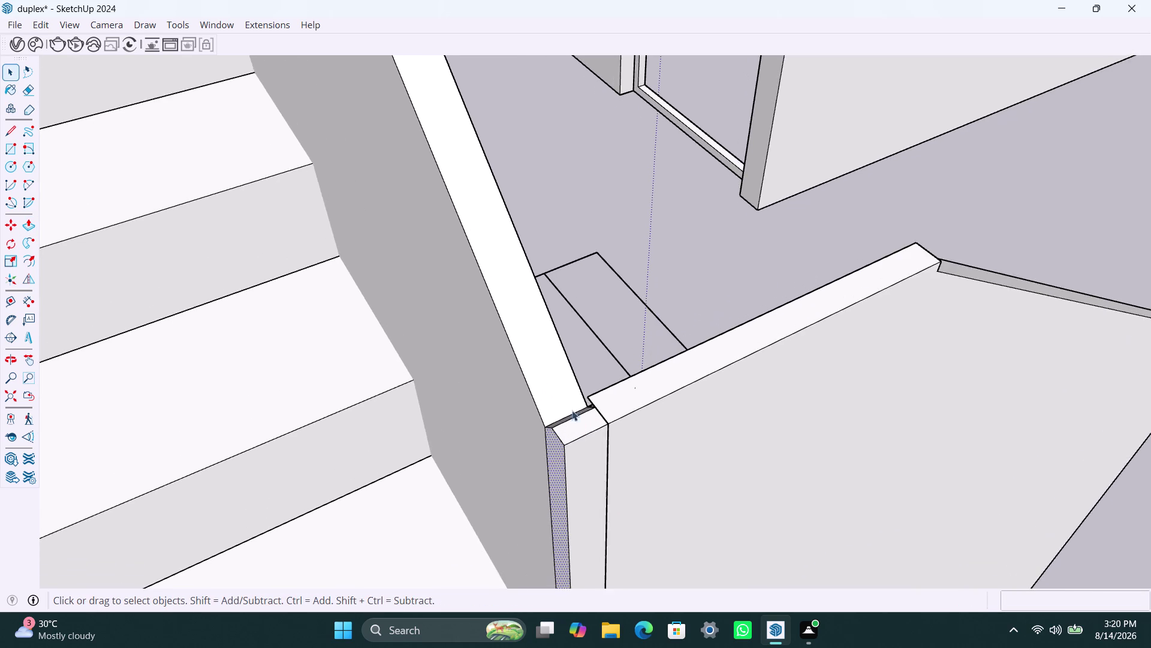
scroll(up, 3)
scroll(down, 3)
middle_drag(649, 406, 294, 399)
scroll(down, 3)
scroll(down, 3)
scroll(down, 3)
middle_drag(485, 381, 488, 381)
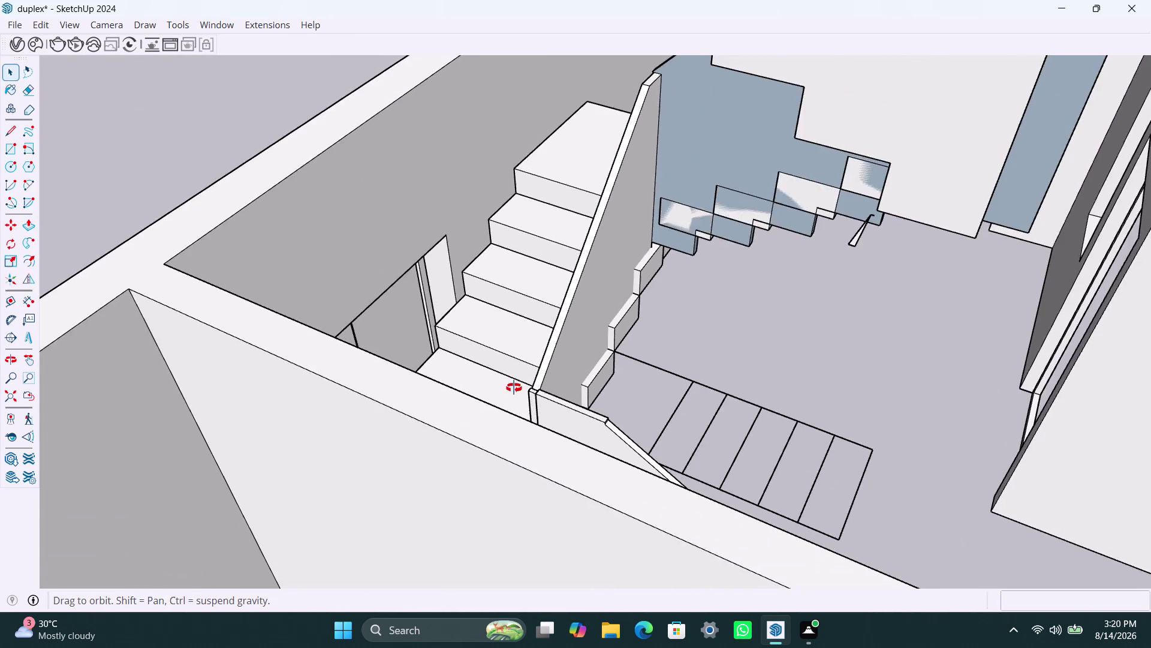
Push the post's narrow face beside the lower stair flight back about 1 7/8".
middle_drag(488, 381, 780, 427)
scroll(down, 3)
middle_drag(588, 342, 701, 383)
scroll(up, 3)
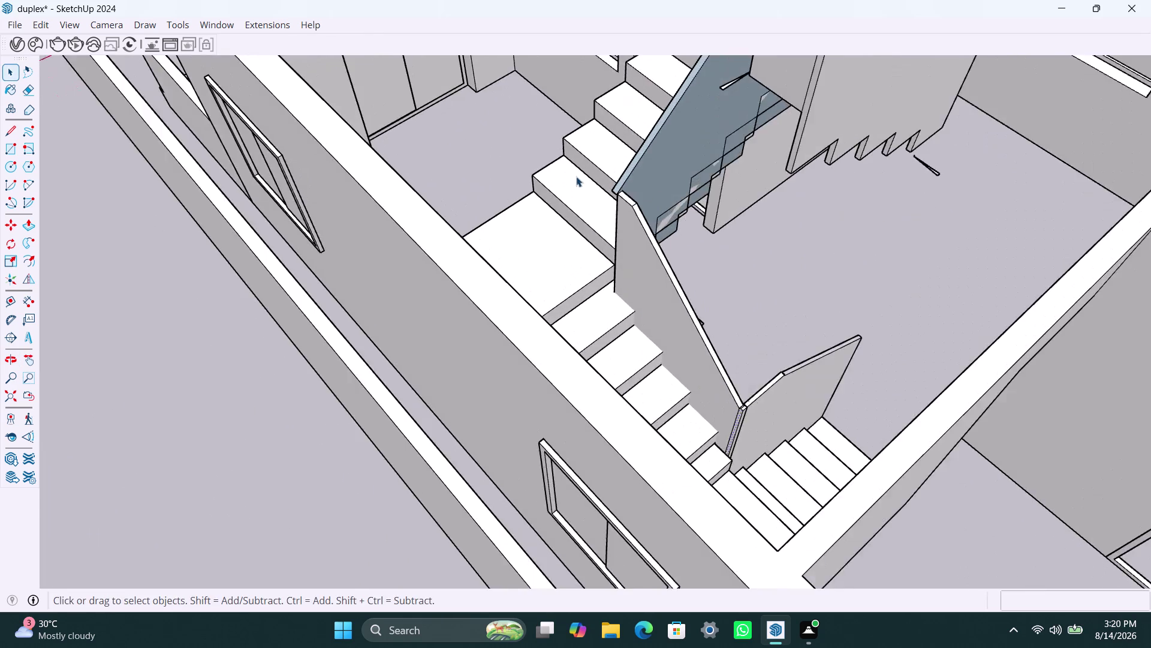
middle_drag(579, 179, 814, 244)
scroll(up, 3)
click(638, 232)
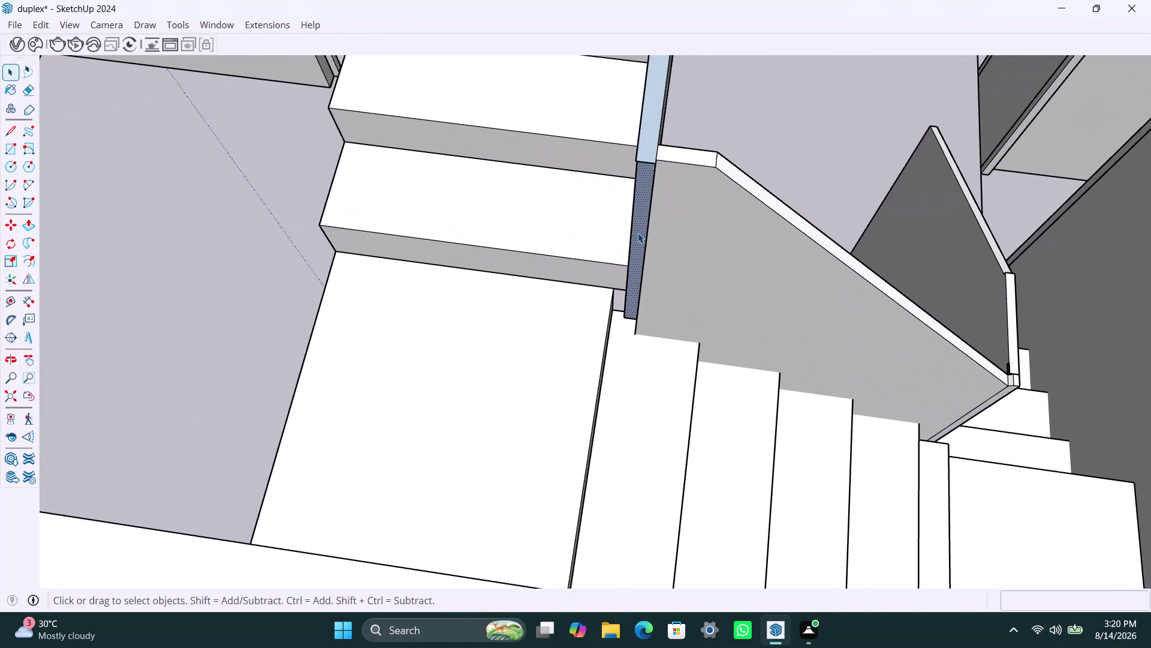
key(p)
click(638, 232)
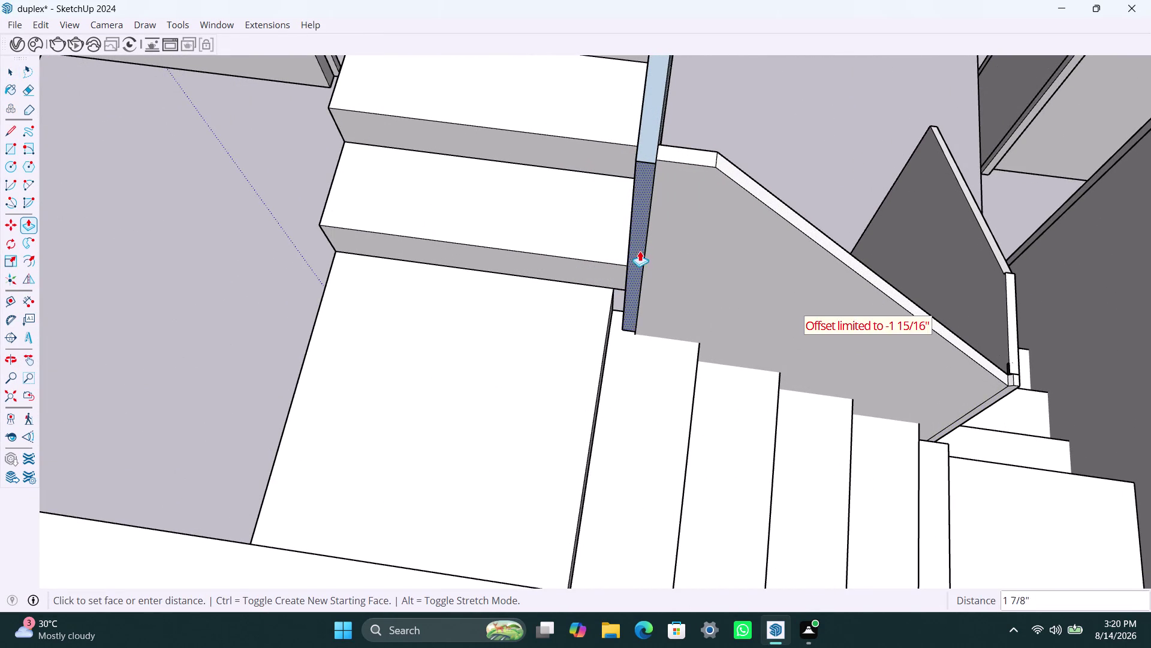
click(654, 247)
key(space)
Orbit around the house and into the stairwell to view the stair underside panels.
scroll(down, 3)
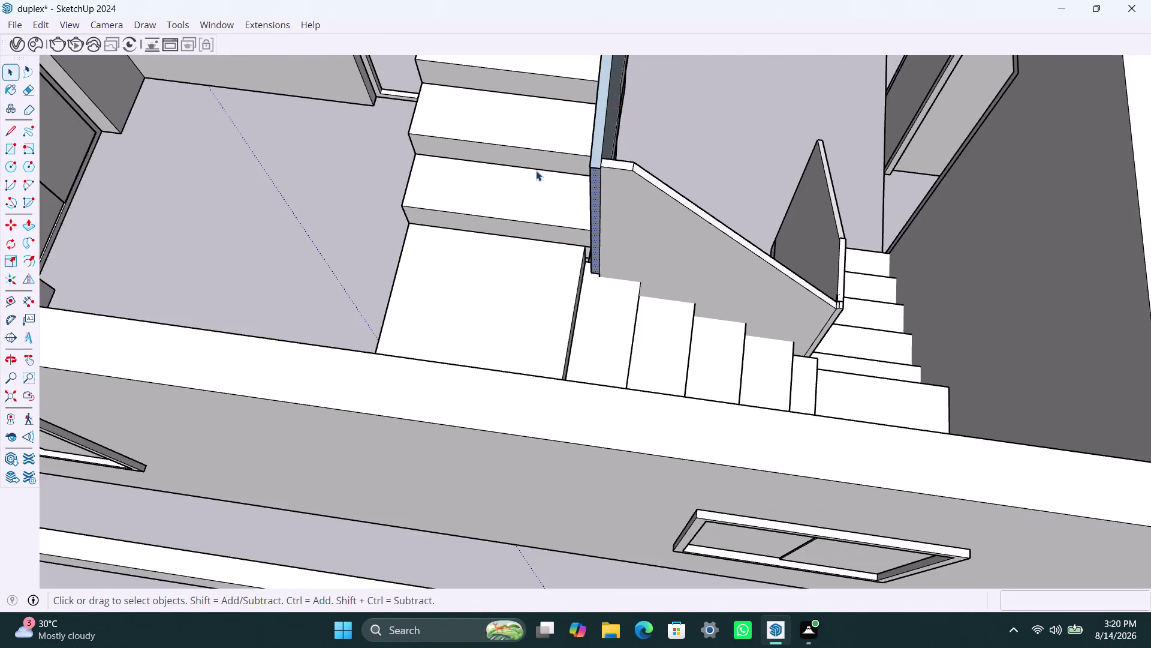
middle_drag(537, 170, 764, 255)
scroll(down, 3)
middle_drag(540, 233, 523, 233)
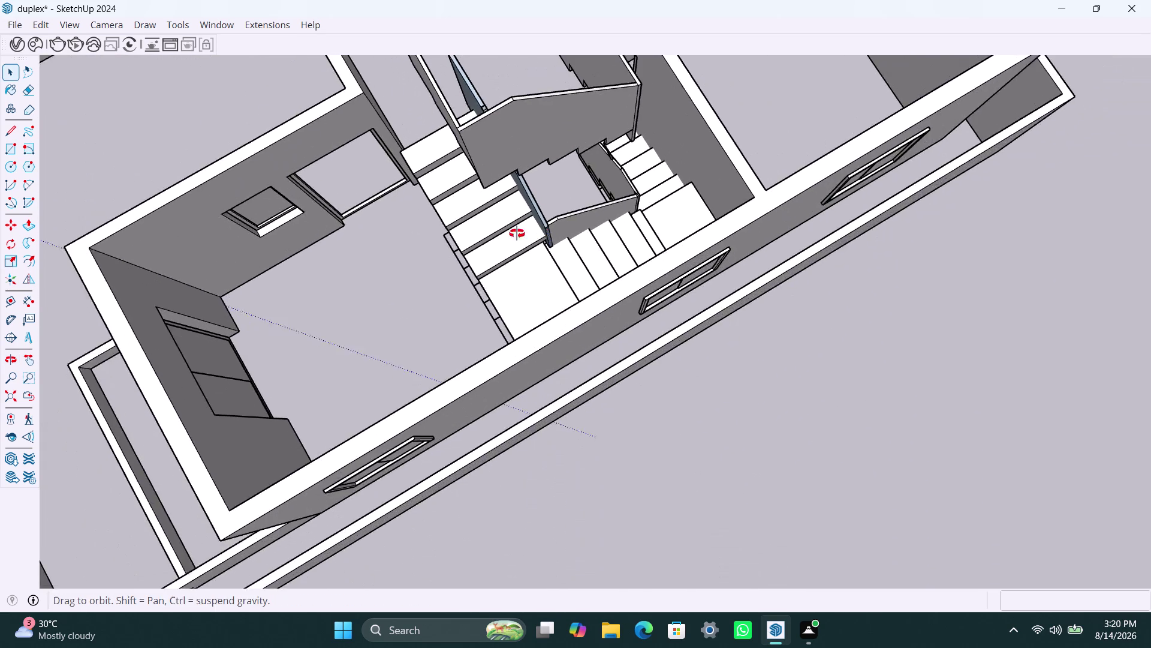
middle_drag(523, 234, 406, 145)
scroll(down, 3)
middle_drag(592, 187, 220, 167)
scroll(up, 3)
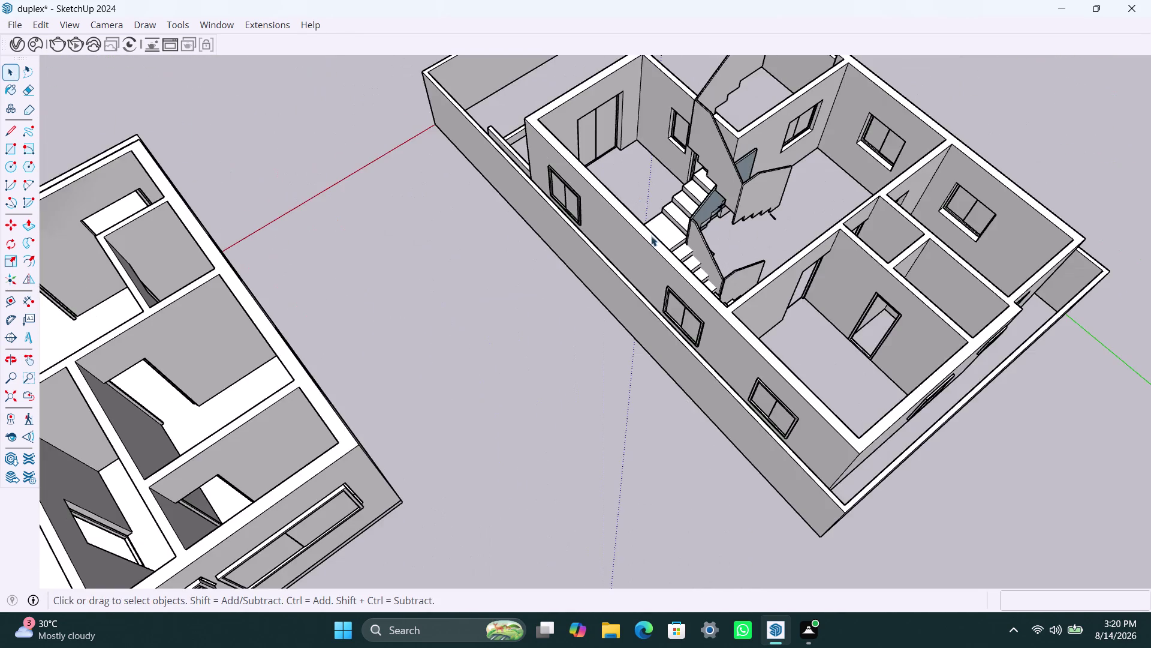
scroll(up, 3)
middle_drag(755, 256, 398, 185)
scroll(up, 3)
middle_drag(826, 379, 786, 374)
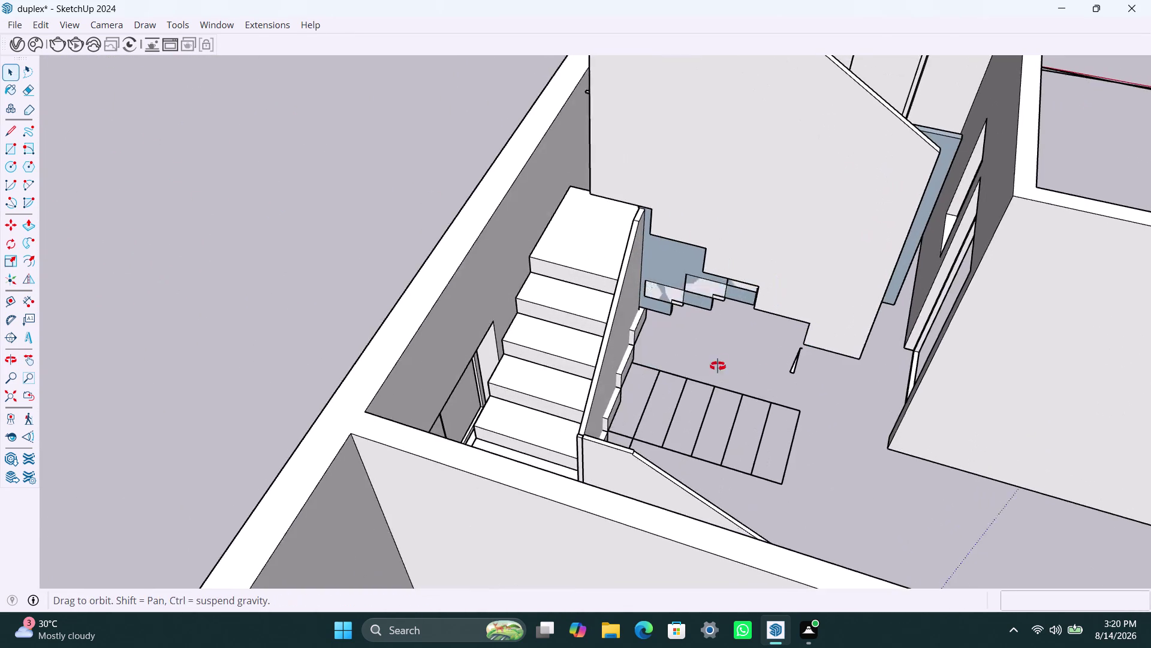
middle_drag(786, 375, 626, 272)
scroll(up, 3)
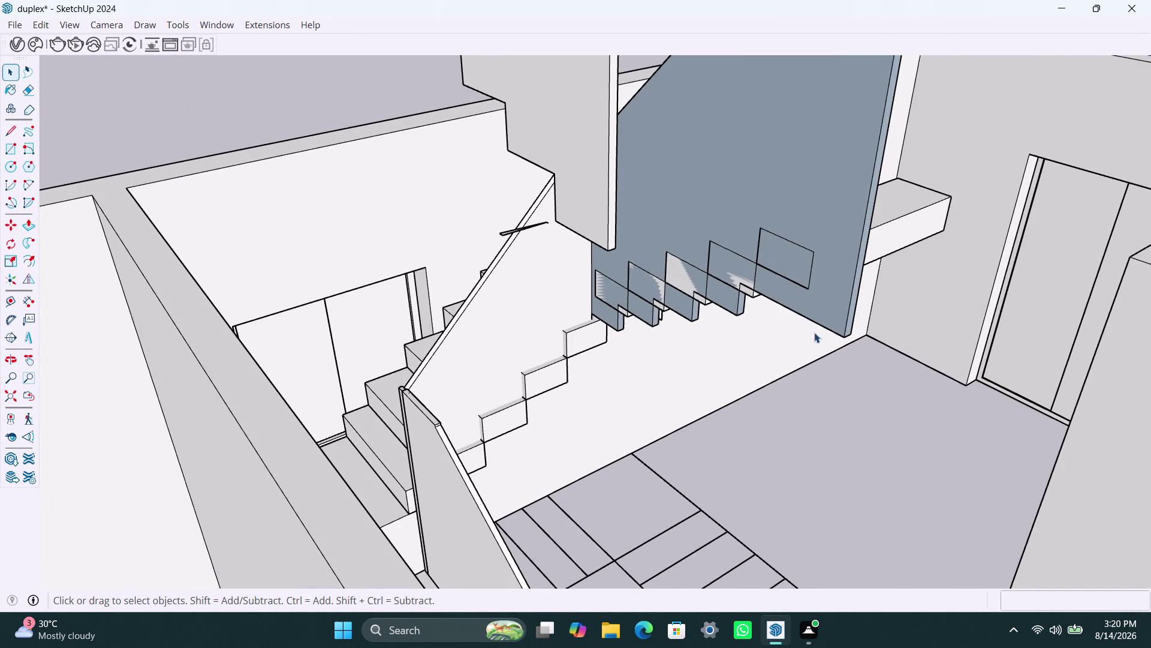
scroll(down, 3)
middle_drag(793, 334, 738, 268)
scroll(up, 3)
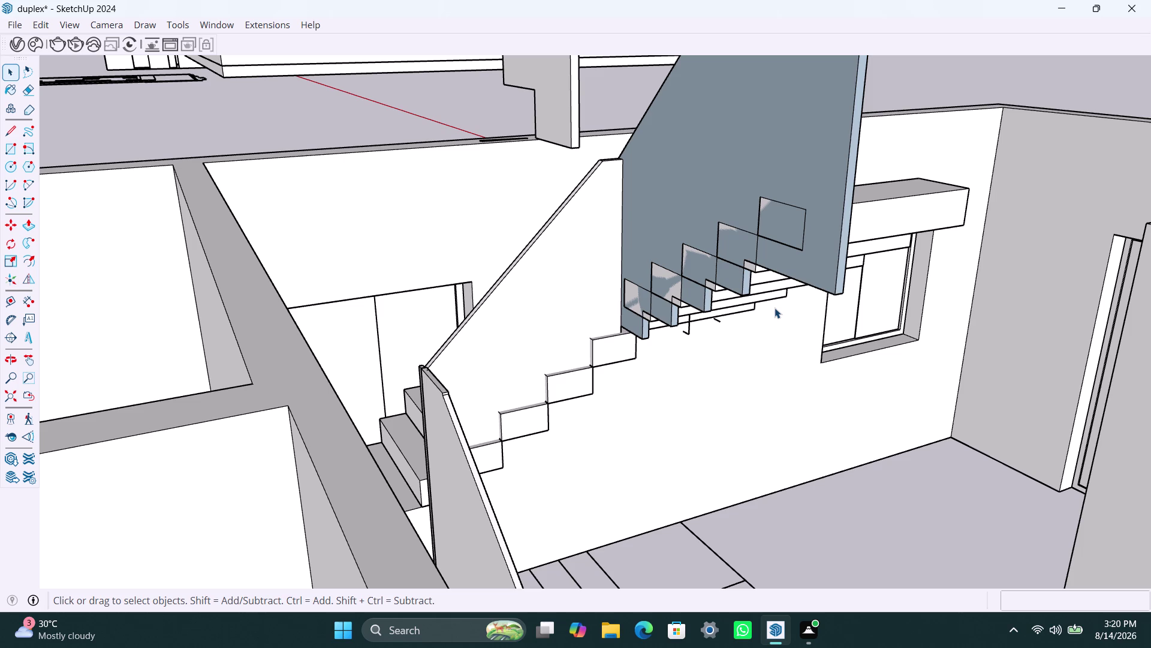
Pull the stepped cheek panel's lower thin bottom face down toward the stair steps.
scroll(up, 3)
middle_drag(684, 354, 693, 275)
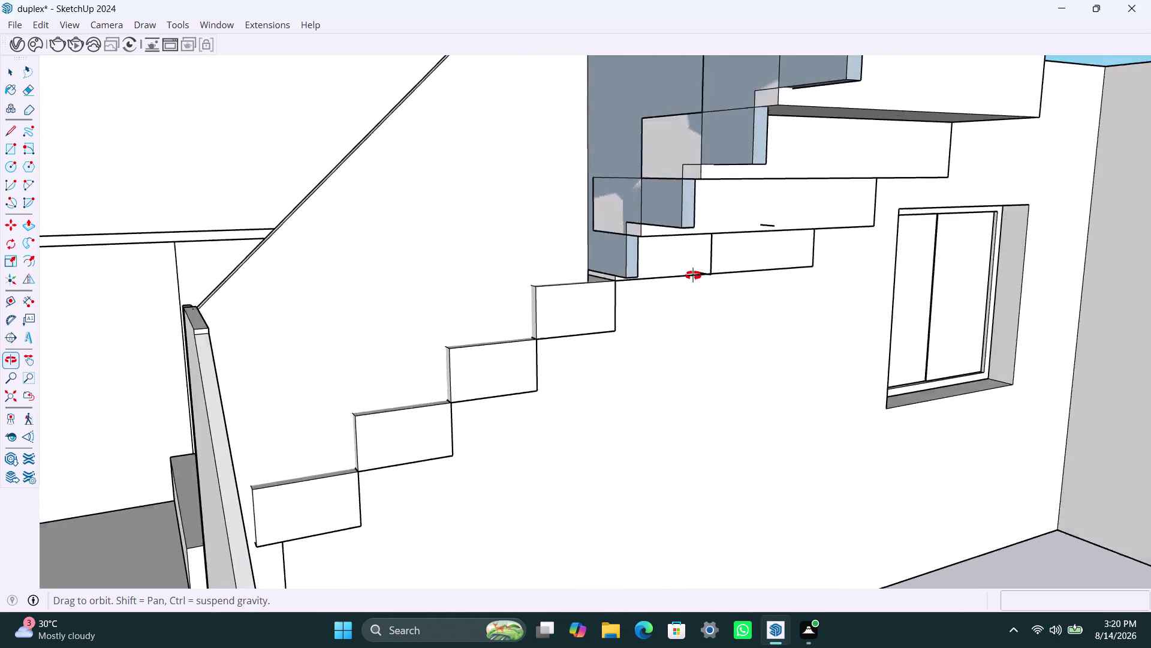
middle_drag(693, 275, 731, 264)
scroll(up, 3)
scroll(up, 3)
middle_drag(667, 240, 676, 191)
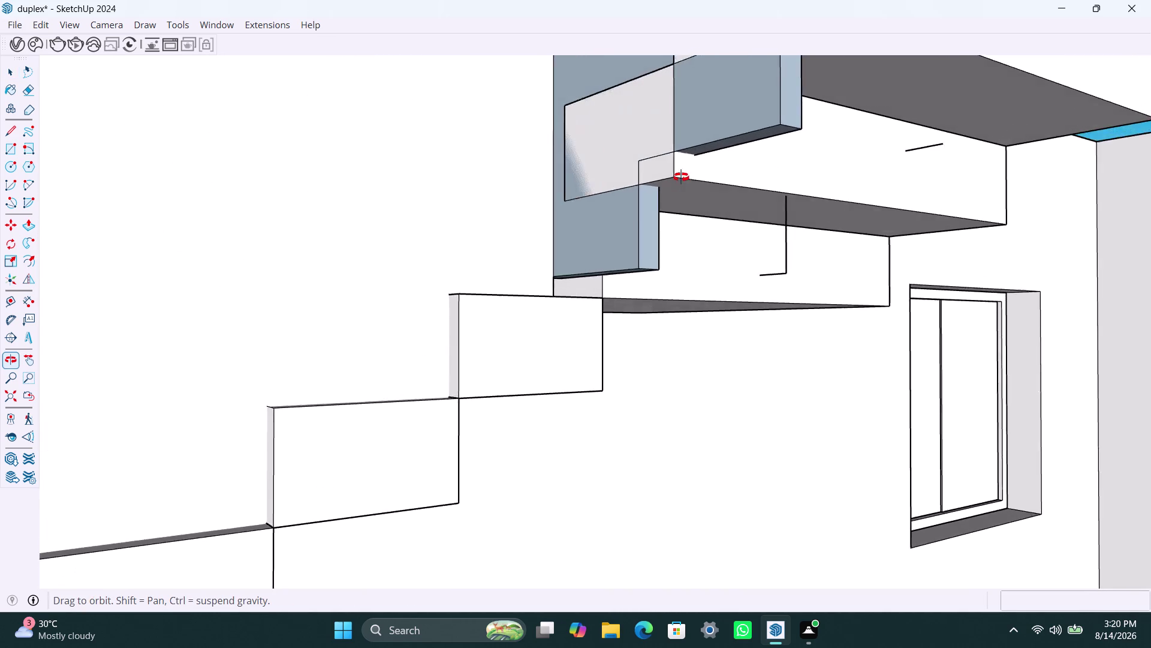
middle_drag(675, 191, 697, 125)
click(644, 246)
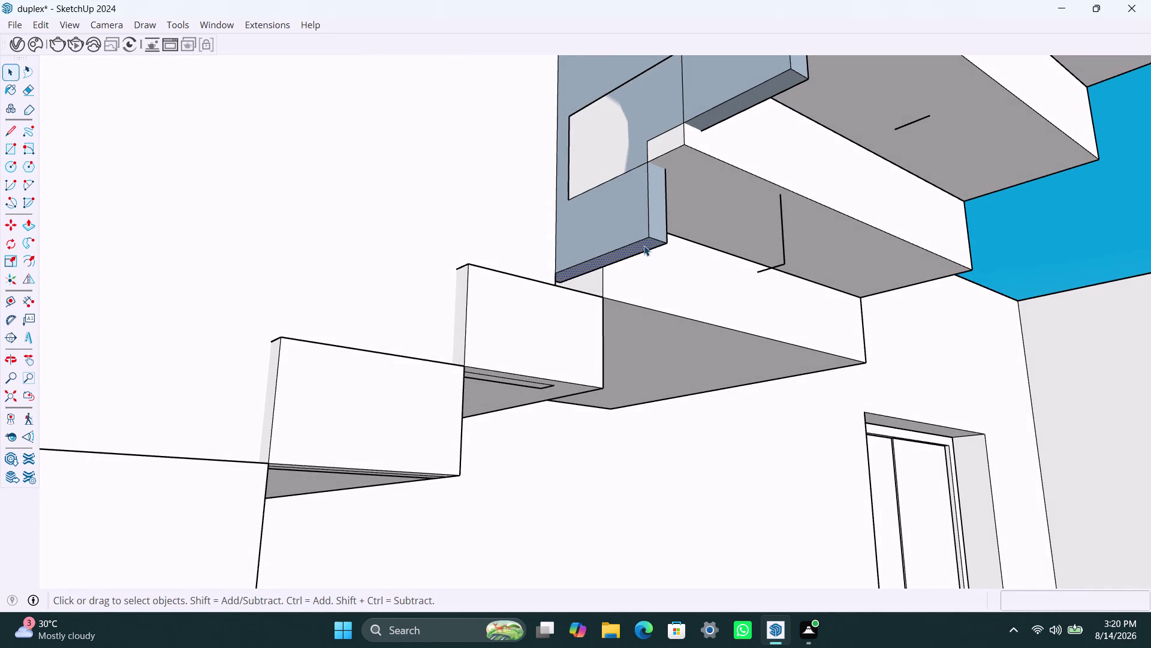
key(p)
click(644, 245)
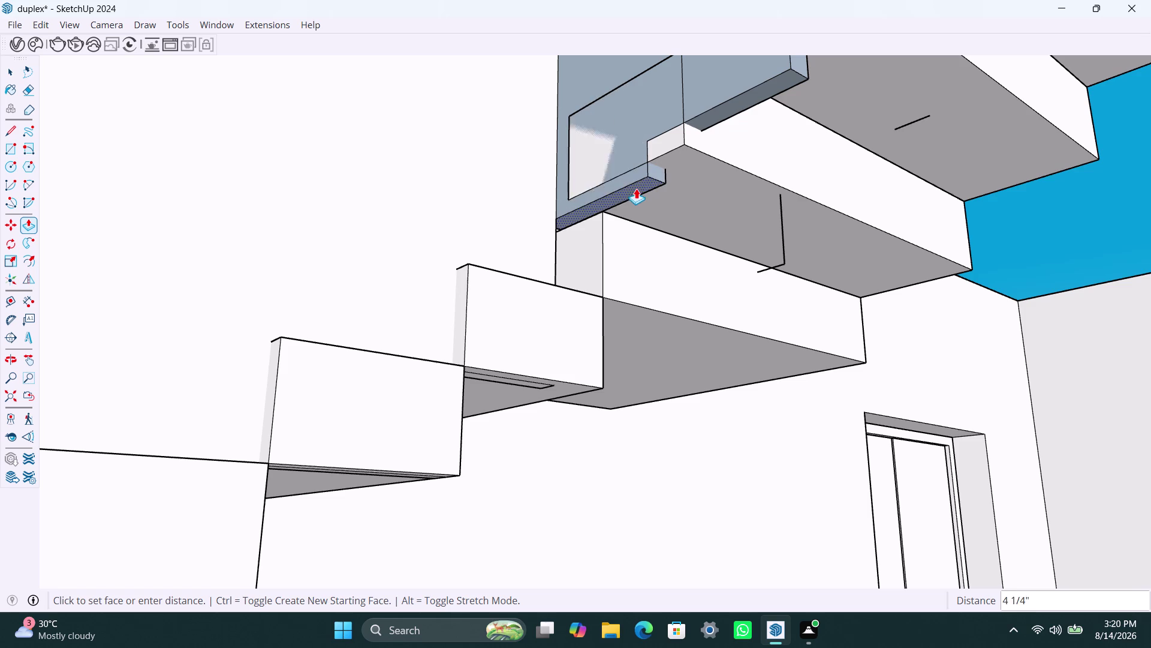
click(585, 210)
scroll(up, 3)
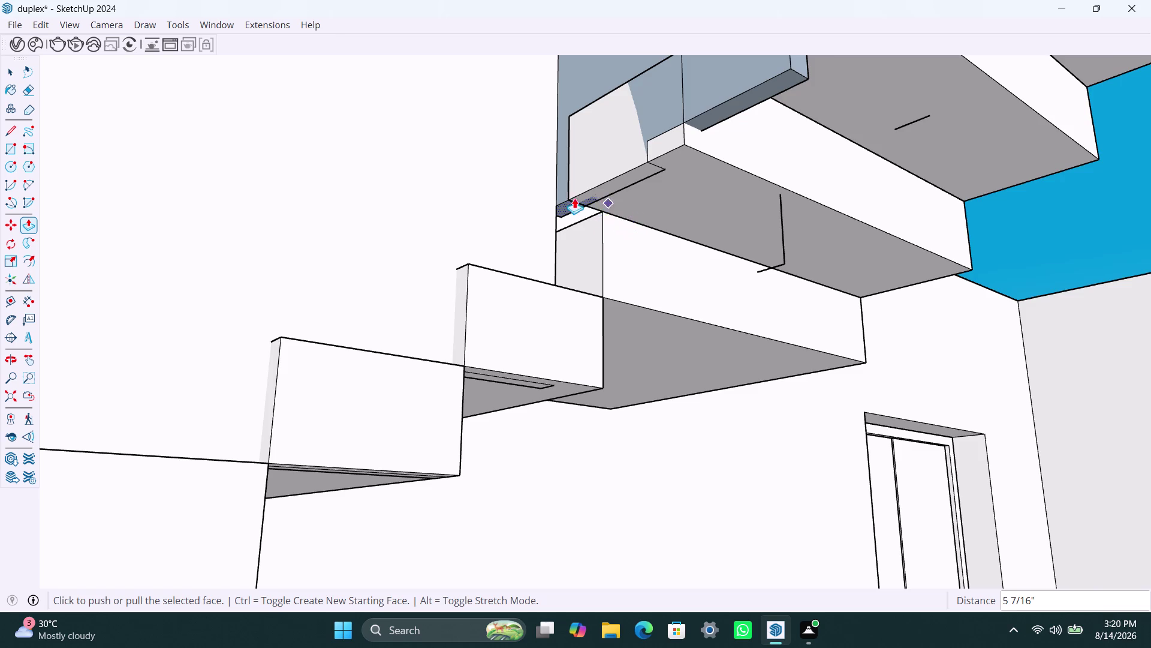
scroll(up, 3)
scroll(up, 3)
key(space)
Select the panel's long bottom strip, then begin pulling the upper step's thin bottom face.
click(562, 213)
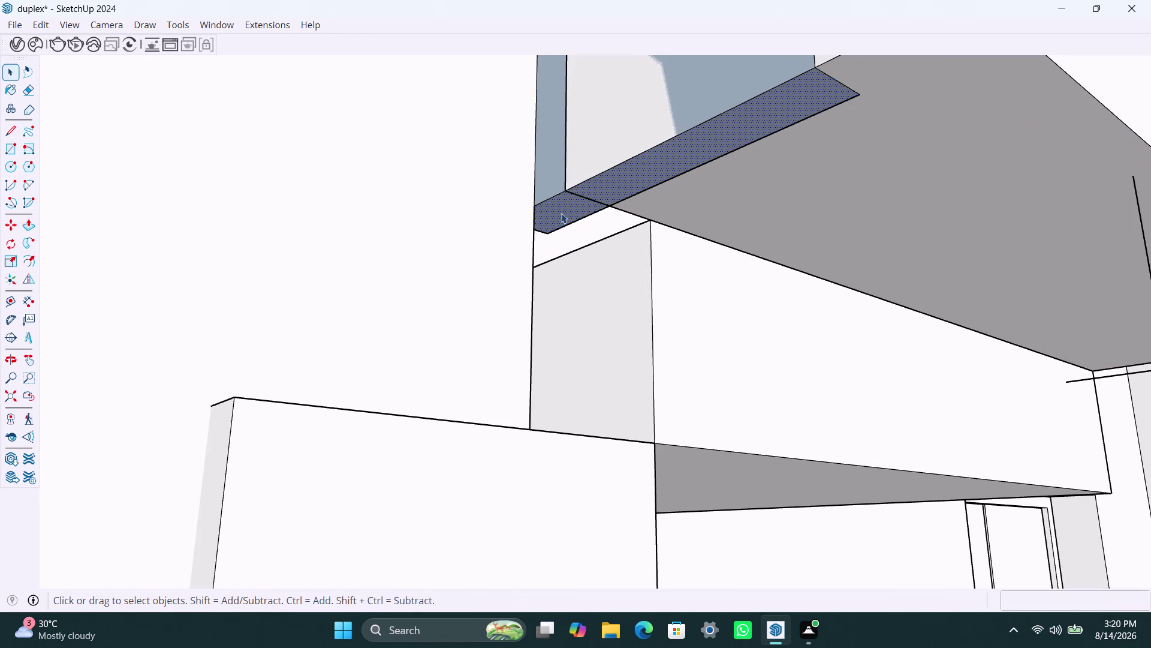
double_click(564, 218)
click(563, 217)
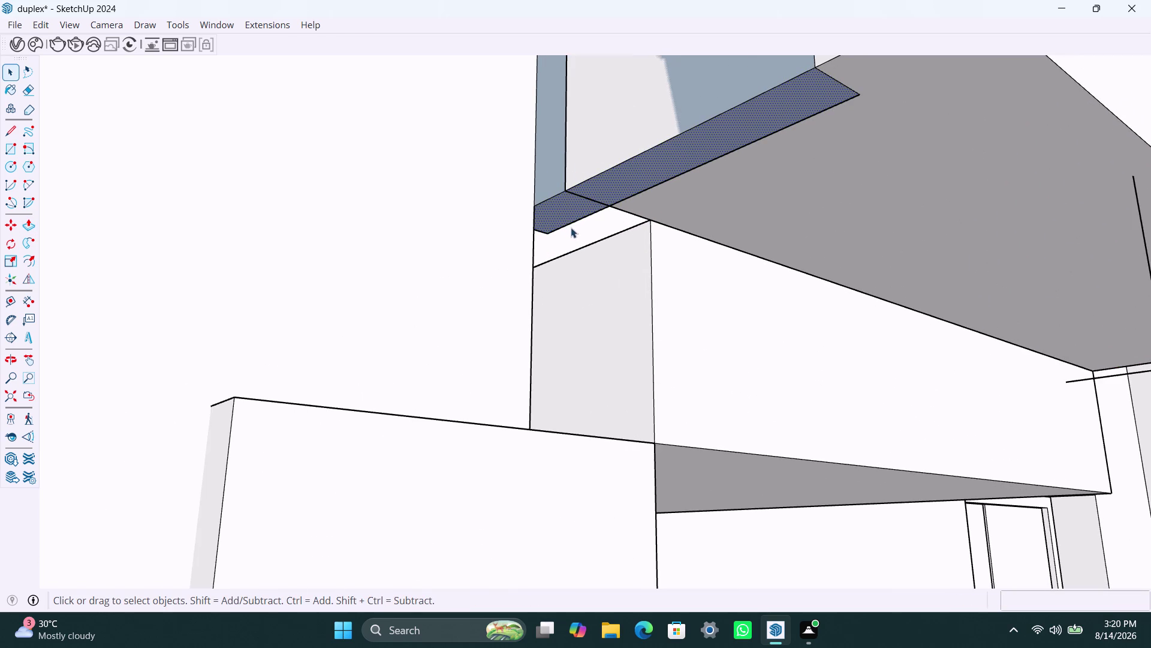
scroll(down, 3)
middle_drag(602, 234, 572, 345)
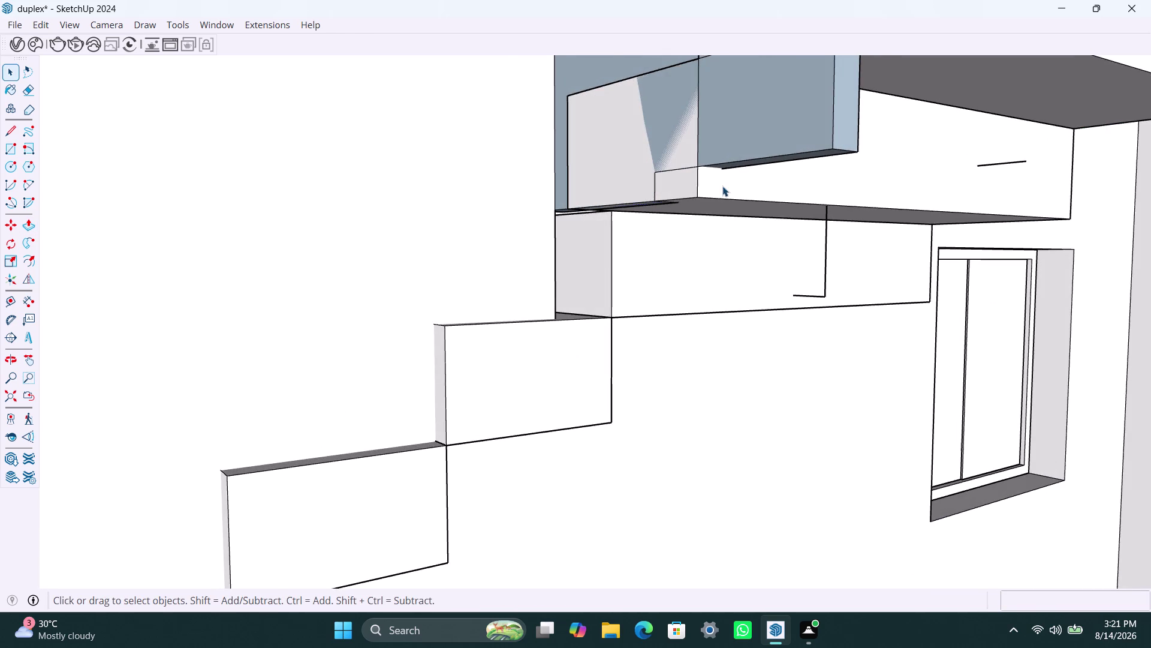
scroll(up, 3)
middle_drag(741, 168, 744, 109)
click(770, 122)
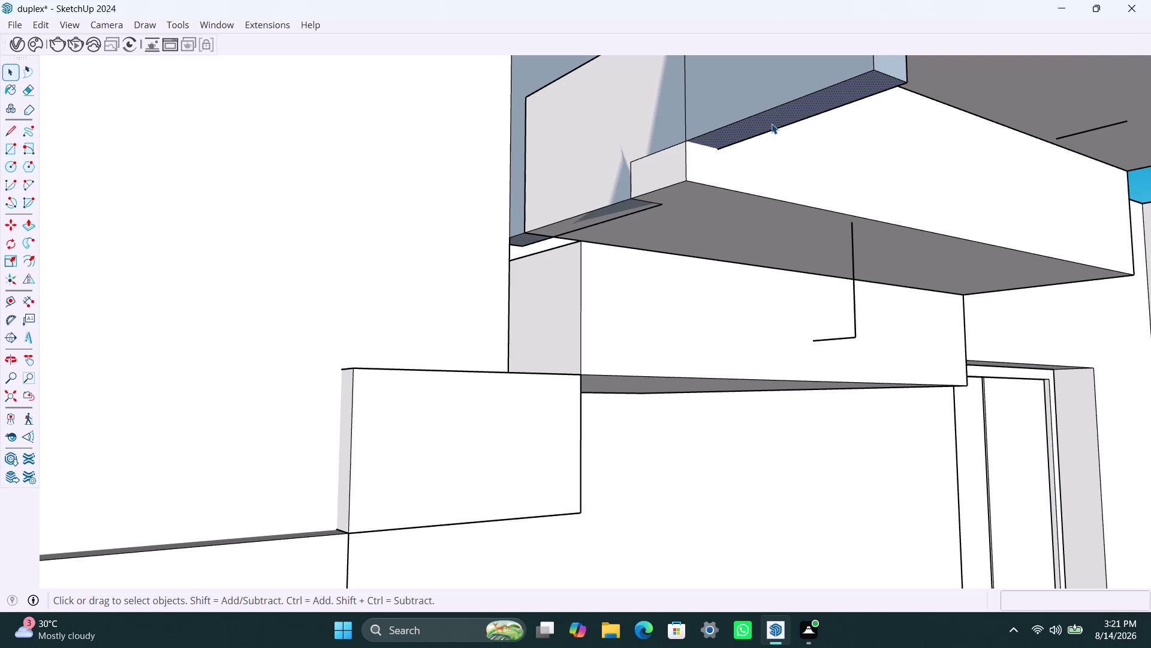
key(p)
click(772, 124)
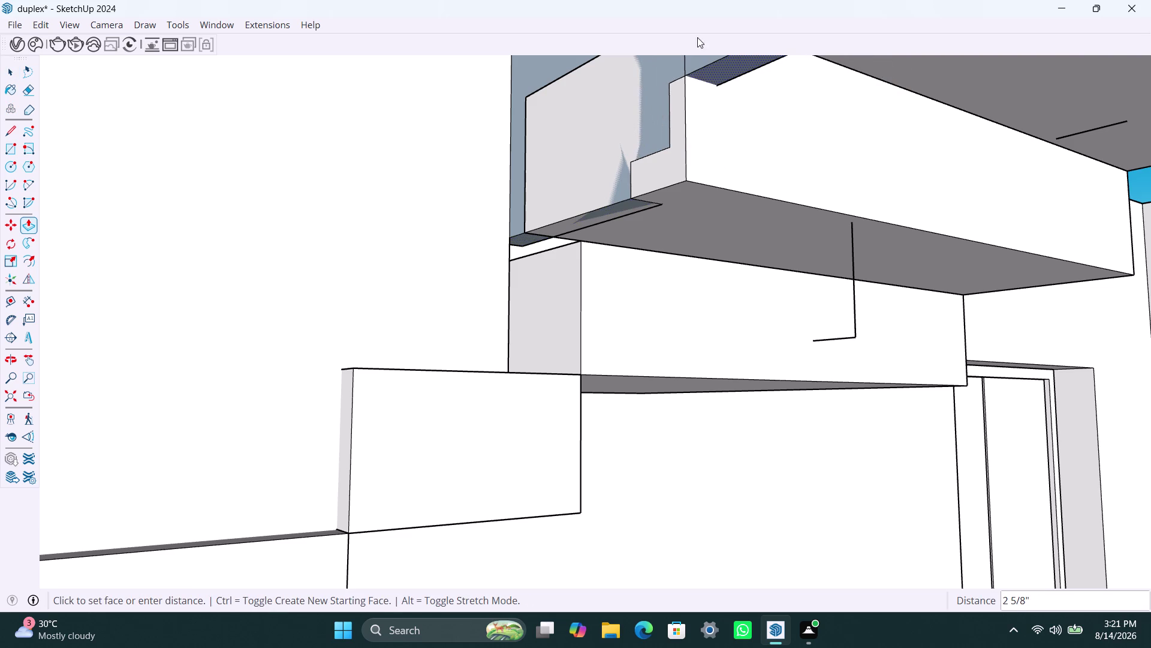
scroll(down, 3)
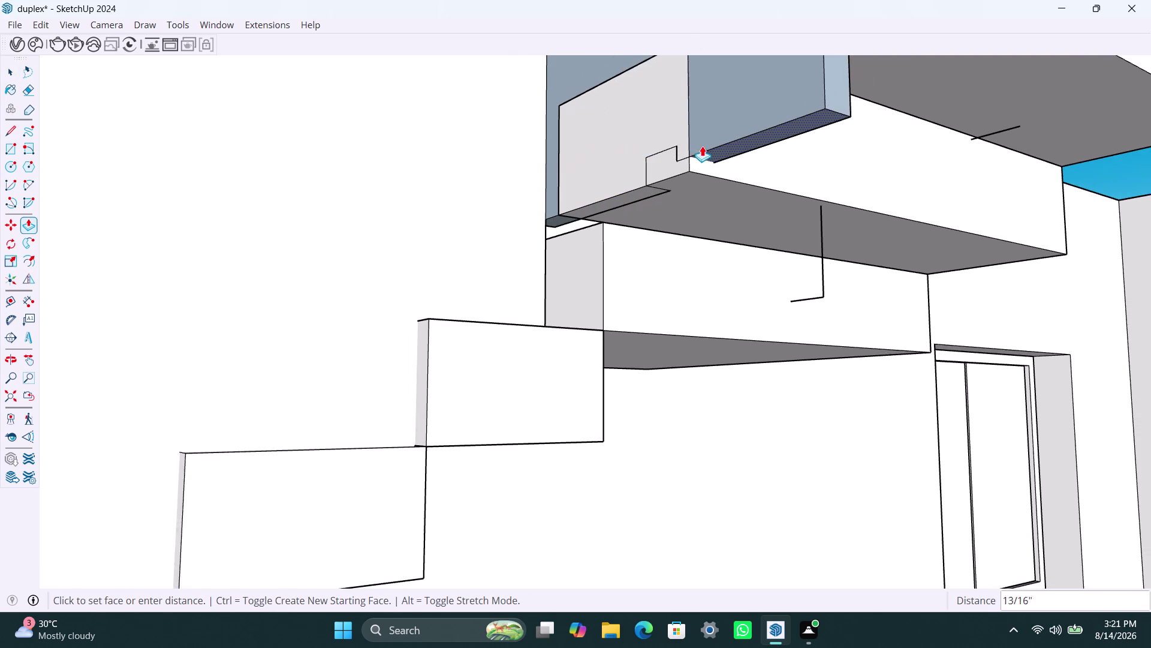
middle_drag(702, 145, 650, 304)
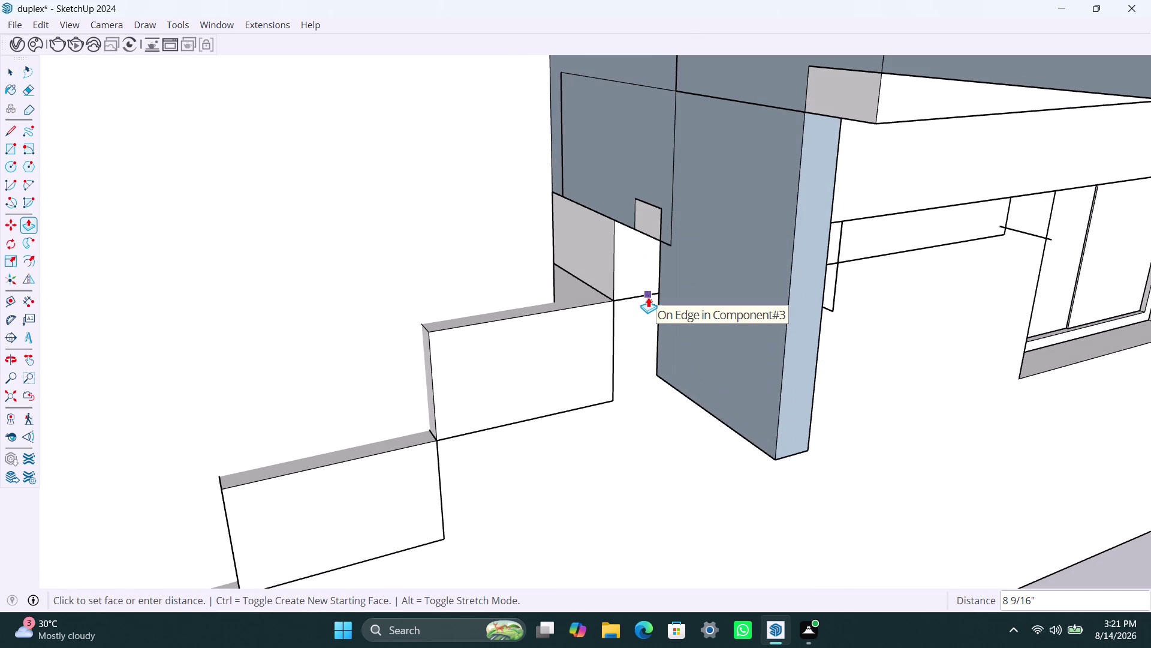